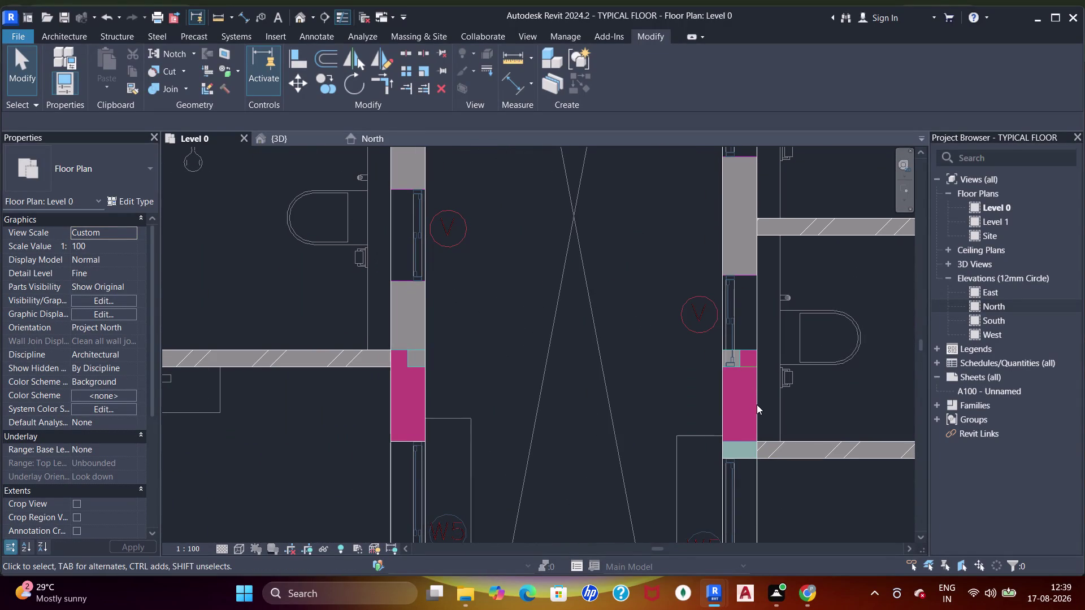
Select the window next to the column and nearby elements along the corridor wall.
scroll(up, 3)
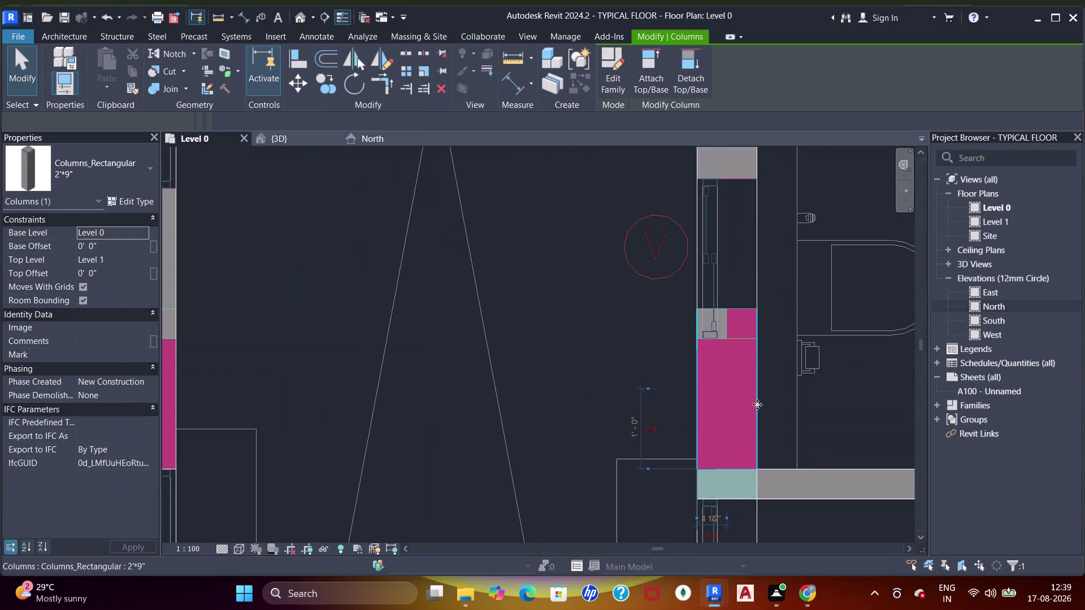
click(759, 286)
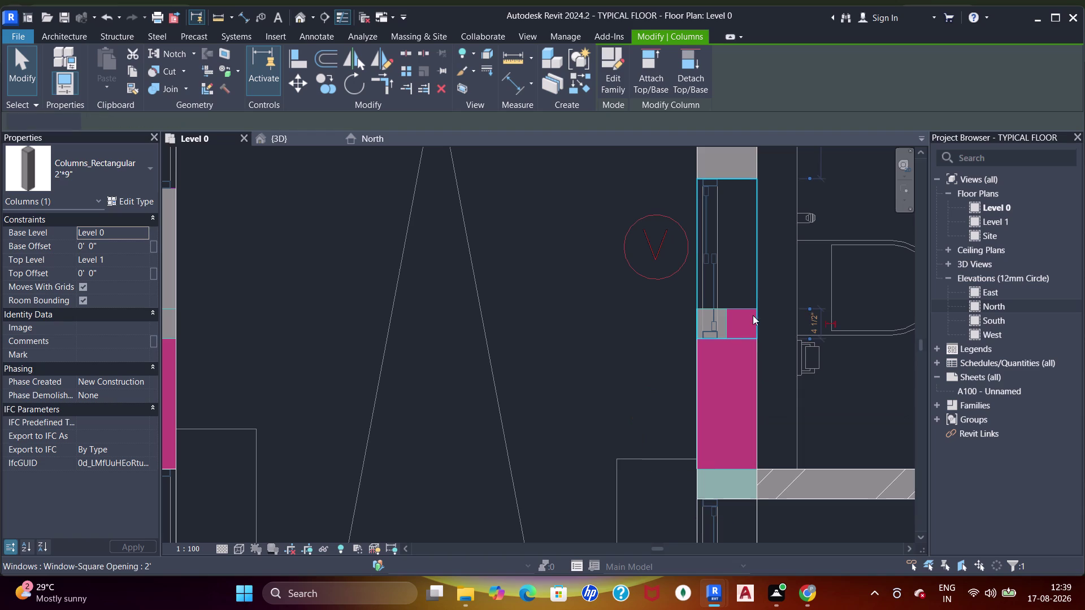
key(Escape)
click(754, 378)
key(Escape)
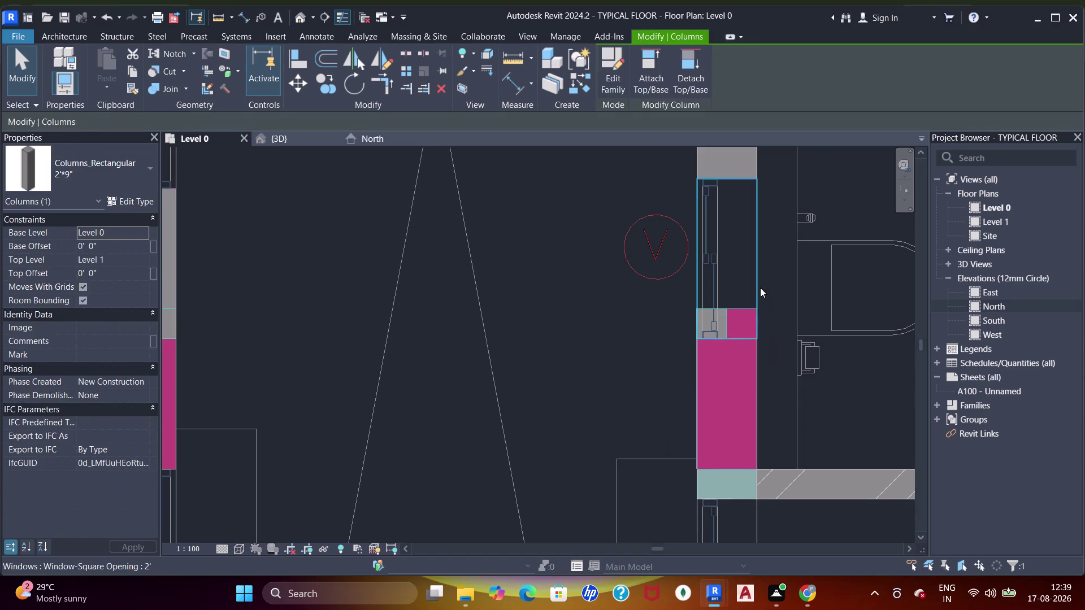
click(754, 383)
scroll(down, 3)
scroll(down, 3)
middle_drag(742, 218, 709, 318)
key(Escape)
click(719, 332)
scroll(up, 3)
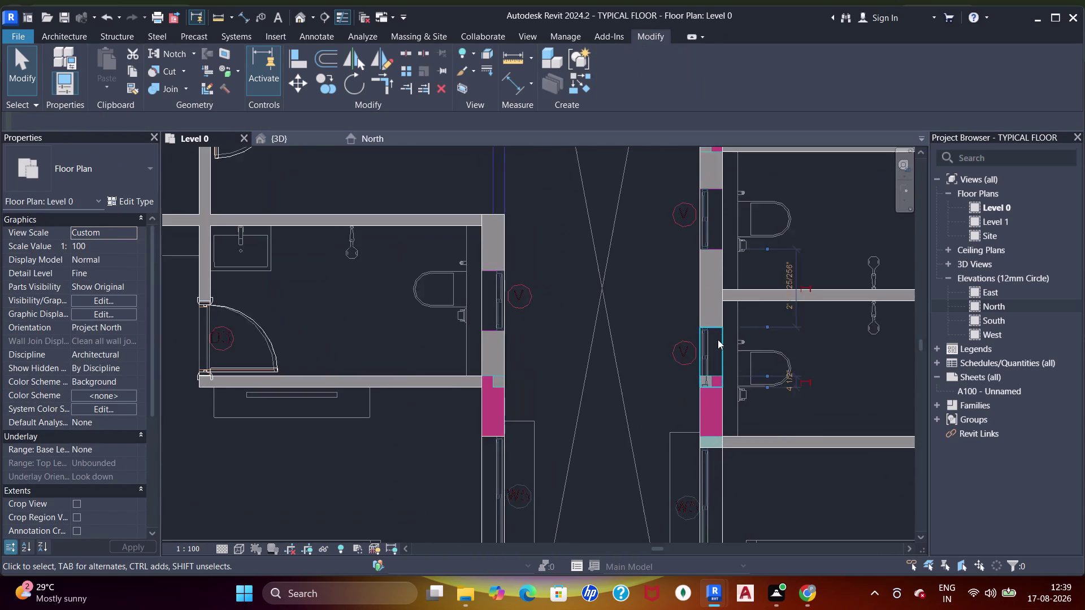
scroll(up, 3)
key(Escape)
Start aligning one element to another, then cancel the alignment.
key(a)
key(a)
key(a)
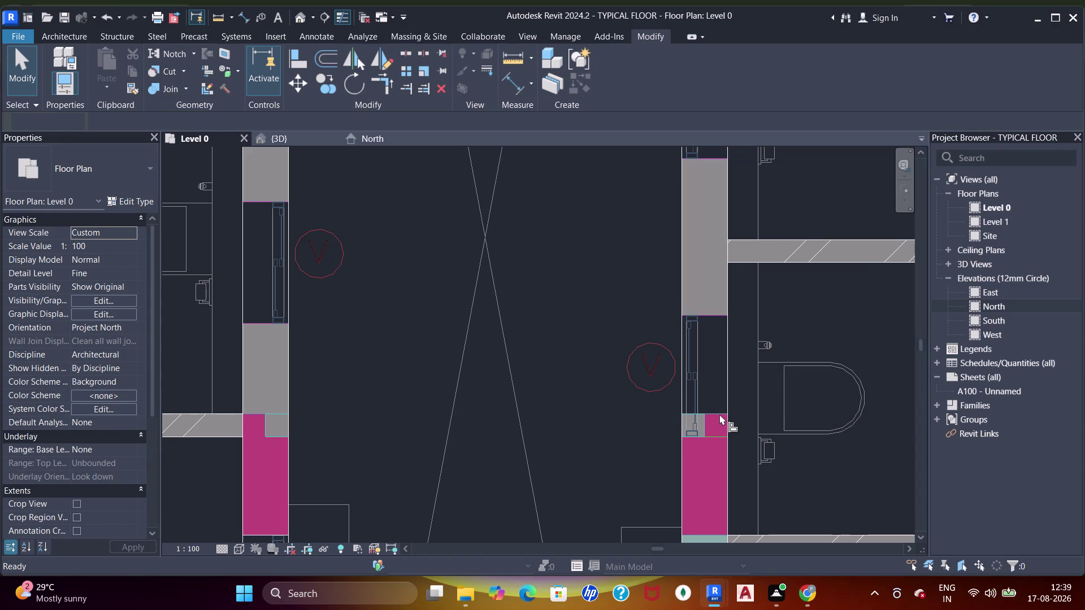
click(717, 415)
click(713, 435)
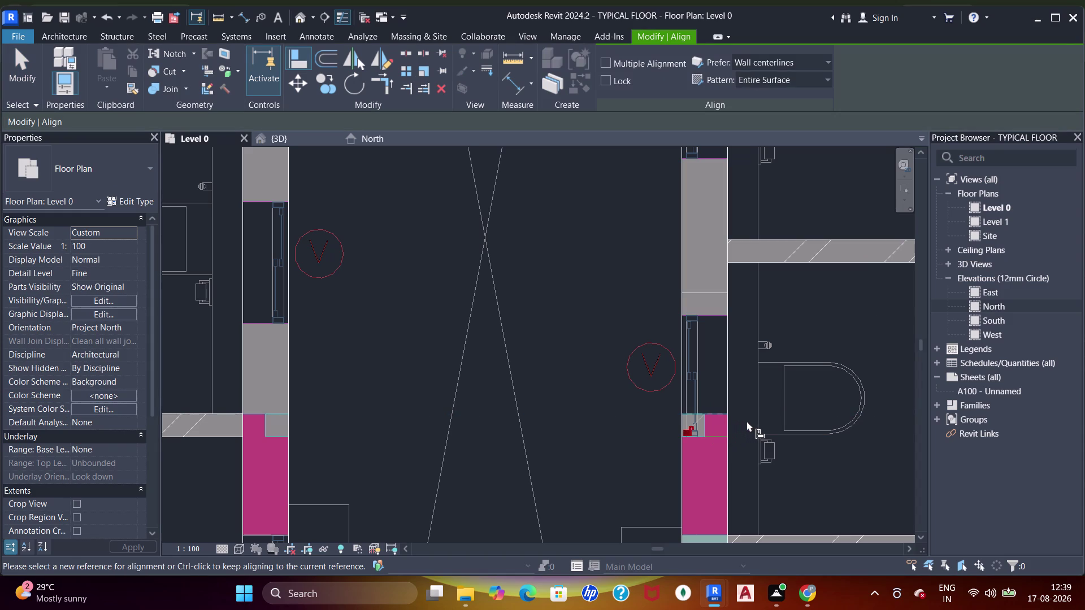
key(Escape)
key(Escape)
key(Escape)
Select the wall holding the window and pan across the corridor to the bathroom walls.
click(730, 362)
scroll(down, 3)
middle_drag(488, 322, 551, 392)
key(Escape)
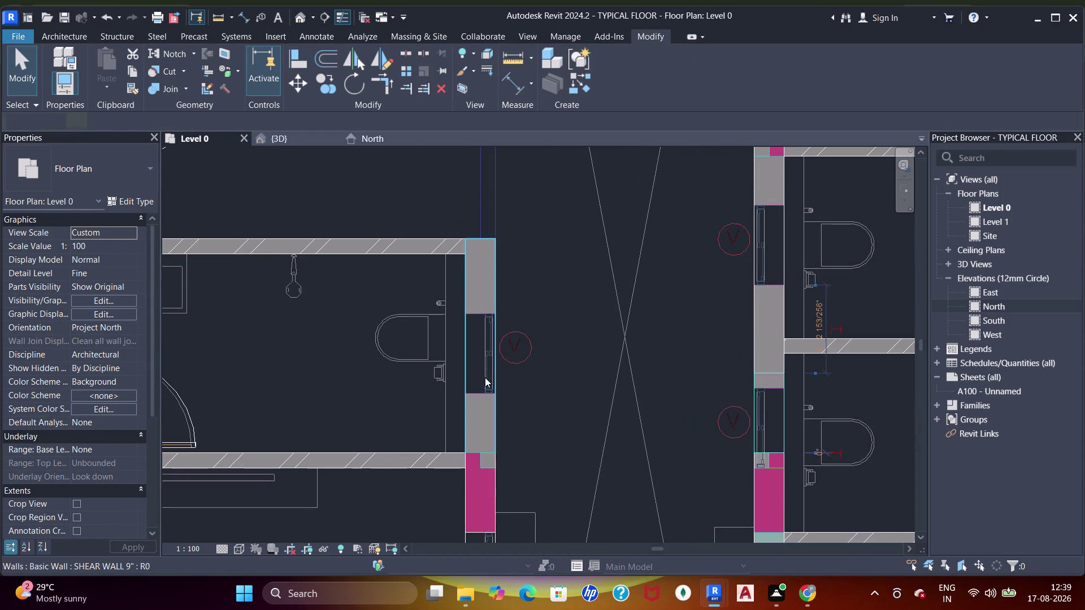
key(Escape)
scroll(down, 3)
middle_drag(607, 344, 595, 354)
middle_drag(676, 308, 670, 334)
scroll(down, 3)
middle_drag(644, 291, 612, 392)
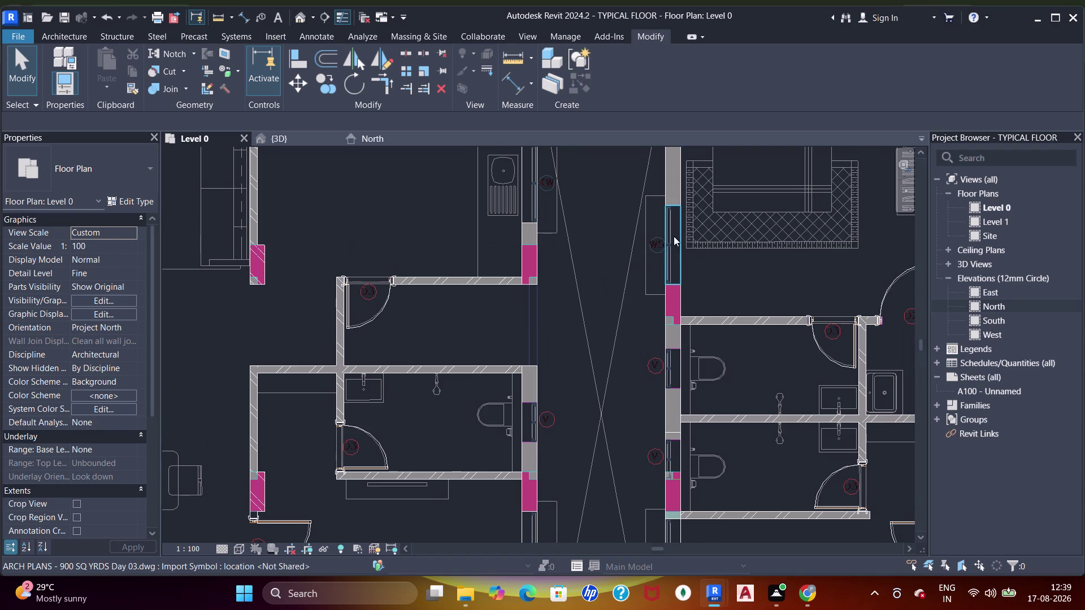
Look over the unit's bathrooms, kitchen, both bedrooms and dining table.
middle_drag(585, 266, 584, 345)
middle_drag(633, 402, 674, 175)
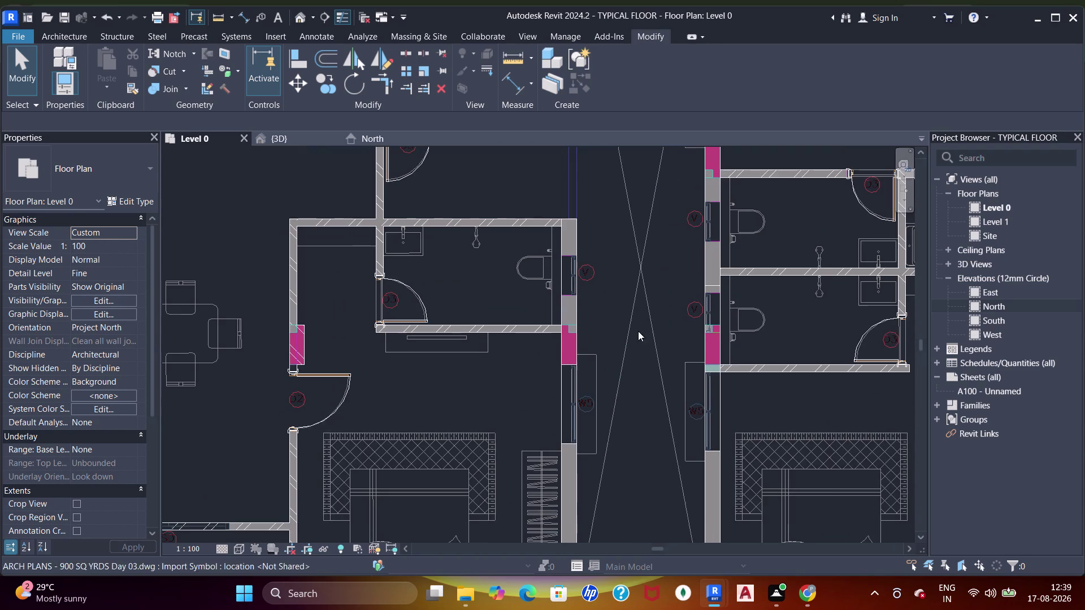
middle_drag(604, 421, 597, 282)
middle_drag(695, 423, 686, 348)
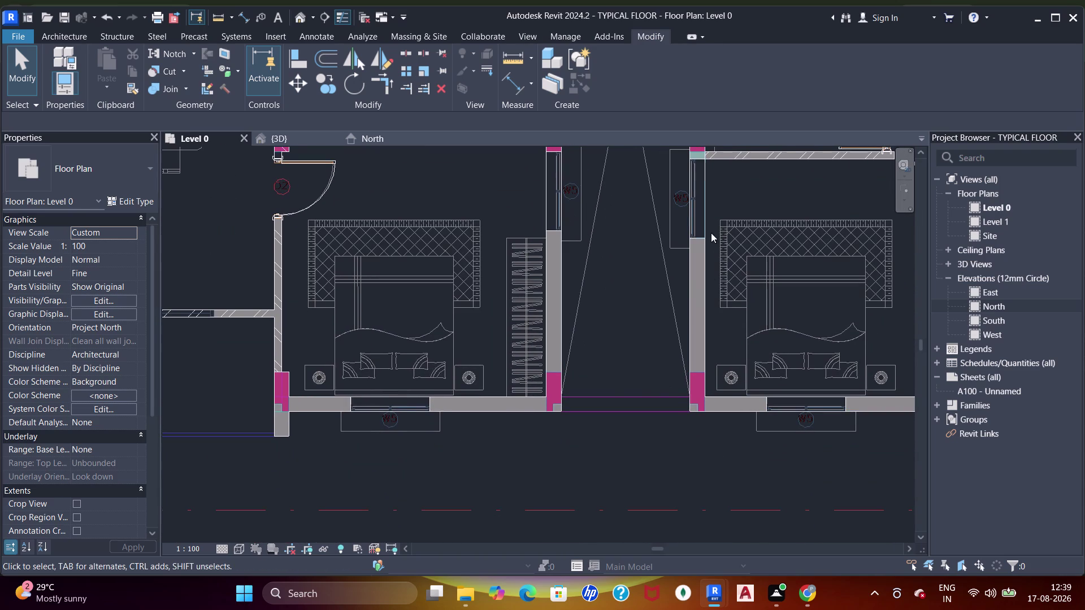
middle_drag(722, 394, 596, 377)
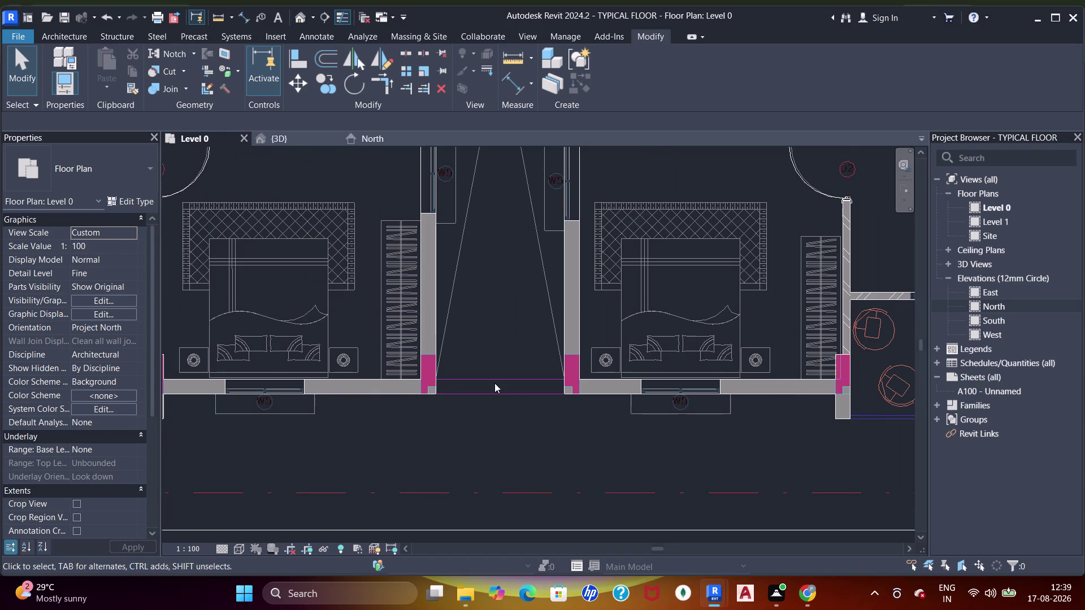
scroll(down, 3)
middle_drag(566, 328, 462, 363)
key(Escape)
key(Escape)
key(Escape)
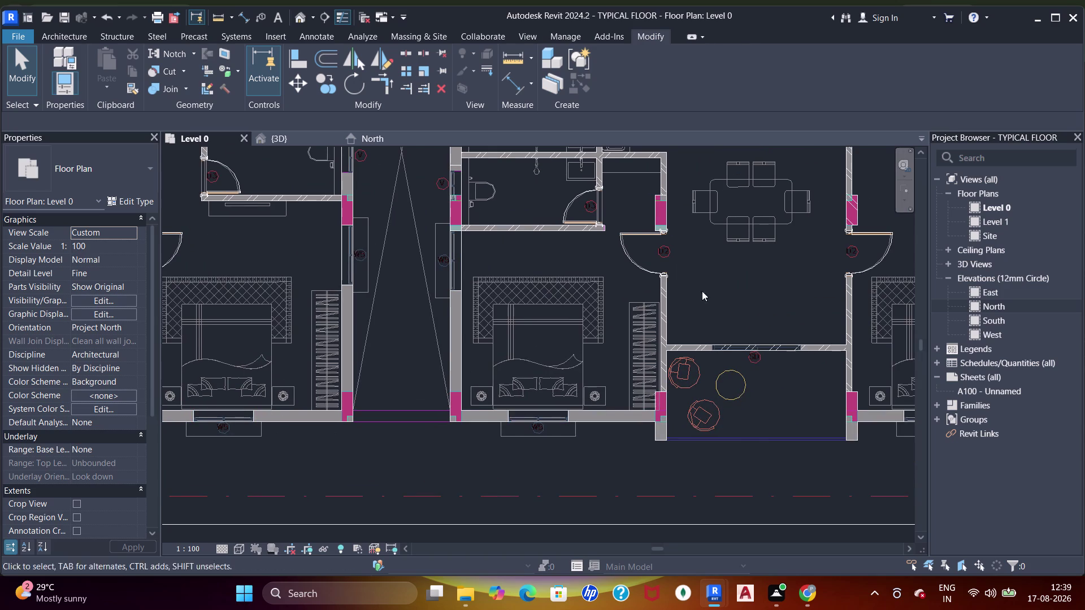
middle_drag(681, 326, 587, 405)
middle_drag(690, 365, 572, 348)
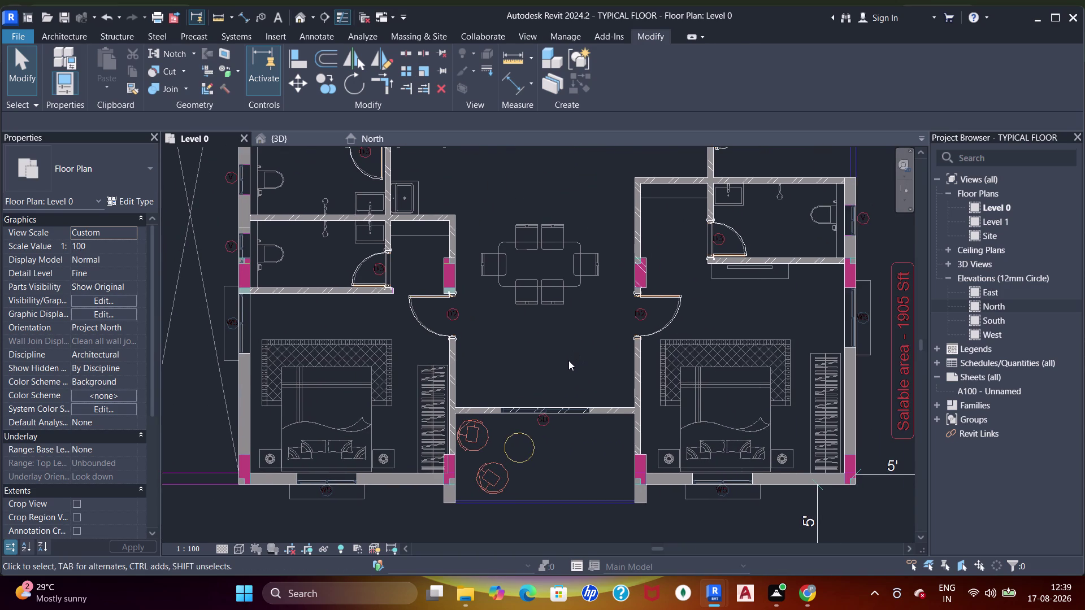
Start window placement with WN, cancel it, and show the row of furnished units.
text(wn)
middle_drag(728, 420, 670, 365)
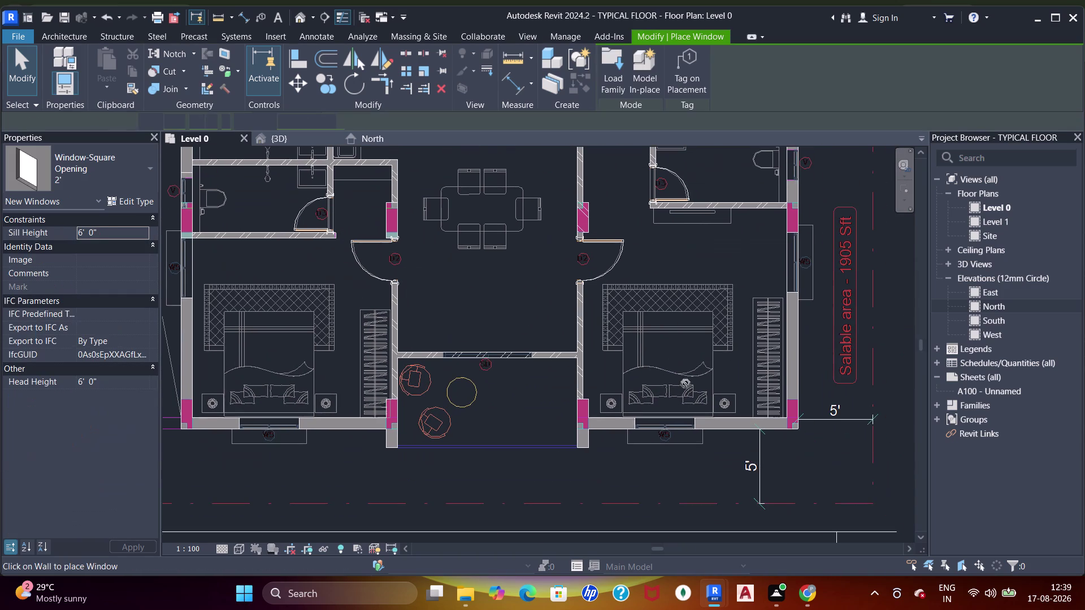
middle_drag(661, 293, 603, 402)
key(Escape)
key(Escape)
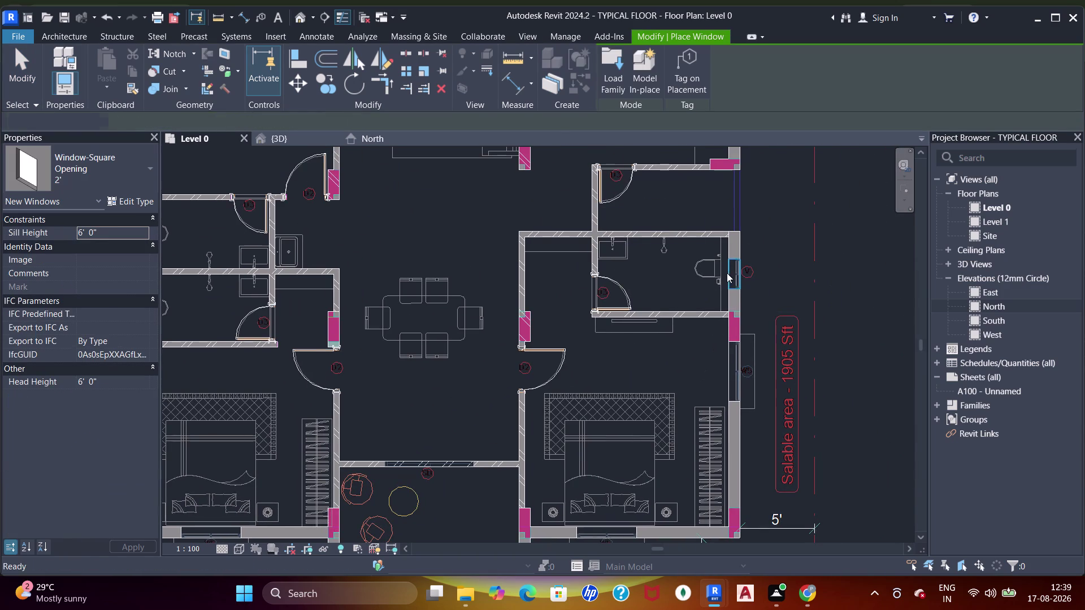
key(Escape)
key(Escape)
scroll(down, 3)
middle_drag(701, 257, 800, 400)
scroll(down, 3)
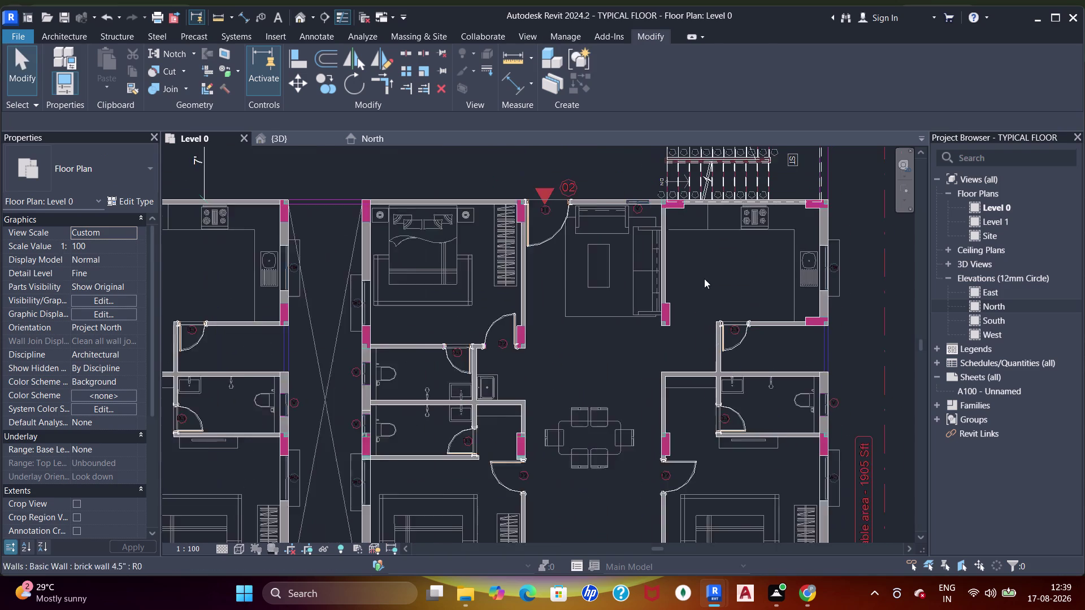
middle_drag(703, 285, 732, 283)
Hide the imported CAD drawing through Visibility/Graphics (VG).
key(v)
key(g)
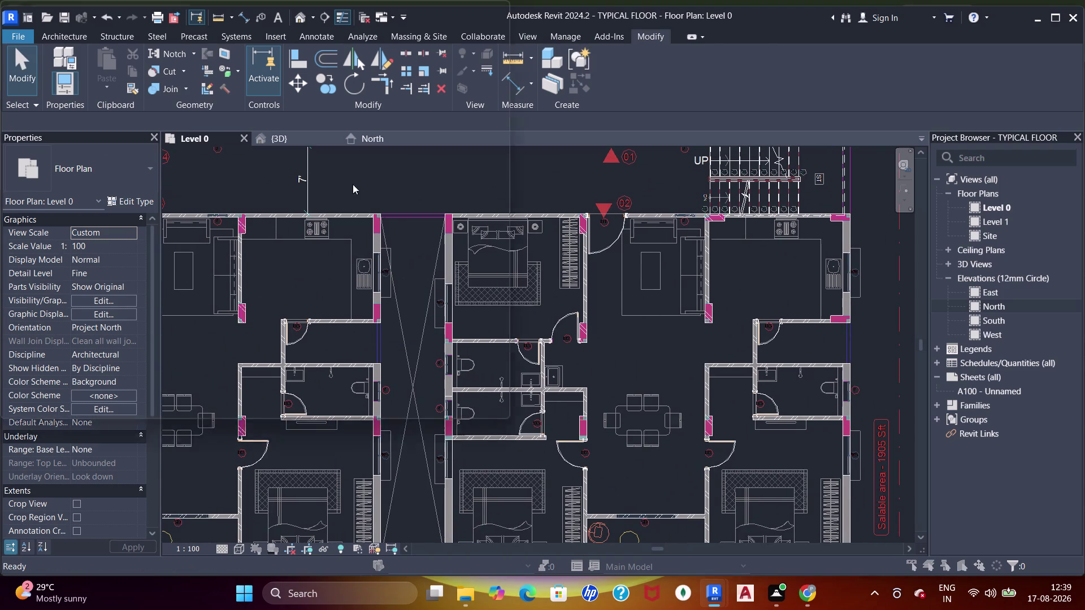
click(564, 114)
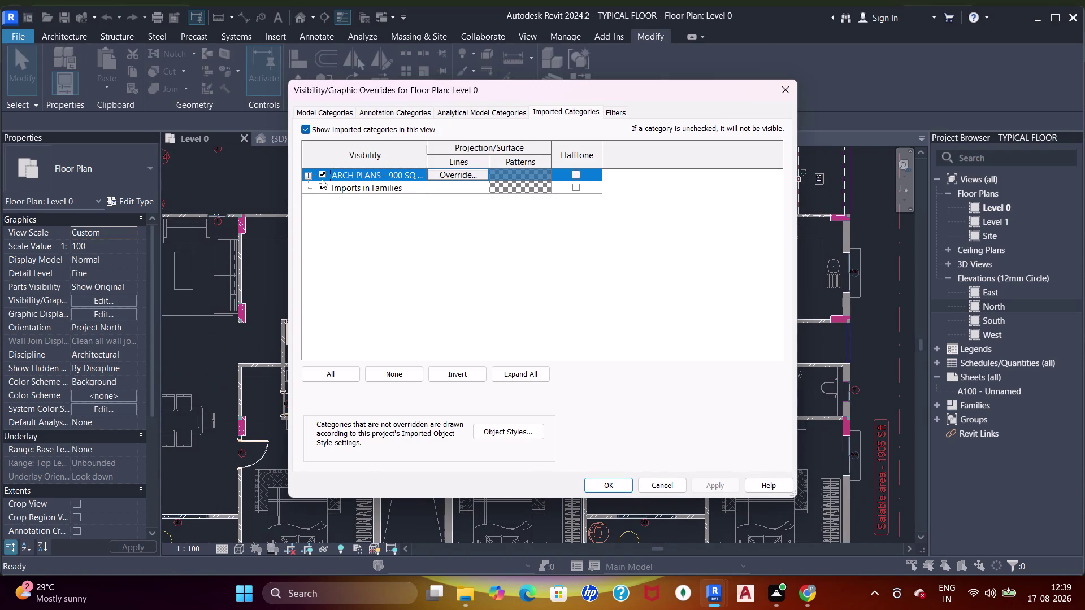
click(321, 179)
click(610, 488)
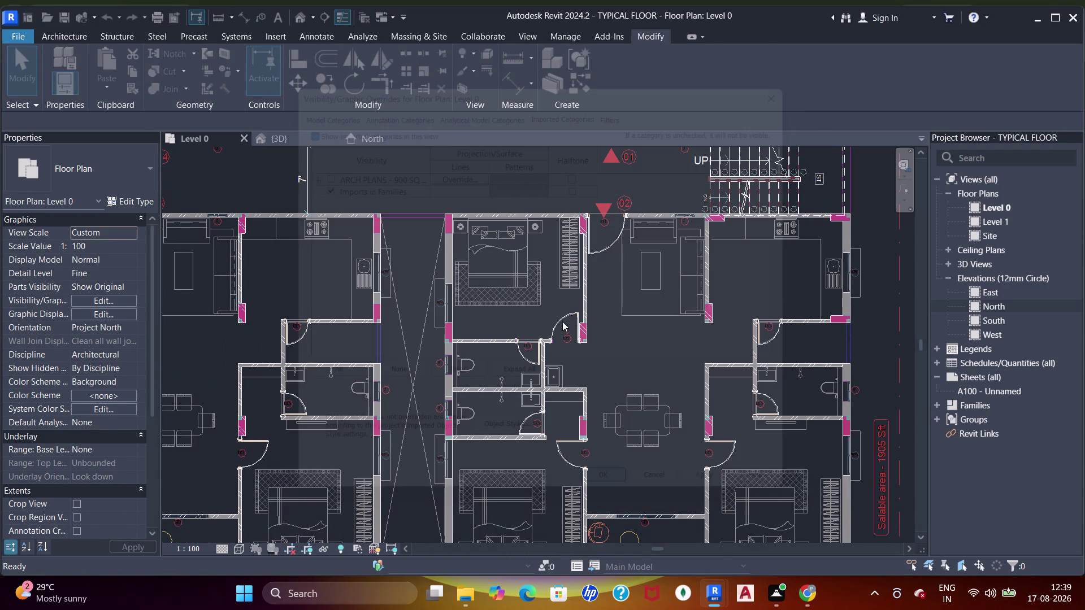
Inspect the bare wall layout around the upper-left unit and corridor.
scroll(down, 3)
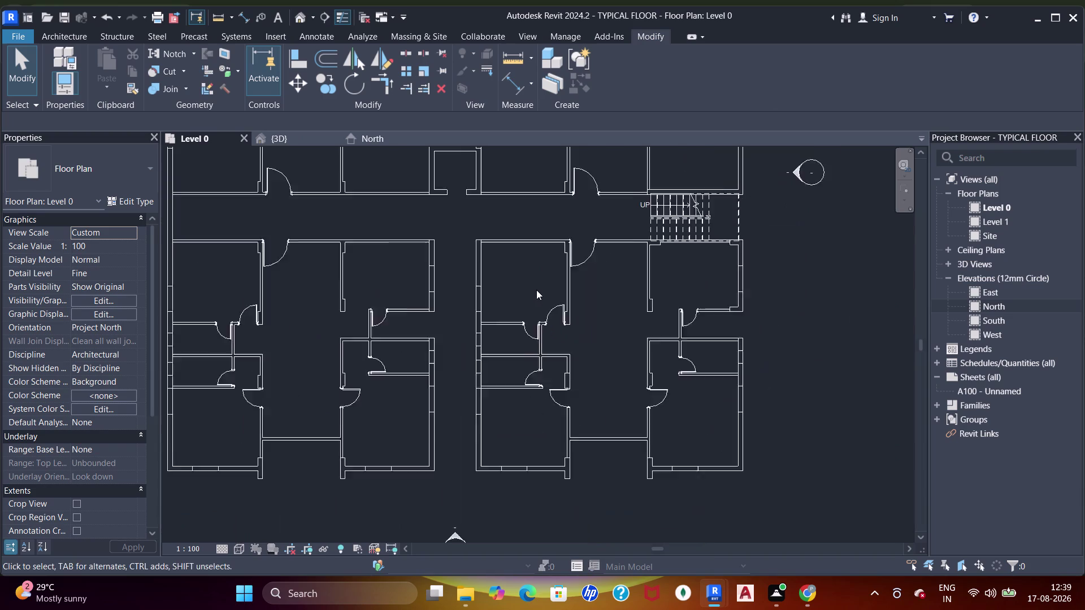
scroll(down, 3)
middle_drag(507, 303, 606, 468)
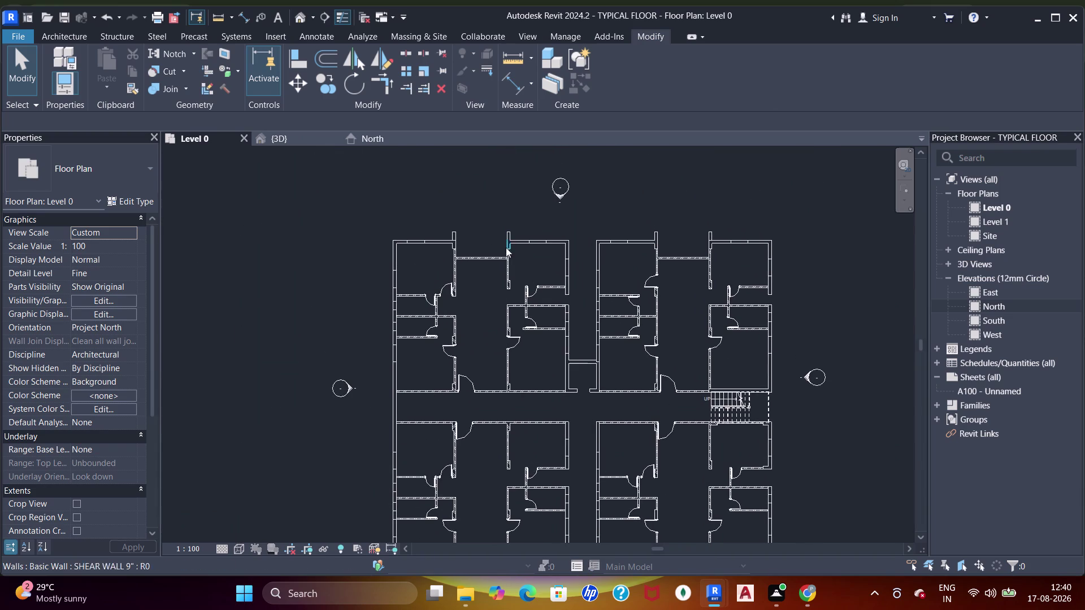
scroll(up, 3)
middle_drag(253, 348, 262, 294)
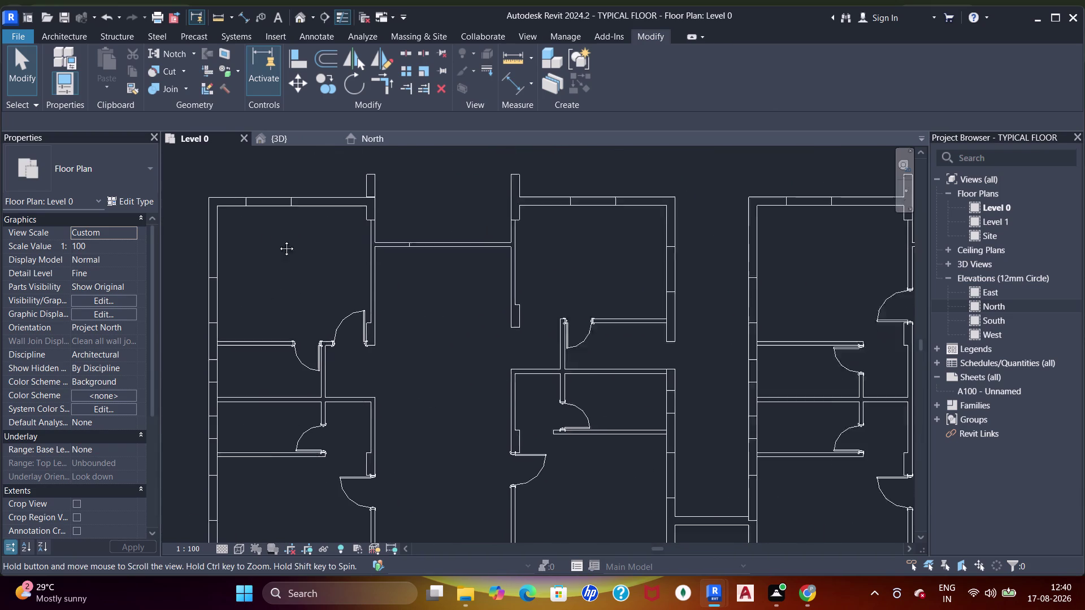
middle_drag(263, 295, 279, 228)
middle_drag(339, 415, 328, 315)
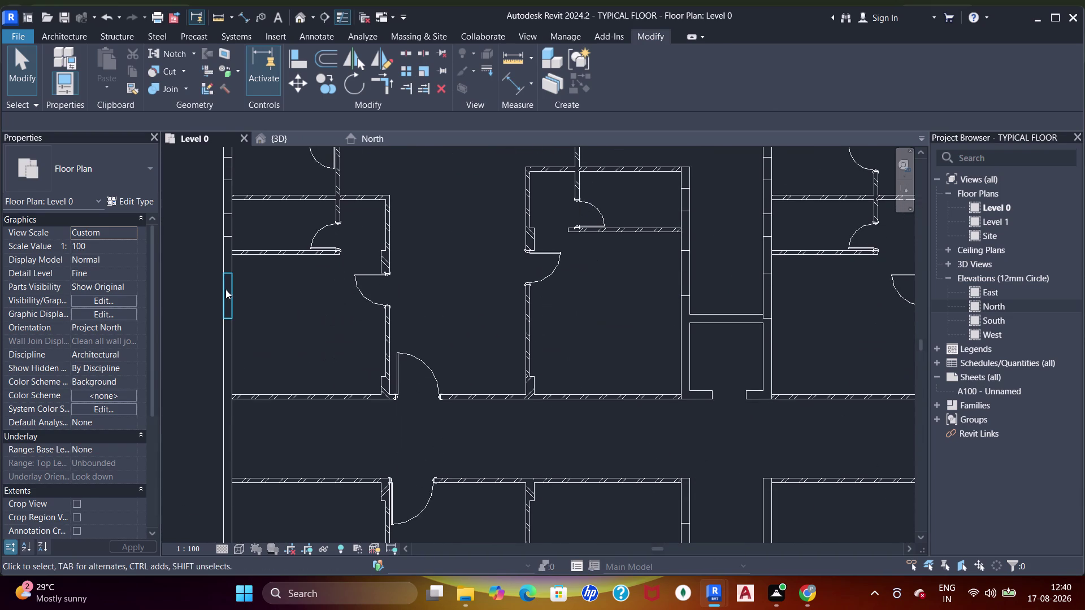
click(230, 290)
key(Escape)
Pan along the corridor to the staircase and restore the imported CAD drawing.
scroll(down, 3)
middle_drag(349, 334, 338, 222)
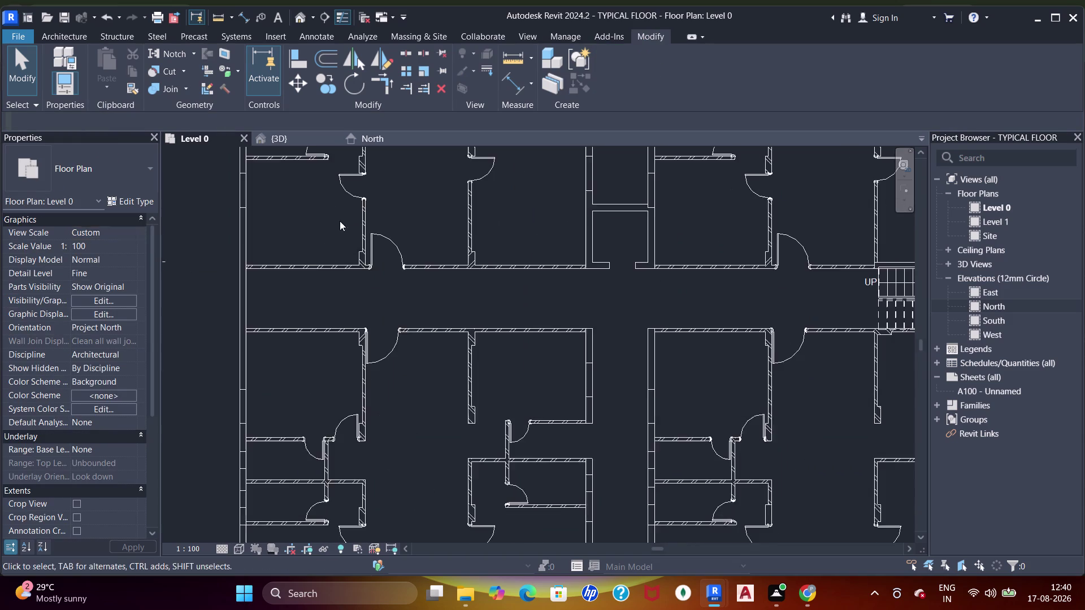
middle_drag(449, 349, 449, 227)
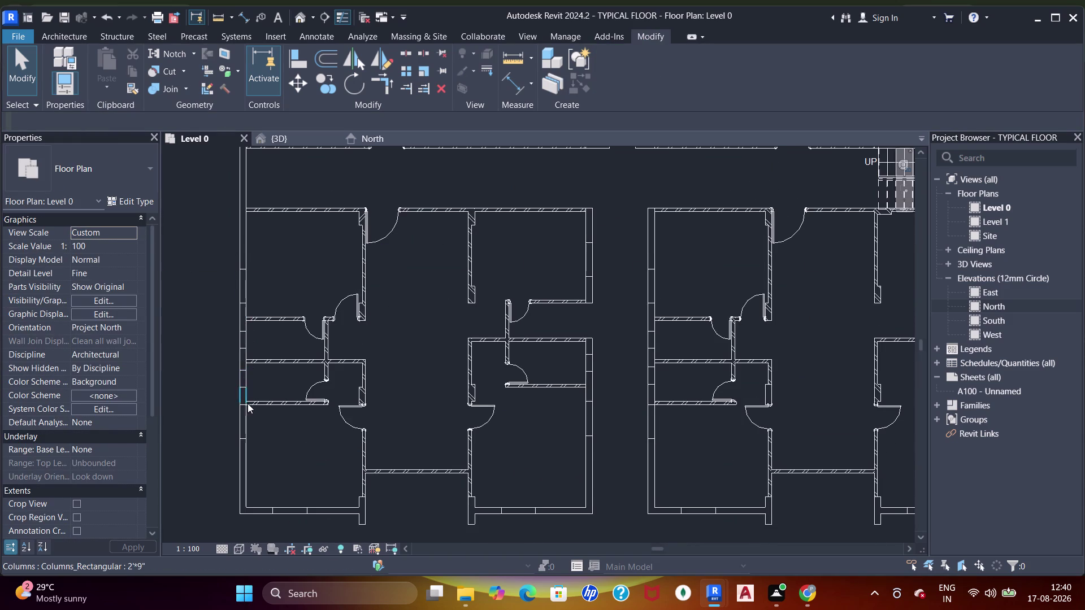
middle_drag(485, 404, 526, 495)
middle_drag(507, 291, 499, 357)
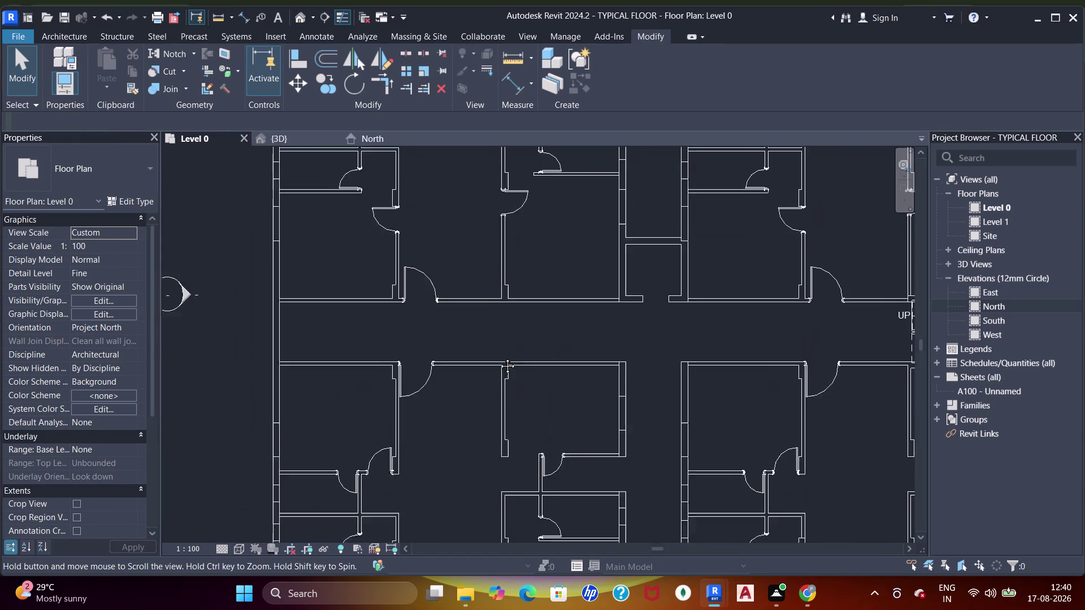
middle_drag(499, 358, 423, 208)
middle_drag(649, 411, 517, 371)
middle_drag(614, 301, 569, 402)
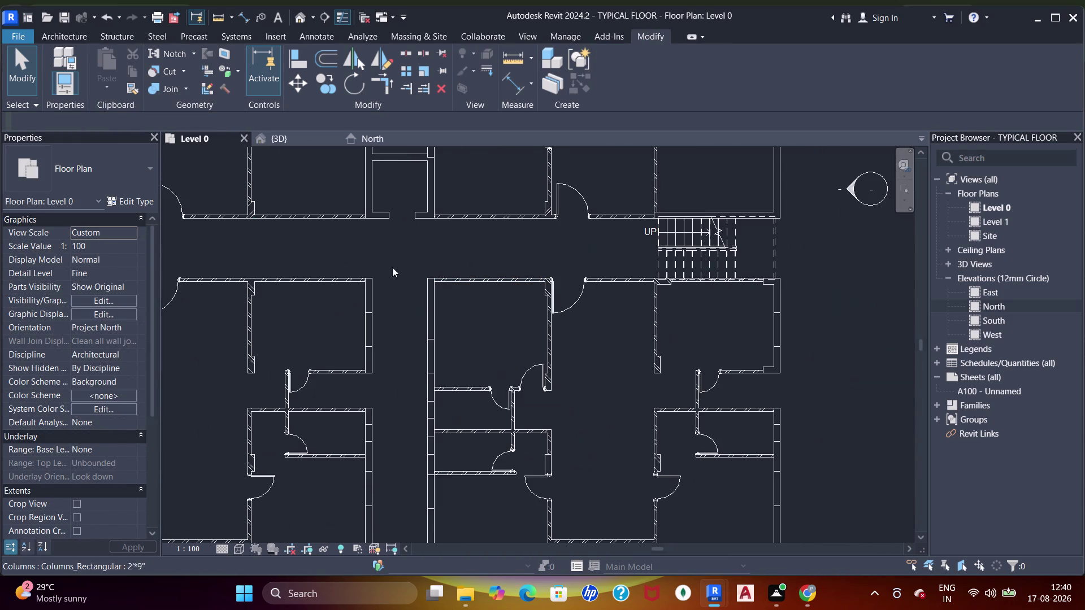
key(ctrl+z)
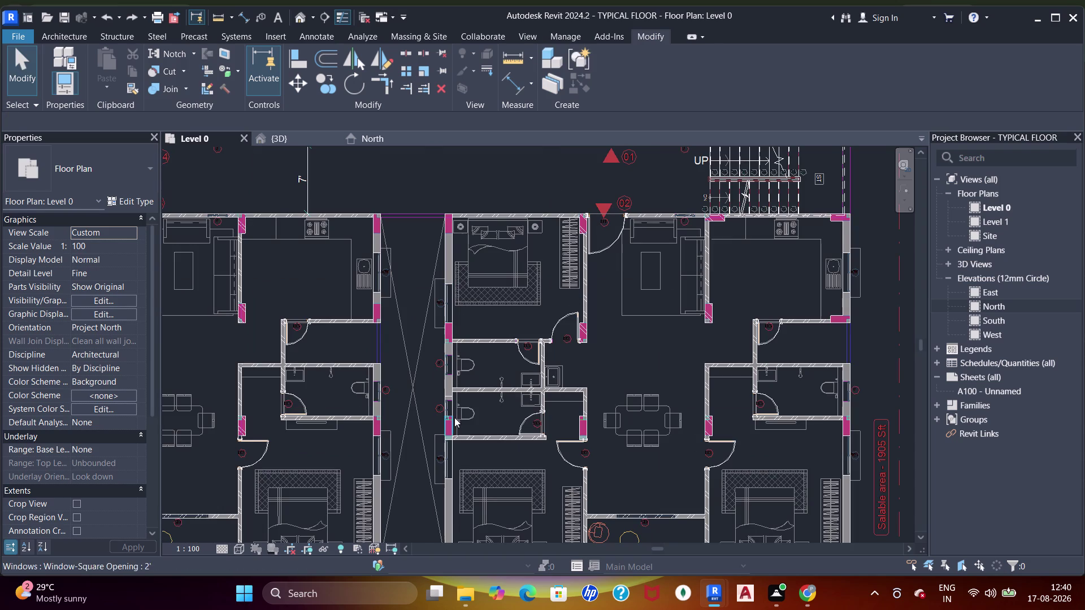
Look across the units, past the stair, to the lower balcony.
middle_drag(439, 460, 478, 439)
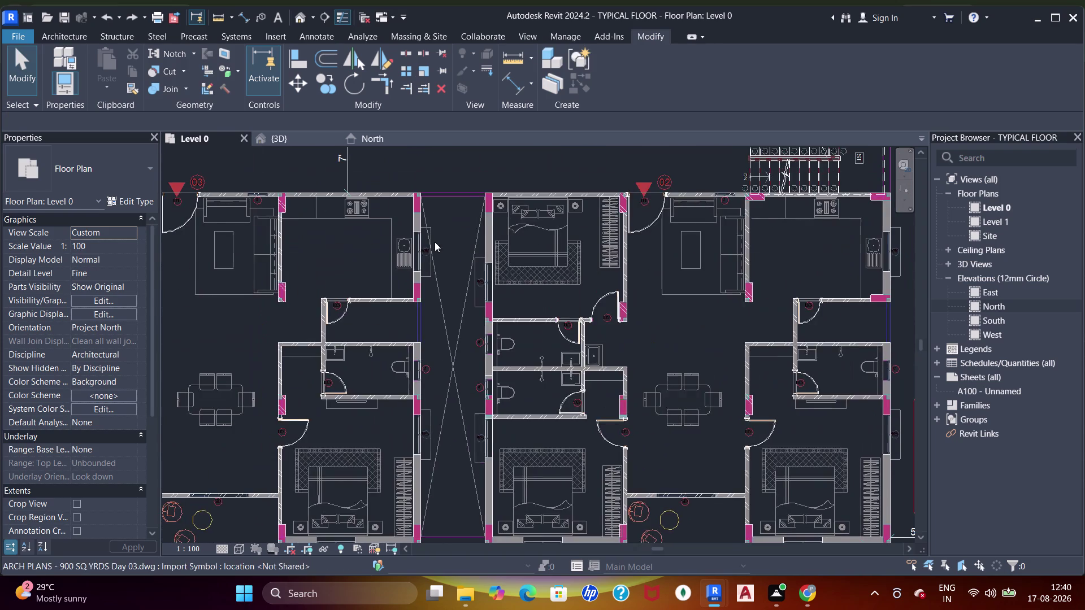
middle_drag(435, 241, 446, 431)
middle_drag(441, 242, 453, 318)
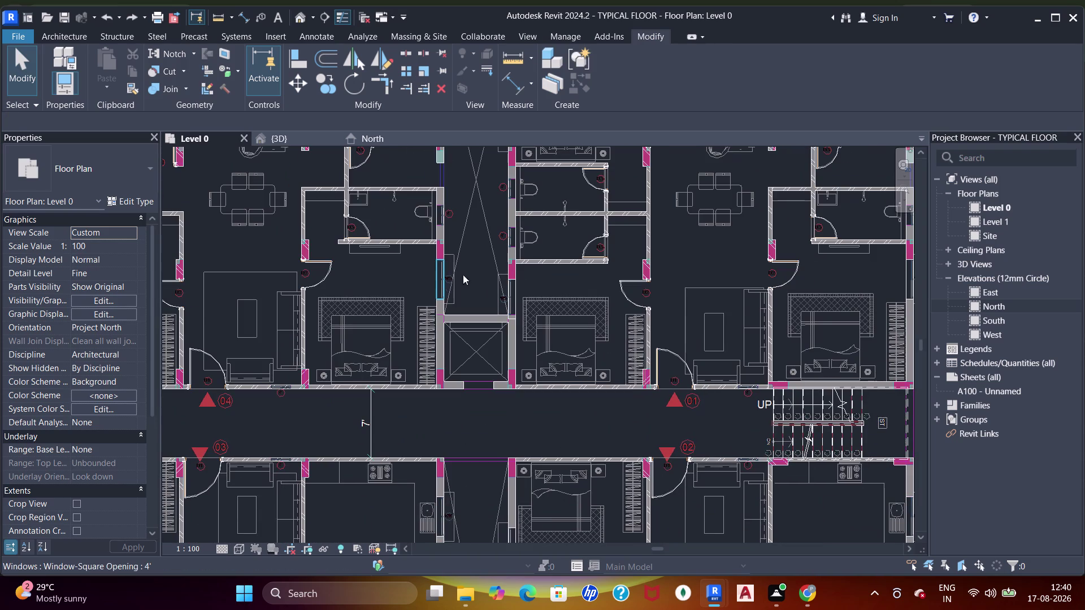
middle_drag(519, 193, 526, 278)
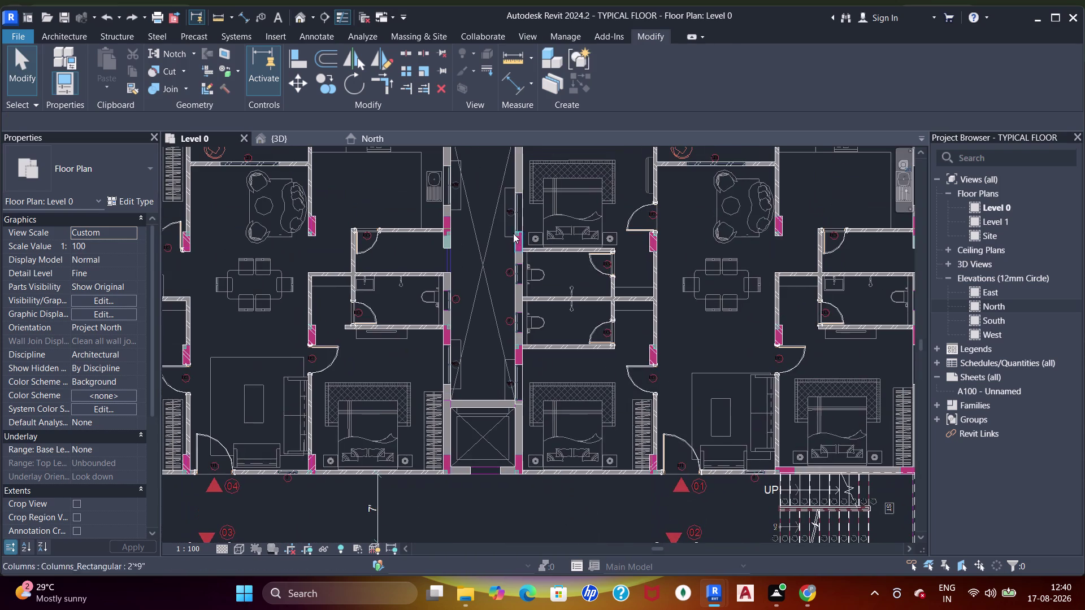
middle_drag(602, 254, 562, 284)
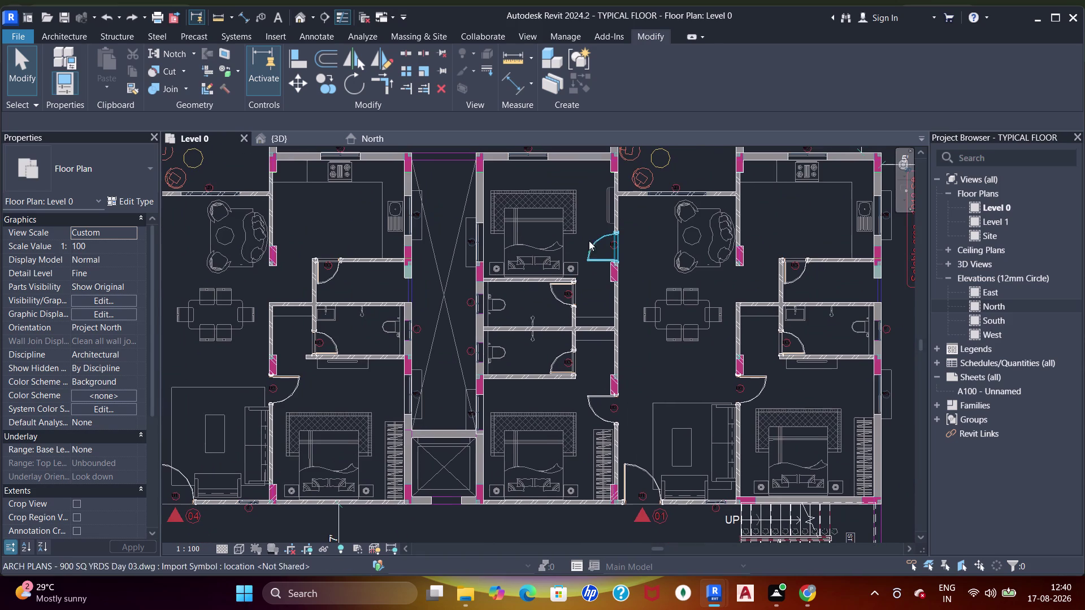
middle_drag(722, 386, 615, 406)
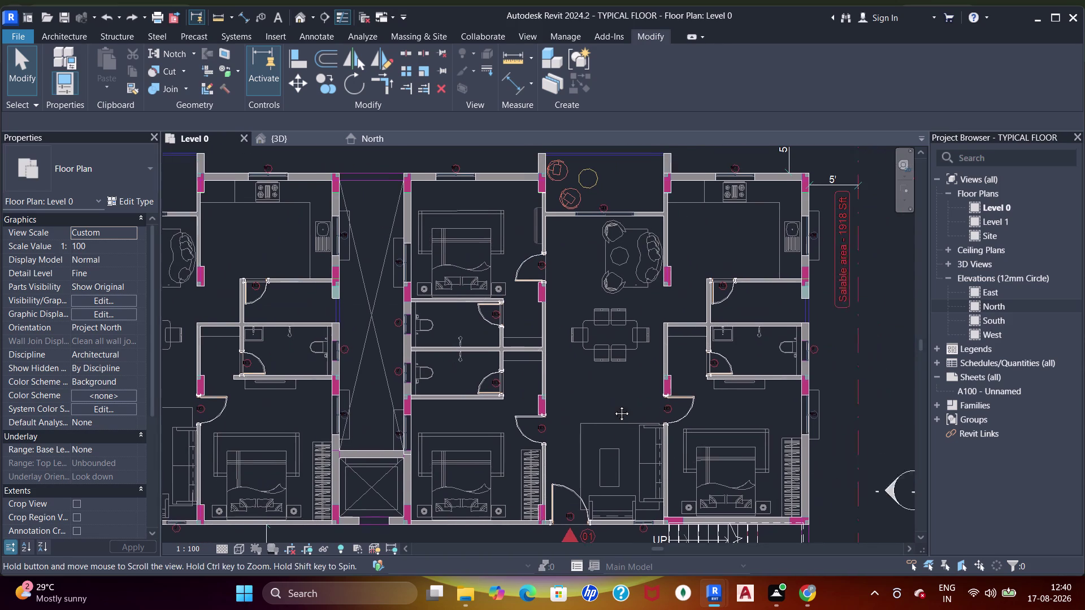
middle_drag(614, 406, 613, 406)
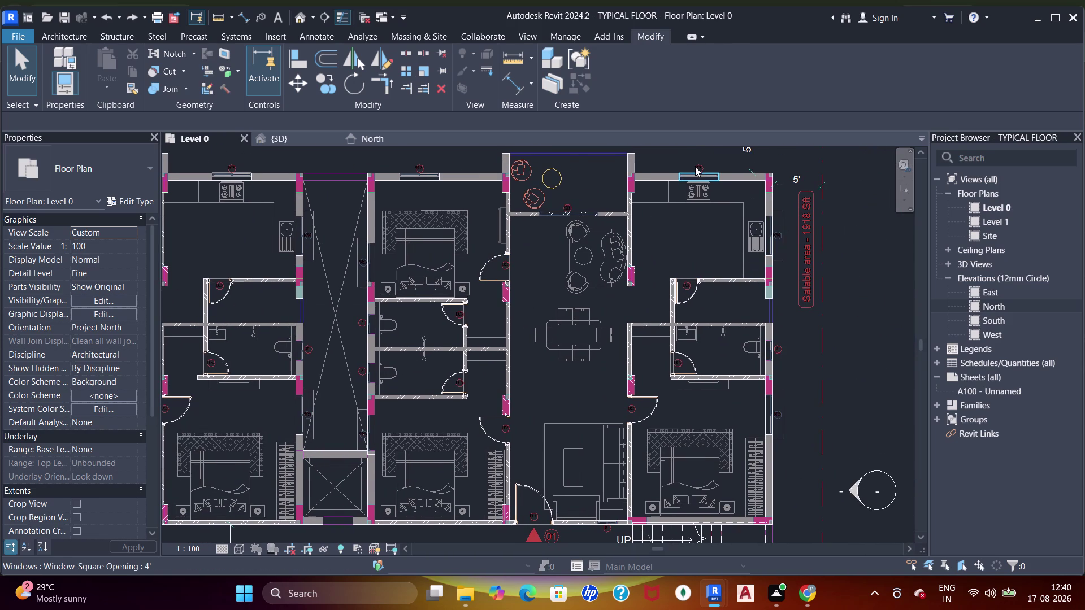
middle_drag(670, 450, 697, 272)
middle_drag(782, 438, 779, 421)
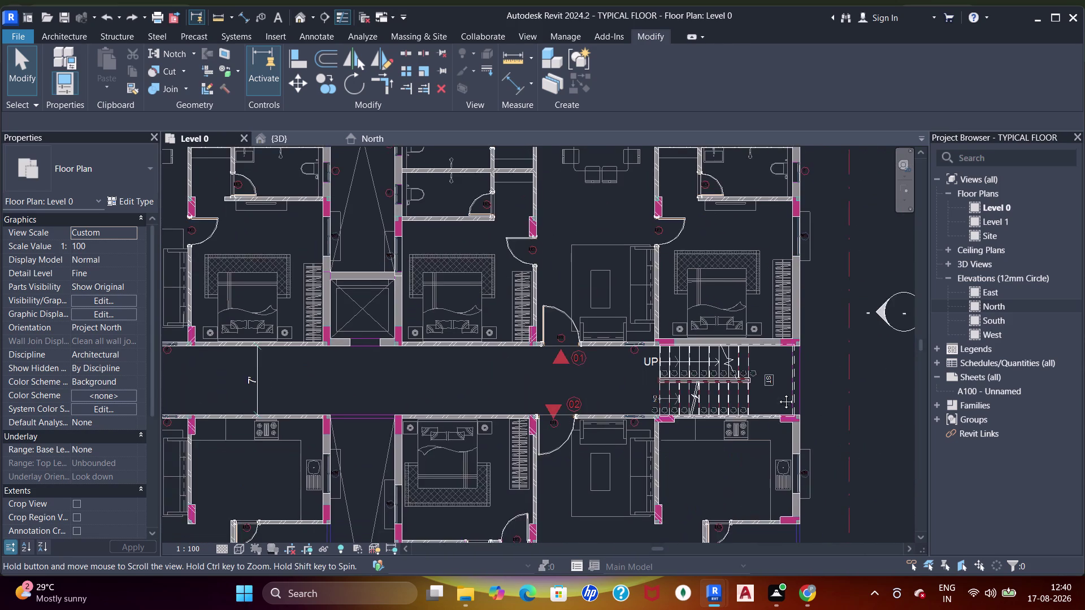
middle_drag(779, 421, 777, 334)
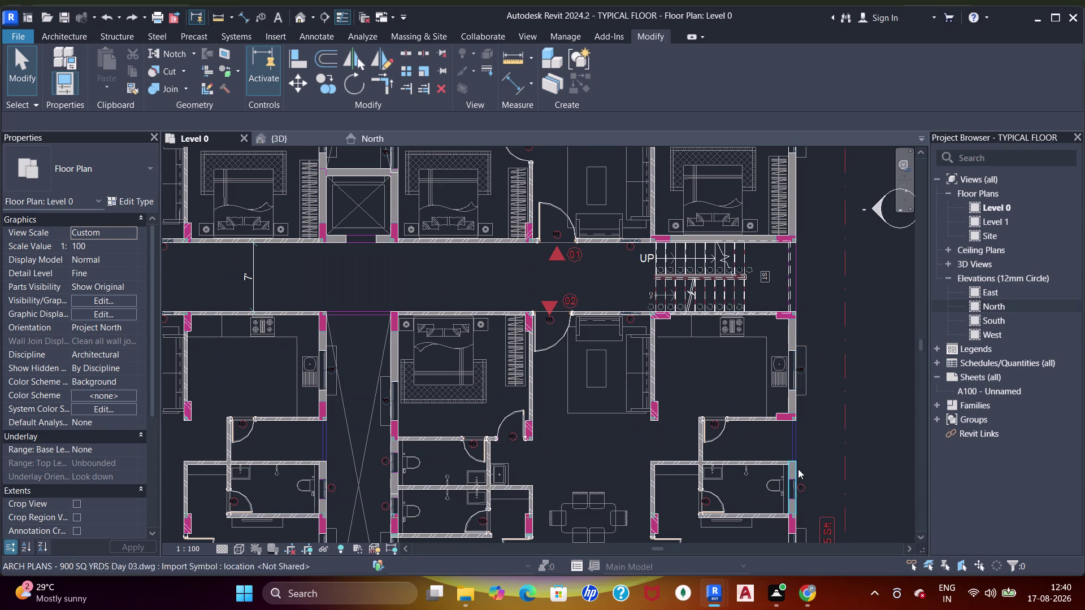
middle_drag(795, 490, 781, 264)
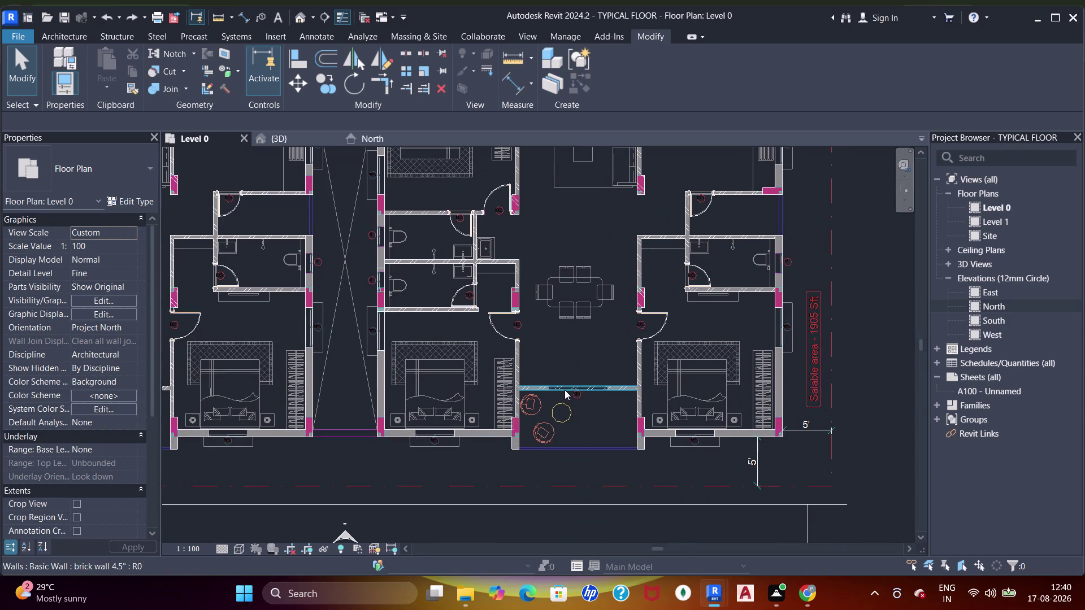
scroll(up, 3)
Start an aligned dimension with DI near the lower balcony.
key(d)
key(i)
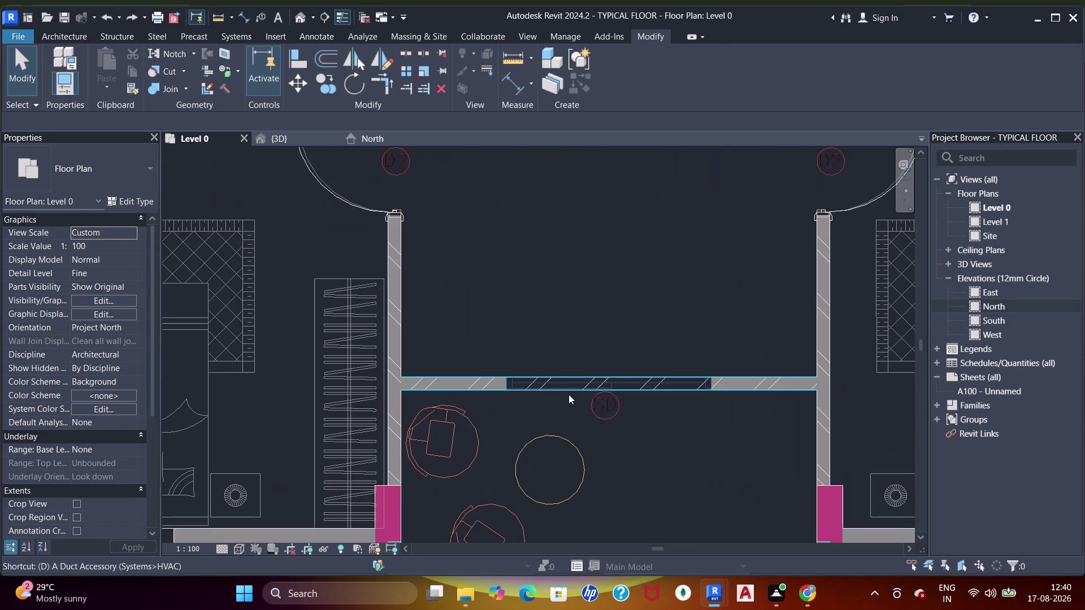
scroll(up, 3)
scroll(up, 3)
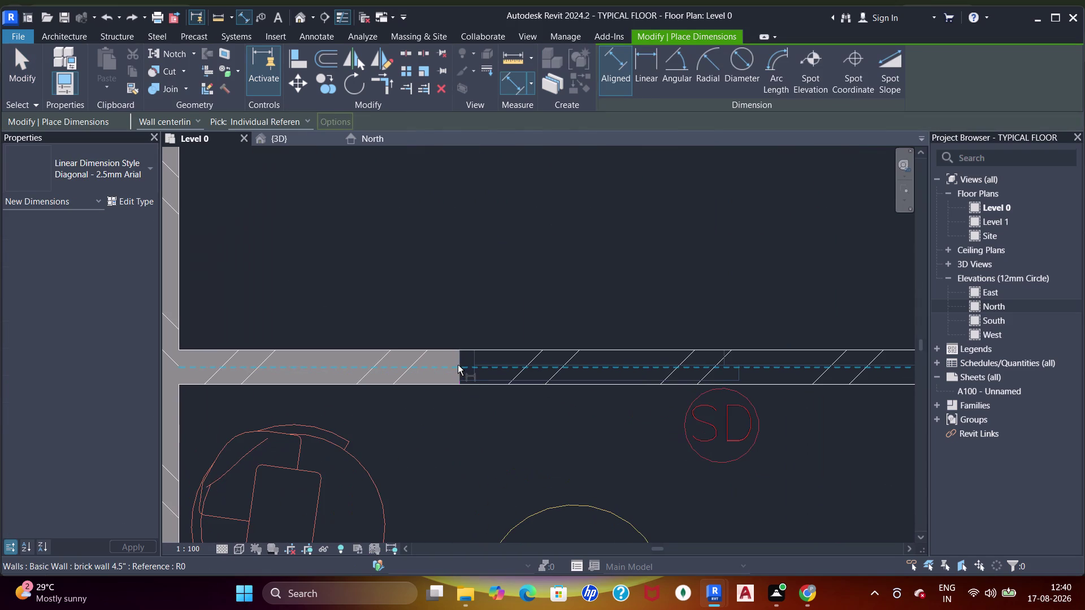
key(w)
key(f)
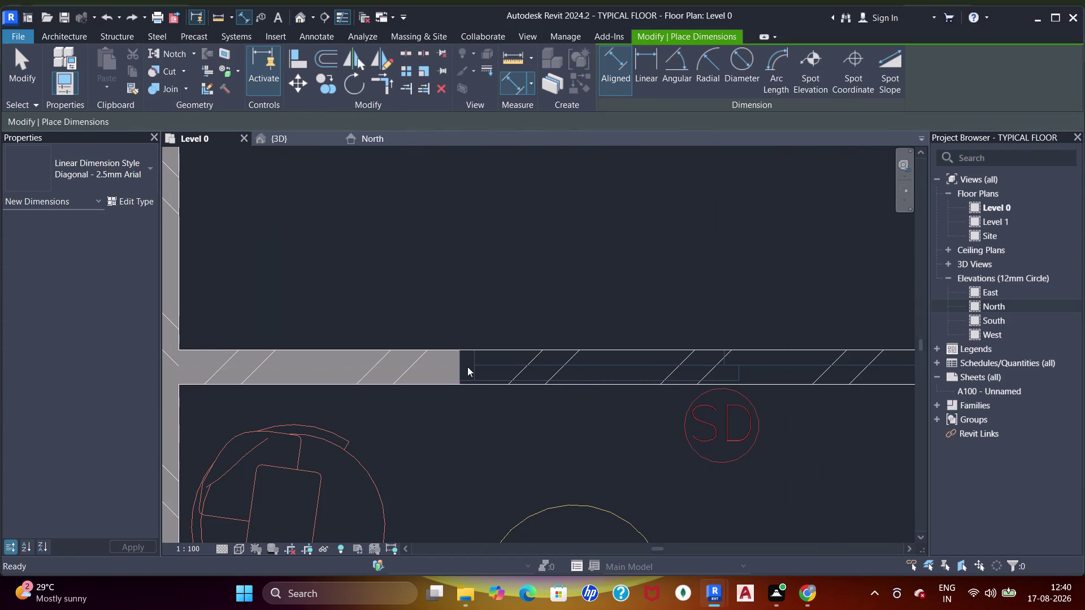
key(Tab)
click(461, 364)
Dimension the balcony wall opening, placing the 5'-11" dimension above it.
scroll(down, 3)
middle_drag(759, 343, 564, 357)
middle_drag(787, 373, 774, 373)
scroll(up, 3)
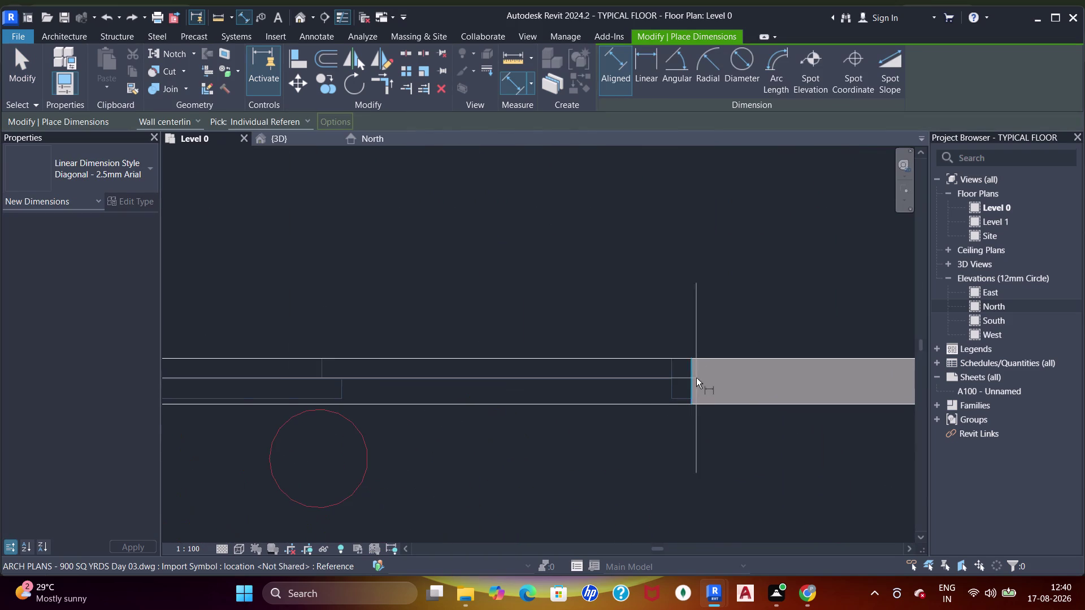
click(696, 378)
scroll(down, 3)
middle_drag(653, 347, 735, 383)
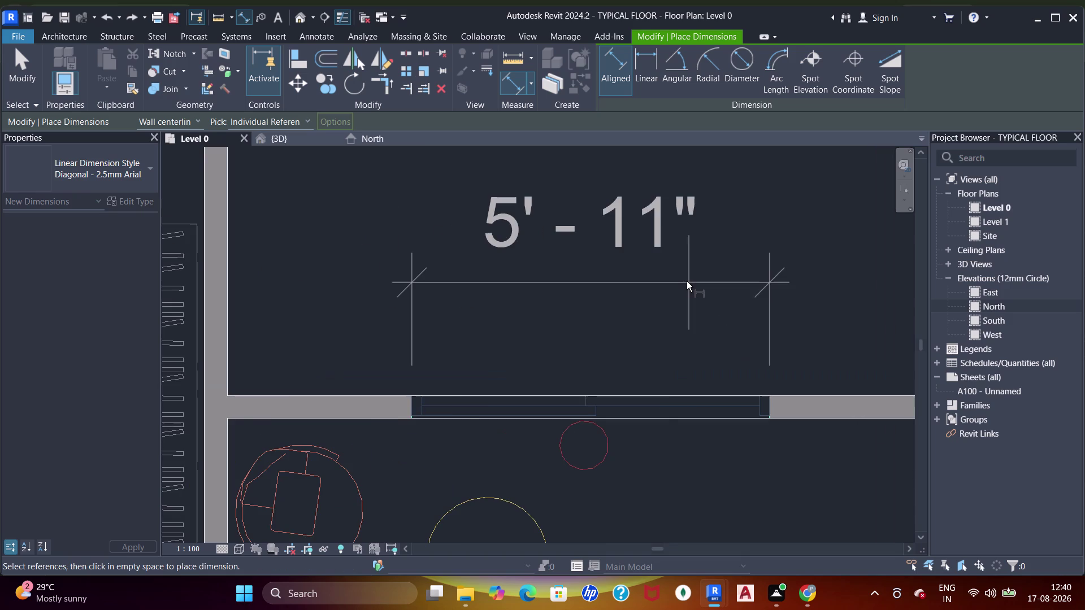
click(683, 280)
key(Escape)
key(Escape)
key(Escape)
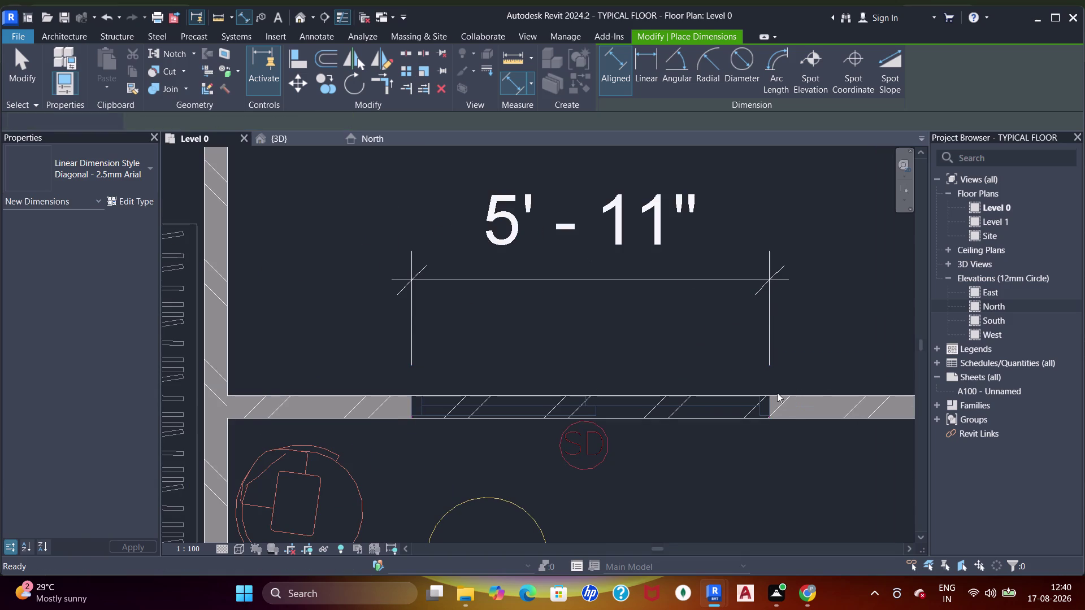
Delete a box-selected element and start a second dimension from the opening edge.
scroll(up, 3)
key(Escape)
drag(791, 371, 717, 244)
key(Delete)
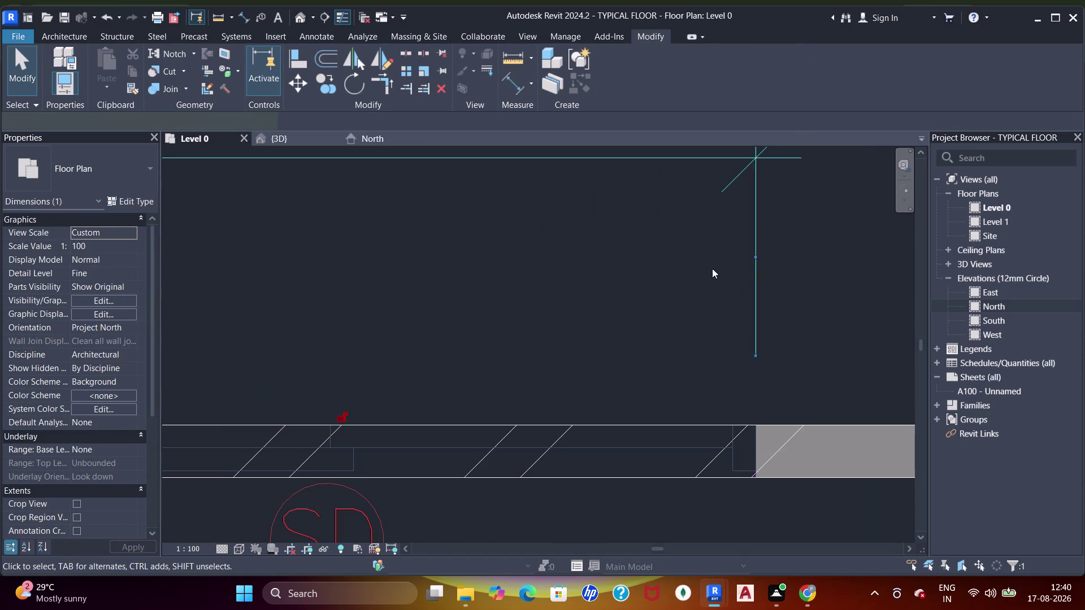
text(di)
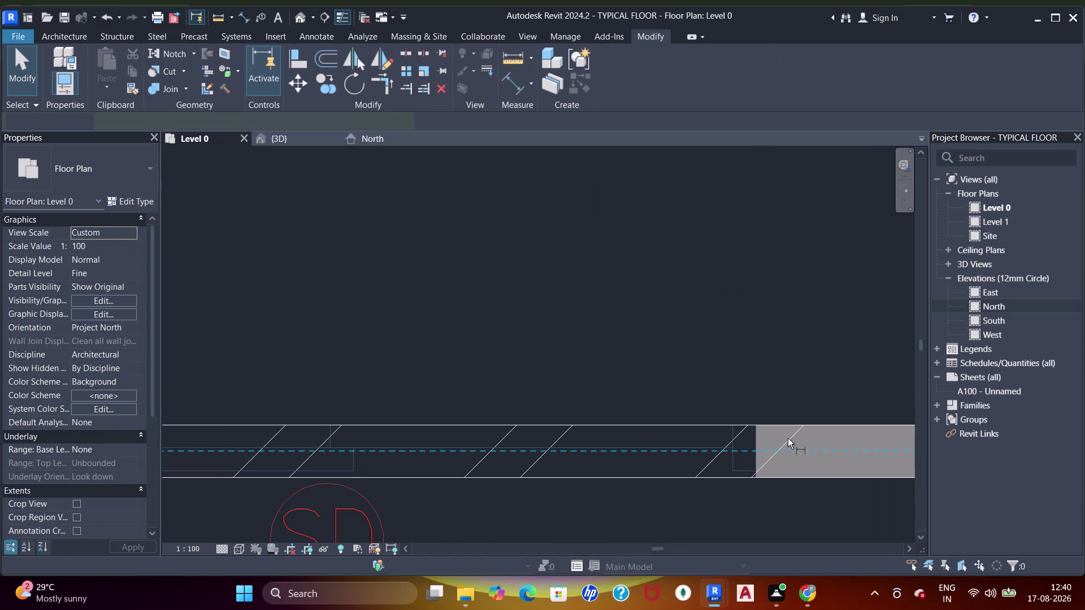
click(758, 442)
scroll(down, 3)
middle_drag(500, 455, 715, 445)
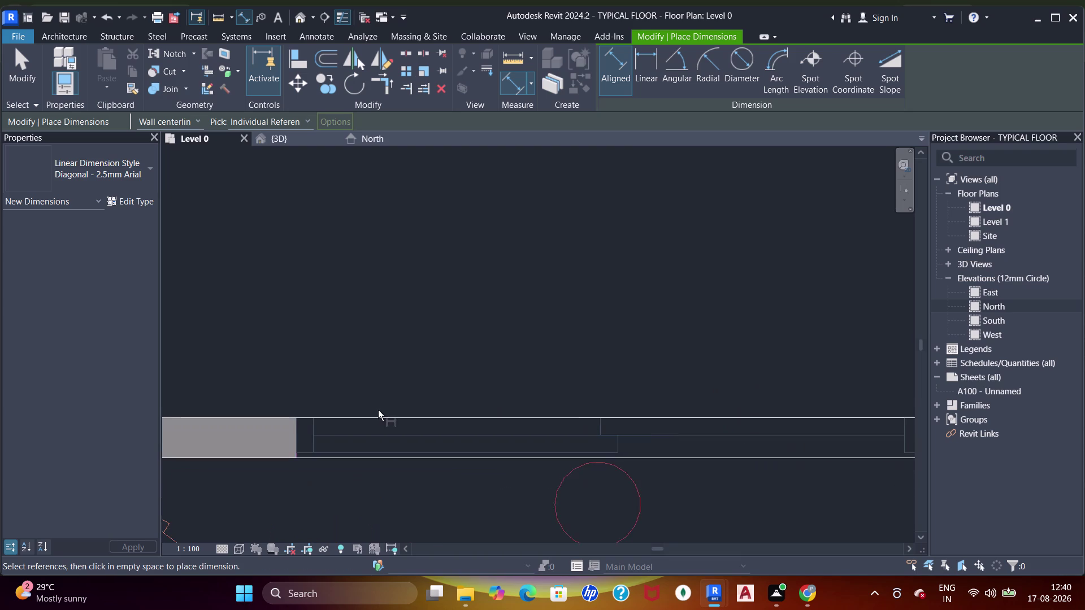
scroll(up, 3)
click(381, 395)
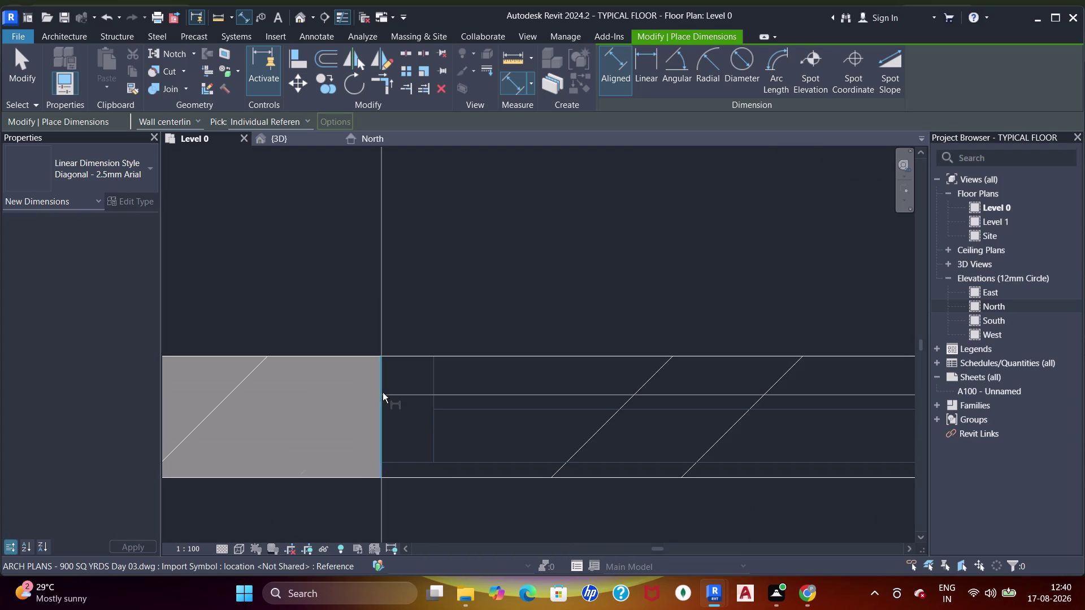
Follow the balcony wall, then cancel the new dimension.
scroll(down, 3)
middle_drag(437, 317, 417, 421)
scroll(down, 3)
middle_drag(511, 323, 497, 355)
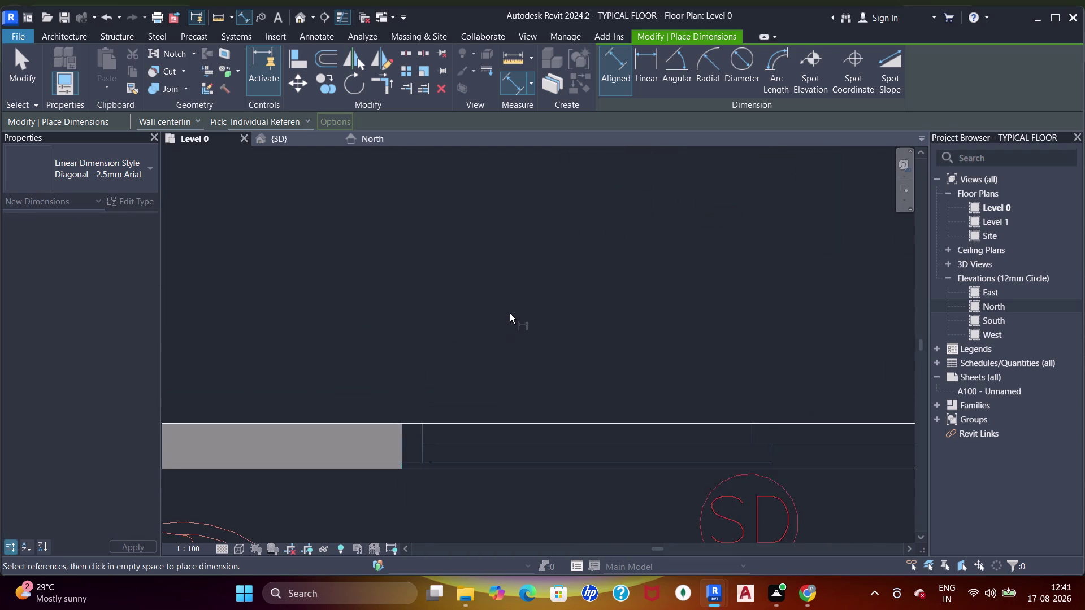
click(509, 313)
scroll(down, 3)
middle_drag(516, 343, 504, 314)
key(Escape)
key(Escape)
key(Escape)
key(Escape)
click(394, 419)
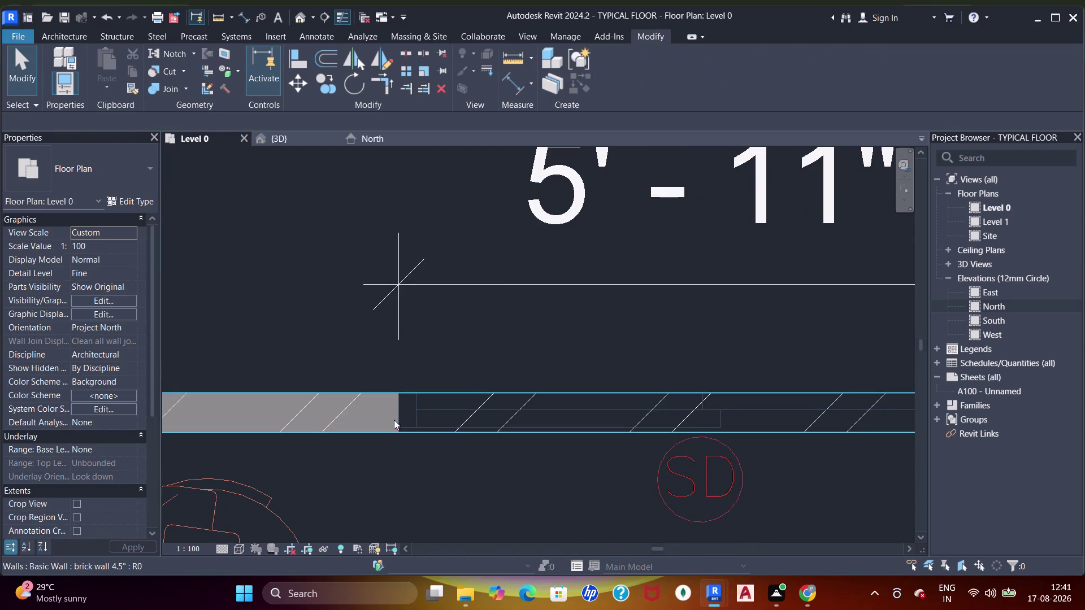
key(Escape)
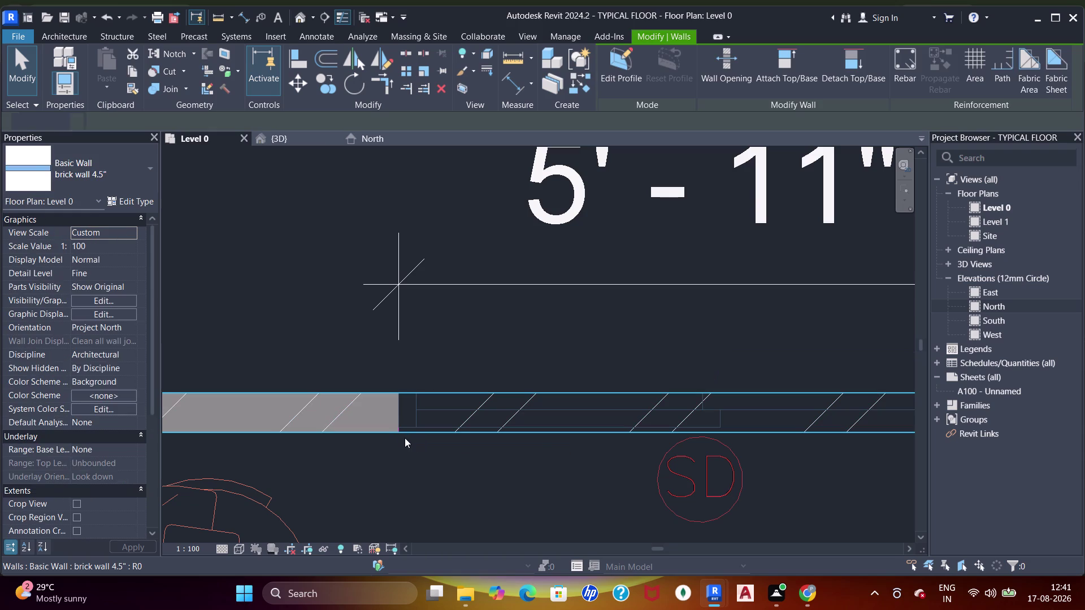
Select the brick balcony wall to check its length against the opening.
click(382, 425)
scroll(down, 3)
middle_drag(391, 425, 467, 409)
key(Escape)
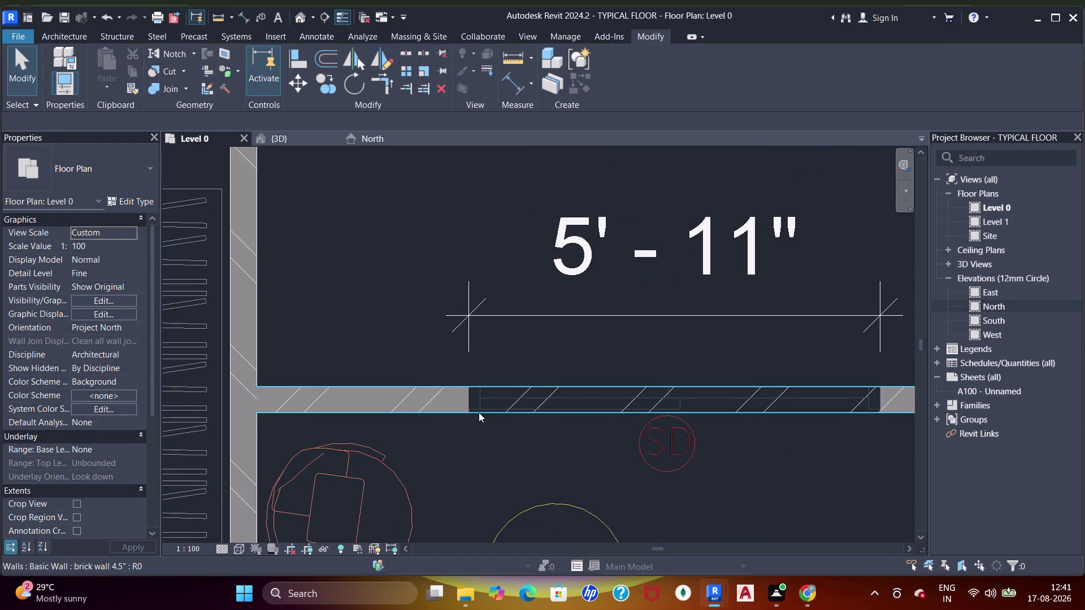
click(479, 415)
middle_drag(590, 407, 508, 389)
key(Escape)
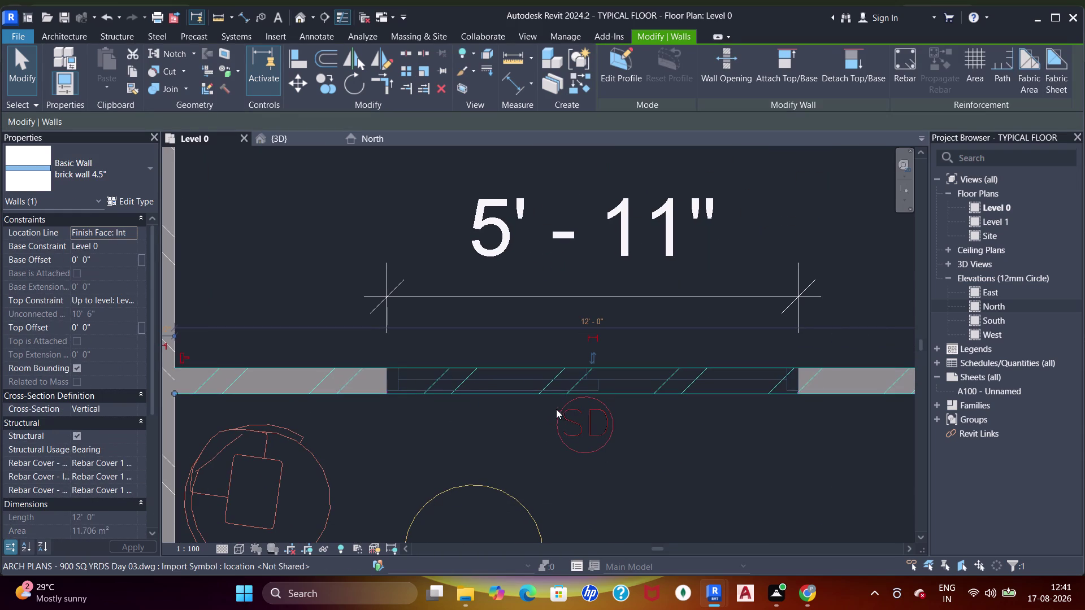
key(Escape)
Box-select and delete the temporary 5'-11" dimension.
drag(541, 337, 491, 236)
key(Escape)
key(Escape)
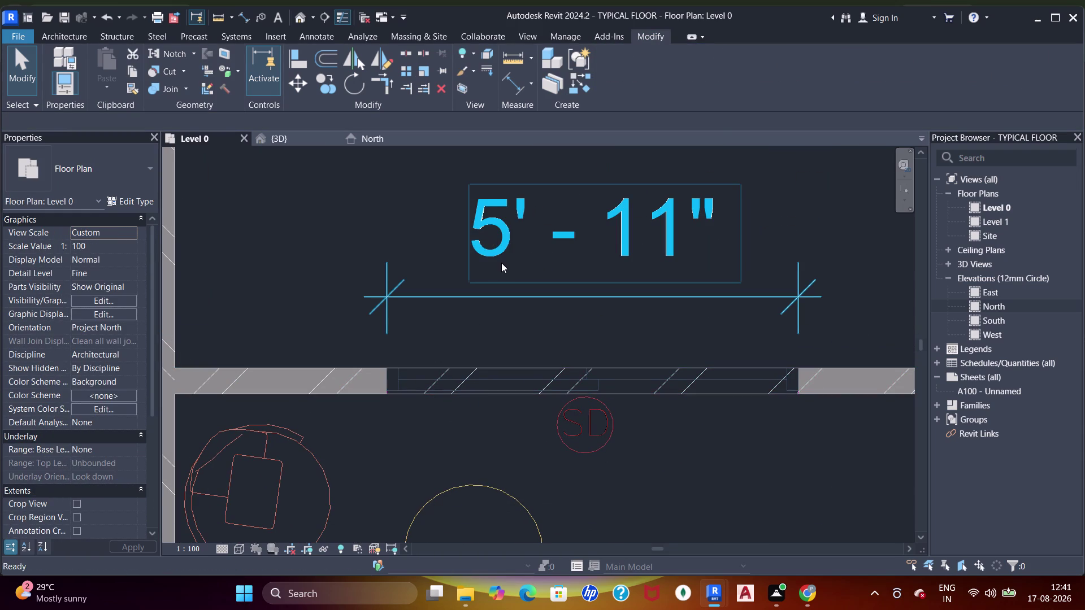
key(Delete)
drag(549, 316, 514, 281)
key(Delete)
key(Delete)
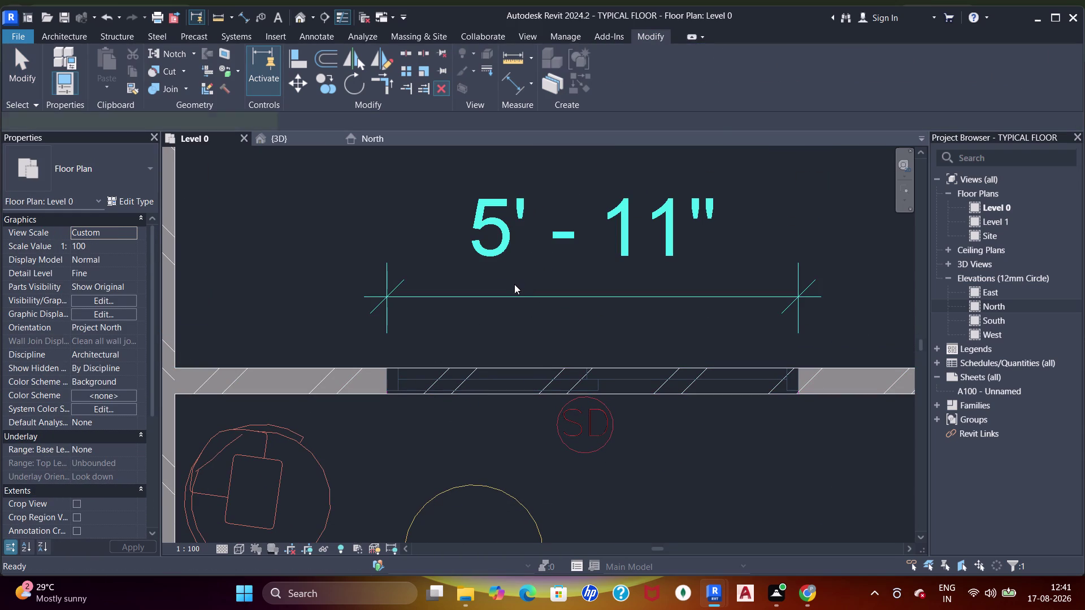
key(Delete)
key(Delete)
key(Delete)
drag(559, 325, 511, 276)
key(Delete)
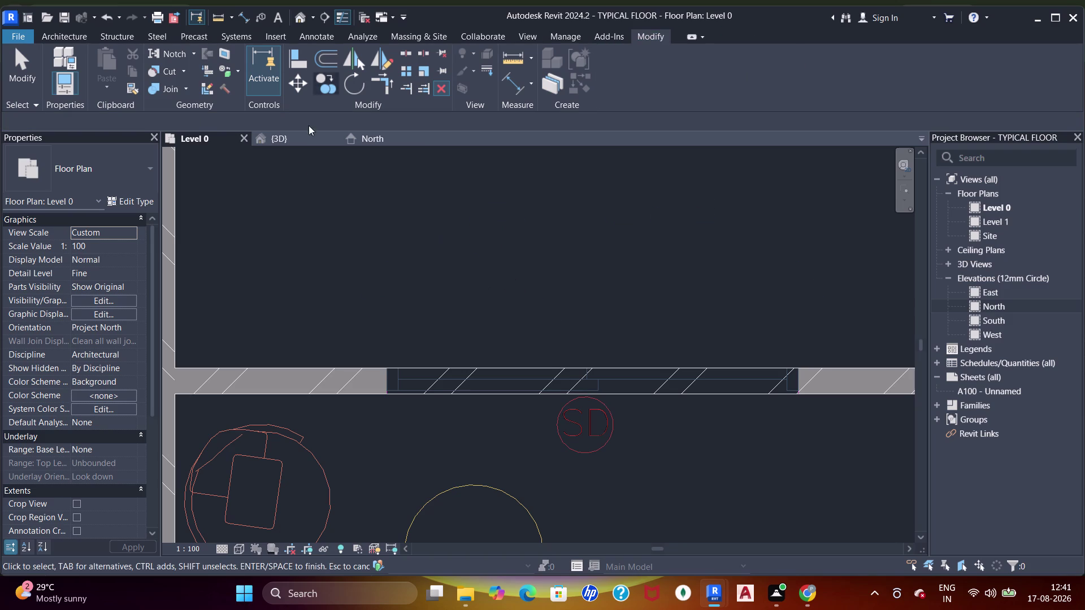
key(Escape)
key(Escape)
key(Escape)
drag(60, 39, 73, 38)
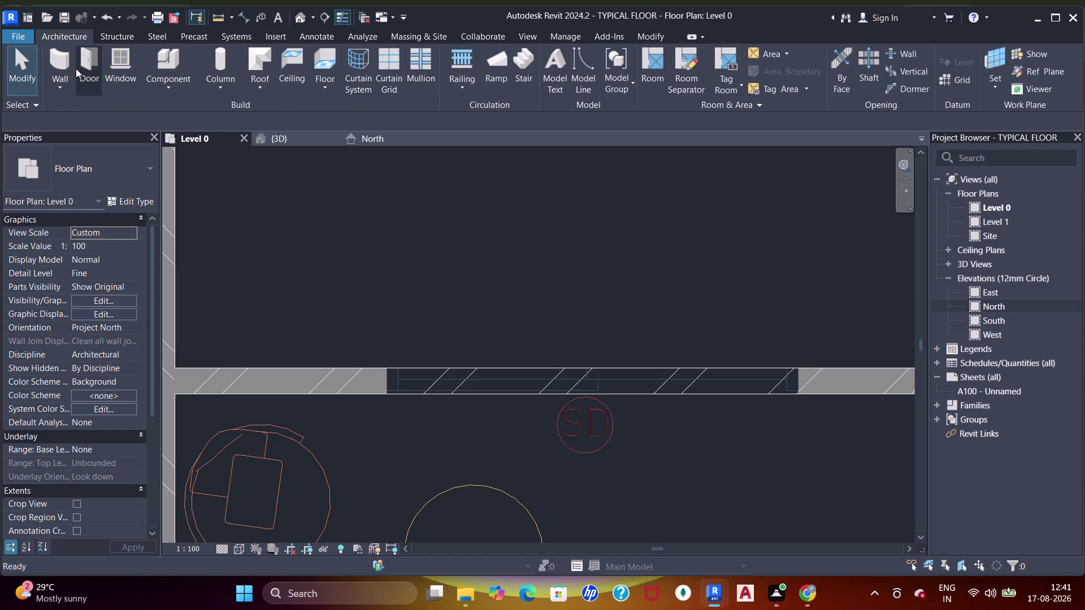
Start door placement and browse the family library to the US folder.
click(91, 68)
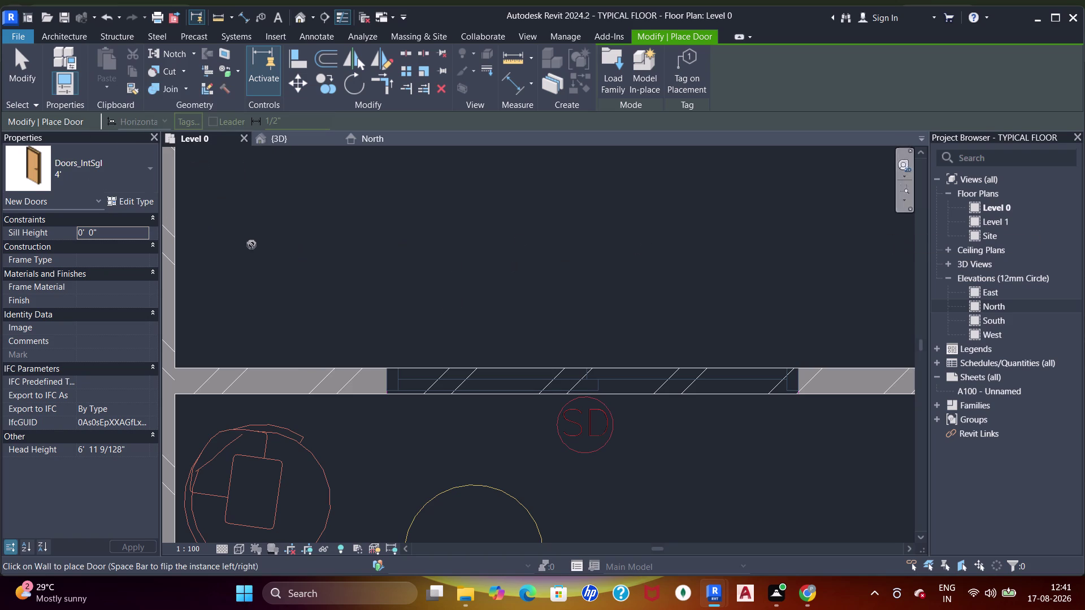
click(69, 182)
key(Escape)
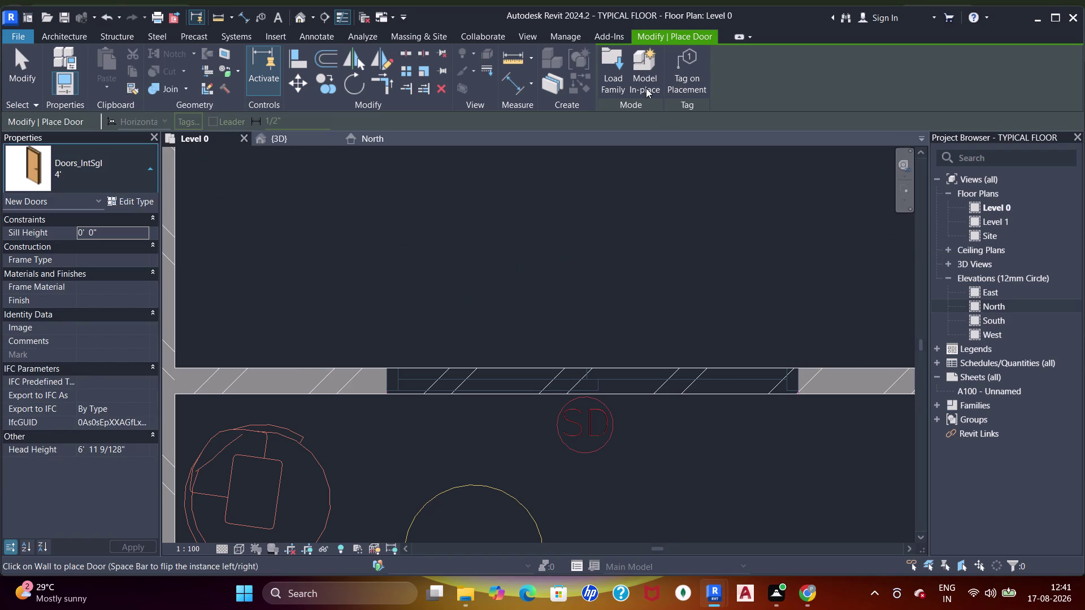
click(620, 76)
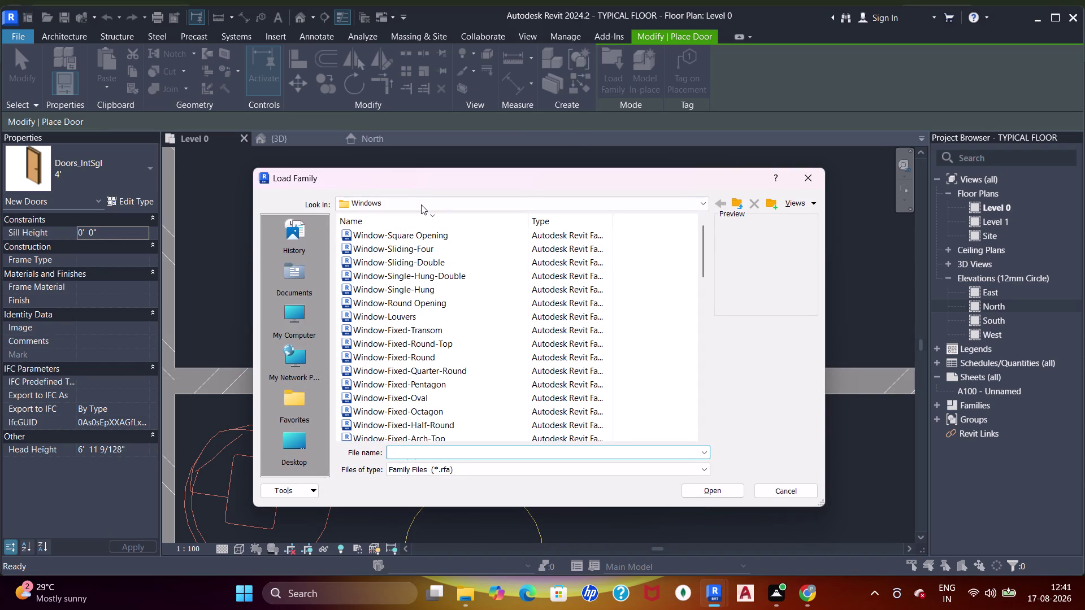
click(421, 205)
scroll(up, 3)
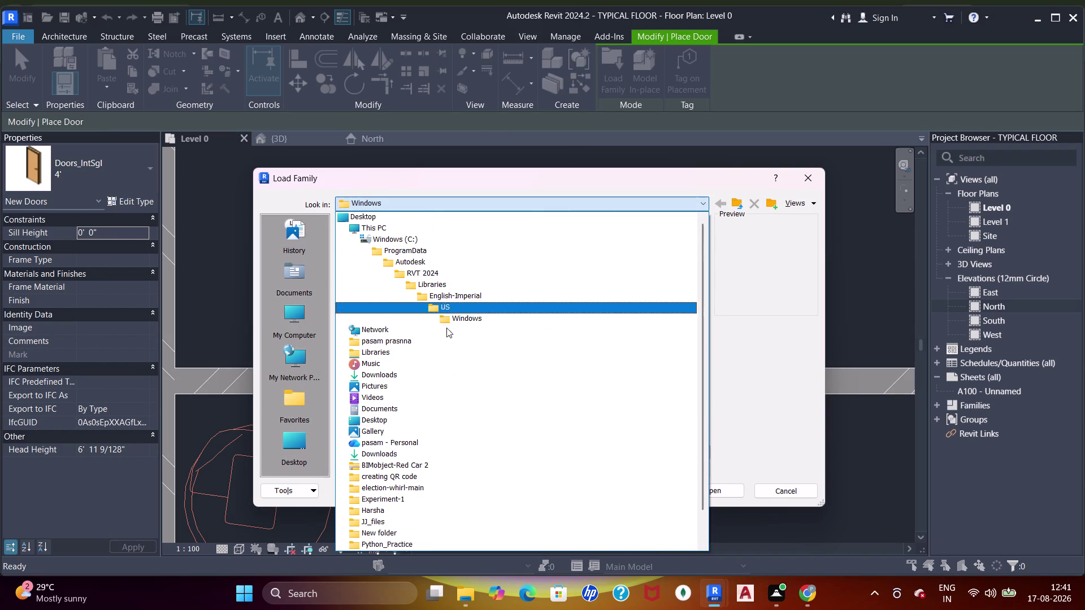
click(456, 306)
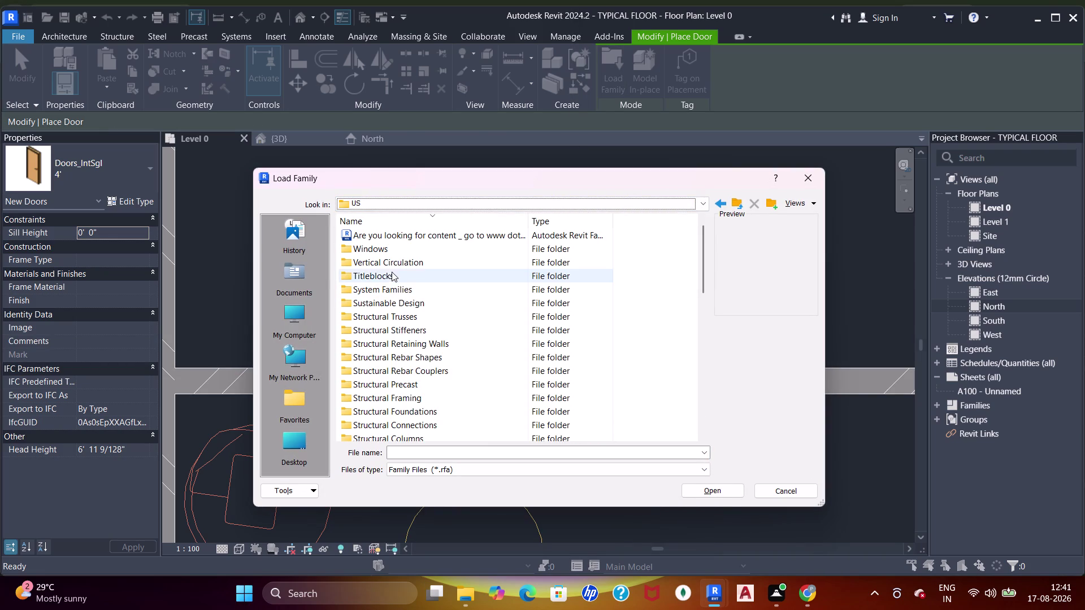
Load Door-Double-Sliding from the Doors folder and pick the 72" x 78" size.
scroll(down, 3)
scroll(down, 3)
scroll(down, 3)
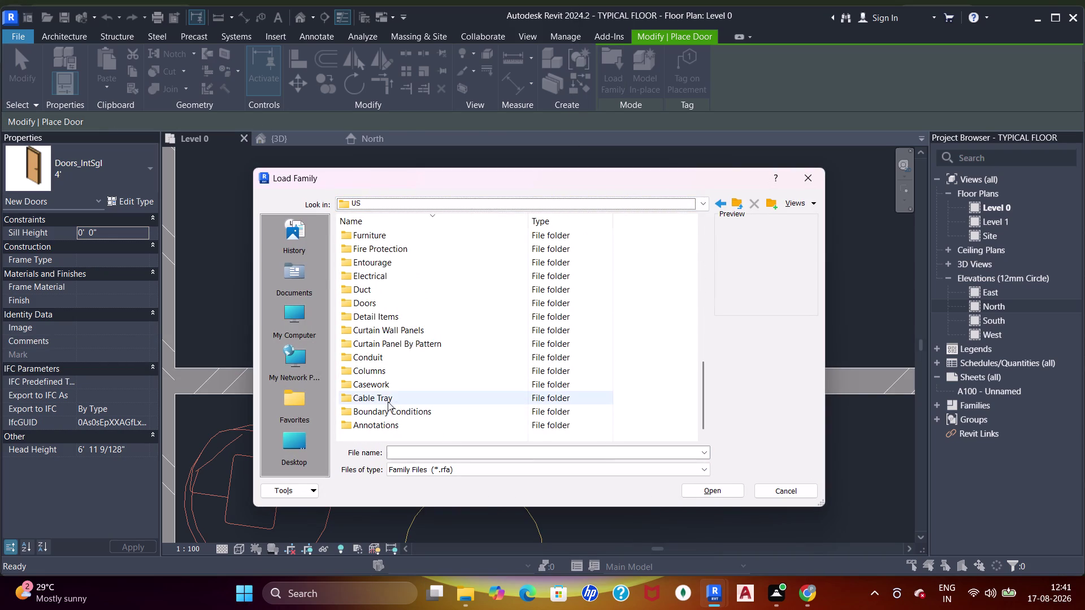
scroll(down, 3)
double_click(386, 304)
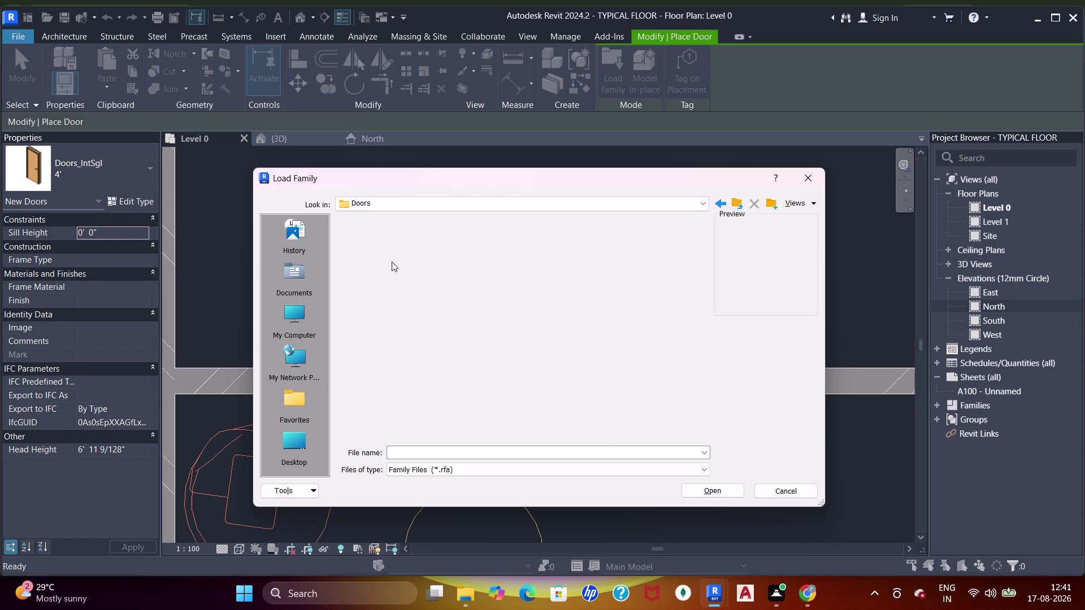
click(386, 246)
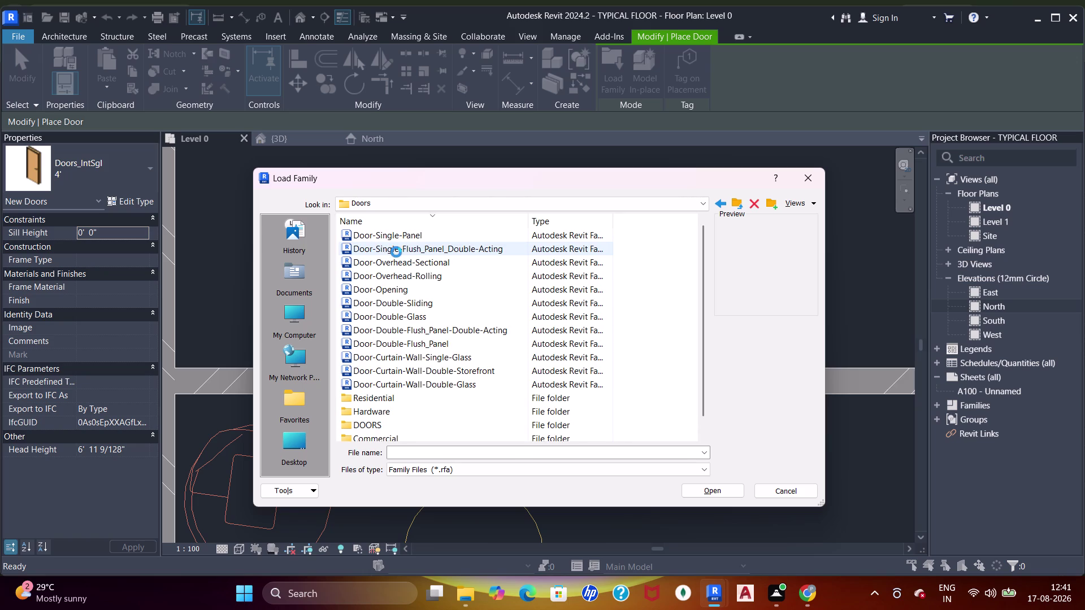
click(426, 301)
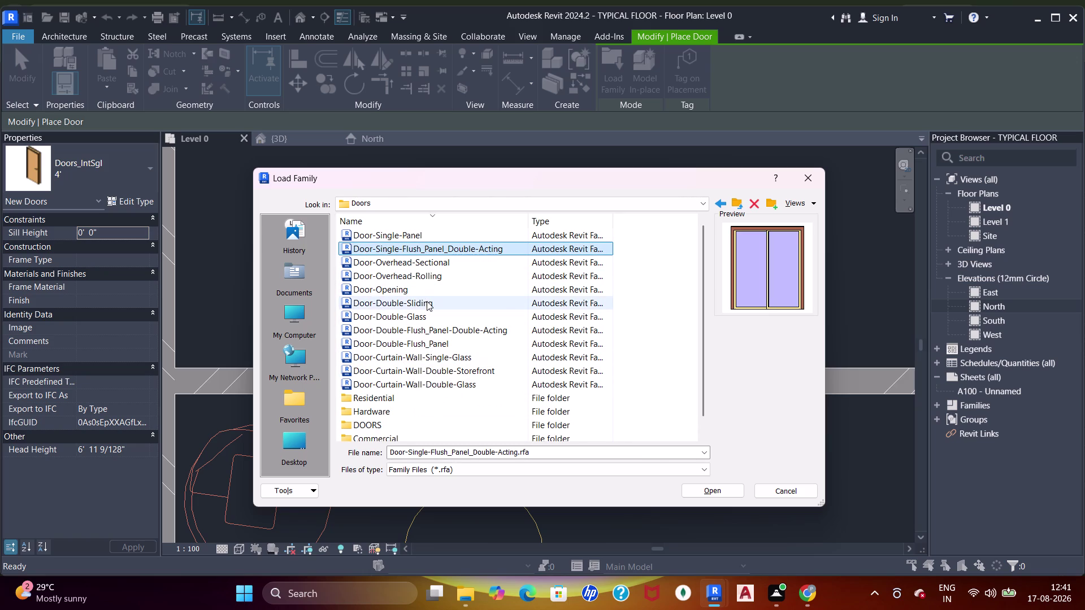
scroll(down, 3)
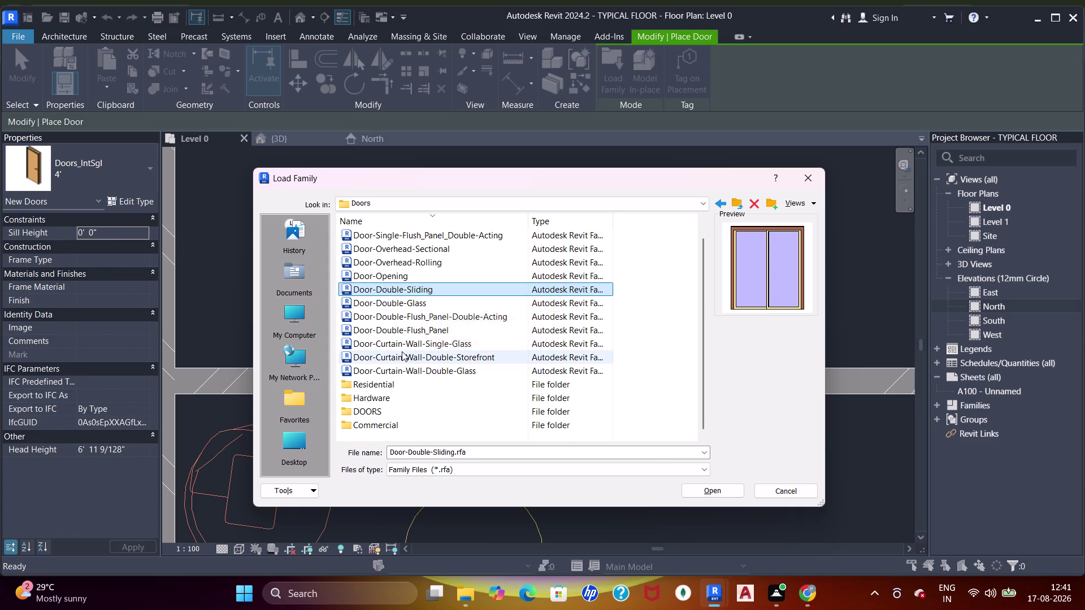
scroll(up, 3)
double_click(420, 303)
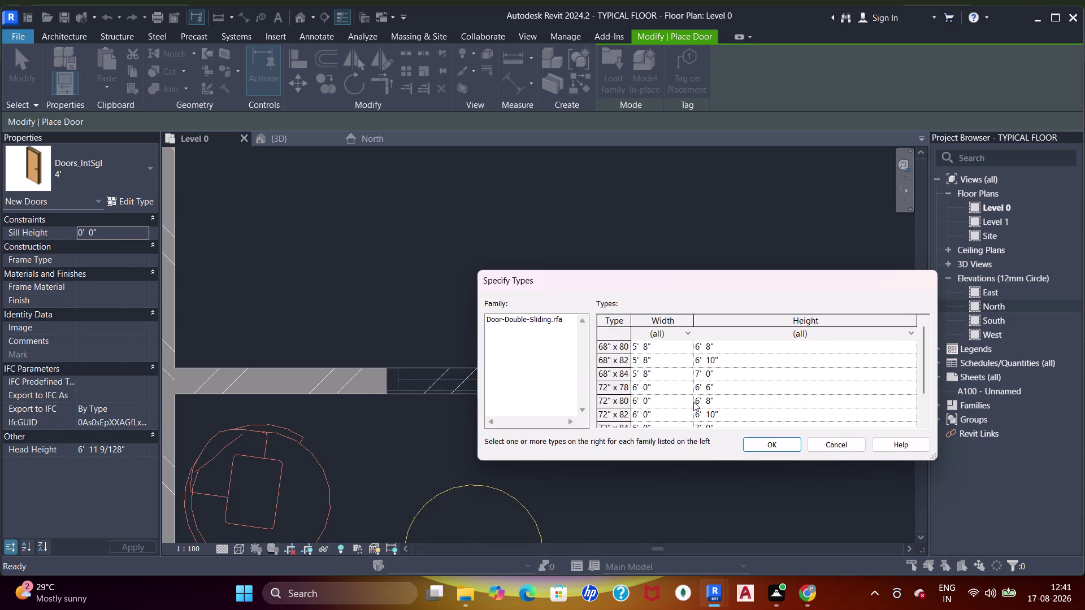
click(667, 388)
Place the 72" x 78" Door-Double-Sliding in the wall above the round furniture.
click(760, 451)
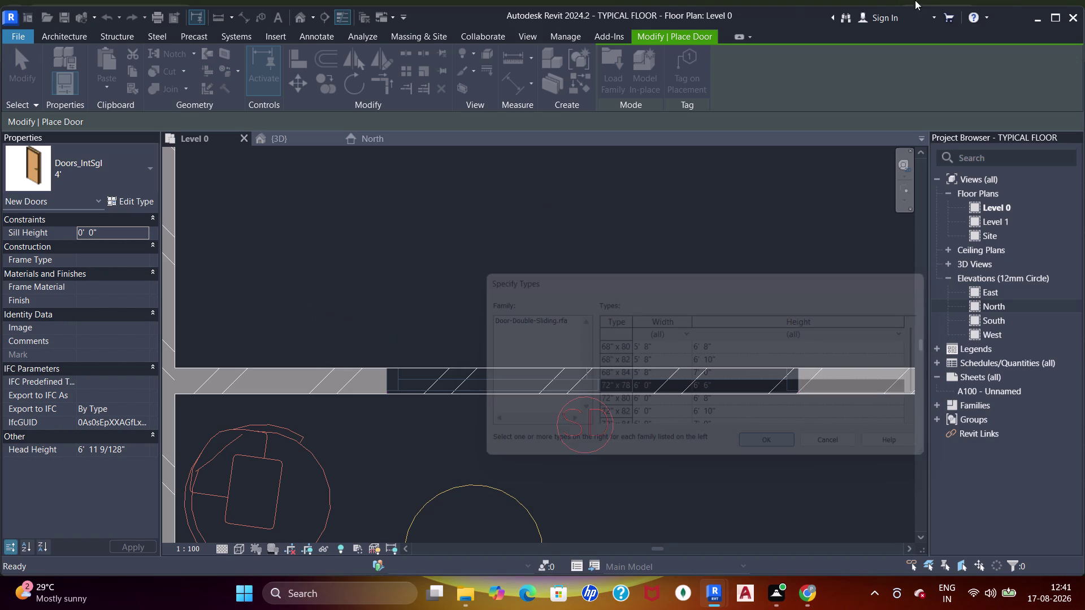
scroll(down, 3)
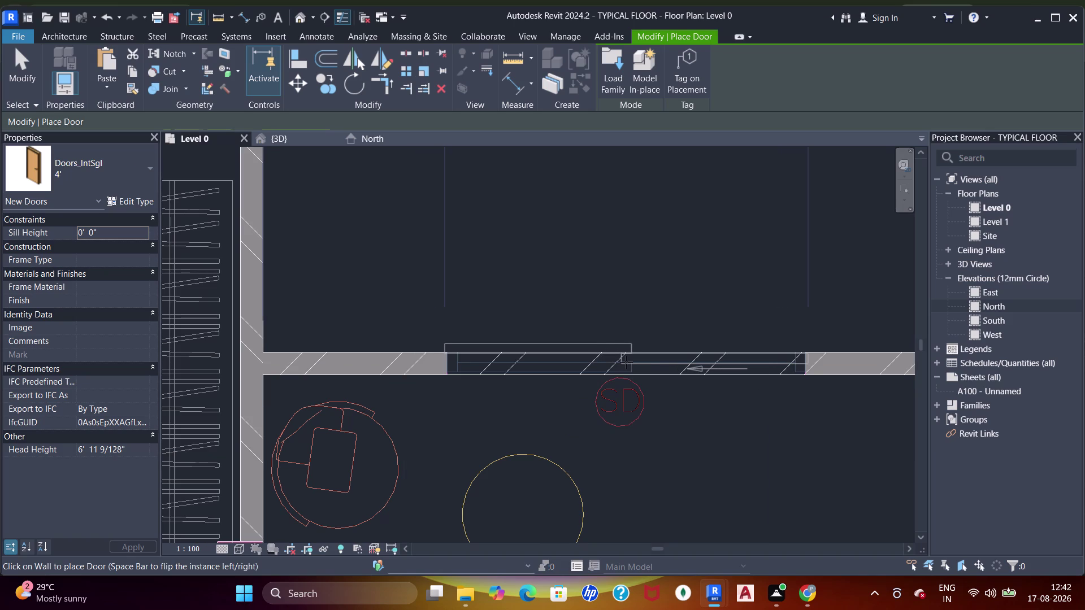
click(626, 362)
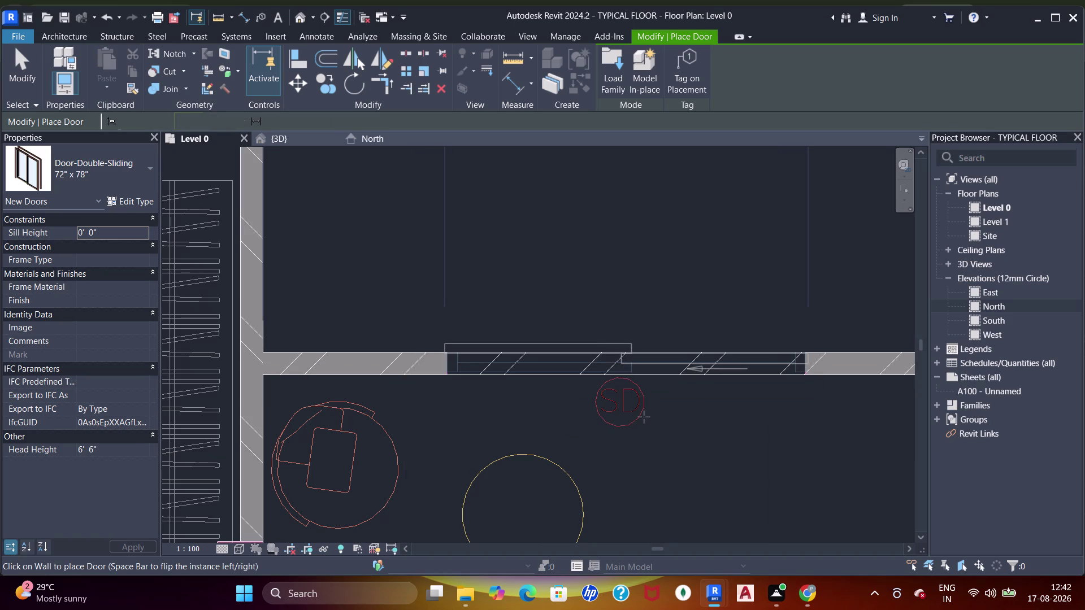
key(Escape)
key(Escape)
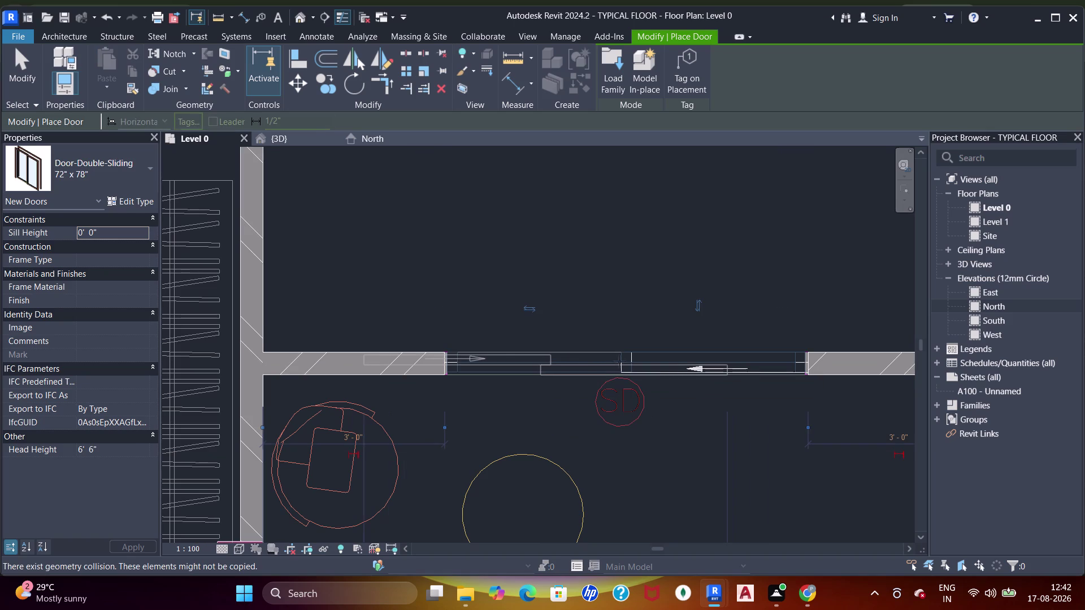
key(Escape)
click(633, 365)
key(Escape)
key(Escape)
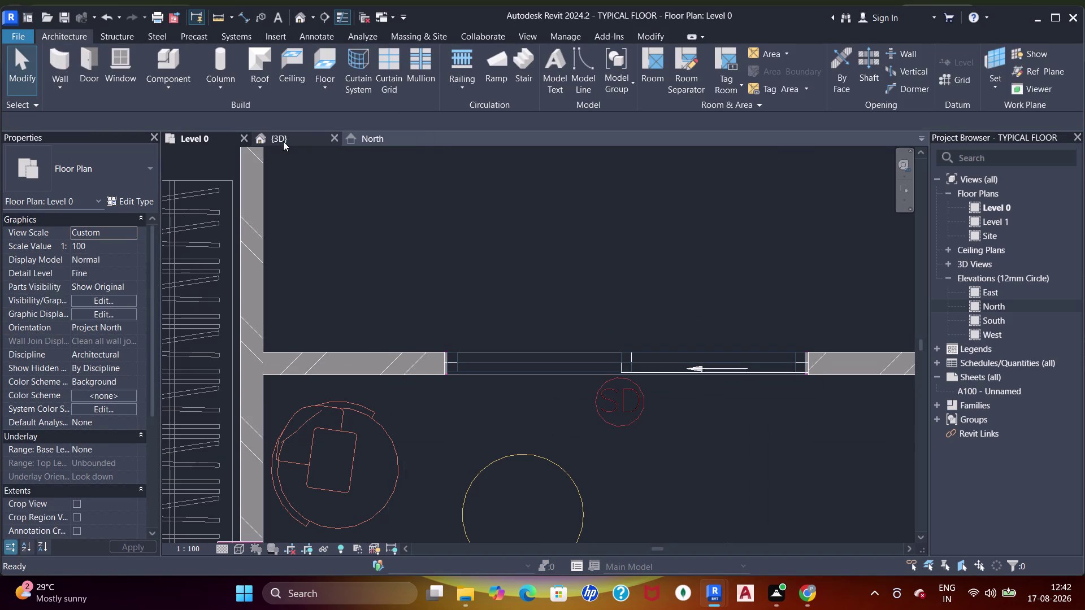
key(Escape)
key(Escape)
Select the newly placed sliding door and view it in 3D.
click(601, 358)
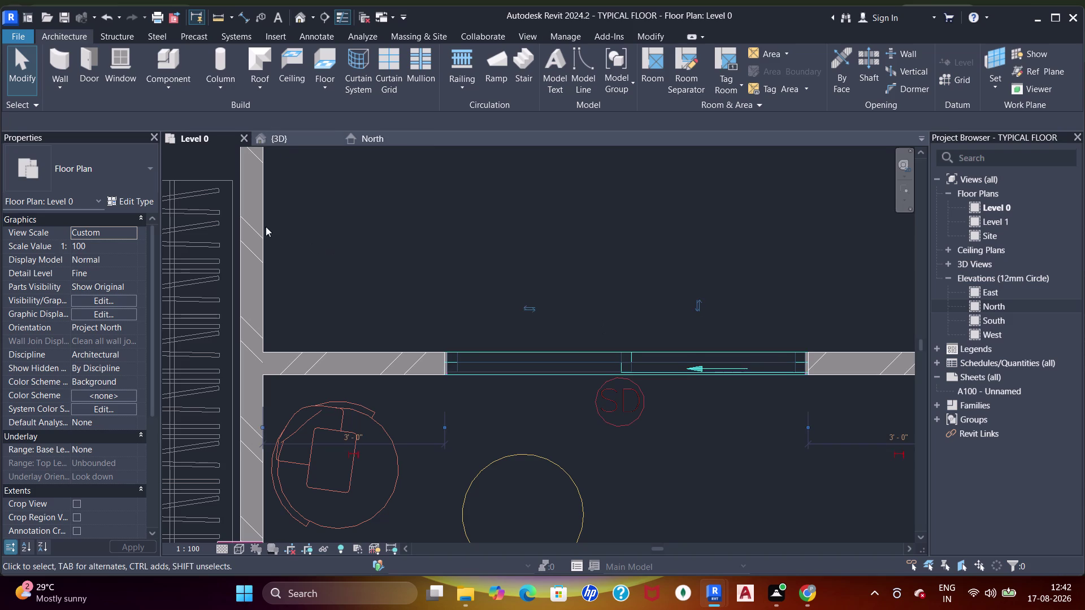
click(290, 135)
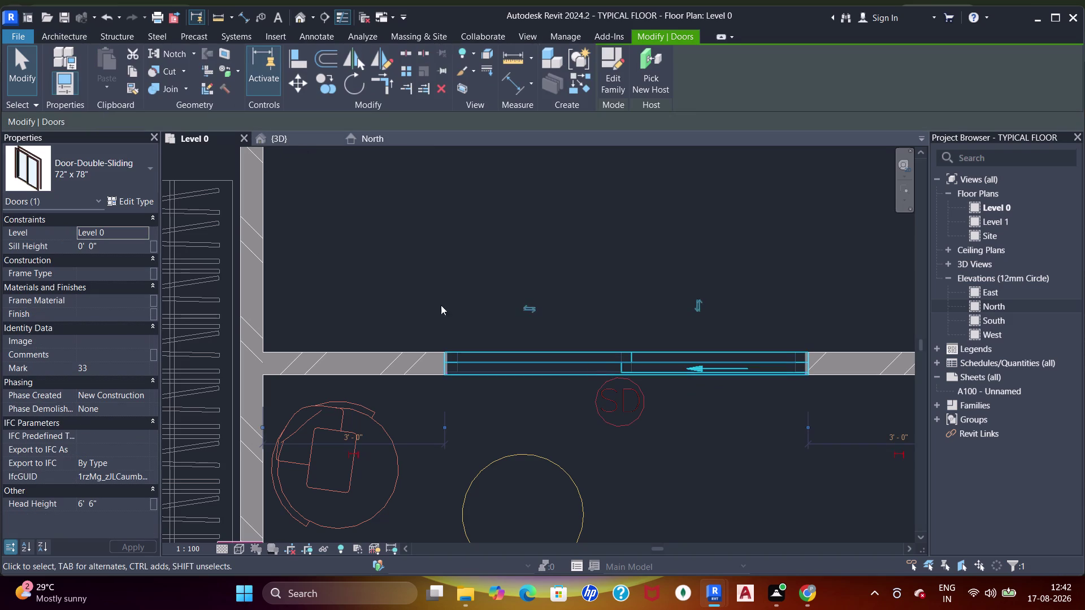
click(287, 135)
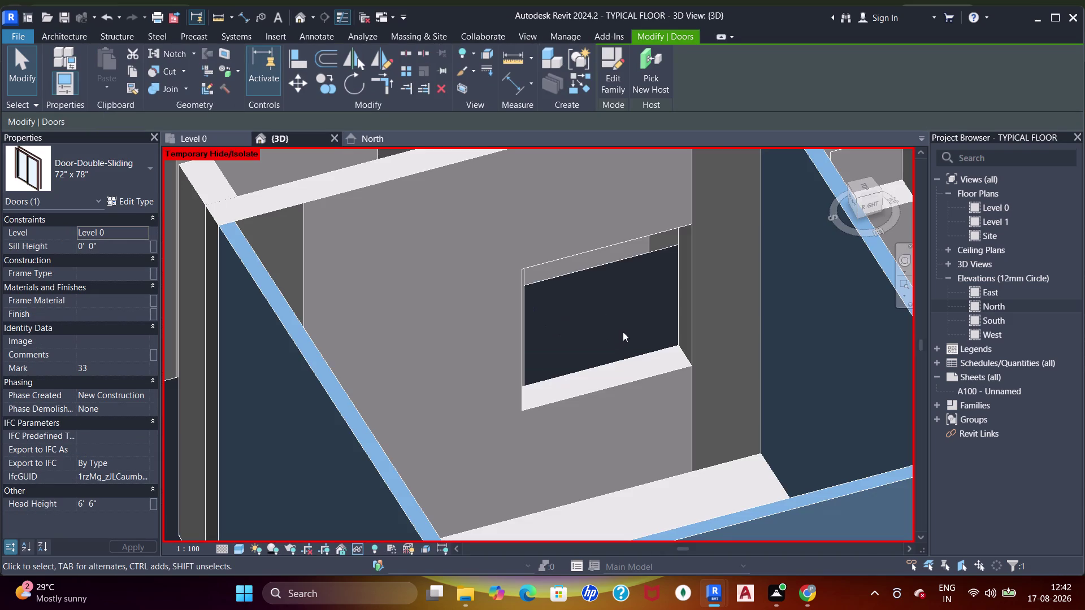
scroll(down, 3)
middle_drag(487, 422, 675, 388)
scroll(up, 3)
middle_drag(536, 428, 841, 441)
middle_drag(791, 457, 713, 444)
scroll(up, 3)
key(Escape)
middle_drag(672, 437, 739, 412)
key(Escape)
key(Escape)
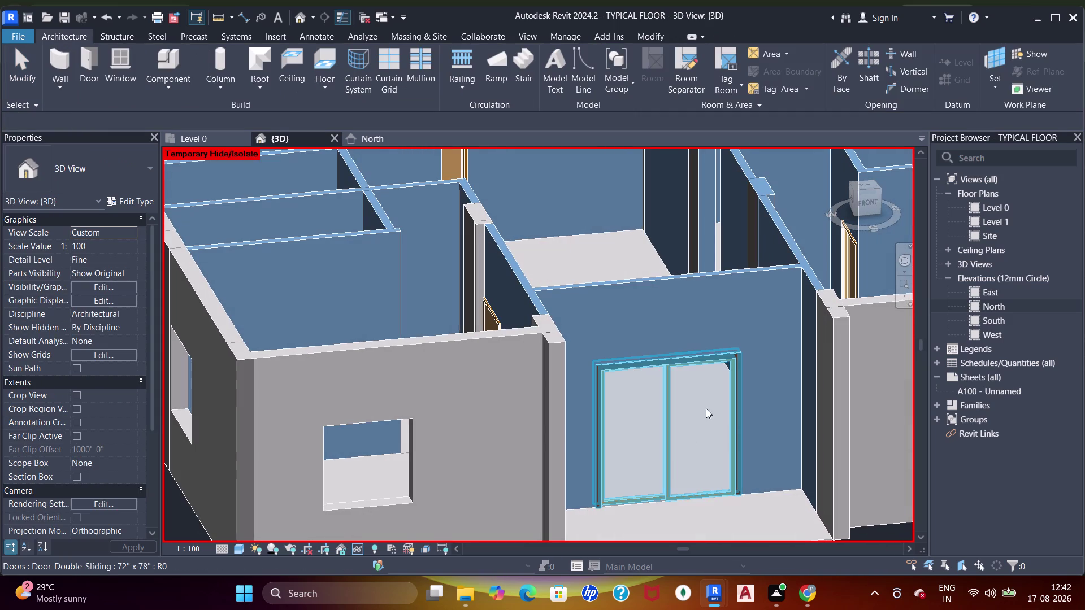
scroll(down, 3)
middle_drag(720, 412, 667, 469)
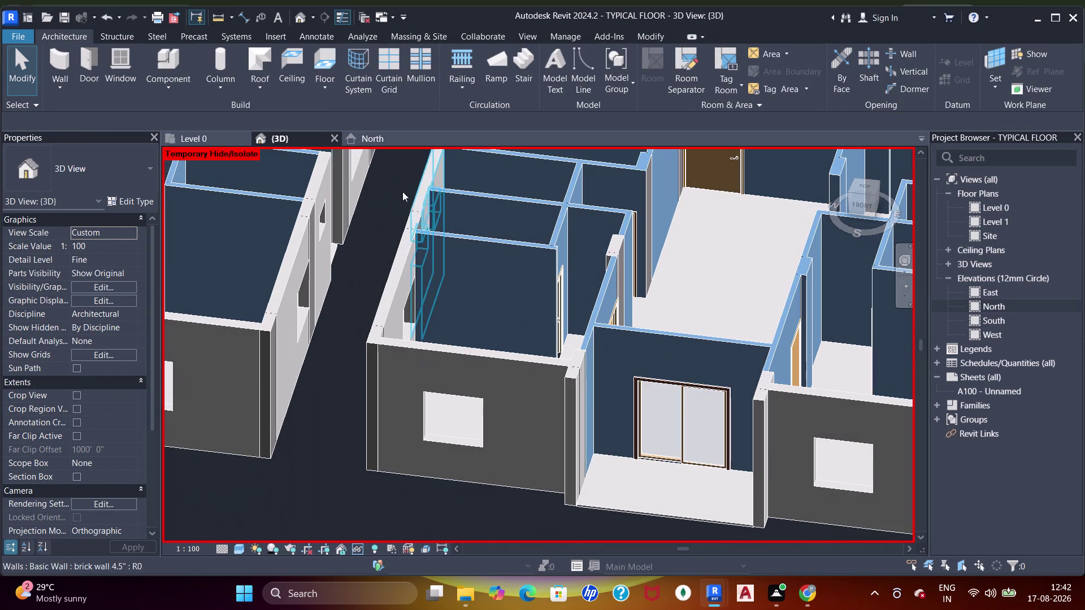
click(197, 138)
scroll(down, 3)
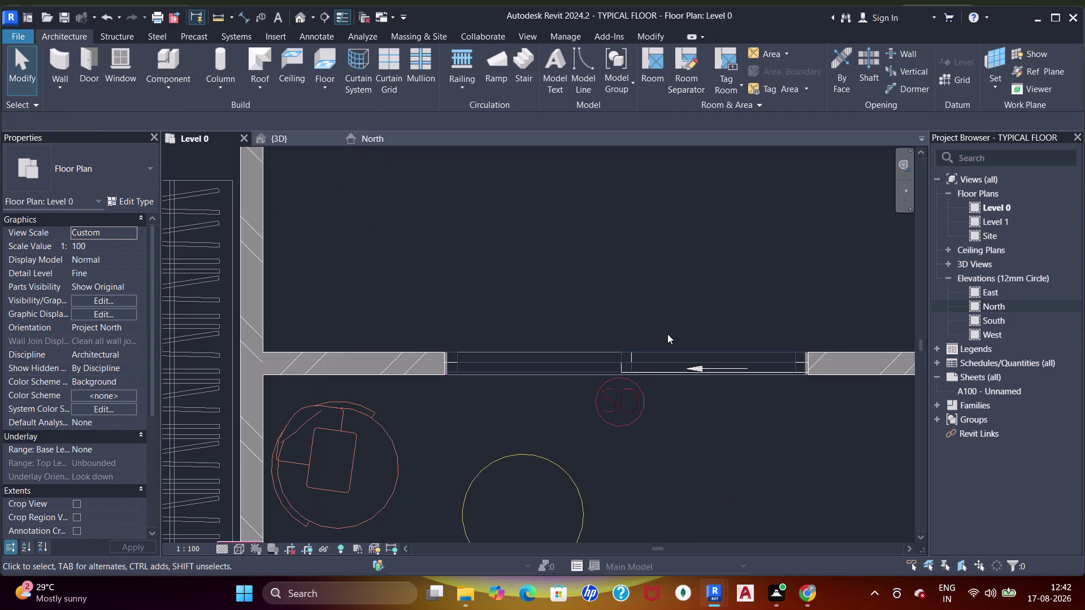
scroll(down, 3)
middle_drag(697, 342, 555, 325)
middle_drag(584, 326, 551, 365)
scroll(down, 3)
middle_drag(585, 278, 604, 240)
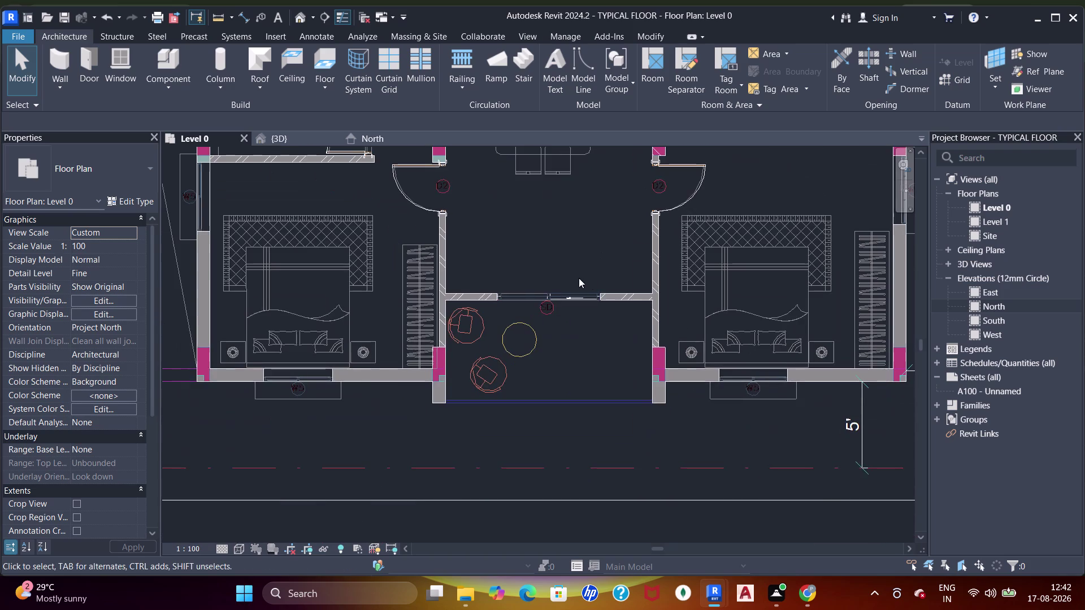
middle_drag(575, 259, 677, 475)
scroll(down, 3)
middle_drag(679, 265, 645, 493)
middle_drag(662, 252, 697, 426)
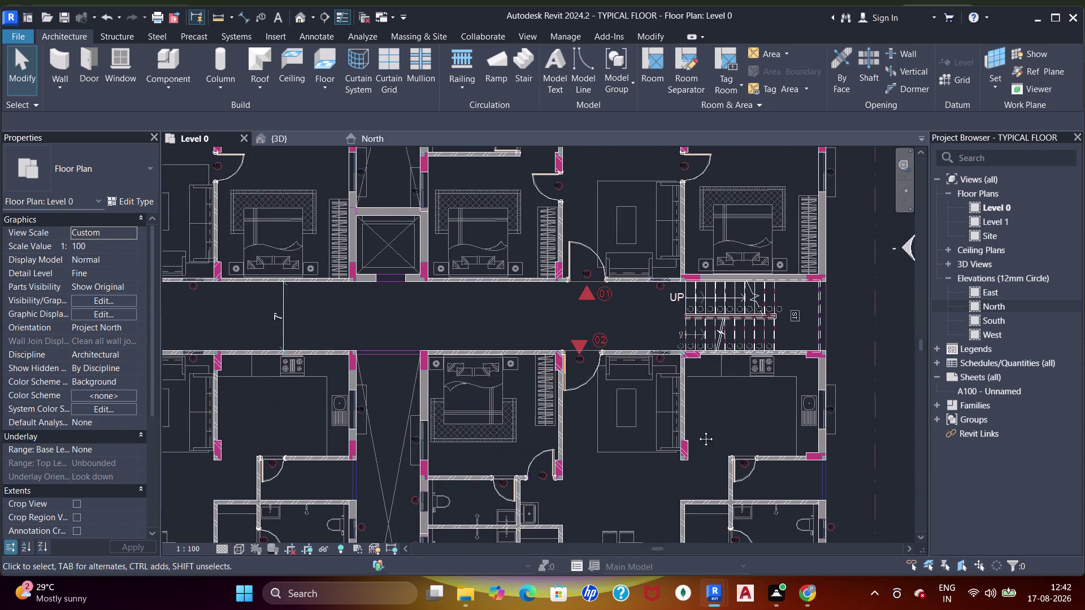
middle_drag(696, 425, 698, 436)
middle_drag(674, 221, 668, 406)
scroll(up, 3)
middle_drag(648, 345, 685, 239)
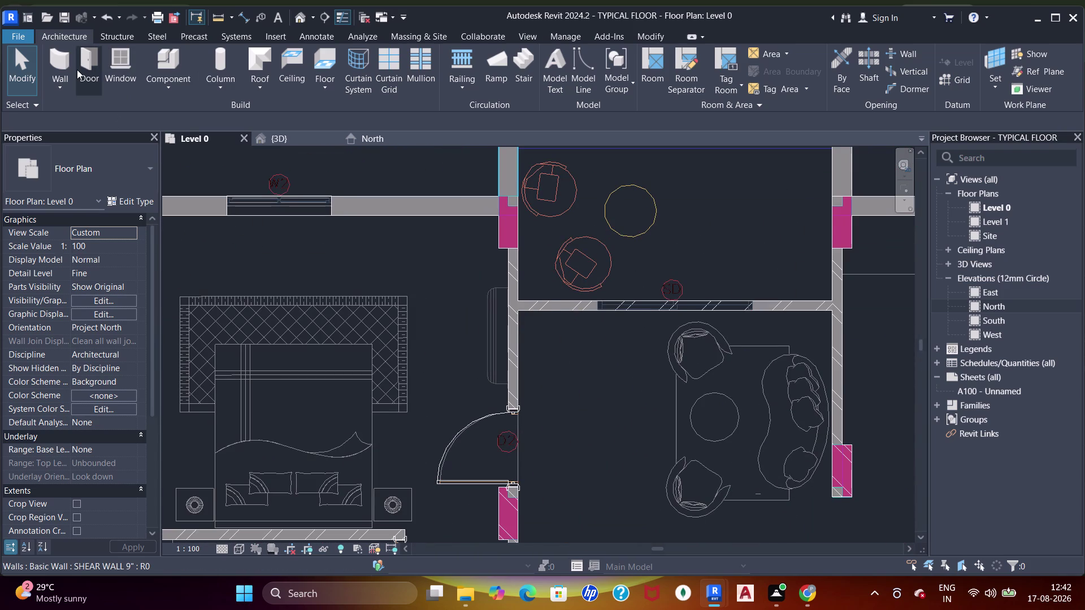
key(d)
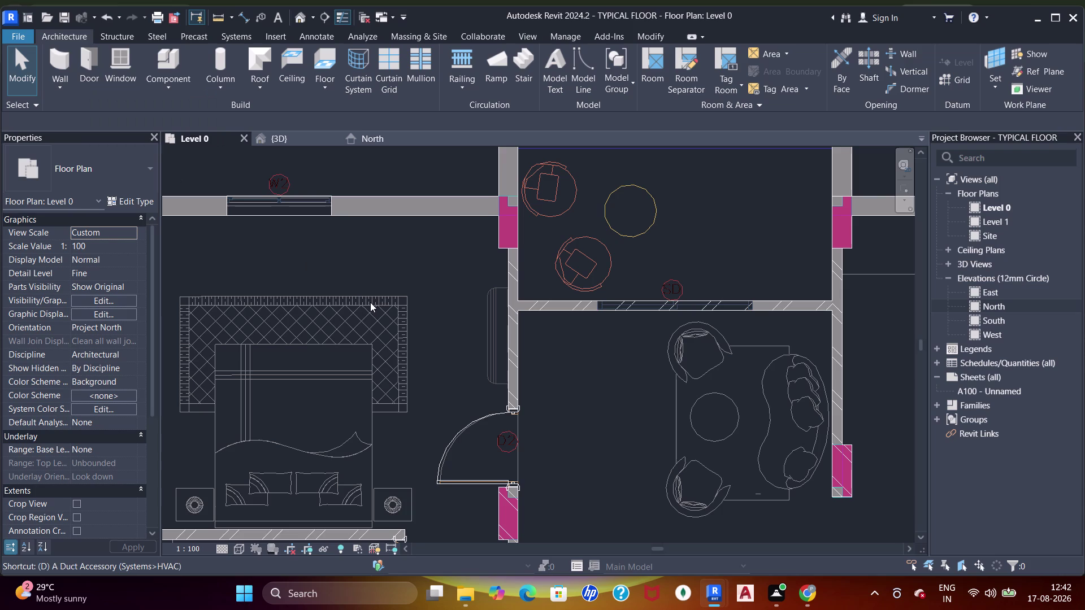
text(dr)
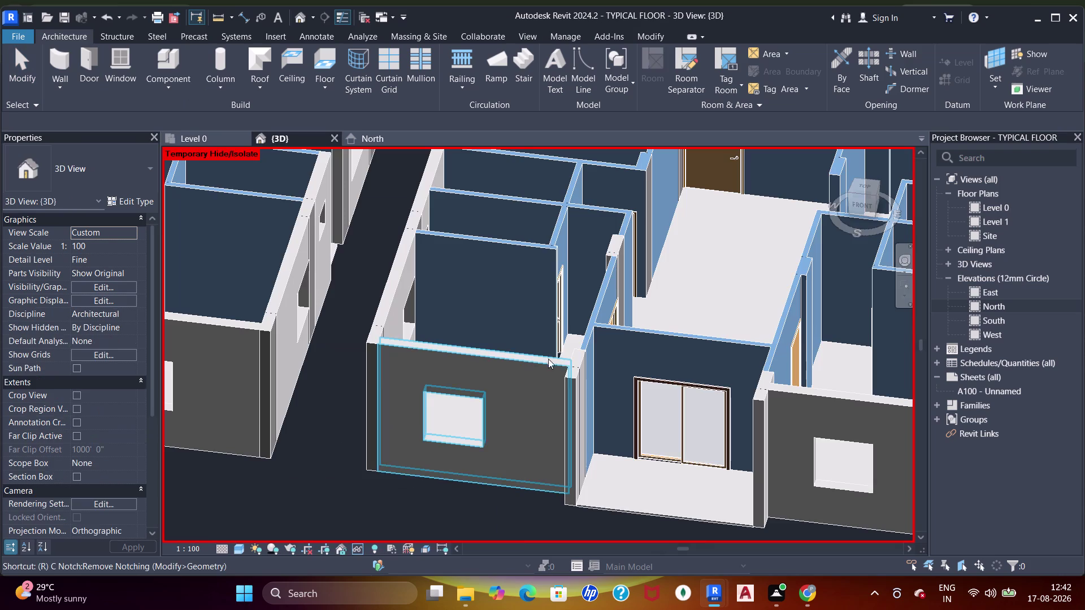
click(217, 132)
key(d)
key(r)
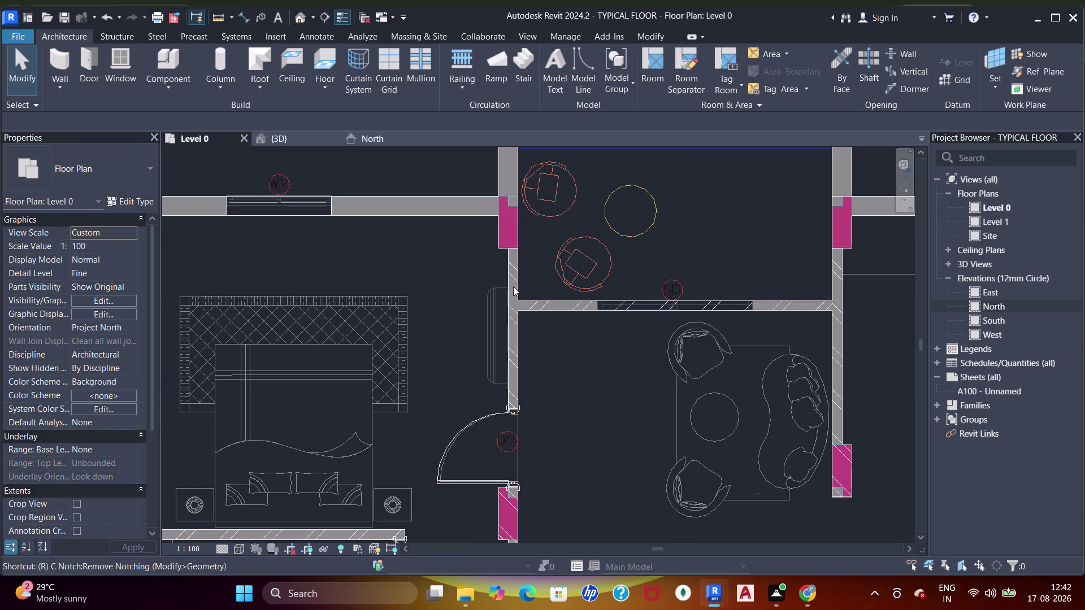
scroll(up, 3)
key(Escape)
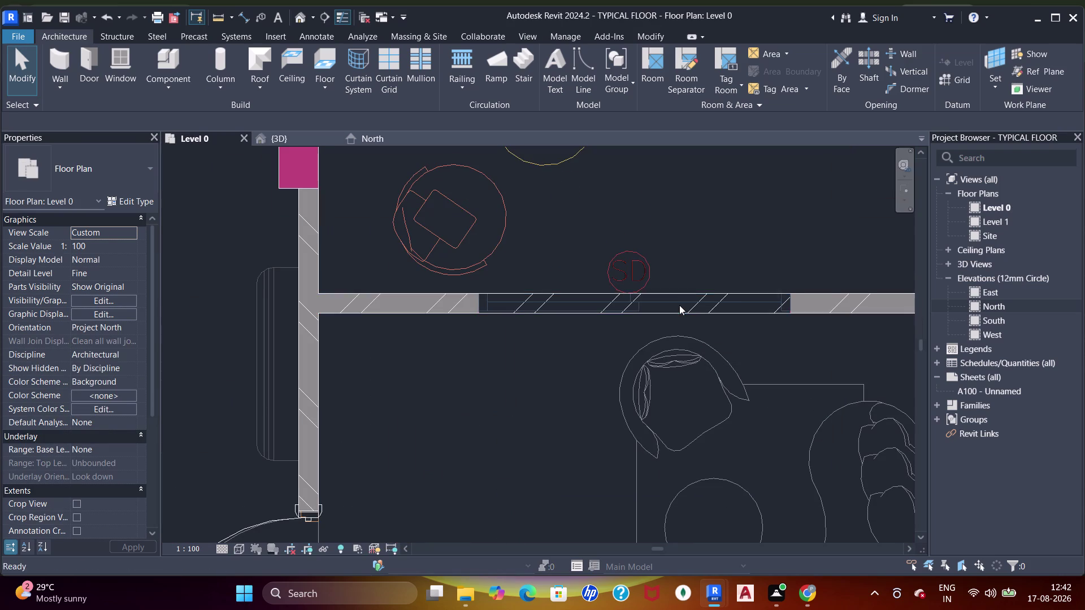
key(Escape)
key(Escape)
text(dr)
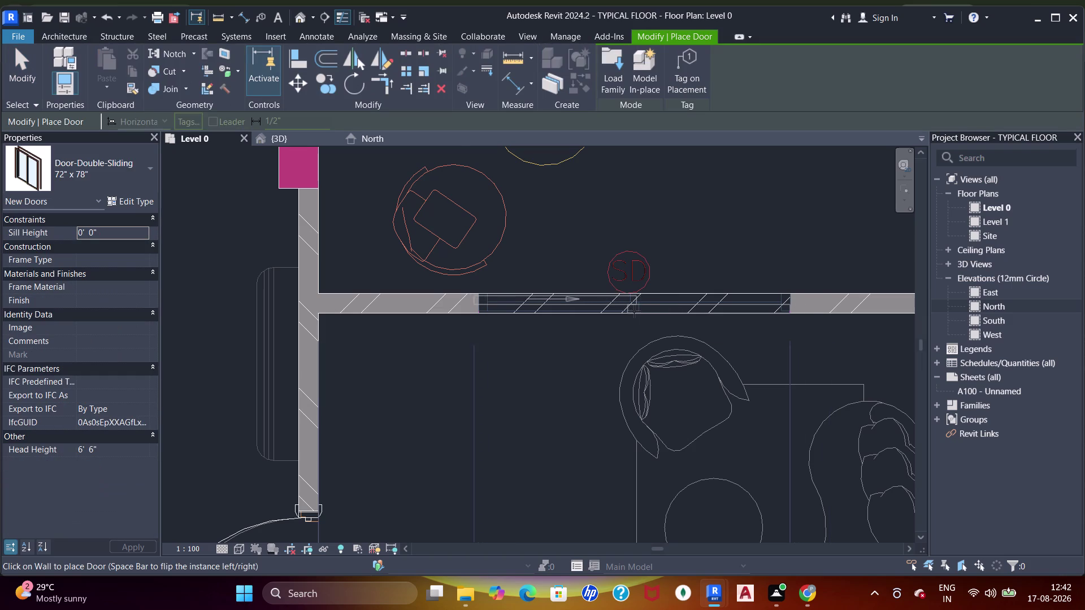
Place a second 72" x 78" double sliding door in another balcony wall.
scroll(up, 3)
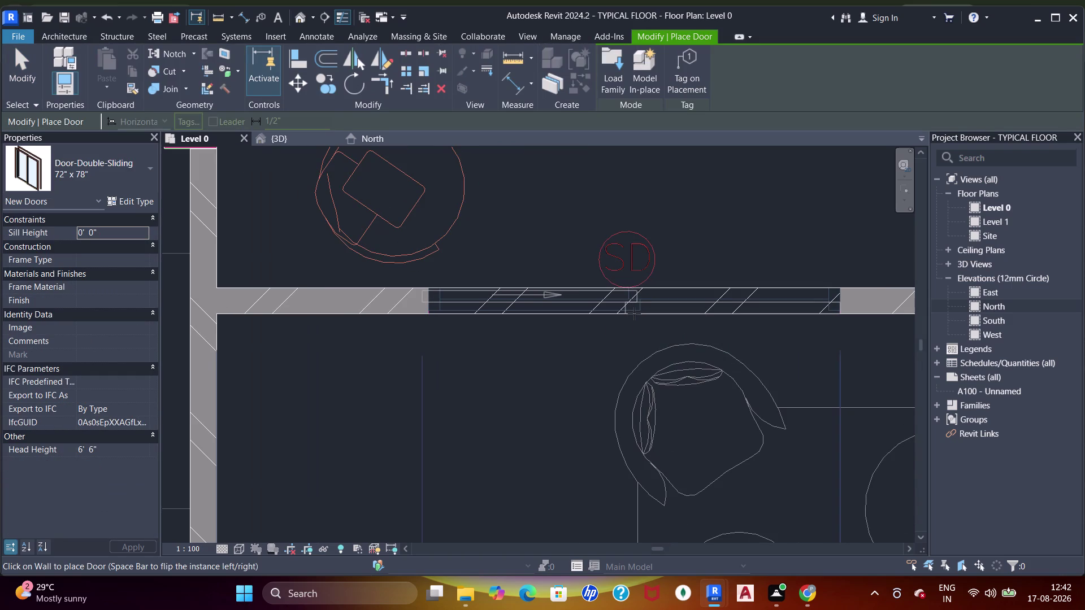
click(636, 315)
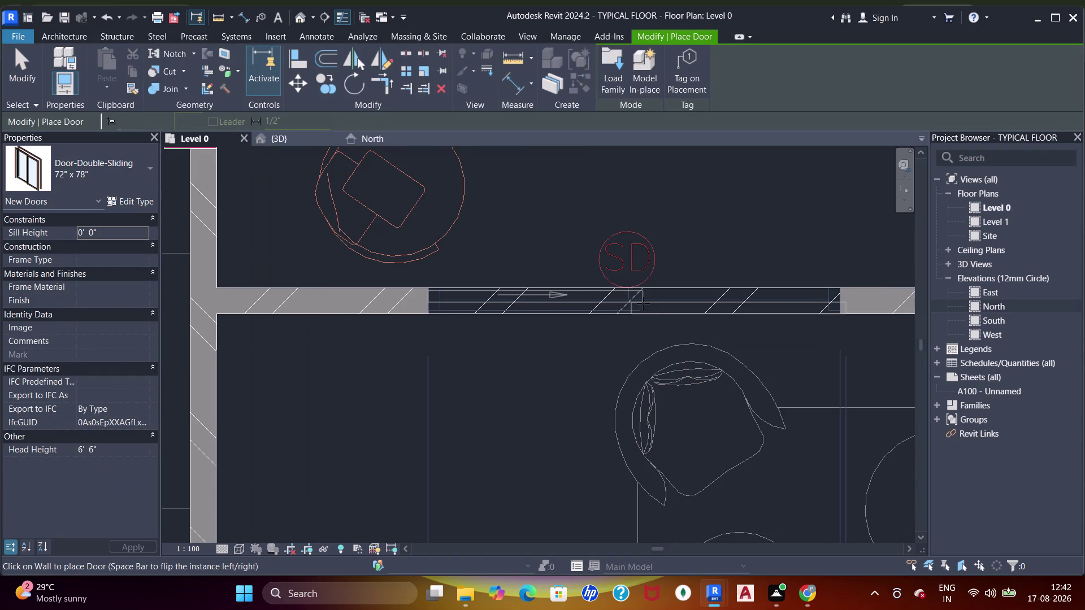
scroll(down, 3)
scroll(up, 3)
middle_drag(552, 305, 771, 340)
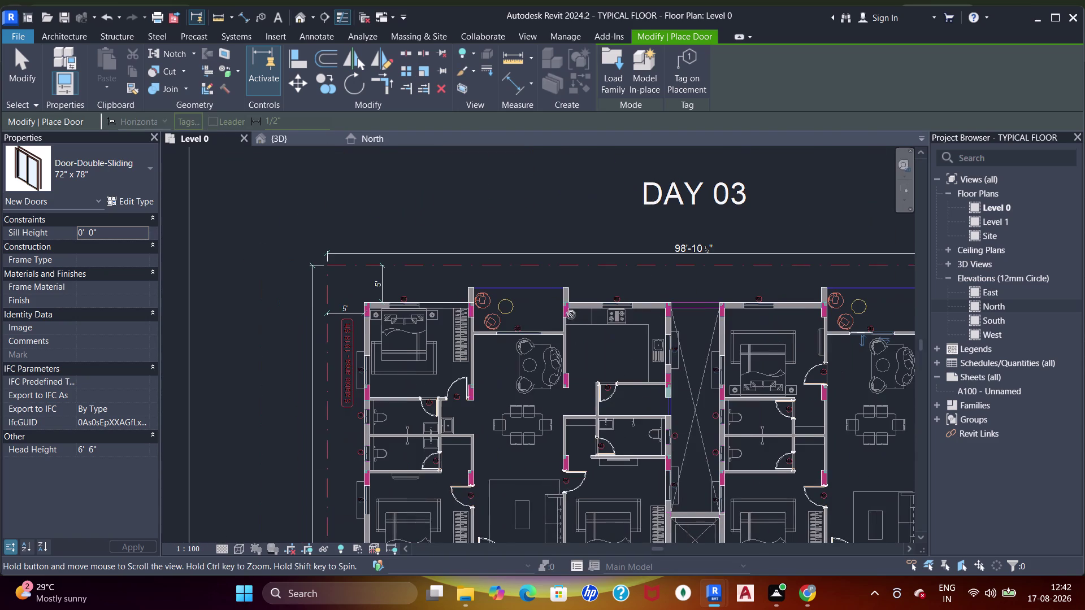
middle_drag(579, 321, 606, 319)
scroll(up, 3)
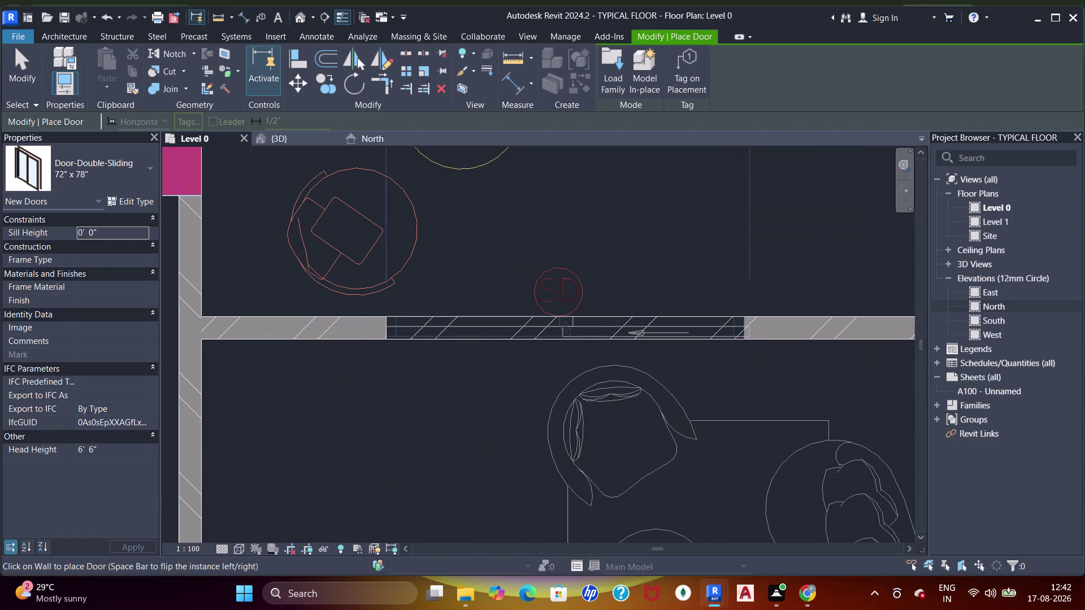
click(566, 327)
scroll(down, 3)
middle_drag(562, 408, 664, 206)
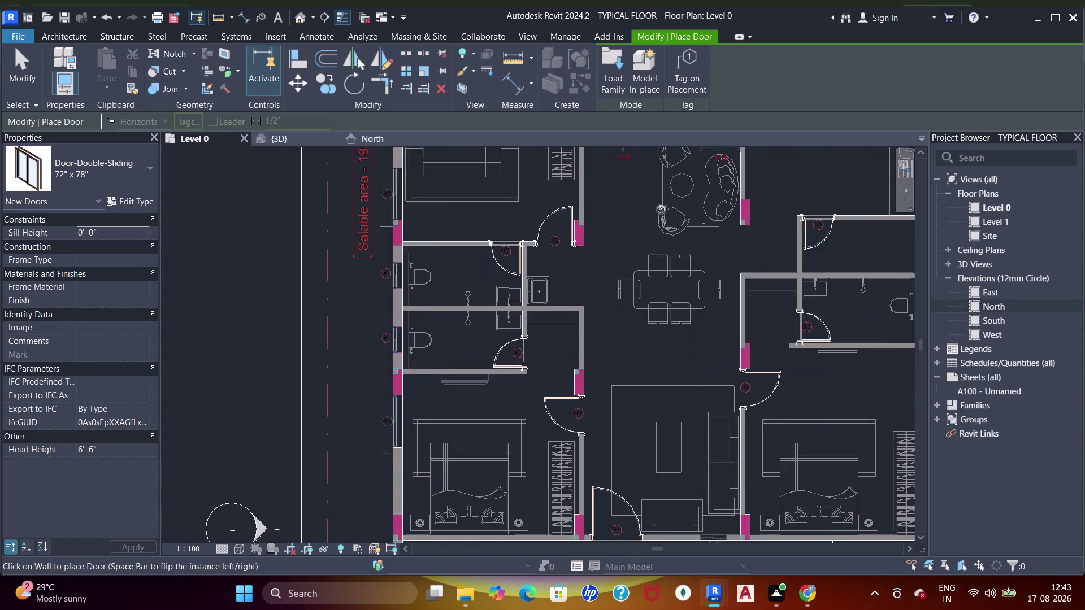
scroll(down, 3)
middle_drag(655, 354, 660, 205)
middle_drag(659, 339, 658, 282)
scroll(up, 3)
middle_drag(655, 443, 652, 352)
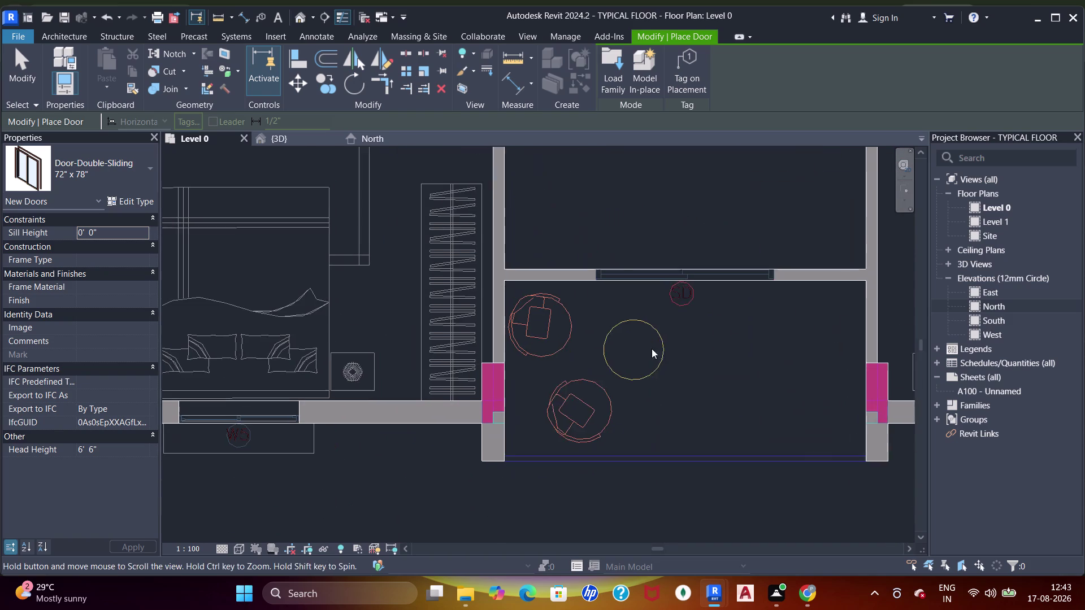
middle_drag(656, 207, 641, 277)
scroll(up, 3)
middle_drag(684, 274, 636, 289)
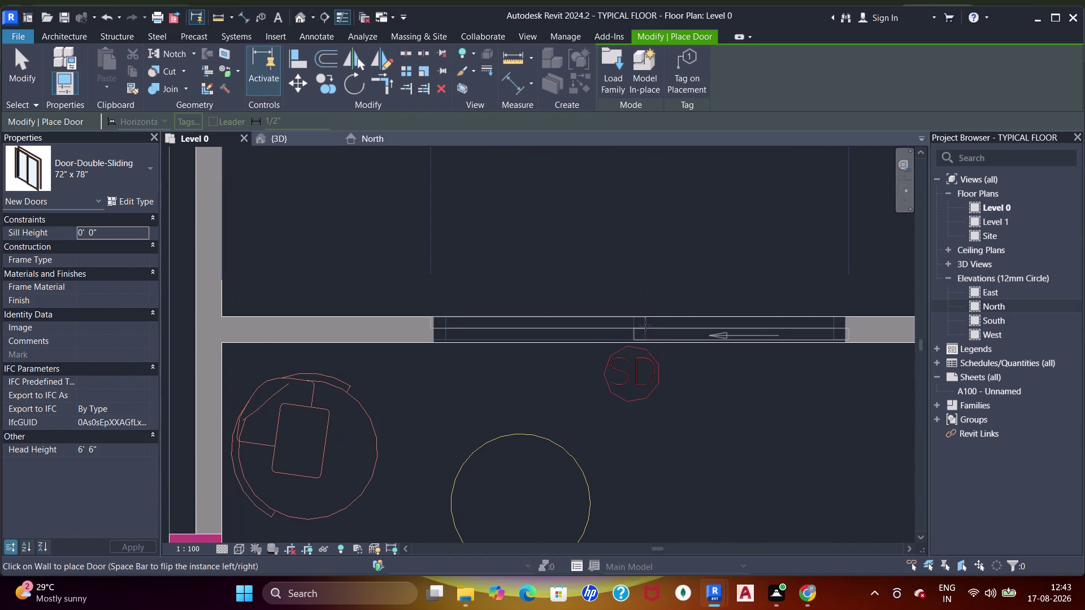
click(646, 326)
scroll(down, 3)
middle_drag(670, 281, 636, 330)
Exit door placement and pan the Level 0 plan up to the upper bedroom.
key(Escape)
key(Escape)
key(Escape)
key(Escape)
scroll(down, 3)
middle_drag(594, 290, 602, 351)
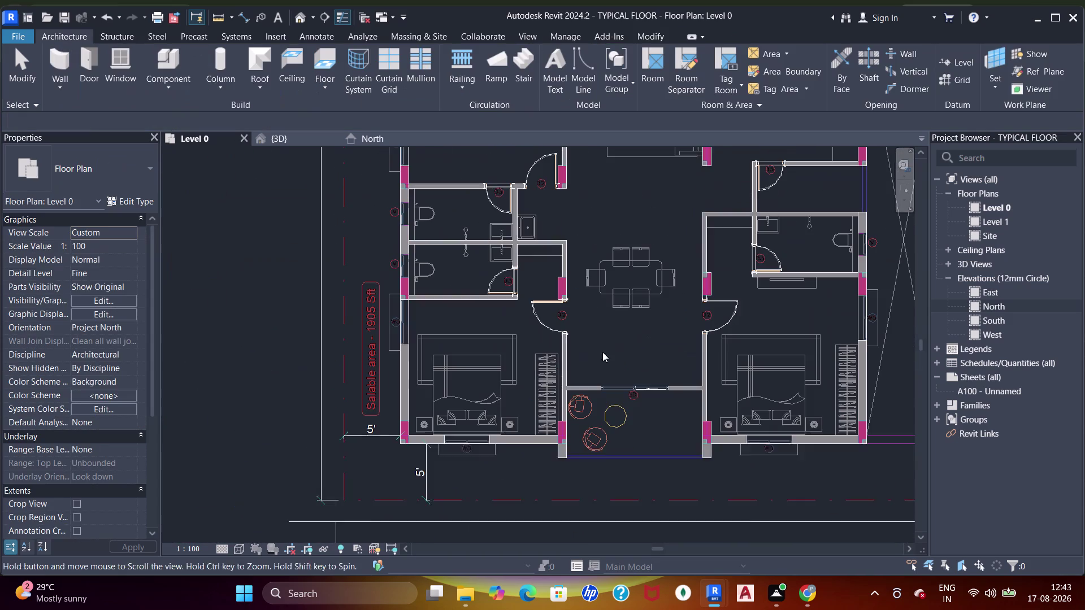
middle_drag(468, 317, 469, 428)
middle_drag(537, 243, 541, 282)
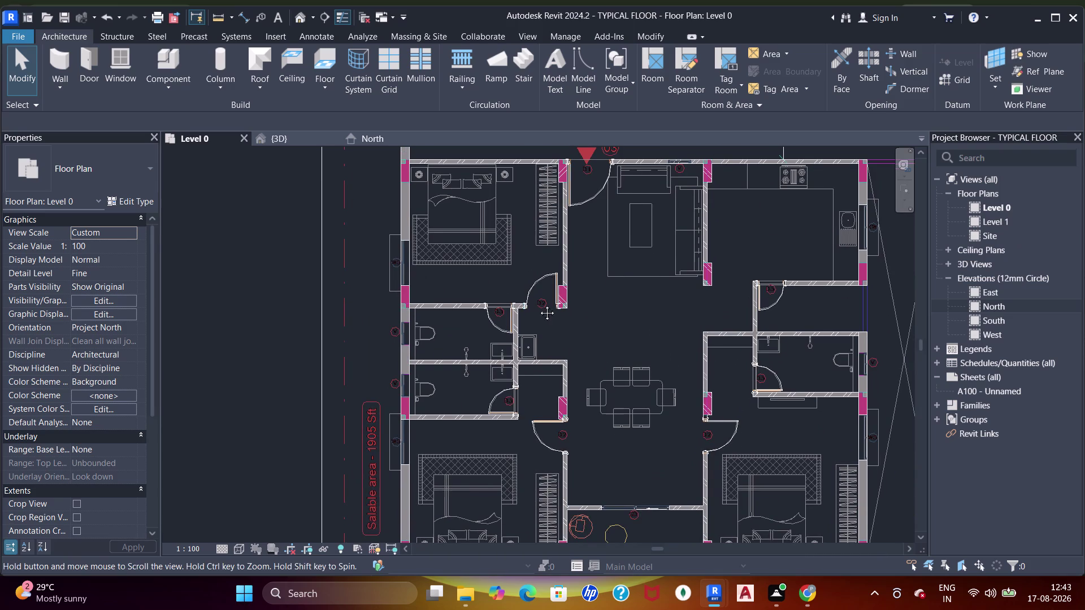
middle_drag(542, 282, 520, 328)
middle_drag(464, 257, 416, 415)
middle_drag(593, 210, 569, 380)
middle_drag(552, 240, 548, 388)
scroll(up, 3)
scroll(up, 3)
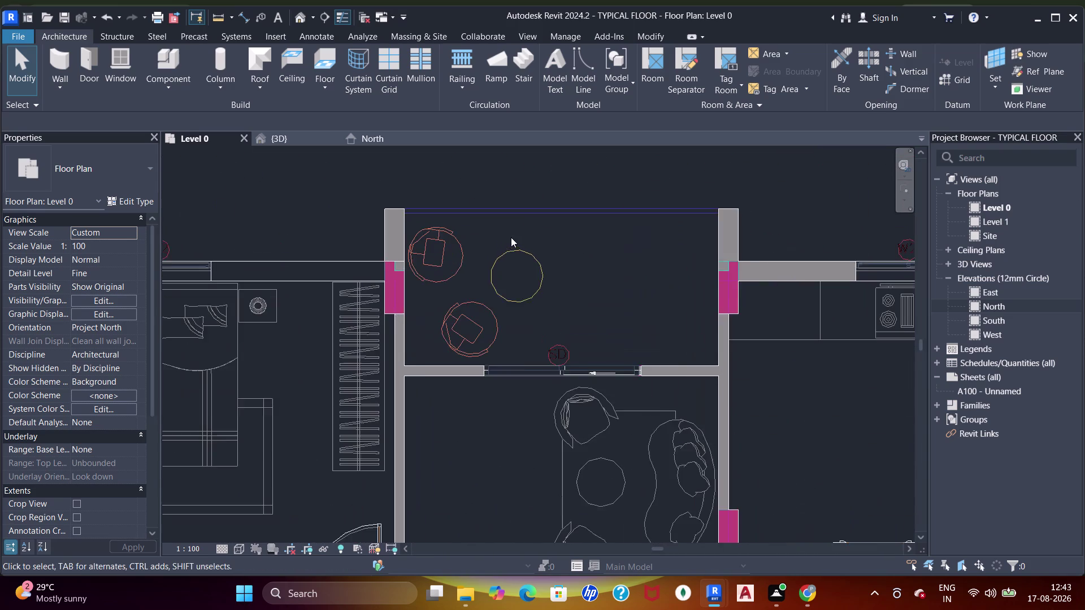
Start a wall with WA using the Curtain Wall Exterior_Glazing type.
middle_drag(513, 259, 555, 244)
key(Escape)
key(Escape)
text(wa)
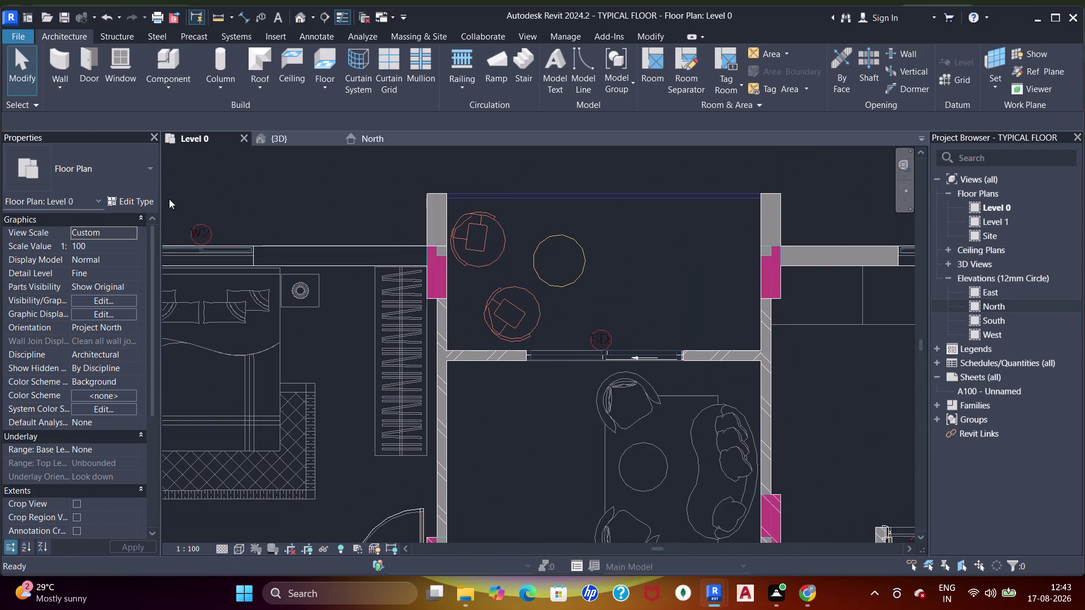
click(72, 176)
click(78, 178)
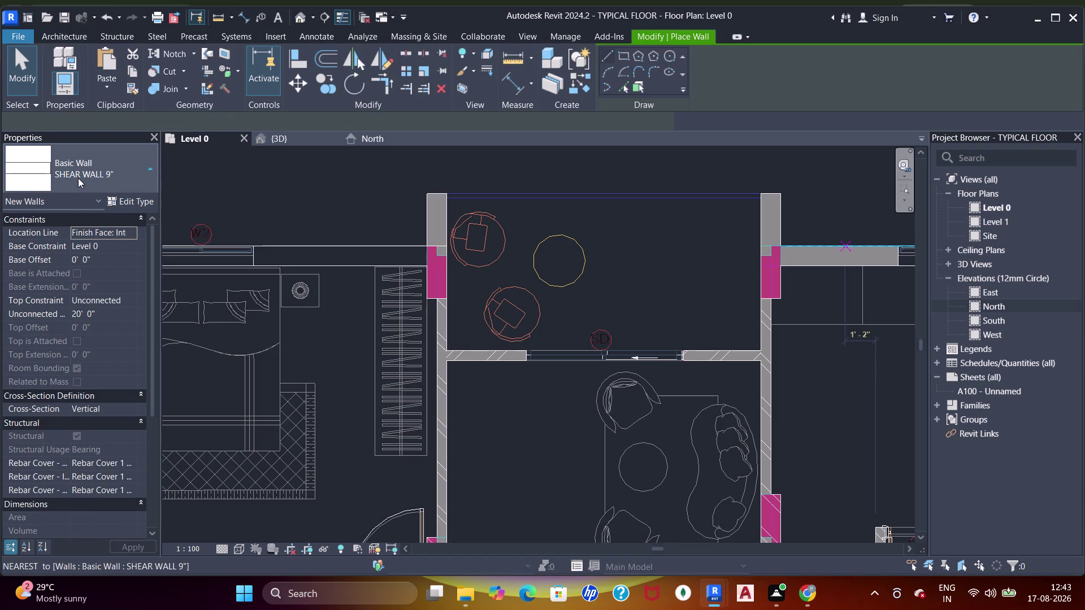
click(93, 184)
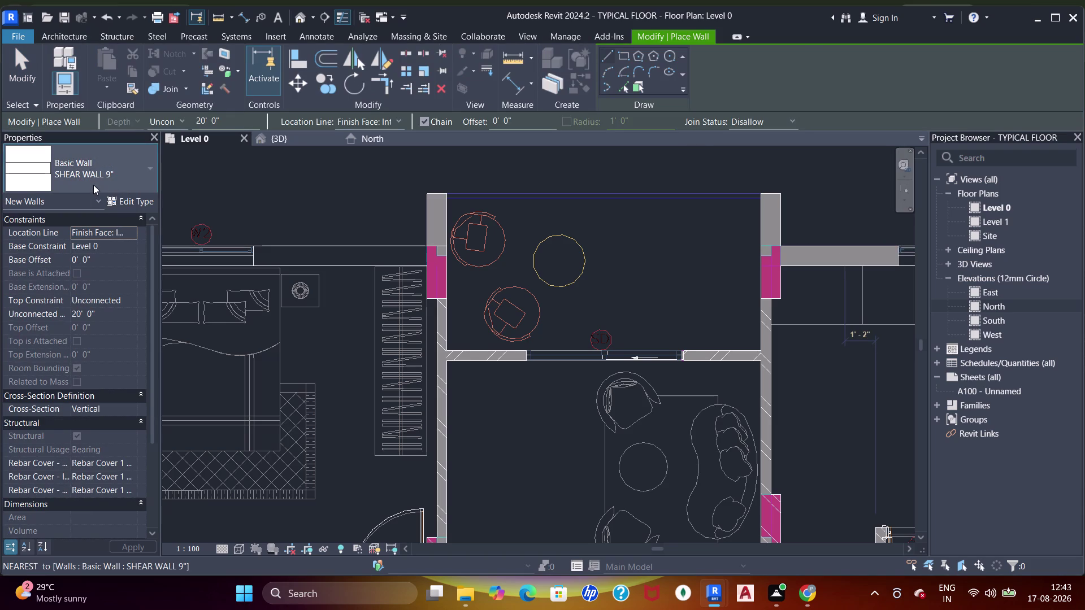
scroll(down, 3)
scroll(down, 3)
click(70, 362)
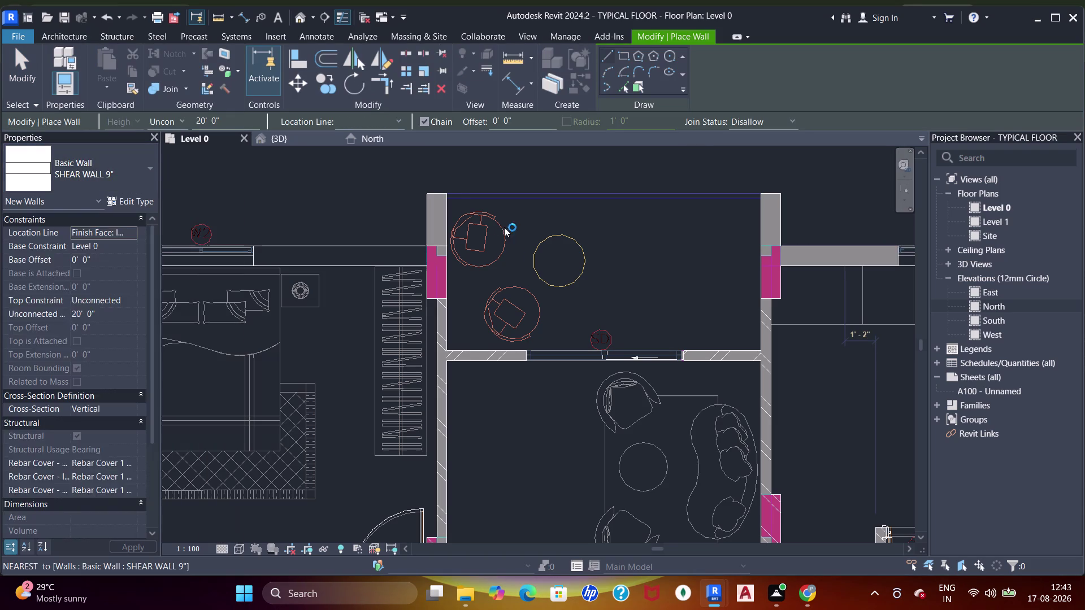
scroll(up, 3)
Draw the curtain wall across the balcony top from the left wall to the right wall.
middle_drag(470, 211, 443, 259)
scroll(up, 3)
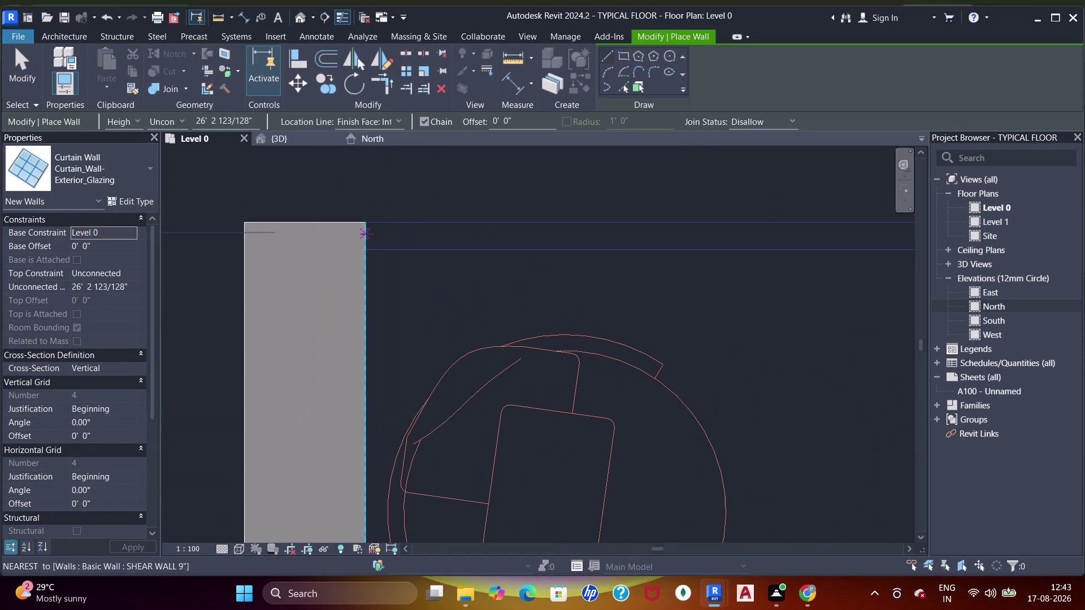
click(364, 253)
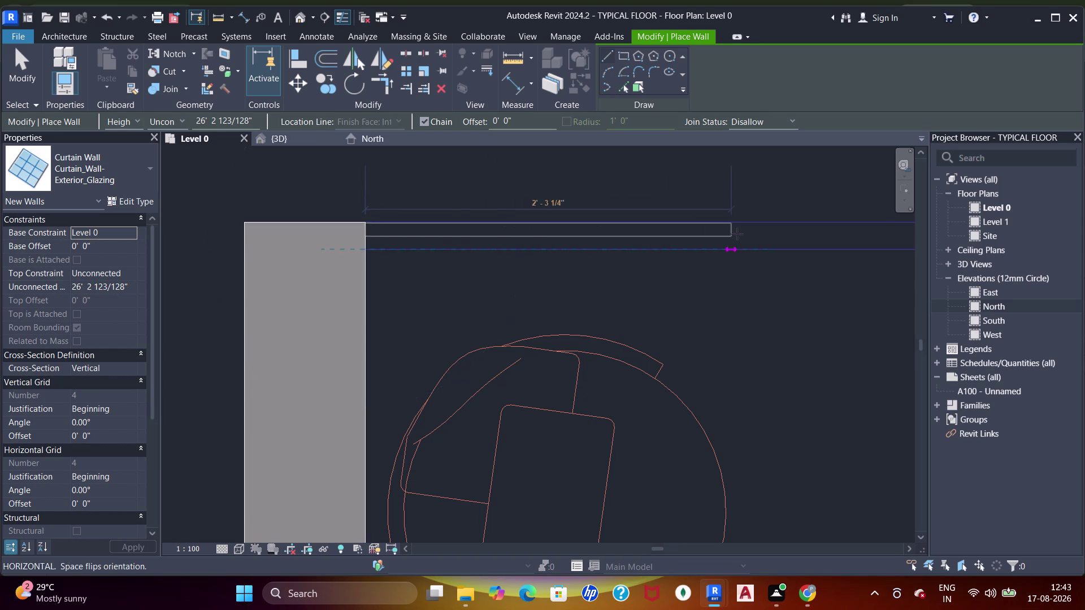
scroll(down, 3)
middle_drag(768, 227, 450, 213)
middle_drag(677, 223, 426, 200)
middle_drag(752, 241, 577, 235)
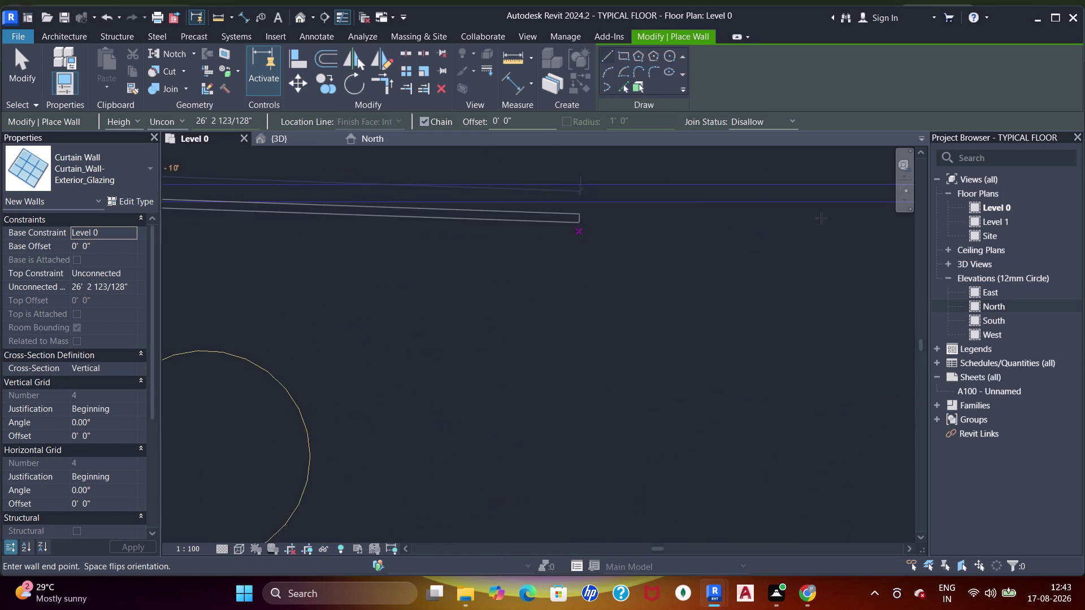
middle_drag(795, 225, 595, 221)
click(820, 200)
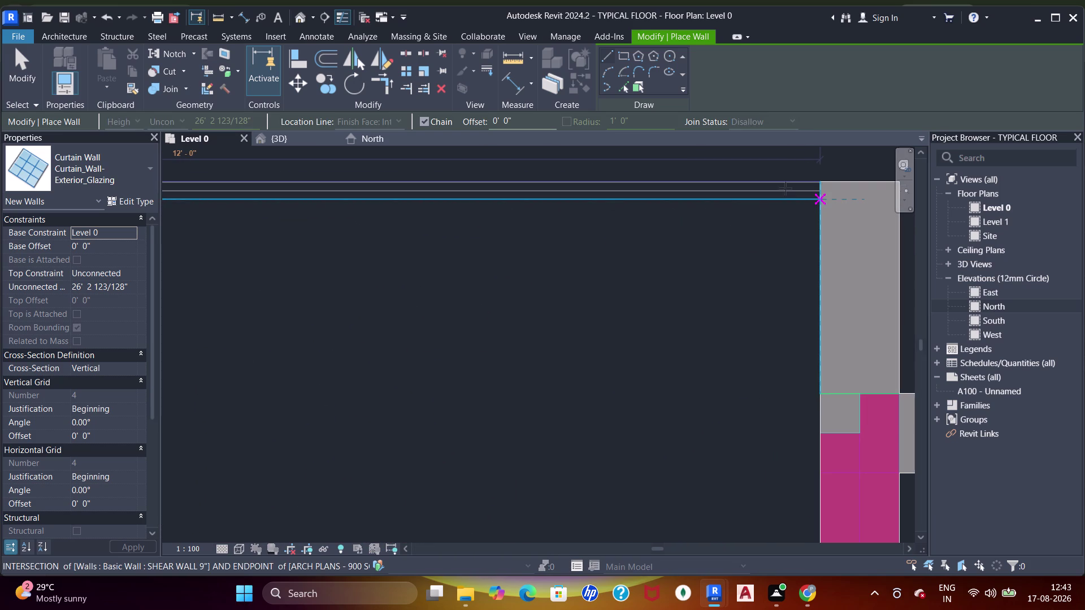
scroll(down, 3)
middle_drag(667, 221, 905, 240)
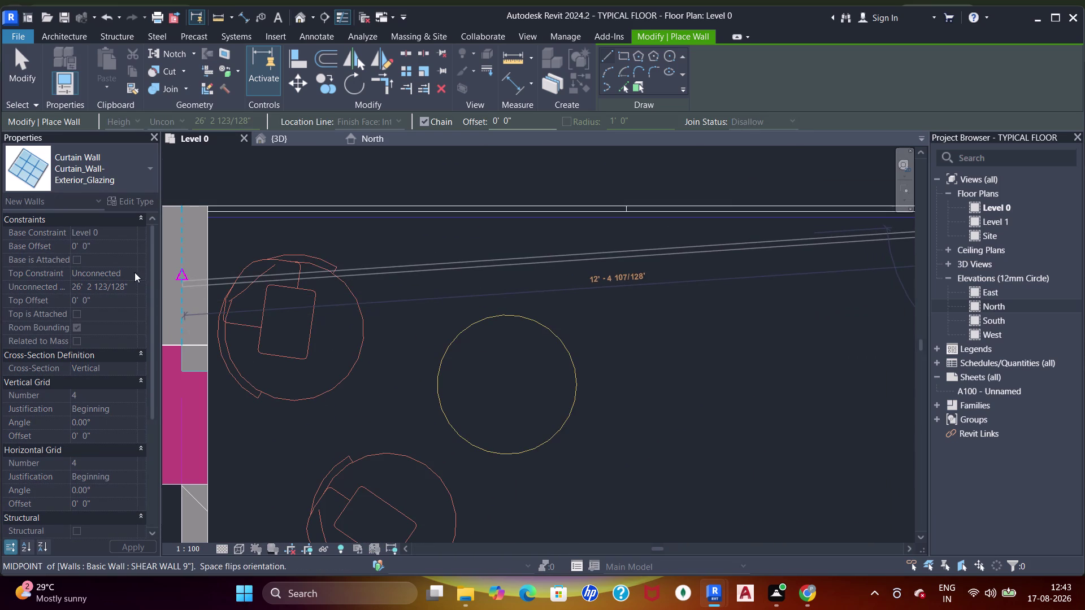
key(Escape)
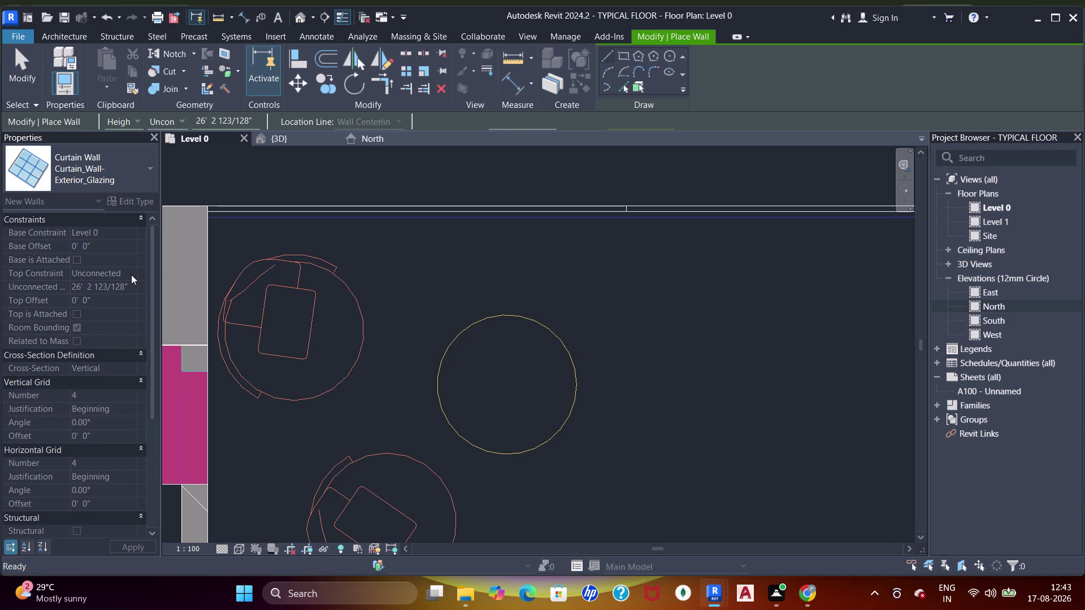
Set the curtain wall's Unconnected Height to 5' and exit the wall command.
click(131, 275)
key(Escape)
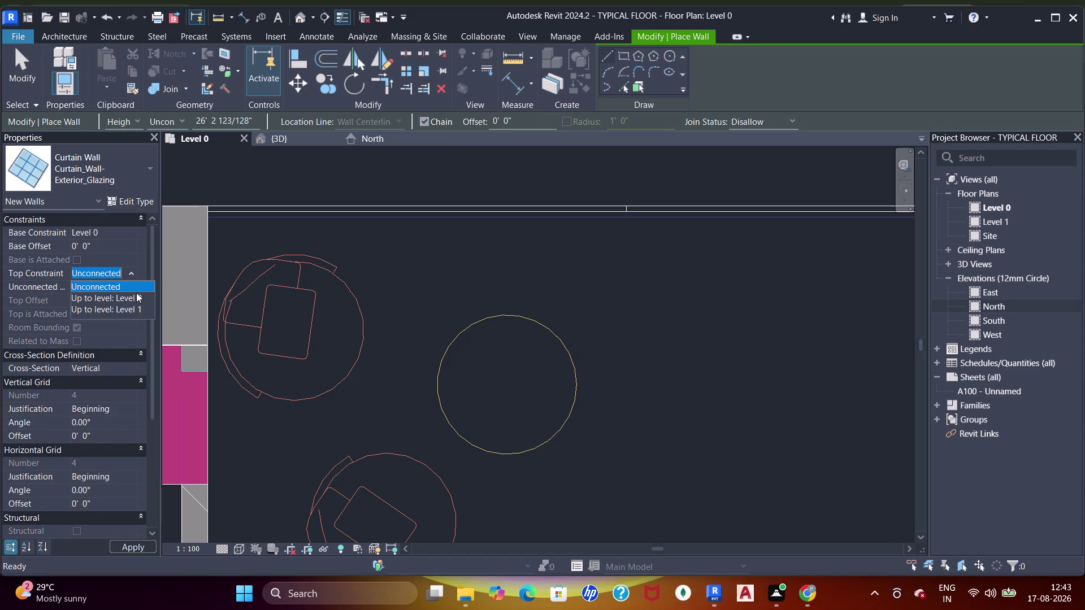
click(135, 289)
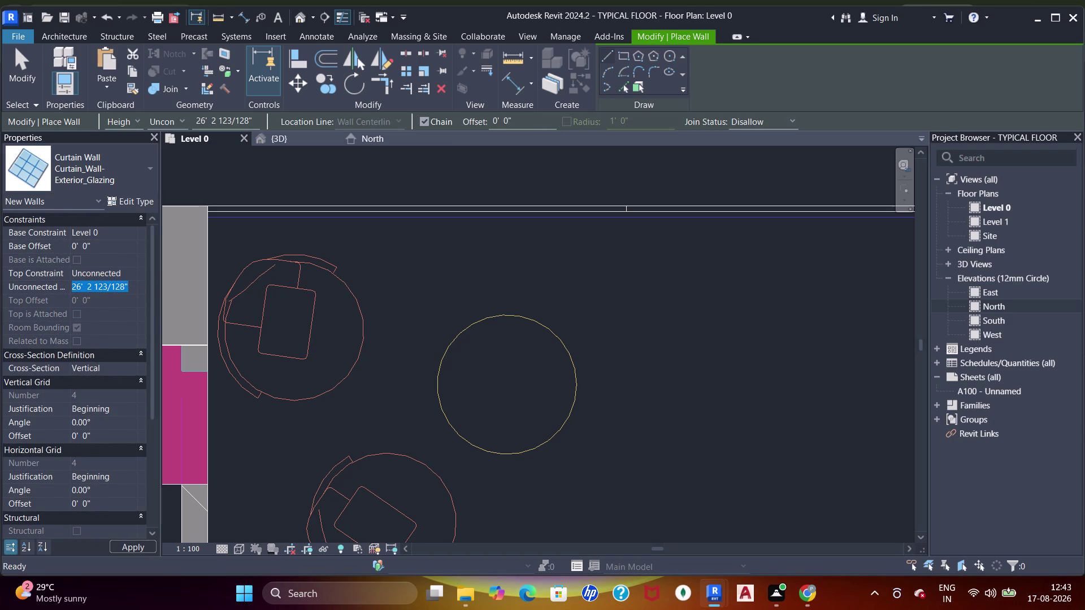
text(5')
key(Return)
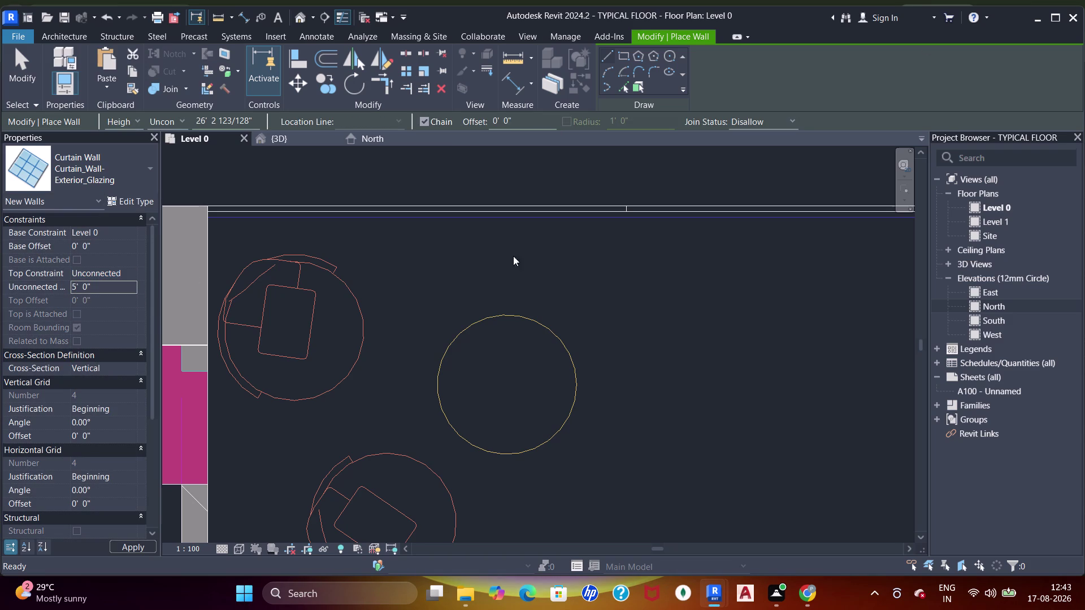
scroll(down, 3)
middle_drag(525, 172, 523, 184)
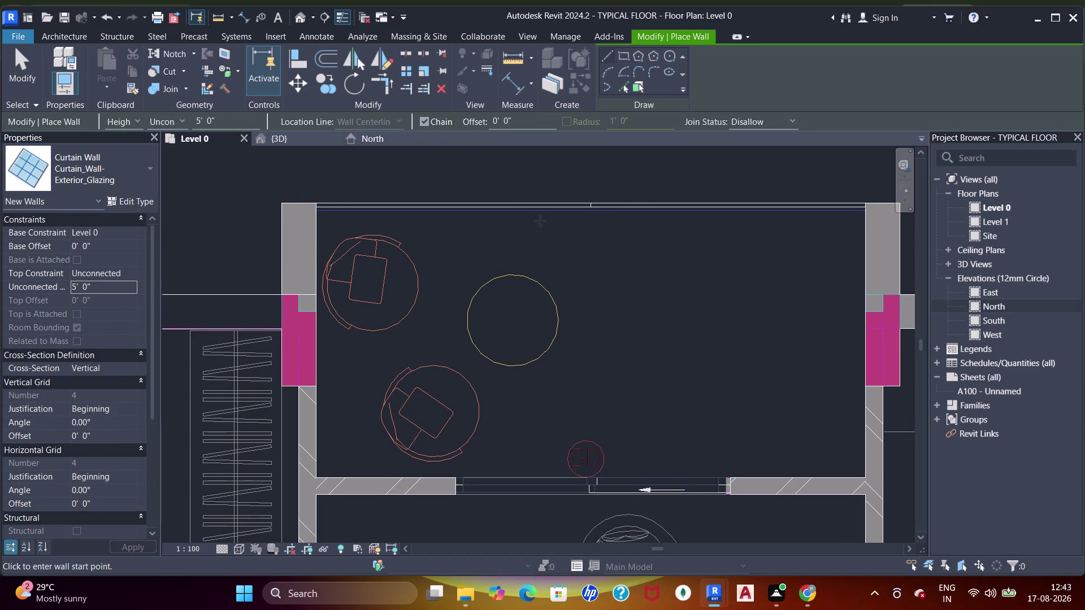
key(Escape)
key(Escape)
key(Escape)
key(Escape)
key(Escape)
click(620, 210)
scroll(down, 3)
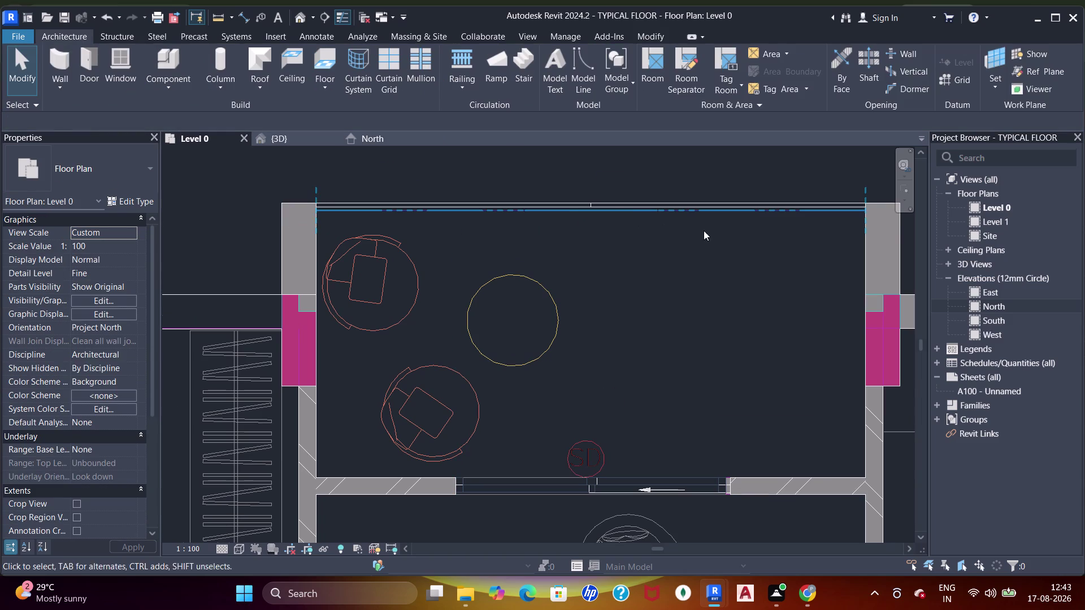
Draw a curtain wall across the balcony from its left wall to its right wall.
middle_drag(703, 231, 457, 231)
middle_drag(747, 241, 457, 245)
scroll(down, 3)
middle_drag(689, 245, 451, 247)
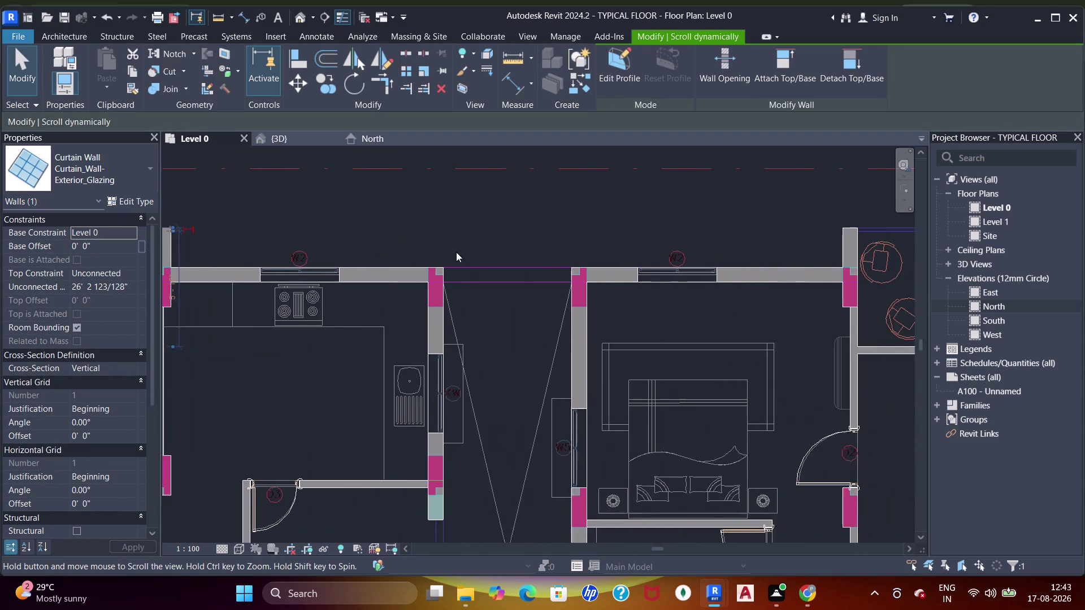
middle_drag(734, 259, 472, 261)
scroll(up, 3)
middle_drag(623, 259, 621, 278)
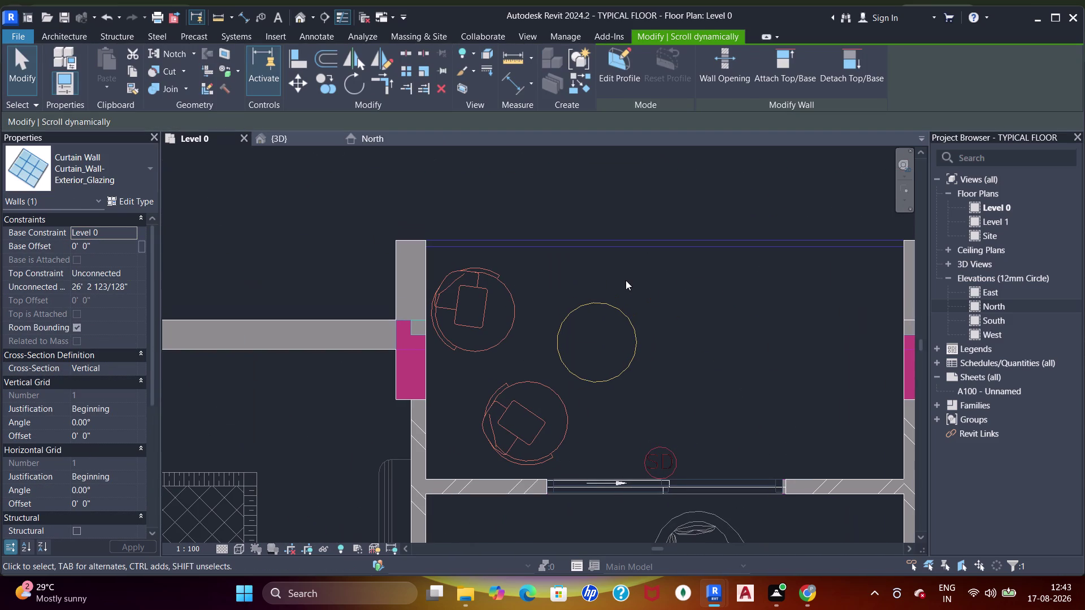
click(588, 81)
scroll(up, 3)
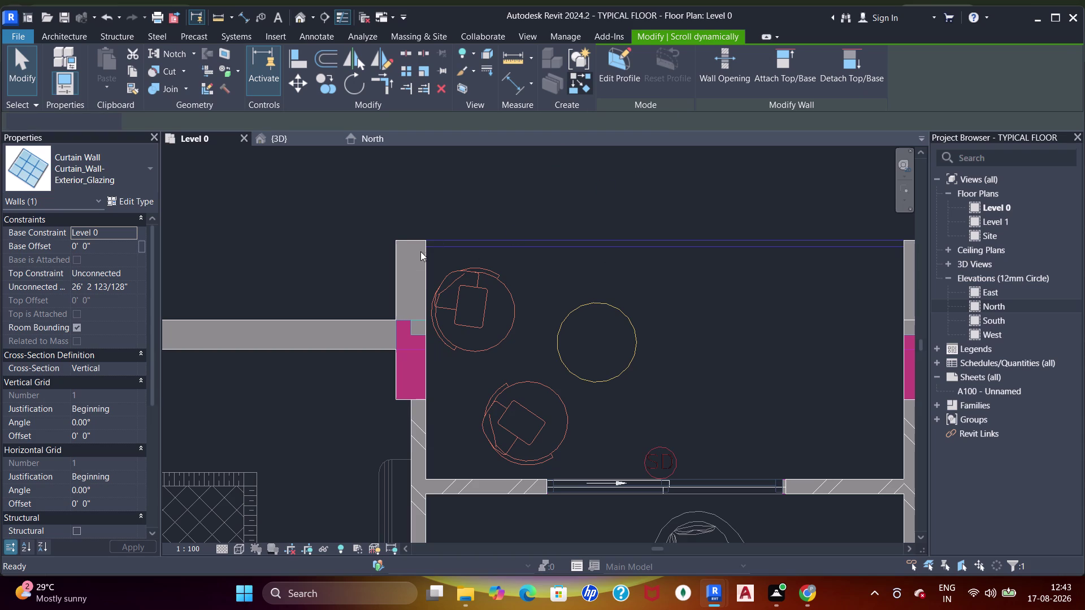
scroll(up, 3)
click(423, 247)
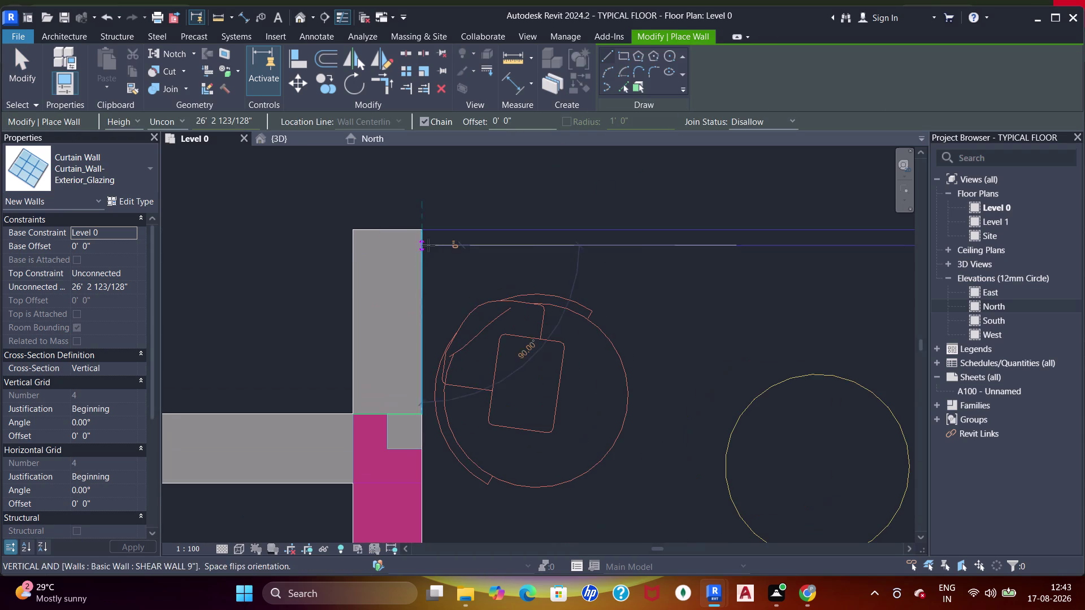
middle_drag(665, 257, 438, 199)
middle_drag(673, 205, 403, 190)
middle_drag(620, 221, 389, 217)
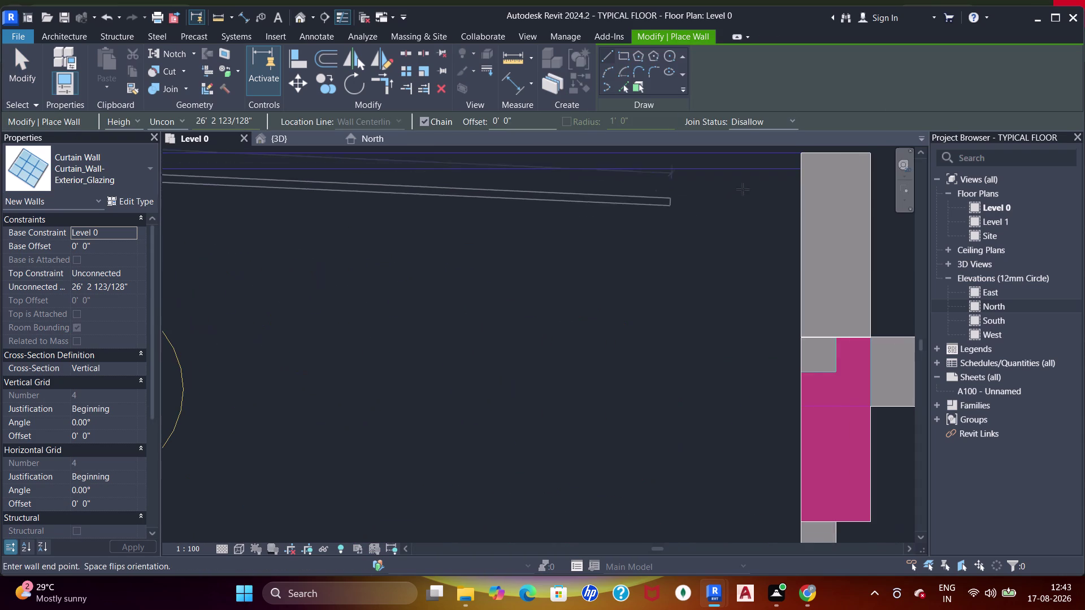
click(800, 171)
scroll(down, 3)
middle_drag(621, 272, 680, 280)
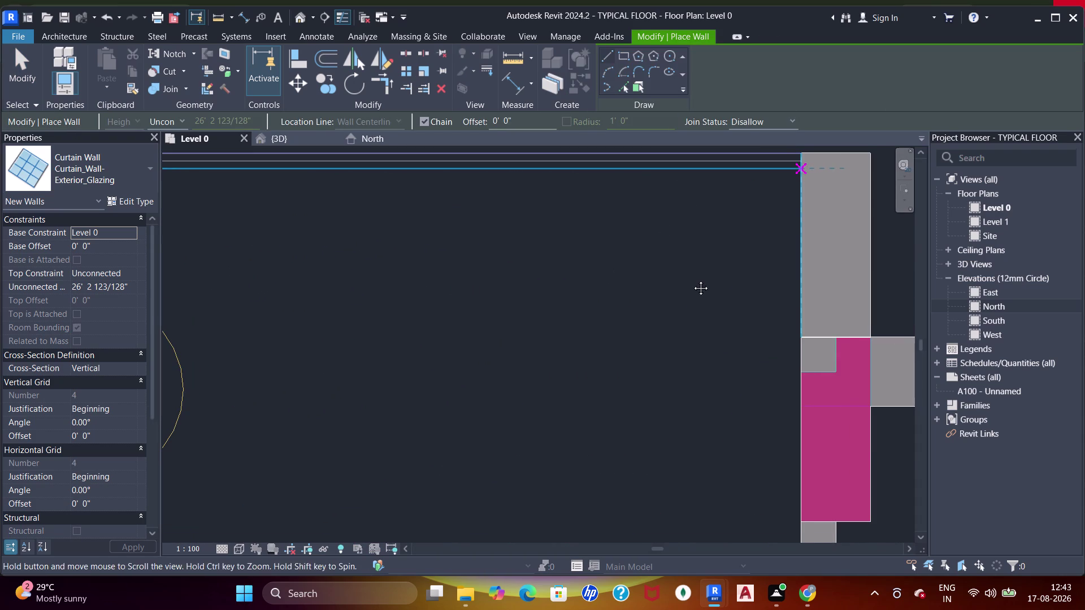
middle_drag(679, 279, 694, 278)
key(Escape)
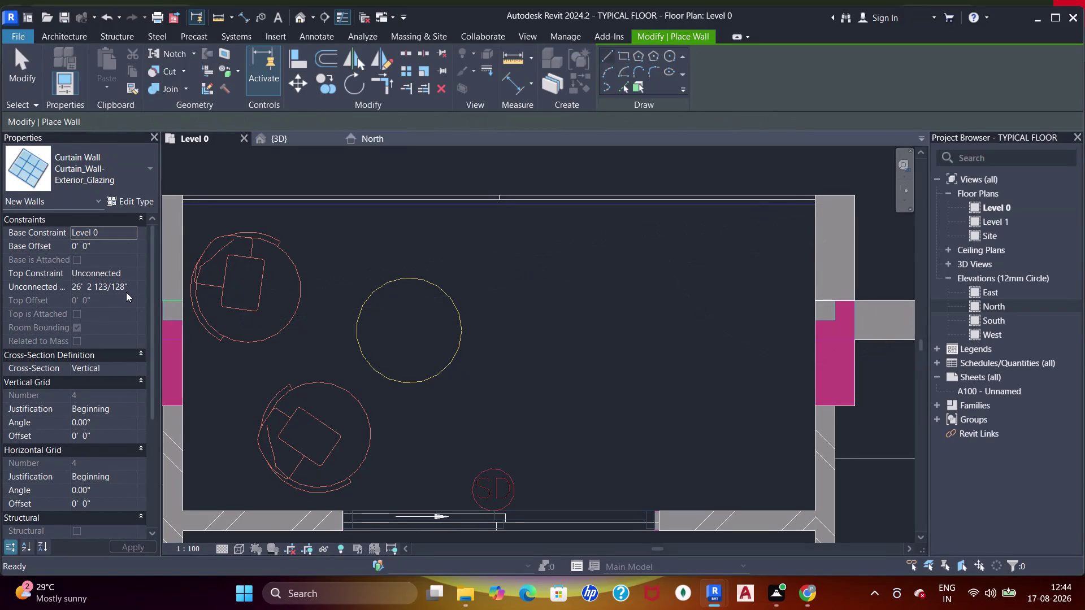
Set the curtain wall's unconnected height to 5' and move over to another balcony.
click(132, 288)
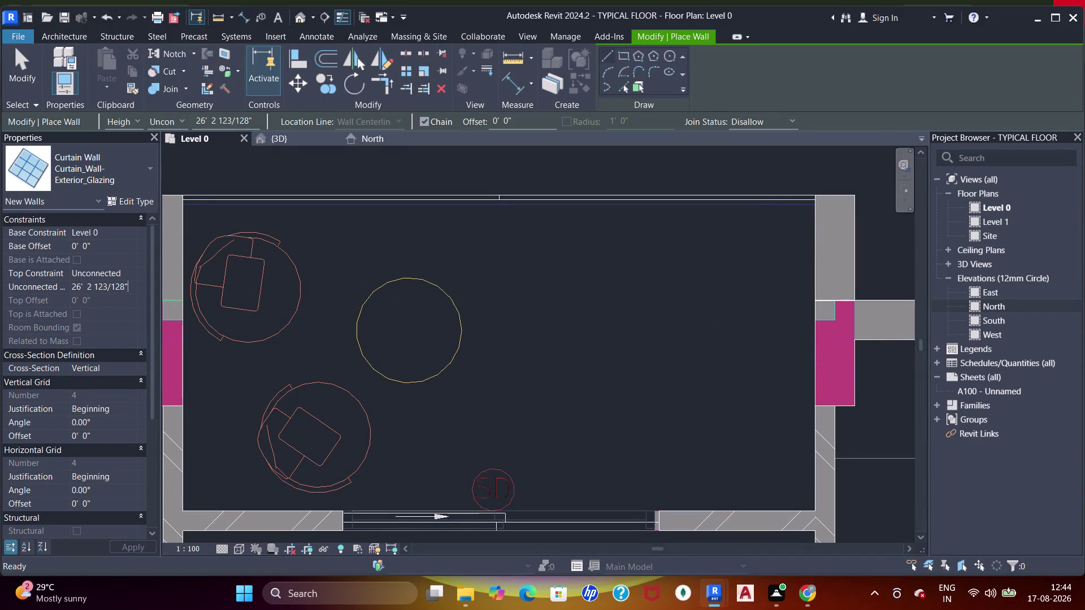
key(ctrl+a)
text(5)
text(')
key(Return)
scroll(down, 3)
middle_drag(502, 354, 528, 188)
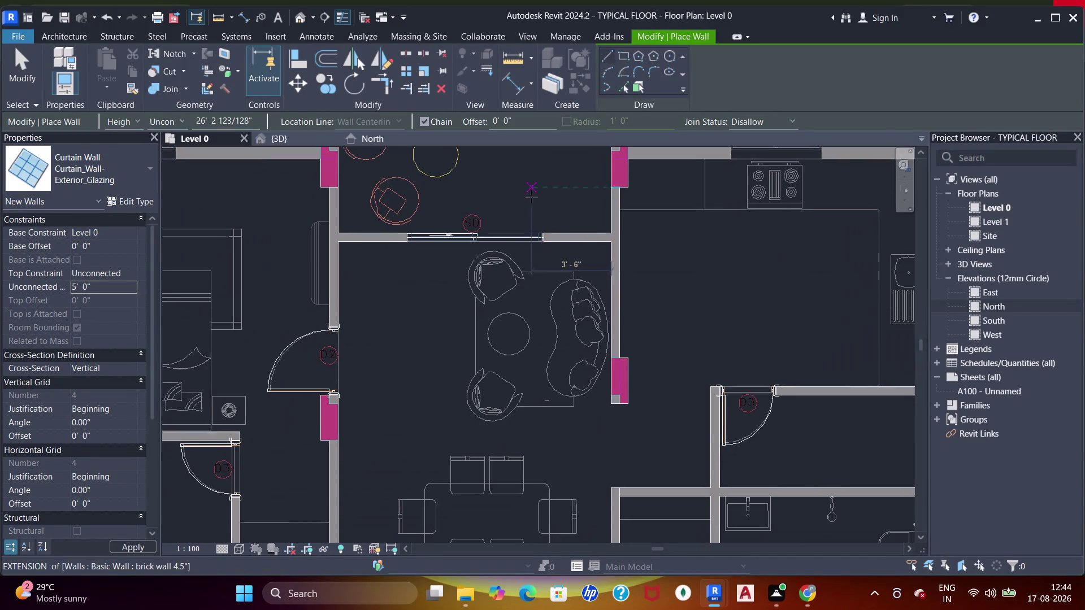
scroll(down, 3)
middle_drag(575, 351, 587, 269)
scroll(up, 3)
scroll(down, 3)
middle_drag(596, 390, 611, 187)
middle_drag(596, 345, 596, 209)
middle_drag(566, 343, 585, 249)
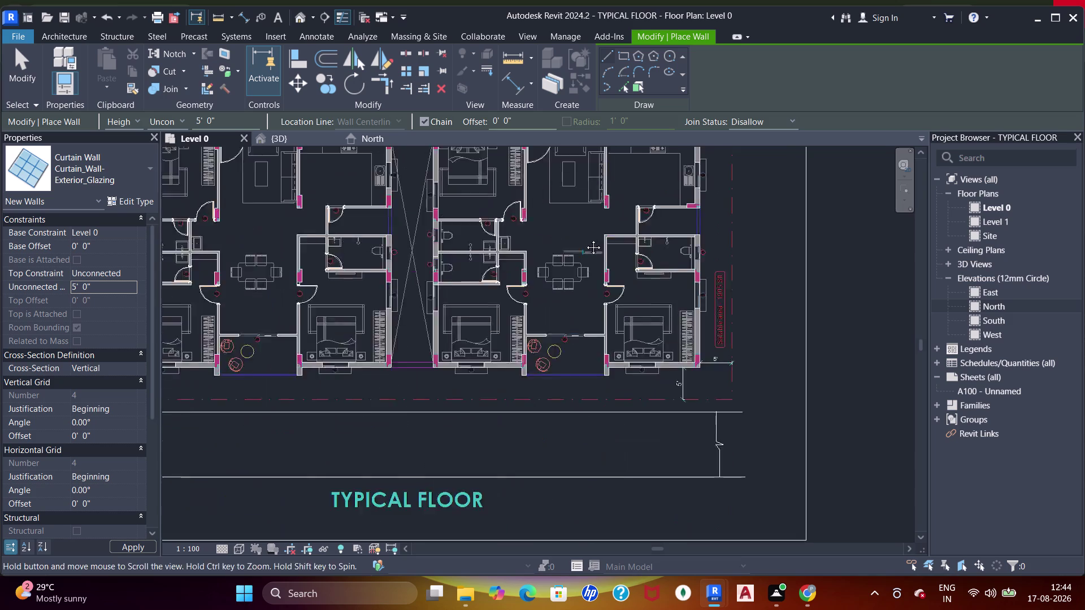
middle_drag(584, 249, 585, 241)
scroll(up, 3)
middle_drag(573, 232, 602, 350)
scroll(up, 3)
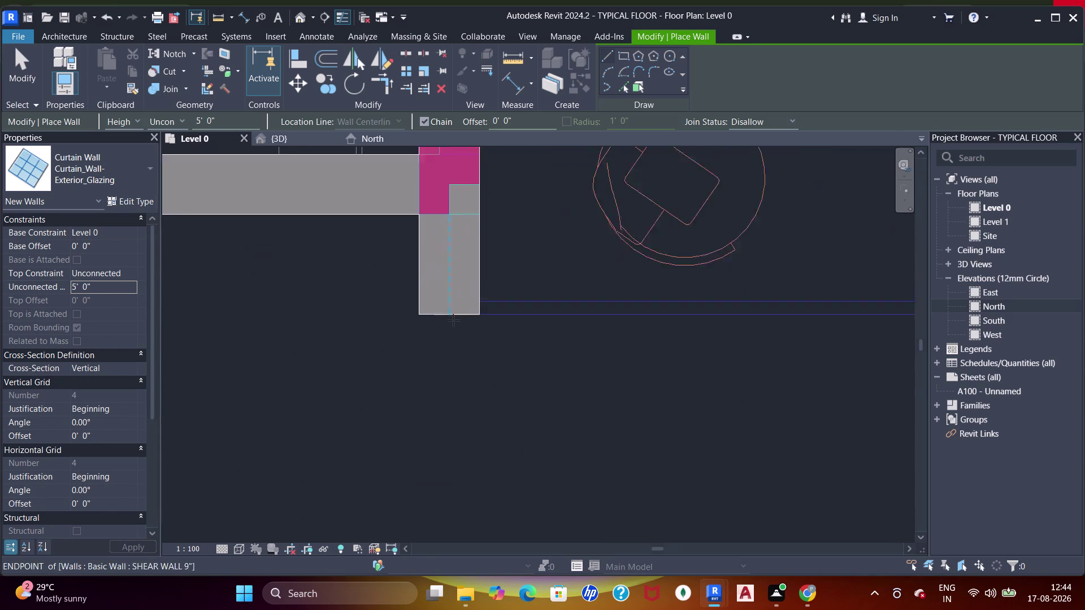
Try starting a glazing wall at the shear wall corner, cancelling the misplaced angled wall.
click(491, 296)
key(Escape)
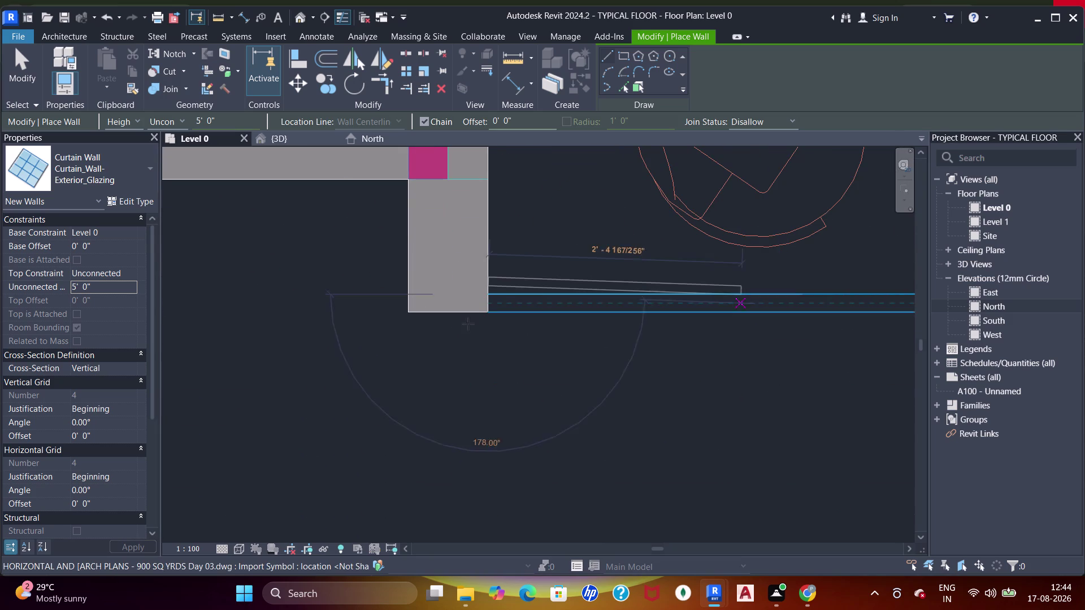
middle_drag(572, 307, 321, 317)
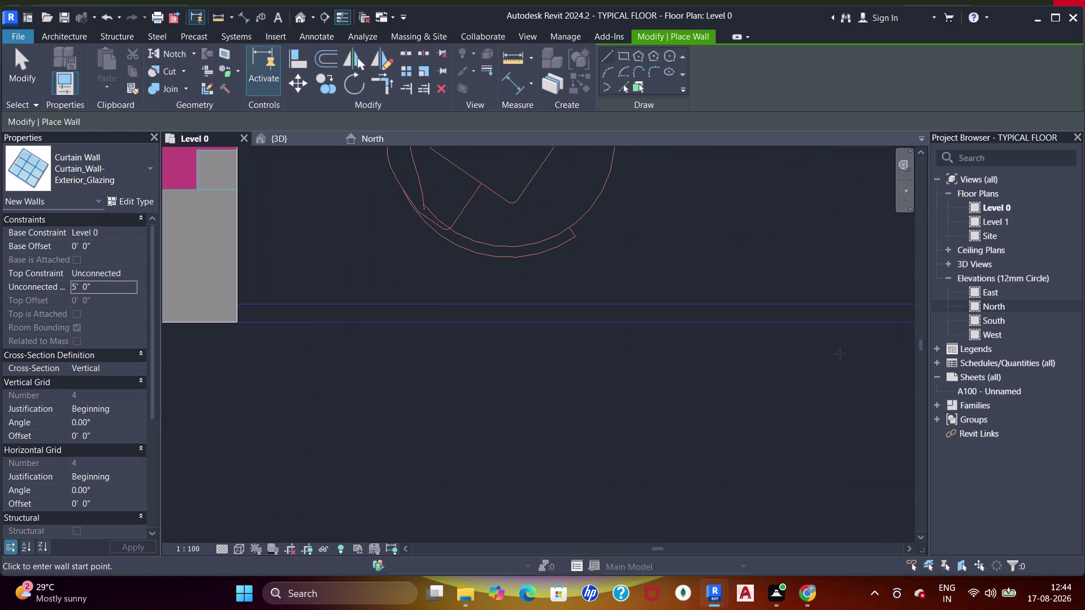
middle_drag(831, 354, 478, 340)
scroll(down, 3)
middle_drag(686, 322, 548, 333)
drag(858, 305, 827, 304)
middle_drag(554, 307, 903, 318)
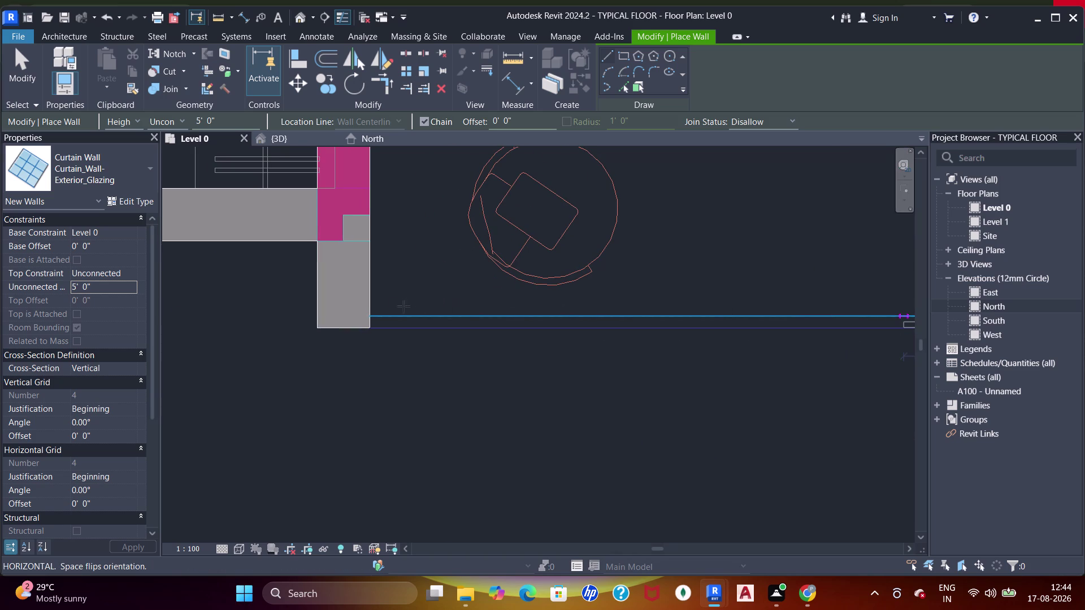
scroll(up, 3)
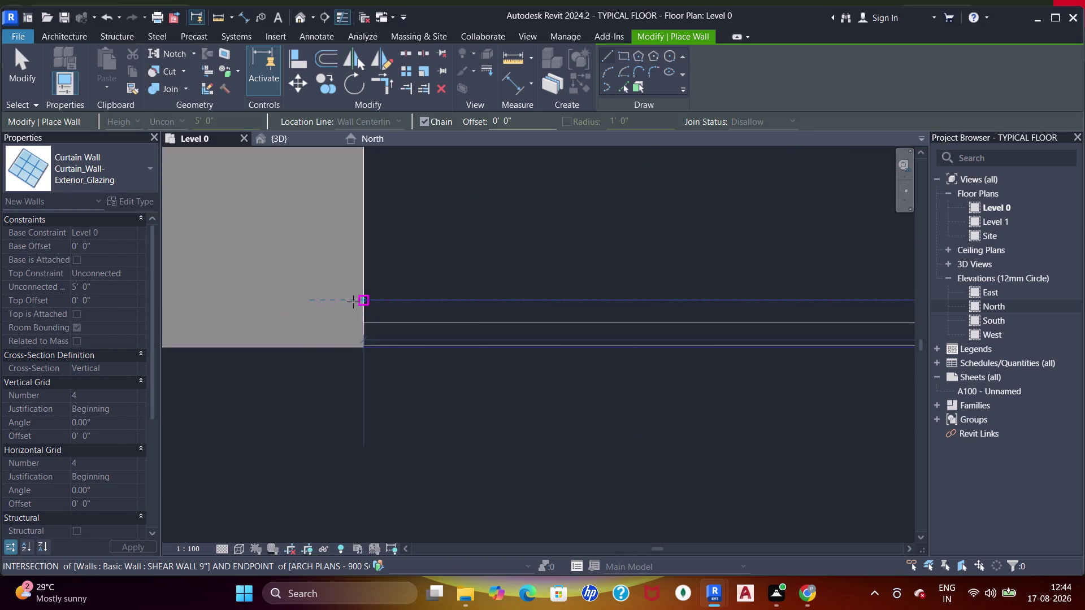
click(364, 304)
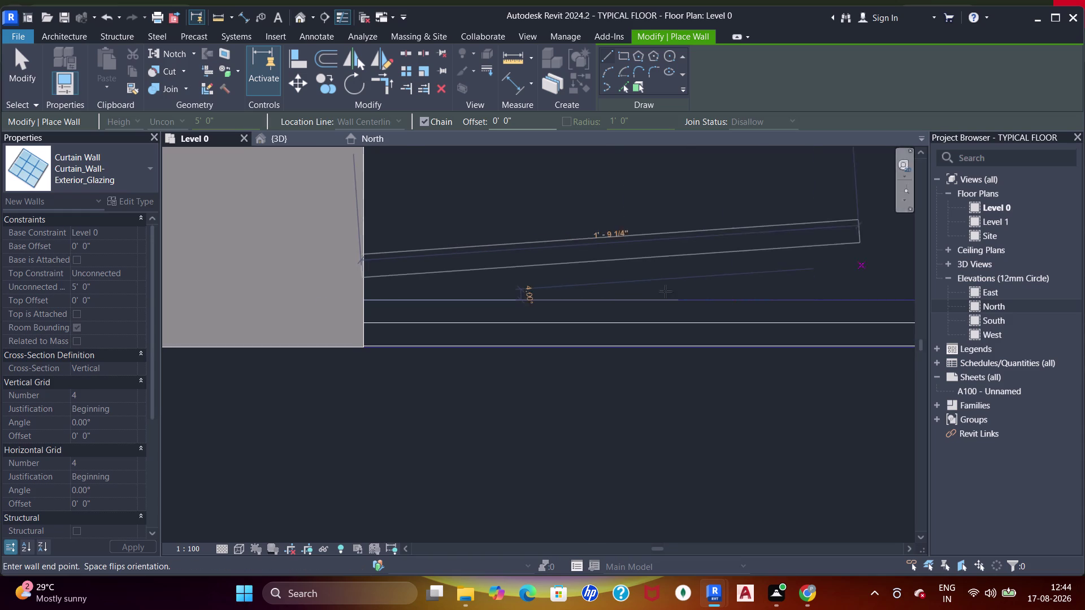
scroll(down, 3)
middle_drag(607, 291, 503, 294)
scroll(down, 3)
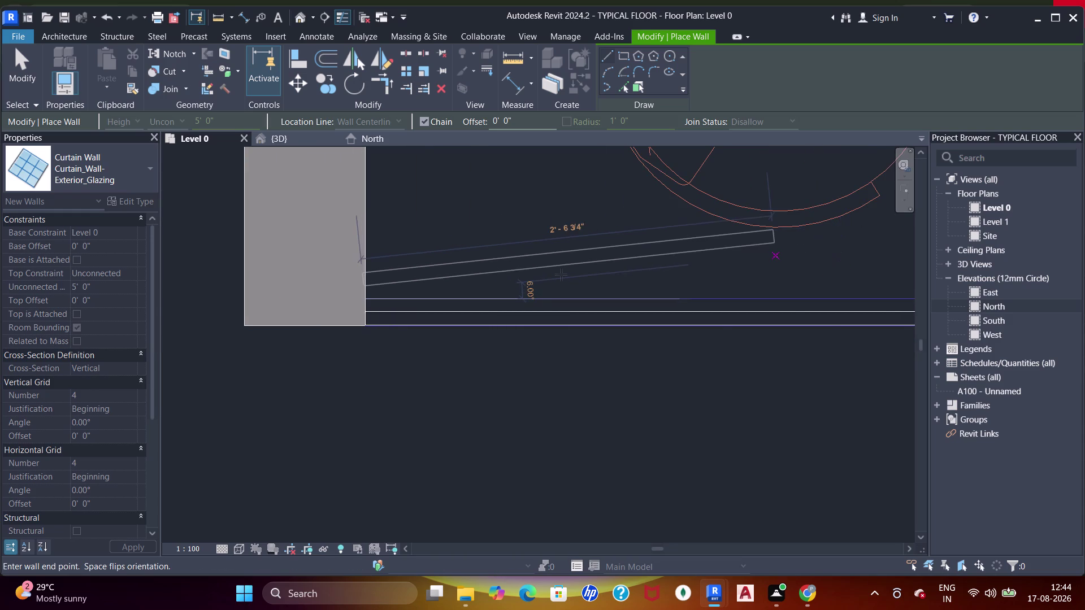
middle_drag(561, 284, 754, 317)
key(Escape)
Draw an Exterior Glazing curtain wall from the grey wall corner to the existing glazing.
scroll(down, 3)
middle_drag(432, 275, 885, 275)
scroll(down, 3)
middle_drag(408, 284, 410, 286)
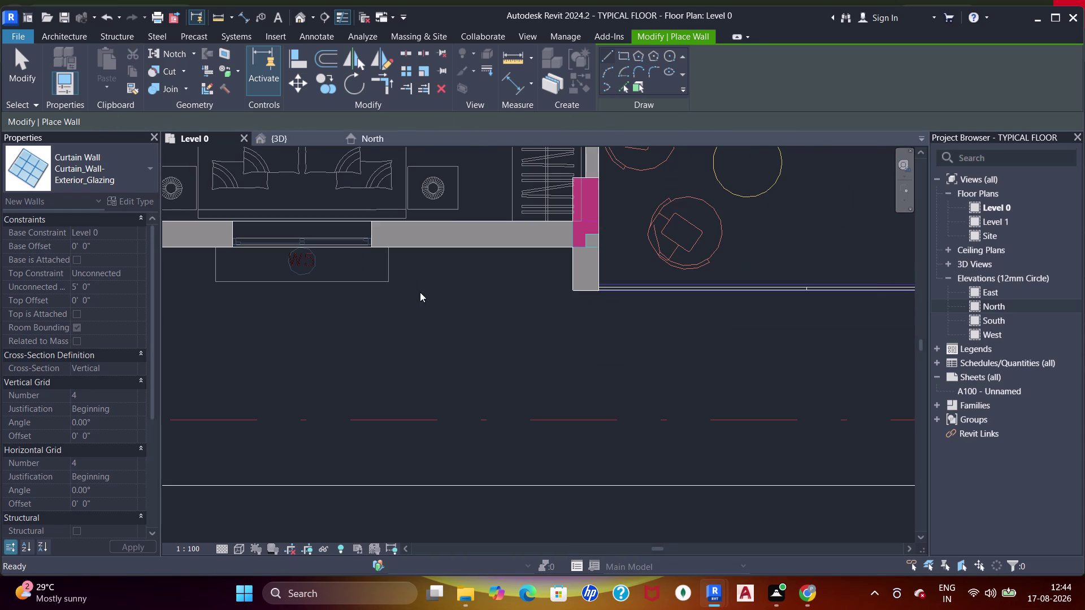
middle_drag(410, 286, 659, 290)
middle_drag(407, 297, 646, 302)
scroll(down, 3)
middle_drag(326, 296, 560, 305)
scroll(up, 3)
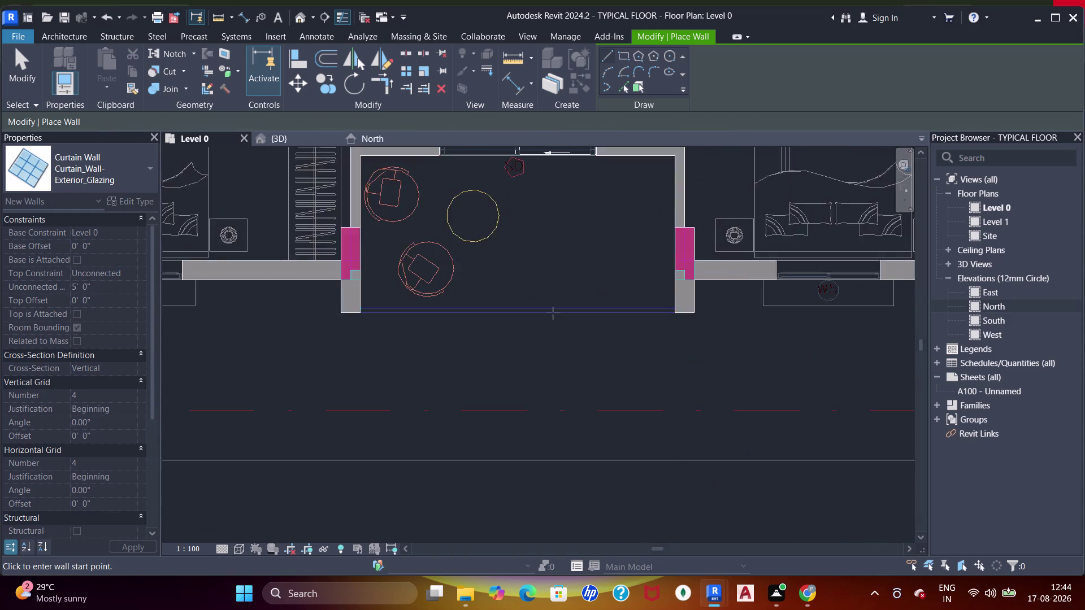
scroll(up, 3)
middle_drag(686, 312, 576, 334)
scroll(up, 3)
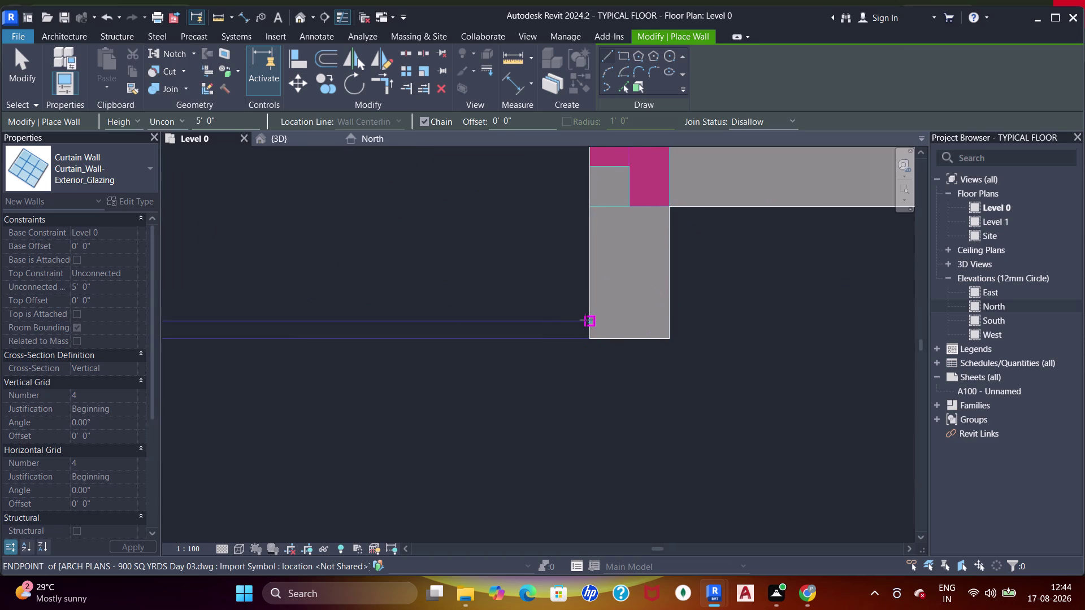
click(586, 320)
middle_drag(447, 316, 735, 315)
middle_drag(306, 314, 712, 319)
middle_drag(309, 339, 710, 342)
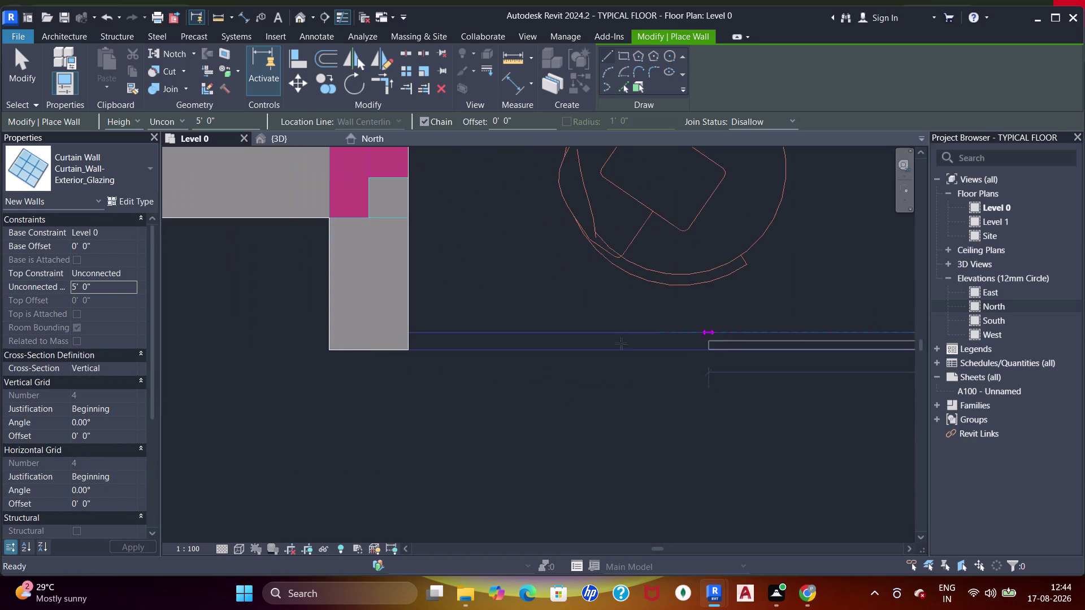
middle_drag(429, 352, 478, 355)
click(463, 333)
key(Escape)
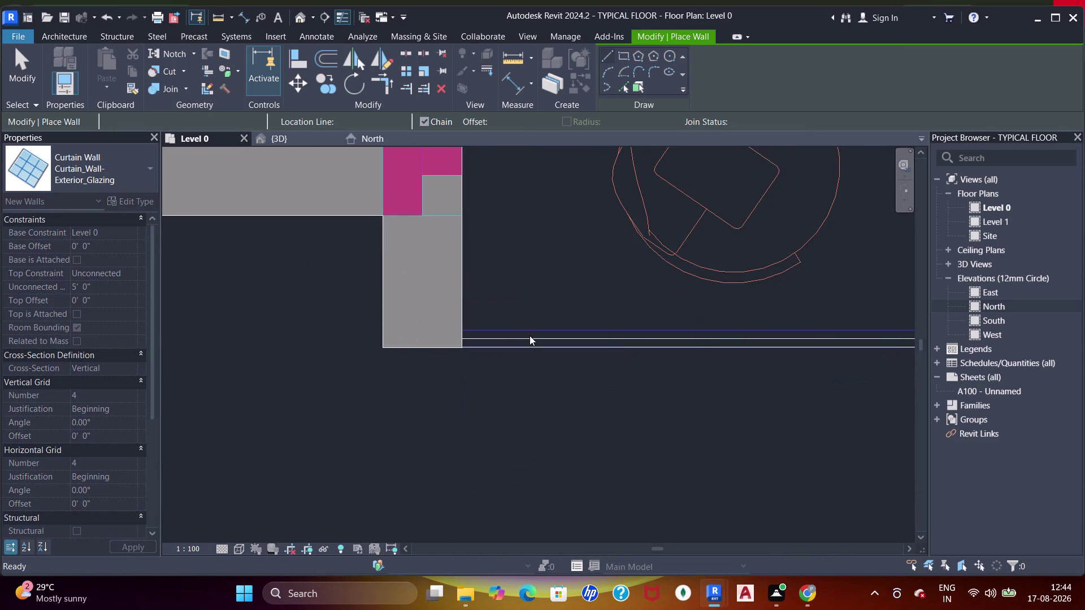
key(Escape)
key(Escape)
key(Escape)
key(Escape)
key(Escape)
key(Escape)
key(Escape)
key(Escape)
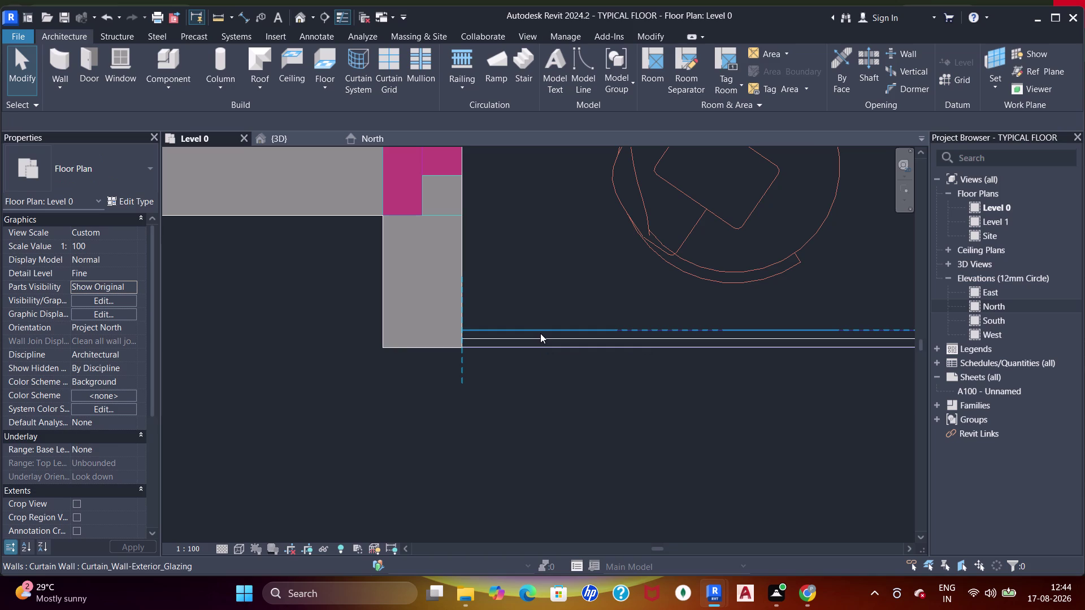
click(285, 134)
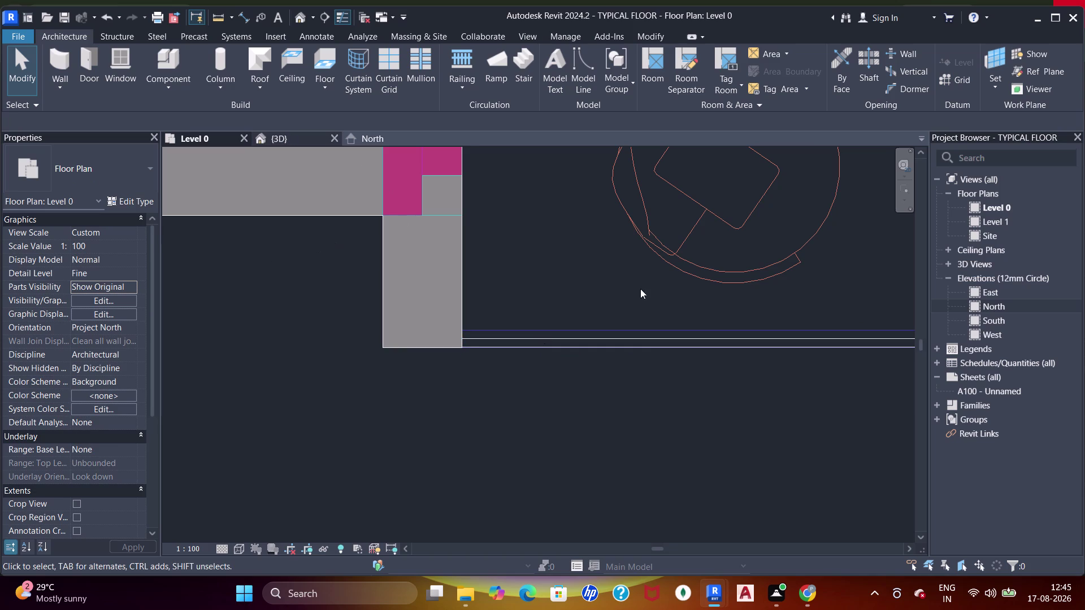
scroll(down, 3)
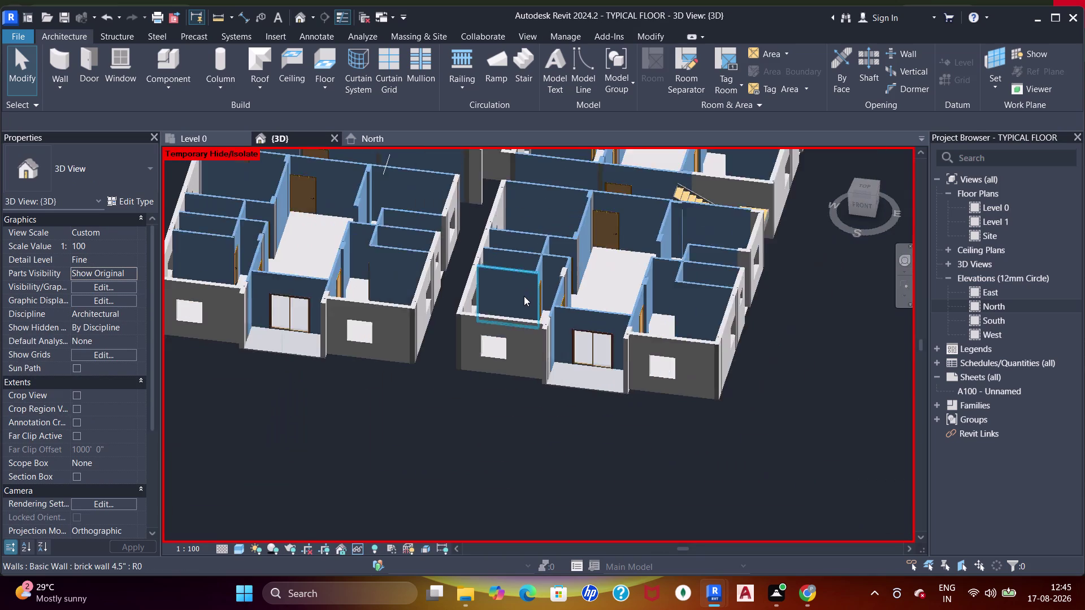
scroll(down, 3)
middle_drag(541, 355, 614, 330)
scroll(up, 3)
middle_drag(578, 368, 621, 358)
key(Escape)
key(Escape)
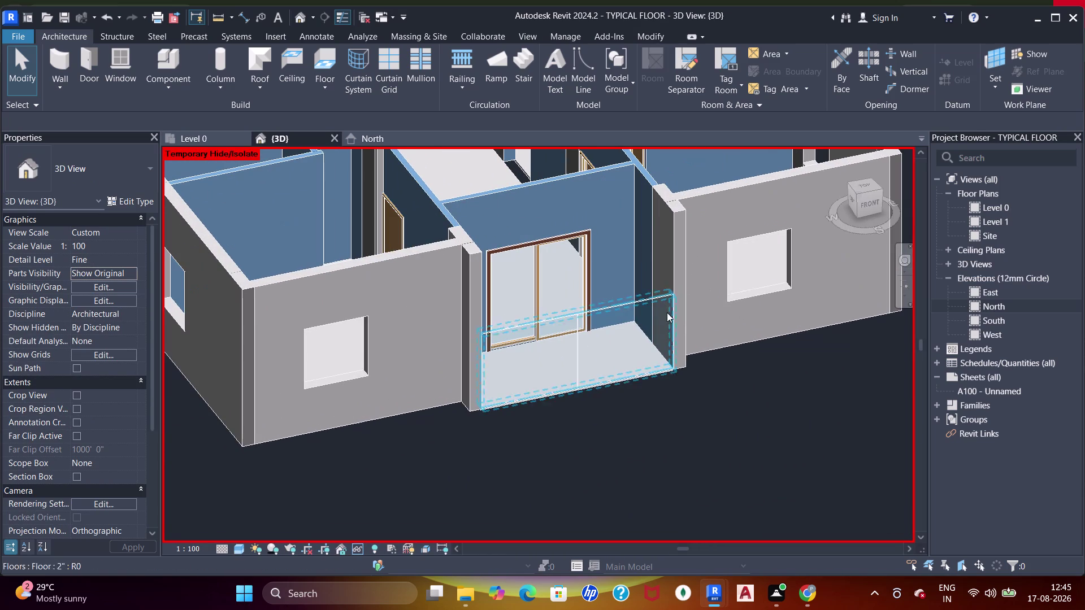
click(188, 140)
scroll(down, 3)
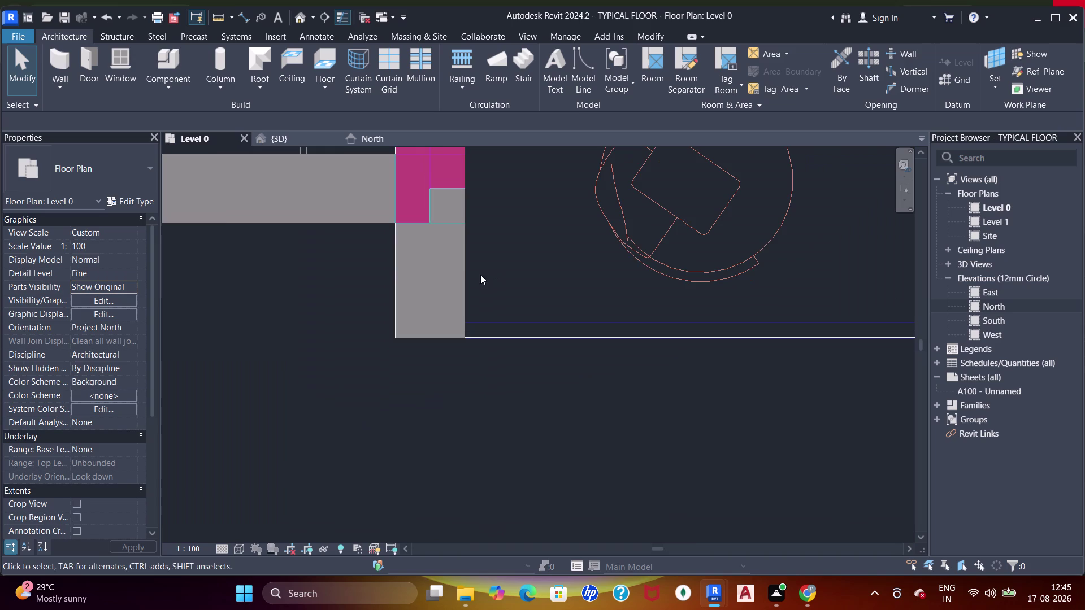
scroll(down, 3)
scroll(up, 3)
middle_drag(511, 337, 464, 328)
key(w)
key(a)
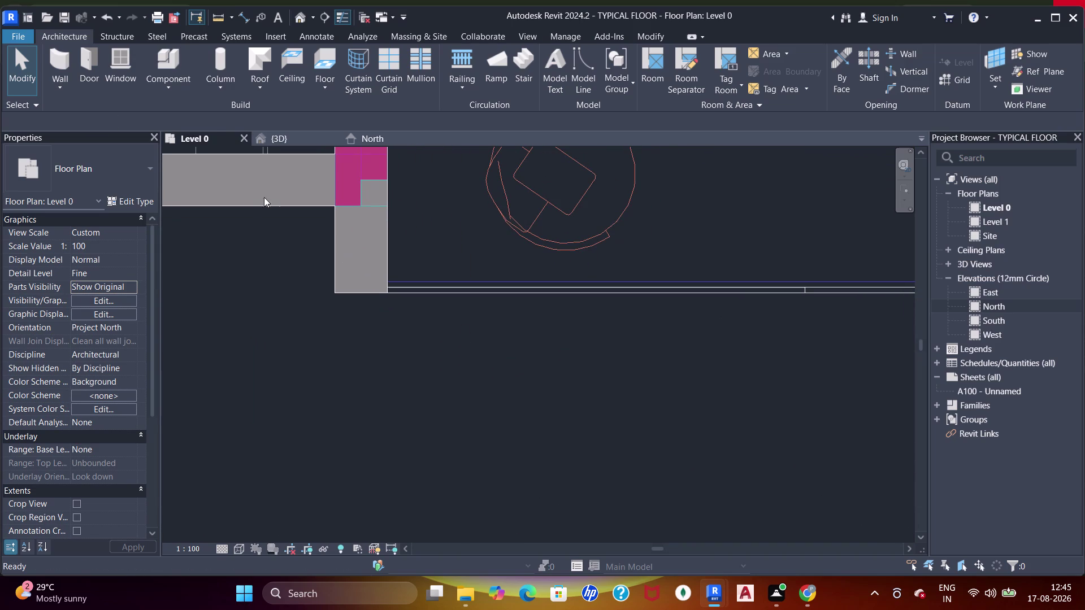
click(89, 174)
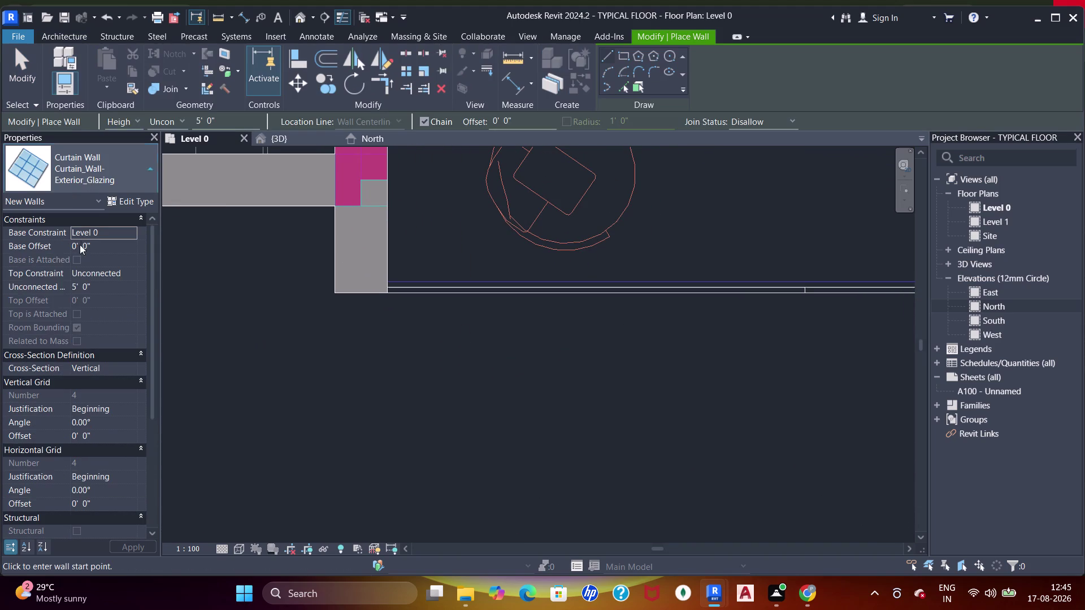
Duplicate the Basic Wall SHEAR WALL 9" type as a new type named 2".
scroll(up, 3)
scroll(up, 3)
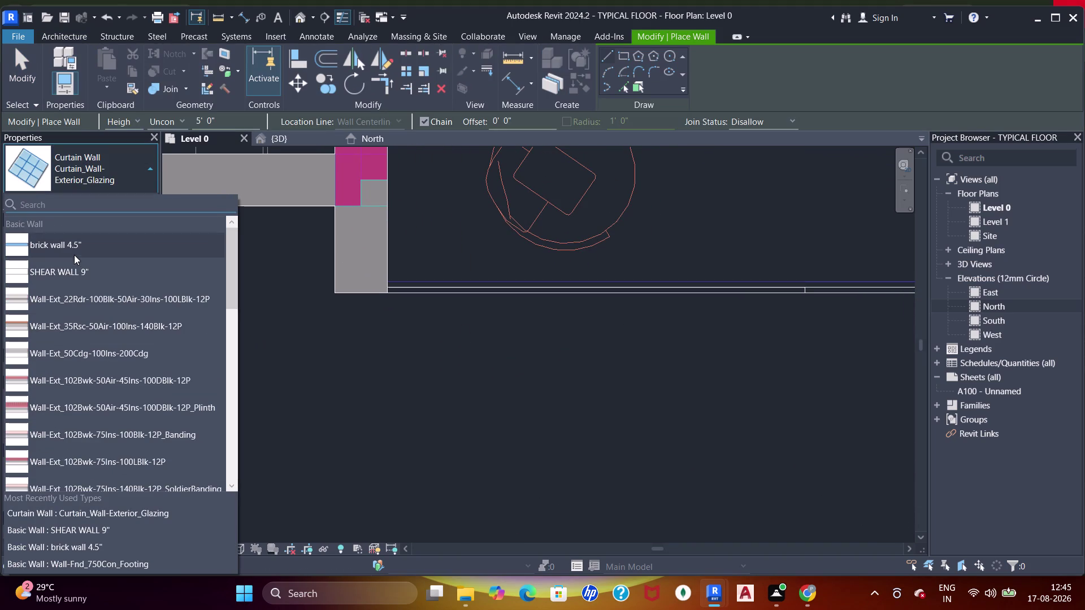
click(79, 271)
click(123, 191)
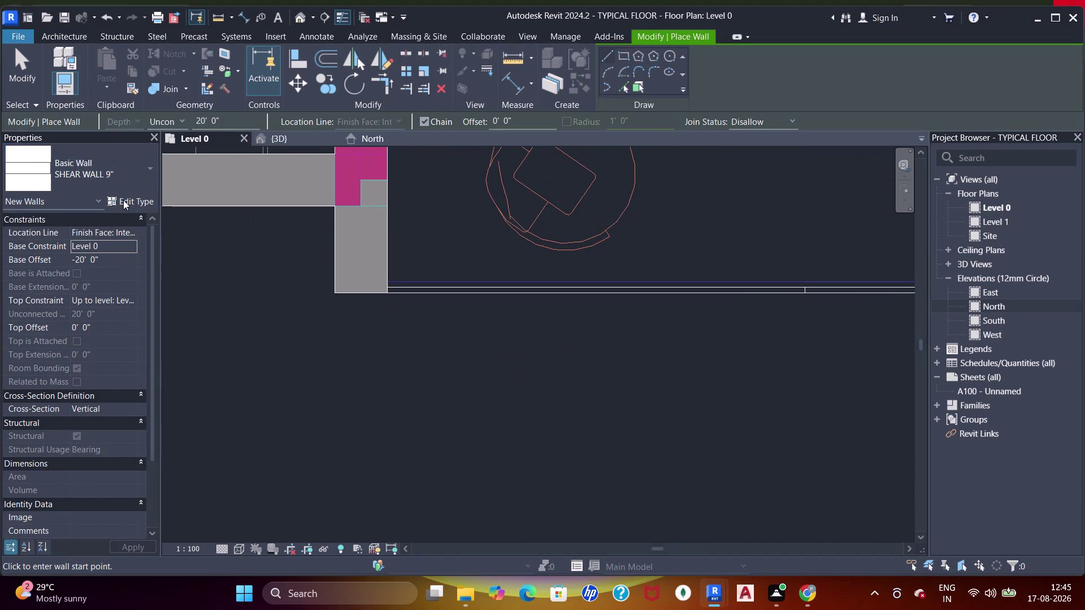
click(124, 200)
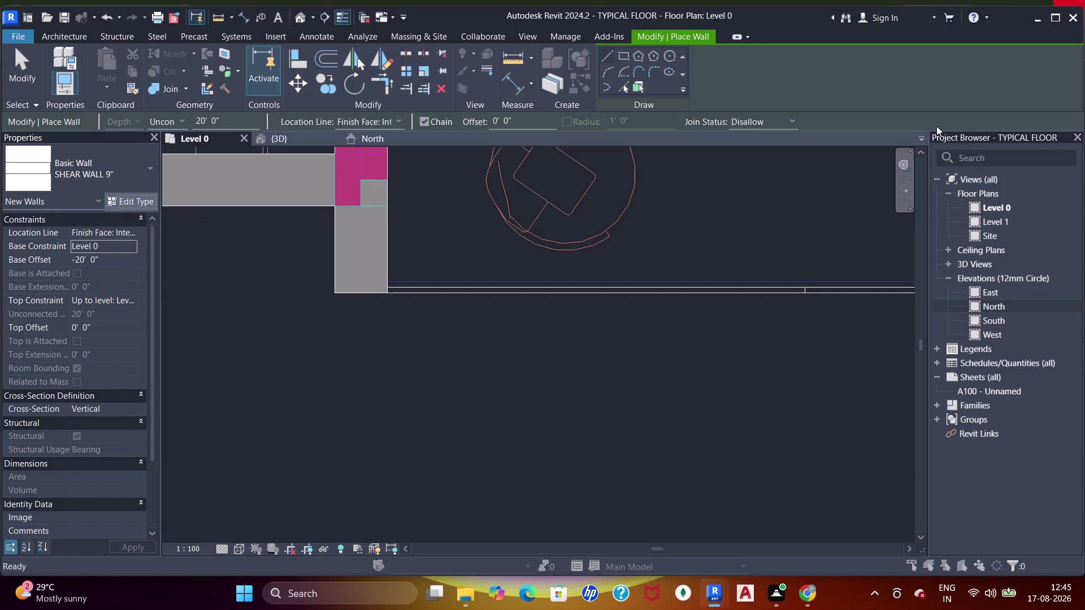
click(844, 127)
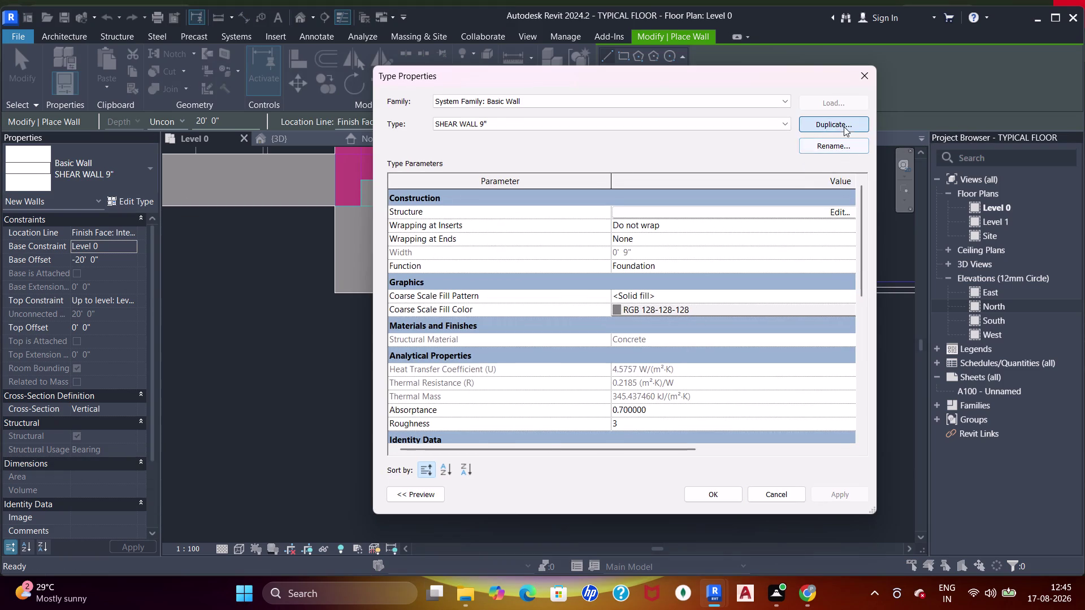
text(2")
key(Return)
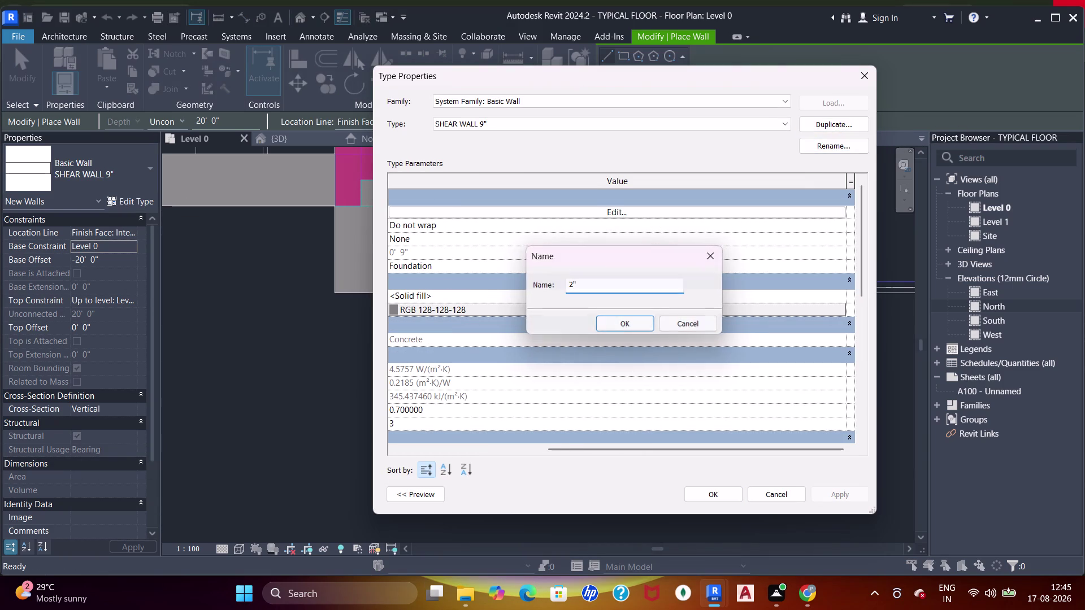
Make the 2" type's structure layer 2 inches thick and accept the changes.
click(634, 210)
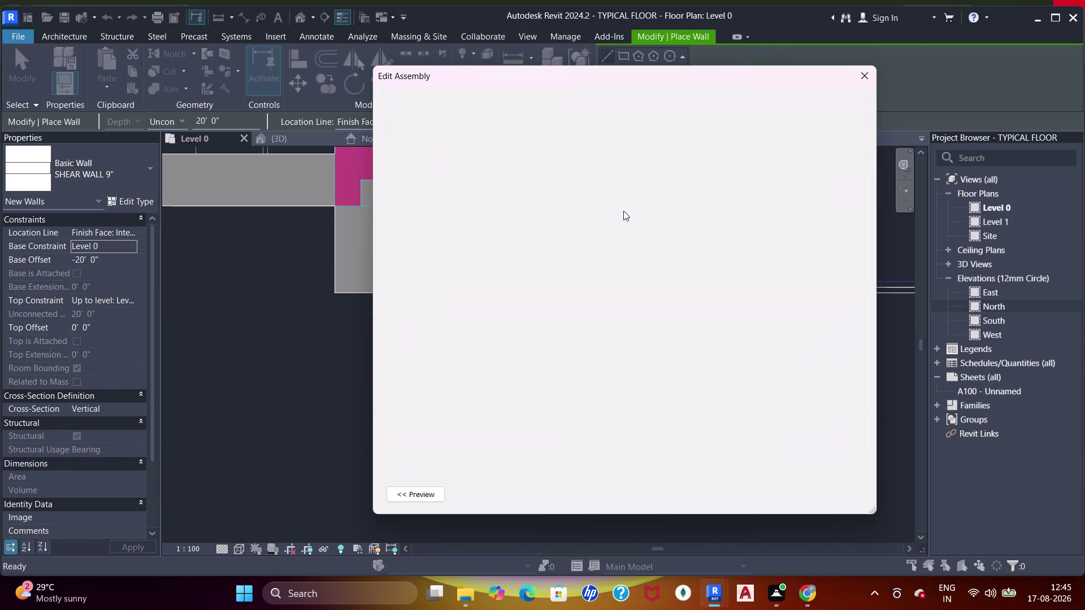
click(611, 210)
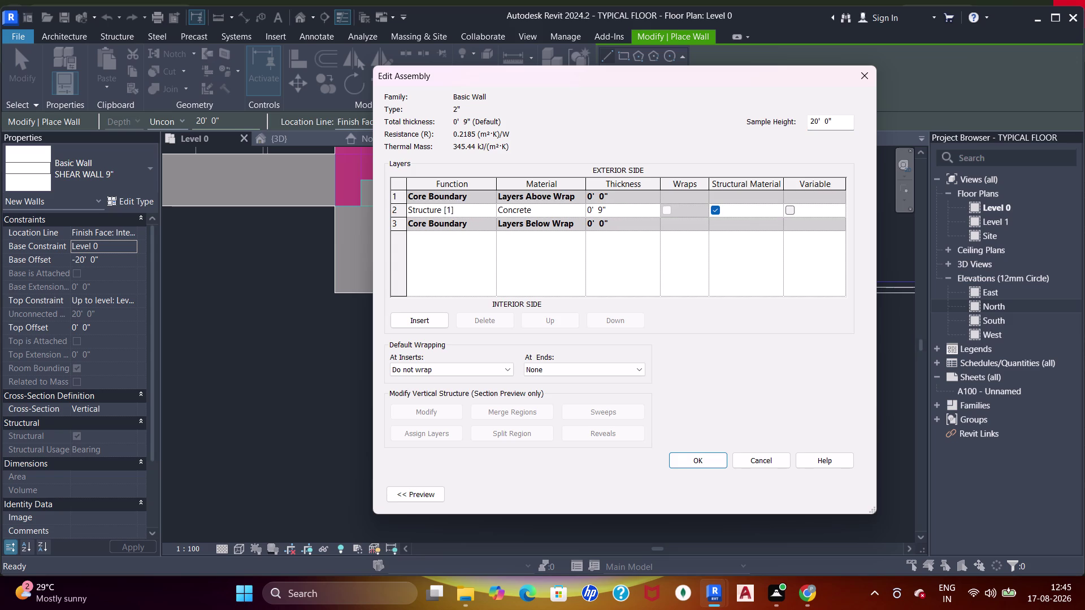
key(ctrl+a)
text(2")
key(Return)
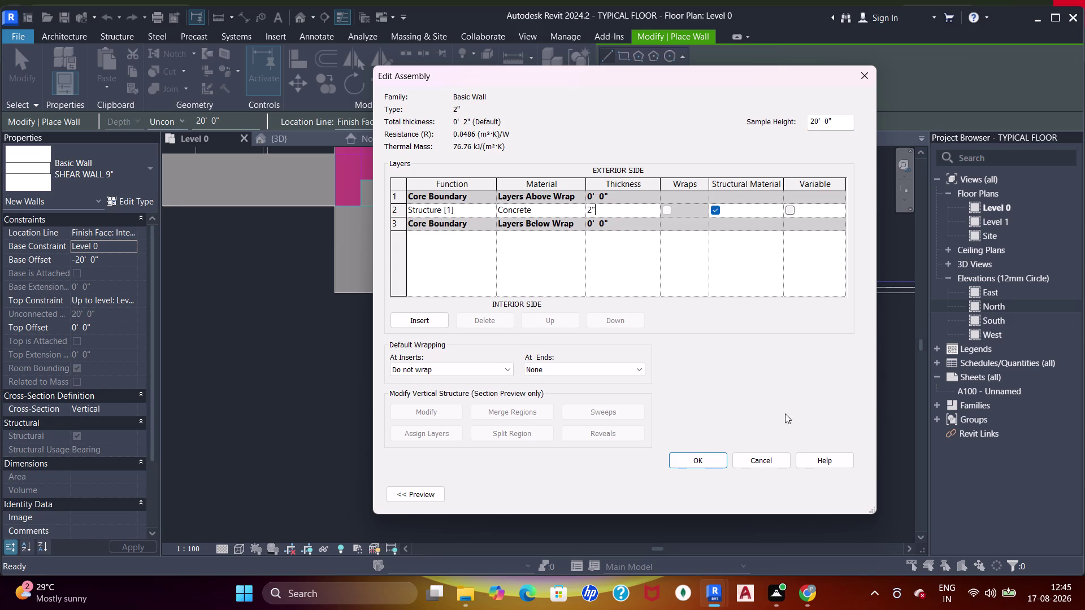
click(707, 459)
click(850, 491)
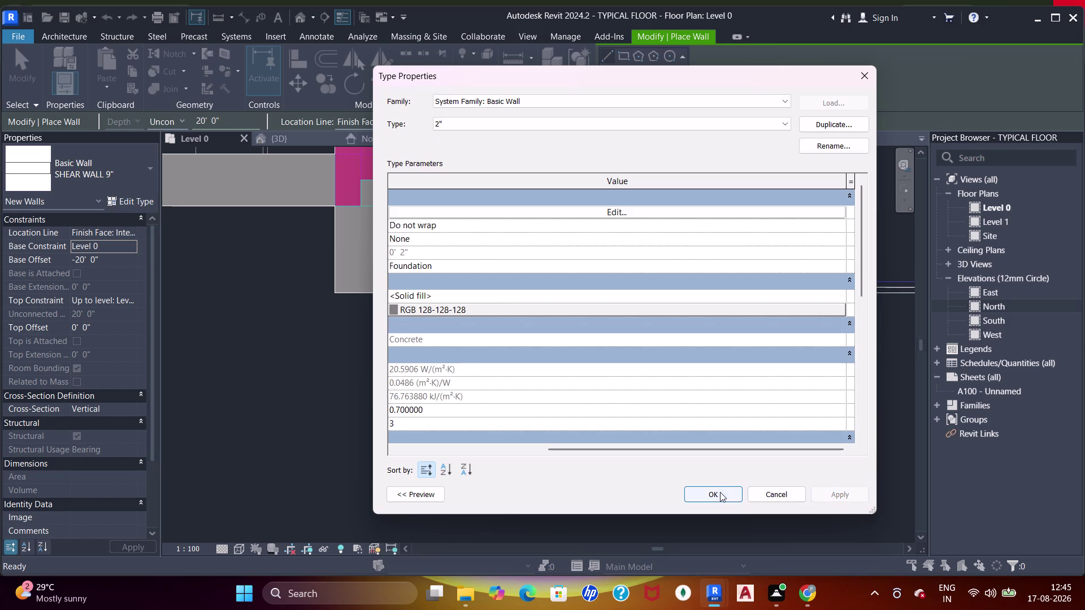
click(719, 493)
scroll(down, 3)
middle_drag(685, 347, 521, 349)
scroll(up, 3)
scroll(down, 3)
middle_drag(577, 310, 582, 315)
click(625, 90)
scroll(up, 3)
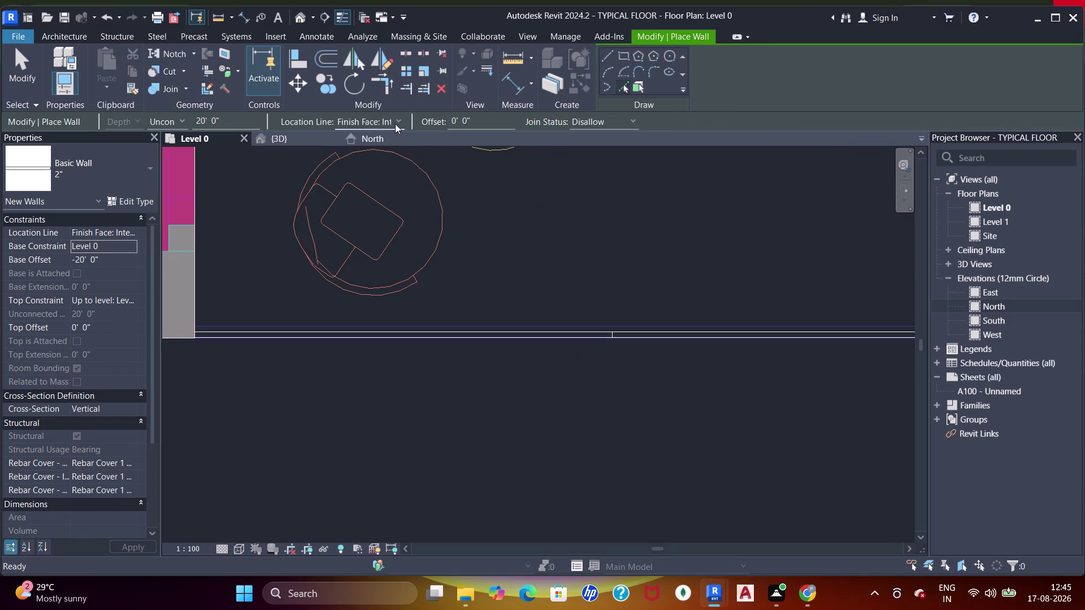
Give the 2" wall an unconnected top constraint with a 1' unconnected height.
scroll(up, 3)
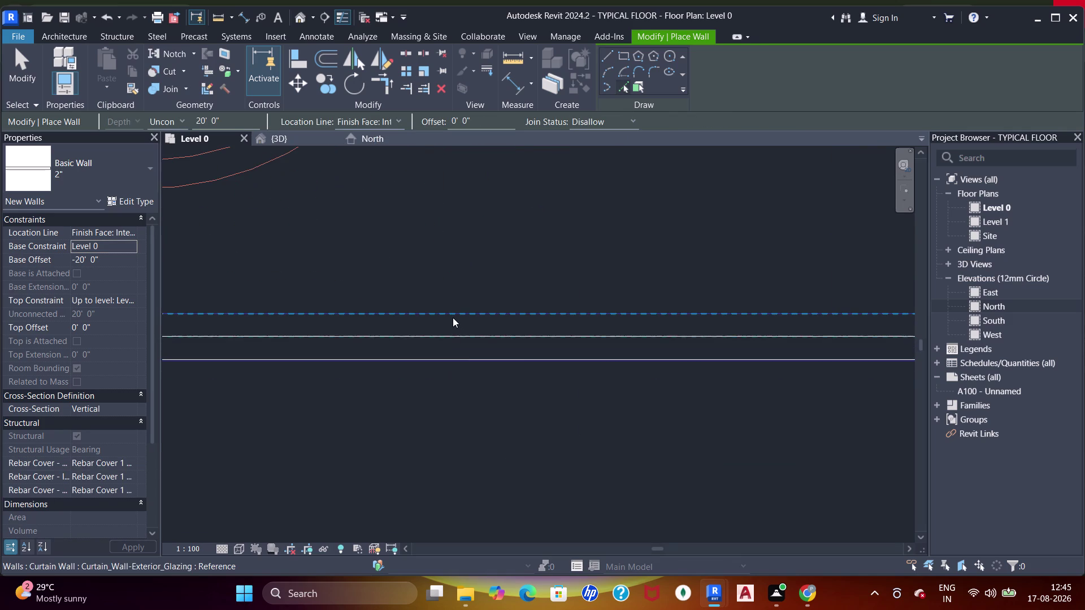
click(453, 318)
scroll(down, 3)
middle_drag(480, 319, 485, 321)
scroll(down, 3)
middle_drag(665, 300, 488, 318)
middle_drag(599, 310, 672, 323)
click(130, 300)
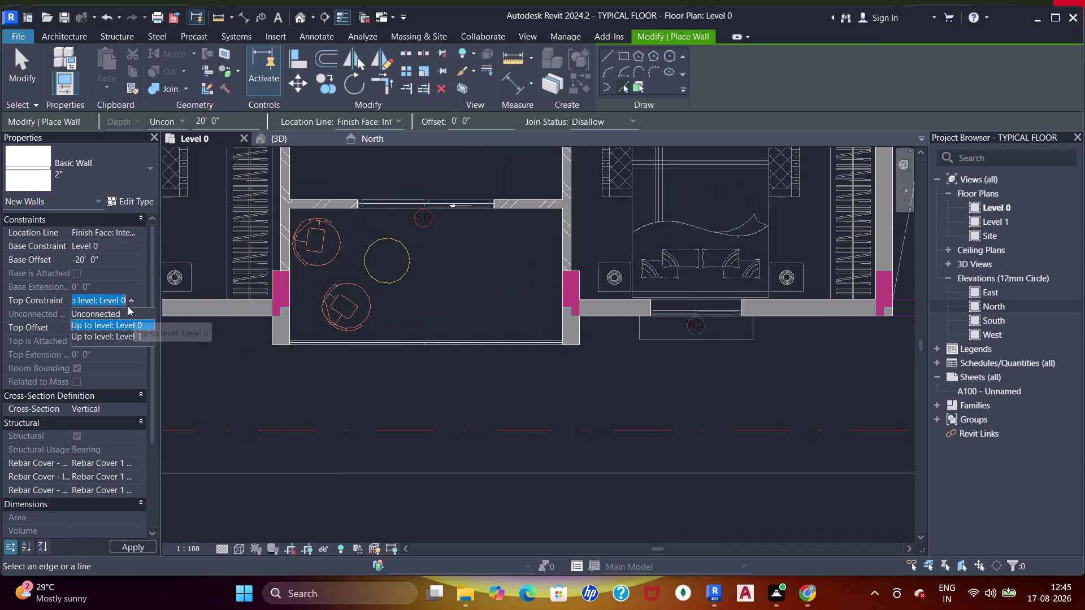
click(124, 310)
click(117, 317)
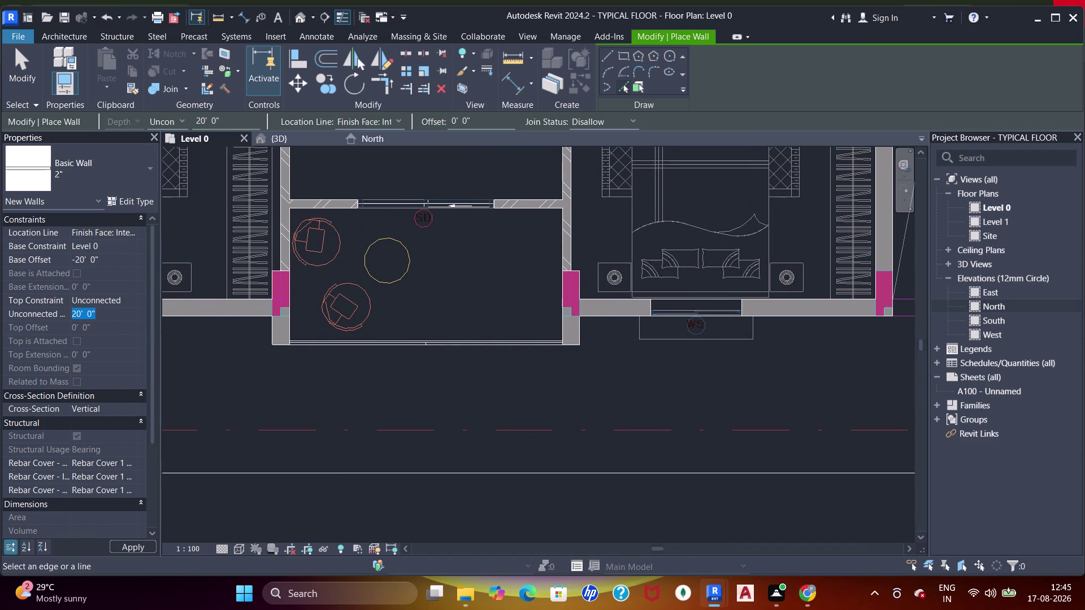
key(1)
key(apostrophe)
key(Return)
Frame the balcony edge, exit door placement, and start the Wall tool with WA.
middle_drag(603, 318, 355, 381)
scroll(down, 3)
middle_drag(393, 326, 444, 467)
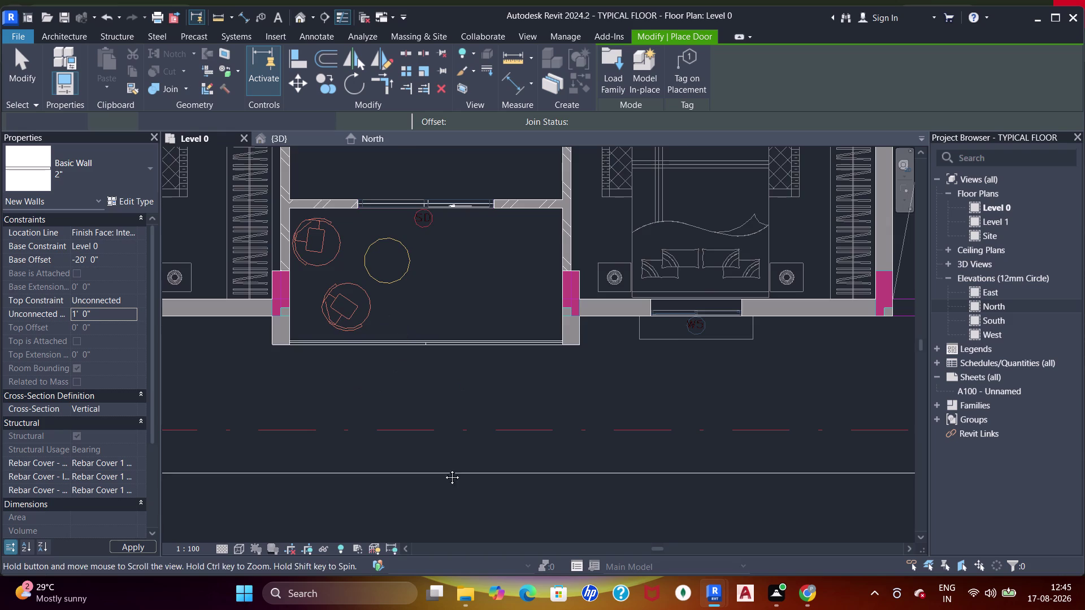
middle_drag(444, 467, 444, 469)
scroll(up, 3)
scroll(down, 3)
middle_drag(465, 273, 465, 436)
middle_drag(507, 270, 500, 420)
scroll(up, 3)
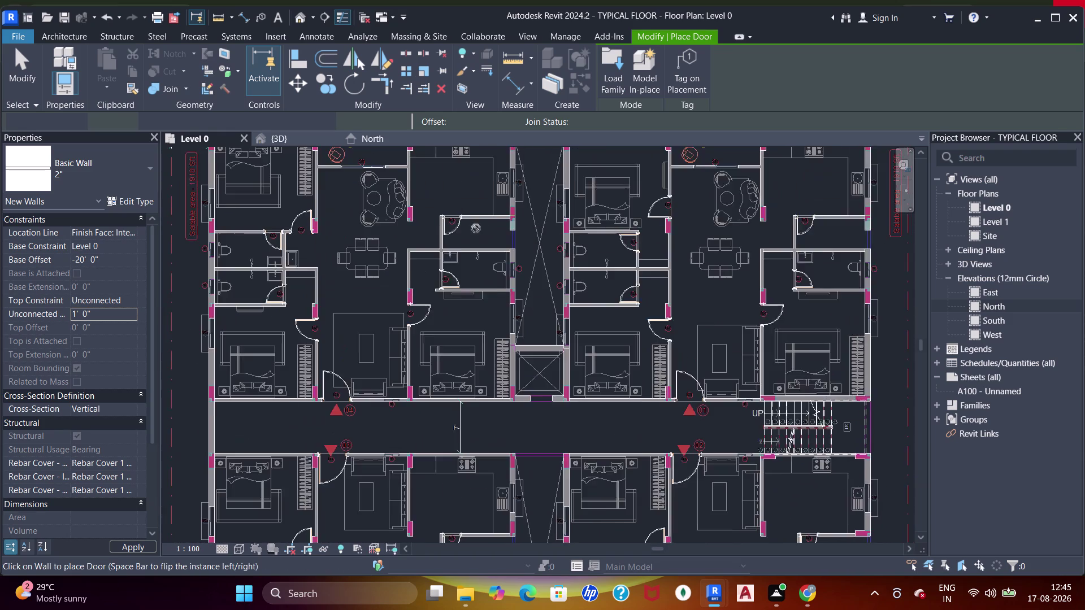
middle_drag(478, 244, 521, 418)
scroll(up, 3)
middle_drag(408, 306, 445, 321)
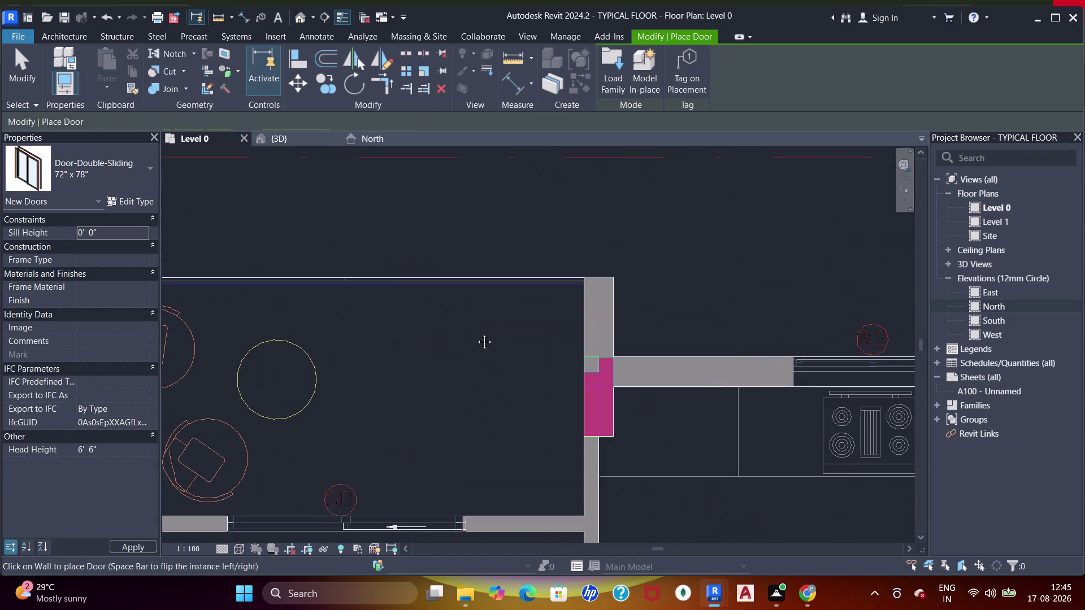
middle_drag(445, 321, 488, 326)
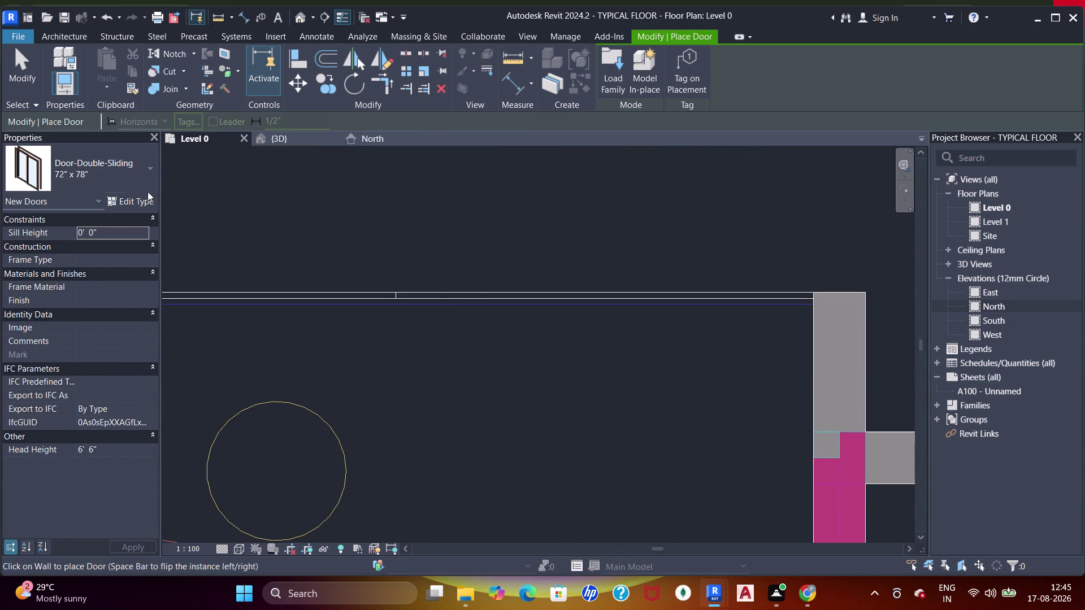
click(137, 185)
key(Escape)
key(Escape)
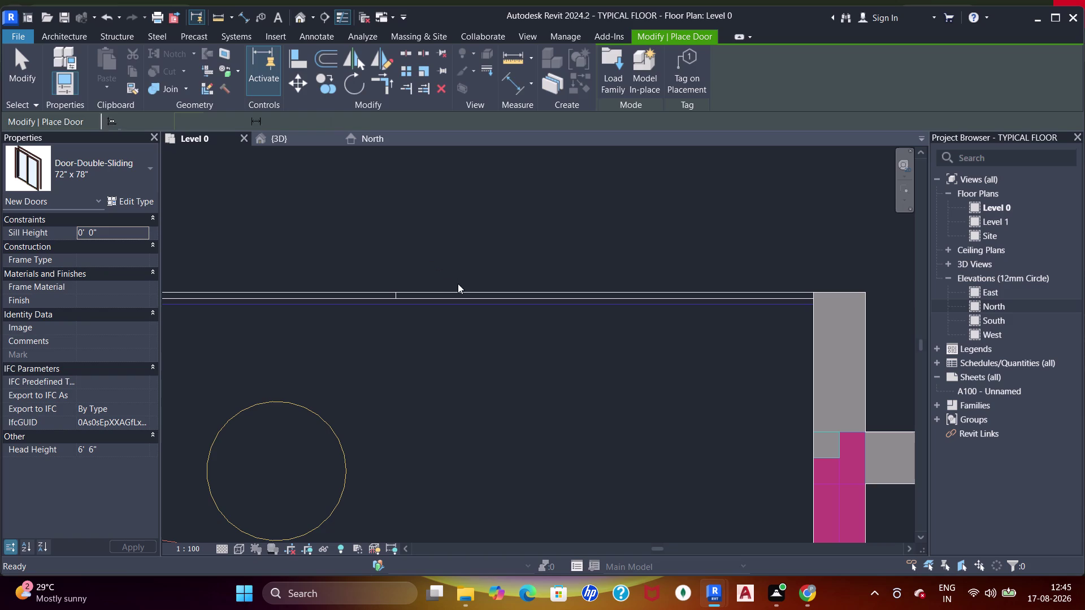
key(Escape)
key(Escape)
key(Escape)
key(Escape)
key(Escape)
key(Escape)
key(Escape)
key(w)
key(a)
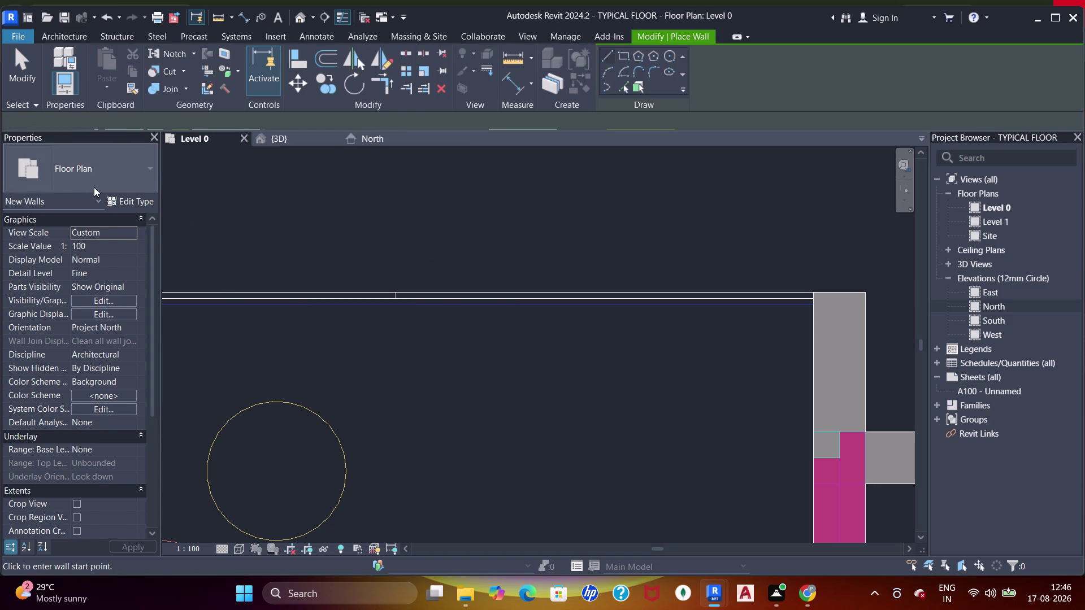
Set the 2" Basic Wall's base offset to 0' 0" and unconnected height to 1' 0".
click(621, 87)
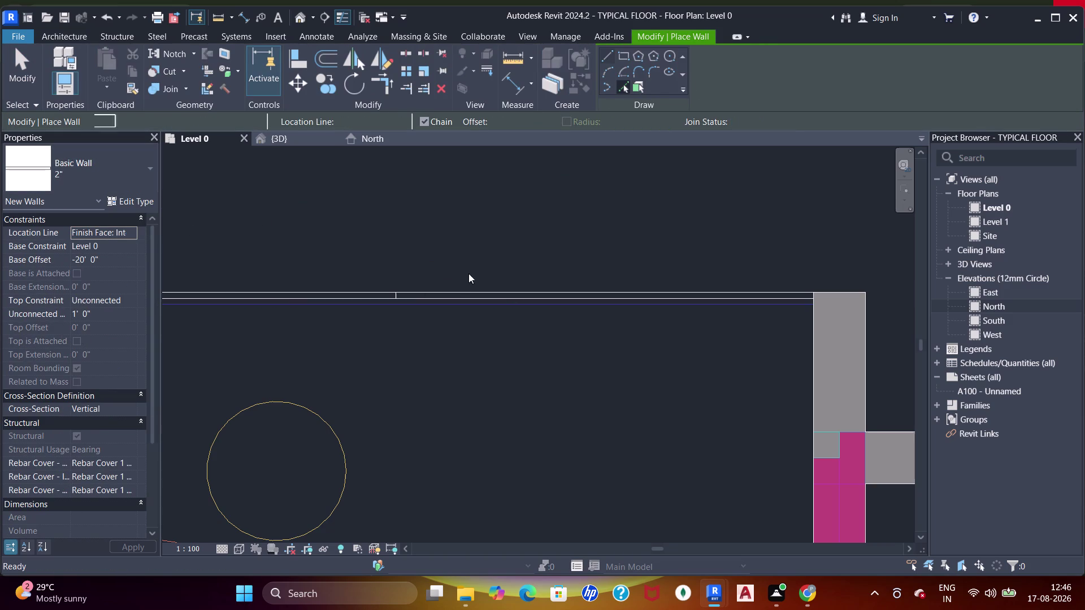
scroll(up, 3)
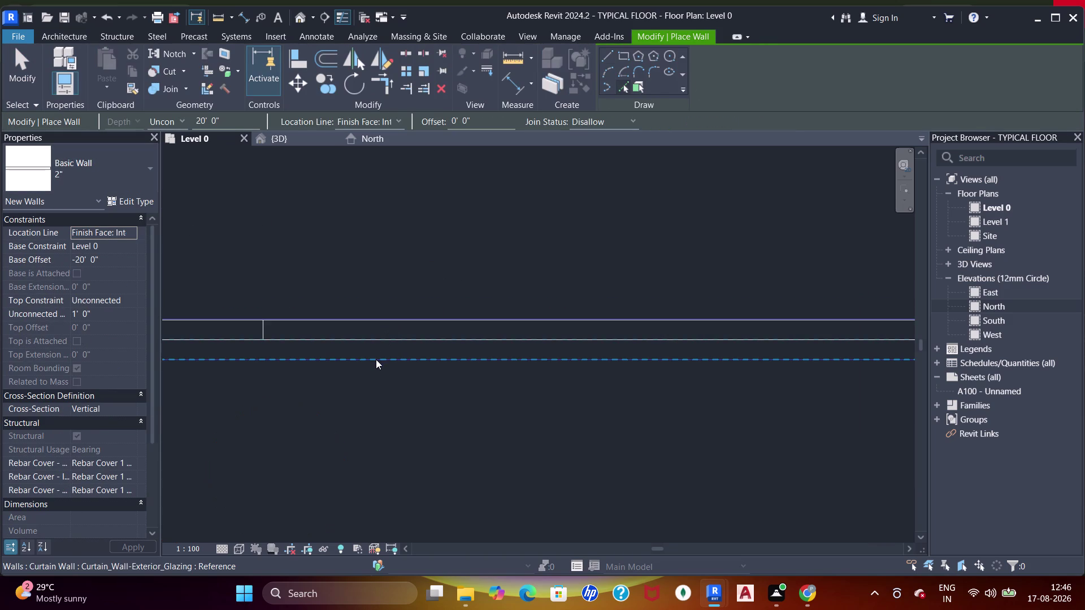
click(376, 360)
scroll(down, 3)
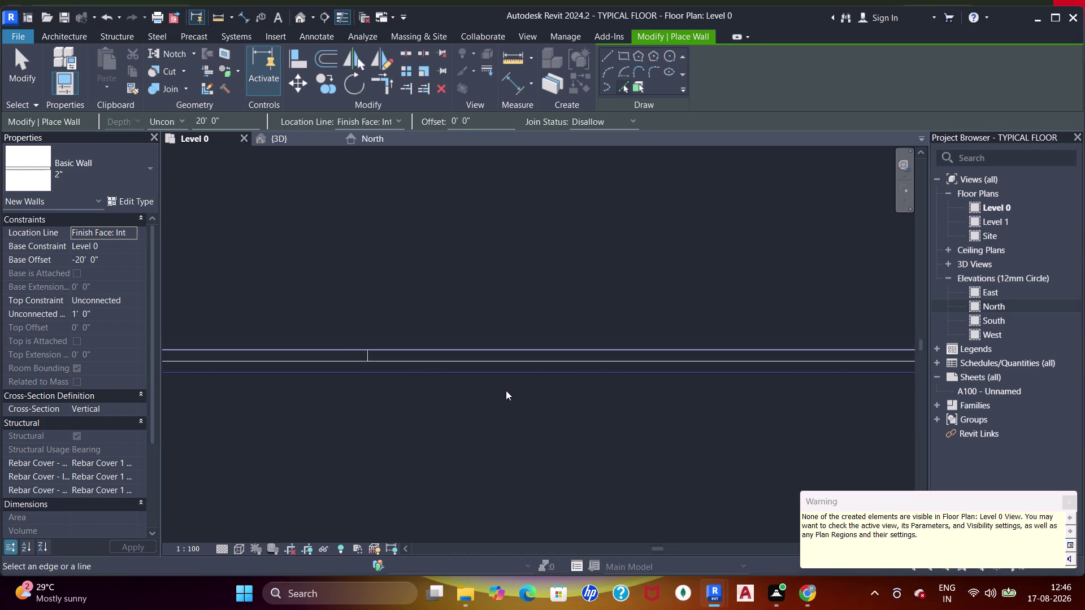
scroll(down, 3)
middle_drag(484, 384, 681, 343)
click(128, 260)
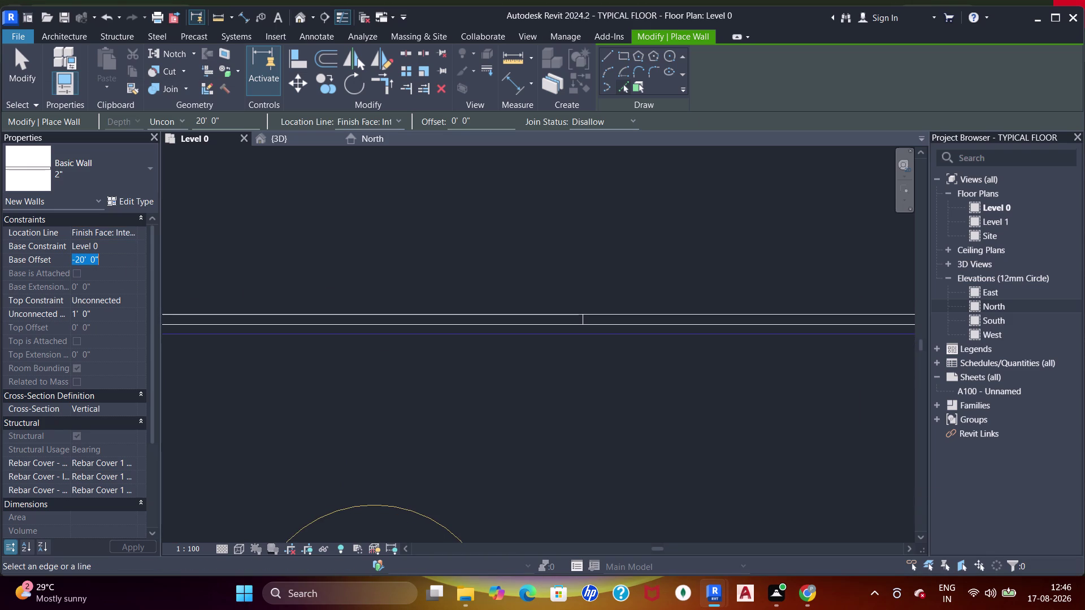
key(0)
key(Return)
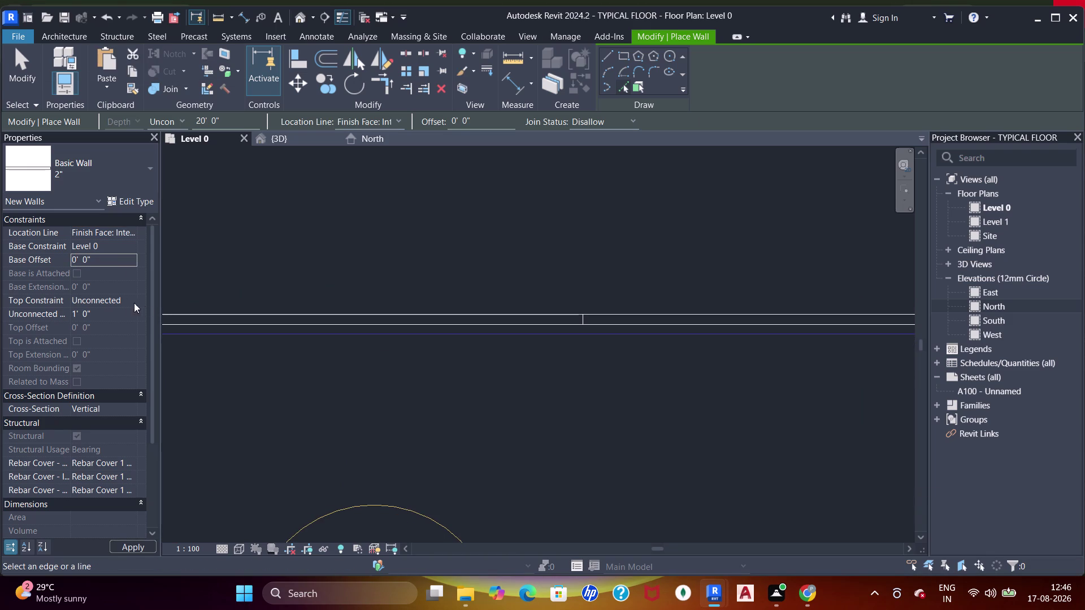
click(113, 317)
key(Escape)
Draw a 12'-0" low wall along the first balcony's outer edge.
scroll(down, 3)
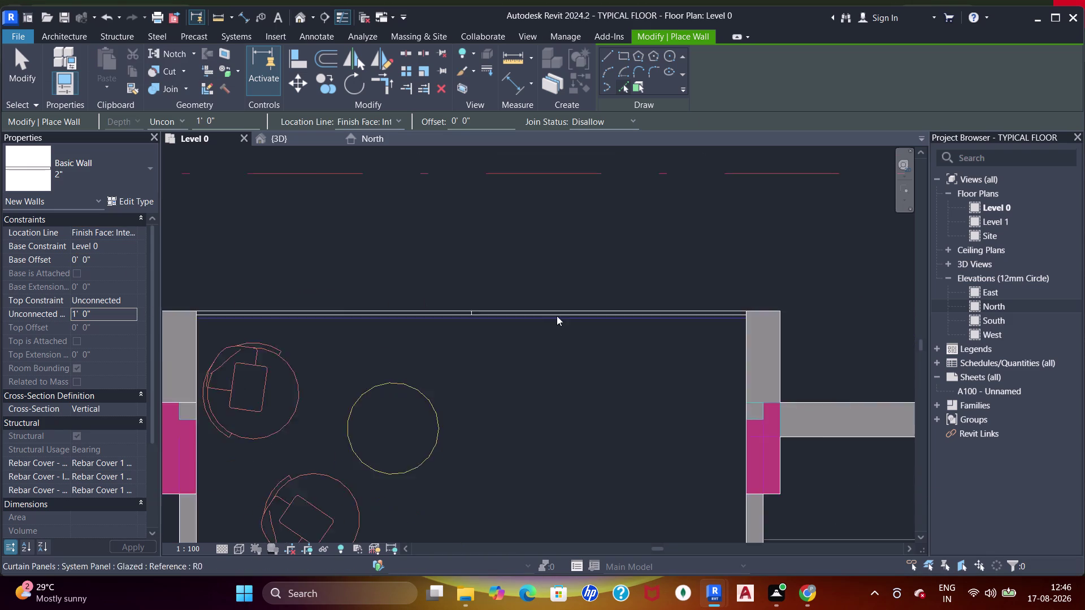
middle_drag(561, 316, 334, 307)
scroll(down, 3)
middle_drag(563, 318, 408, 289)
middle_drag(628, 308, 458, 310)
scroll(up, 3)
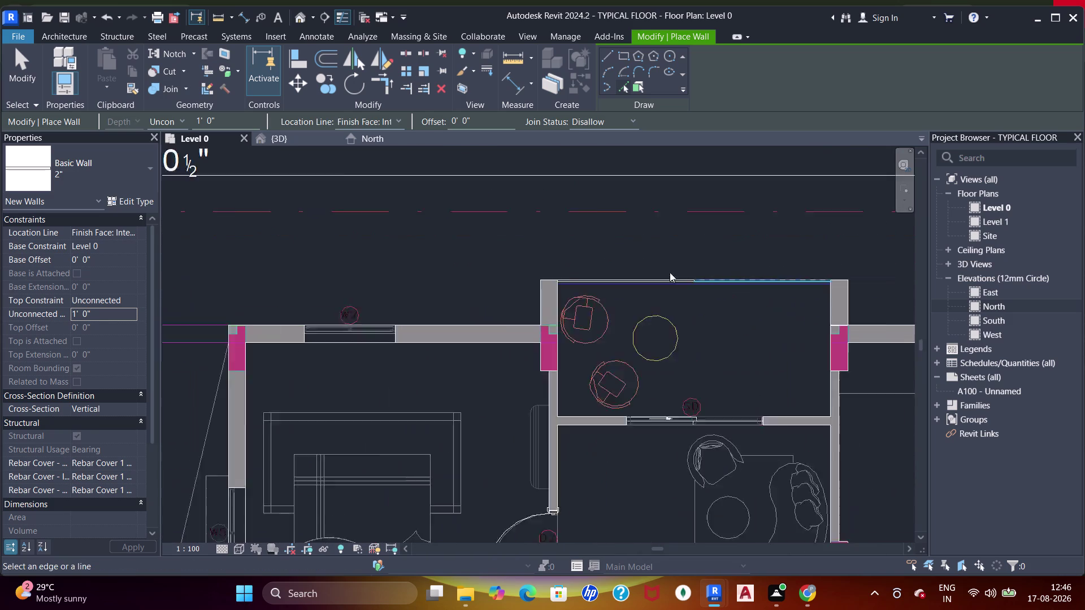
scroll(up, 3)
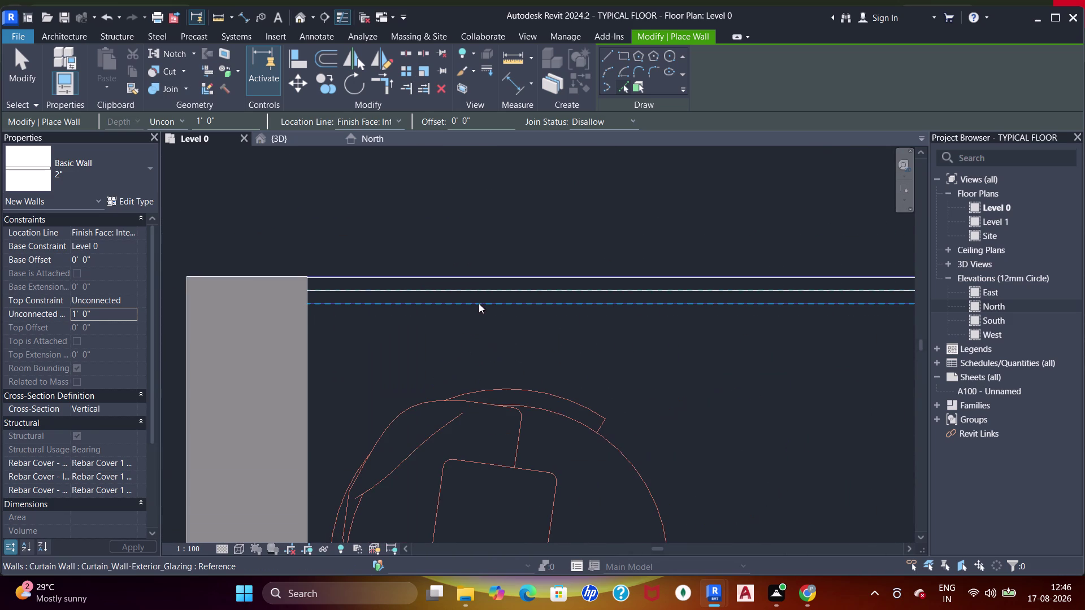
click(479, 307)
key(space)
key(Escape)
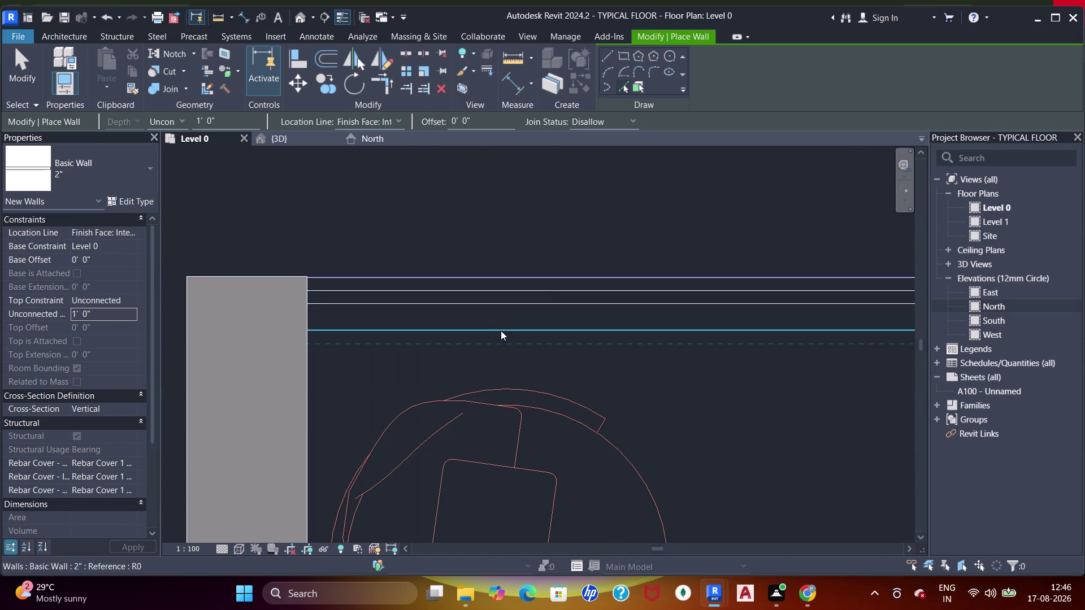
key(space)
key(Escape)
key(Escape)
key(Escape)
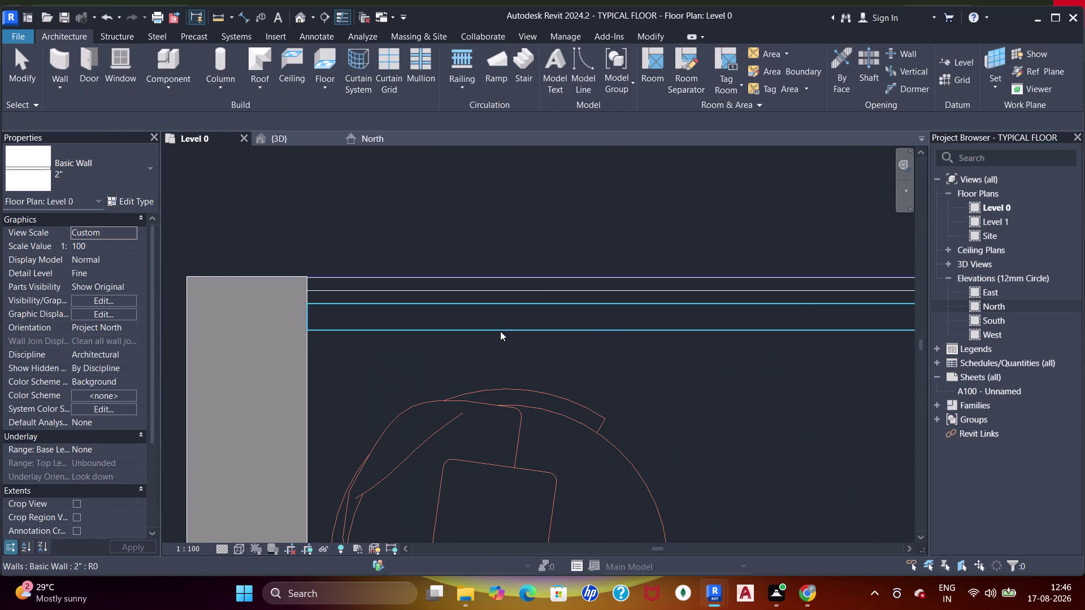
click(499, 332)
key(space)
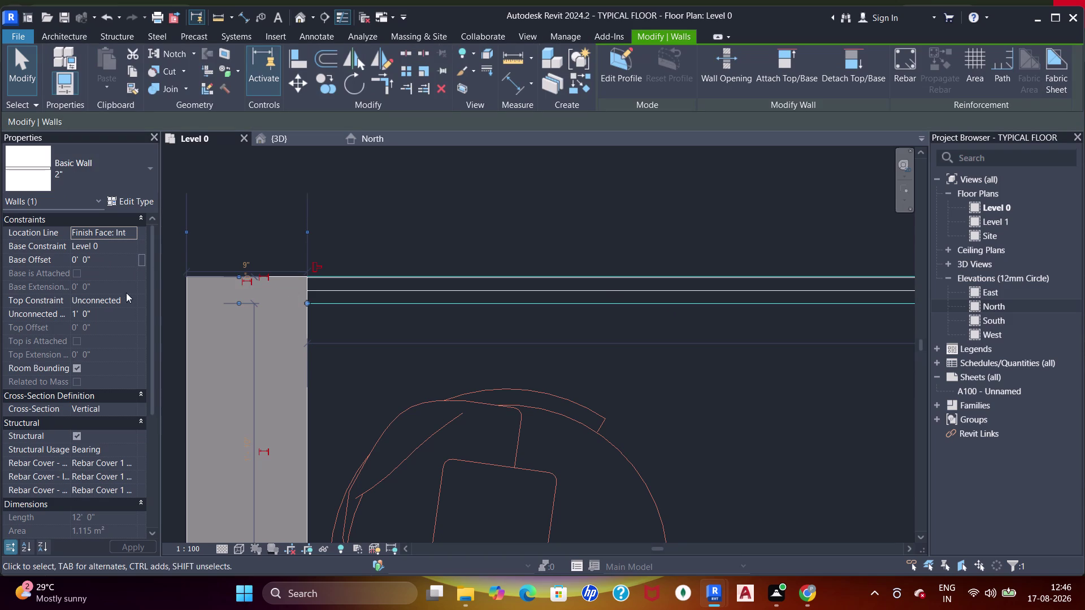
Draw another low wall along a second balcony edge and end wall placement.
scroll(down, 3)
middle_drag(612, 349, 615, 232)
middle_drag(614, 340, 613, 332)
scroll(up, 3)
key(w)
key(a)
scroll(up, 3)
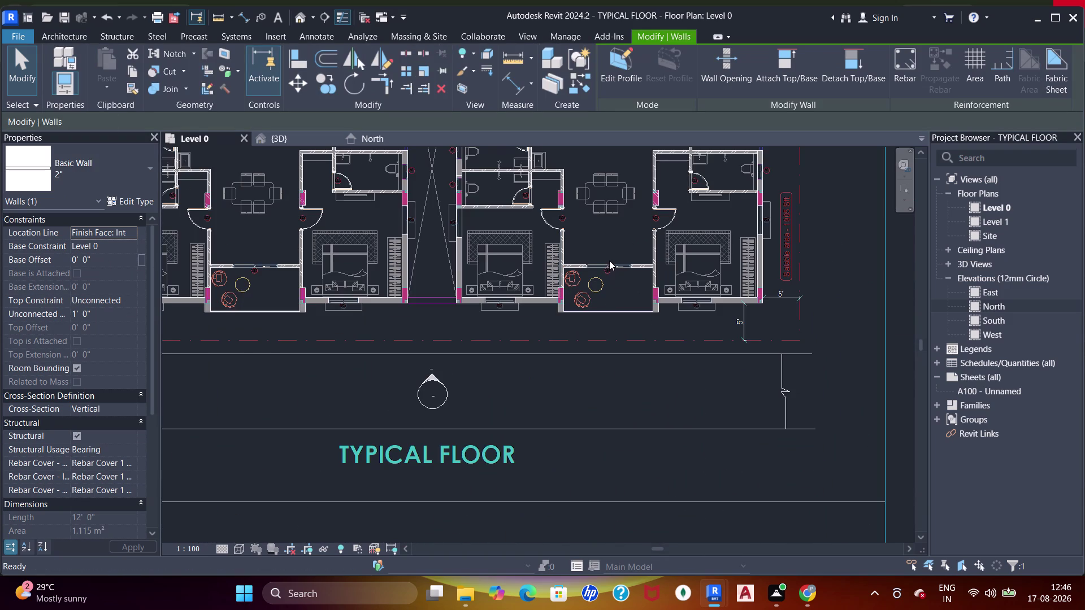
scroll(up, 3)
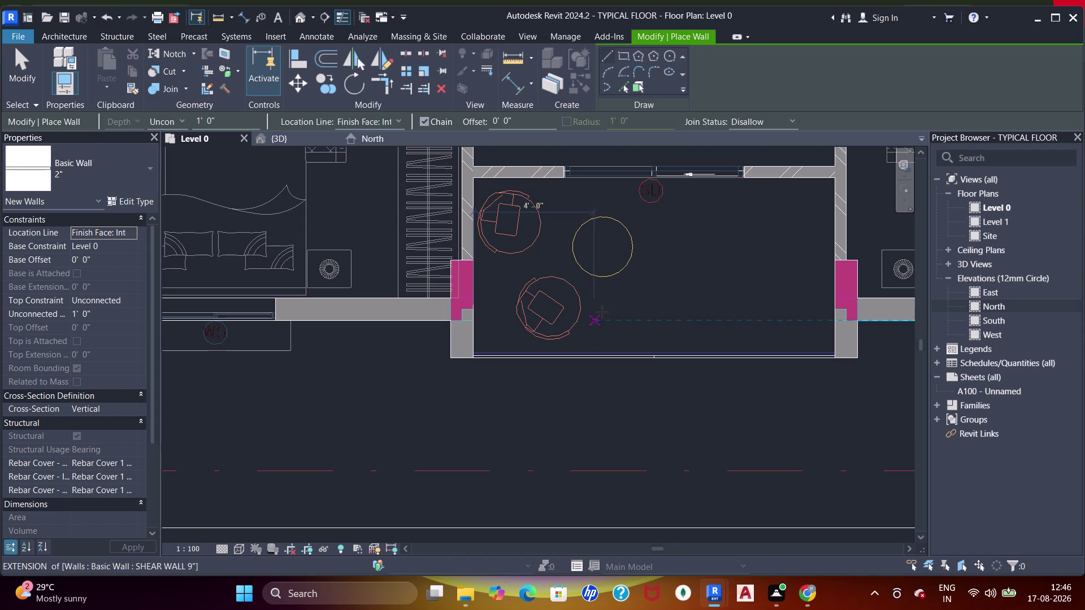
scroll(up, 3)
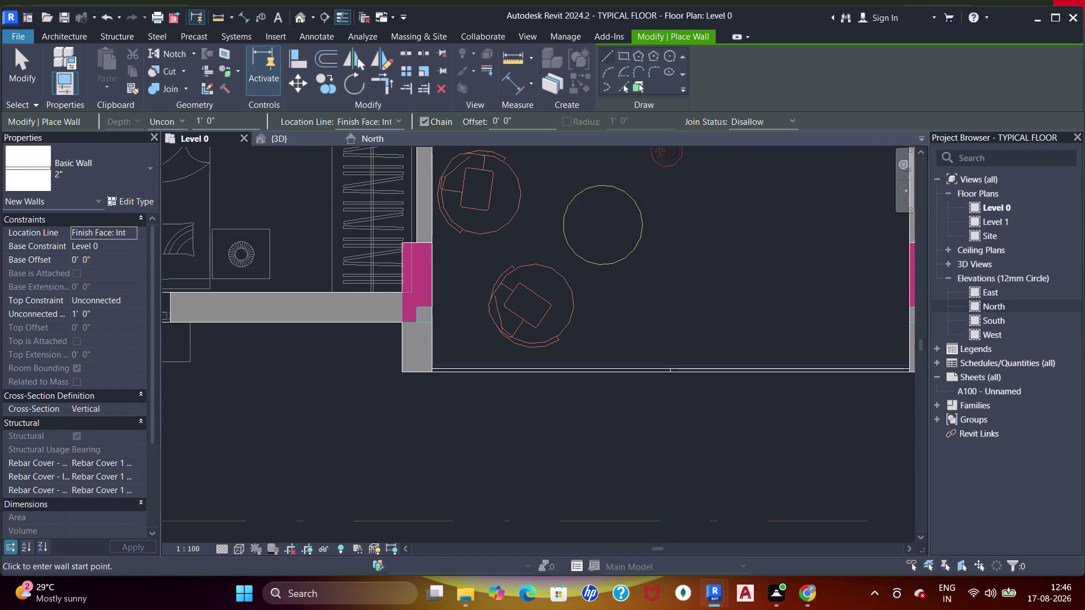
click(623, 89)
scroll(up, 3)
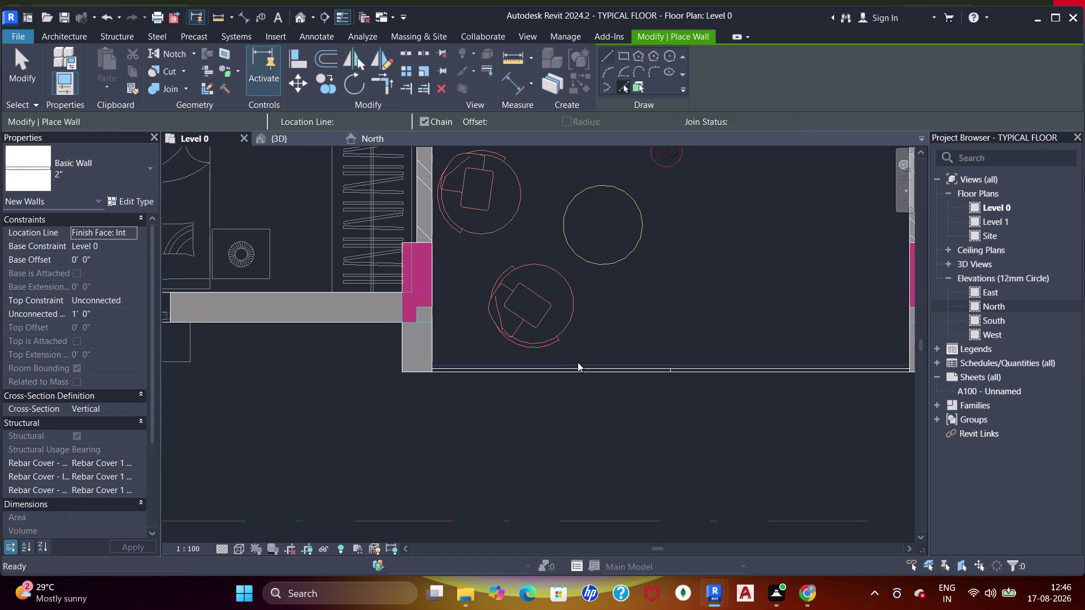
middle_drag(583, 363, 509, 337)
scroll(up, 3)
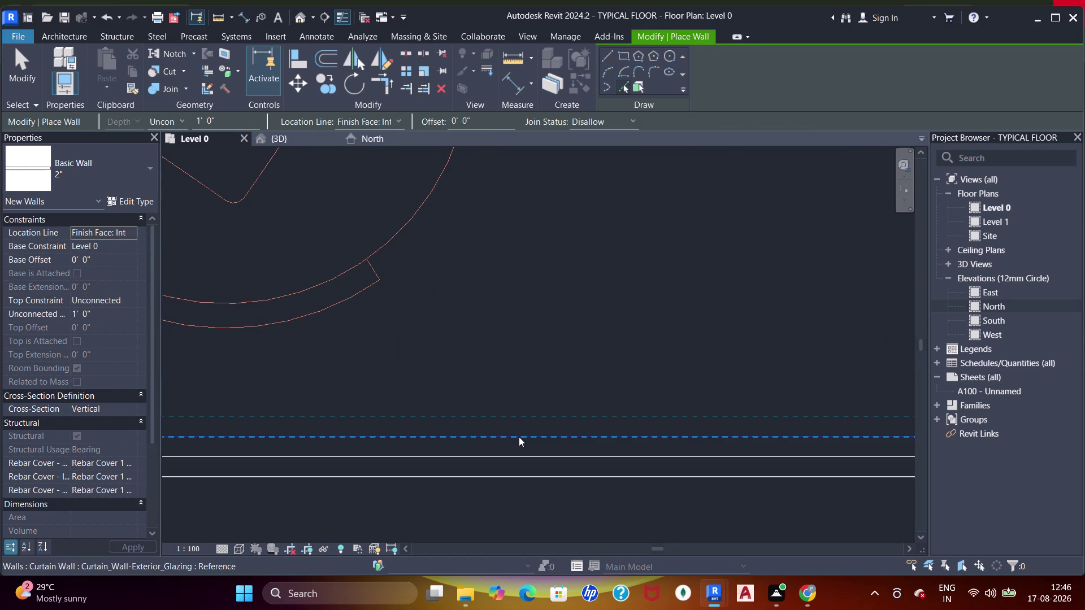
click(519, 443)
scroll(down, 3)
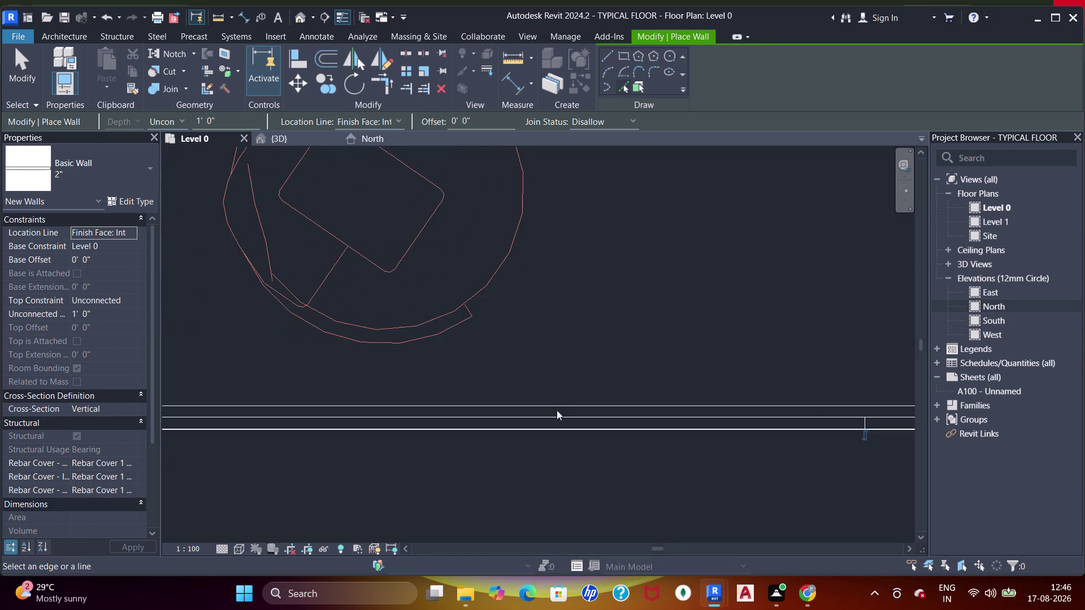
middle_drag(447, 425, 714, 412)
scroll(up, 3)
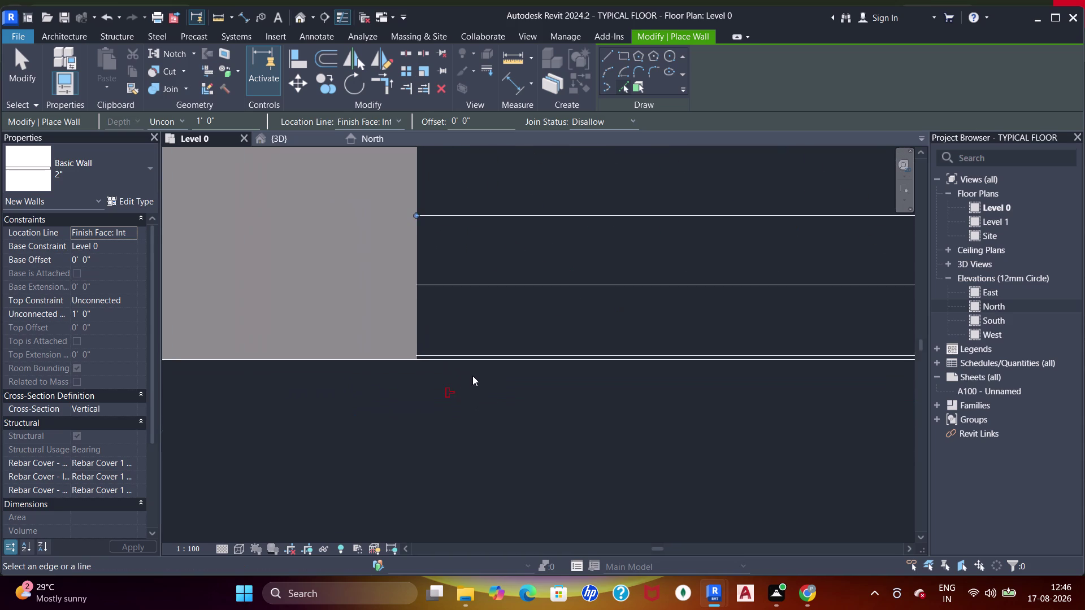
scroll(up, 3)
key(Escape)
key(Escape)
key(Escape)
scroll(down, 3)
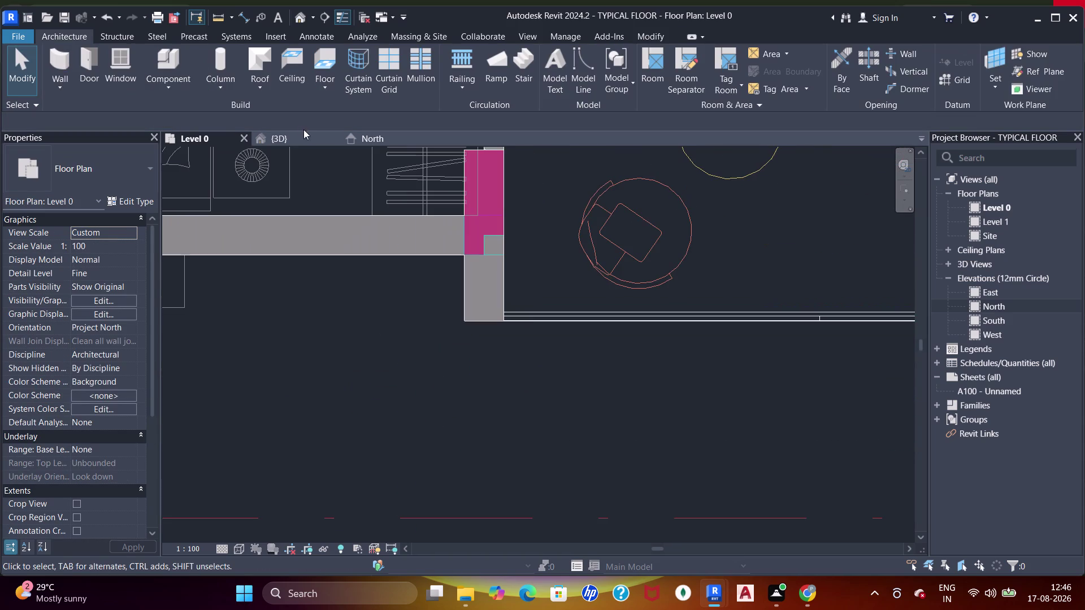
click(280, 140)
scroll(up, 3)
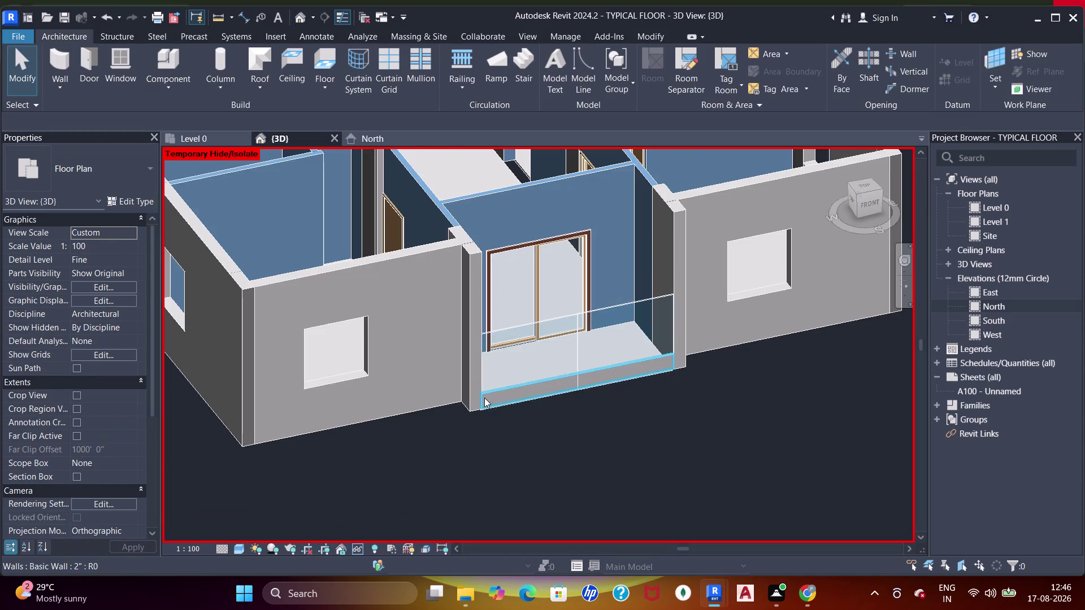
scroll(up, 3)
scroll(down, 3)
middle_drag(600, 422, 596, 411)
scroll(down, 3)
middle_drag(612, 356, 587, 404)
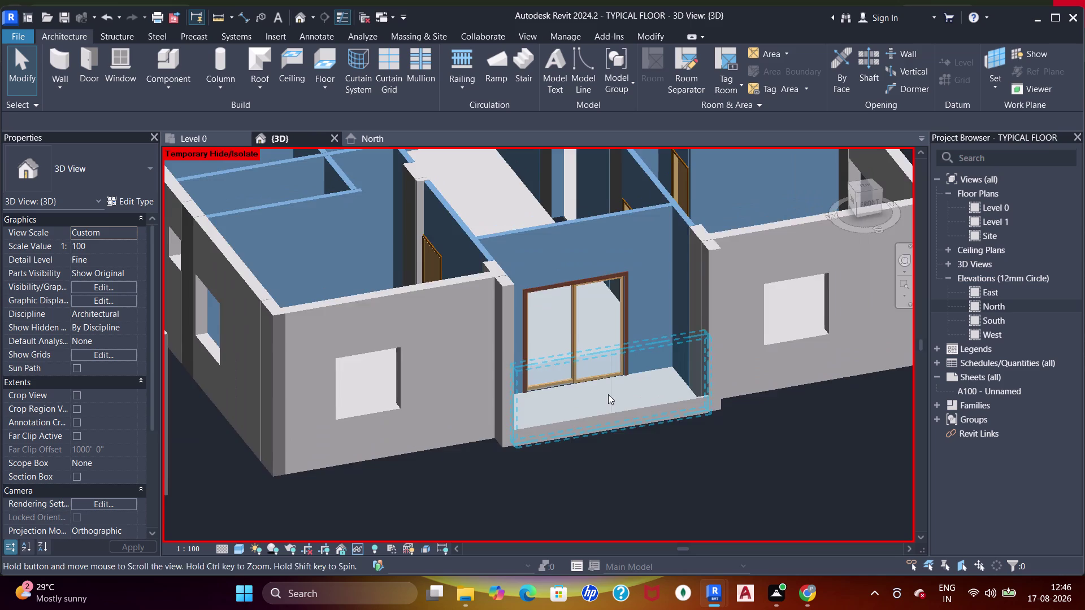
scroll(up, 3)
middle_drag(593, 404, 639, 307)
scroll(up, 3)
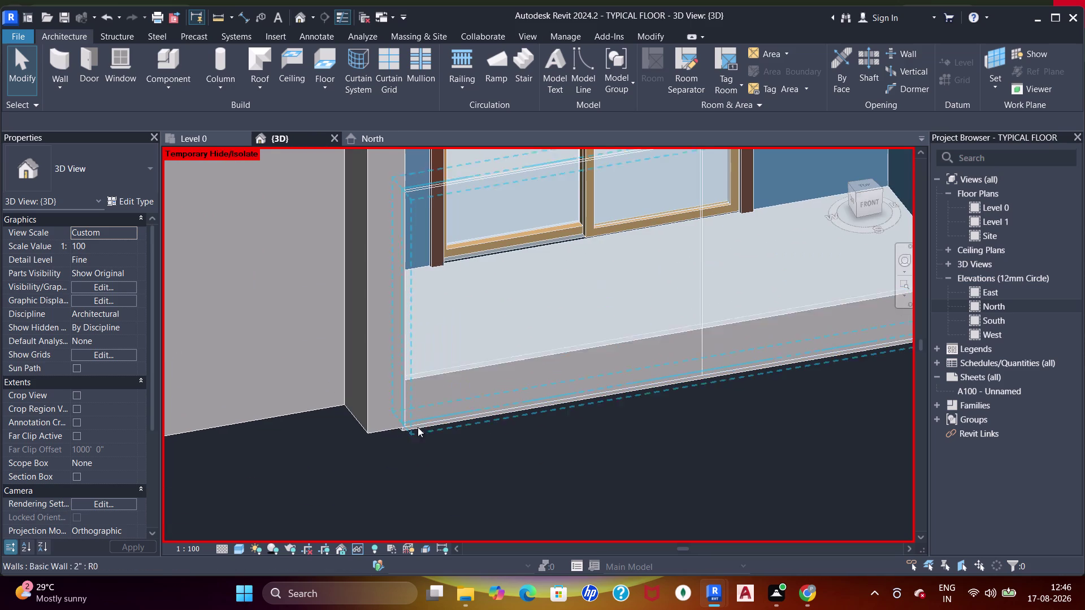
click(430, 423)
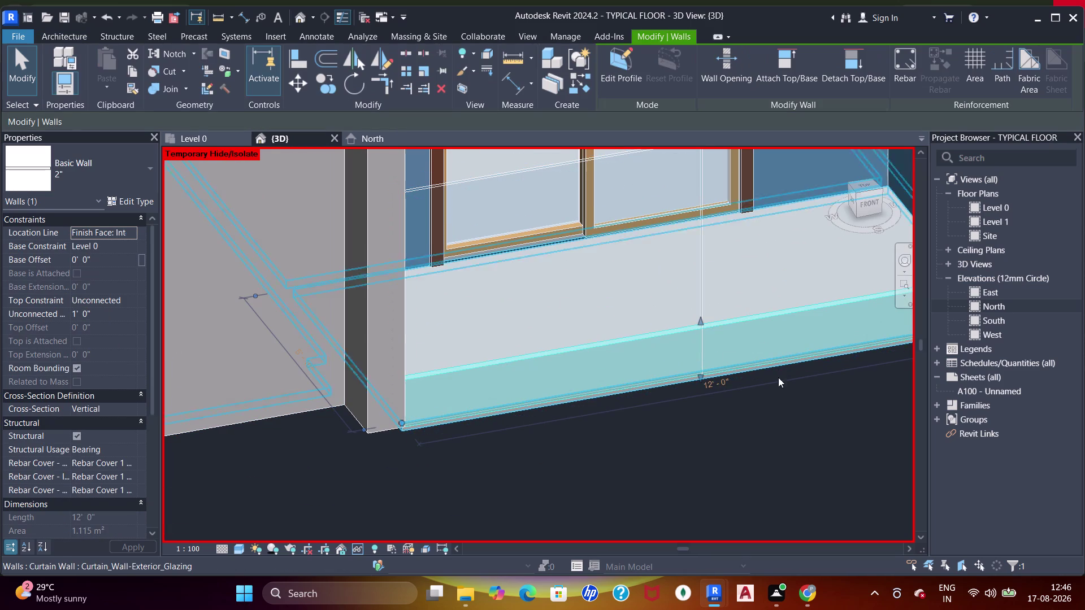
middle_drag(792, 376, 760, 283)
scroll(up, 3)
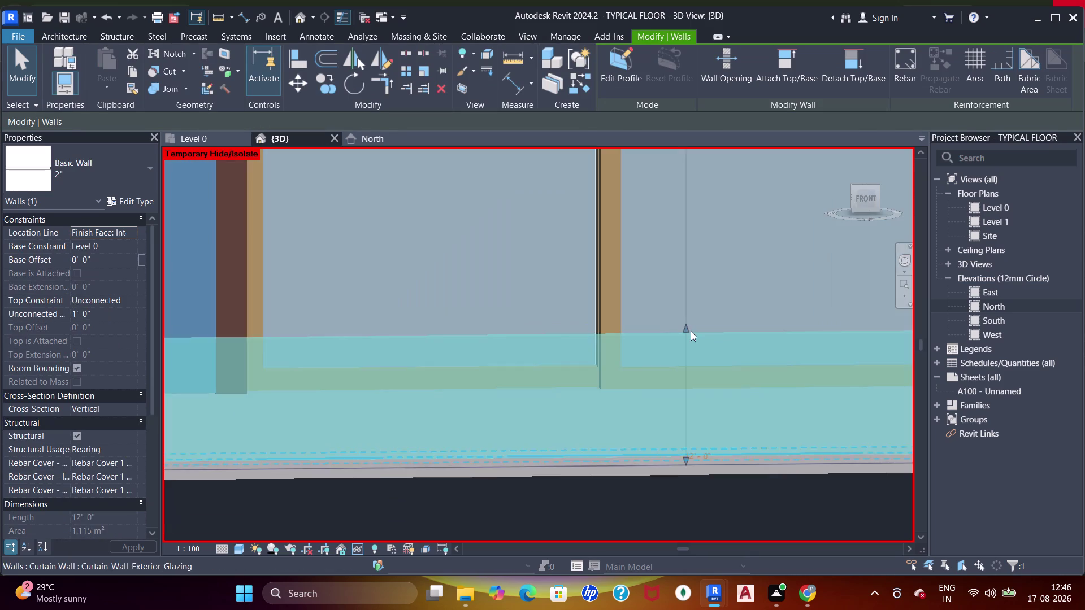
middle_drag(603, 351, 626, 366)
click(104, 319)
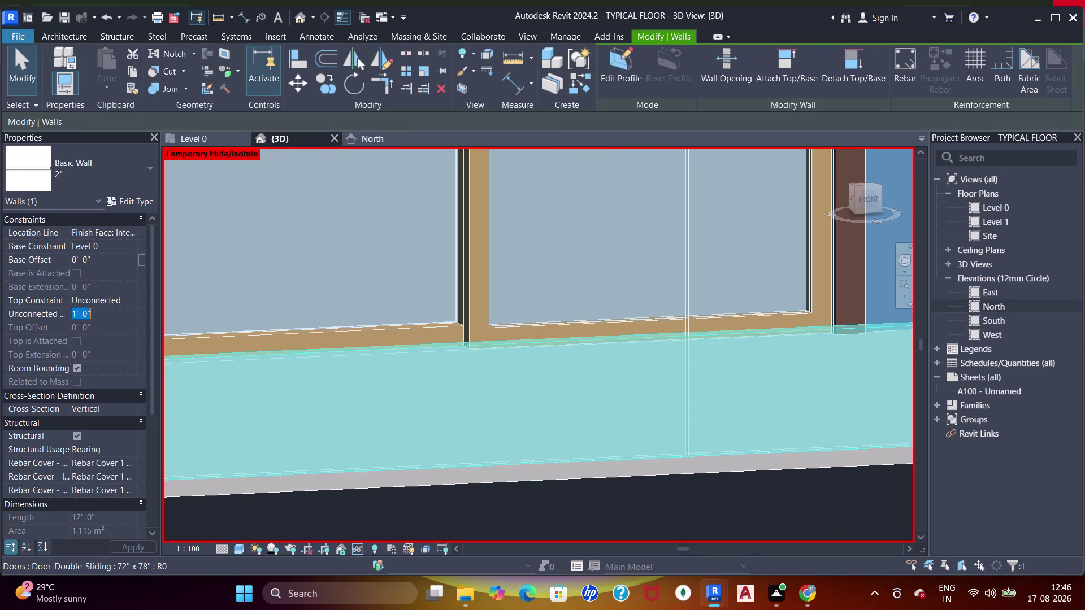
text(6")
key(Return)
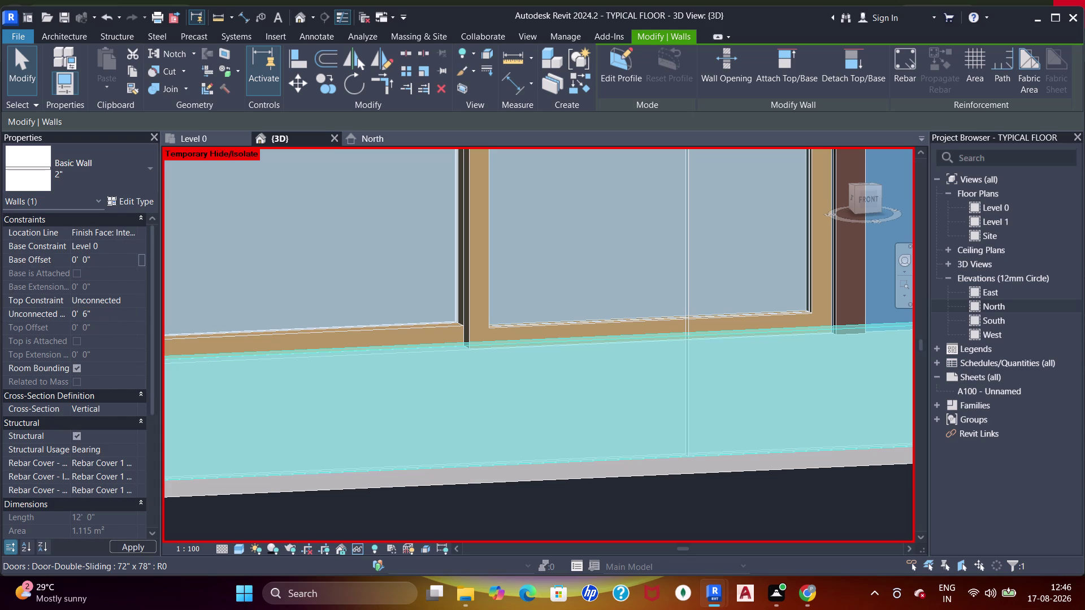
scroll(down, 3)
middle_drag(547, 301, 555, 291)
key(Escape)
scroll(down, 3)
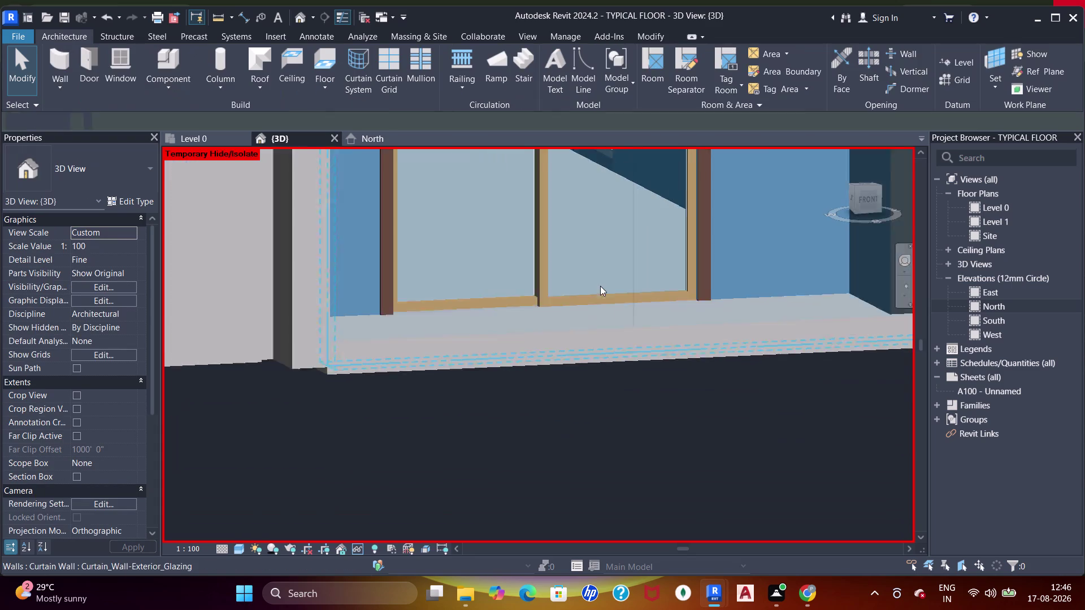
Select the balcony glass curtain wall and raise its bottom edge 6 inches.
middle_drag(606, 293, 558, 333)
middle_drag(640, 340, 720, 313)
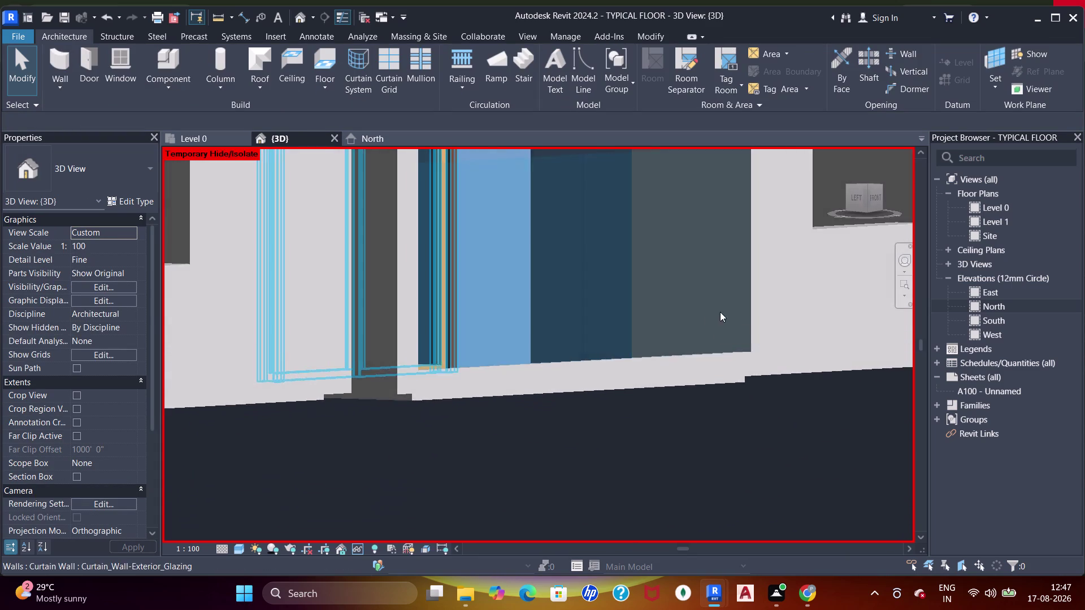
scroll(up, 3)
scroll(down, 3)
middle_drag(709, 325, 660, 397)
click(651, 342)
middle_drag(622, 456, 587, 430)
scroll(up, 3)
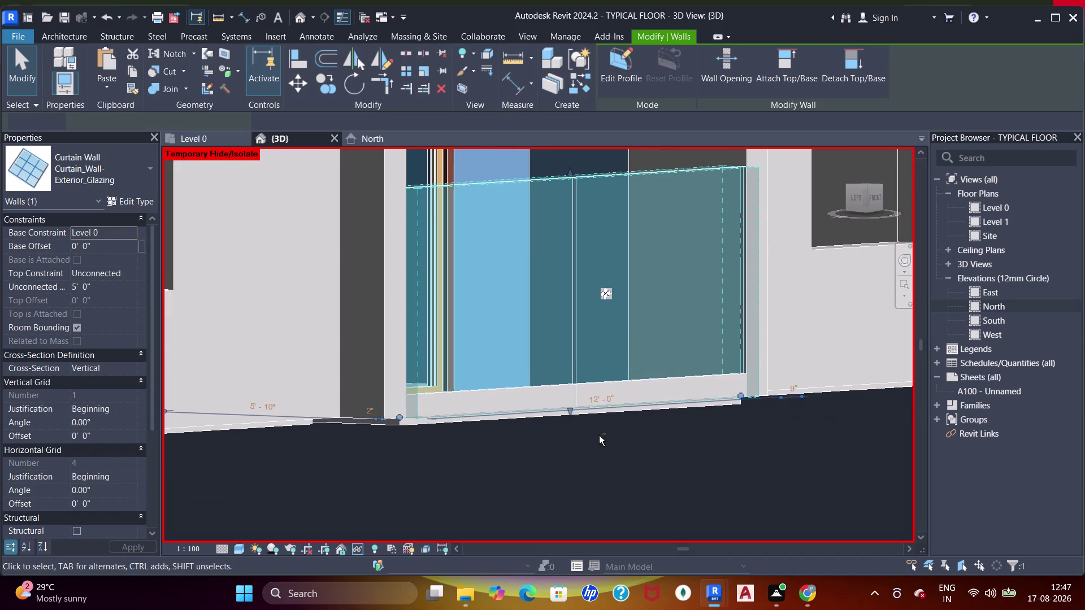
scroll(up, 3)
drag(572, 410, 569, 361)
Set the curtain wall's unconnected height to 3' 6".
scroll(down, 3)
middle_drag(594, 382, 594, 444)
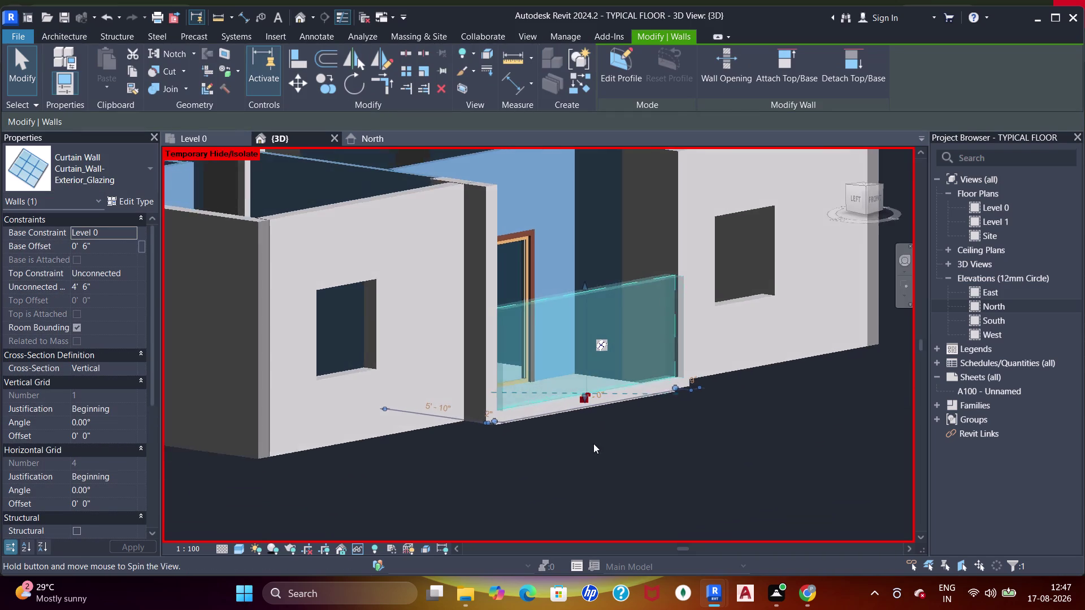
middle_drag(635, 434, 610, 437)
click(107, 289)
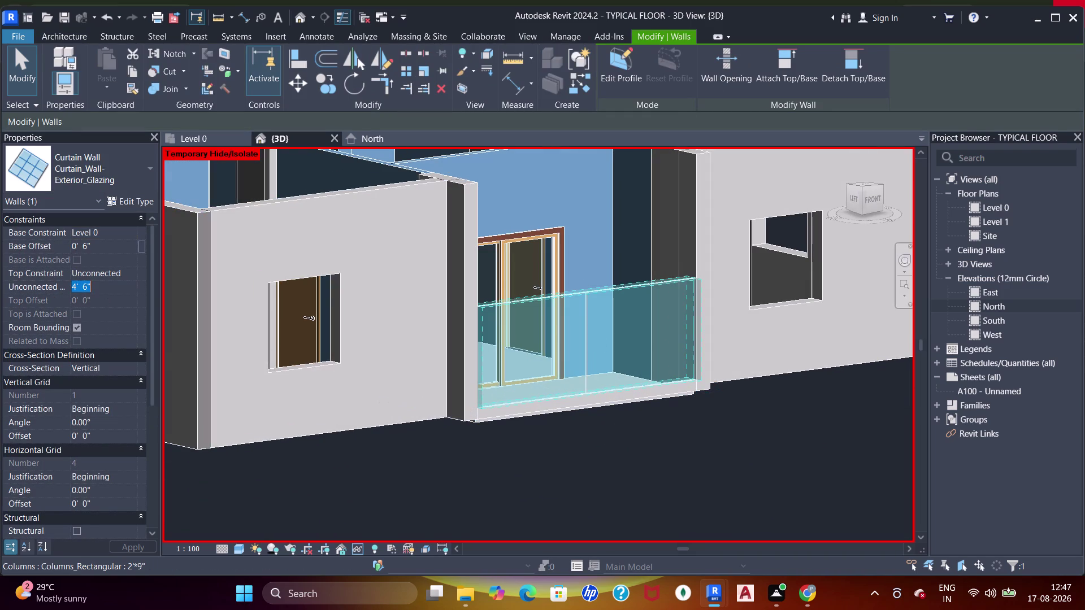
text(3'6")
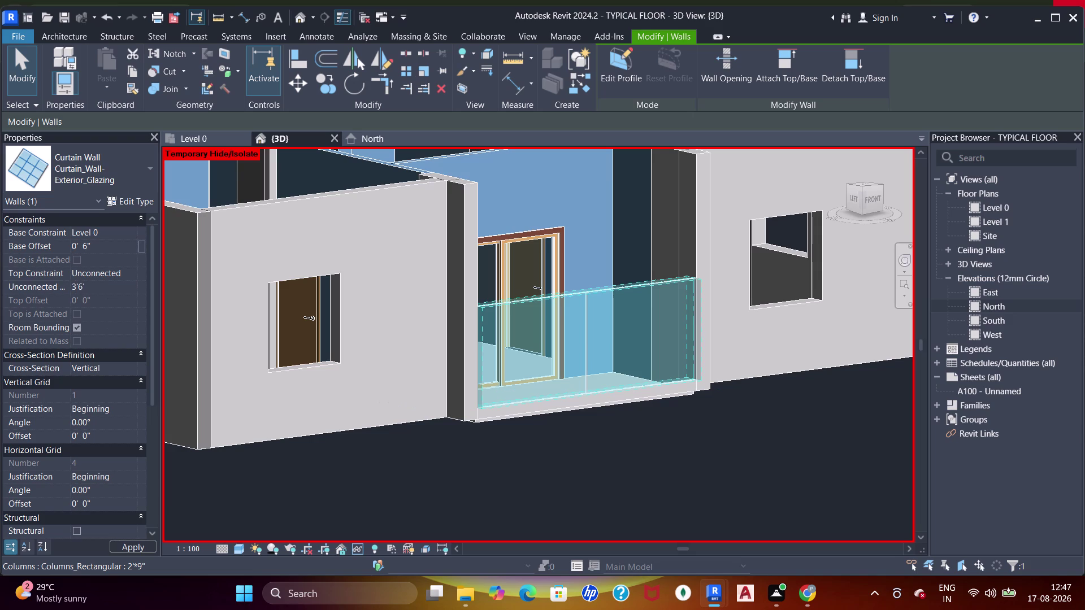
key(Return)
key(Escape)
Frame the balcony corner, start Join Geometry, and dismiss the Project Not Saved Recently reminder.
scroll(down, 3)
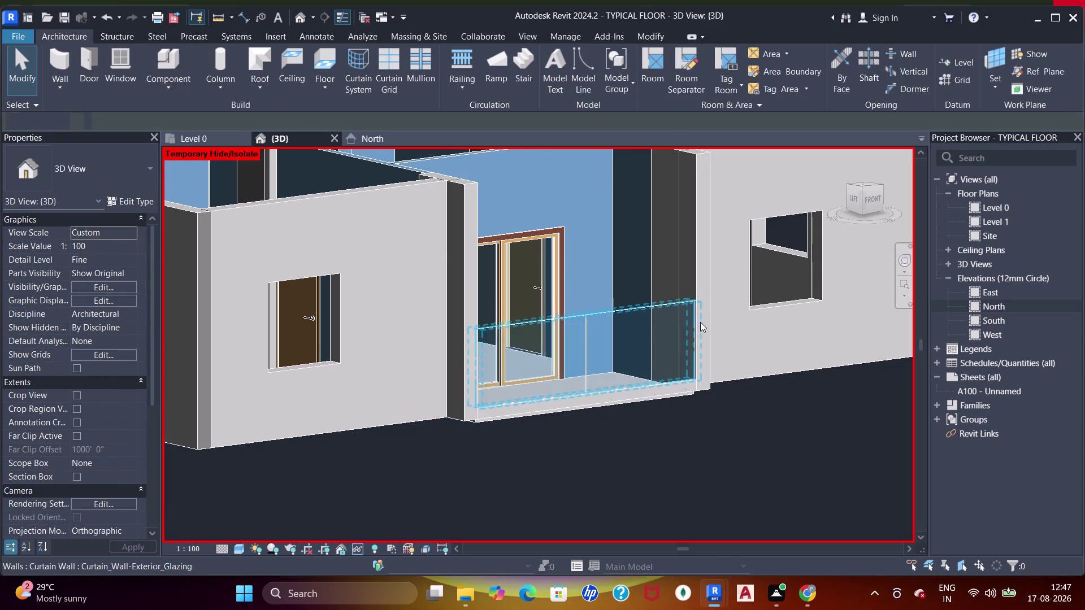
middle_drag(706, 326, 659, 387)
middle_drag(645, 391, 544, 389)
middle_drag(453, 385, 675, 435)
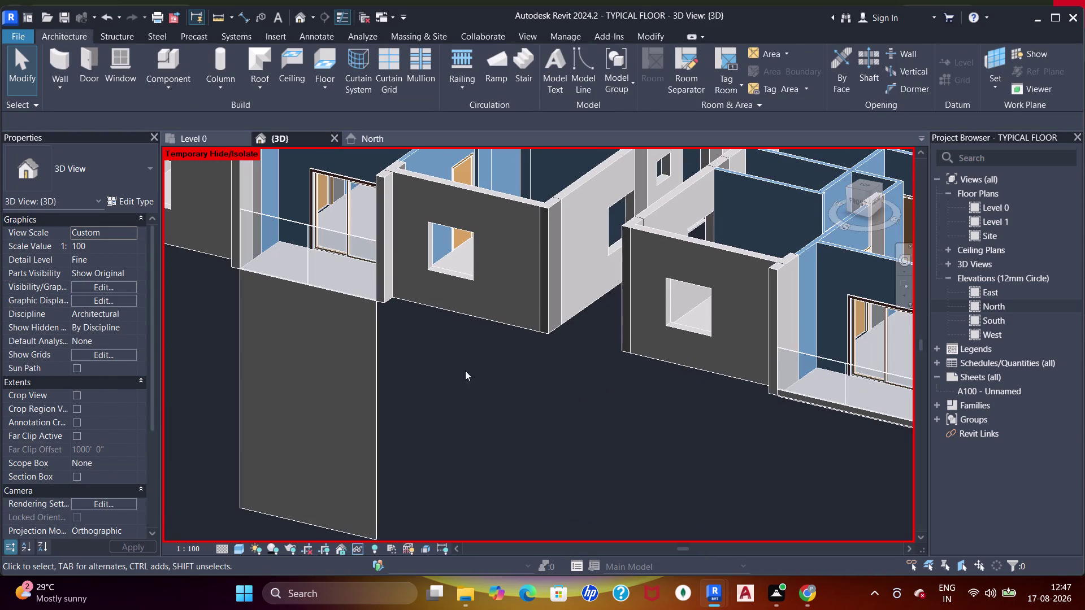
scroll(up, 3)
middle_drag(762, 414, 654, 413)
key(j)
key(j)
key(j)
key(j)
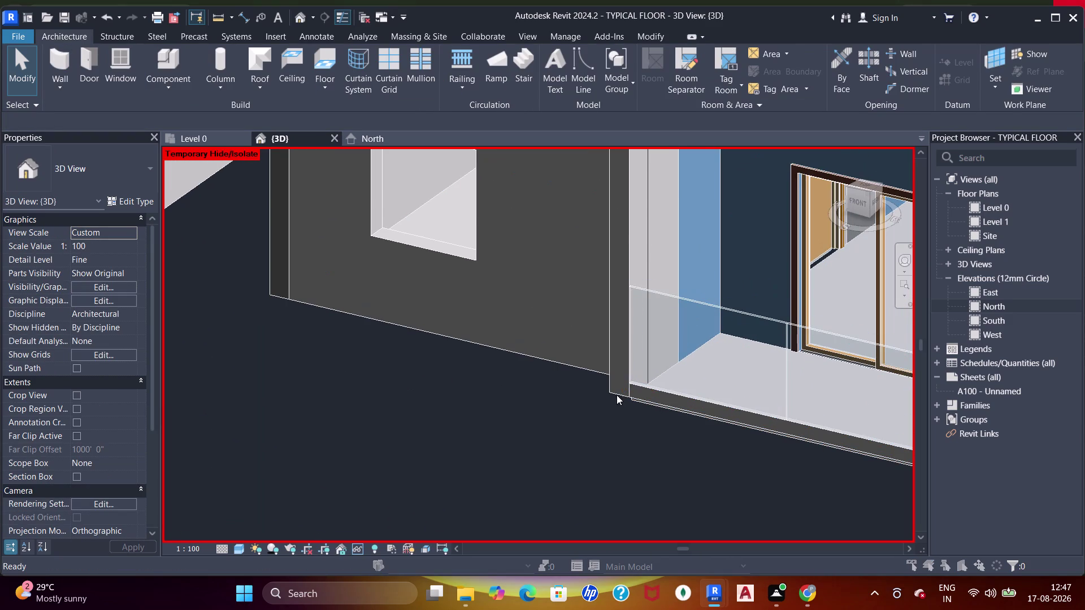
click(530, 267)
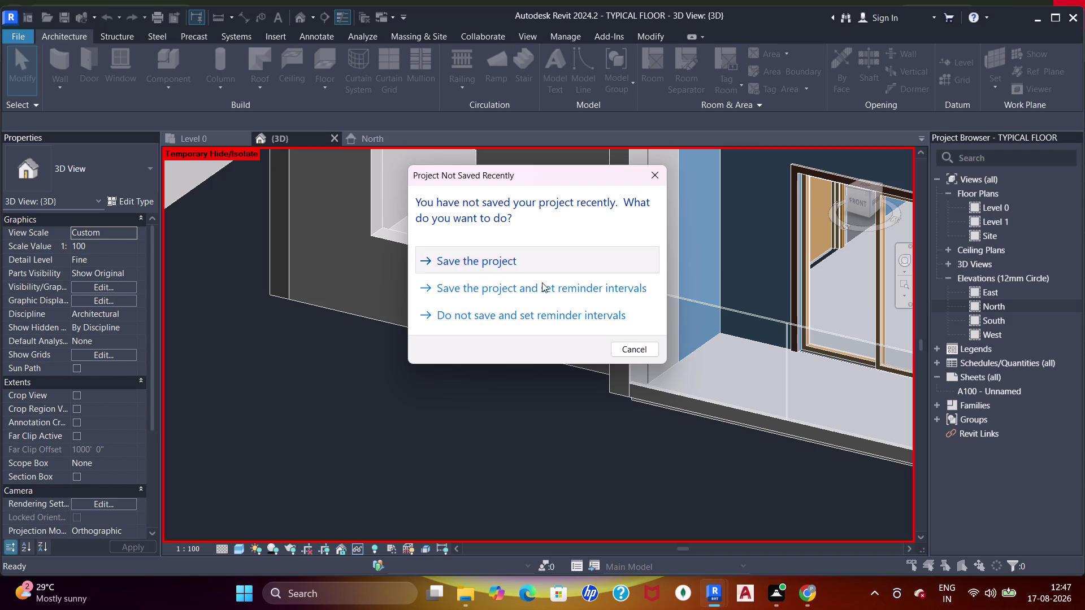
scroll(up, 3)
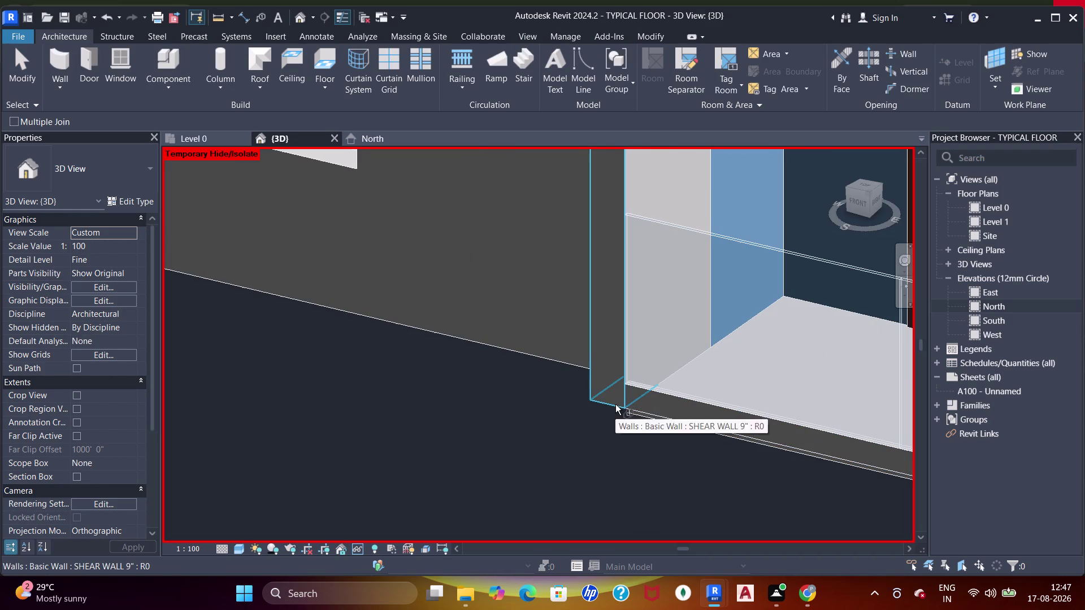
Inspect the thin balcony wall hanging below Level 0 and exit Join Geometry.
click(615, 401)
click(637, 400)
scroll(down, 3)
middle_drag(742, 415, 424, 345)
middle_drag(577, 412, 547, 398)
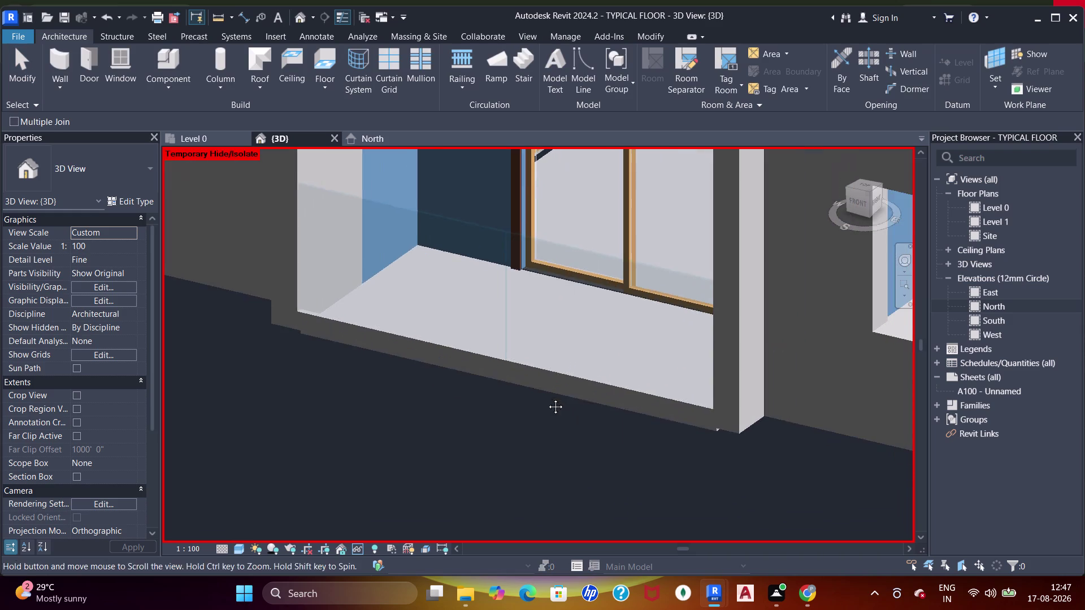
click(727, 413)
click(704, 421)
scroll(down, 3)
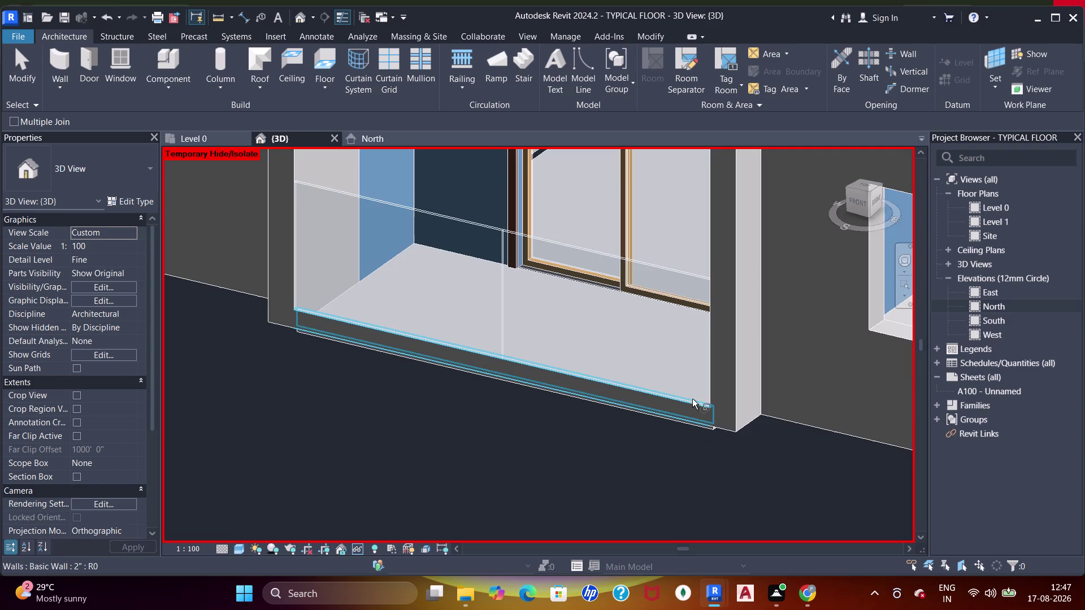
scroll(down, 3)
middle_drag(553, 384, 687, 433)
scroll(down, 3)
middle_drag(498, 361, 781, 440)
scroll(up, 3)
scroll(down, 3)
middle_drag(564, 377, 656, 416)
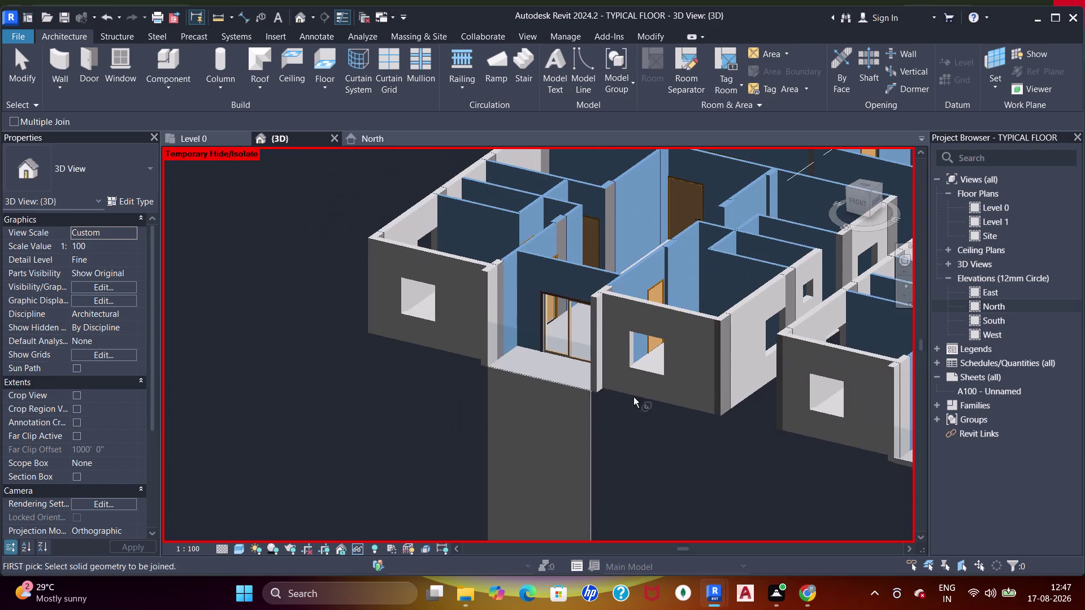
scroll(down, 3)
key(Escape)
key(Escape)
key(Escape)
Select the 2" balcony wall, set its base offset to 0, and cancel the error.
click(578, 427)
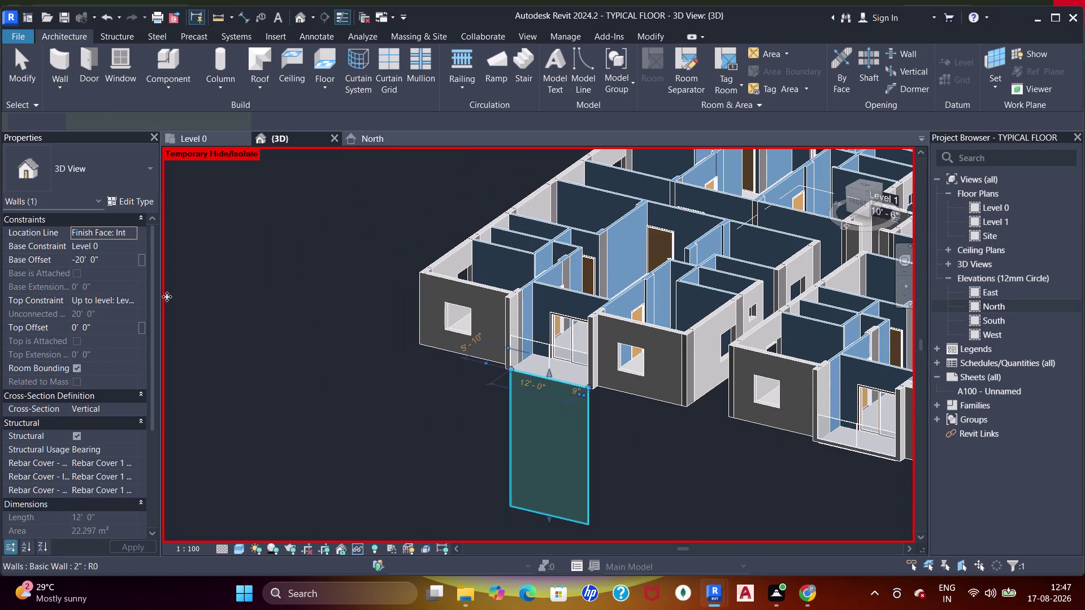
click(105, 268)
click(109, 263)
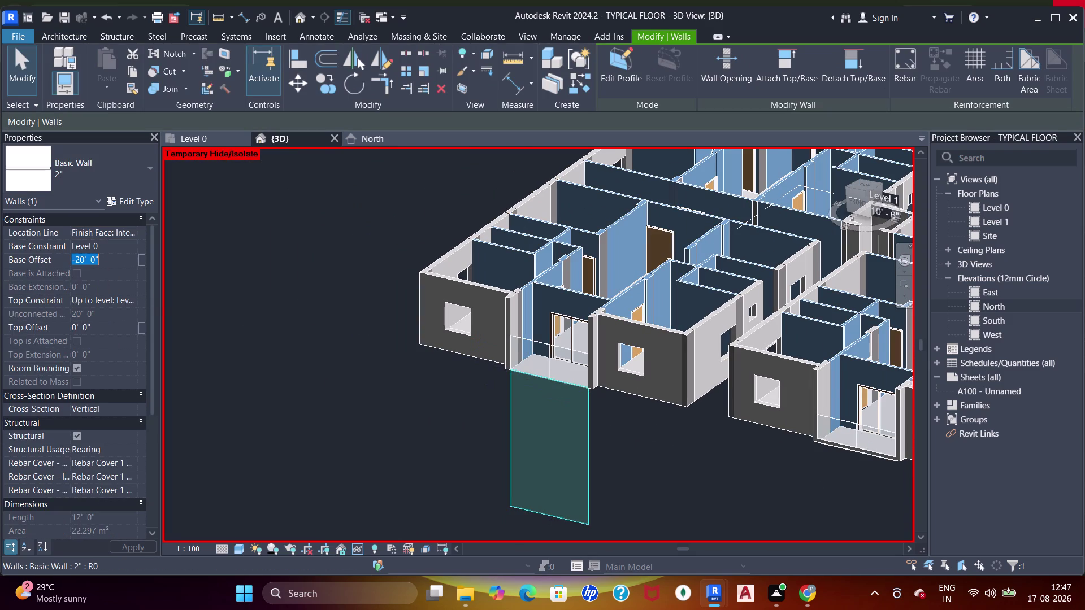
key(0)
key(Return)
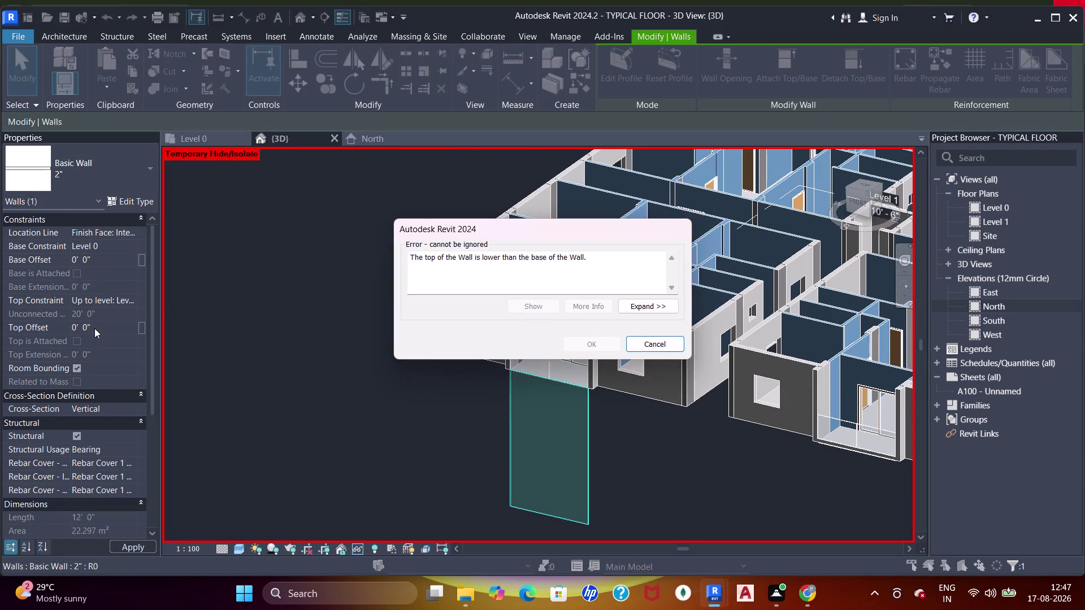
click(95, 329)
drag(647, 343, 636, 338)
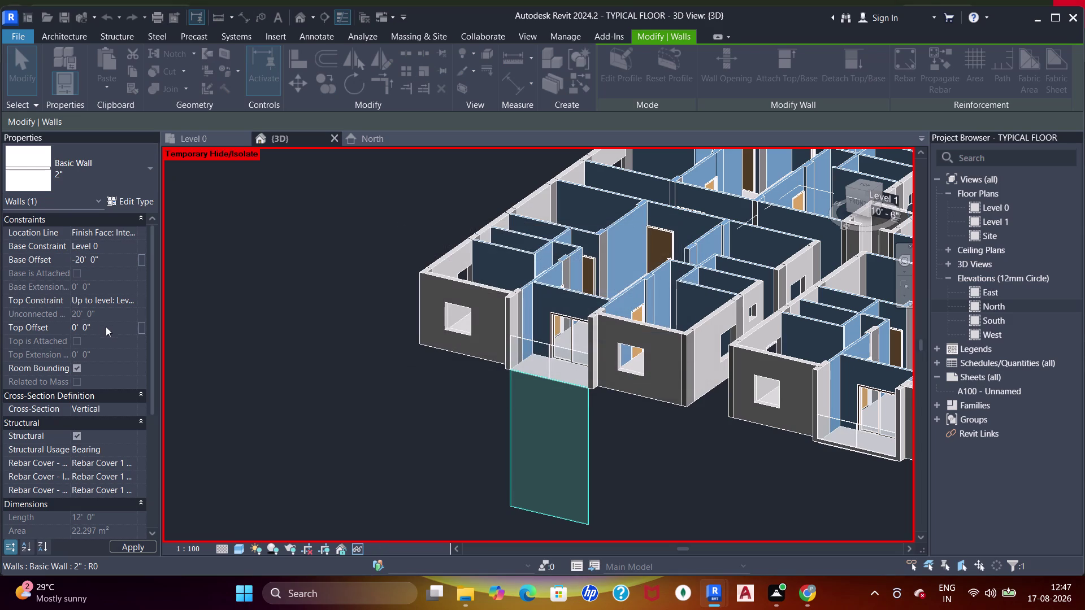
Set the wall's base offset to 0' 0" and top offset to 6".
click(100, 330)
text(1')
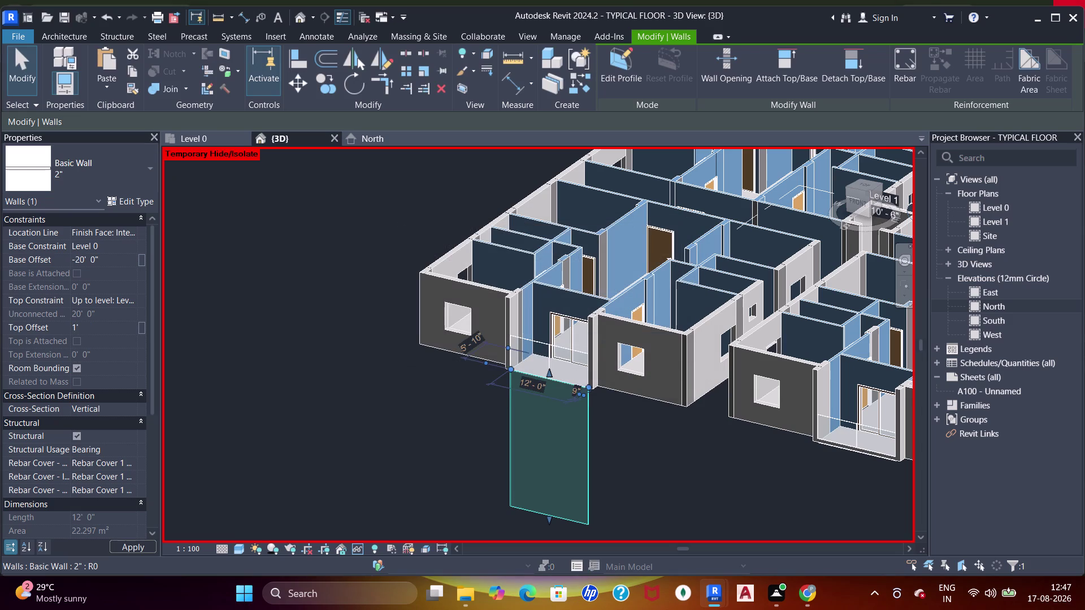
click(122, 261)
key(0)
key(Return)
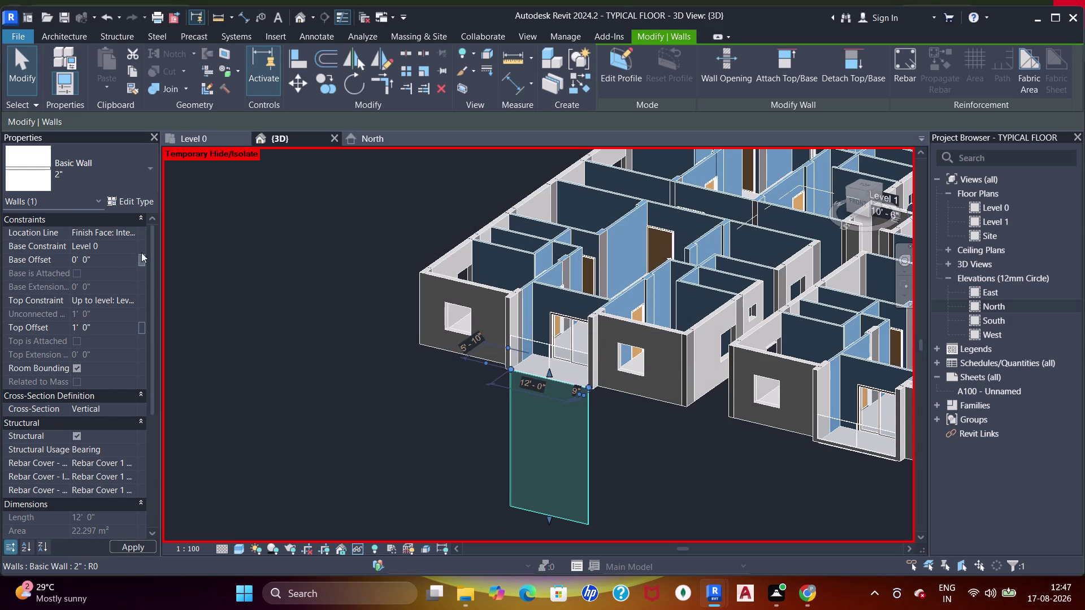
scroll(up, 3)
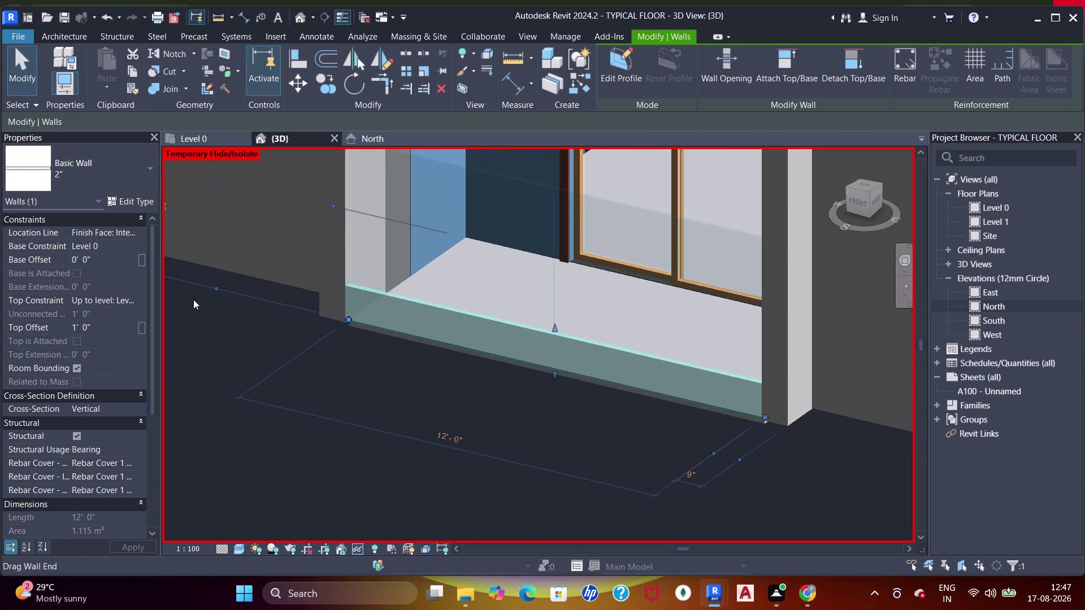
click(110, 328)
text(6)
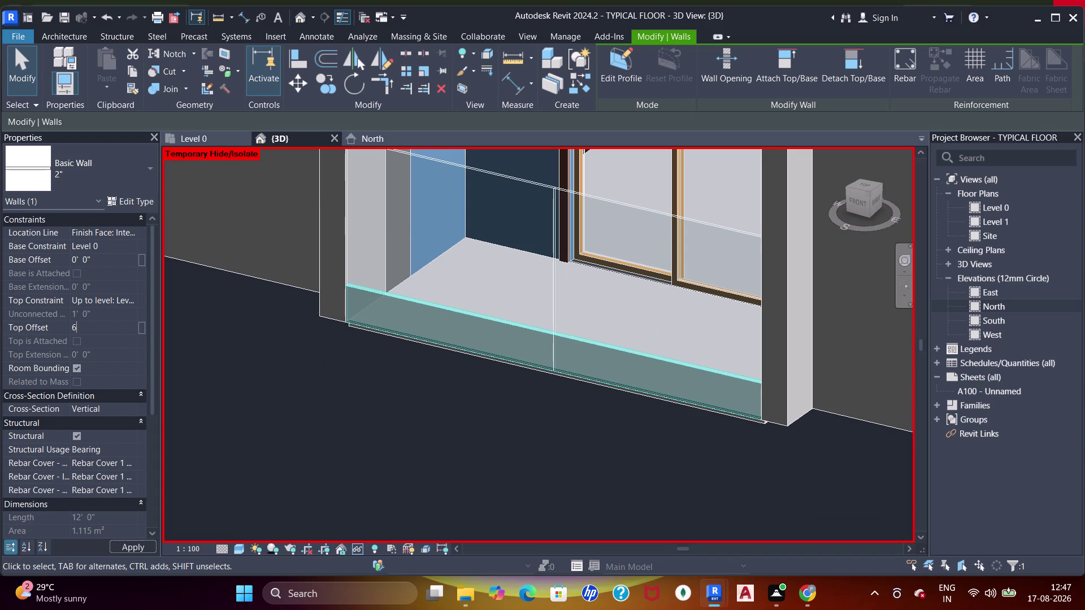
text(")
key(Return)
middle_drag(346, 402, 410, 309)
click(472, 243)
scroll(up, 3)
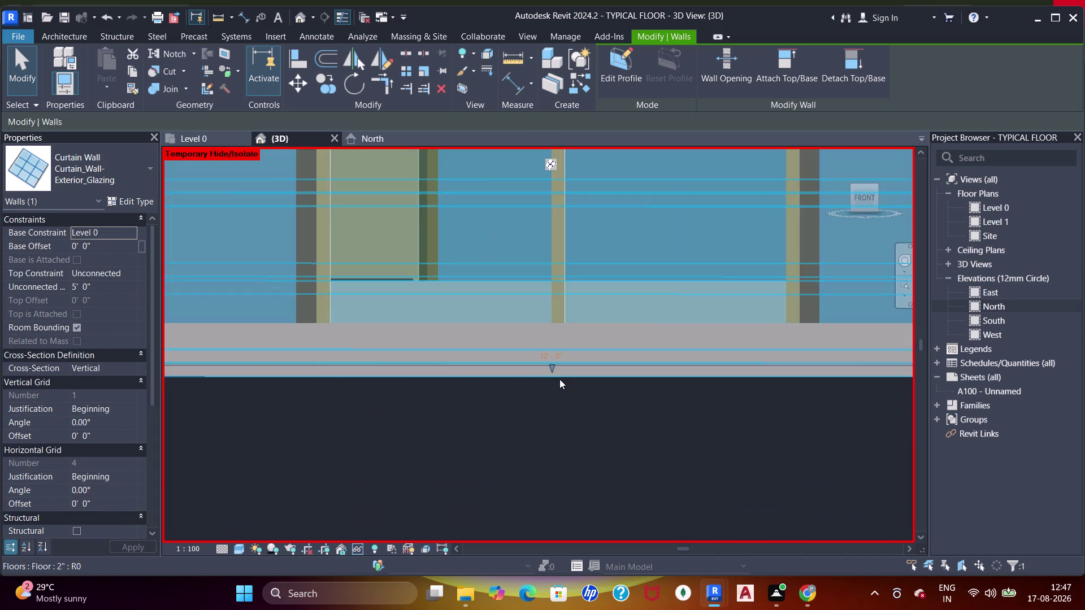
Raise the next curtain wall's bottom 6 inches and set its height to 3' 6".
drag(553, 369, 547, 327)
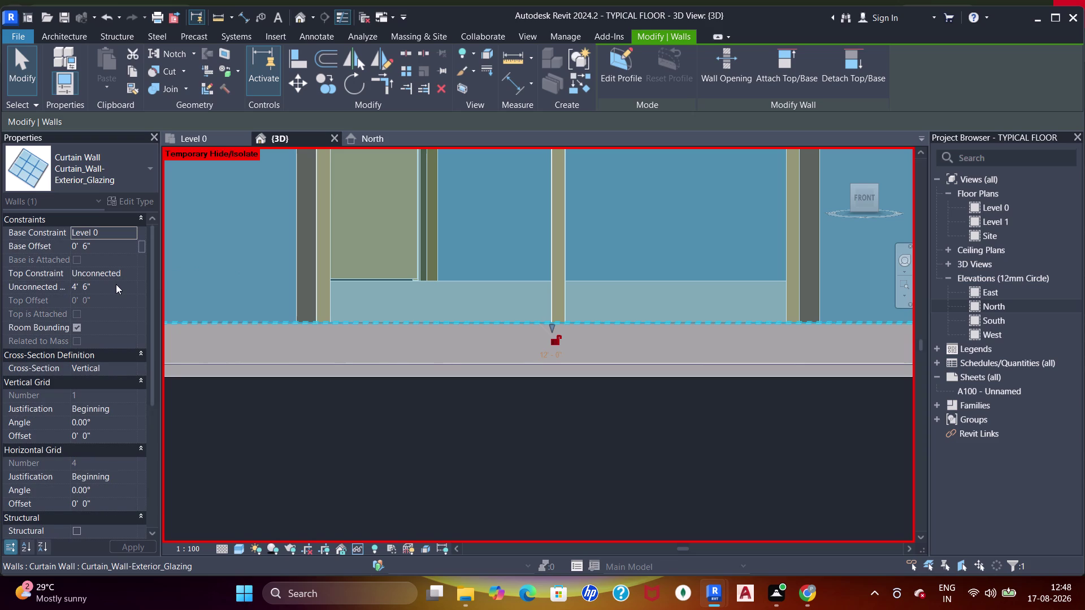
click(115, 288)
text(3)
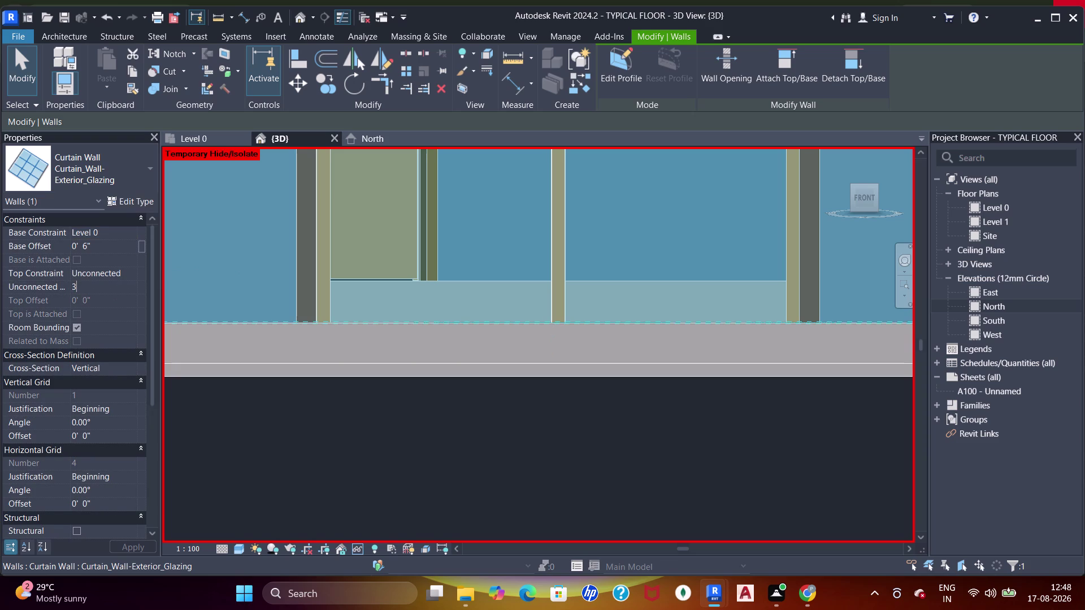
text('6")
key(Return)
Orbit out from the balcony to an overview of the units.
scroll(down, 3)
middle_drag(459, 314, 477, 341)
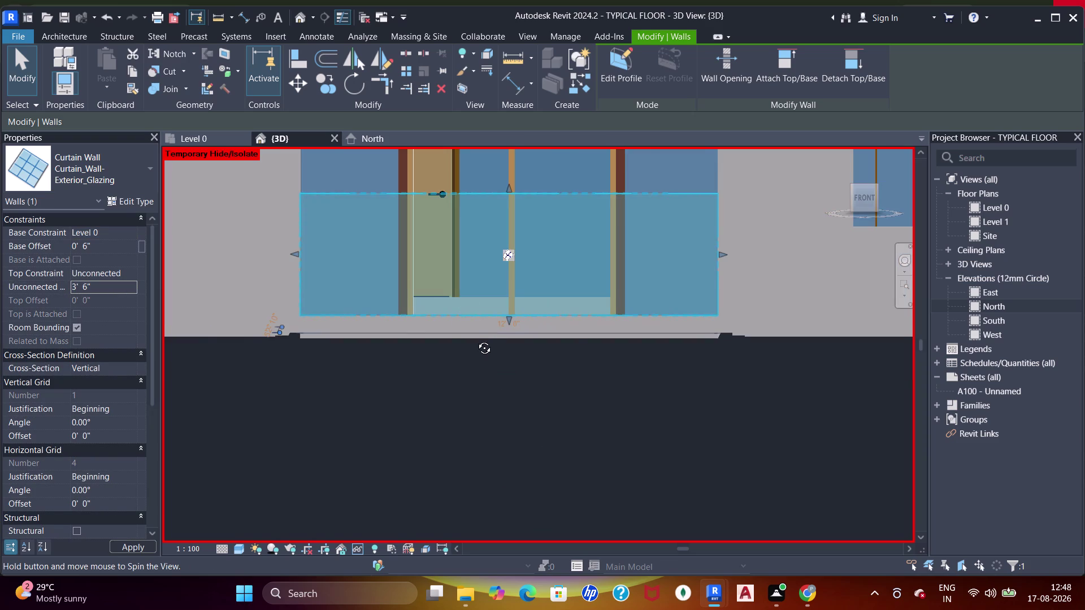
middle_drag(477, 341, 508, 402)
scroll(down, 3)
middle_drag(449, 380, 724, 417)
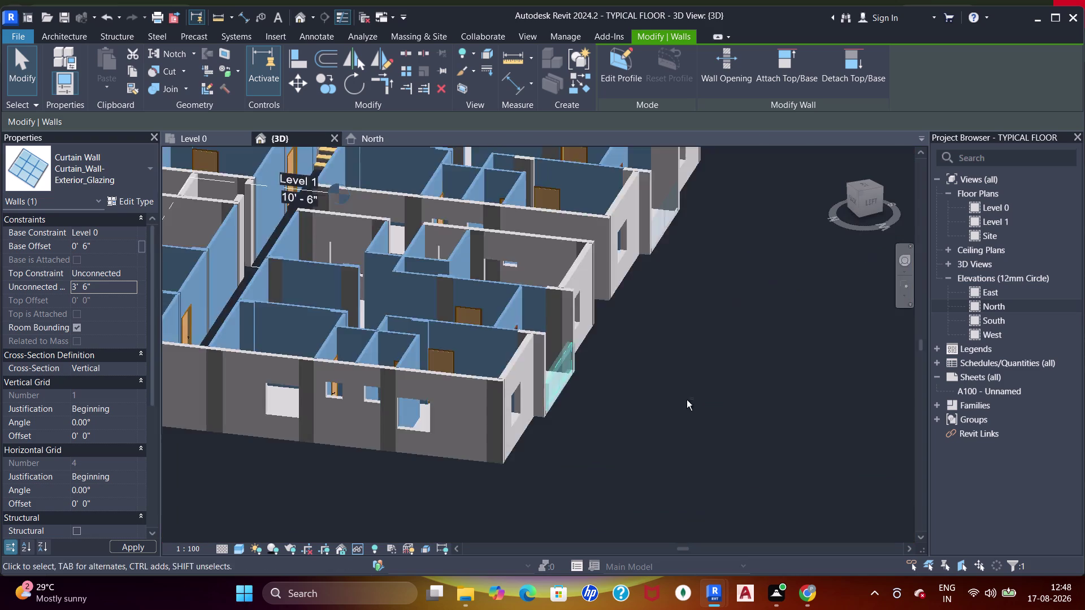
middle_drag(543, 423, 617, 381)
middle_drag(529, 457, 654, 278)
middle_drag(404, 398, 424, 409)
scroll(up, 3)
Select the whole balcony glazing curtain wall rather than its grid lines.
key(Escape)
key(Escape)
key(Escape)
click(482, 229)
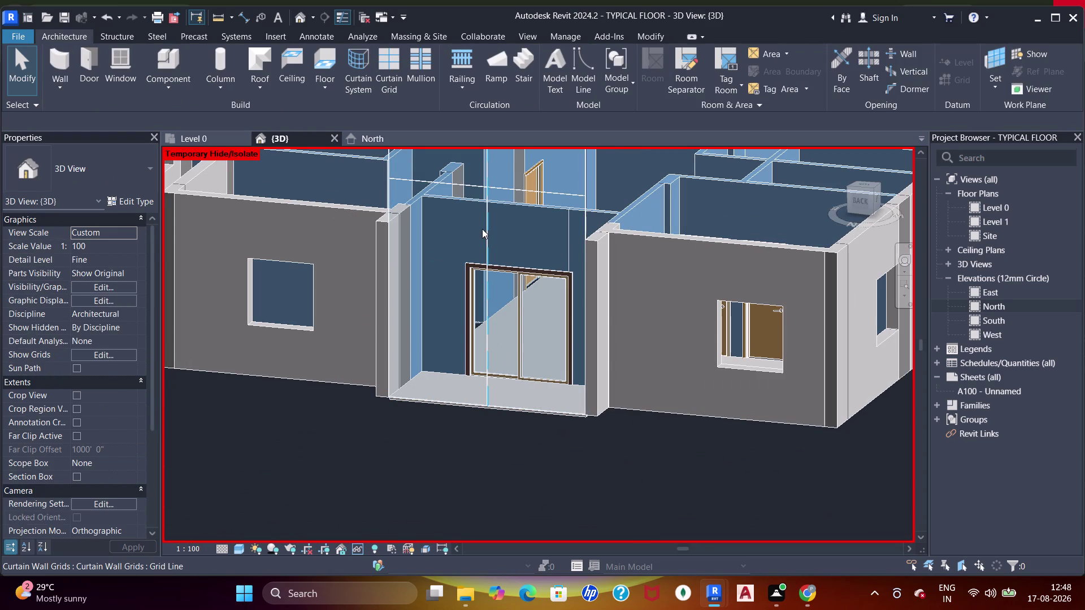
key(Escape)
click(442, 191)
click(418, 185)
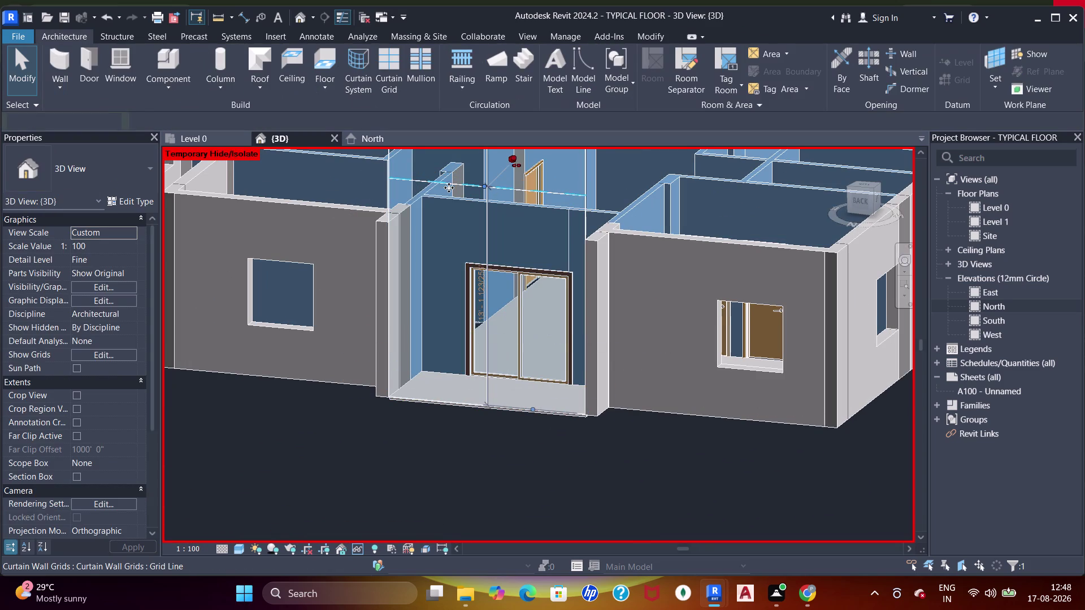
key(Escape)
click(411, 183)
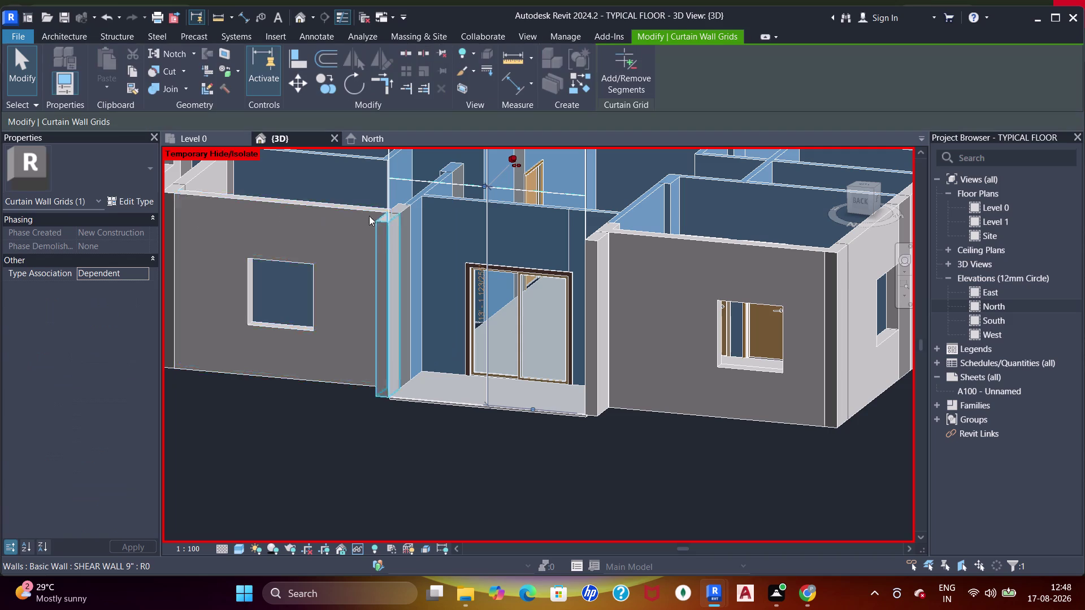
key(Escape)
click(406, 178)
key(Escape)
scroll(up, 3)
click(500, 406)
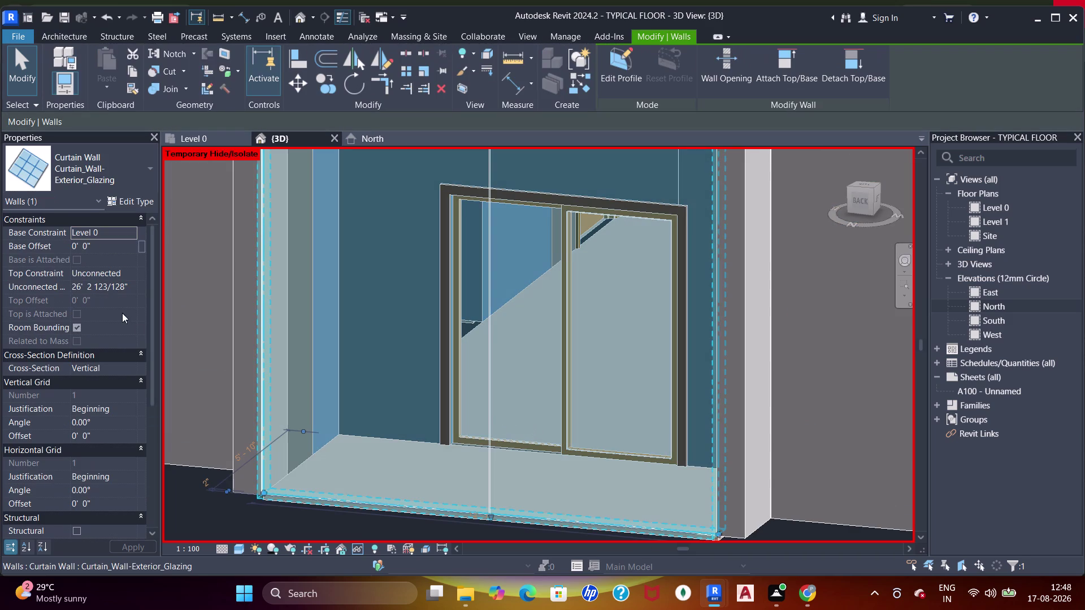
Set the curtain wall's Unconnected Height to 3' 6" in Properties.
click(134, 286)
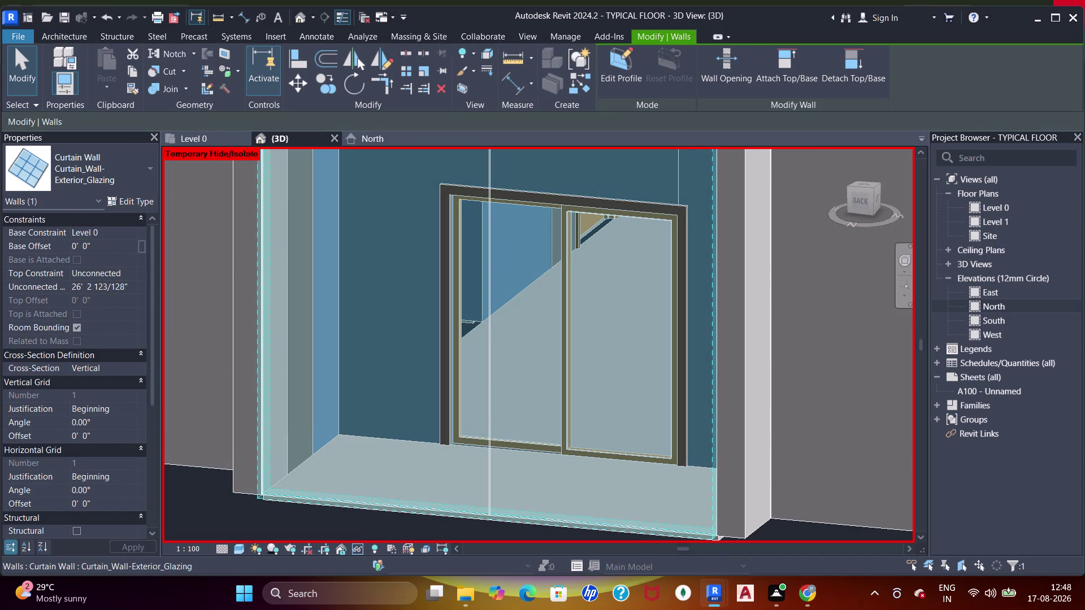
key(ctrl+a)
key(3)
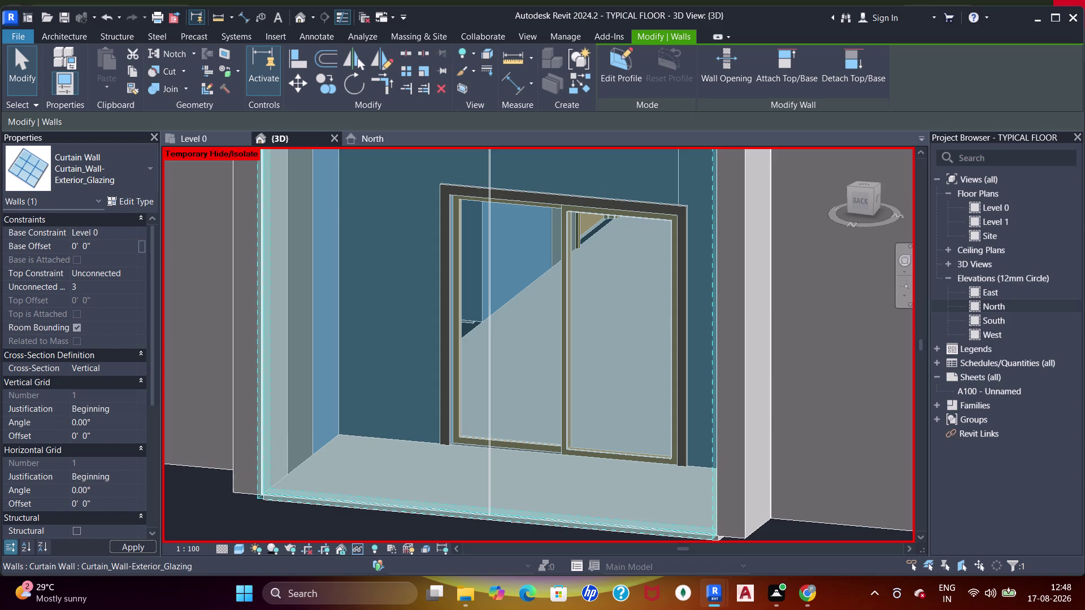
key(comma)
key(BackSpace)
text('6)
key(shift+quotedbl)
key(Return)
scroll(down, 3)
middle_drag(400, 296, 396, 272)
scroll(up, 3)
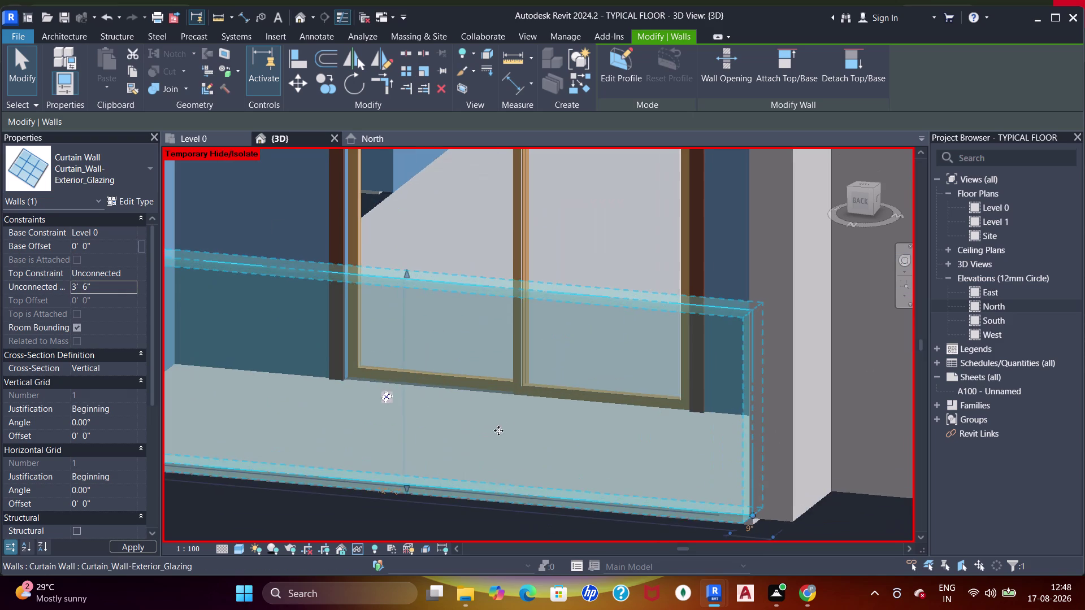
Orbit around the shortened glass railing to check it, then return to the Level 0 plan.
key(Escape)
middle_drag(427, 477, 497, 426)
scroll(down, 3)
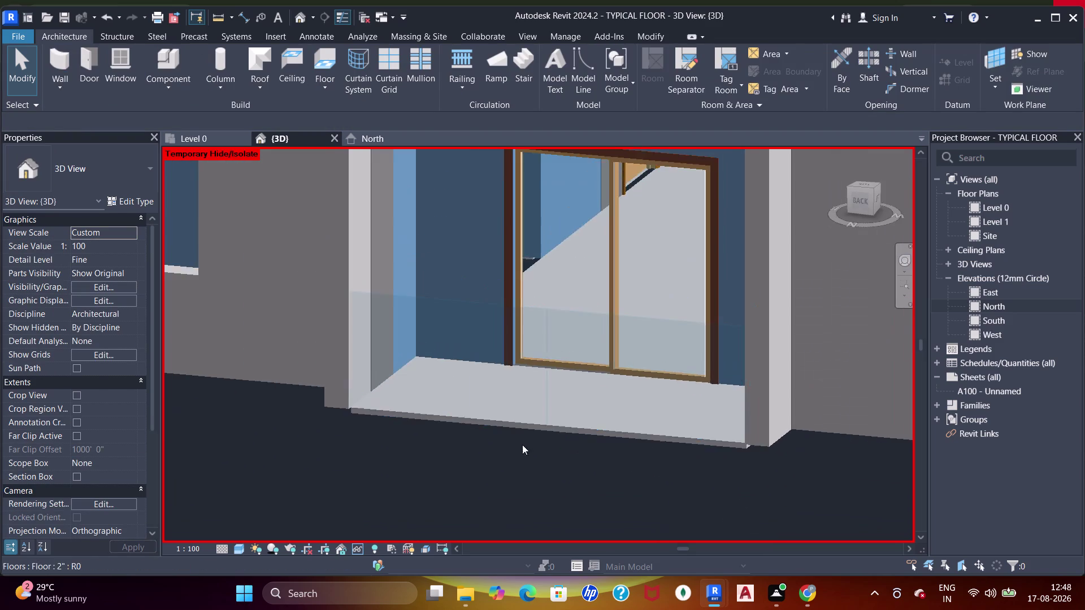
scroll(down, 3)
middle_drag(445, 344, 452, 395)
scroll(down, 3)
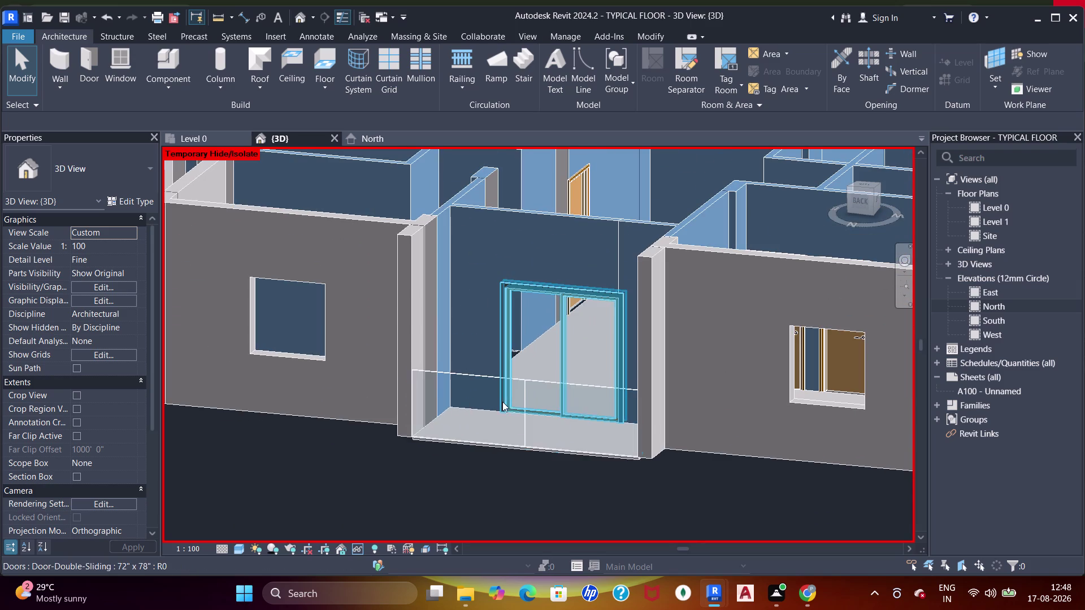
click(464, 384)
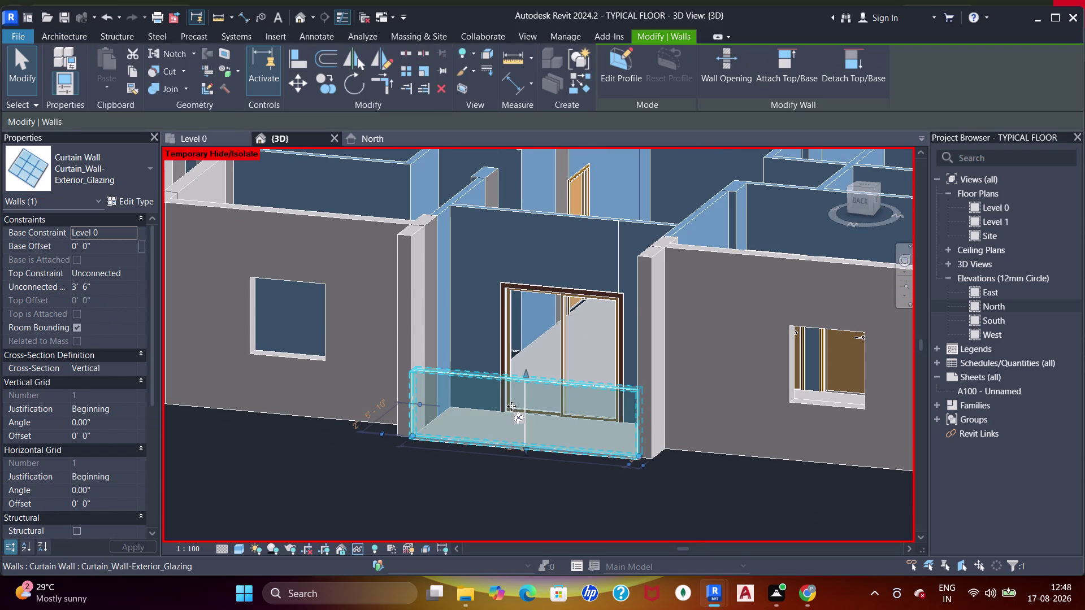
middle_drag(551, 423, 602, 278)
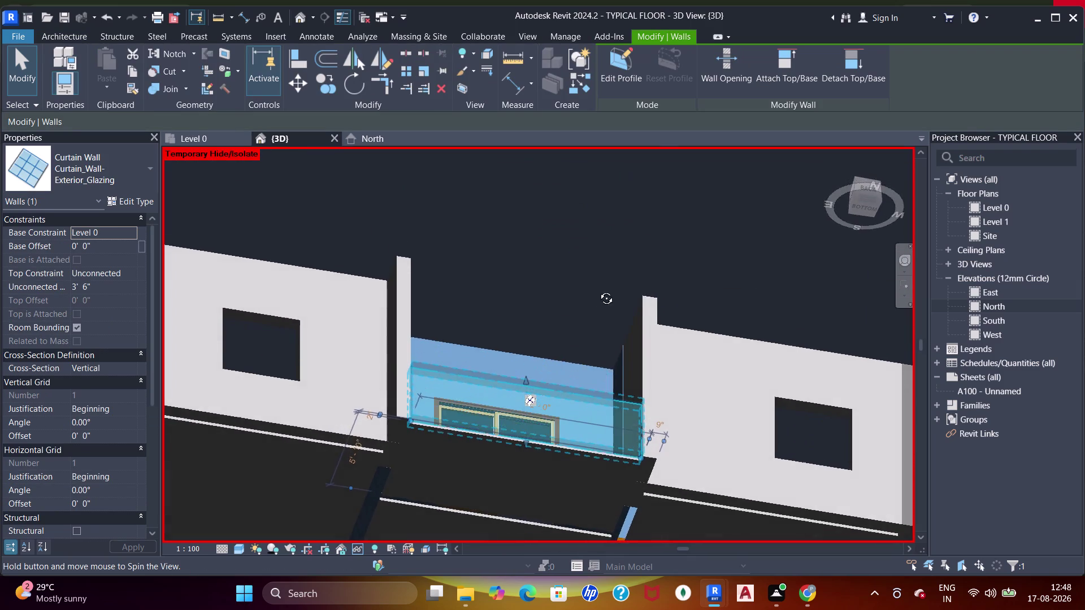
middle_drag(602, 278, 465, 474)
click(199, 135)
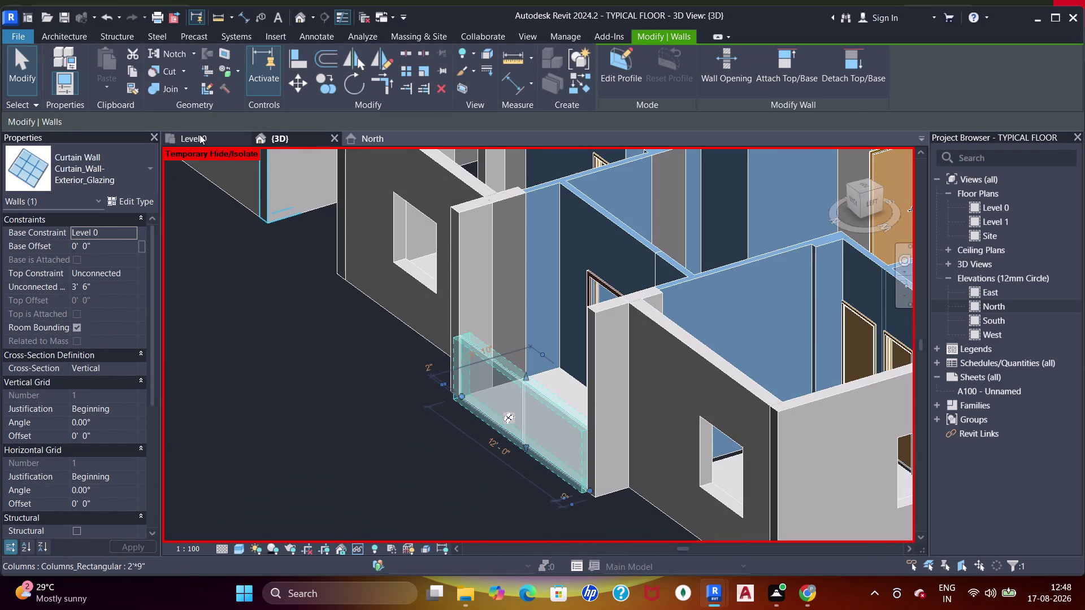
scroll(down, 3)
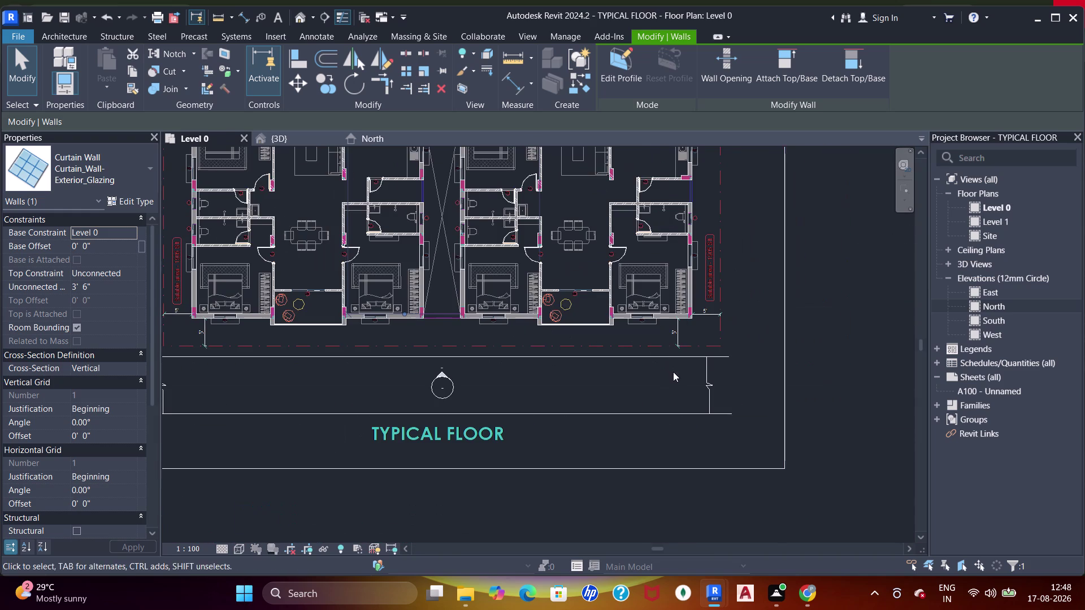
Pan and zoom the Level 0 plan to the balcony beside the dining table.
middle_drag(569, 249, 590, 448)
middle_drag(595, 251, 598, 423)
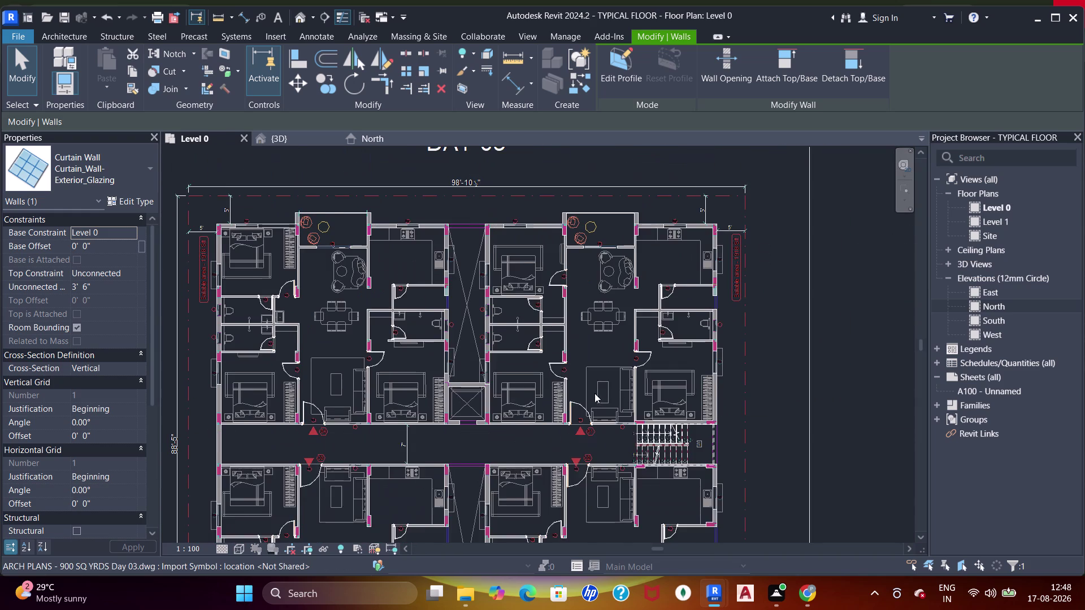
scroll(up, 3)
middle_drag(323, 285, 569, 322)
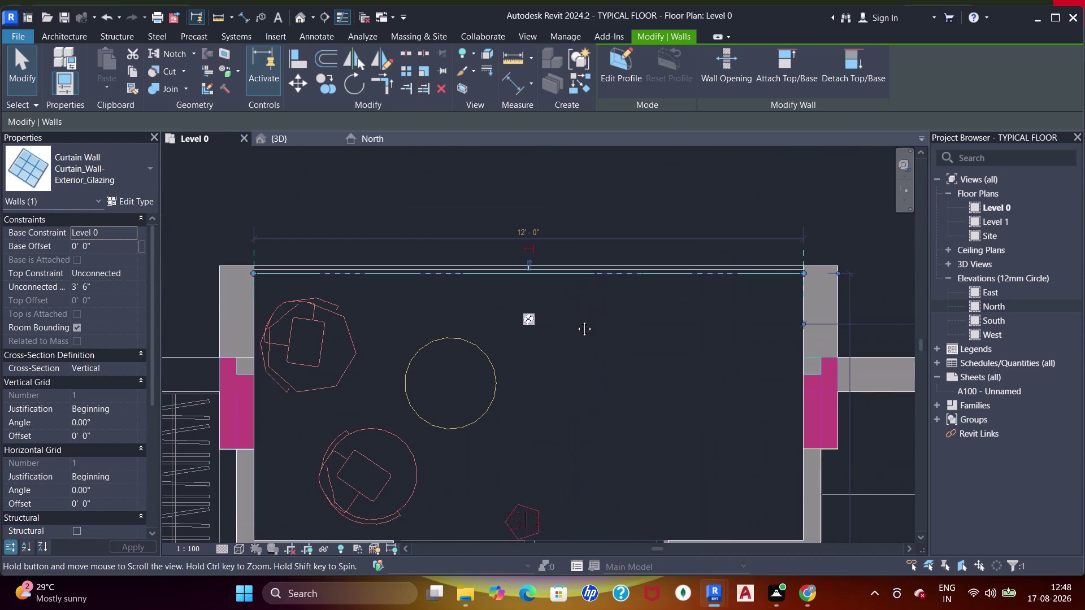
key(Escape)
key(Escape)
scroll(up, 3)
Draw a 2" Basic Wall, 1' 0" high, along the balcony edge, then select the glass railing in 3D.
key(w)
key(a)
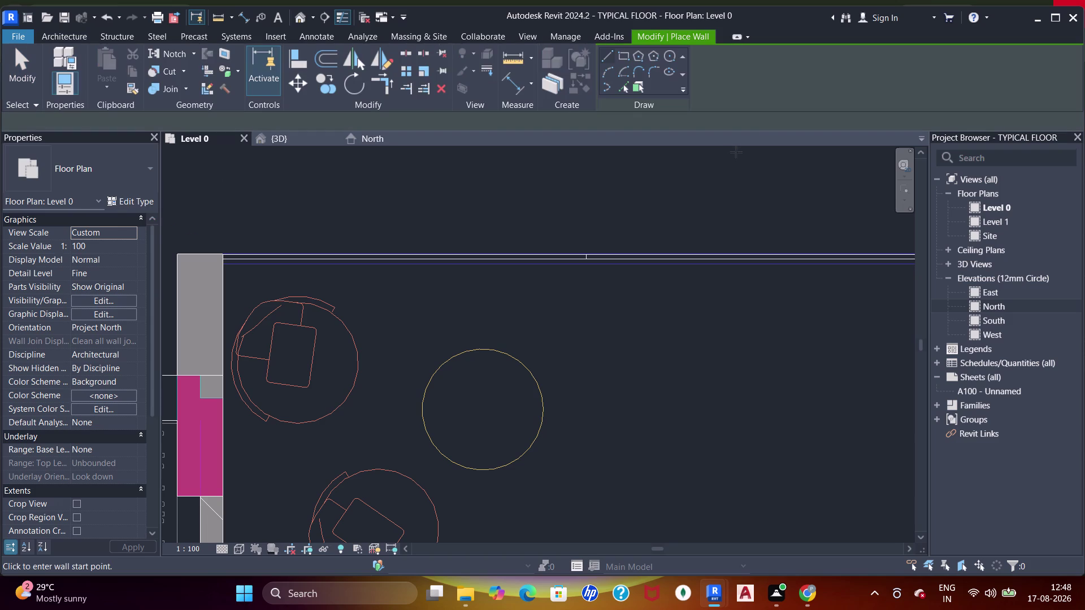
click(626, 88)
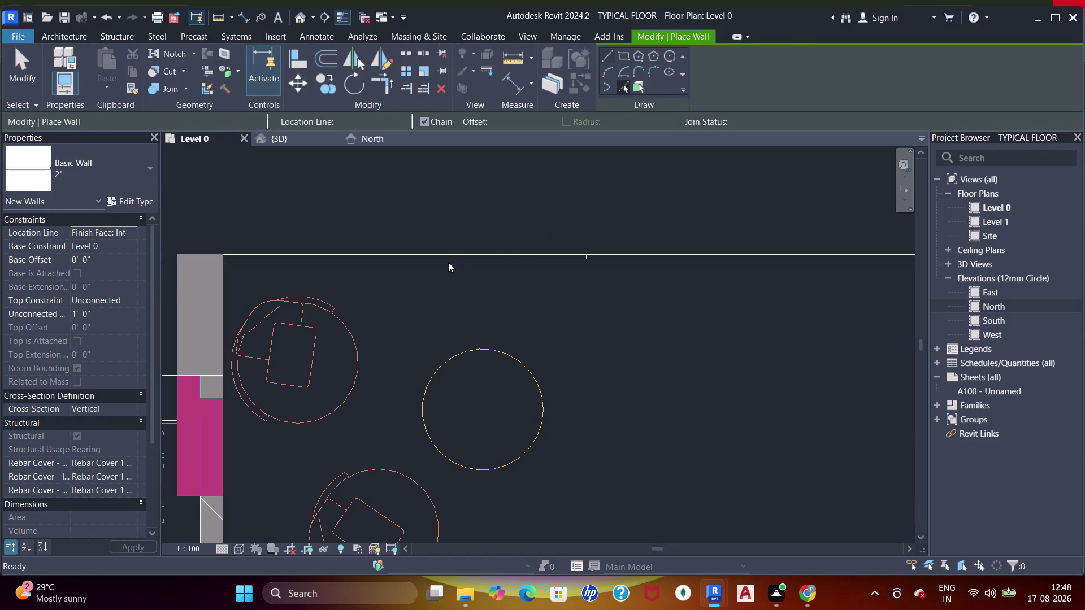
scroll(up, 3)
click(449, 259)
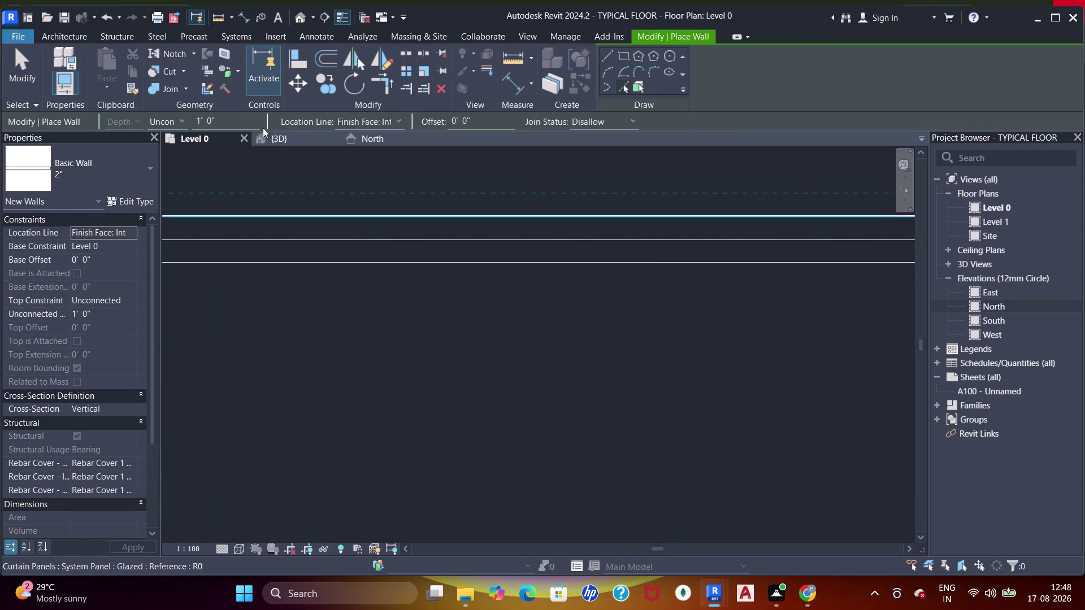
click(278, 140)
key(Escape)
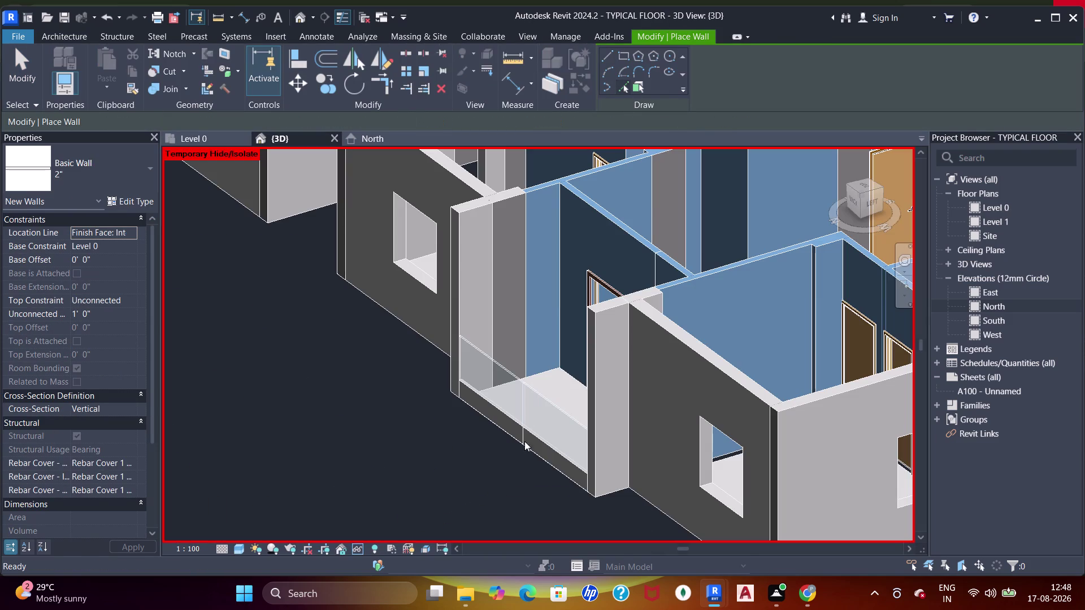
key(Escape)
click(535, 451)
Select the low base wall under the railing and set its height to 6".
middle_drag(551, 451, 564, 426)
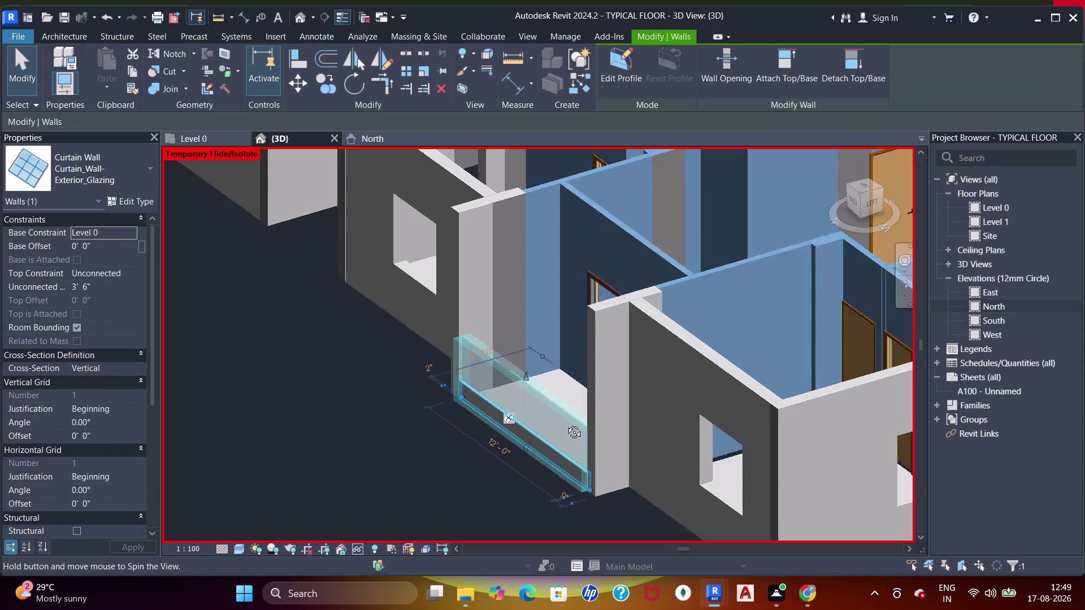
middle_drag(564, 426, 607, 359)
scroll(up, 3)
middle_drag(561, 439, 600, 382)
key(Escape)
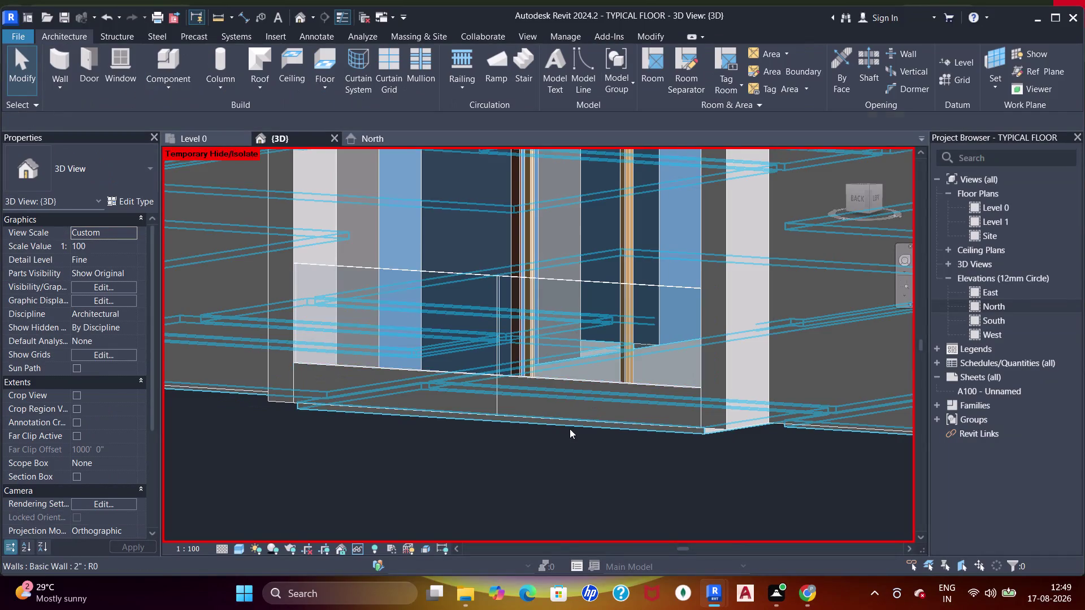
scroll(up, 3)
click(565, 348)
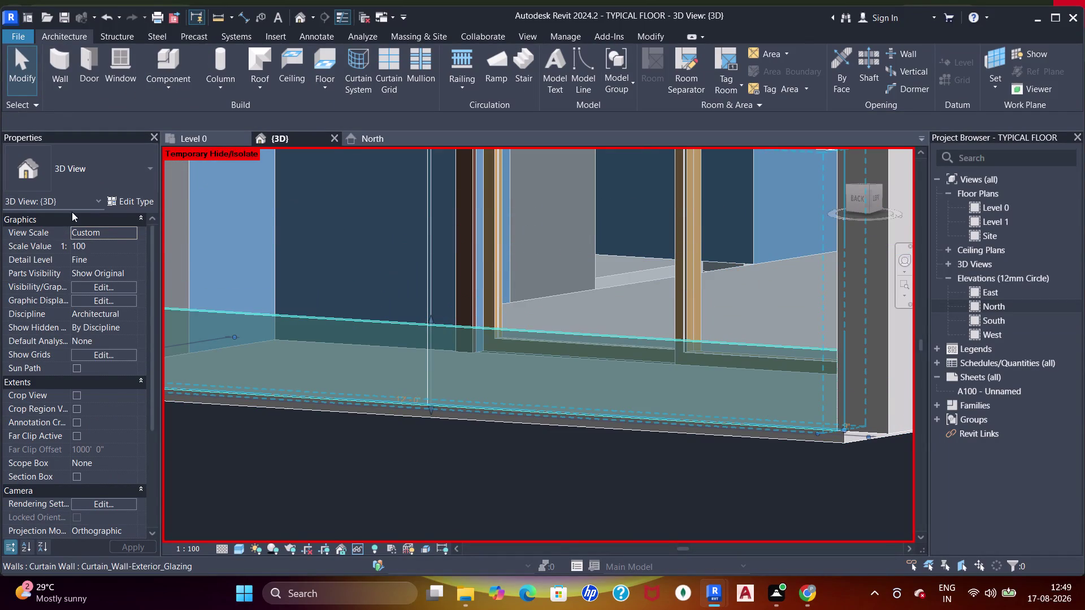
click(107, 318)
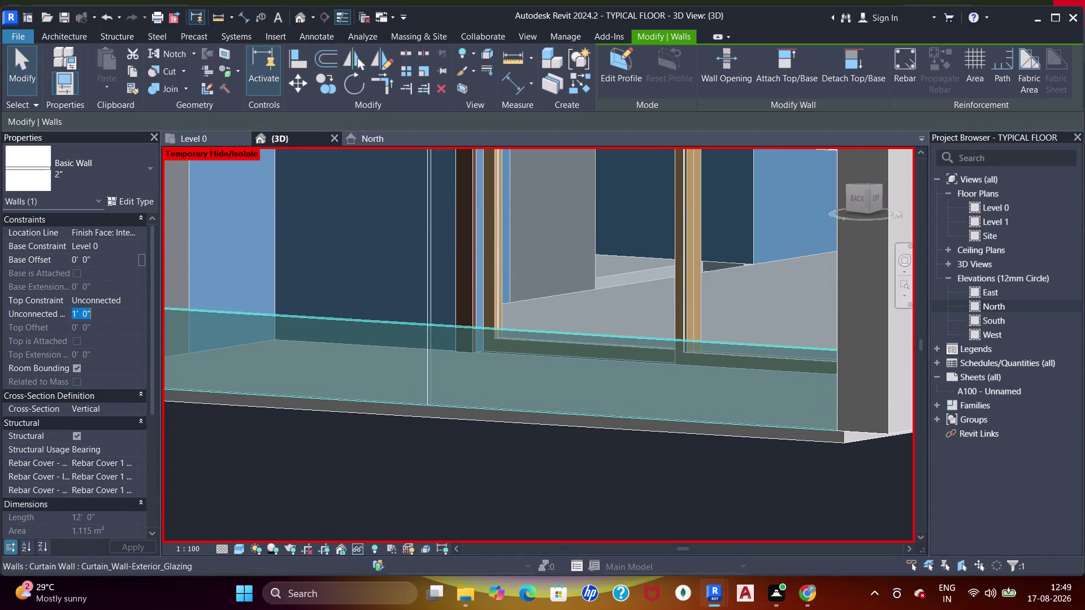
text(6")
key(Return)
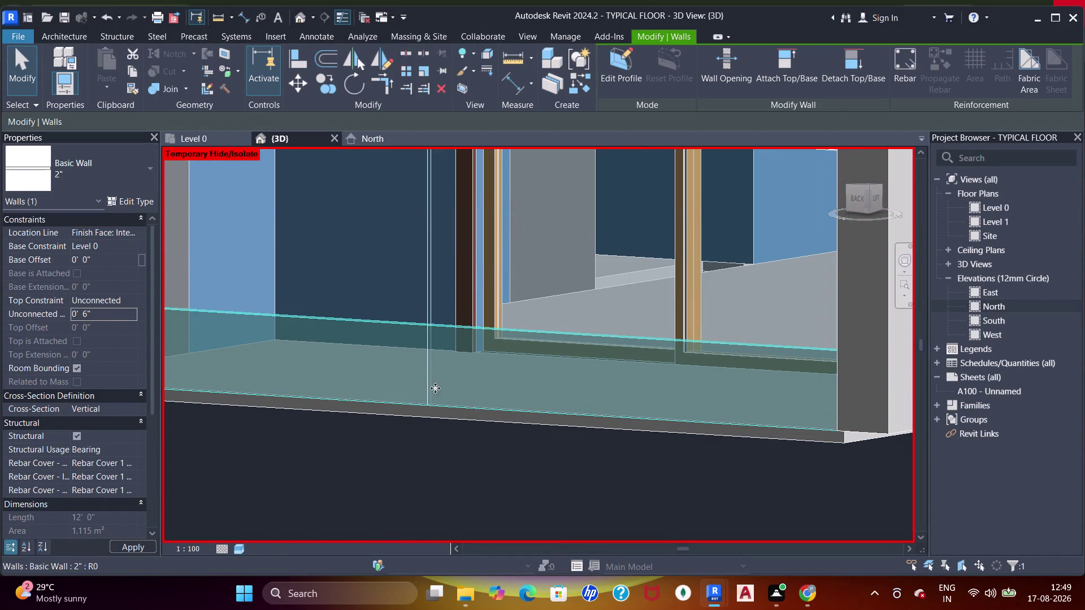
Drag the glass railing panel up so it sits on the base wall.
scroll(down, 3)
middle_drag(496, 332, 521, 356)
key(Escape)
click(459, 327)
scroll(up, 3)
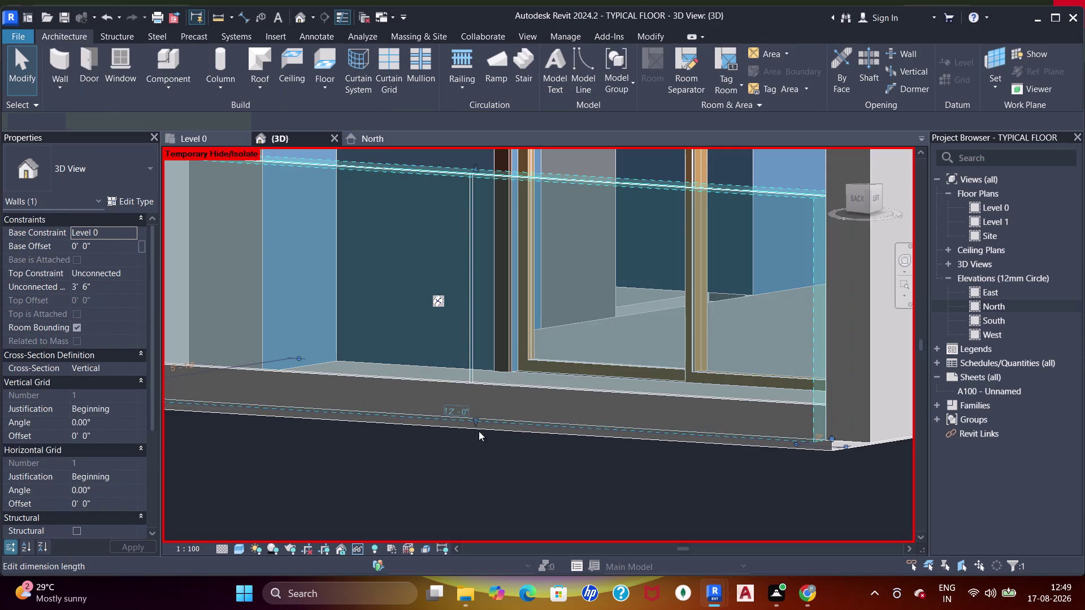
drag(490, 428, 503, 369)
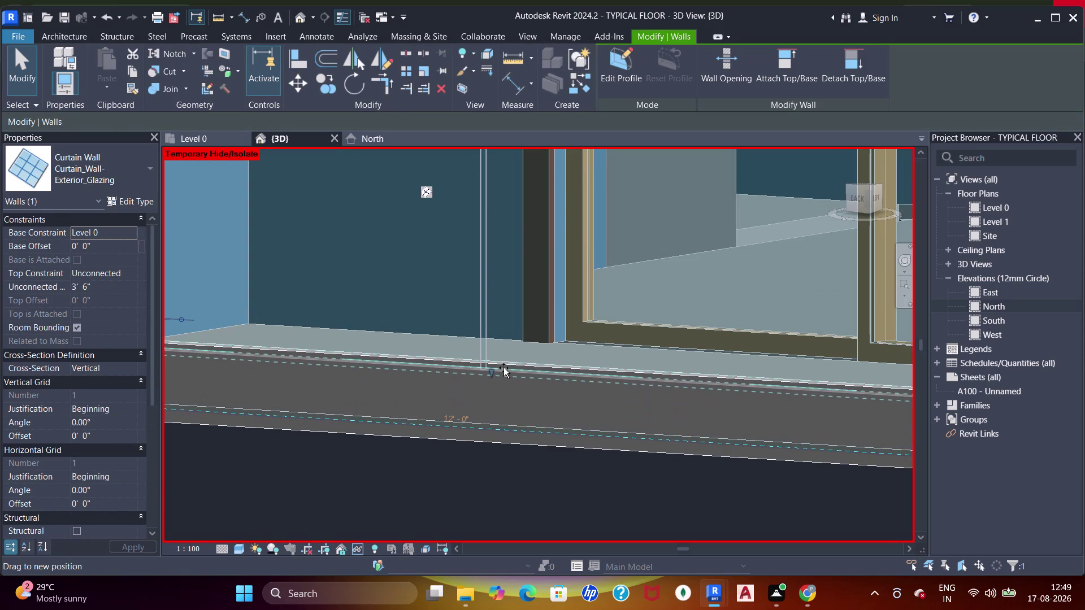
drag(503, 369, 504, 365)
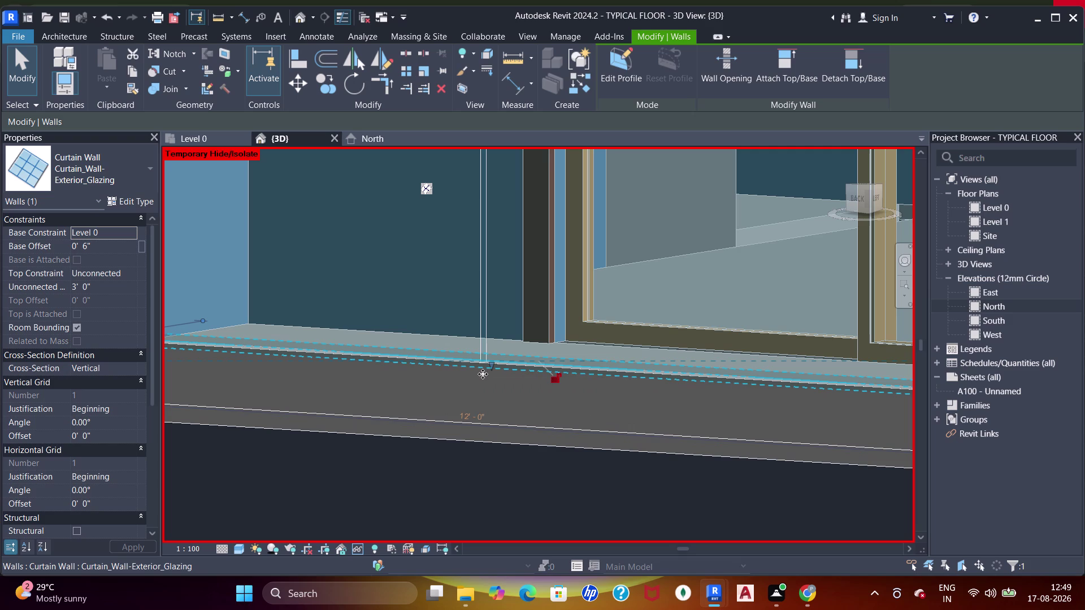
Set the raised glass railing's height to 3' 6".
scroll(down, 3)
scroll(down, 3)
middle_drag(537, 324, 551, 415)
click(109, 289)
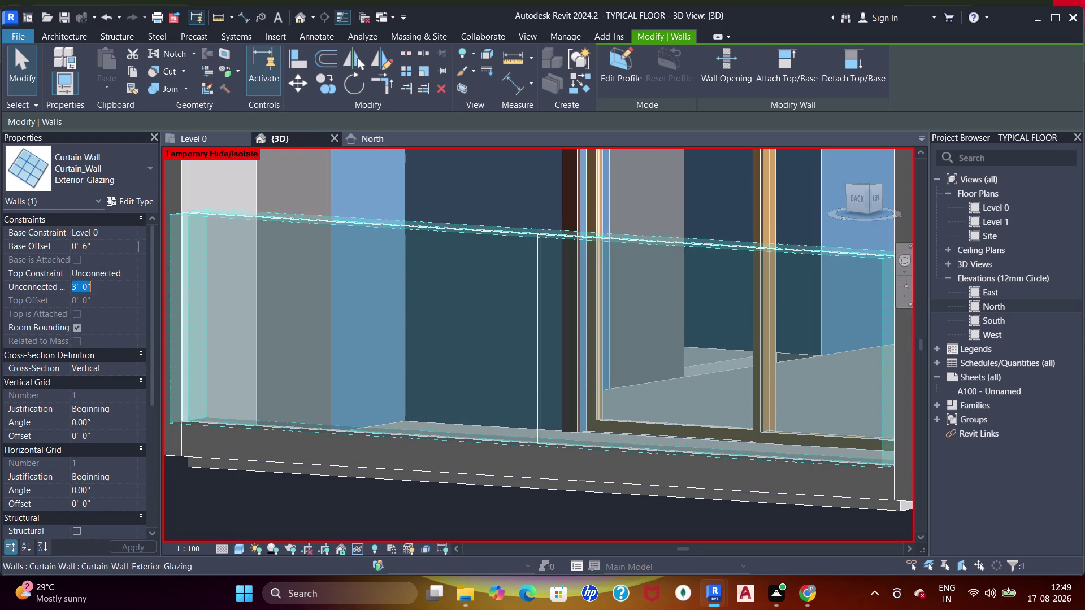
text(3'6")
key(Return)
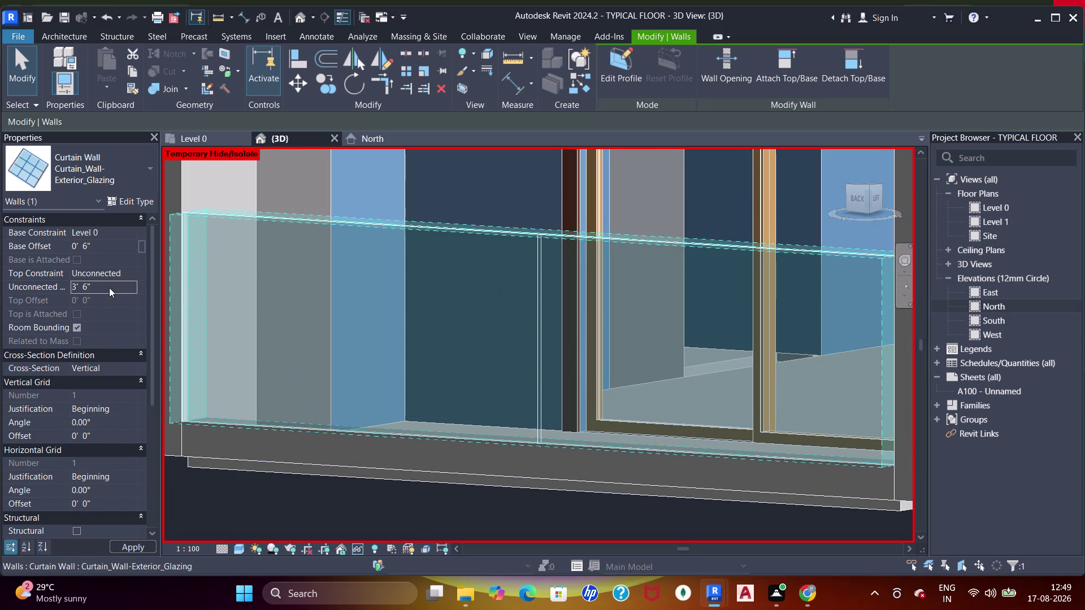
Move along the facade to the next balcony and set its base wall height to 6".
scroll(down, 3)
middle_drag(540, 292, 527, 300)
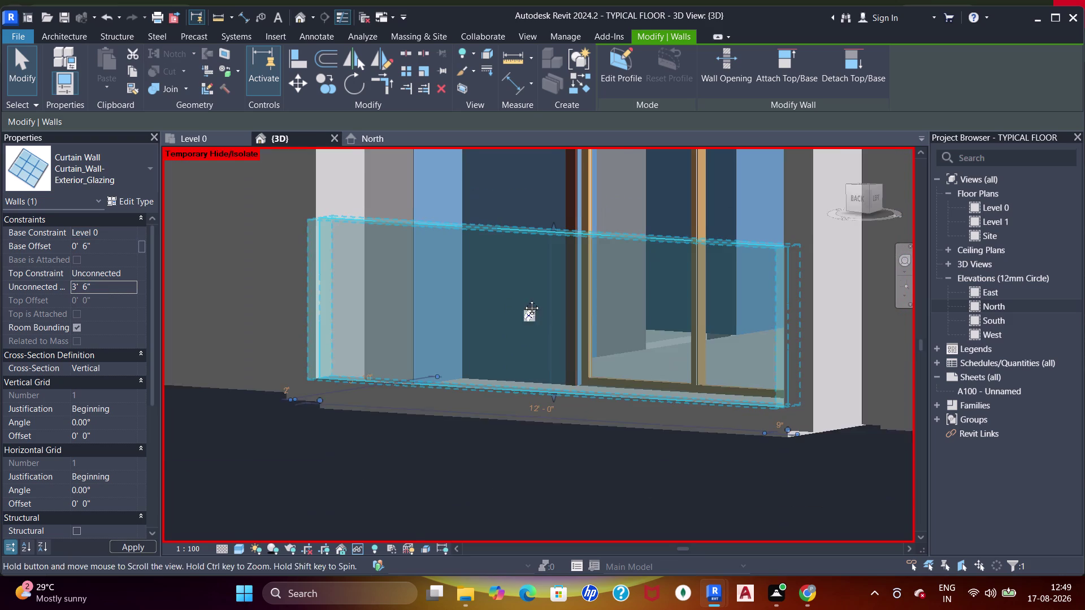
middle_drag(527, 300, 524, 299)
key(Escape)
key(Escape)
scroll(down, 3)
middle_drag(525, 289, 414, 317)
scroll(down, 3)
scroll(down, 3)
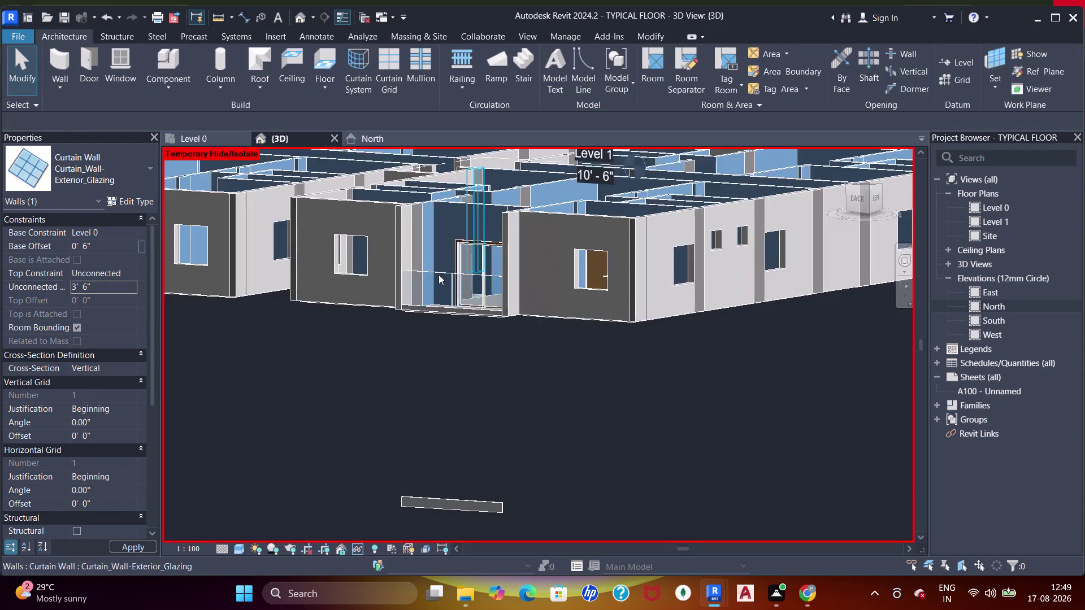
middle_drag(443, 302, 518, 325)
middle_drag(359, 314, 476, 329)
scroll(up, 3)
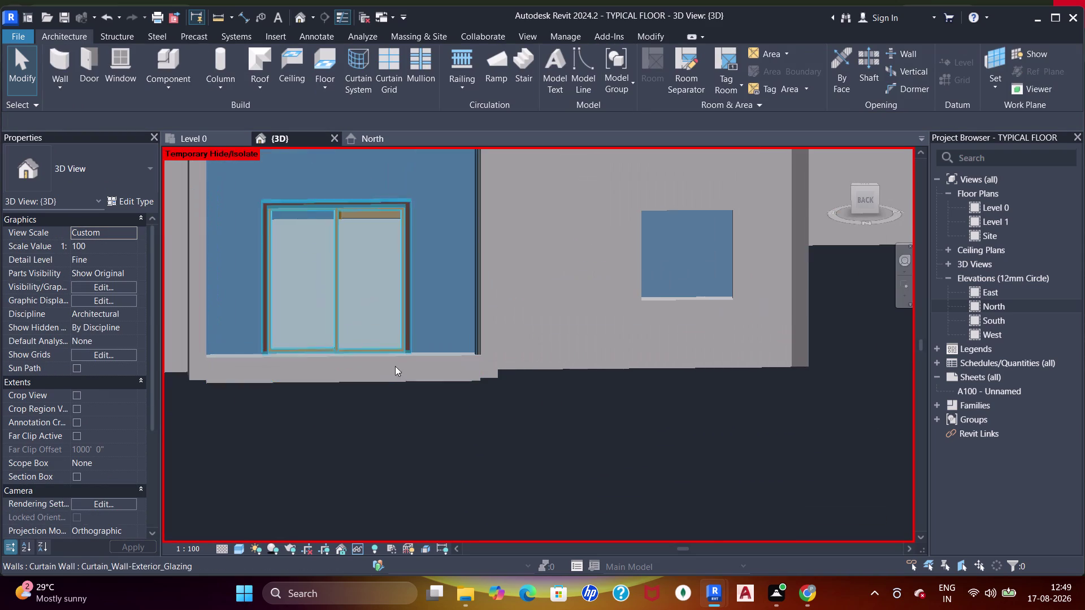
middle_drag(373, 384, 412, 362)
middle_drag(373, 388, 400, 360)
scroll(up, 3)
click(310, 378)
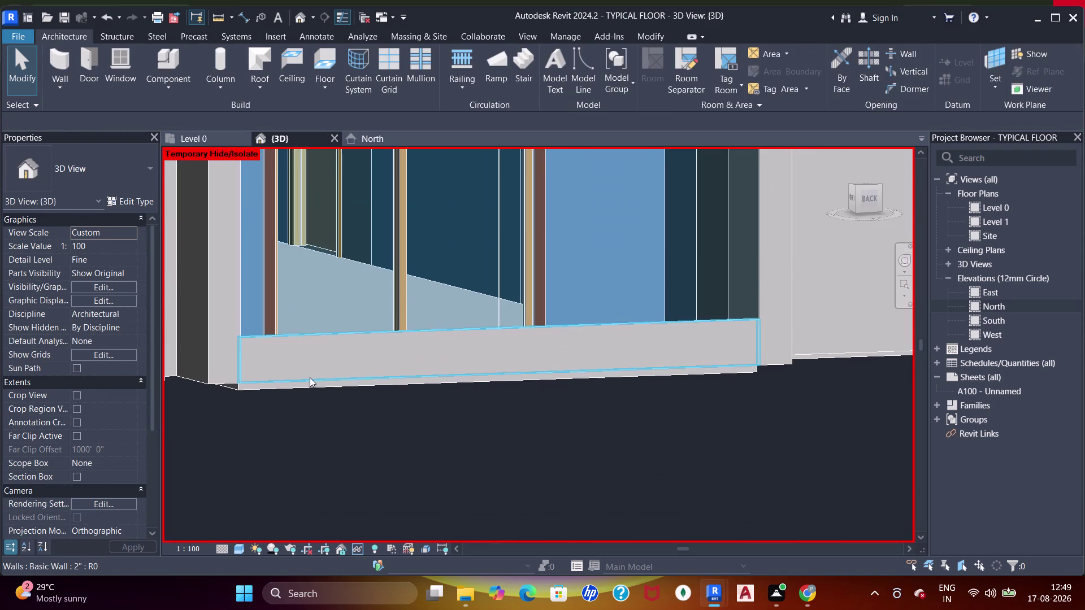
click(112, 318)
text(6)
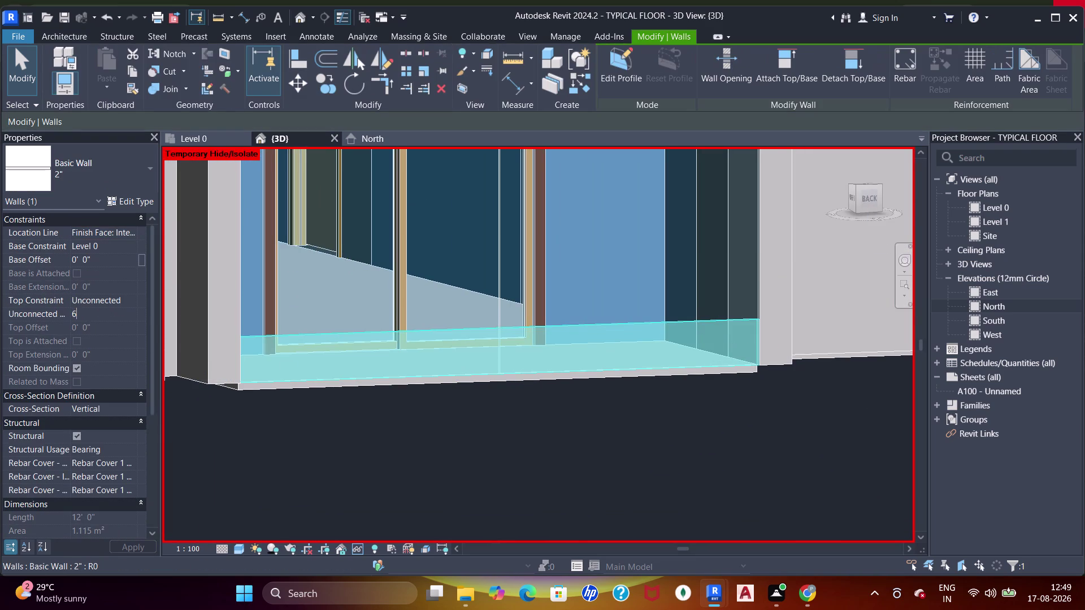
text(")
key(Return)
Set that balcony's glazing curtain wall Unconnected Height to 3' 6".
scroll(down, 3)
middle_drag(419, 319, 451, 355)
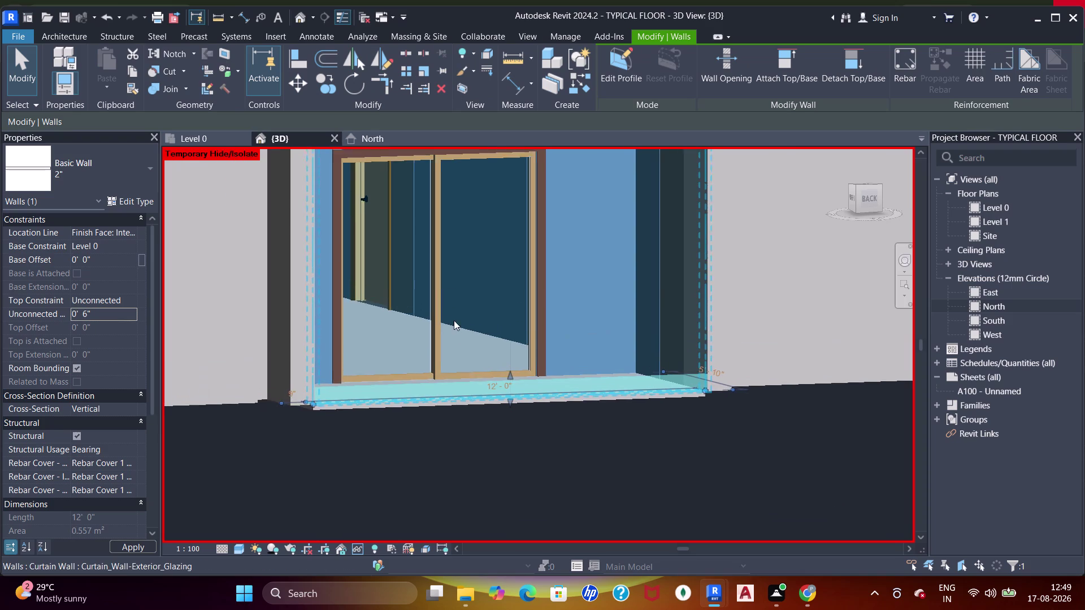
scroll(down, 3)
middle_drag(469, 239, 501, 402)
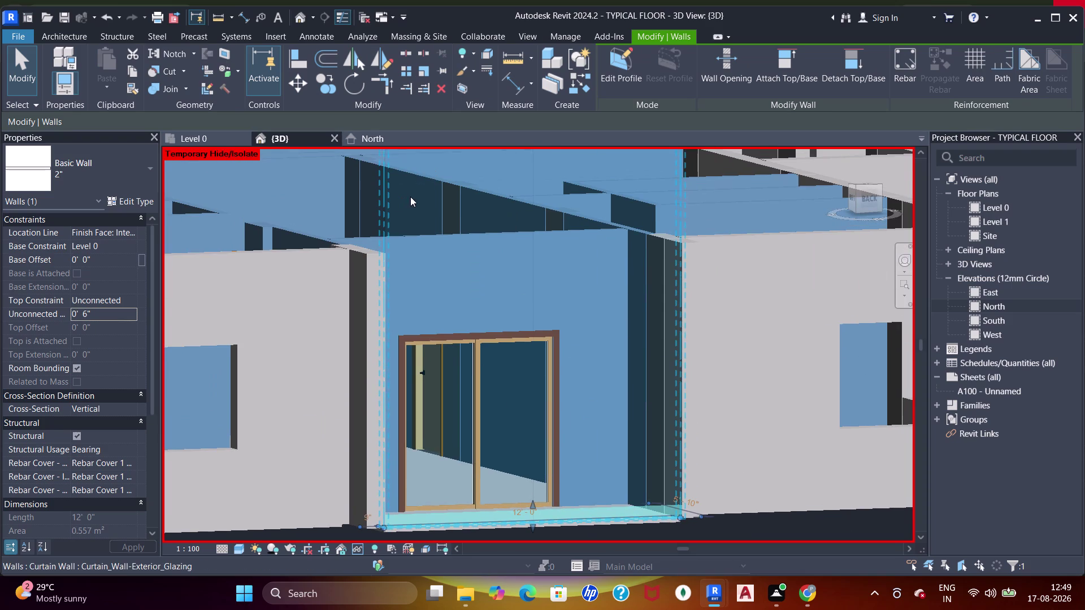
click(413, 196)
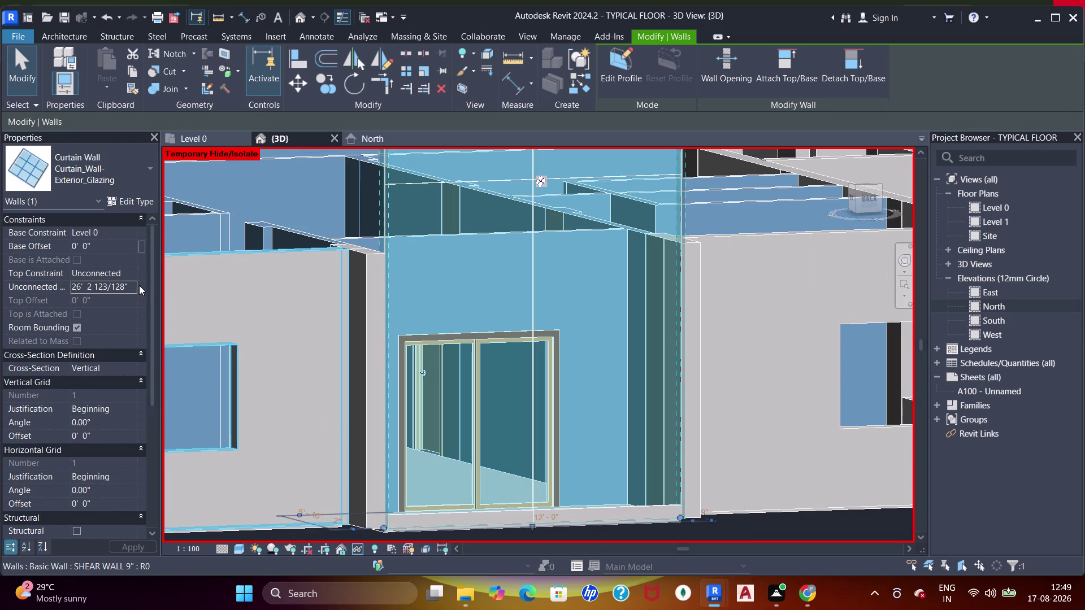
click(138, 286)
click(134, 287)
drag(133, 287, 41, 293)
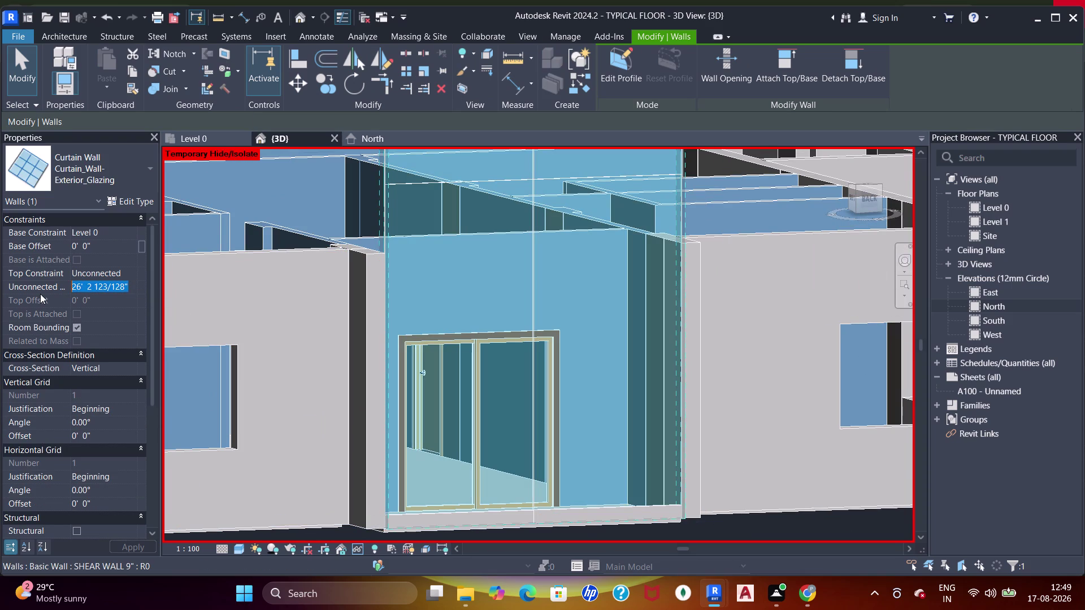
text(3'6")
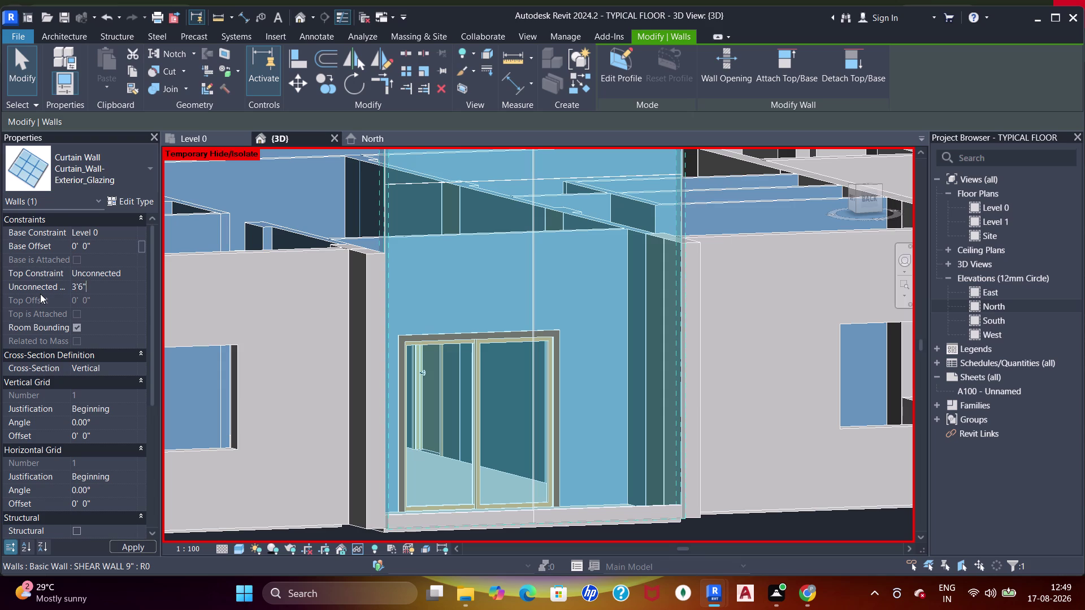
key(Return)
Lift the glass wall's base 6" onto the curb and reapply the 3' 6" height.
middle_drag(480, 408, 491, 274)
scroll(up, 3)
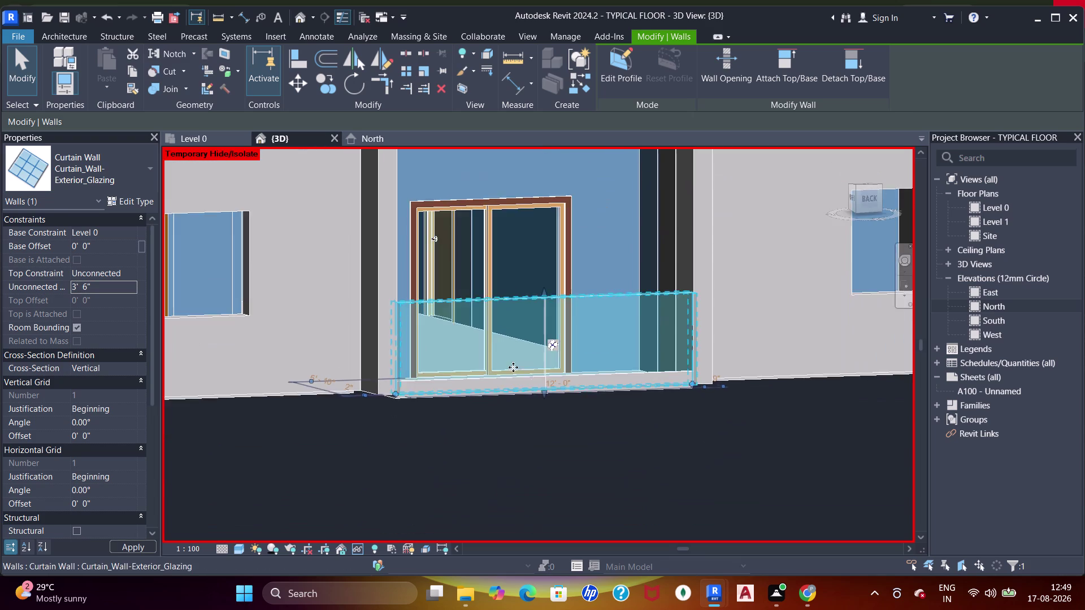
scroll(up, 3)
drag(690, 460, 682, 420)
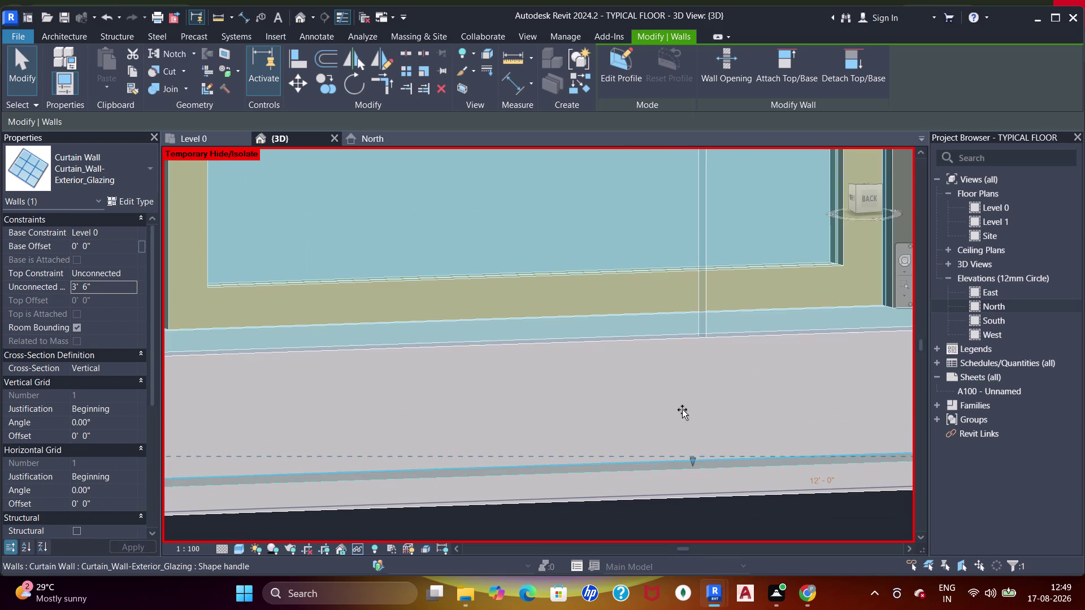
drag(682, 420, 686, 336)
scroll(down, 3)
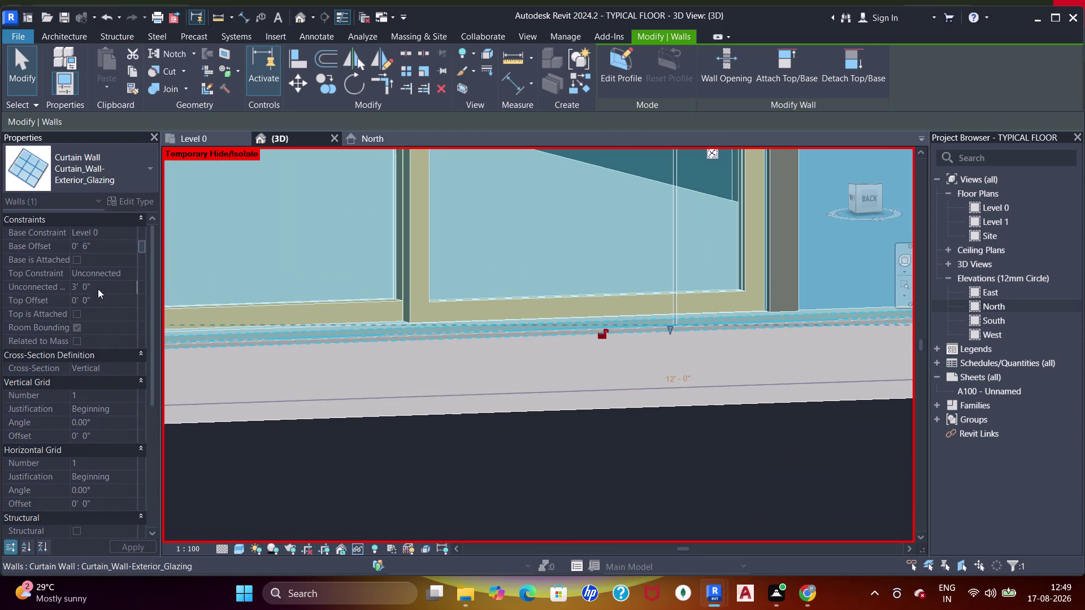
click(100, 288)
text(3'6)
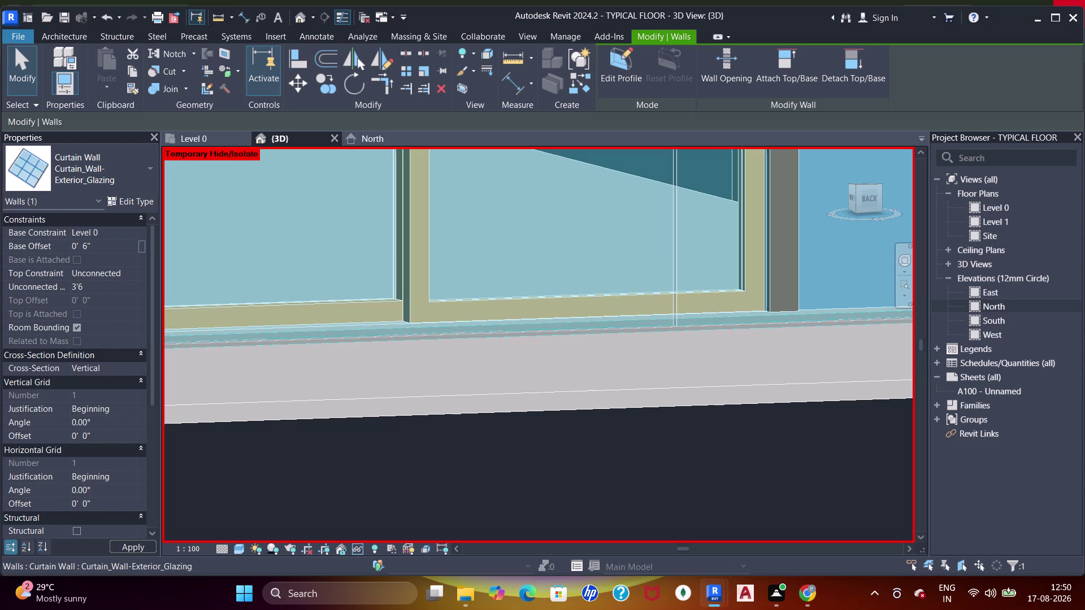
key(shift+quotedbl)
key(Return)
Orbit to the balcony front to inspect the glass wall and 2" curb, then pan to the next unit.
scroll(down, 3)
scroll(down, 3)
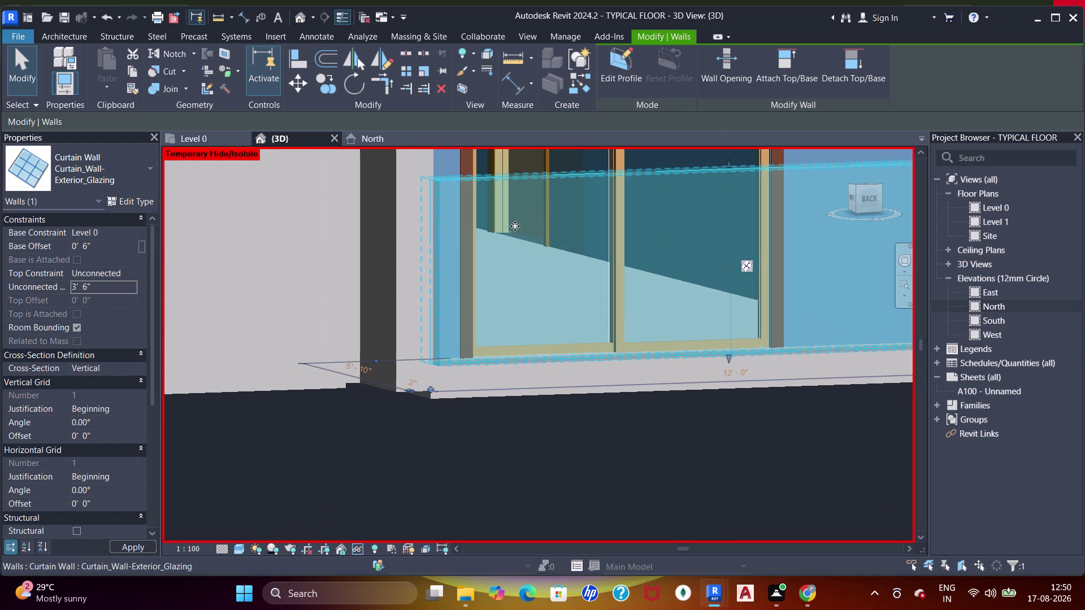
scroll(down, 3)
middle_drag(513, 293, 519, 304)
scroll(up, 3)
scroll(down, 3)
scroll(down, 3)
scroll(down, 3)
middle_drag(453, 348, 572, 355)
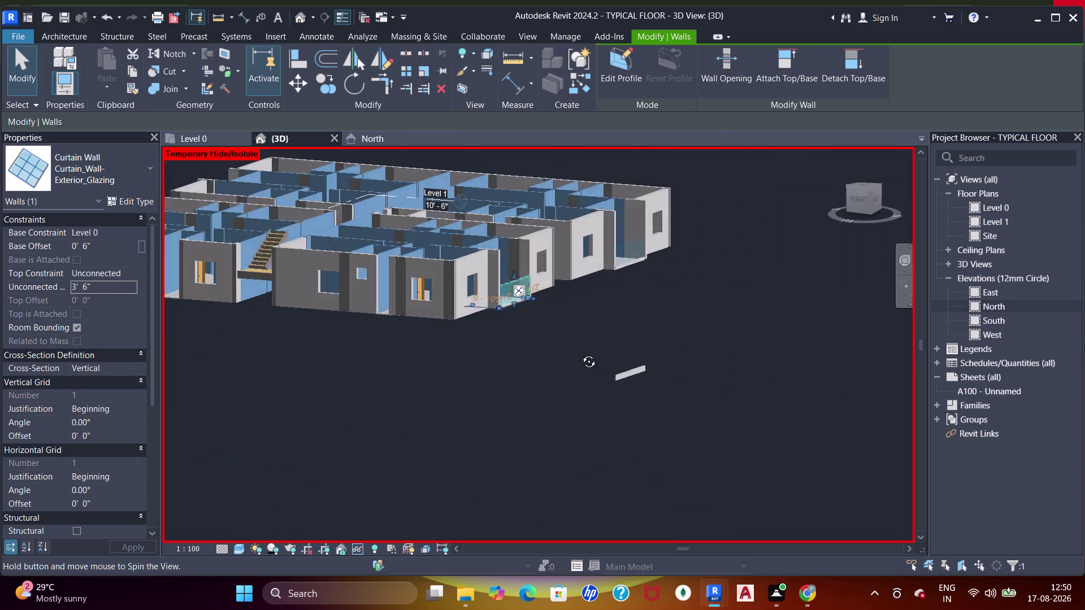
middle_drag(571, 355, 727, 328)
middle_drag(475, 369, 561, 402)
scroll(up, 3)
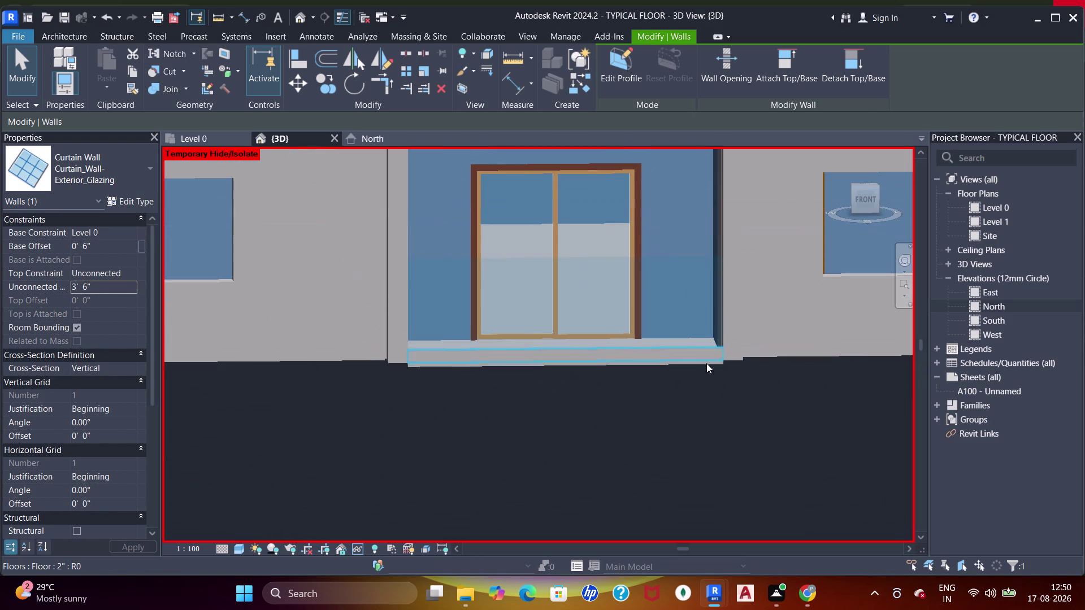
click(497, 288)
key(Escape)
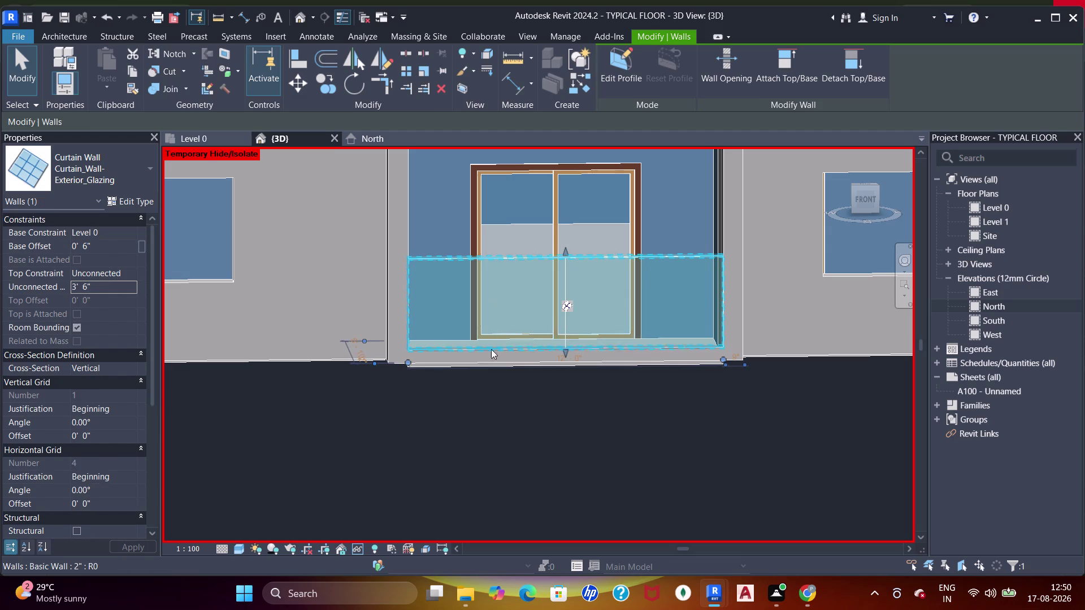
click(475, 361)
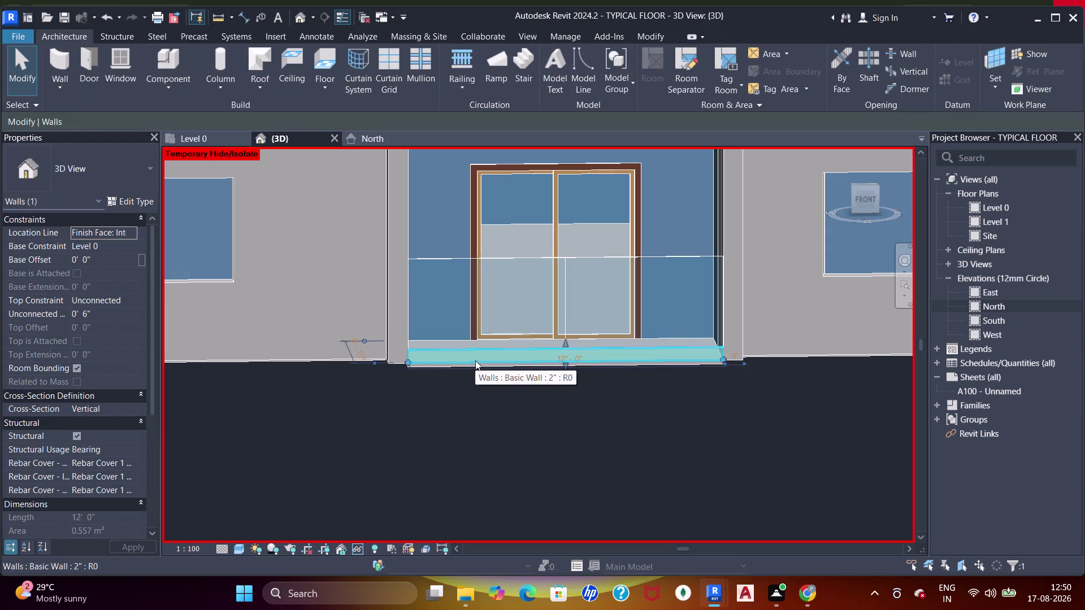
key(Escape)
scroll(down, 3)
middle_drag(414, 405, 619, 424)
scroll(up, 3)
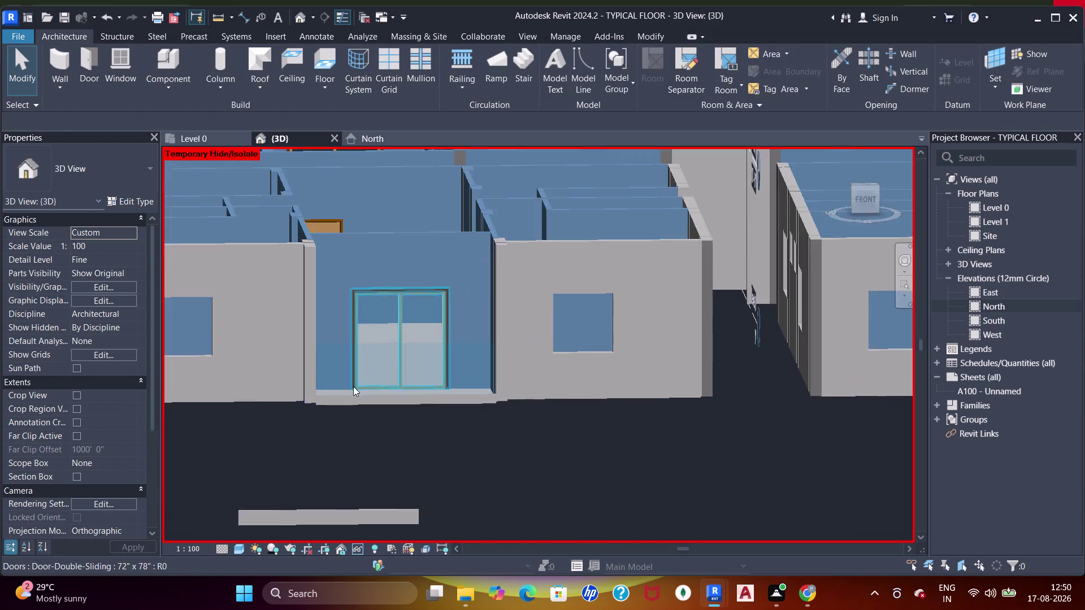
scroll(up, 3)
Add 30mm_Square mullions and a top rail to the first balcony's glass railing grid.
click(423, 69)
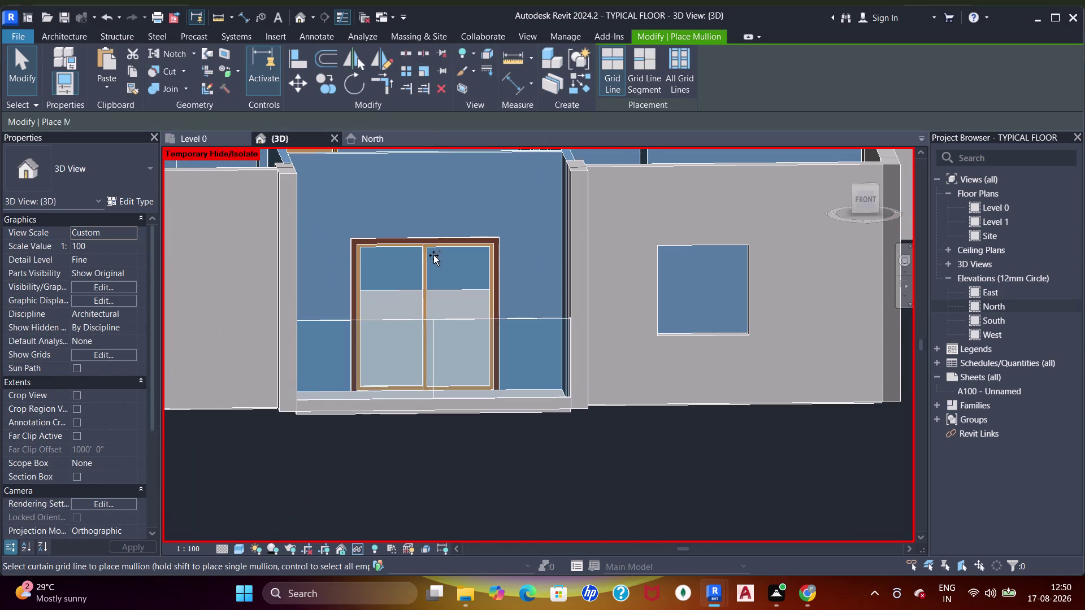
click(107, 157)
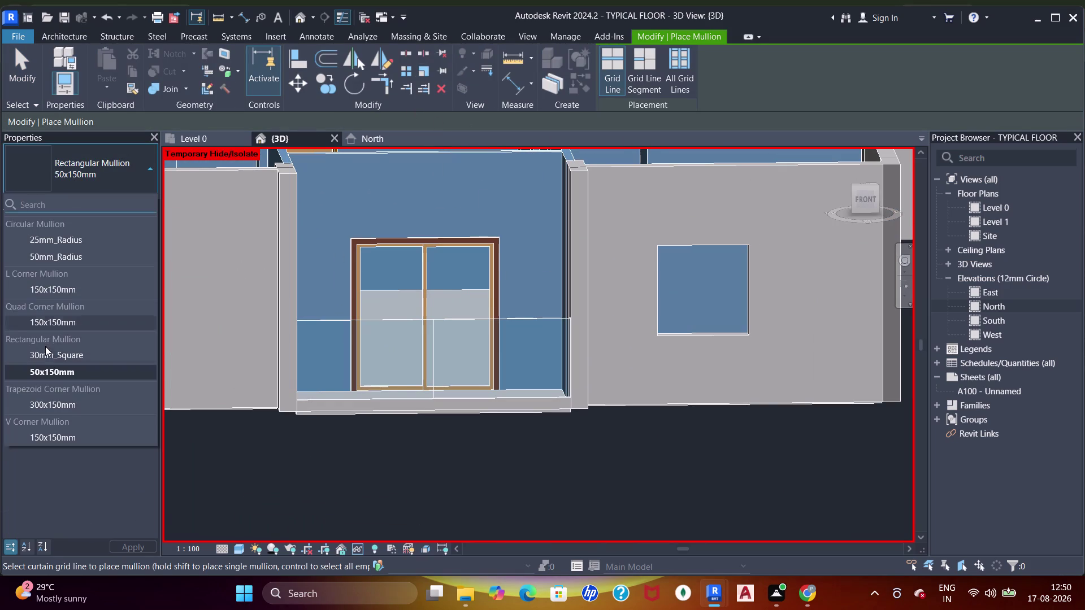
click(45, 359)
click(426, 355)
click(412, 319)
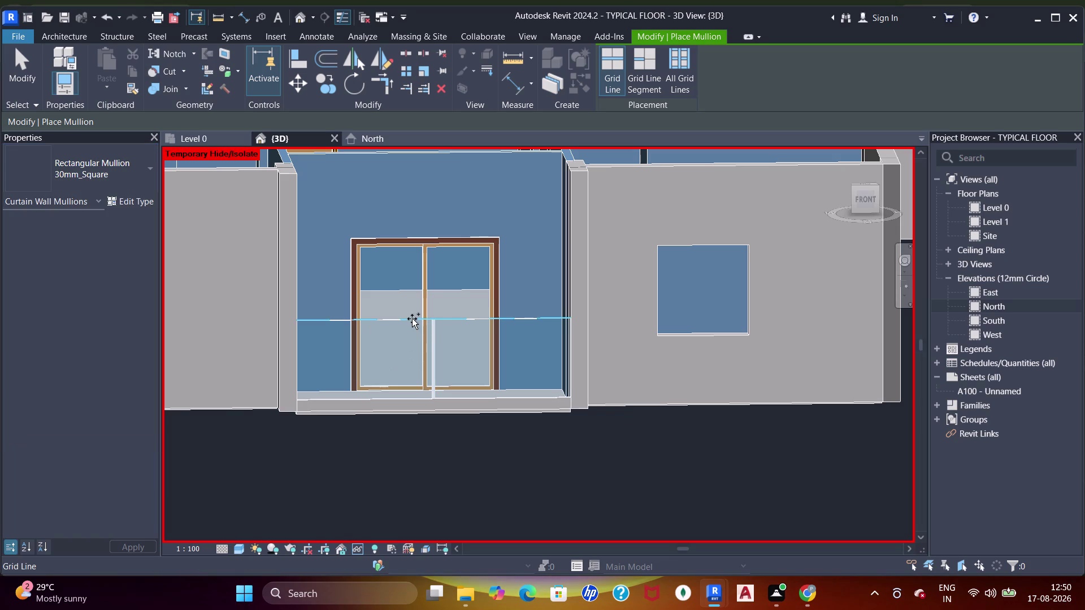
click(567, 352)
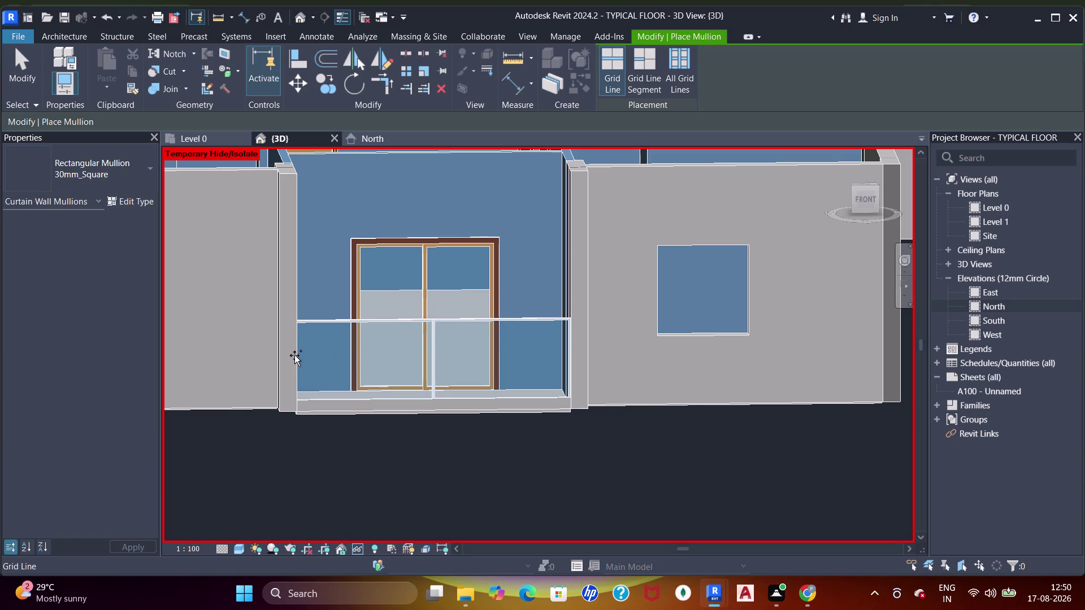
click(296, 354)
click(302, 351)
Add mullions and top rails to the next two balcony railings.
scroll(down, 3)
middle_drag(602, 348, 405, 361)
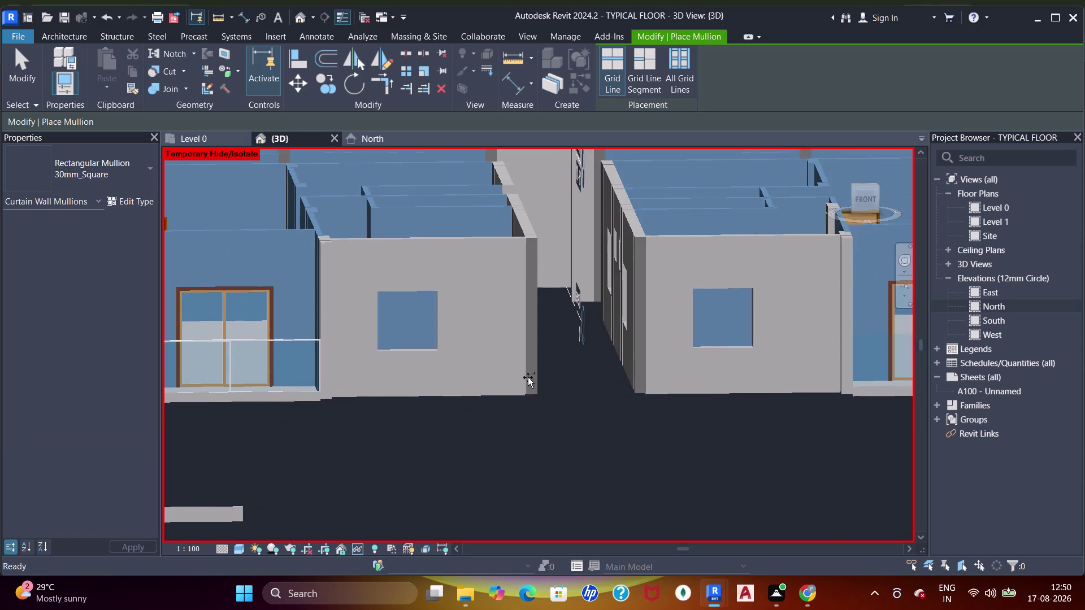
middle_drag(658, 375, 401, 382)
scroll(up, 3)
click(644, 364)
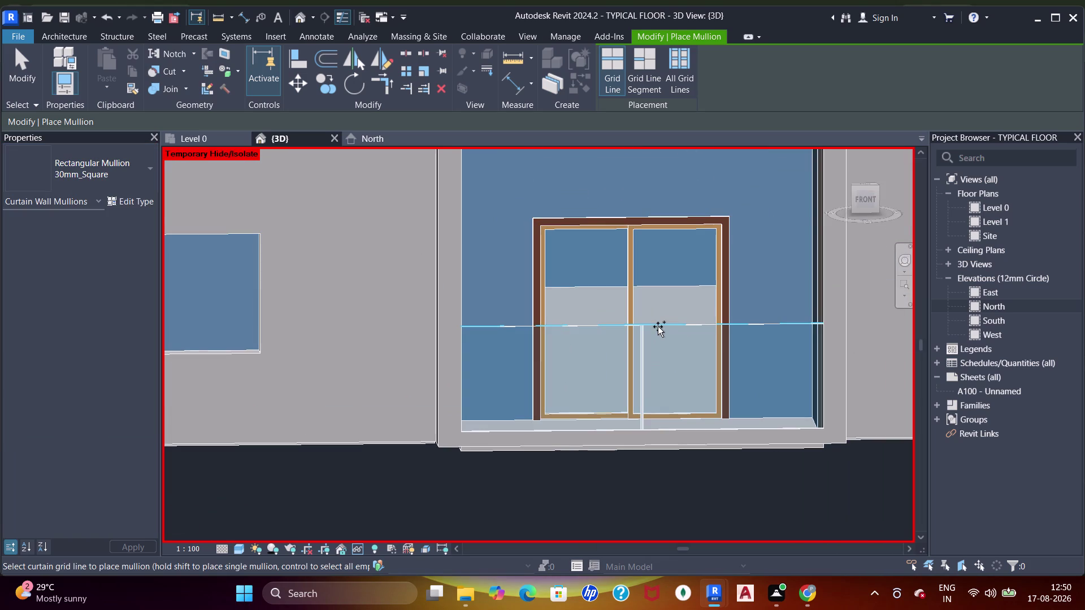
click(666, 328)
drag(822, 361, 817, 361)
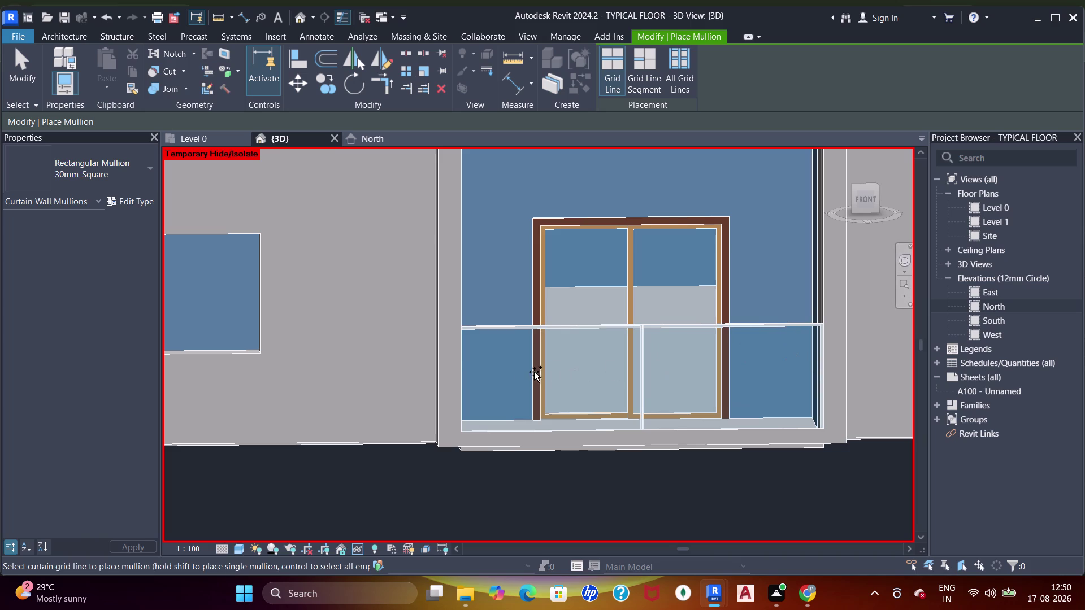
click(463, 364)
scroll(down, 3)
middle_drag(686, 409, 418, 440)
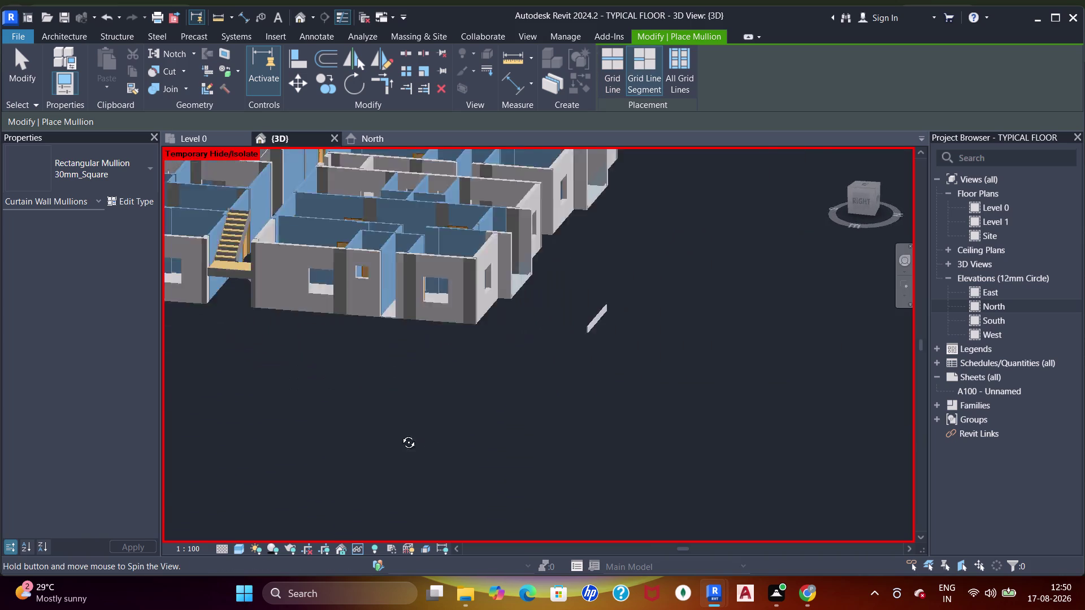
middle_drag(419, 440, 382, 427)
middle_drag(476, 334, 436, 349)
scroll(up, 3)
click(532, 307)
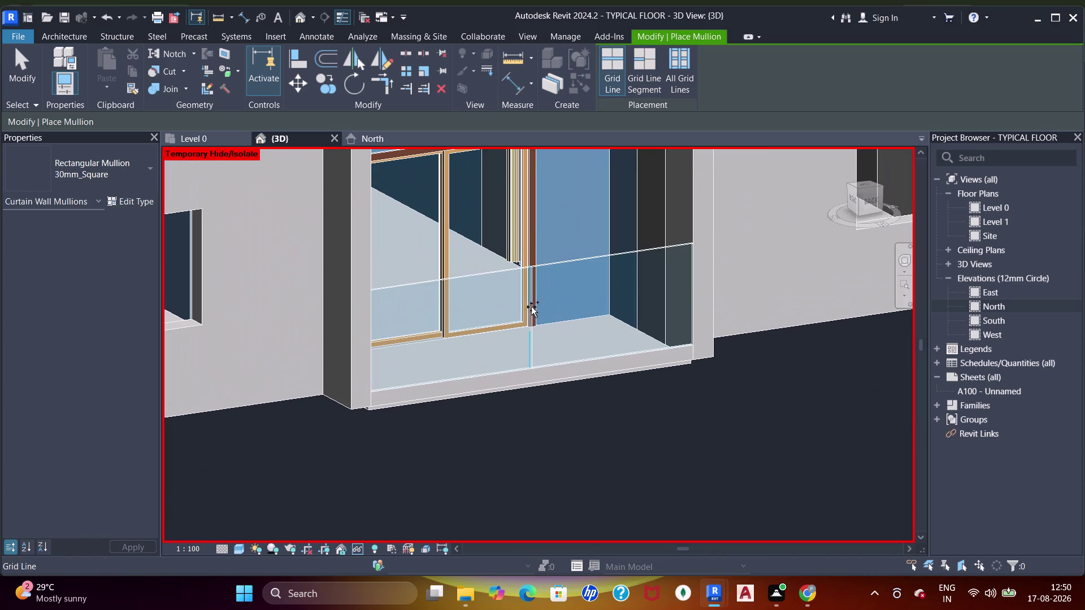
click(540, 272)
click(691, 266)
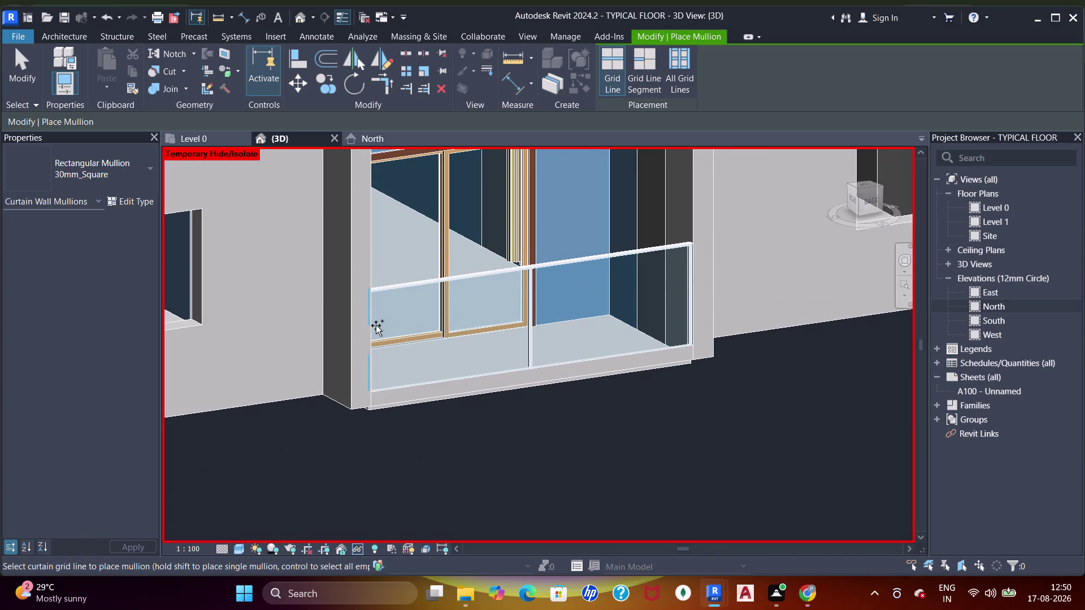
click(371, 333)
Add mullions and a top rail to another balcony railing, then review the finished railings.
scroll(down, 3)
middle_drag(628, 293, 305, 353)
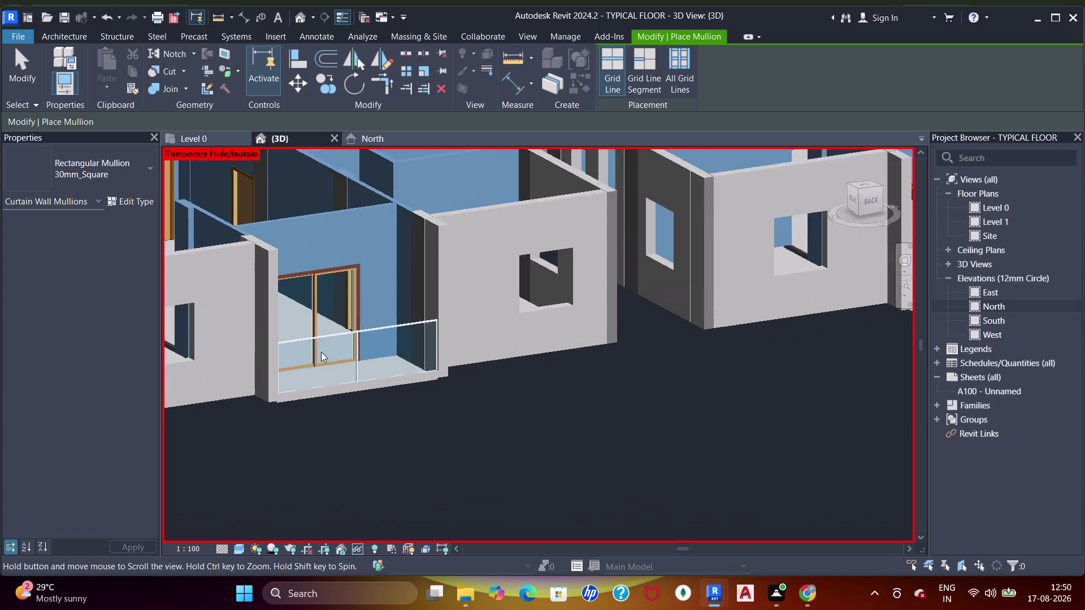
middle_drag(663, 320, 351, 378)
scroll(up, 3)
click(453, 334)
click(467, 308)
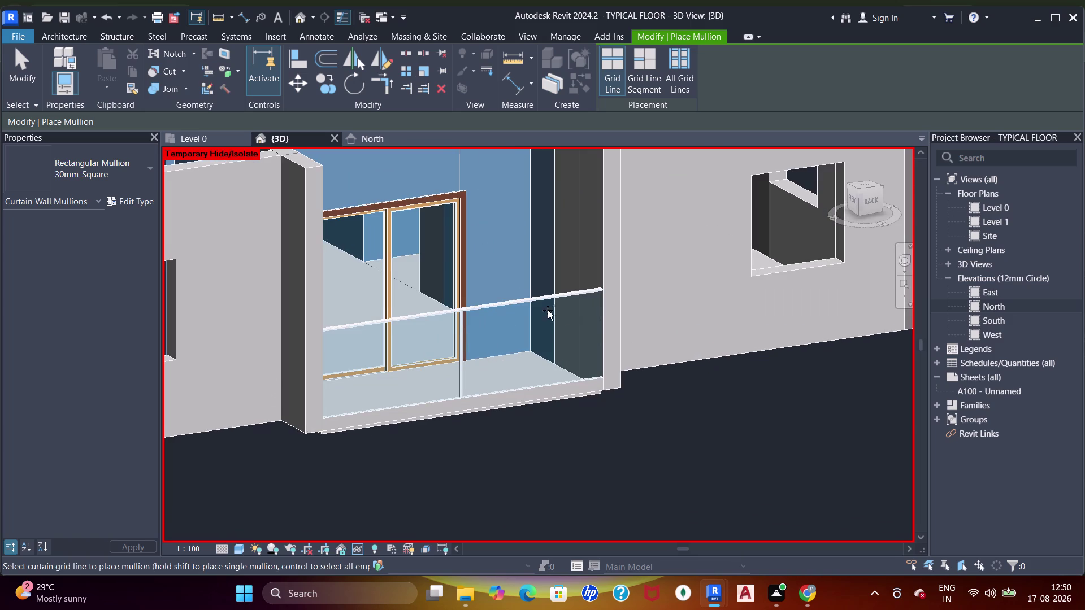
click(594, 317)
click(334, 367)
scroll(down, 3)
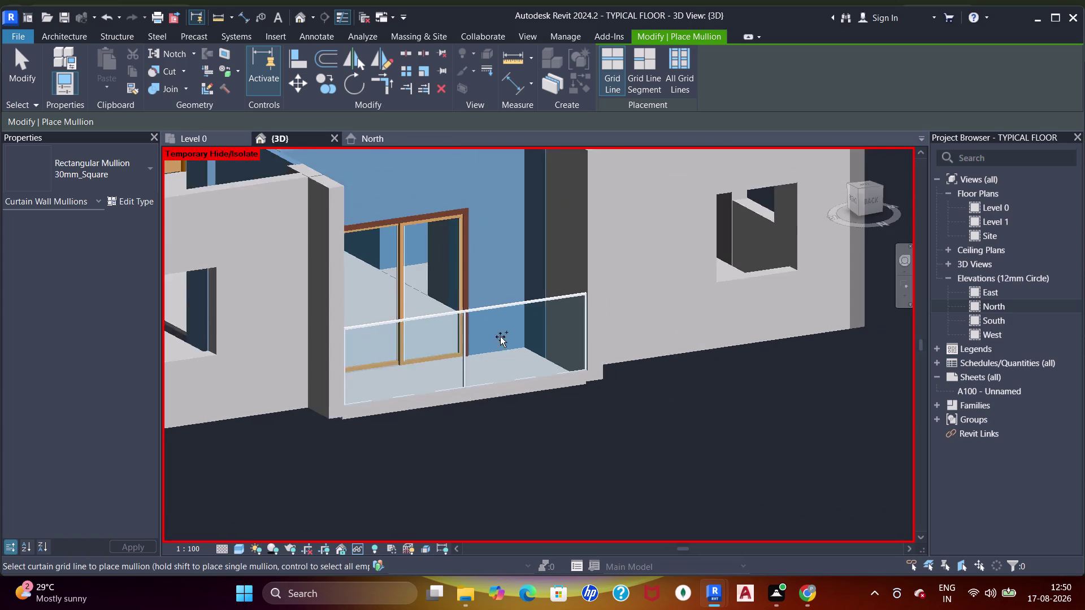
middle_drag(784, 416, 518, 425)
scroll(down, 3)
middle_drag(580, 435, 646, 264)
scroll(up, 3)
scroll(down, 3)
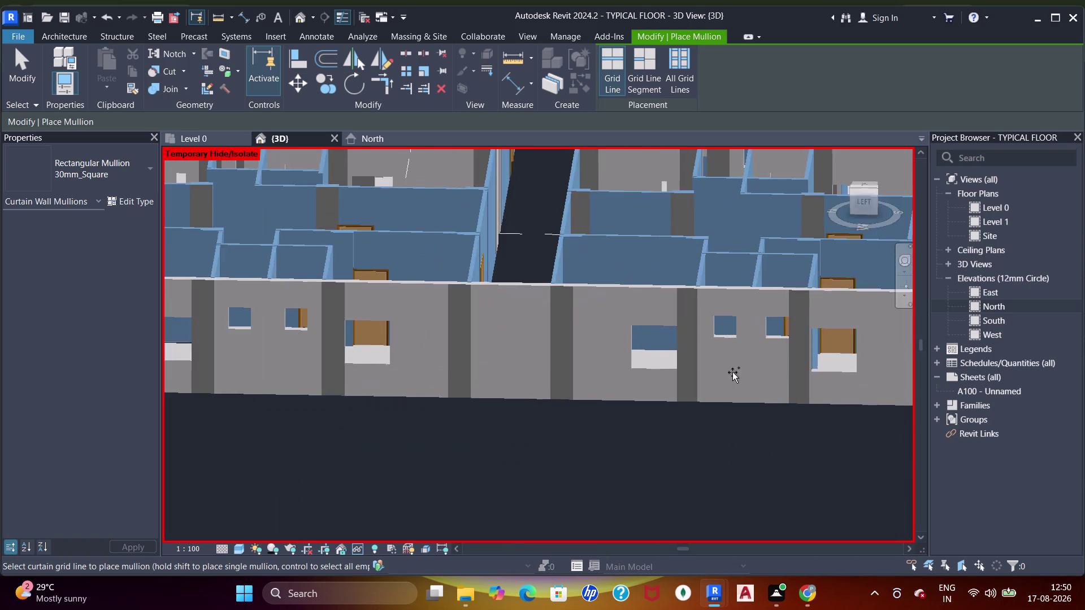
middle_drag(760, 371, 646, 354)
scroll(up, 3)
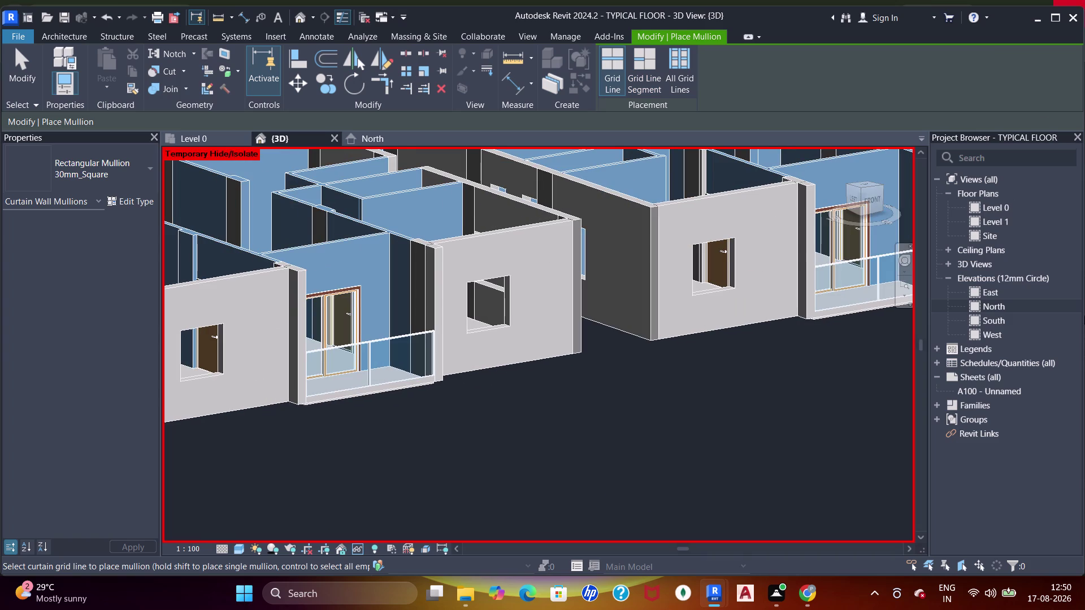
scroll(down, 3)
middle_drag(377, 338, 571, 413)
scroll(up, 3)
End mullion placement, delete the stray wall piece outside the building, and show Level 0.
key(Escape)
key(Escape)
key(Escape)
drag(631, 475, 560, 363)
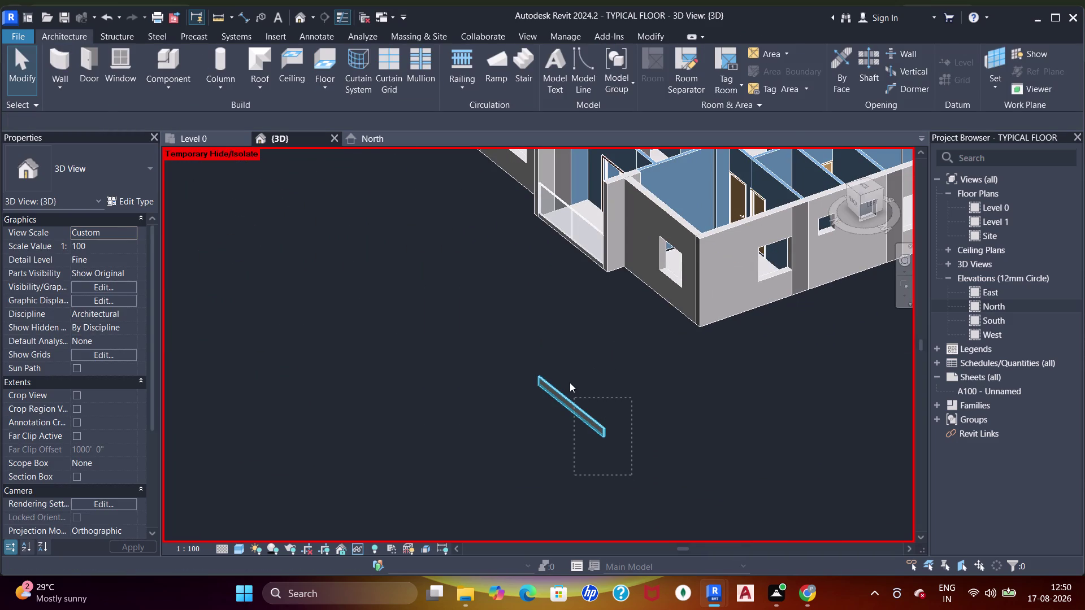
middle_drag(566, 406, 589, 318)
middle_drag(607, 405, 613, 364)
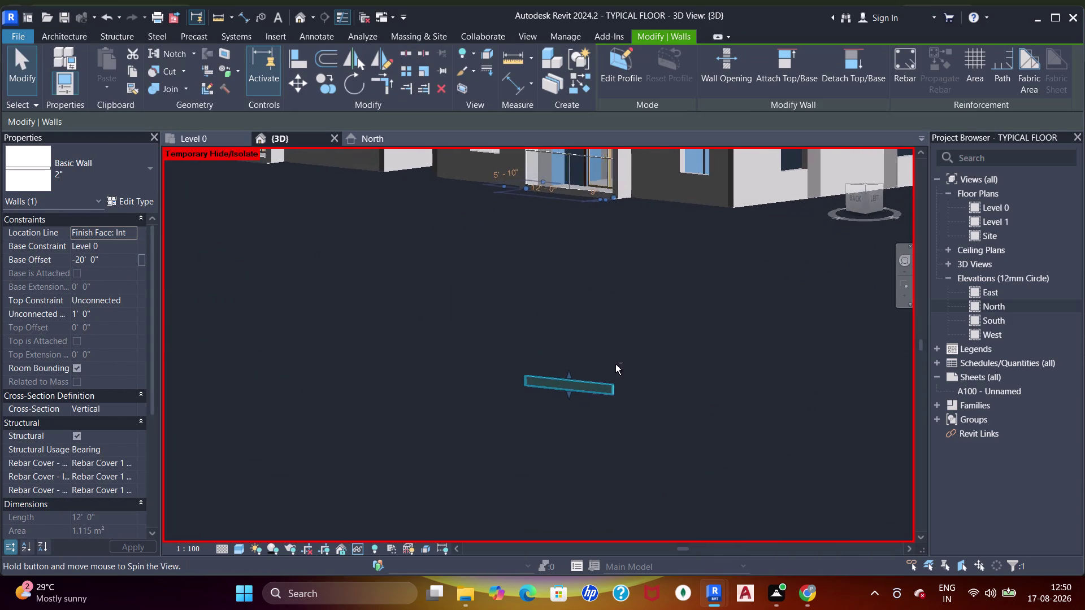
middle_drag(637, 350, 625, 386)
key(Delete)
scroll(down, 3)
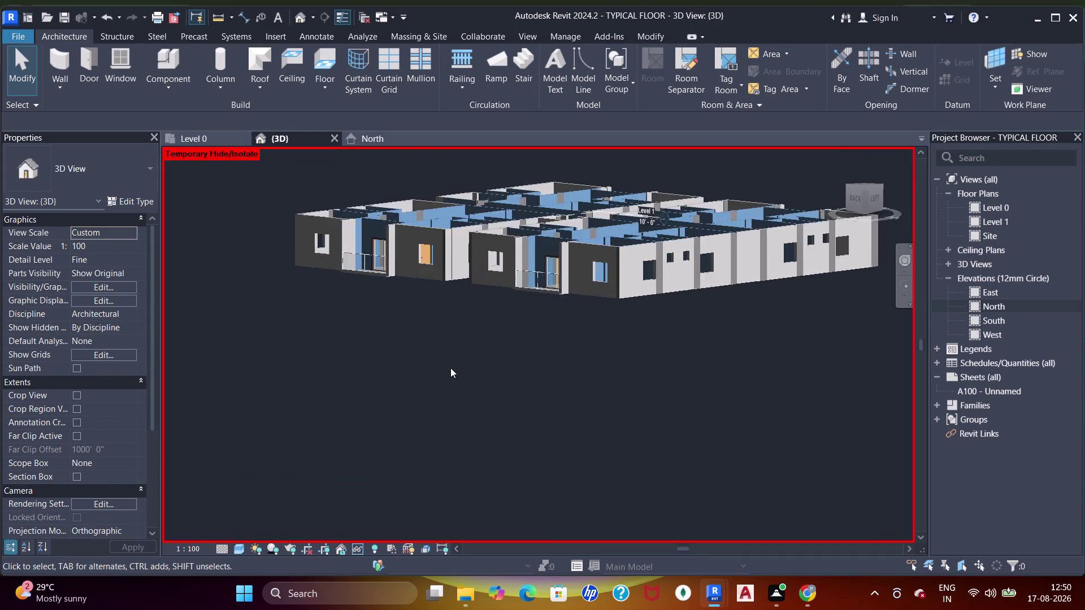
middle_drag(459, 379, 675, 460)
click(211, 142)
Pan across the Level 0 units and start placing the Furniture_Desk 1525x762mm component.
scroll(down, 3)
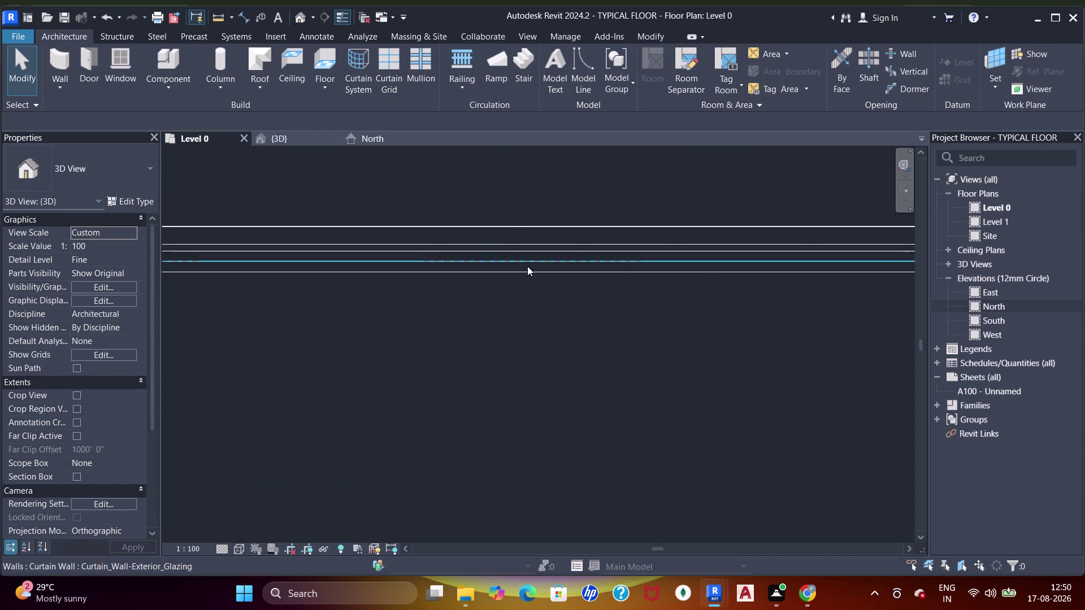
middle_drag(531, 273, 541, 283)
scroll(down, 3)
middle_drag(524, 339, 507, 284)
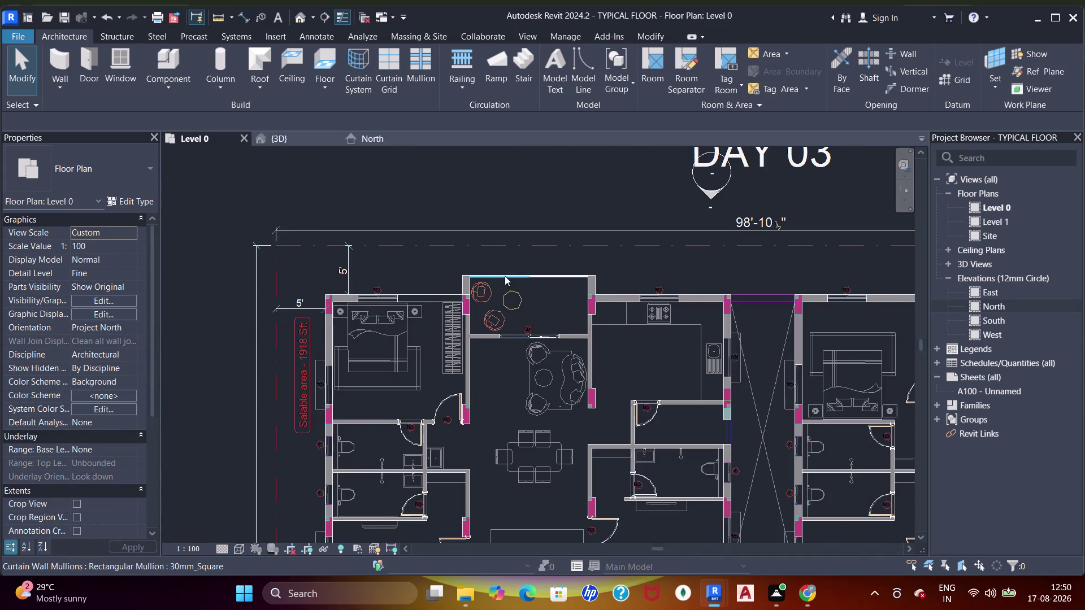
middle_drag(507, 284, 504, 274)
scroll(up, 3)
middle_drag(558, 306, 541, 307)
middle_drag(548, 226, 501, 281)
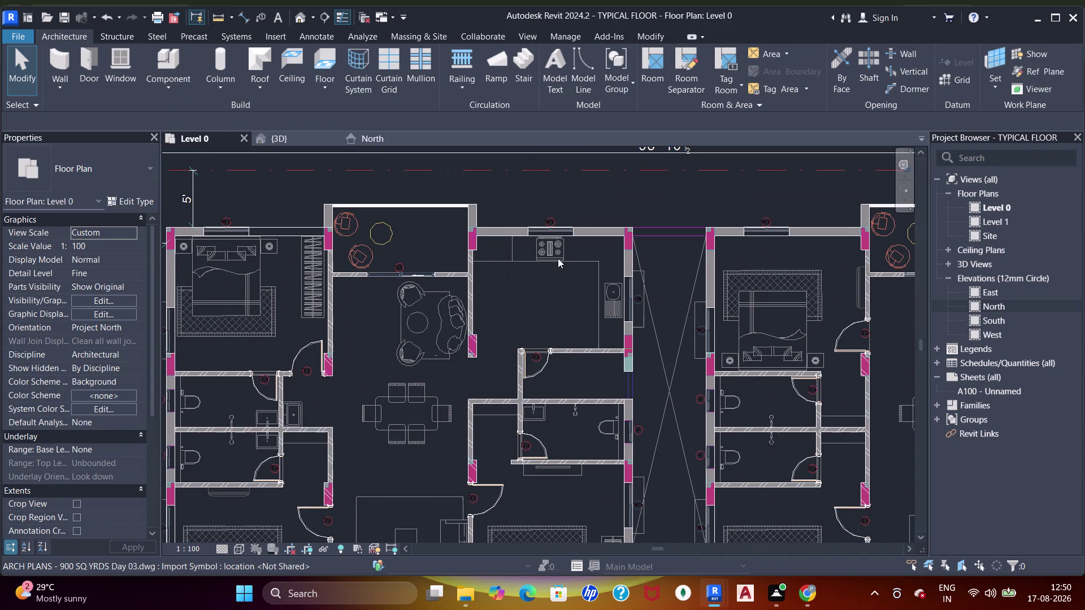
middle_drag(563, 263, 547, 266)
scroll(down, 3)
middle_drag(561, 292, 572, 218)
key(Escape)
key(Escape)
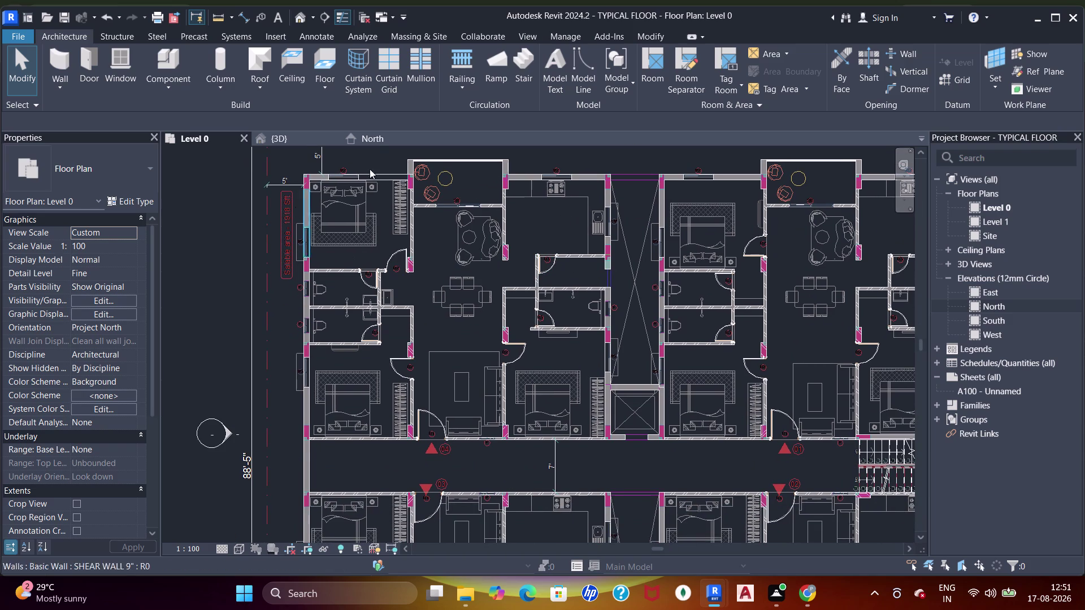
key(Escape)
key(Escape)
key(Escape)
key(Escape)
click(172, 58)
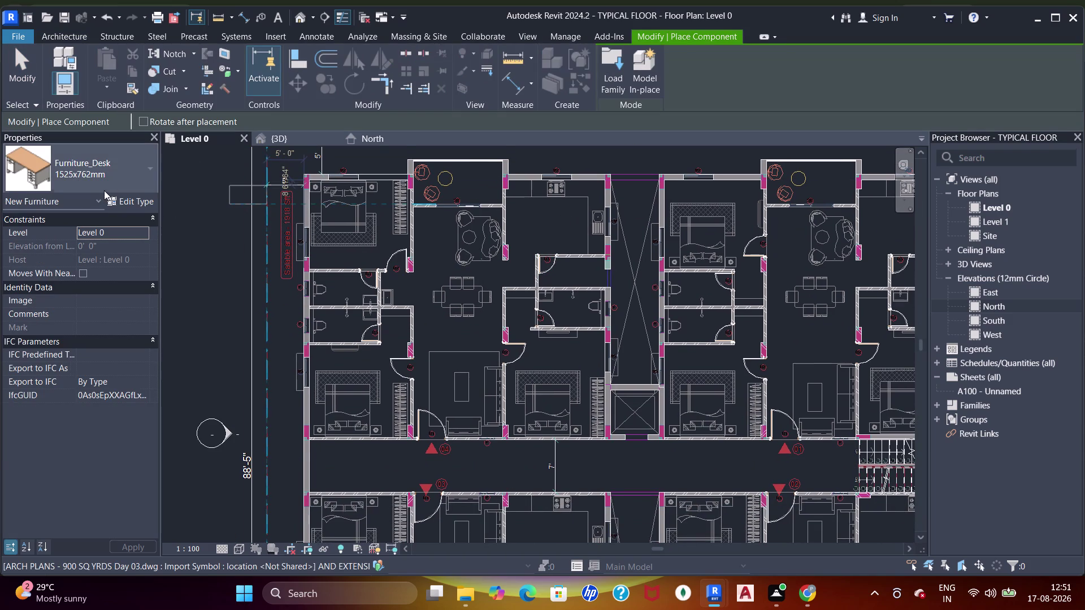
In Load Family, browse to Documents > SHUBHAM CITY > beds.
click(624, 69)
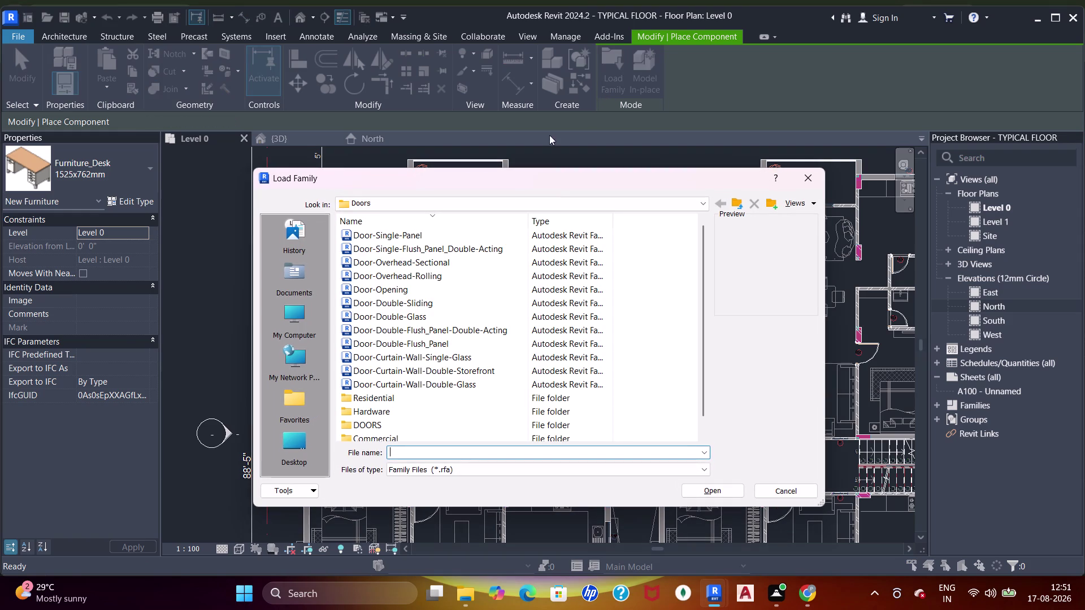
click(739, 202)
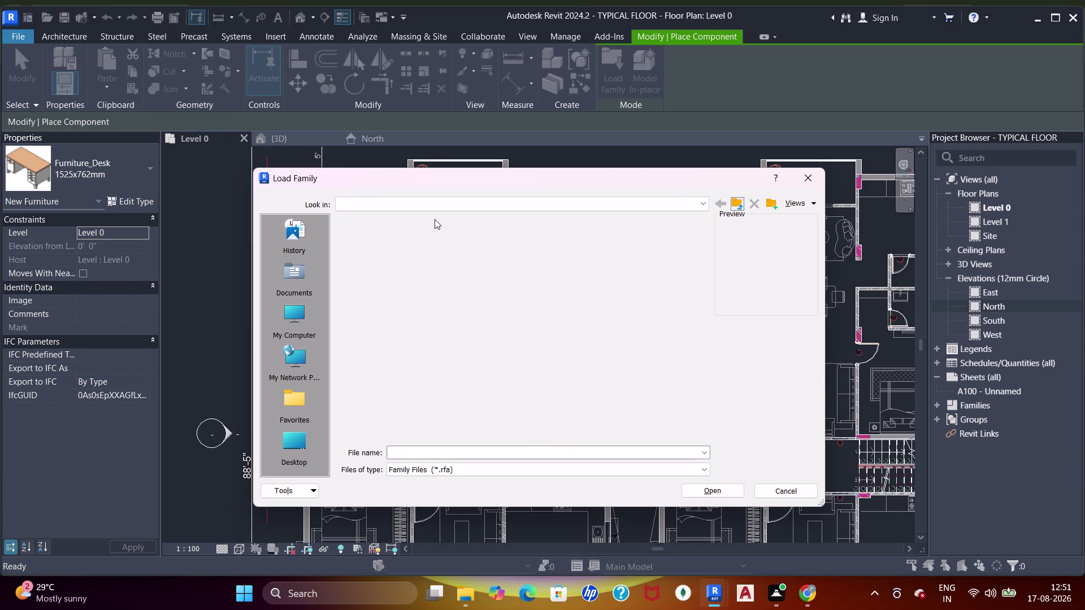
click(429, 206)
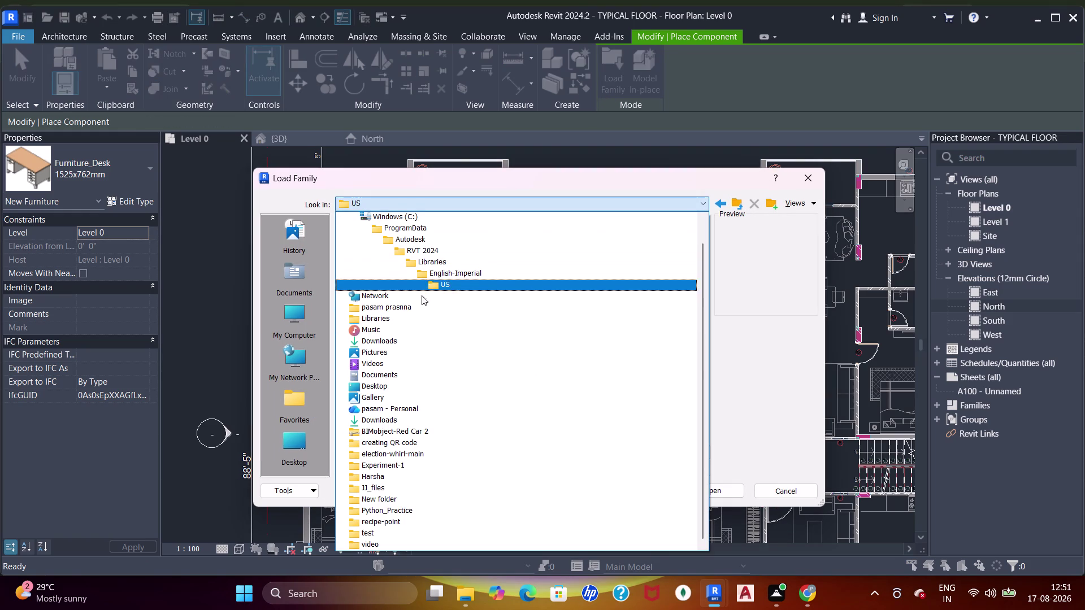
click(411, 379)
scroll(down, 3)
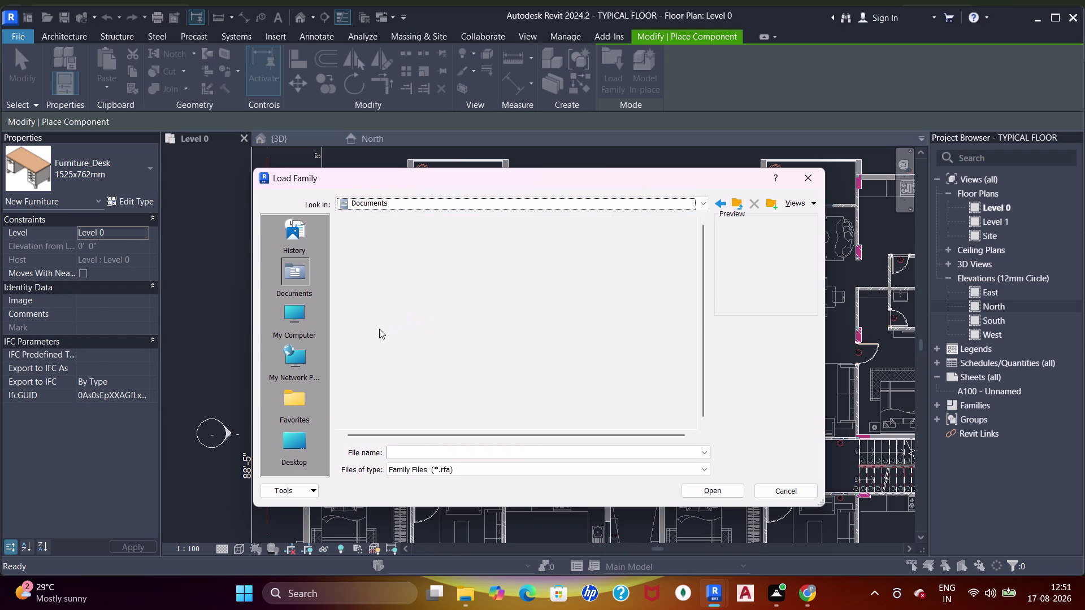
scroll(down, 3)
scroll(down, 3)
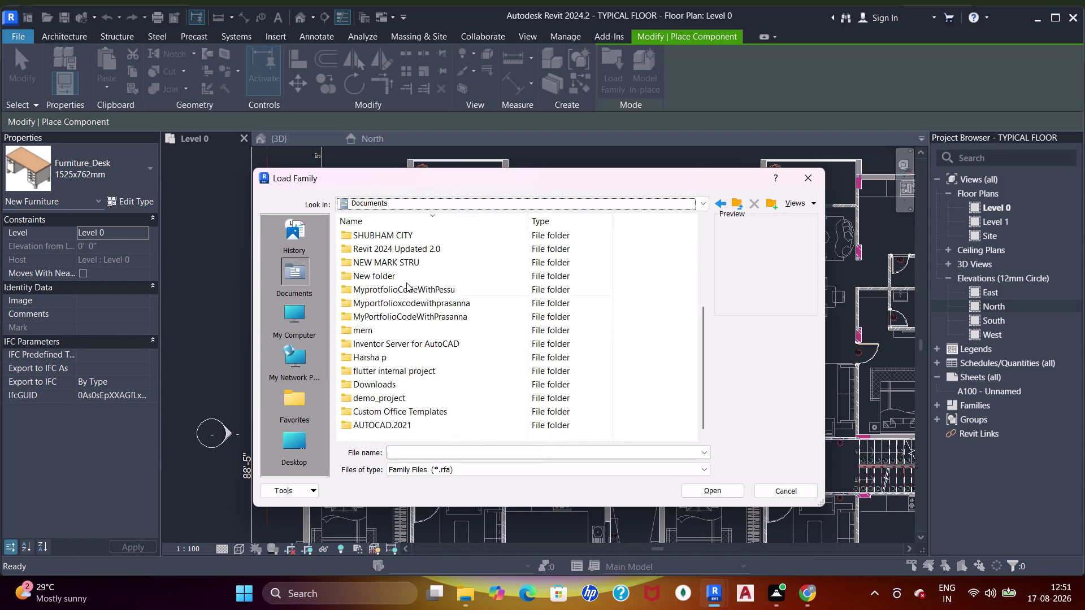
scroll(up, 3)
click(385, 374)
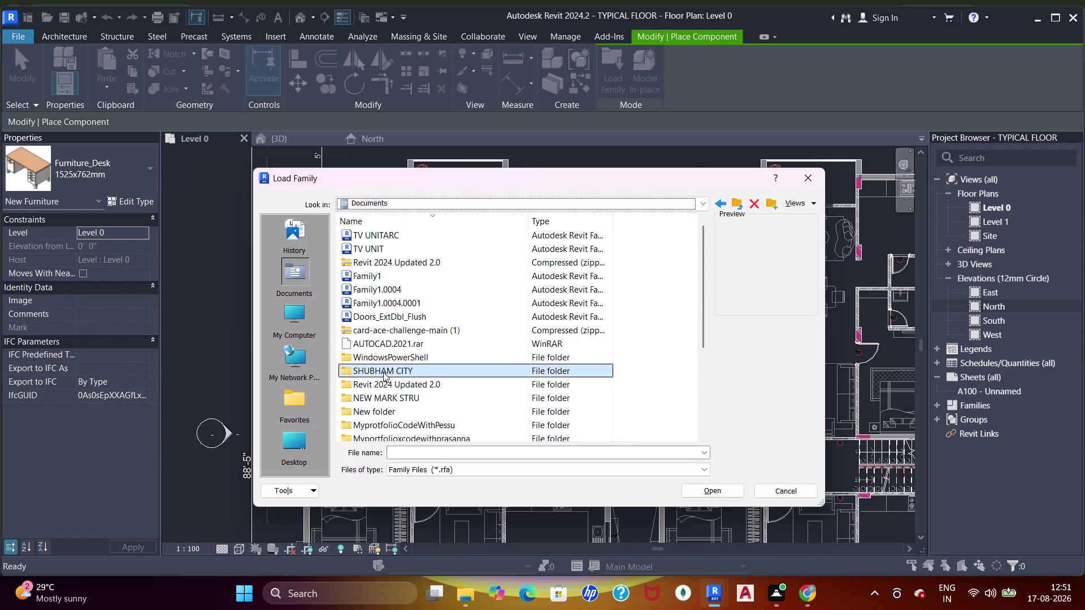
click(383, 373)
double_click(386, 372)
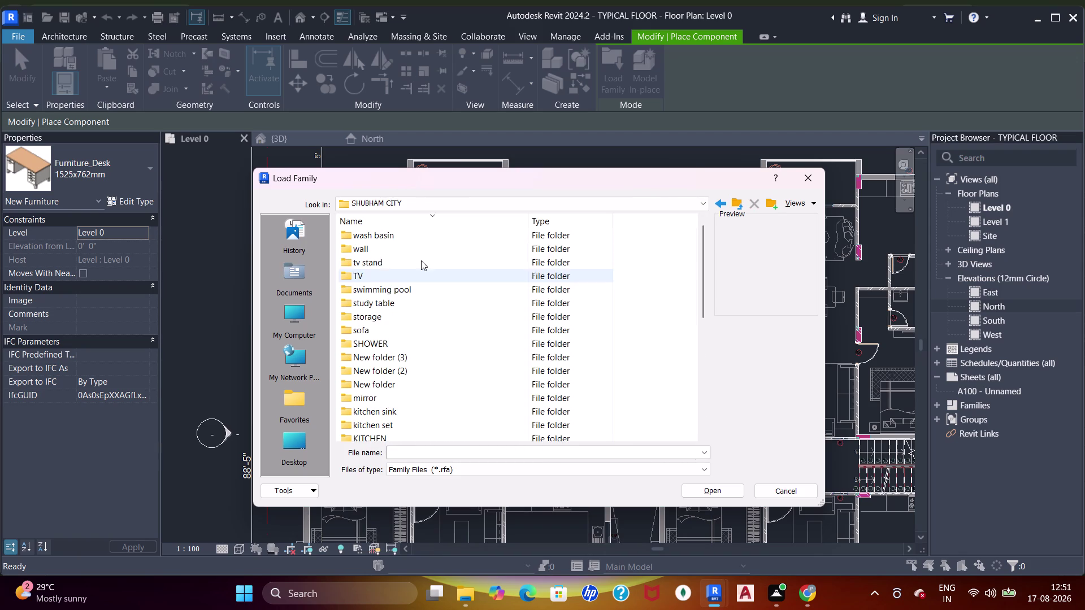
scroll(down, 3)
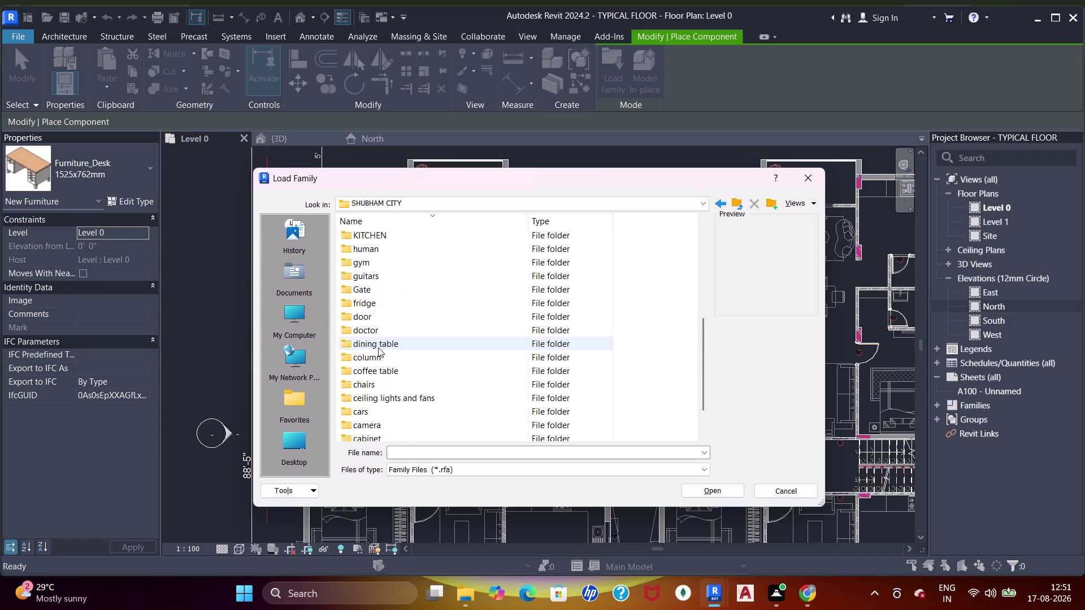
scroll(down, 3)
click(374, 416)
click(371, 415)
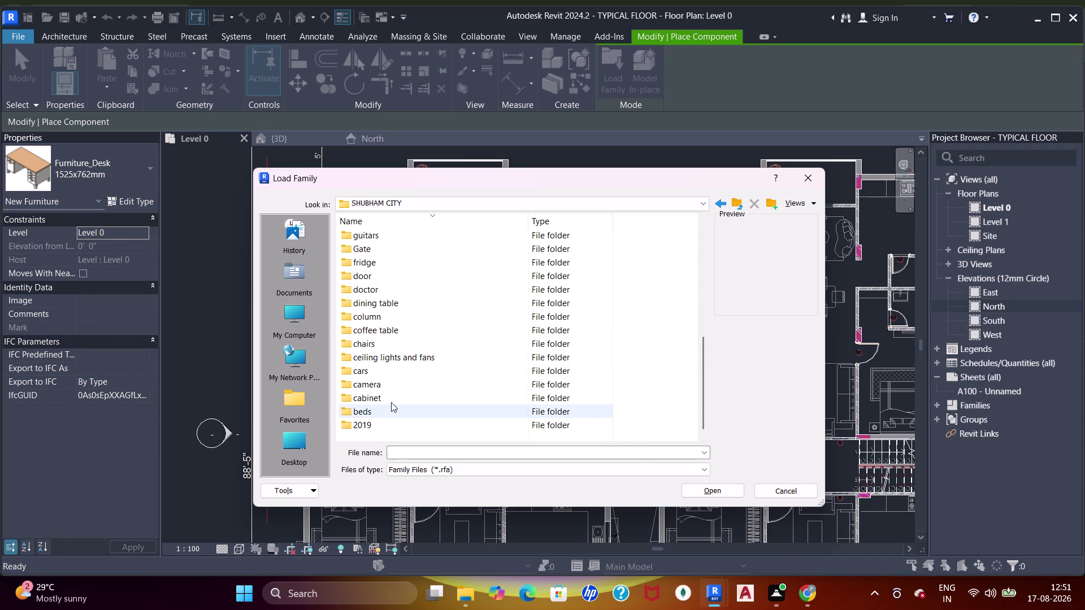
key(grave)
key(Escape)
double_click(409, 412)
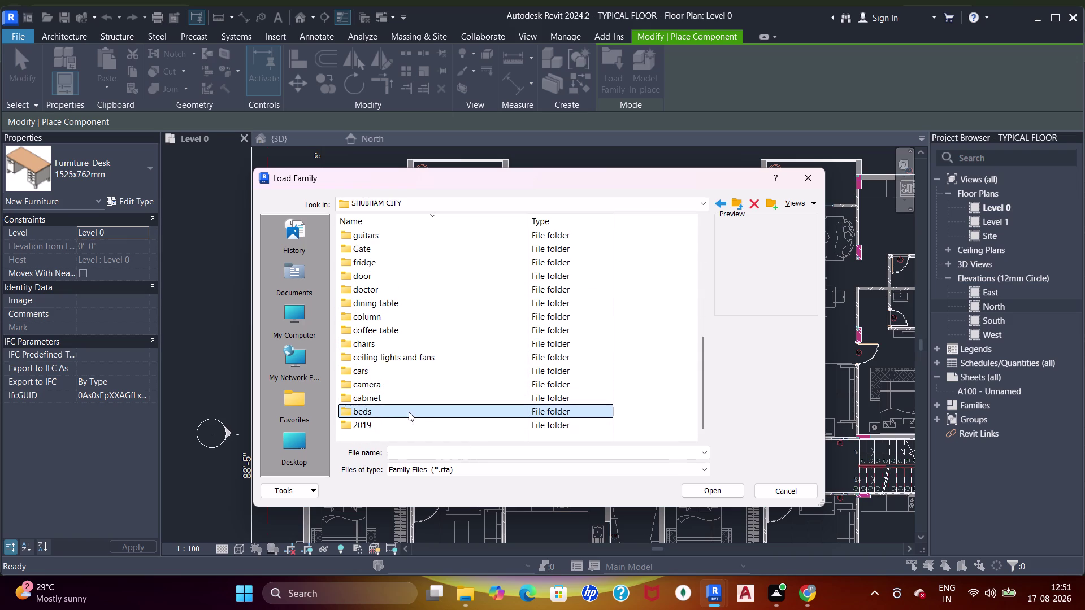
Preview the bed families and load BED_NEW_9026.rfa.
click(386, 239)
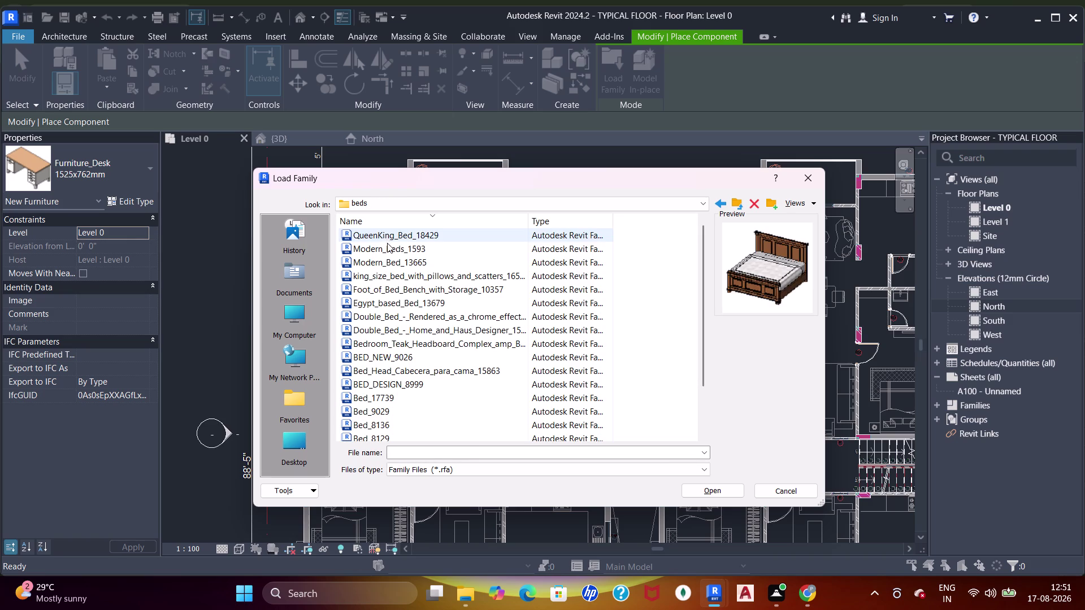
click(397, 251)
click(403, 265)
click(406, 275)
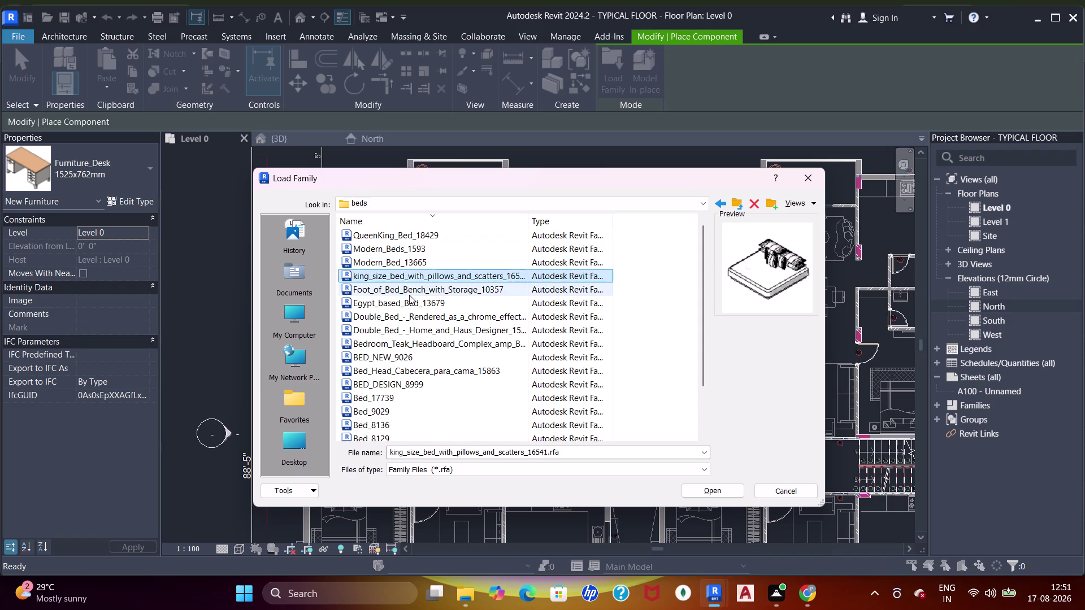
click(406, 295)
click(415, 305)
click(422, 326)
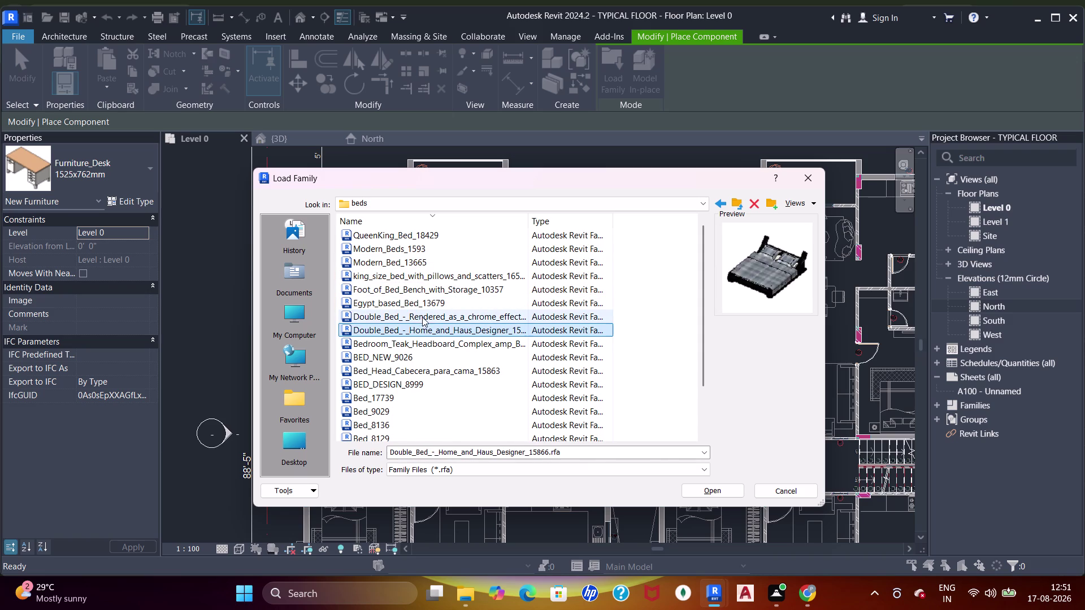
click(422, 316)
click(430, 345)
click(420, 355)
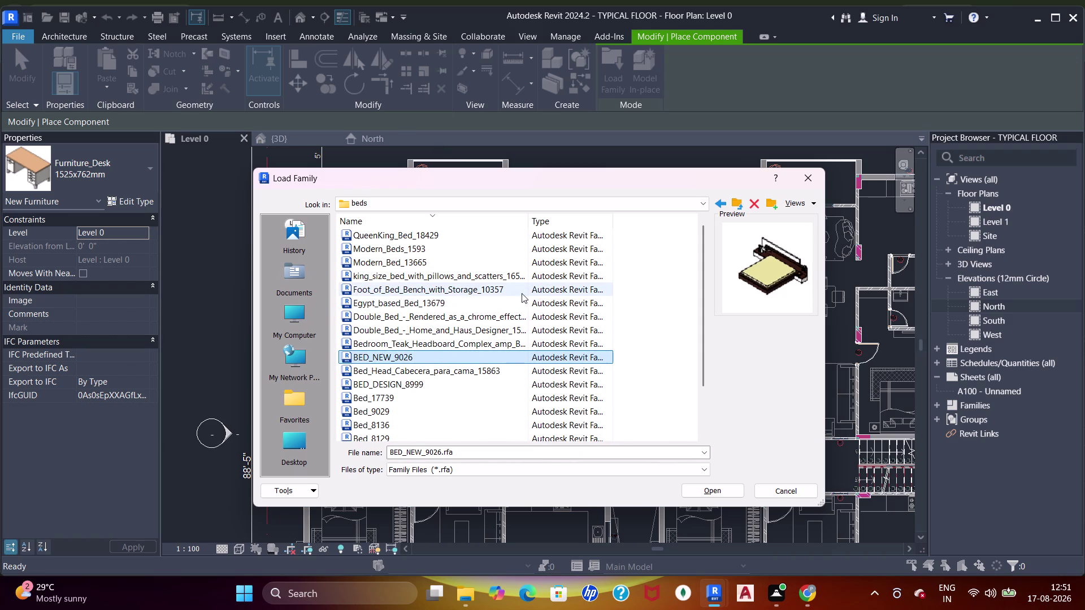
double_click(414, 359)
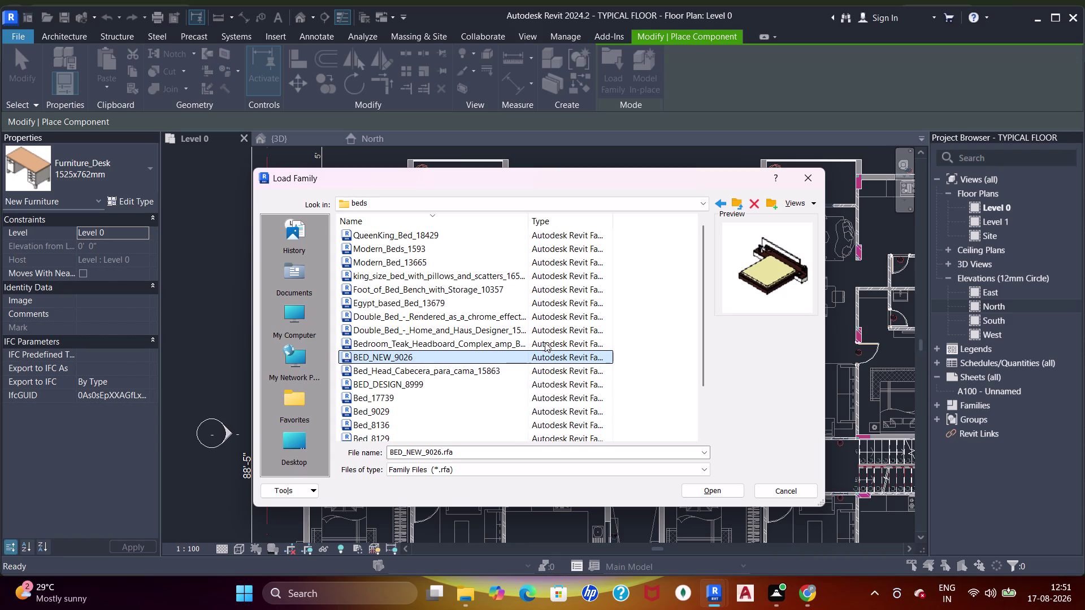
scroll(up, 3)
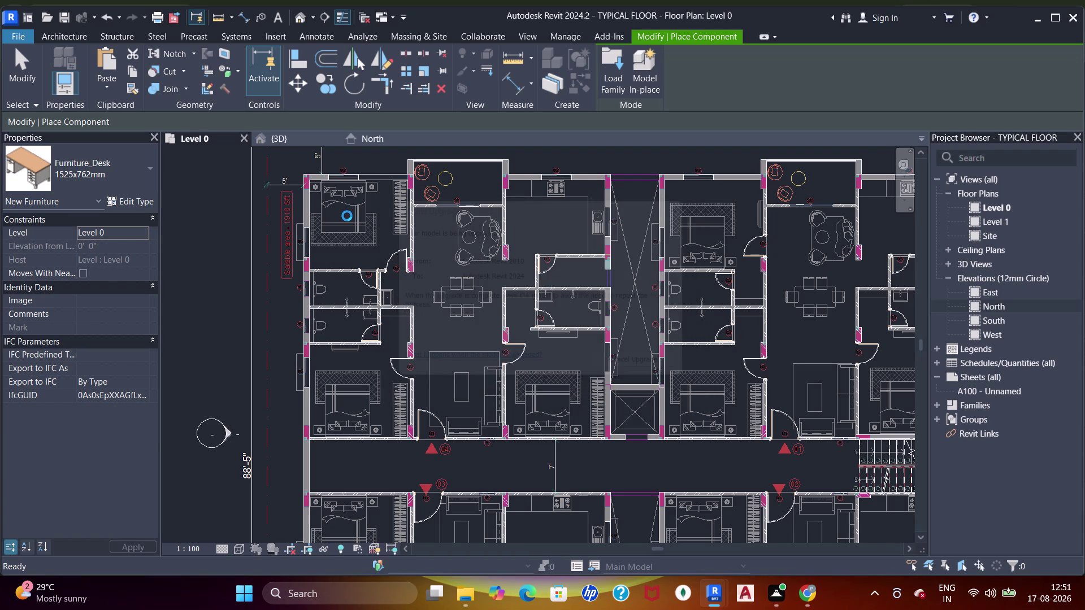
Place a BED_NEW_9026 bed in the top-left bedroom.
scroll(up, 3)
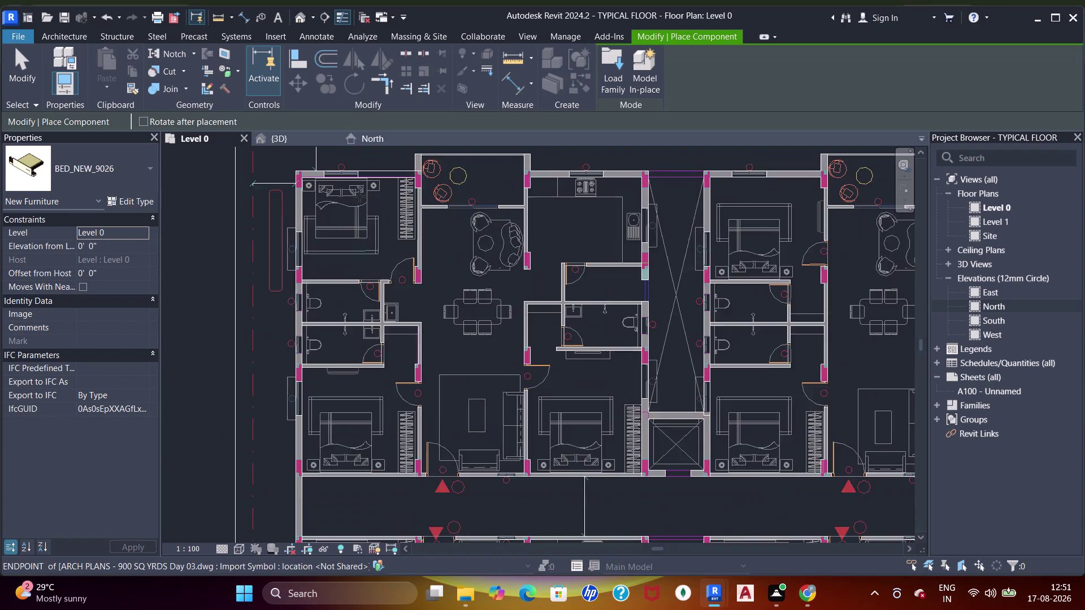
scroll(up, 3)
middle_drag(361, 211, 434, 260)
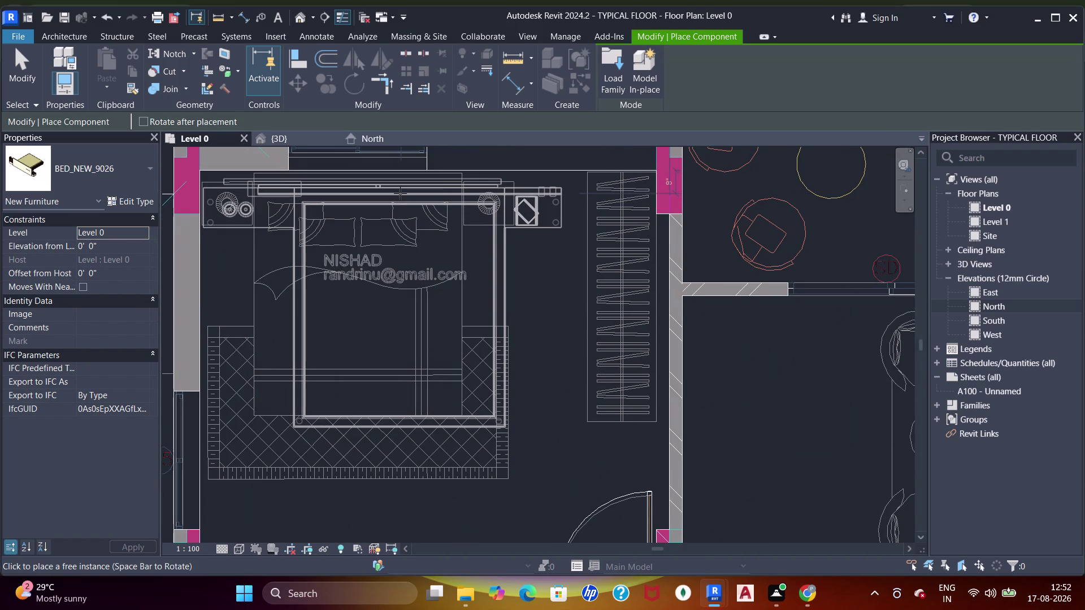
click(401, 192)
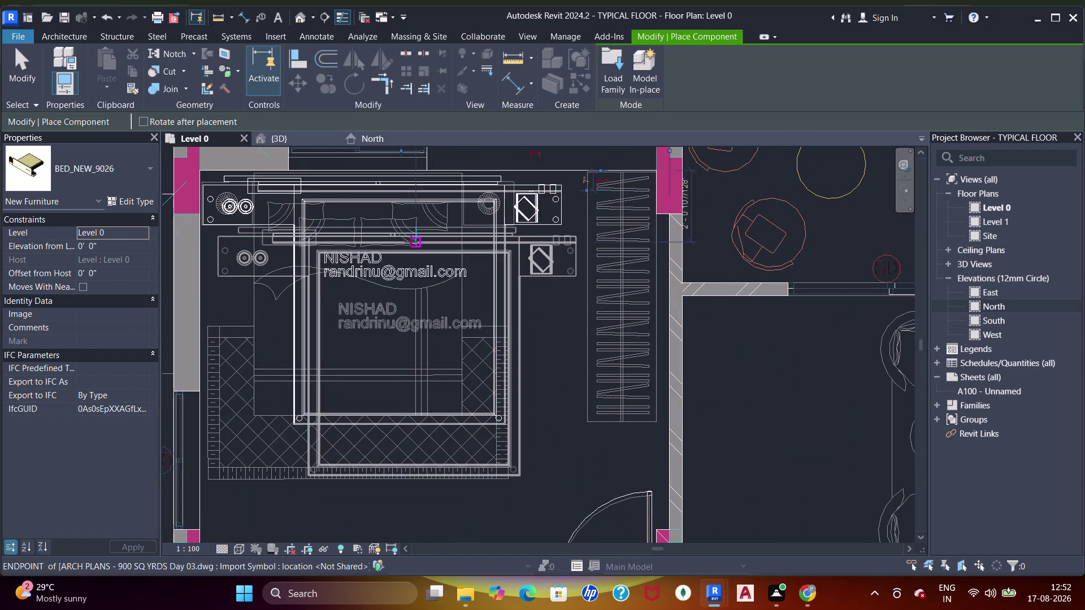
Rotate the bed and place it against the bottom wall of the bedroom beside the lift.
scroll(down, 3)
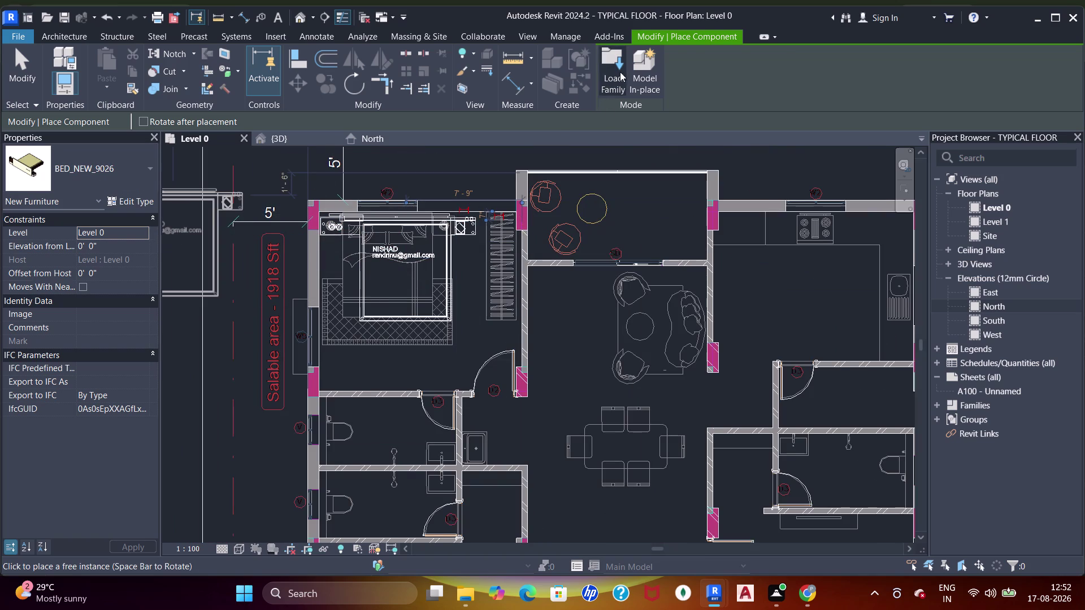
scroll(down, 3)
middle_drag(684, 281, 620, 194)
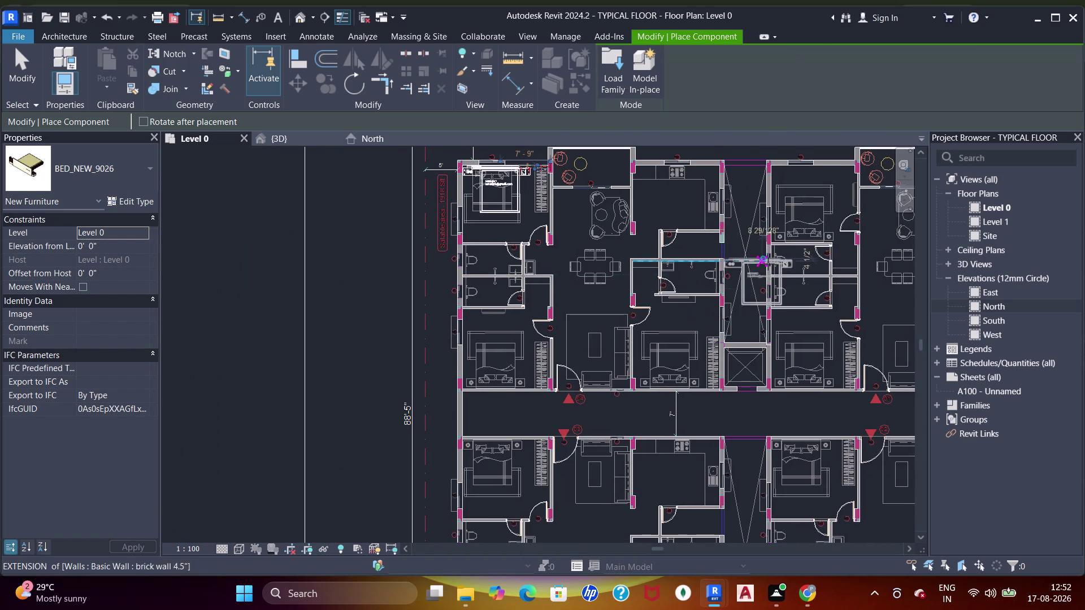
middle_drag(768, 263, 641, 276)
scroll(up, 3)
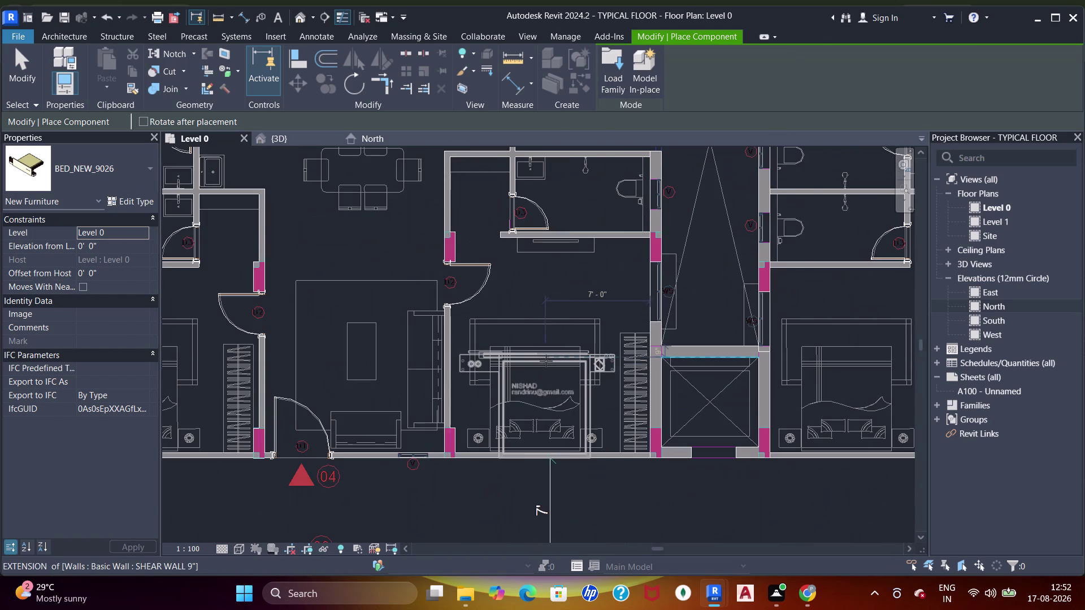
key(space)
key(space)
key(space)
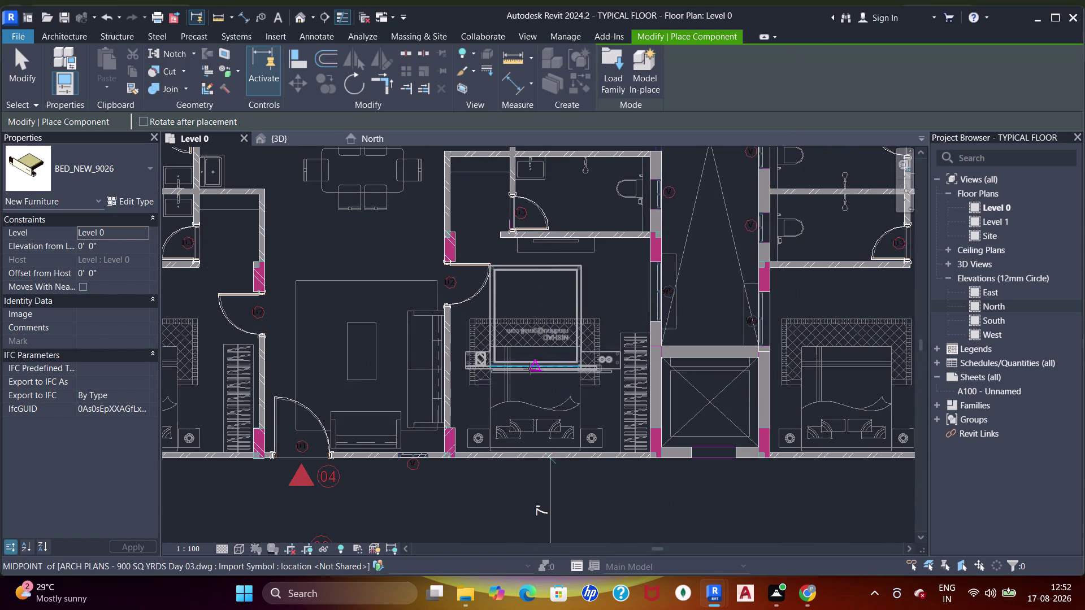
scroll(up, 3)
middle_drag(538, 435, 546, 378)
scroll(up, 3)
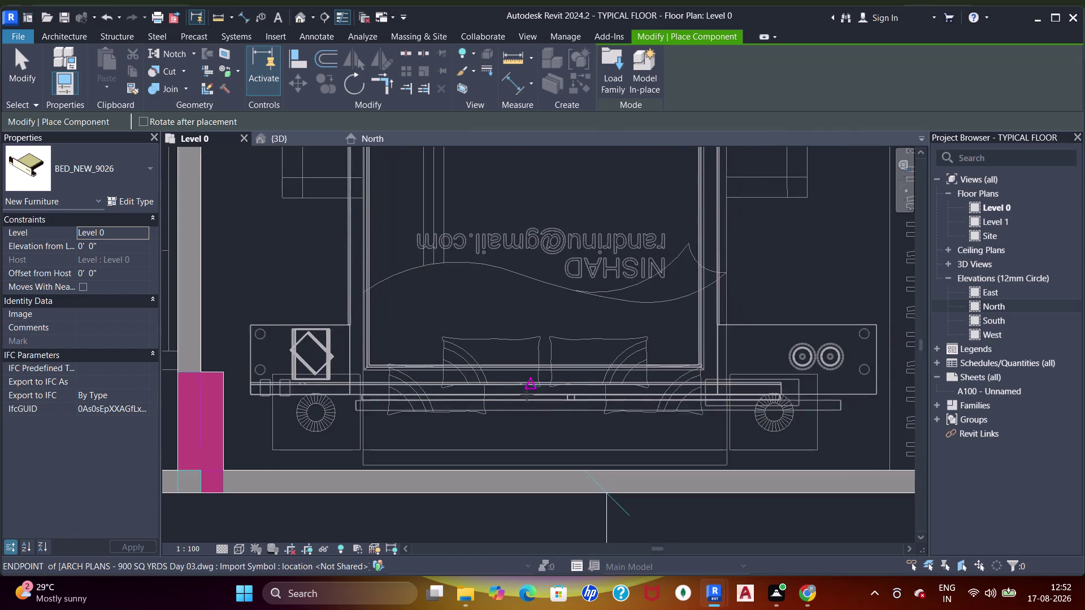
click(520, 440)
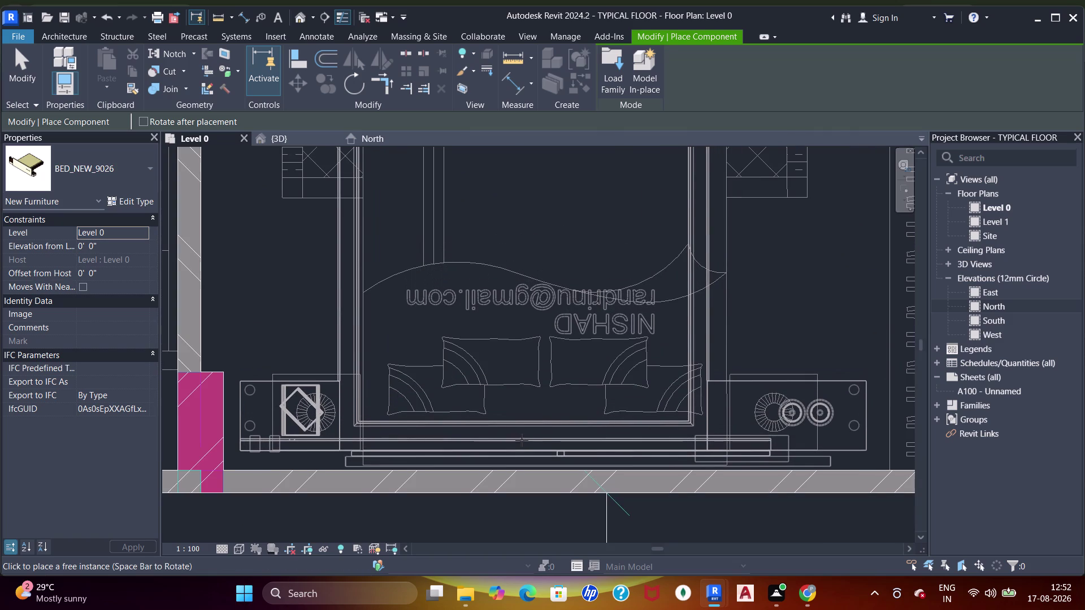
Place another bed against the wall of the bedroom beside the stair.
scroll(down, 3)
middle_drag(632, 334, 519, 293)
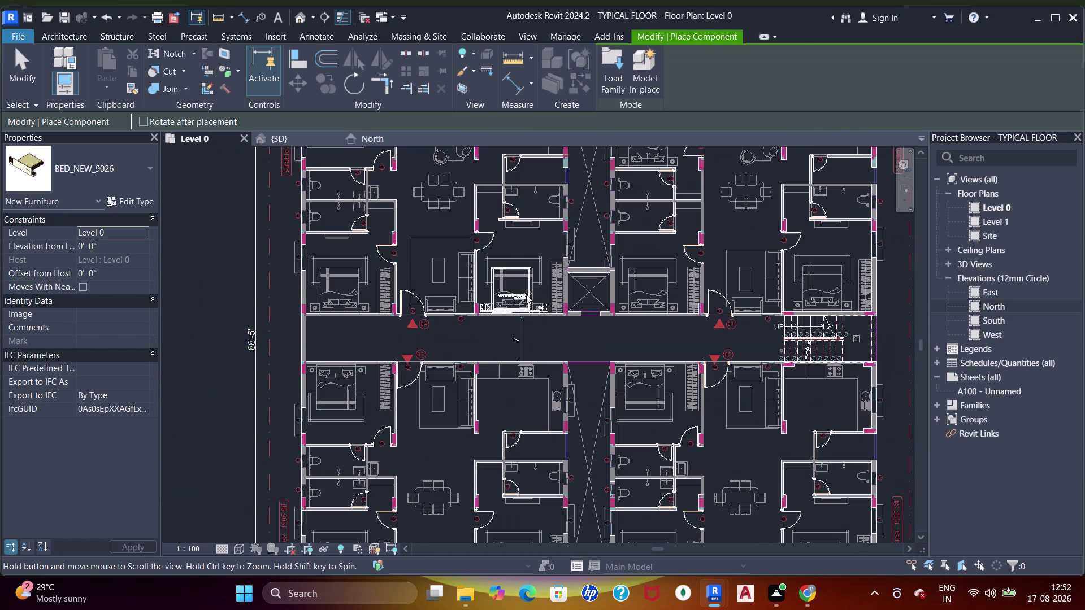
middle_drag(645, 326, 565, 334)
scroll(up, 3)
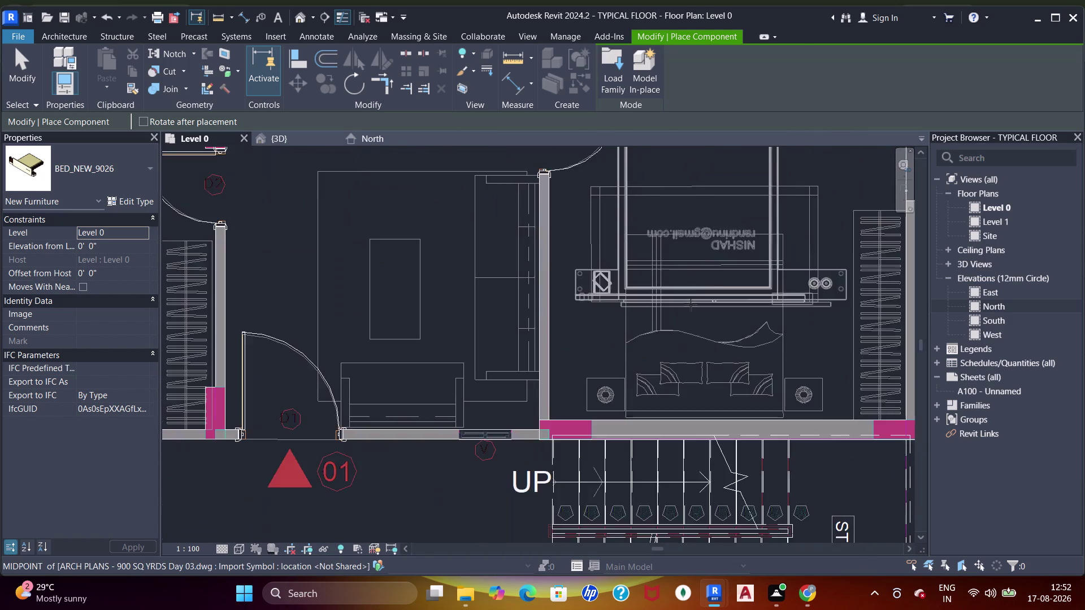
middle_drag(688, 331, 667, 230)
middle_drag(696, 395, 616, 355)
scroll(up, 3)
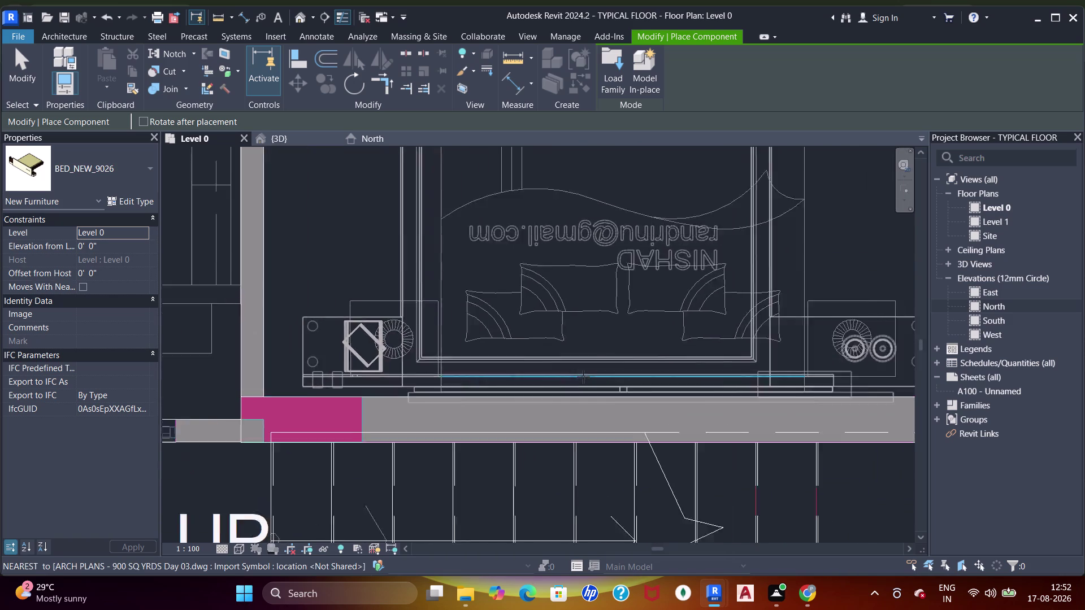
scroll(up, 3)
click(594, 364)
scroll(down, 3)
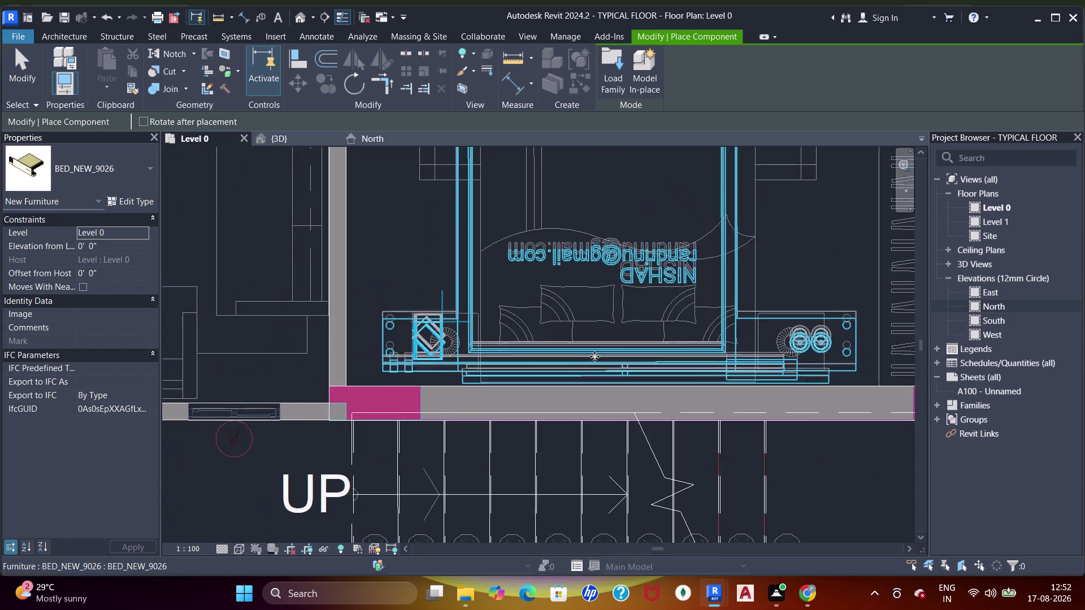
Place another BED_NEW_9026 bed against a bedroom wall after checking the placed beds.
scroll(down, 3)
scroll(down, 3)
middle_drag(616, 293, 601, 459)
middle_drag(623, 322, 625, 377)
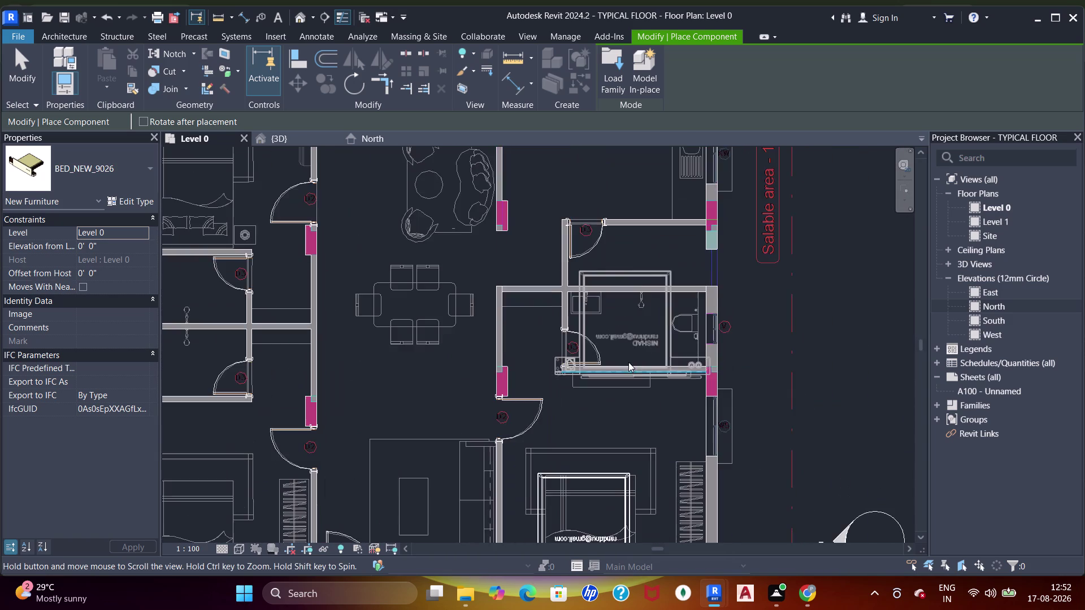
scroll(down, 3)
middle_drag(612, 346, 665, 282)
middle_drag(601, 335, 683, 325)
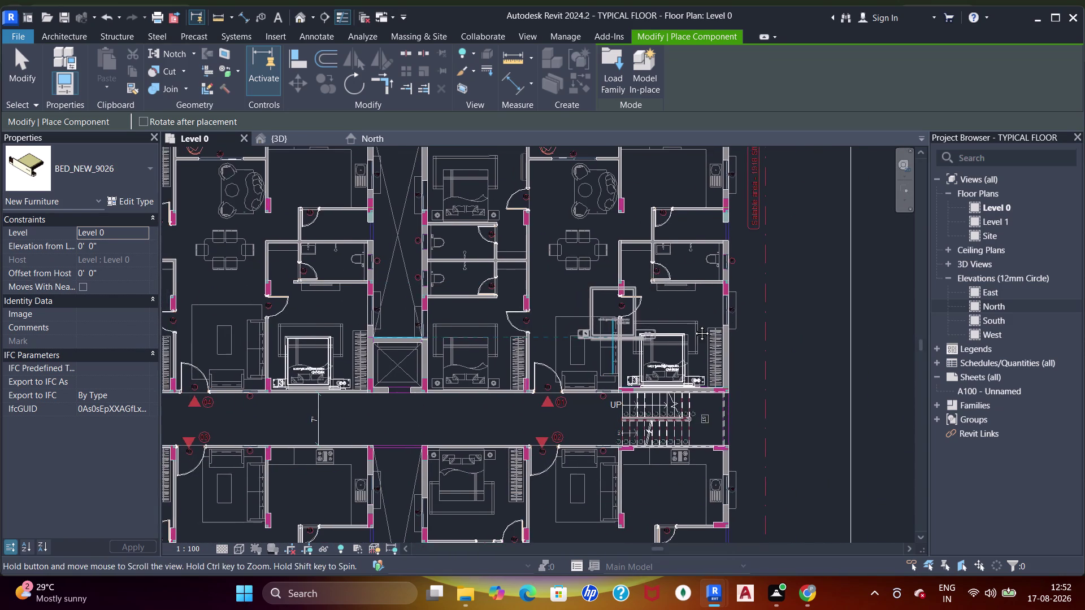
middle_drag(684, 325, 721, 320)
scroll(up, 3)
scroll(down, 3)
scroll(down, 3)
middle_drag(403, 260, 408, 266)
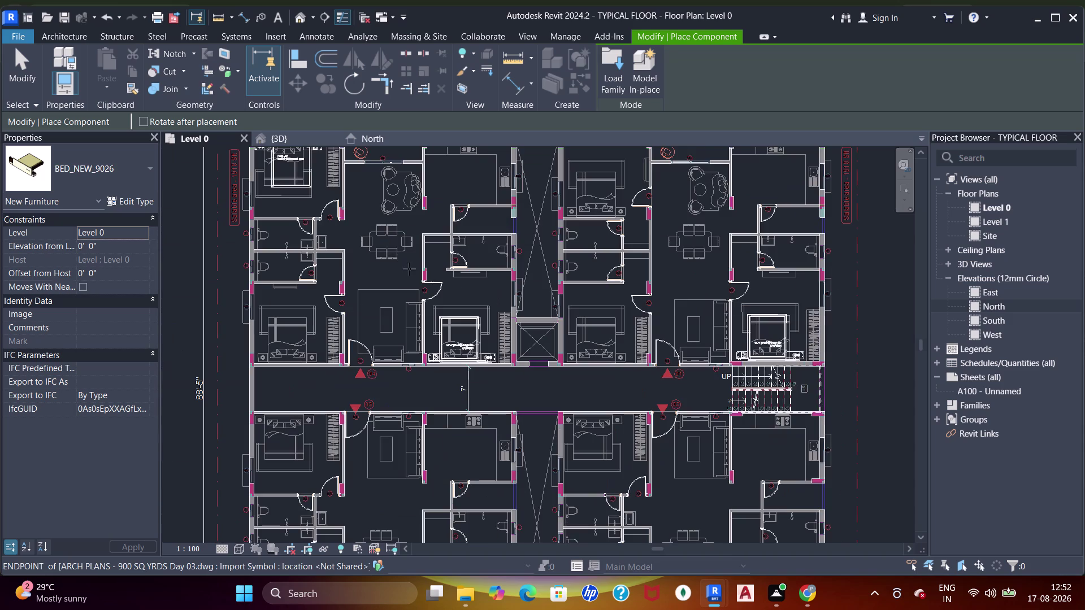
middle_drag(408, 266, 405, 274)
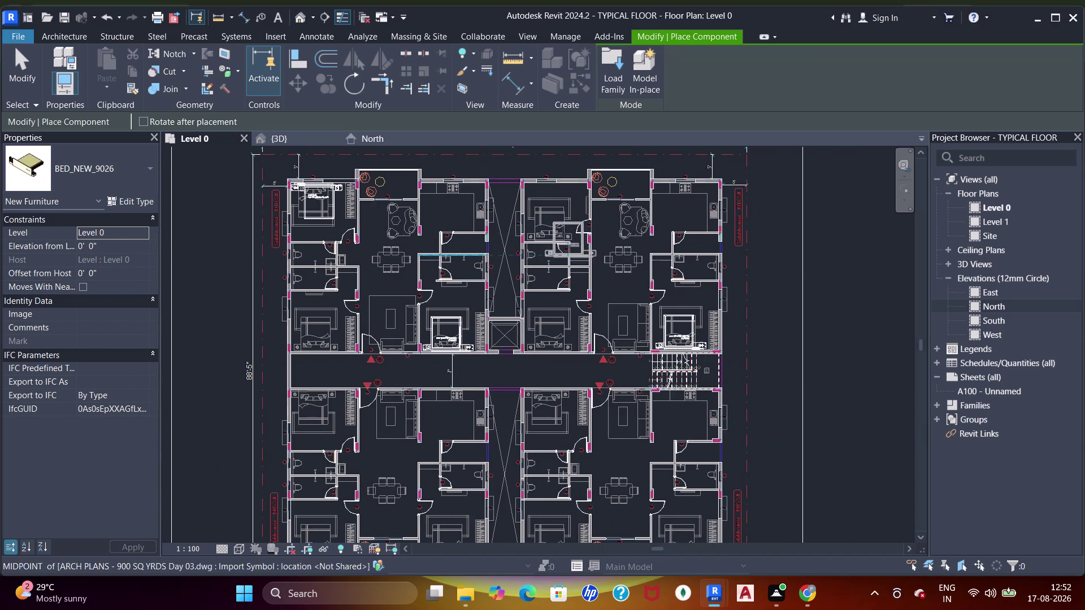
middle_drag(375, 407, 400, 304)
scroll(down, 3)
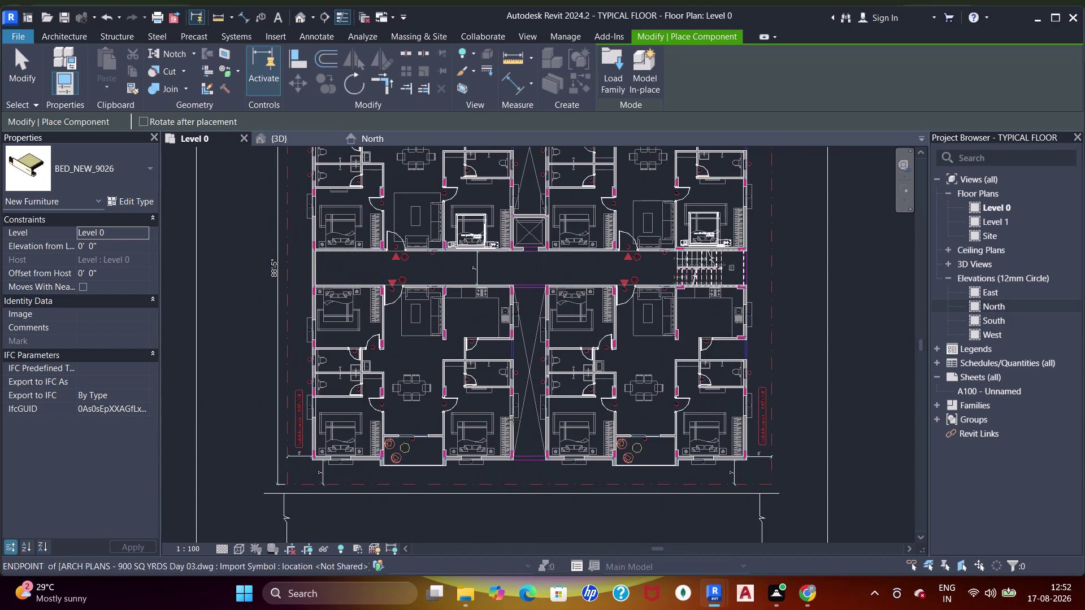
scroll(up, 3)
scroll(up, 3)
scroll(up, 3)
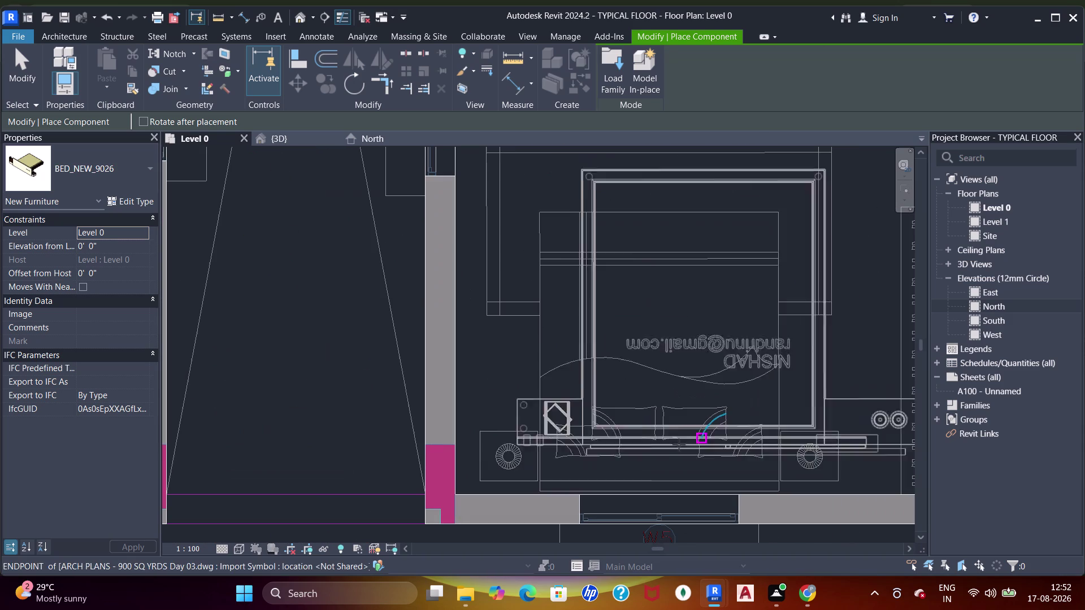
click(648, 473)
Rotate a BED_NEW_9026 bed and place it against a lower unit bedroom's top wall.
scroll(down, 3)
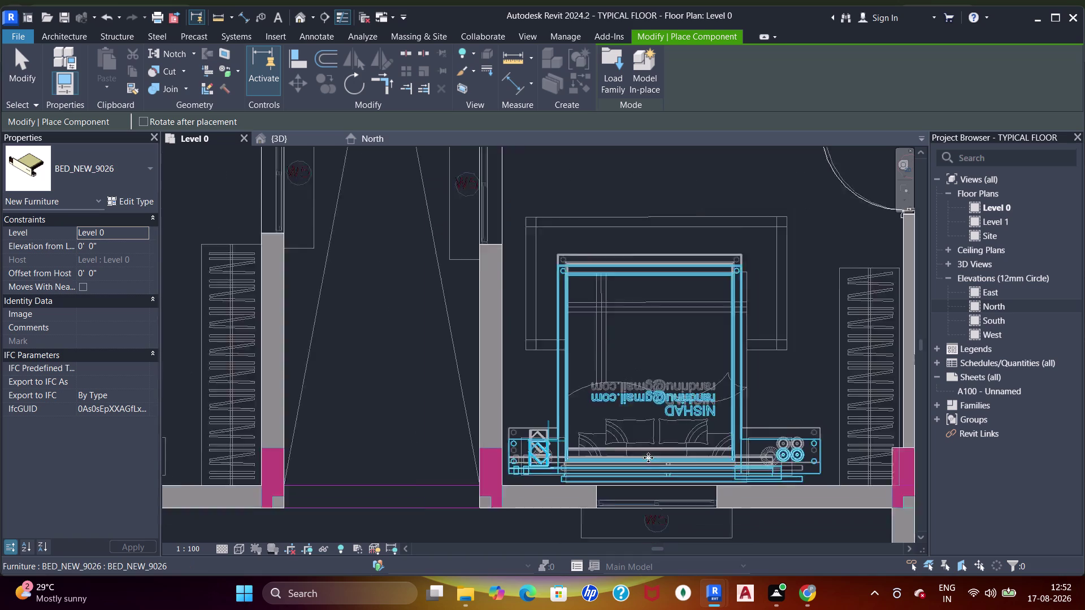
scroll(down, 3)
middle_drag(514, 424, 425, 412)
scroll(down, 3)
middle_drag(714, 406, 614, 405)
middle_drag(547, 403, 695, 440)
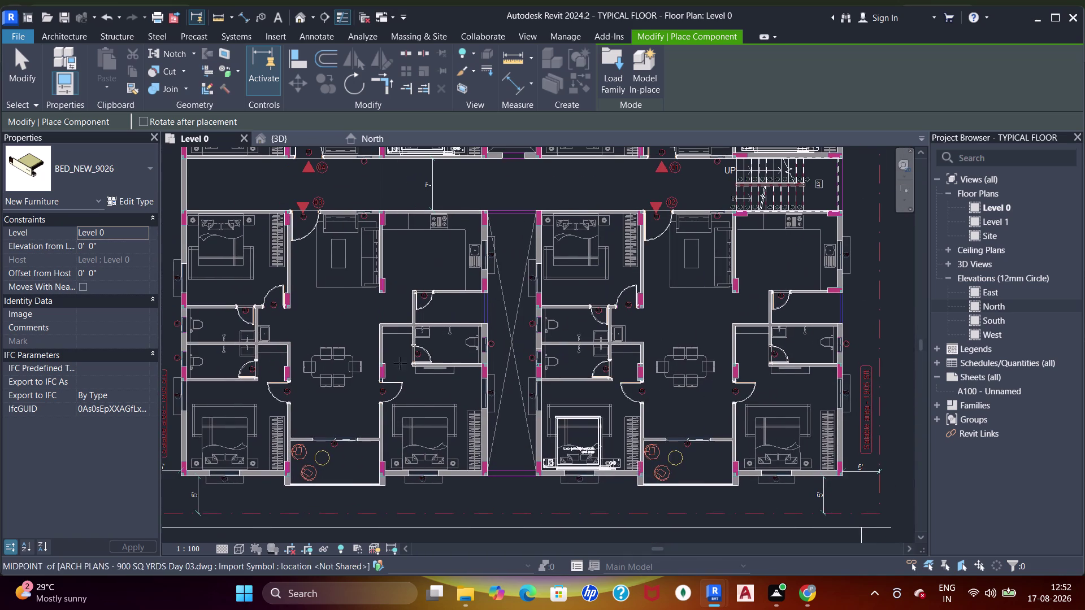
scroll(up, 3)
middle_drag(265, 277, 424, 347)
key(space)
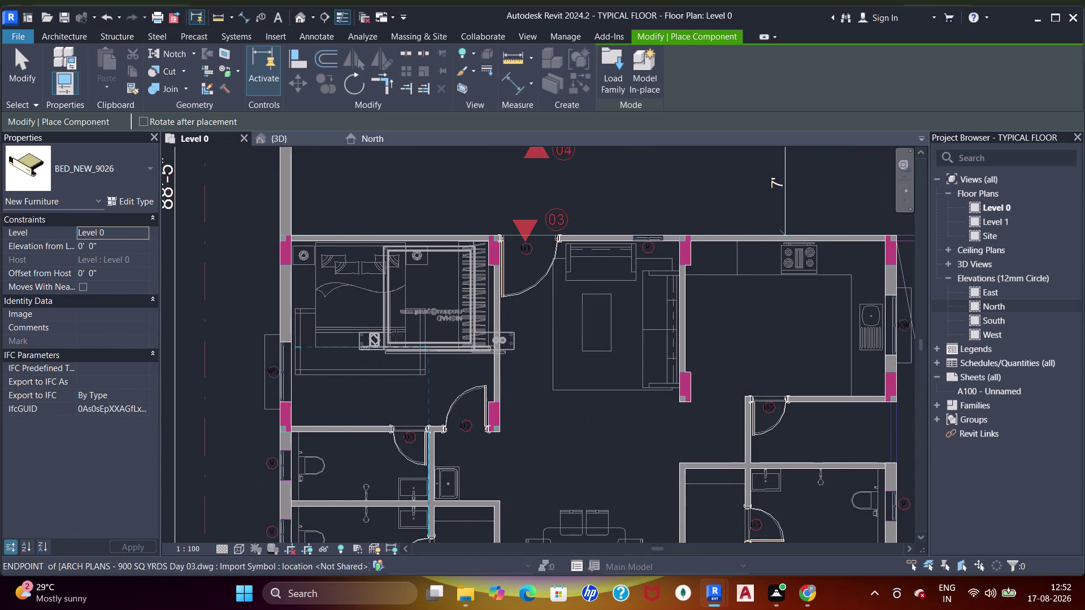
key(space)
key(space)
key(space)
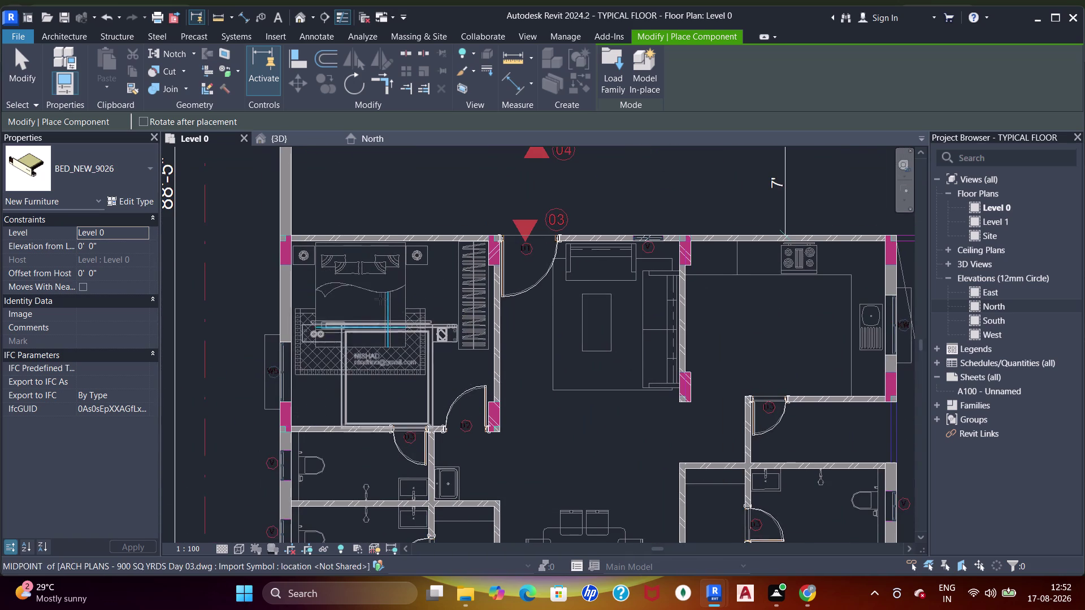
scroll(up, 3)
middle_drag(373, 269, 403, 316)
scroll(up, 3)
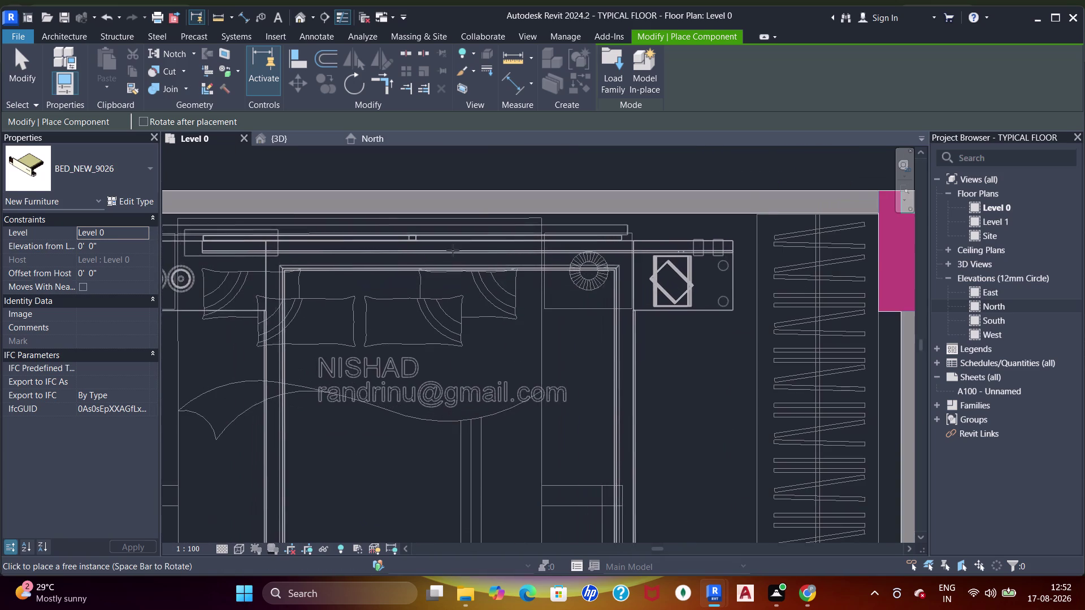
middle_drag(426, 255, 488, 250)
scroll(down, 3)
middle_drag(475, 252, 503, 254)
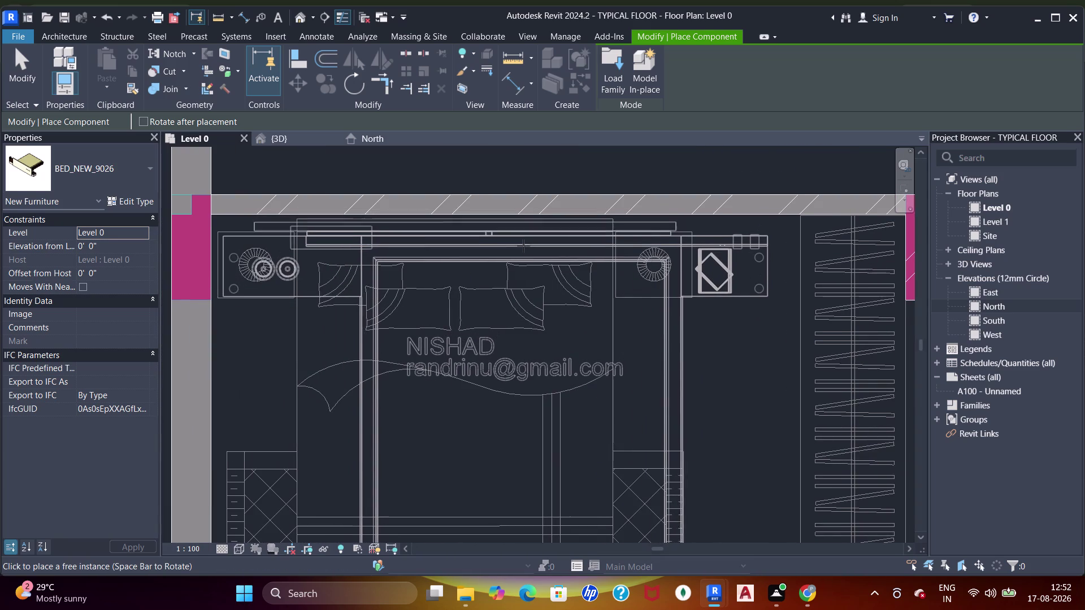
click(530, 245)
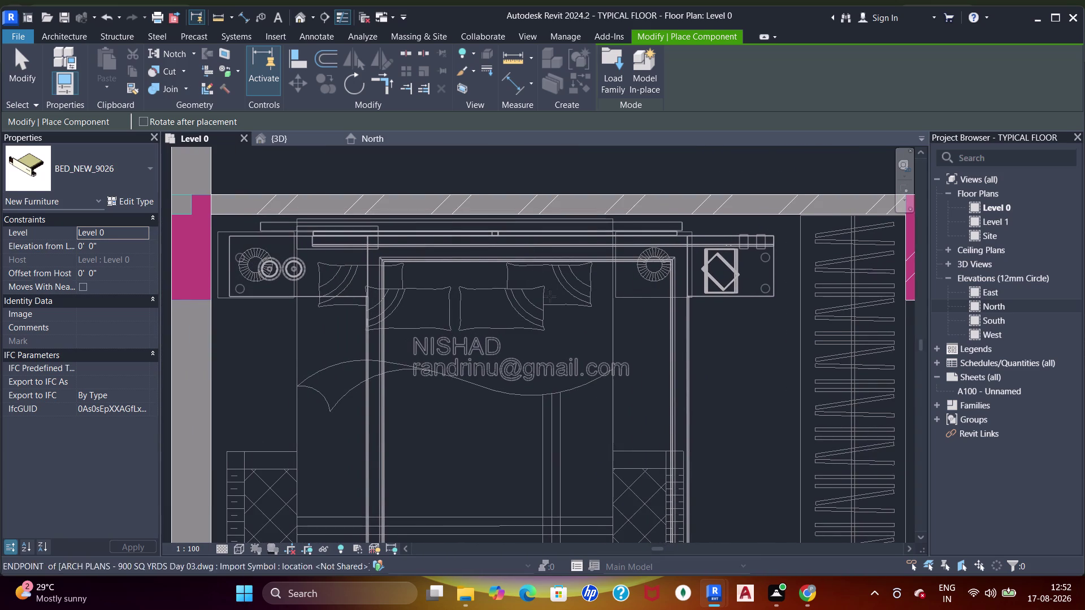
Zoom out to show the whole typical floor plan.
scroll(down, 3)
middle_drag(571, 343, 542, 302)
scroll(down, 3)
middle_drag(597, 316, 538, 321)
scroll(down, 3)
middle_drag(576, 315, 556, 325)
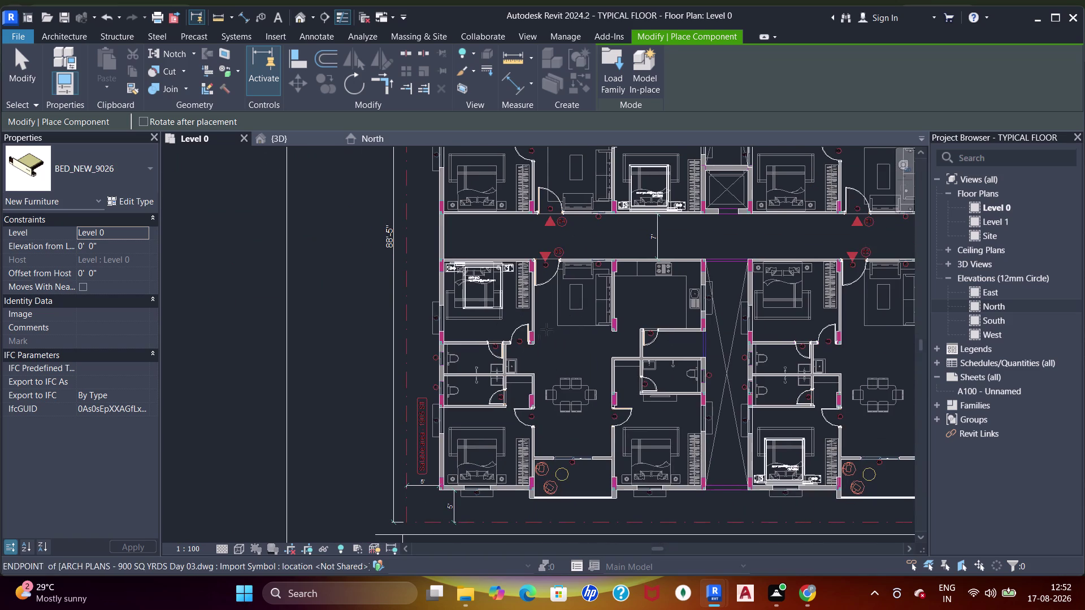
middle_drag(556, 324, 526, 337)
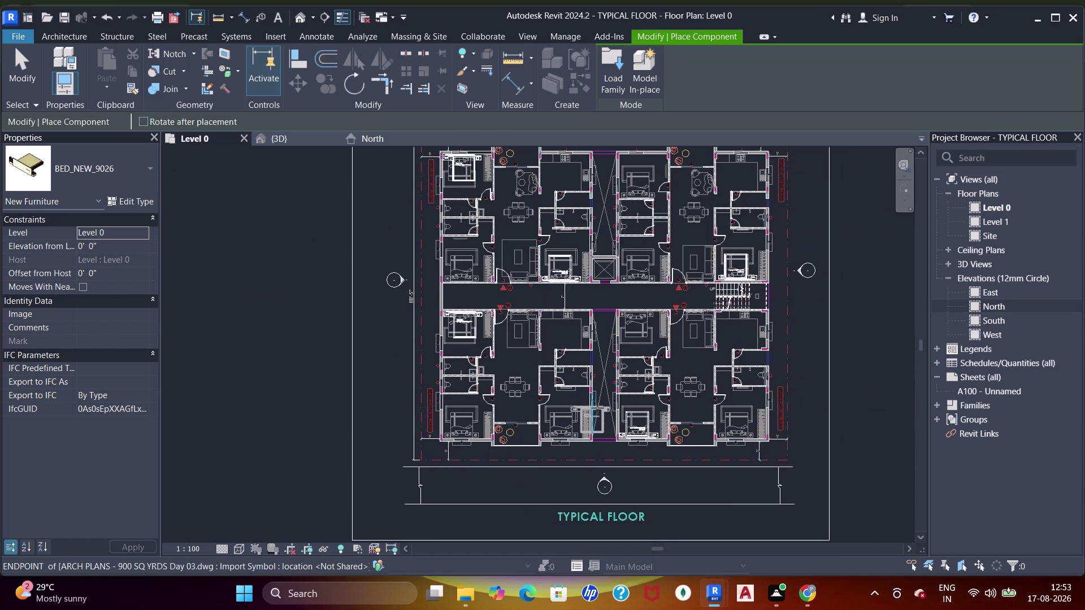
Stop placing beds and bring up Load Family from the Component tool.
key(Escape)
key(Escape)
key(Escape)
key(Escape)
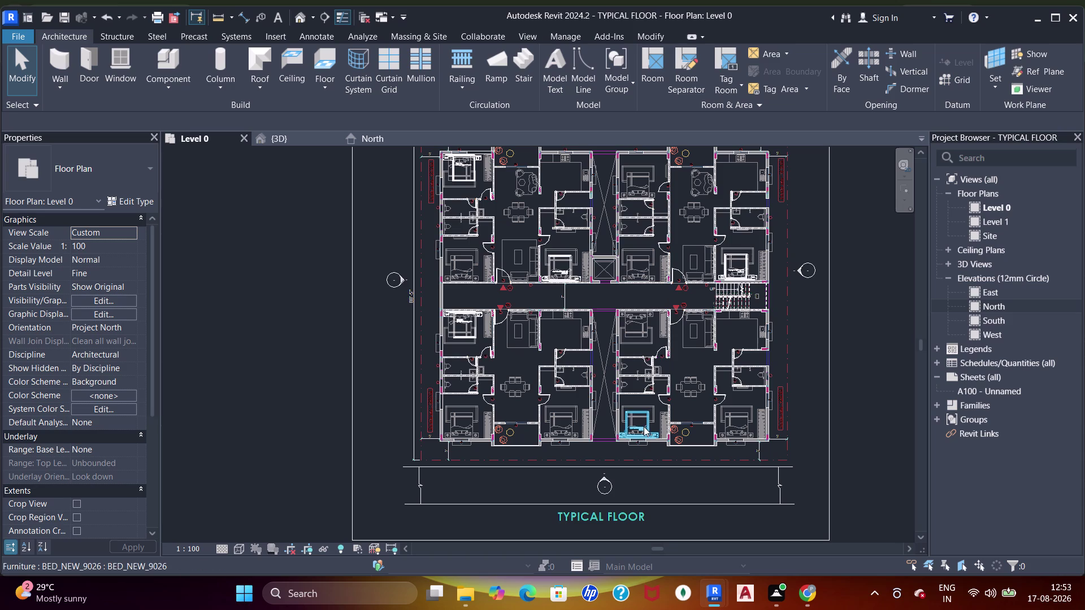
click(173, 61)
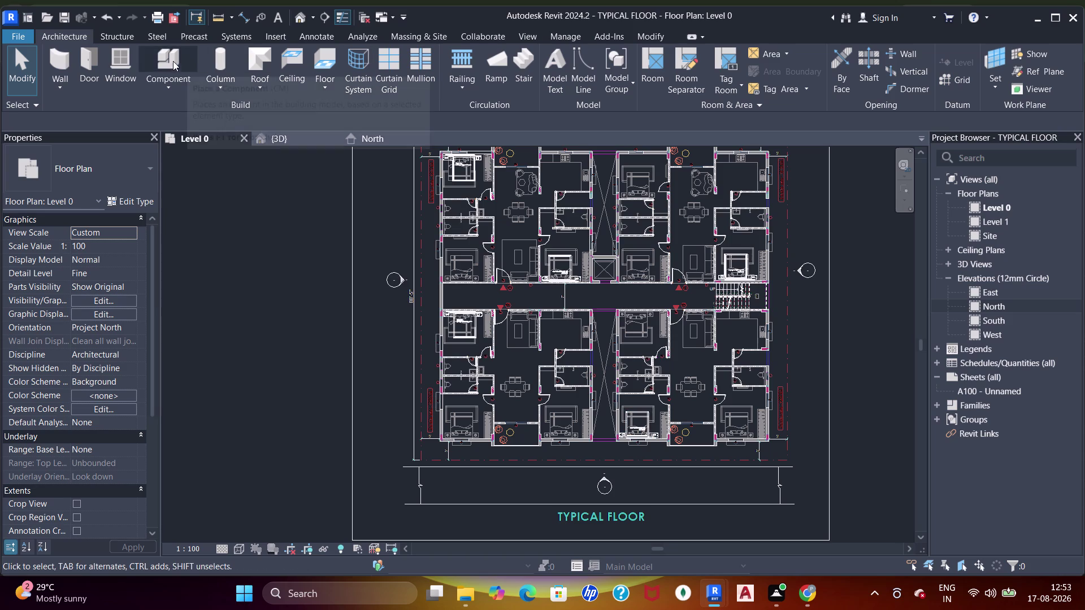
click(616, 66)
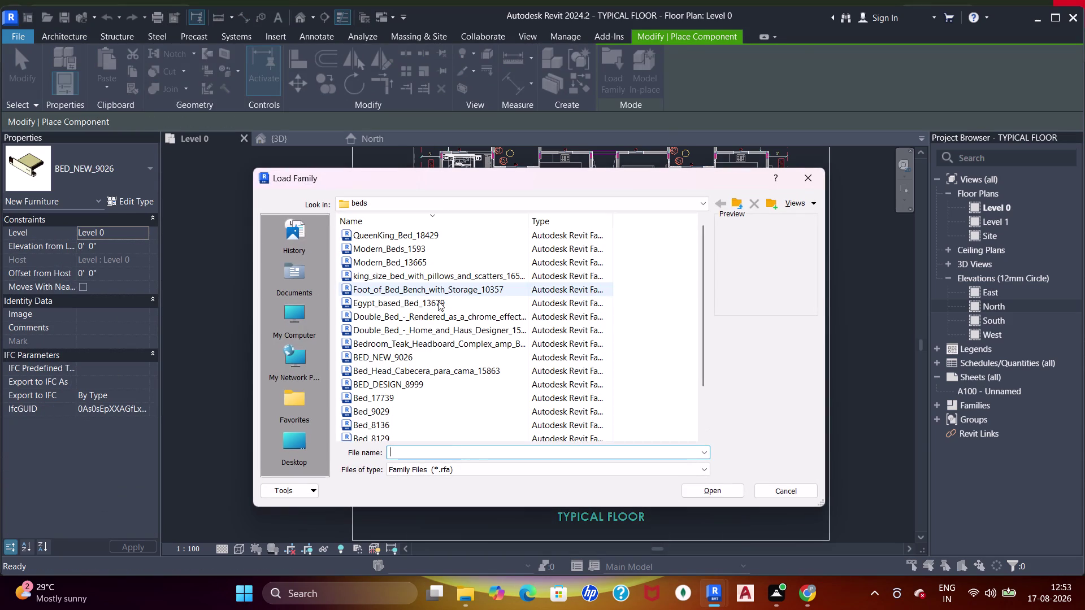
Preview the bed families in the beds folder and pick Bed_9029.rfa.
click(420, 310)
click(417, 334)
click(408, 359)
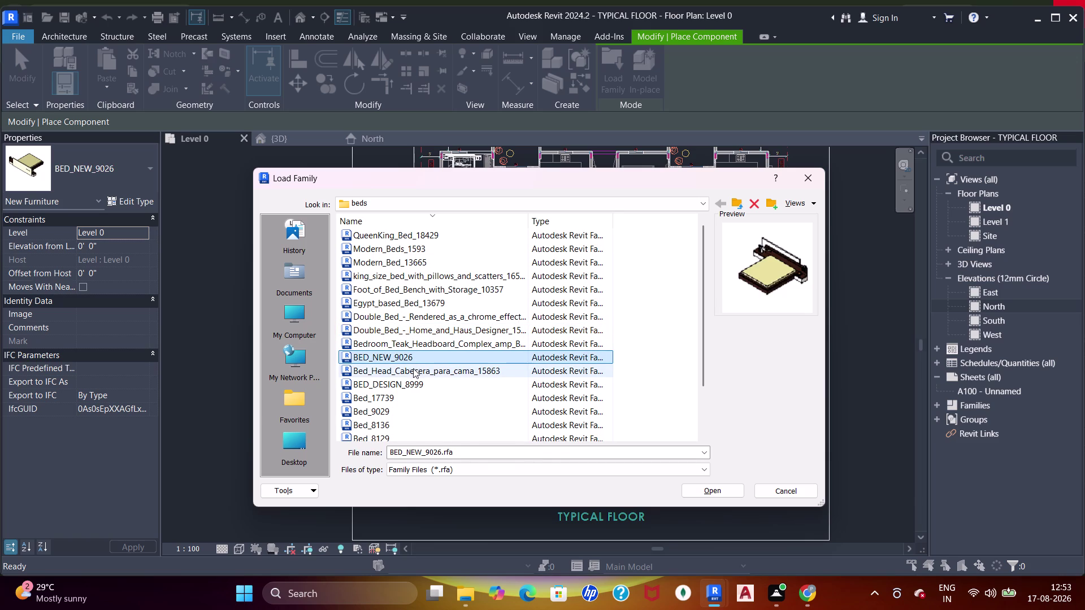
click(409, 372)
click(405, 381)
scroll(down, 3)
click(401, 356)
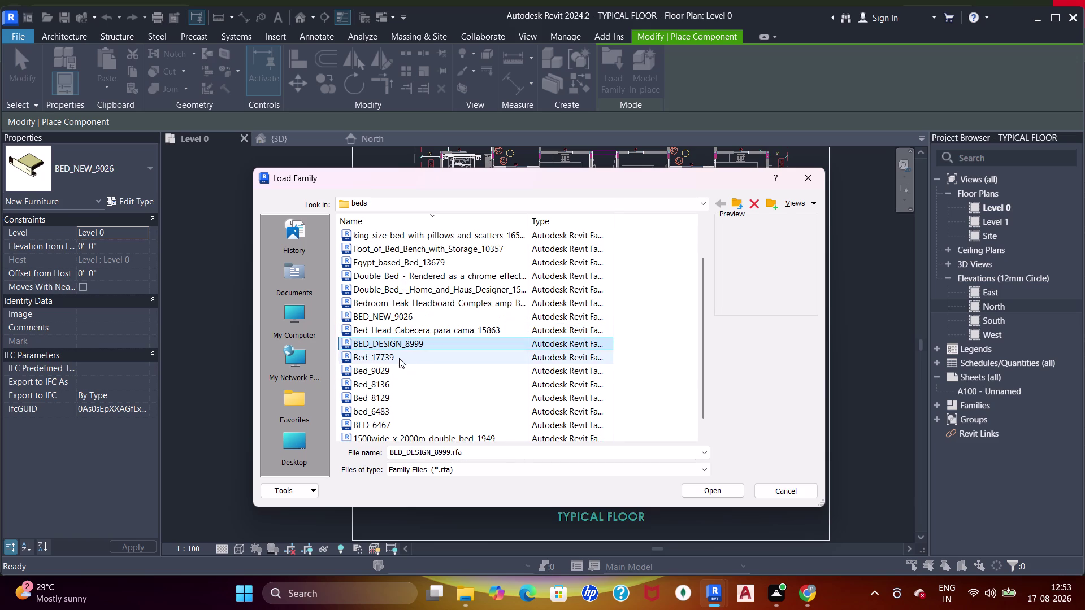
click(394, 369)
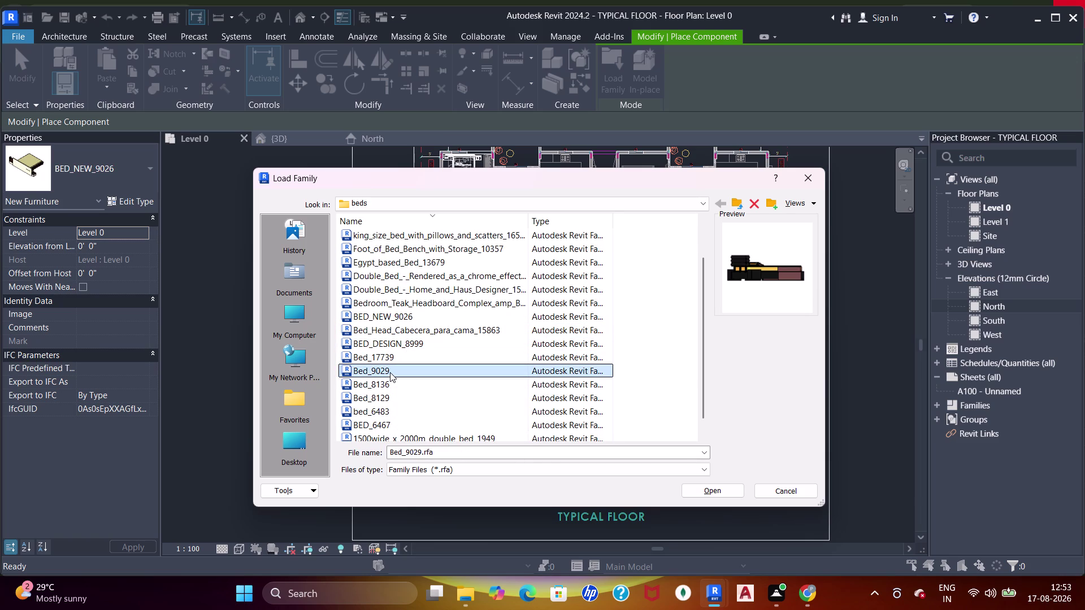
double_click(390, 372)
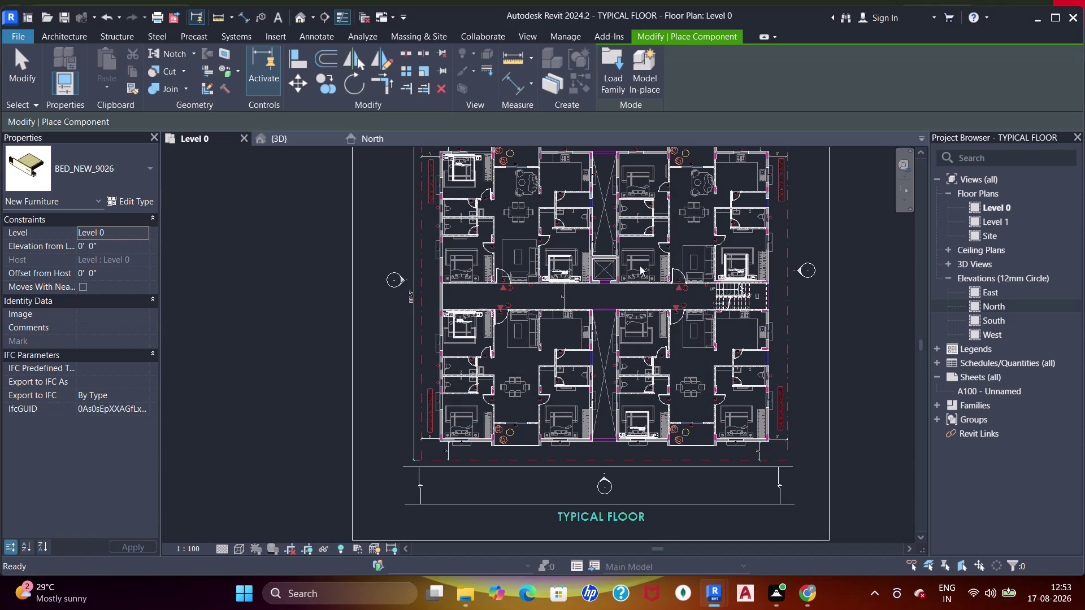
Zoom into the Level 0 plan with the Bed 001 type of Bed_9029 active.
scroll(up, 3)
scroll(up, 3)
Rotate the Bed_9029 preview and place it in the bedroom beside the lift.
key(space)
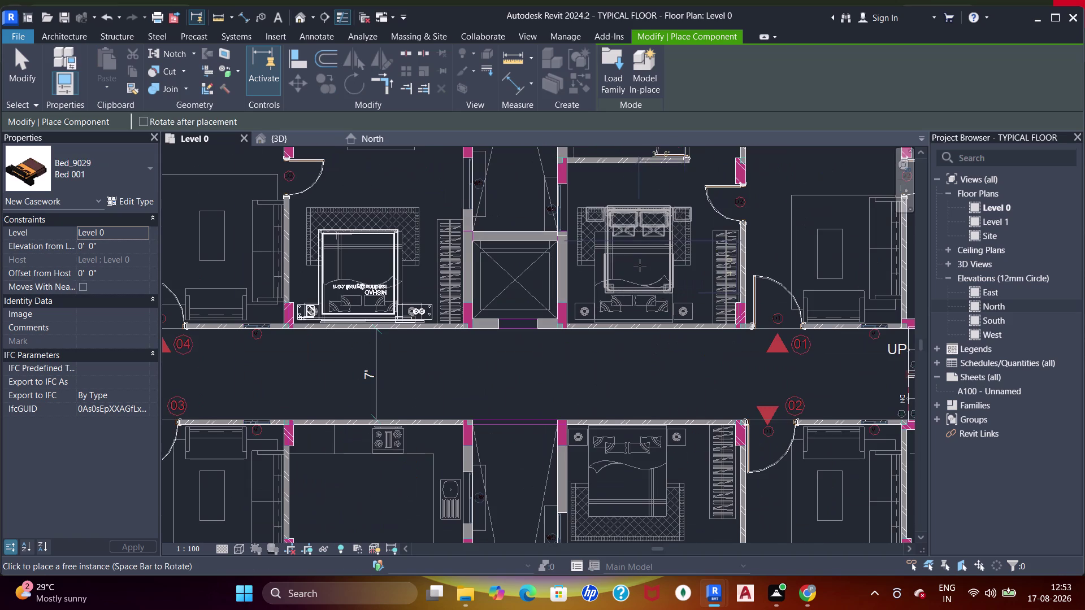
key(space)
scroll(up, 3)
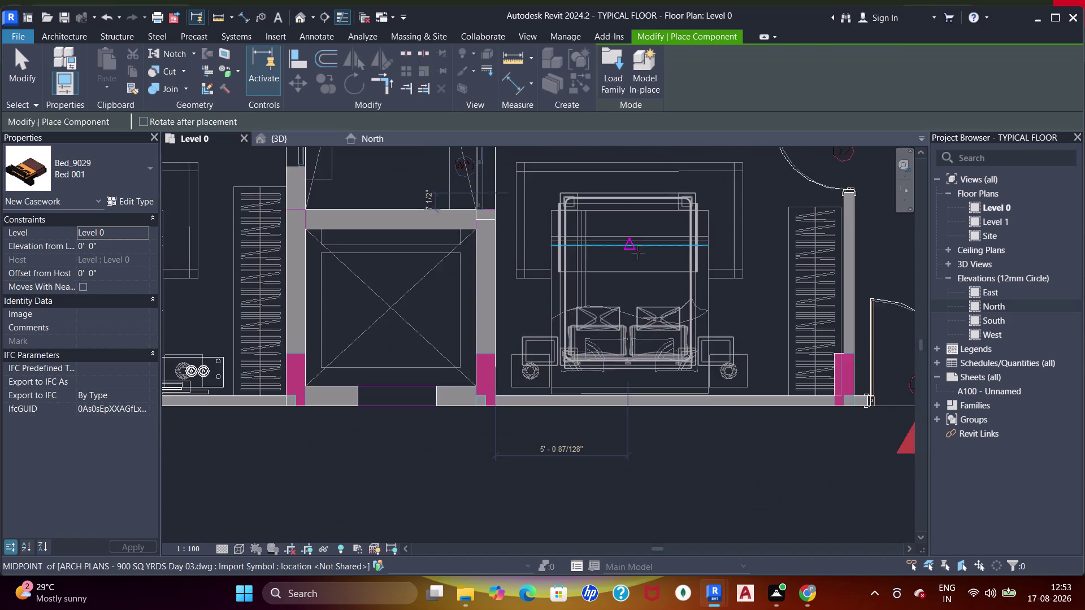
scroll(up, 3)
middle_drag(635, 257, 633, 235)
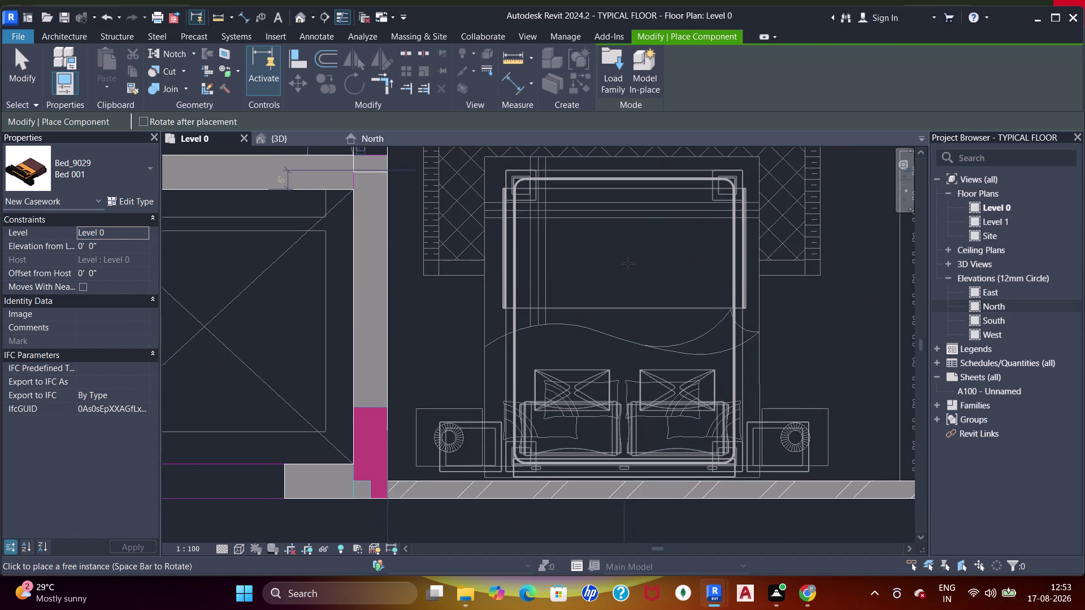
click(628, 263)
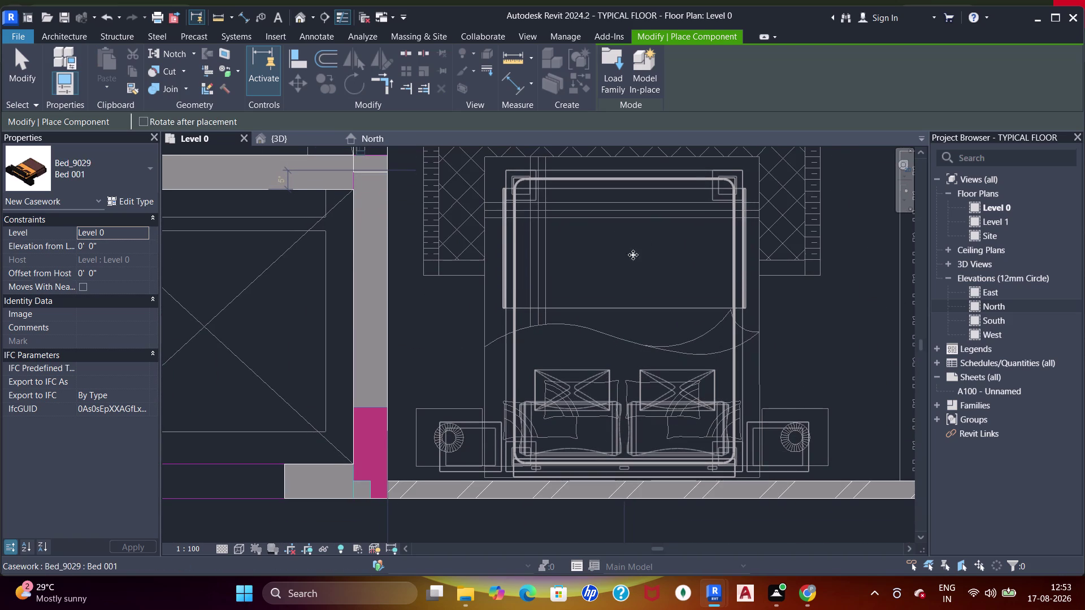
Pan to the central bedroom and click along its wall with the bed outline.
scroll(down, 3)
middle_drag(656, 254, 556, 268)
scroll(down, 3)
middle_drag(603, 271, 495, 263)
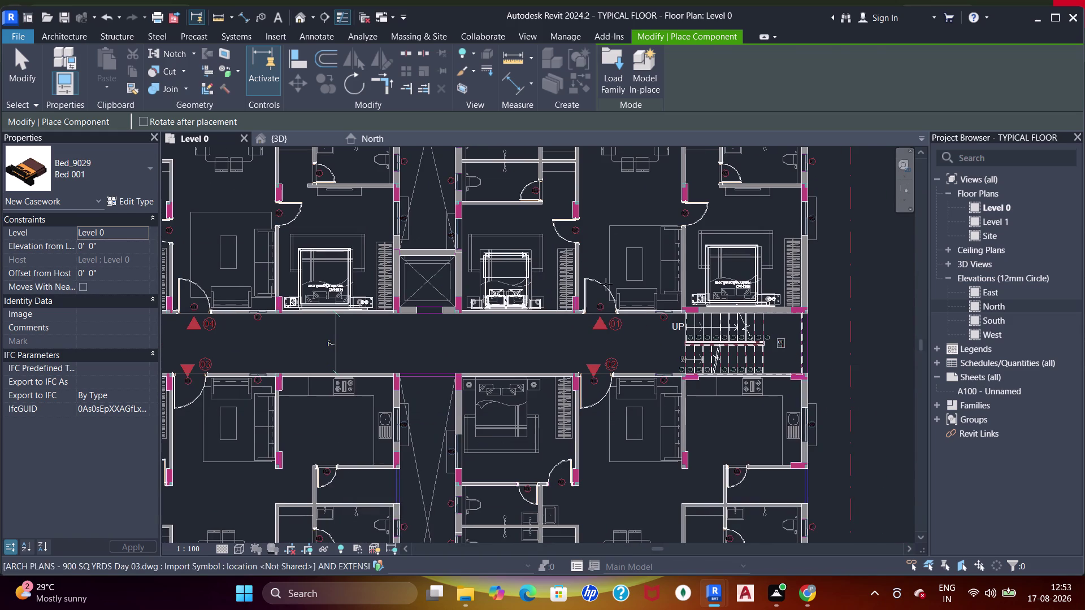
middle_drag(603, 306, 590, 451)
middle_drag(528, 332, 630, 364)
scroll(up, 3)
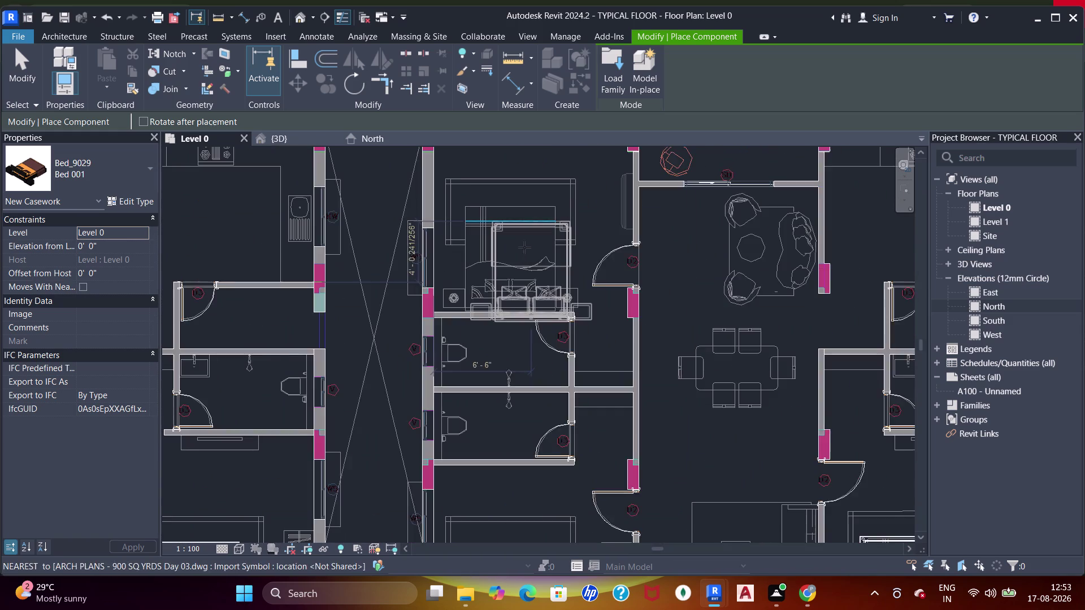
scroll(up, 3)
middle_drag(530, 261, 637, 331)
scroll(up, 3)
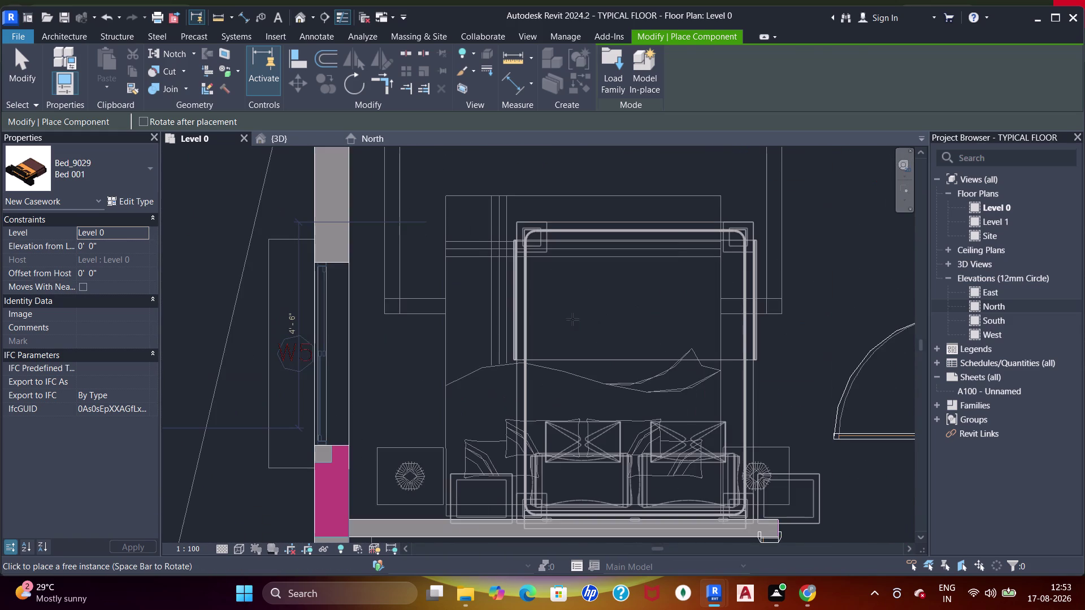
middle_drag(572, 320, 594, 247)
click(569, 226)
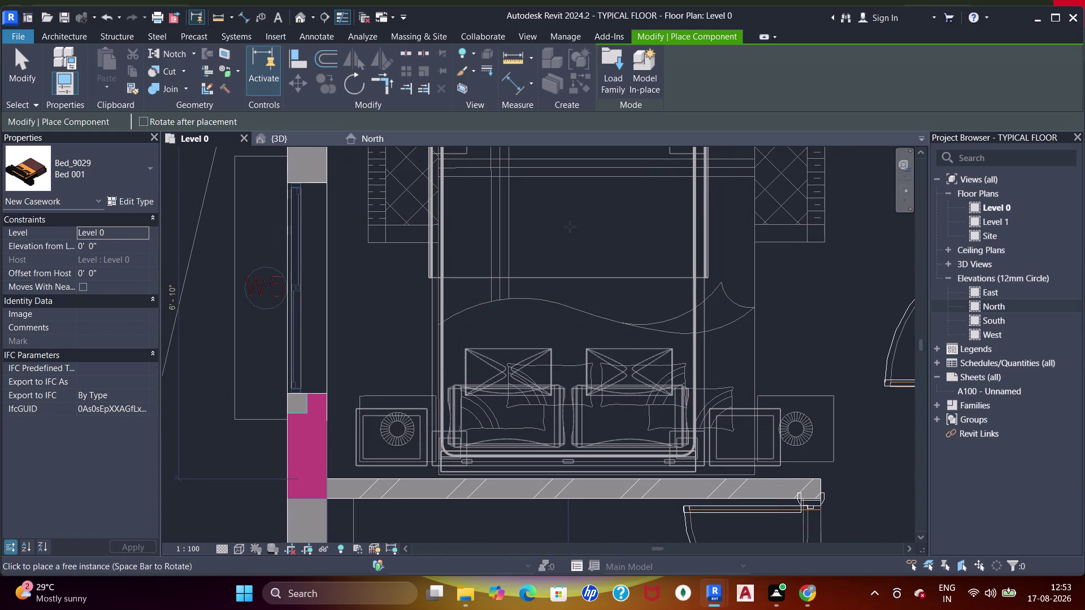
Pan down to the lower-left bedroom and click in the plan.
scroll(down, 3)
middle_drag(491, 288, 641, 311)
scroll(down, 3)
middle_drag(552, 296, 570, 286)
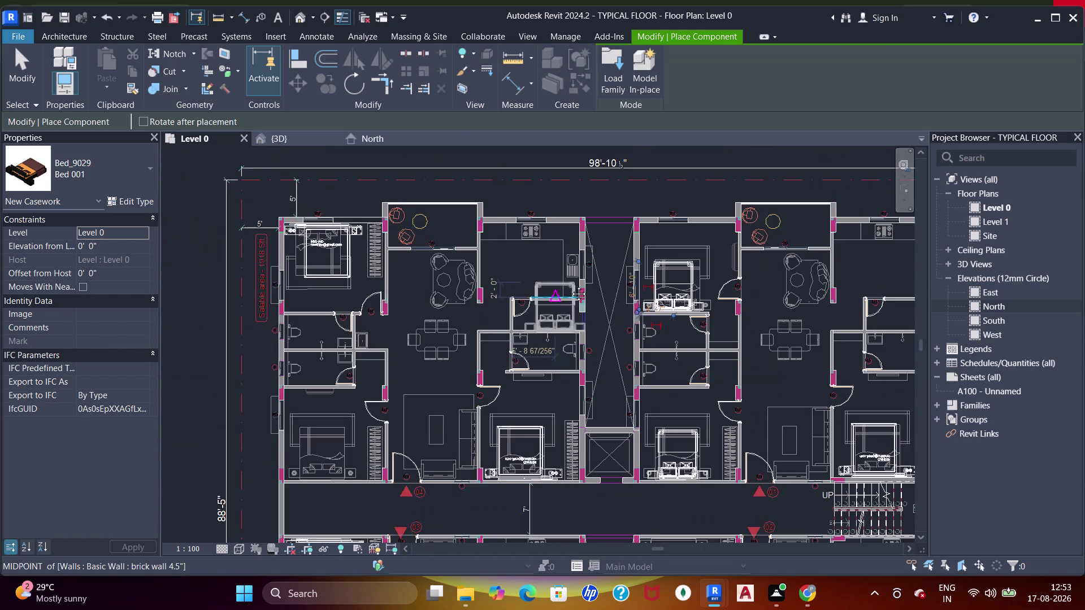
middle_drag(570, 285, 591, 268)
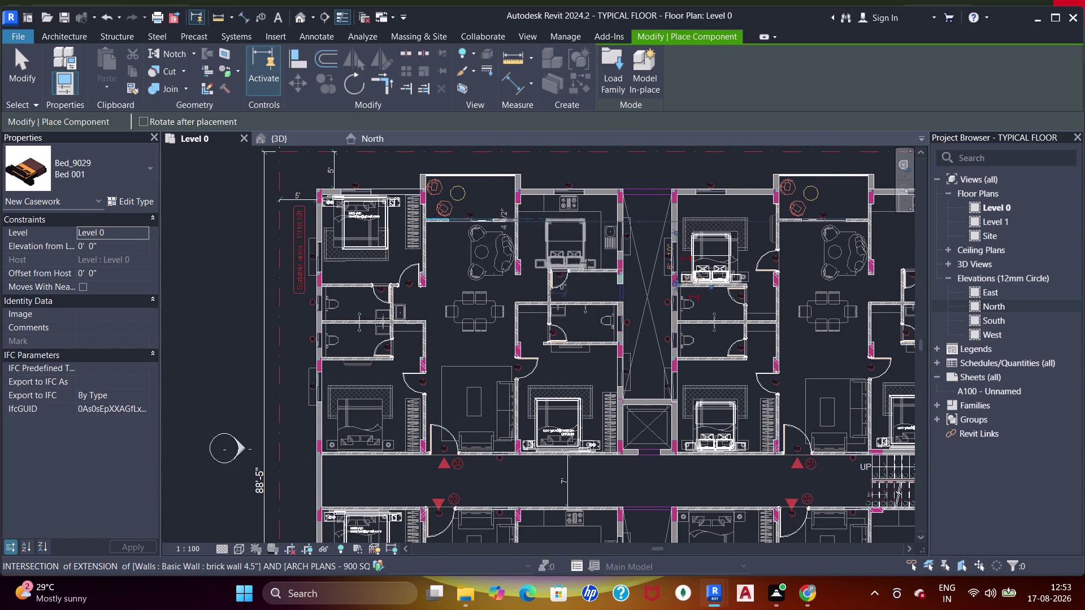
middle_drag(577, 303, 575, 266)
middle_drag(669, 408, 660, 279)
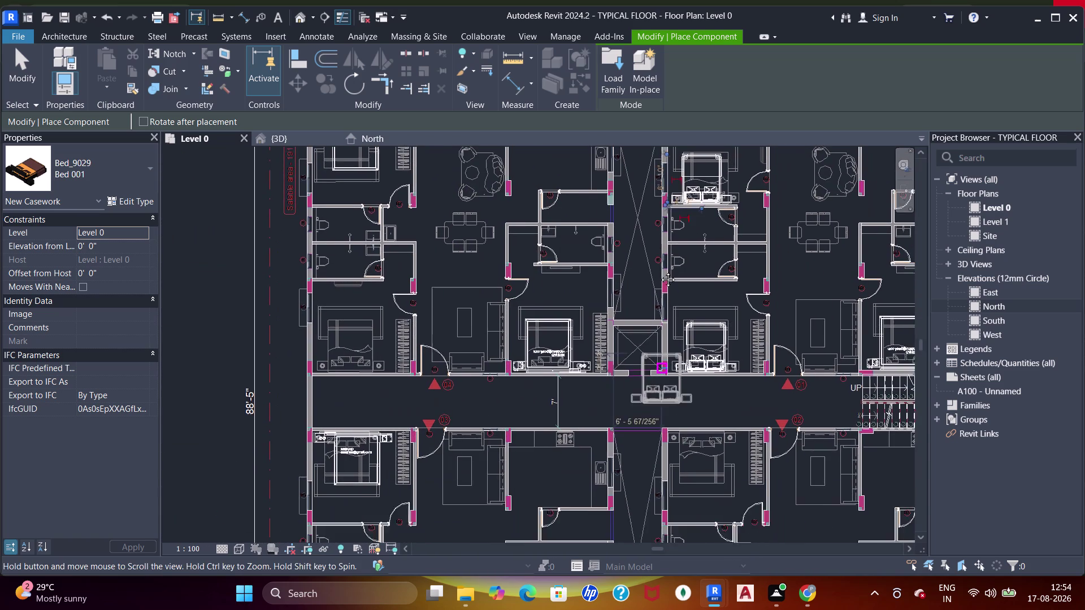
middle_drag(659, 279, 659, 270)
scroll(up, 3)
scroll(up, 3)
scroll(down, 3)
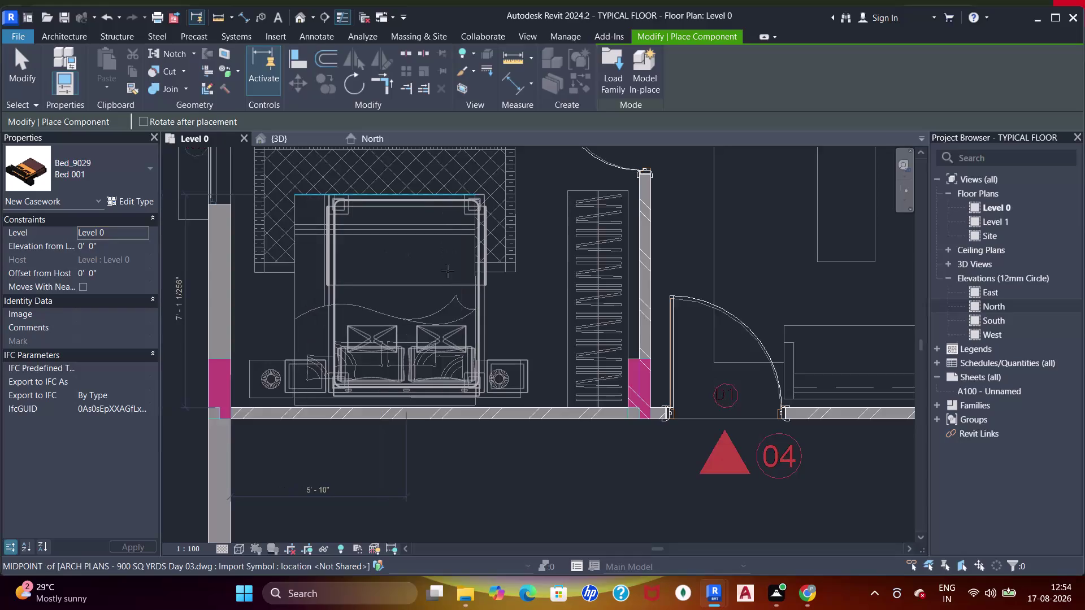
scroll(down, 3)
scroll(up, 3)
scroll(up, 3)
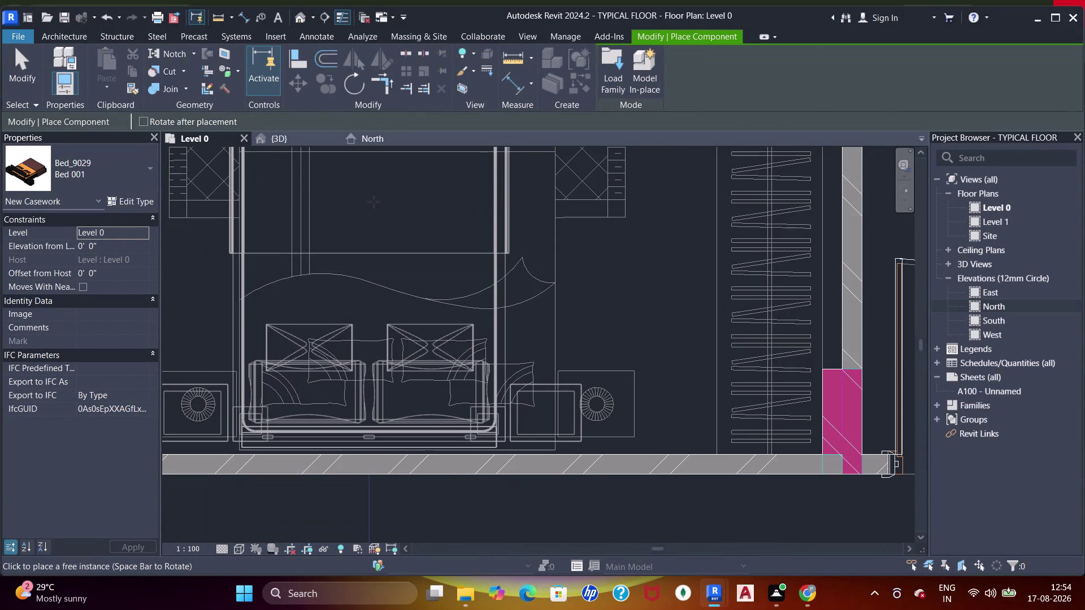
click(374, 202)
Place a Bed_9029 bed in the bottom-centre bedroom.
scroll(down, 3)
middle_drag(508, 351, 440, 252)
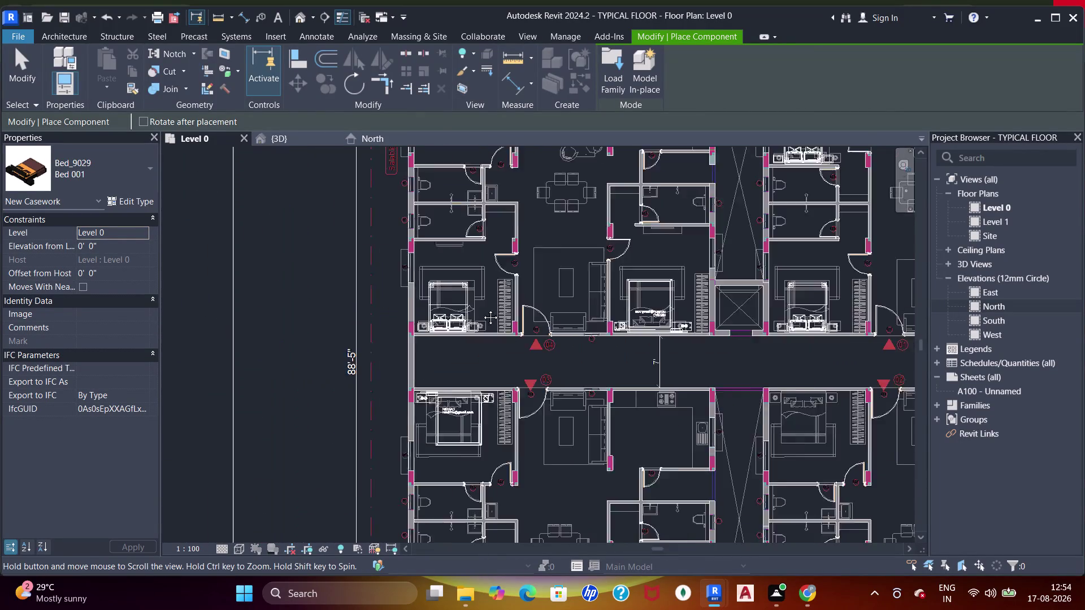
middle_drag(535, 381, 522, 288)
middle_drag(523, 284, 524, 274)
middle_click(524, 271)
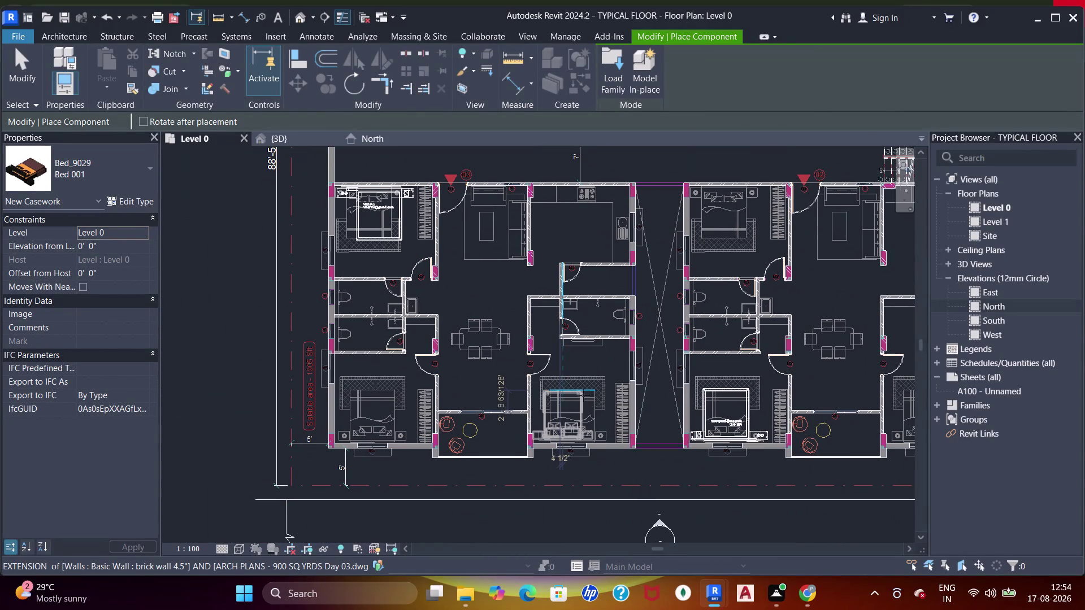
middle_drag(591, 388, 504, 398)
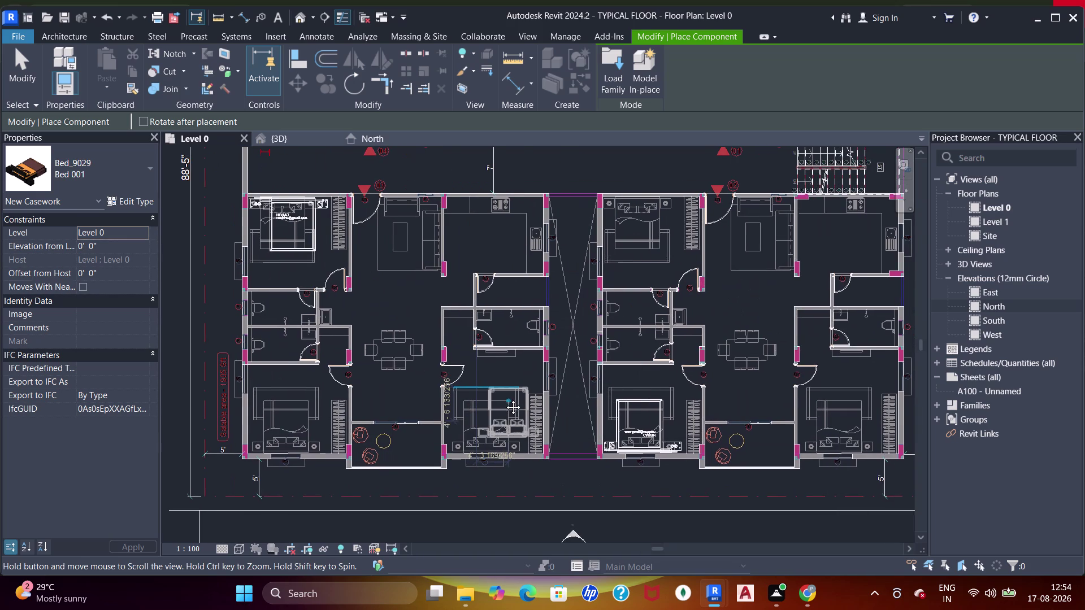
middle_drag(504, 399, 524, 407)
scroll(up, 3)
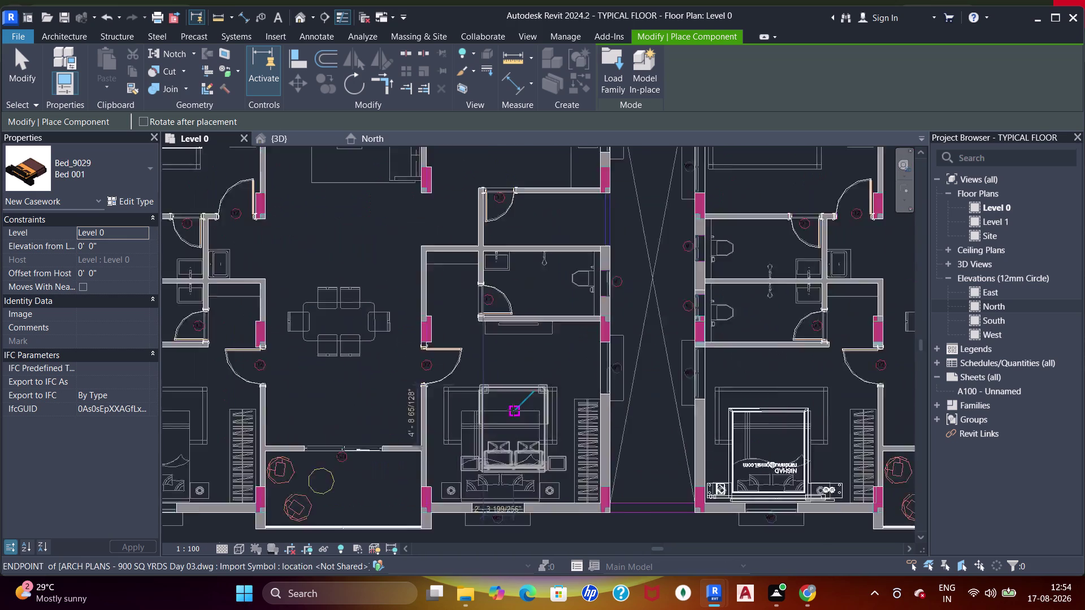
scroll(up, 3)
middle_drag(507, 417, 575, 272)
scroll(up, 3)
middle_drag(576, 355, 625, 201)
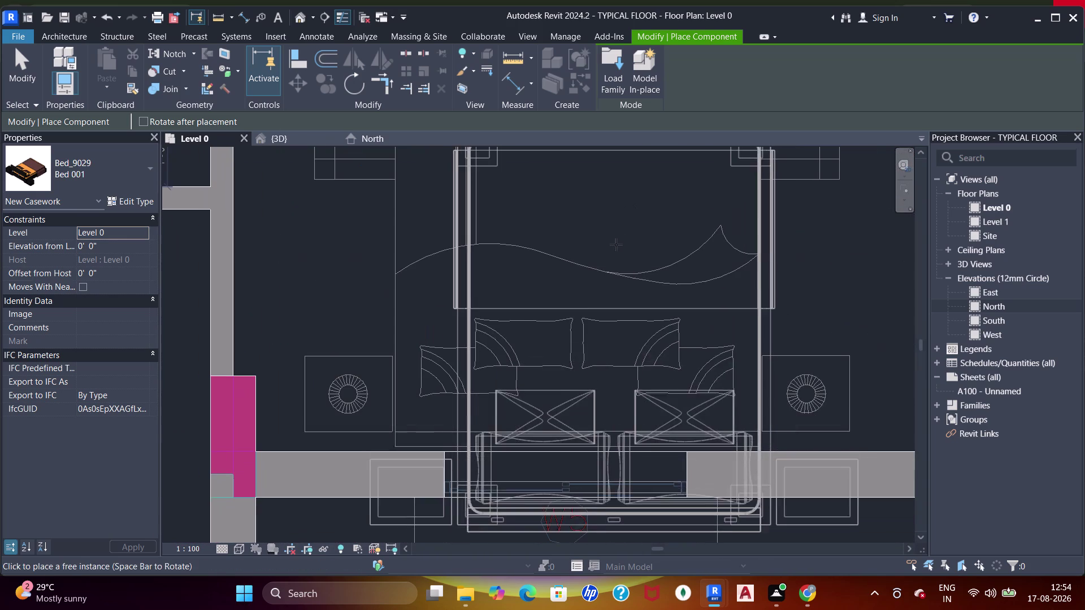
click(602, 161)
scroll(down, 3)
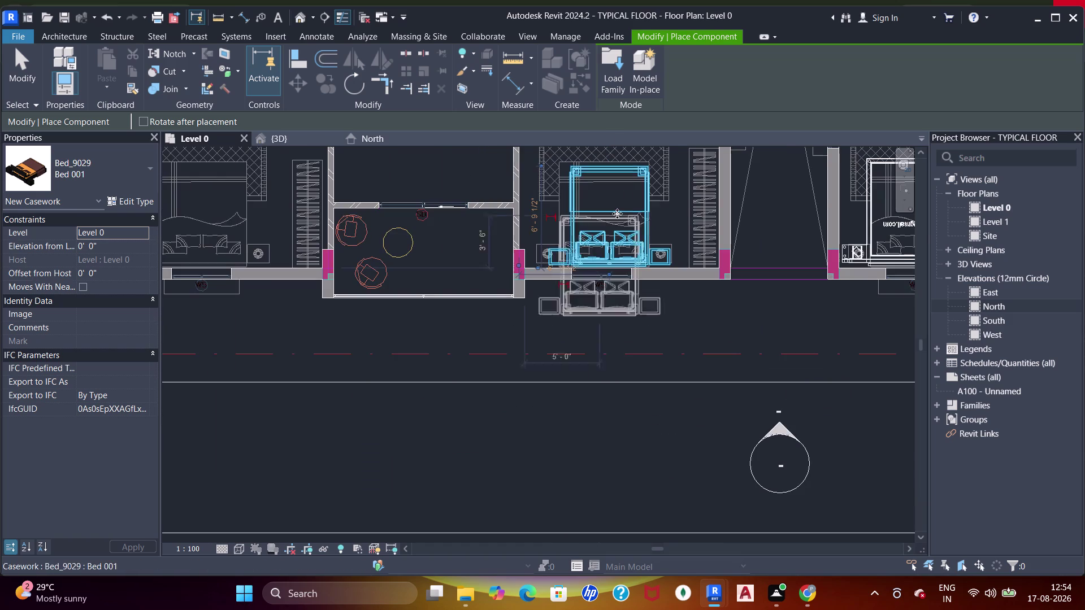
middle_drag(617, 231, 617, 293)
Preview the beds folder families and load BED_DESIGN_8999.rfa.
click(613, 90)
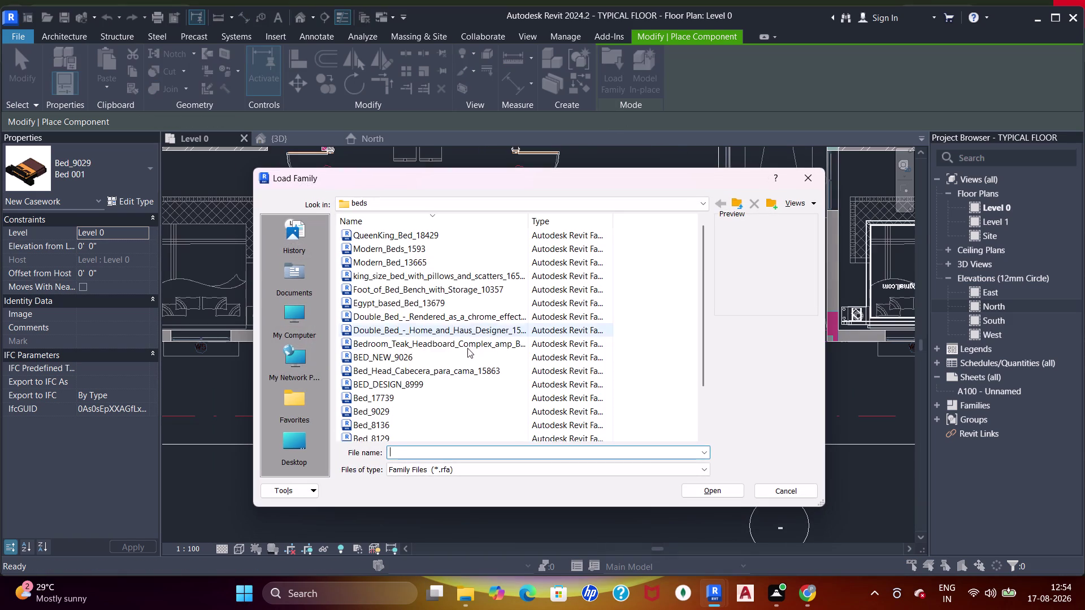
scroll(down, 3)
click(401, 419)
click(402, 412)
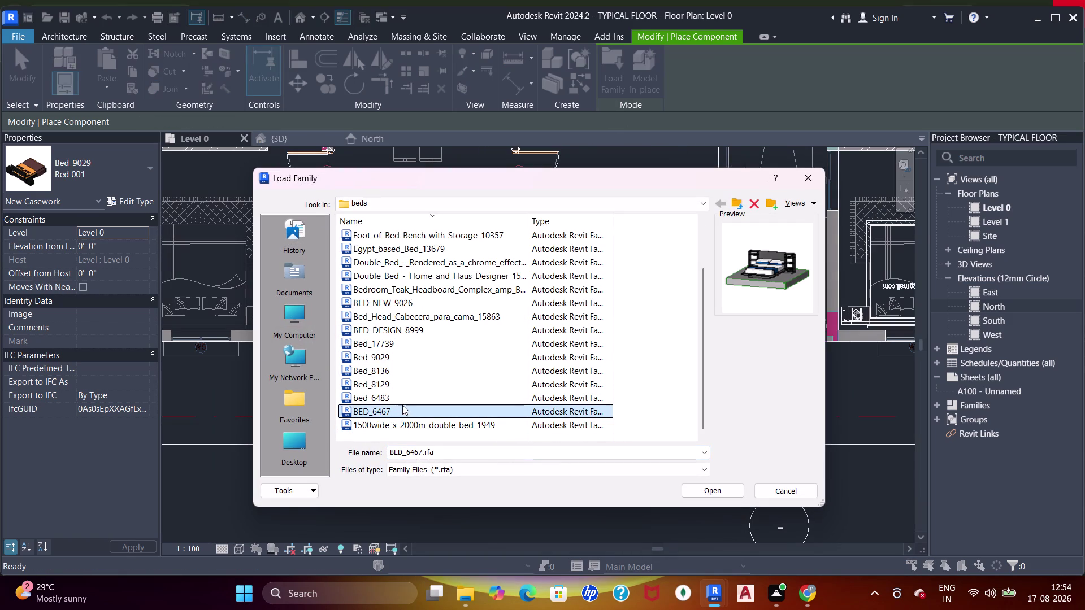
click(400, 401)
click(399, 343)
click(400, 329)
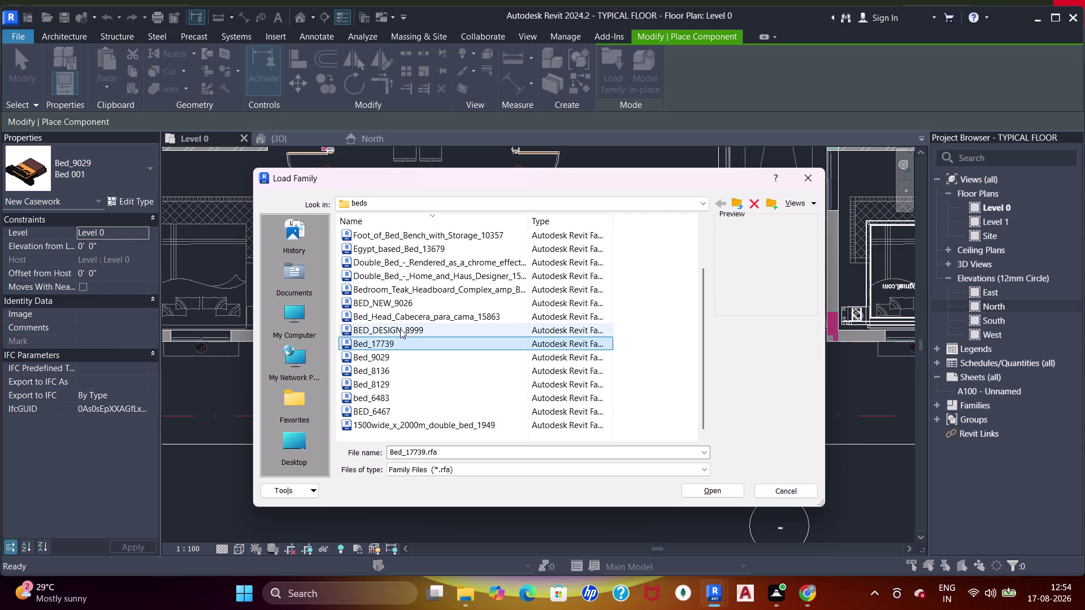
double_click(406, 331)
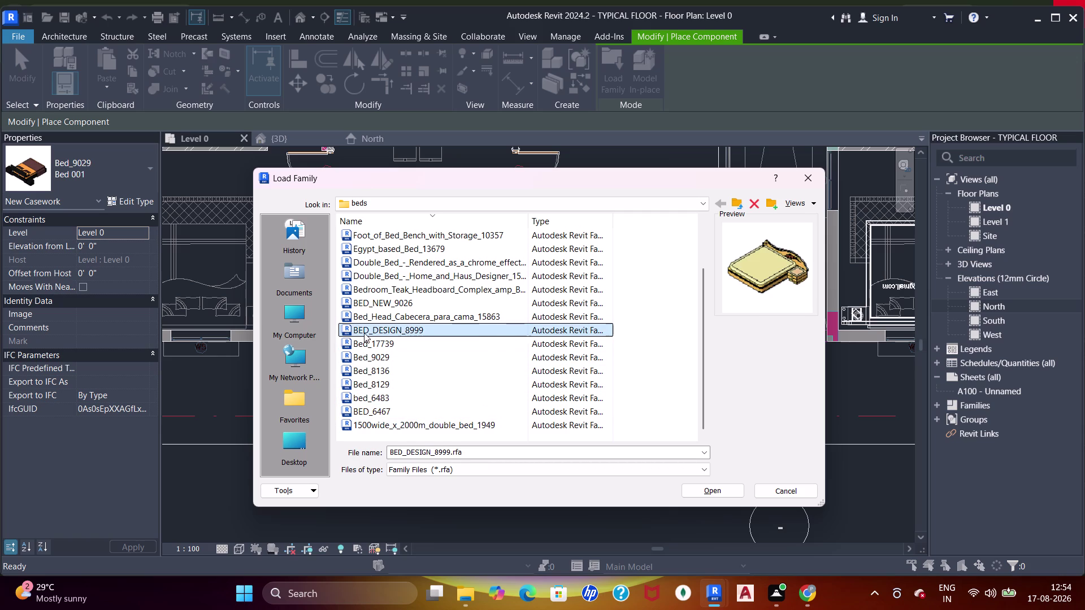
Pan toward the empty bedroom on the left while the family upgrades.
middle_drag(383, 299, 428, 318)
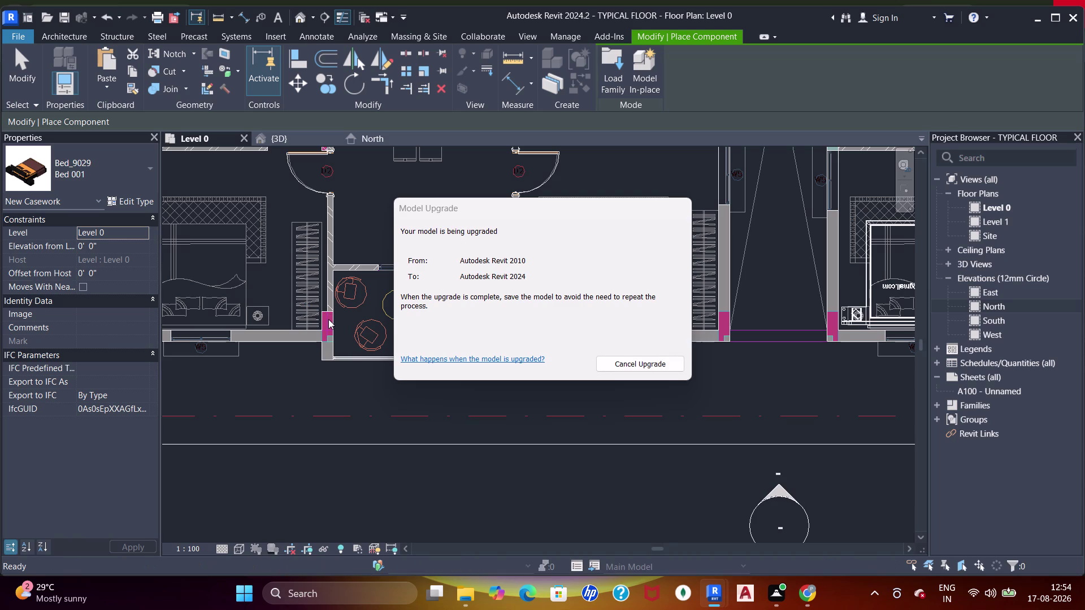
middle_drag(334, 316, 423, 328)
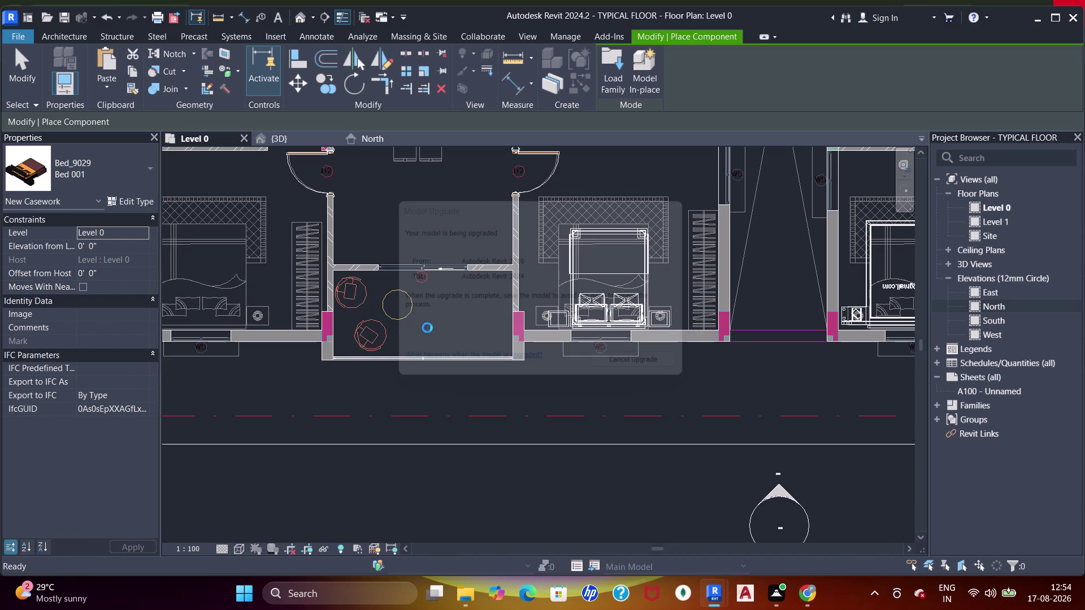
middle_drag(424, 328, 425, 328)
middle_drag(374, 315, 444, 336)
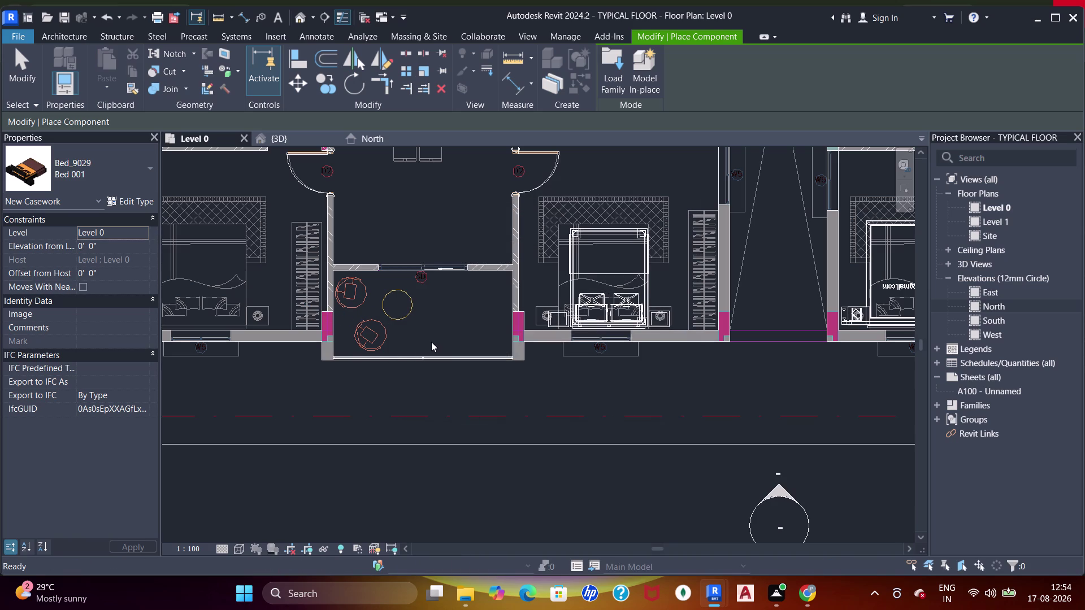
middle_drag(377, 307, 614, 369)
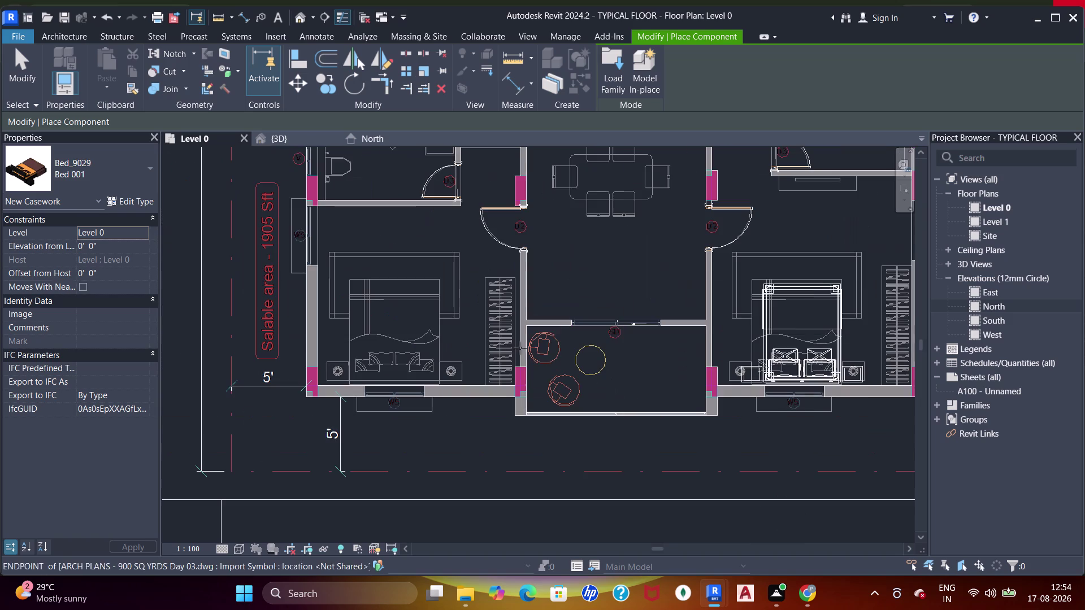
Pan across the bottom-row bedrooms with the BED_DESIGN_8999 preview active.
key(space)
key(space)
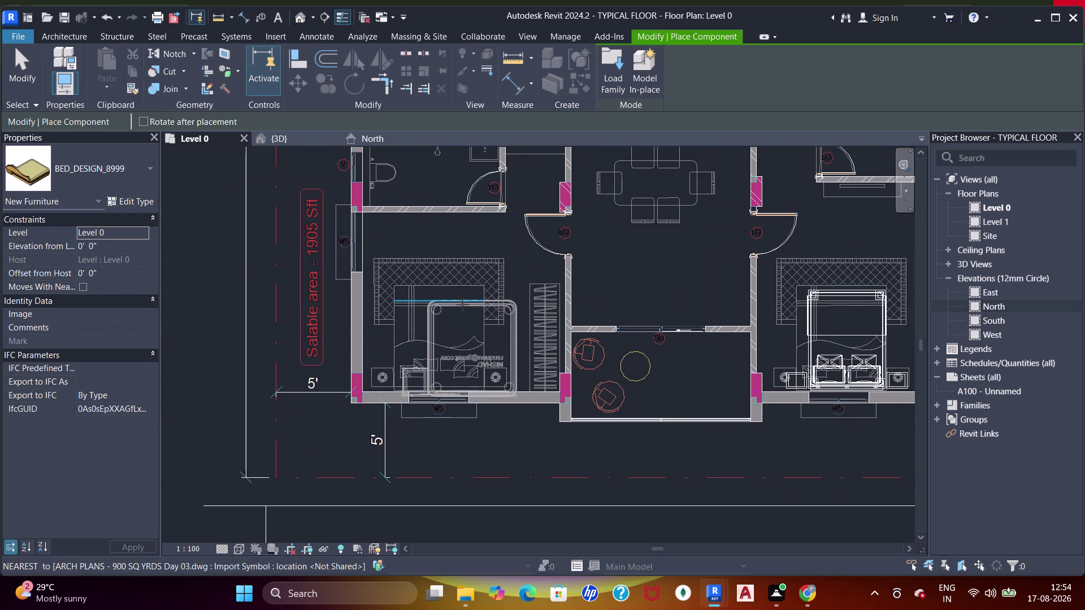
scroll(up, 3)
middle_drag(444, 288, 462, 224)
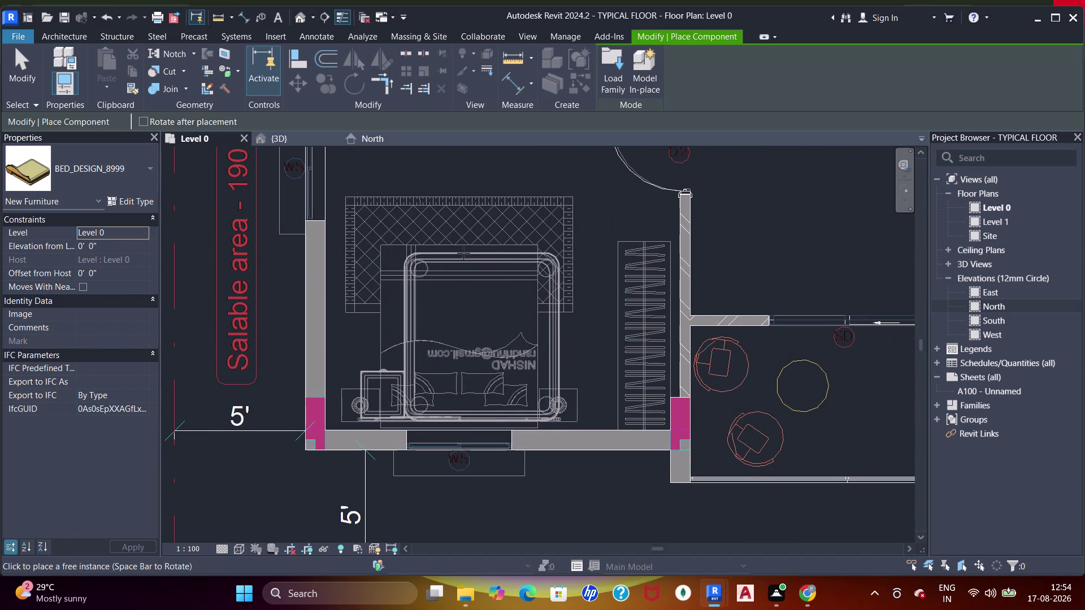
click(463, 258)
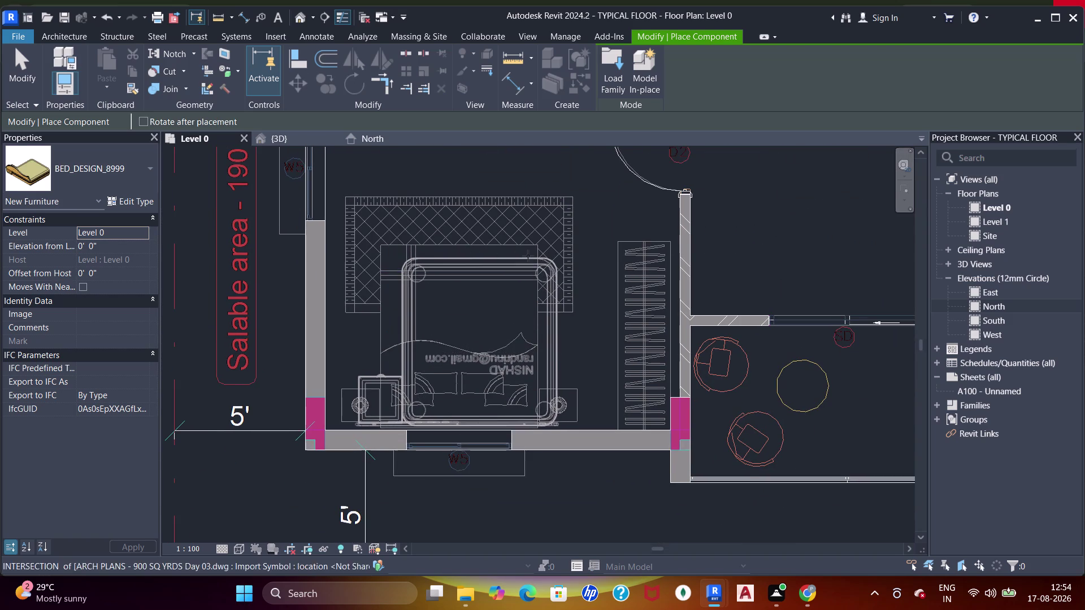
scroll(down, 3)
middle_drag(595, 236, 529, 239)
scroll(down, 3)
middle_drag(619, 272, 488, 268)
middle_drag(679, 265, 534, 283)
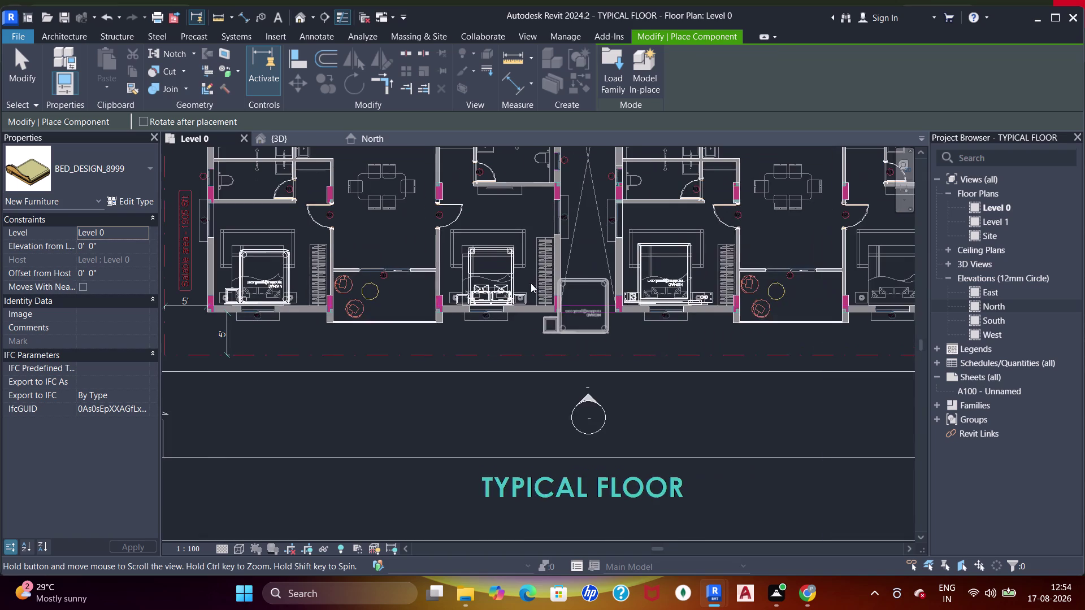
middle_drag(714, 288, 555, 342)
scroll(up, 3)
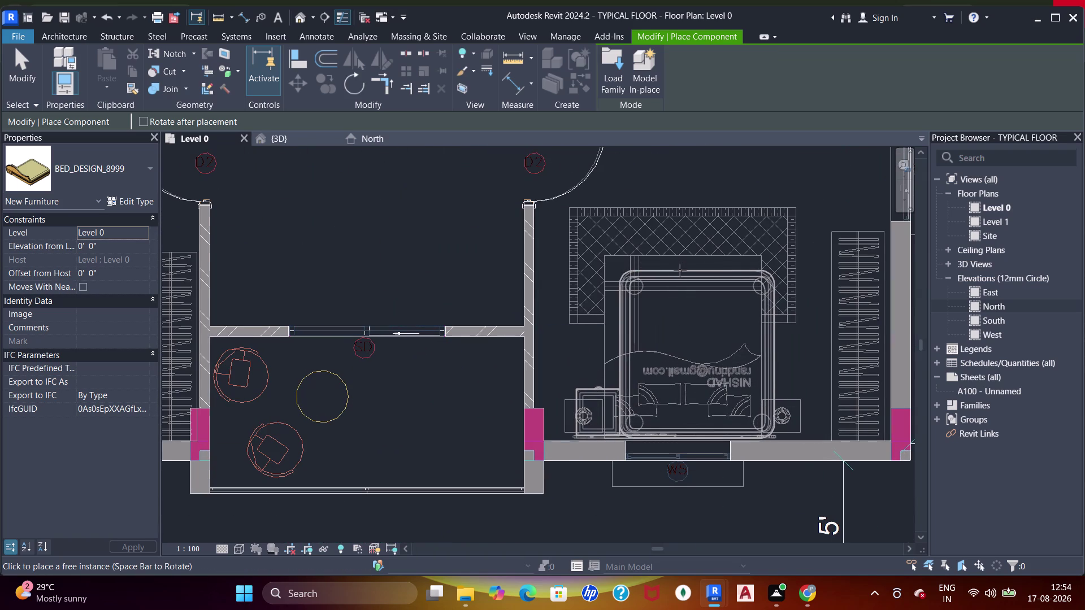
click(680, 271)
scroll(down, 3)
middle_drag(680, 225, 680, 296)
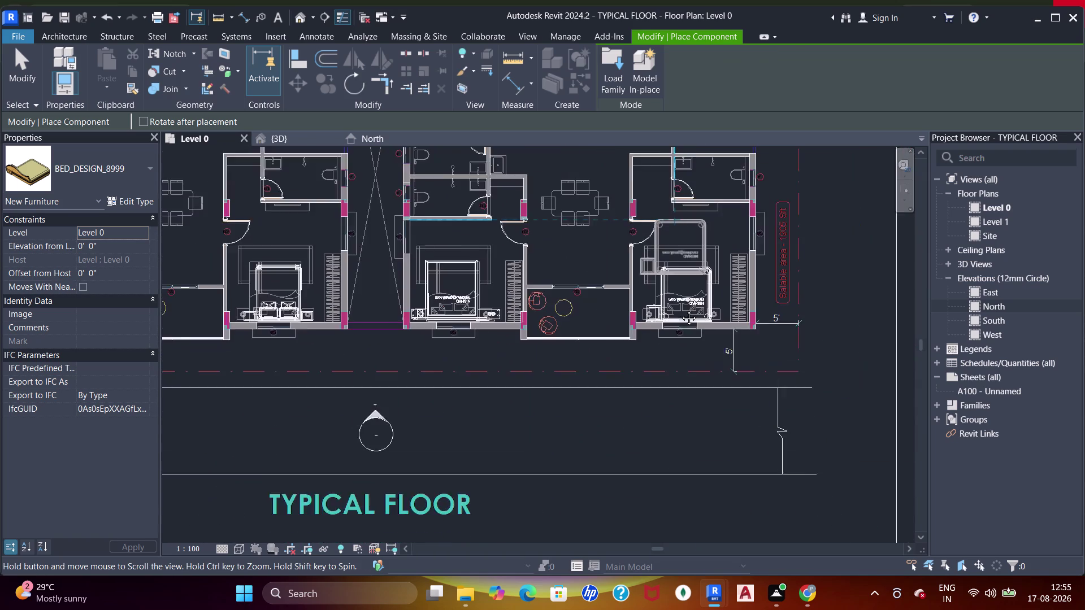
middle_drag(680, 296, 680, 393)
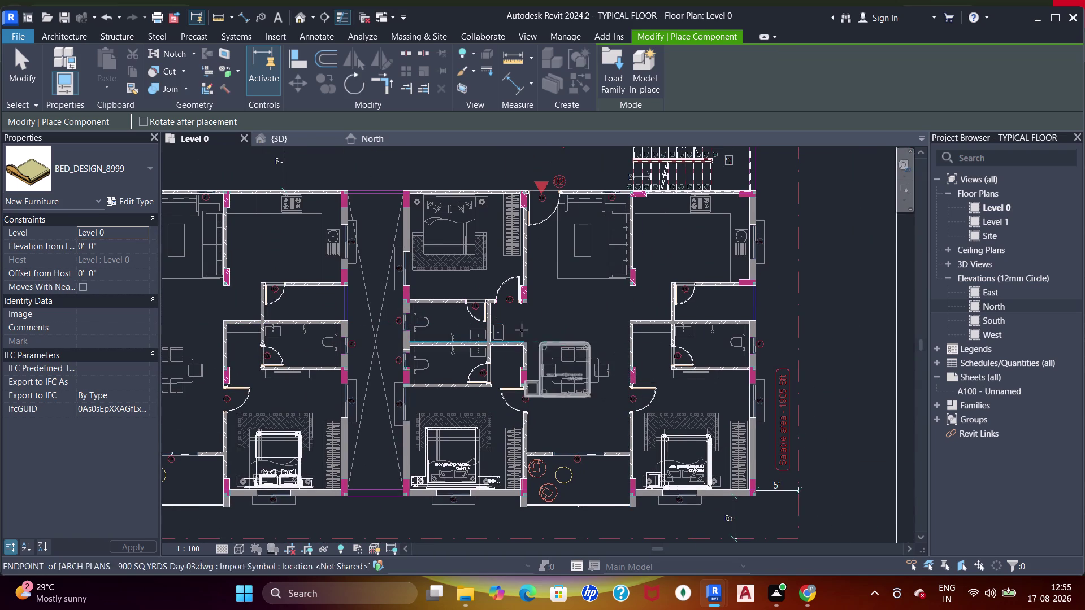
scroll(up, 3)
Rotate BED_DESIGN_8999 and place it in the bedroom below the corridor, right of the shaft.
key(space)
key(space)
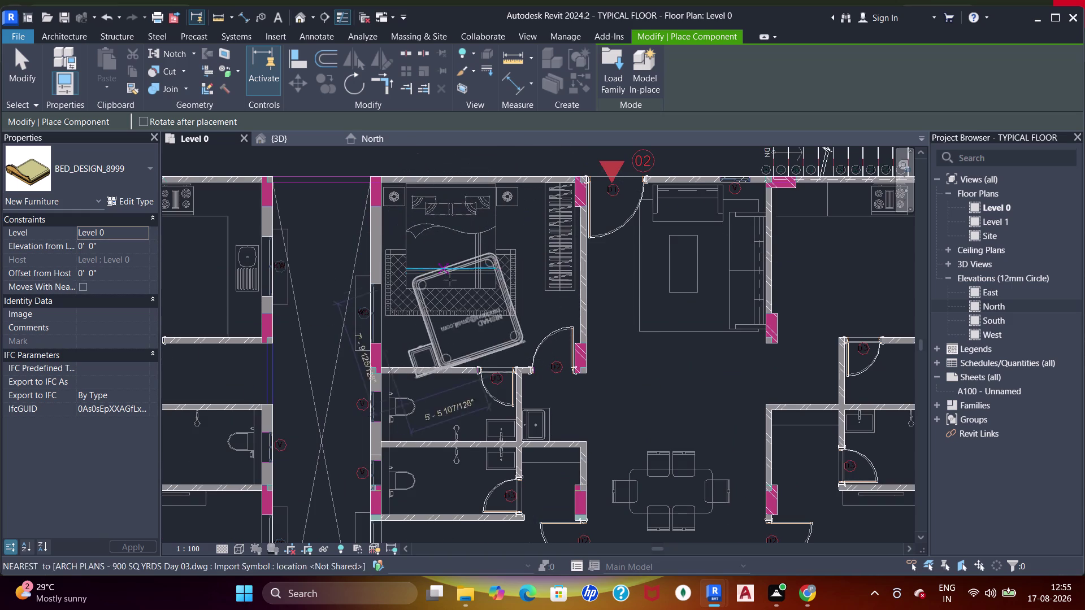
scroll(up, 3)
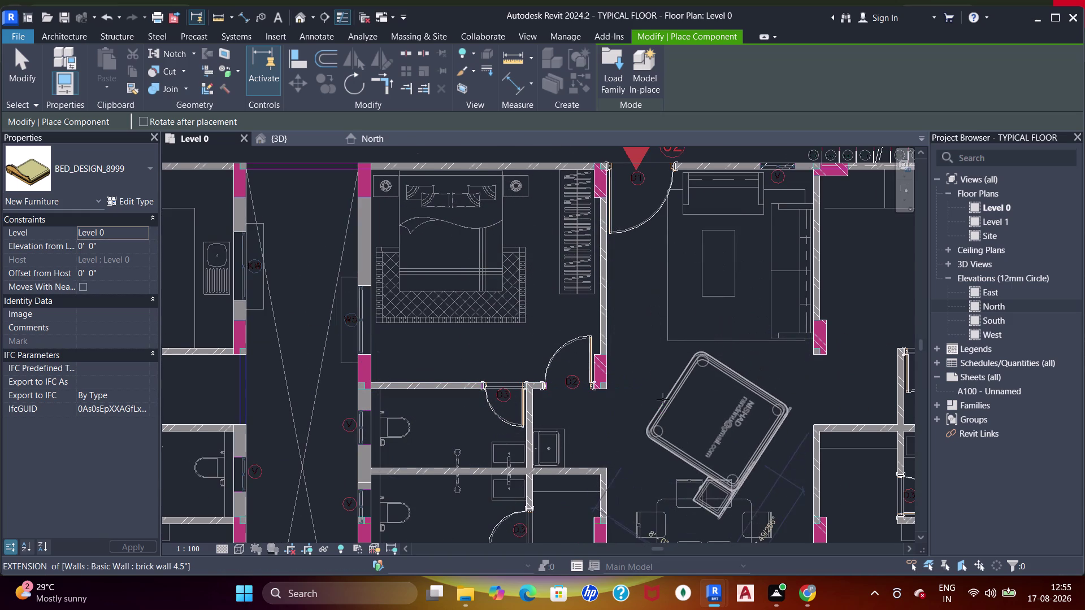
key(space)
key(space)
scroll(up, 3)
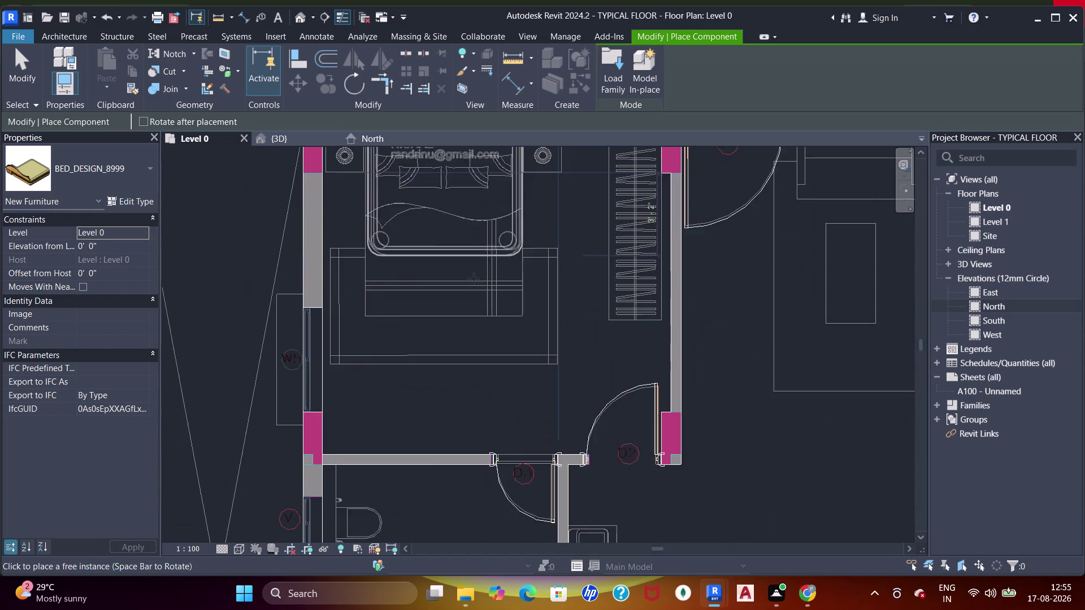
middle_drag(475, 282, 521, 328)
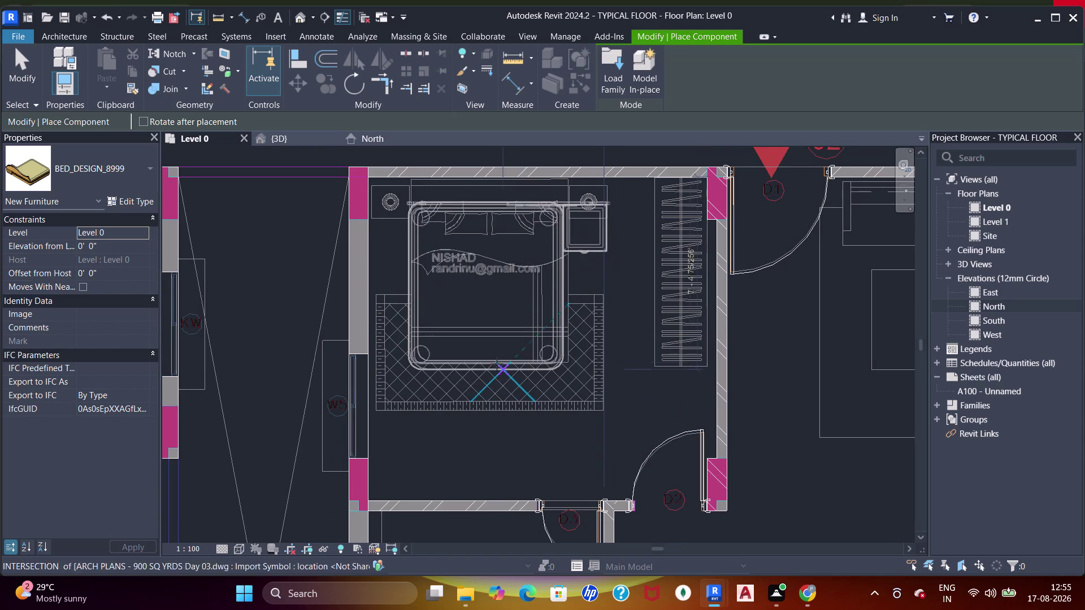
click(485, 351)
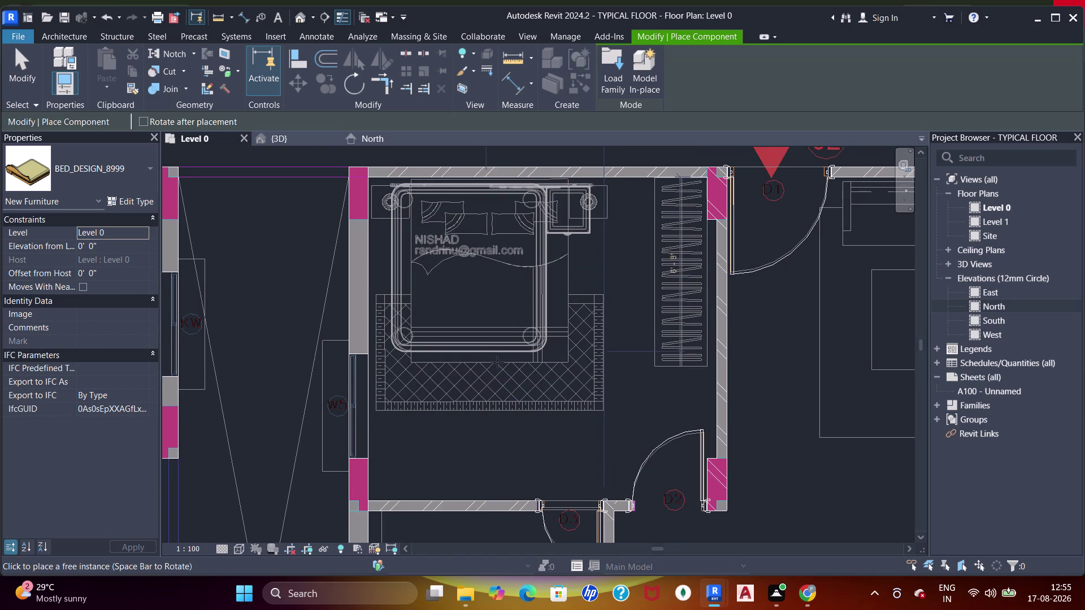
Zoom out and pan across the plan to check the placed bed.
scroll(down, 3)
middle_drag(480, 400, 556, 345)
scroll(down, 3)
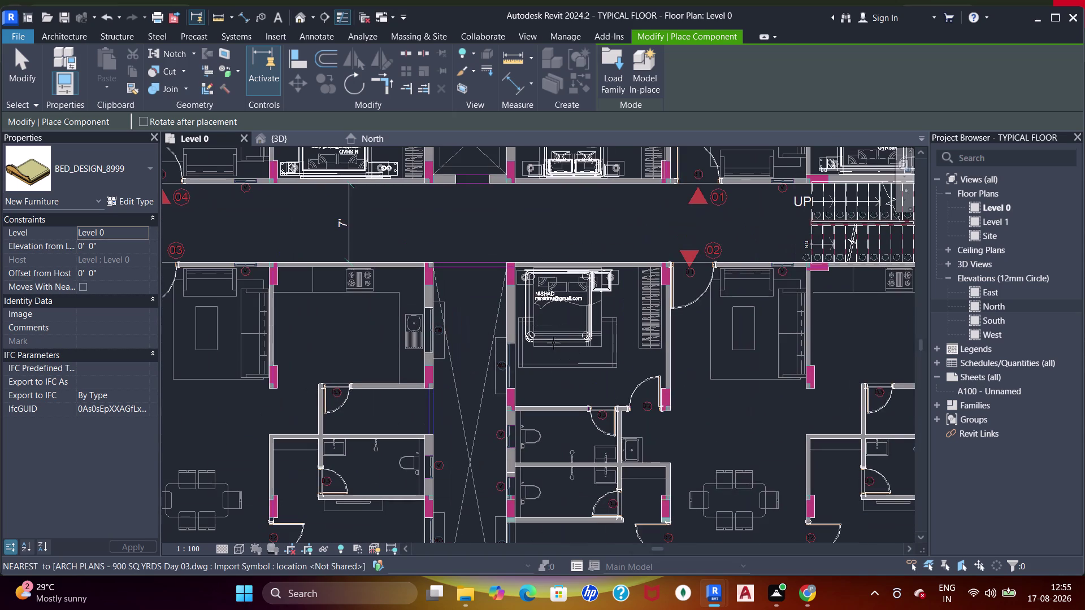
scroll(down, 3)
middle_drag(548, 364, 557, 340)
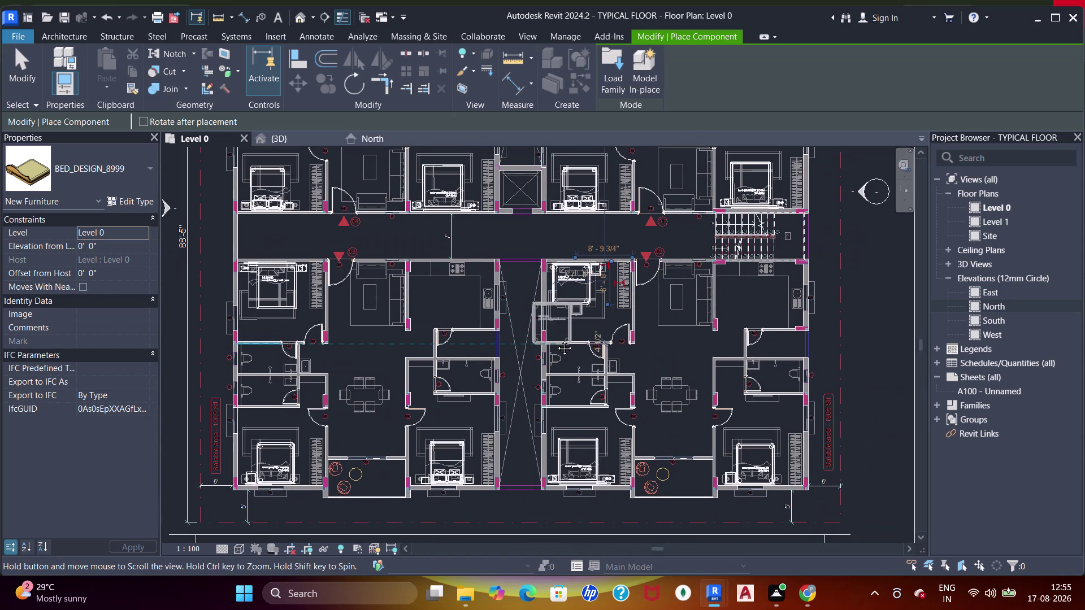
middle_drag(556, 340, 532, 445)
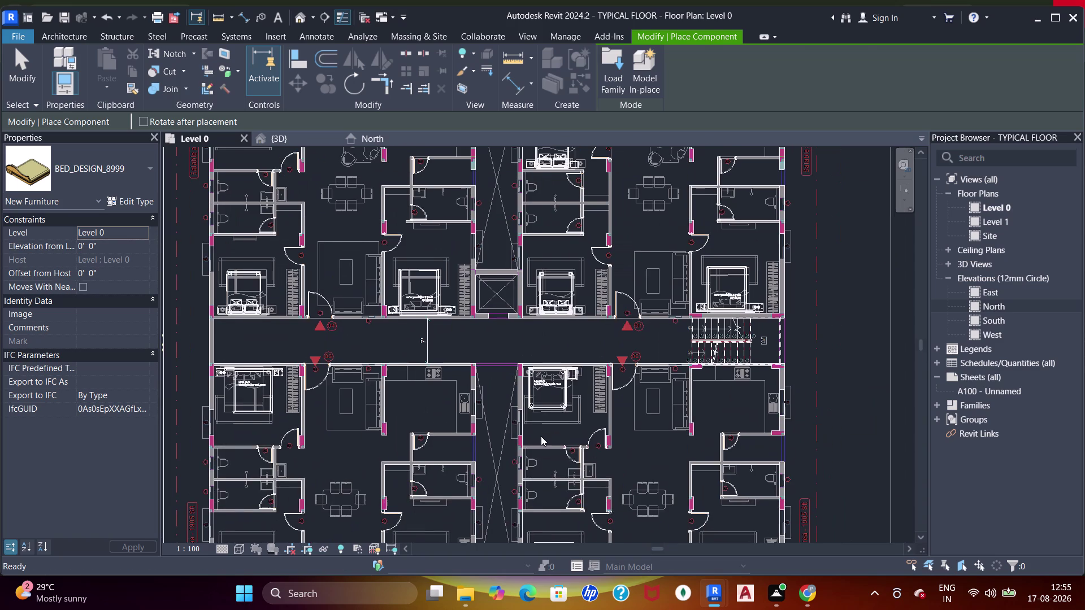
middle_drag(636, 290, 616, 389)
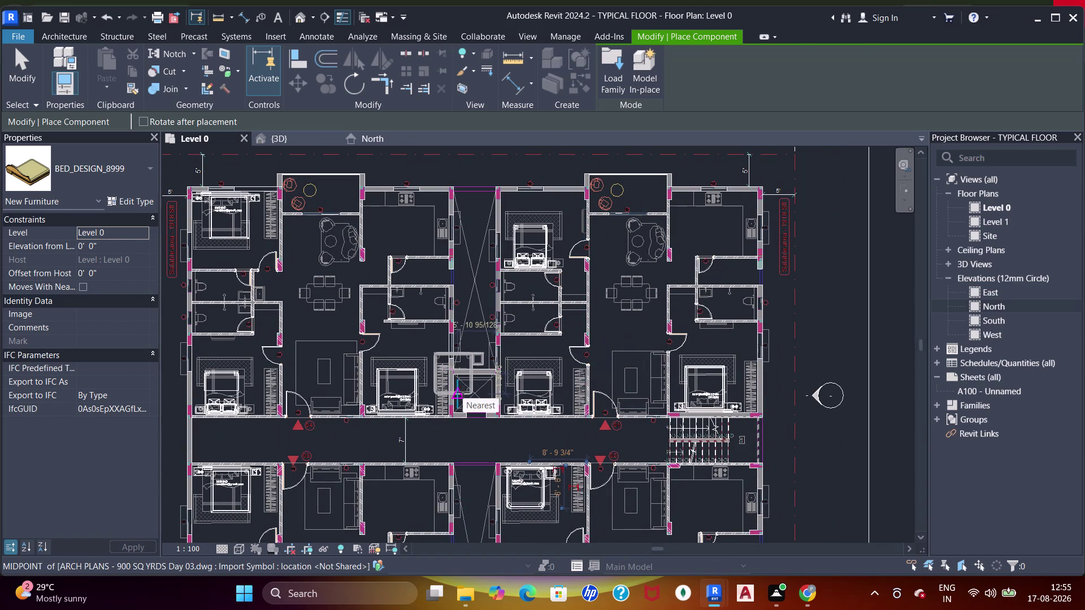
End bed placement and pan around the plan to review the placed beds.
key(Escape)
key(Escape)
key(Escape)
key(Escape)
key(Escape)
key(Escape)
key(Escape)
middle_drag(489, 349, 511, 324)
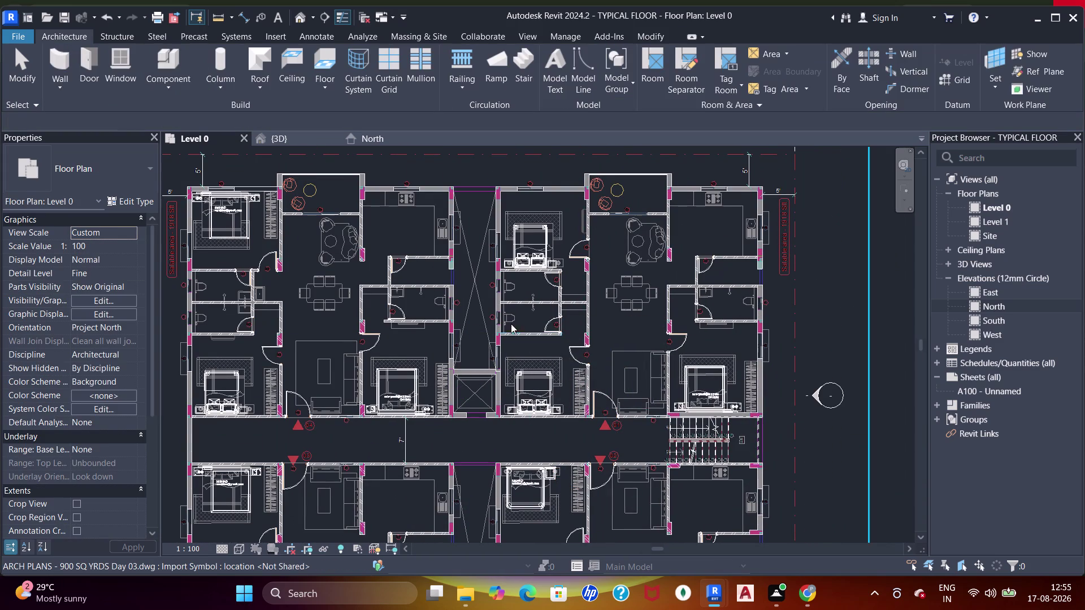
middle_drag(511, 324, 511, 323)
scroll(down, 3)
middle_drag(510, 317, 519, 303)
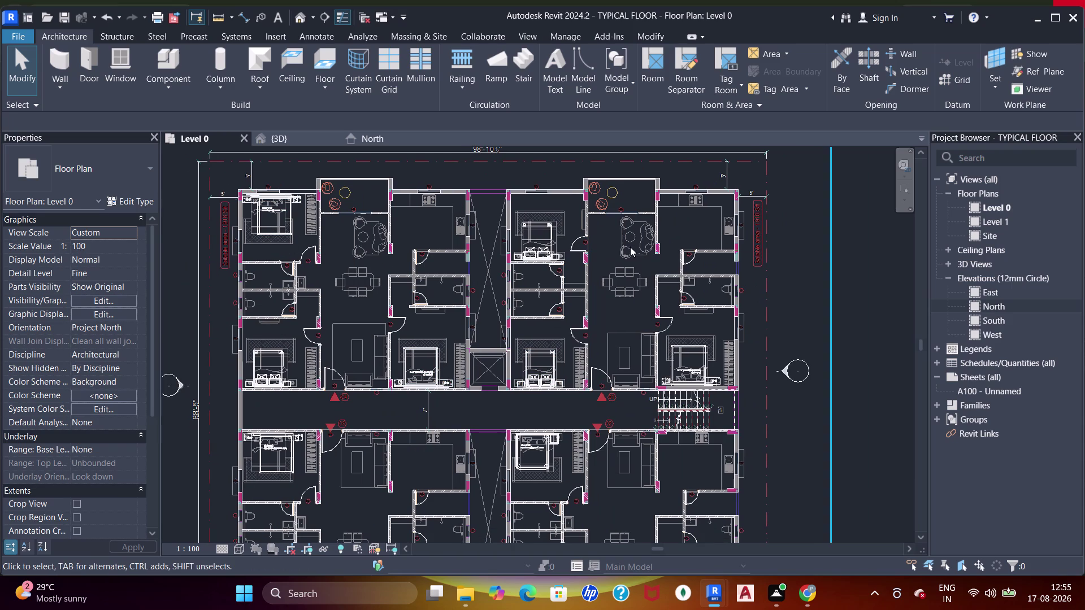
middle_drag(464, 386, 511, 236)
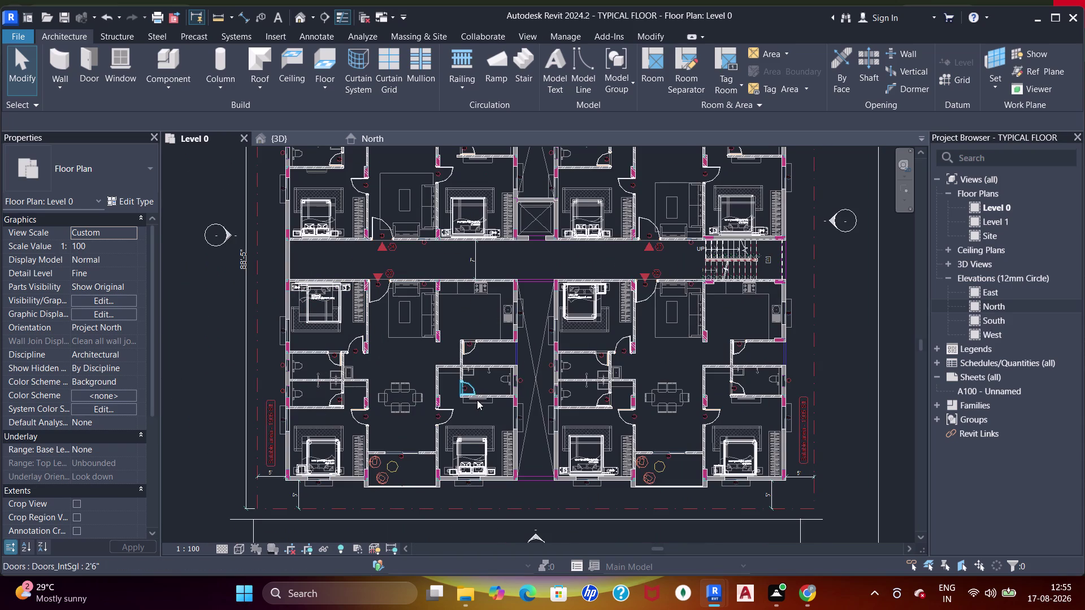
middle_drag(492, 382, 483, 417)
scroll(down, 3)
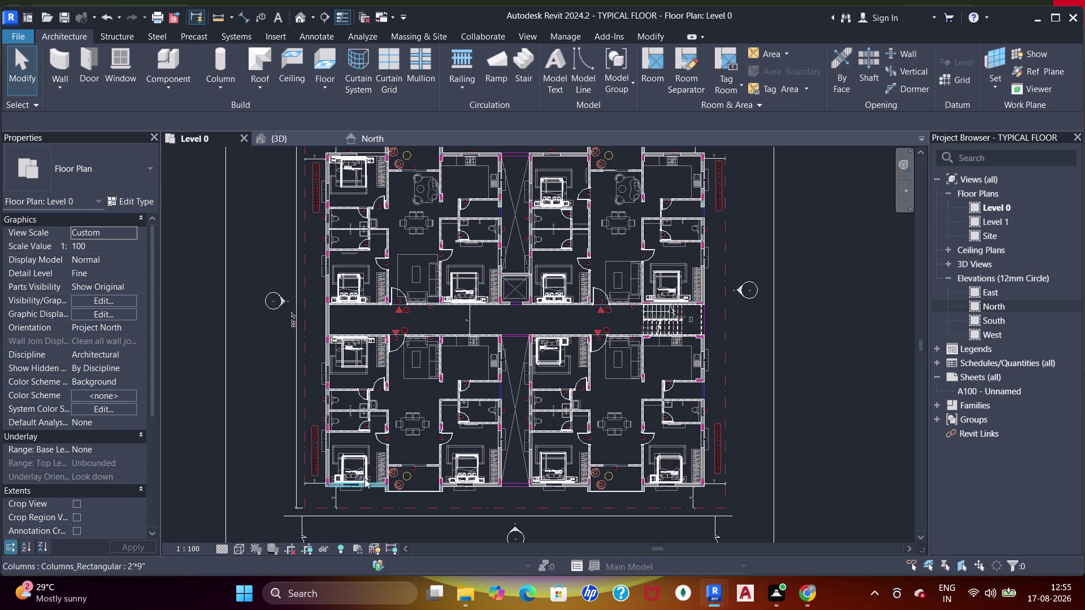
scroll(up, 3)
Select the lower-left unit's bed and nudge it left with the arrow keys.
click(347, 472)
key(Left)
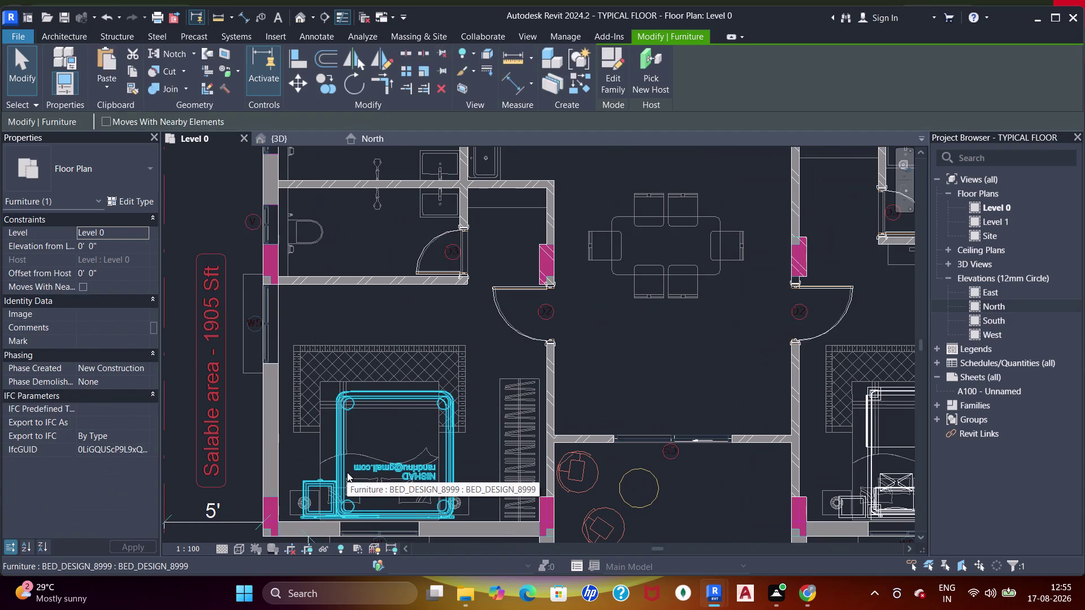
key(Left)
key(Left)
key(Left)
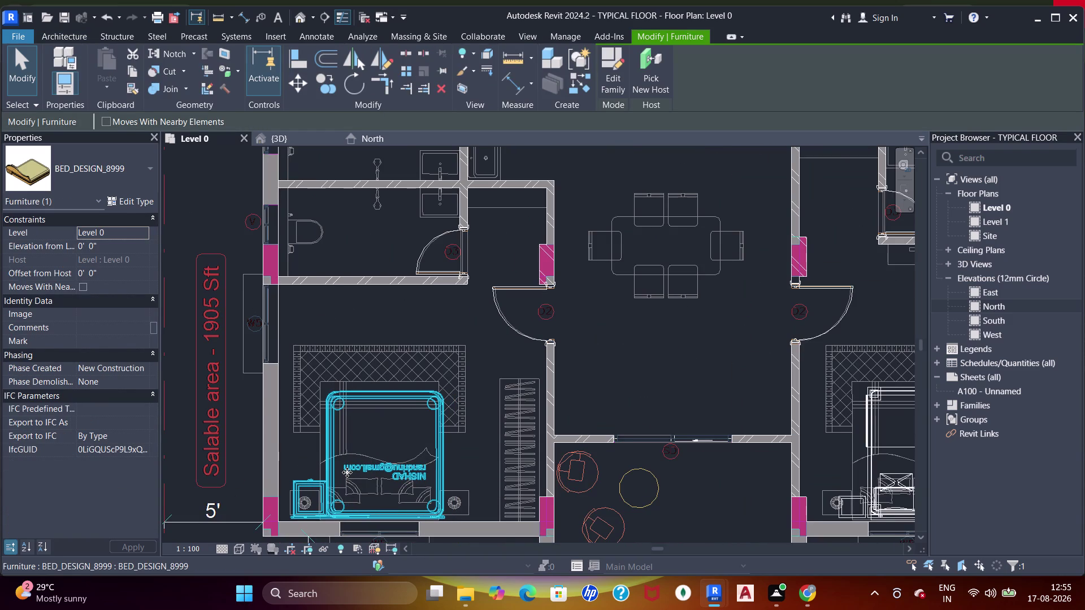
scroll(down, 3)
Pan along the bottom-row bedrooms and up to the units above the corridor.
middle_drag(500, 433, 419, 419)
middle_drag(722, 409, 653, 423)
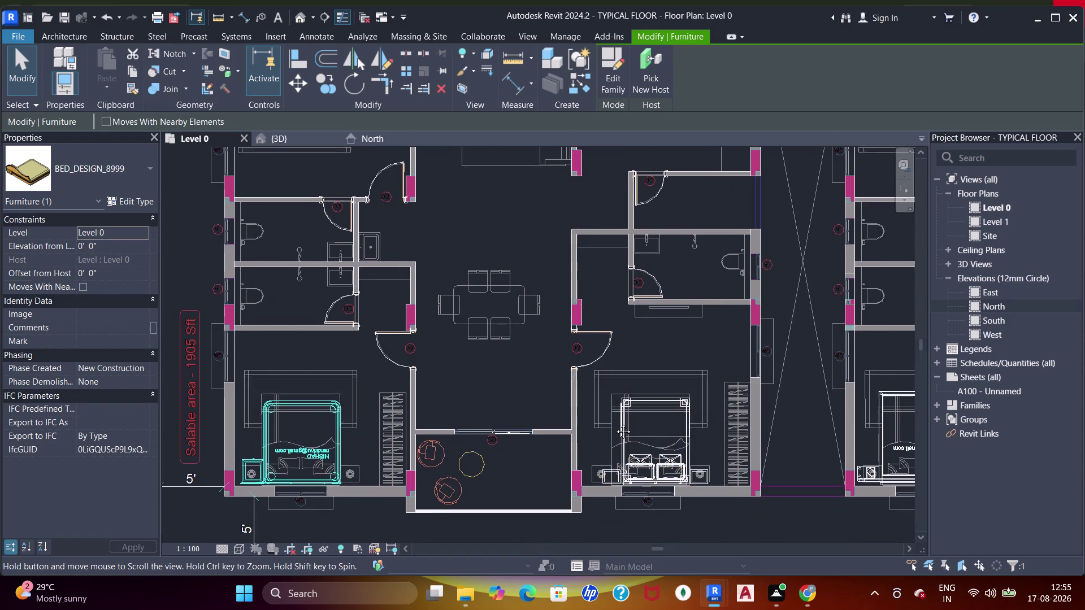
middle_drag(653, 423, 513, 423)
middle_drag(705, 454, 529, 428)
middle_drag(665, 442, 538, 445)
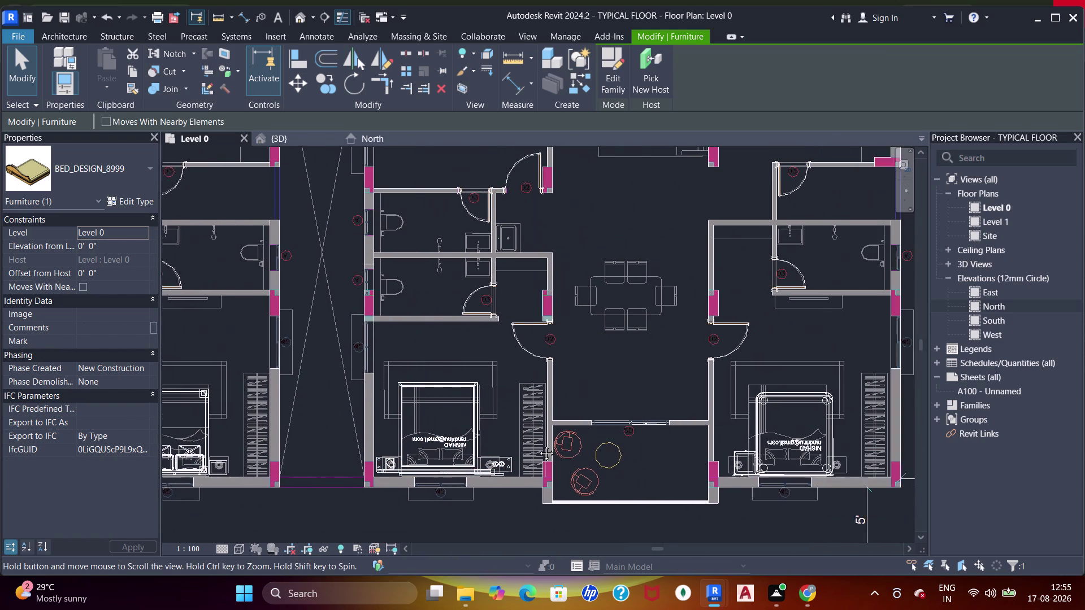
middle_drag(538, 445, 526, 447)
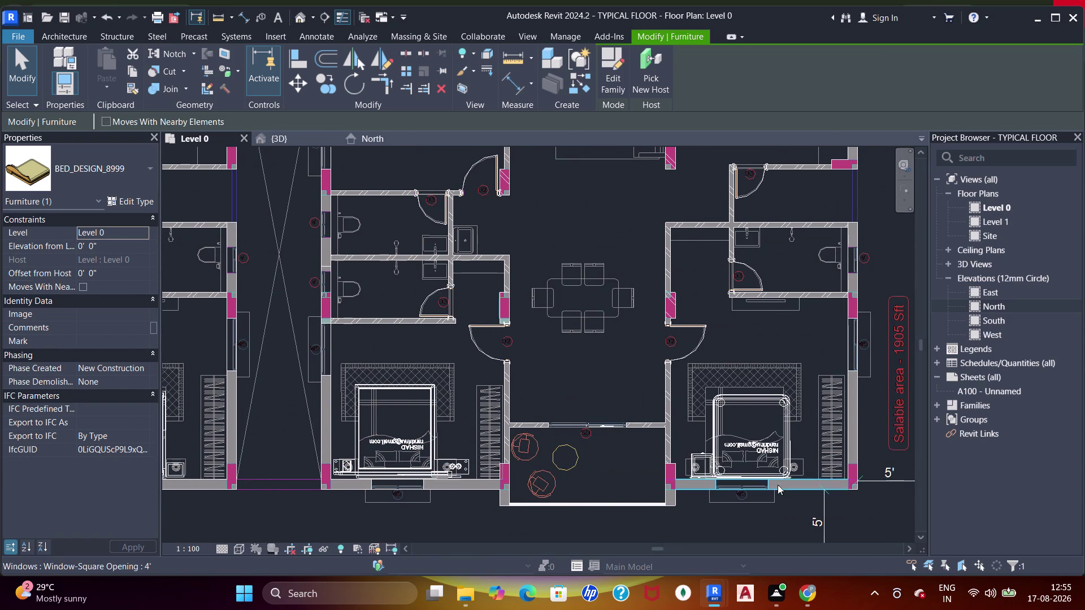
scroll(up, 3)
scroll(down, 3)
middle_drag(677, 331, 720, 450)
scroll(down, 3)
middle_drag(705, 283, 711, 293)
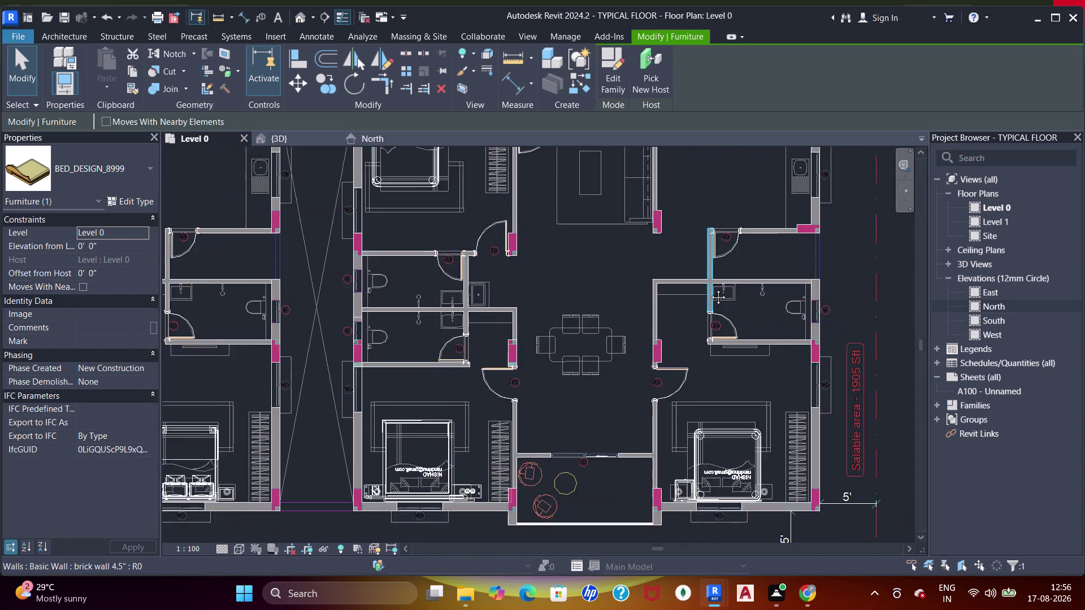
middle_drag(711, 293, 740, 408)
middle_drag(708, 254, 711, 302)
middle_drag(698, 272, 775, 434)
middle_drag(713, 270, 716, 285)
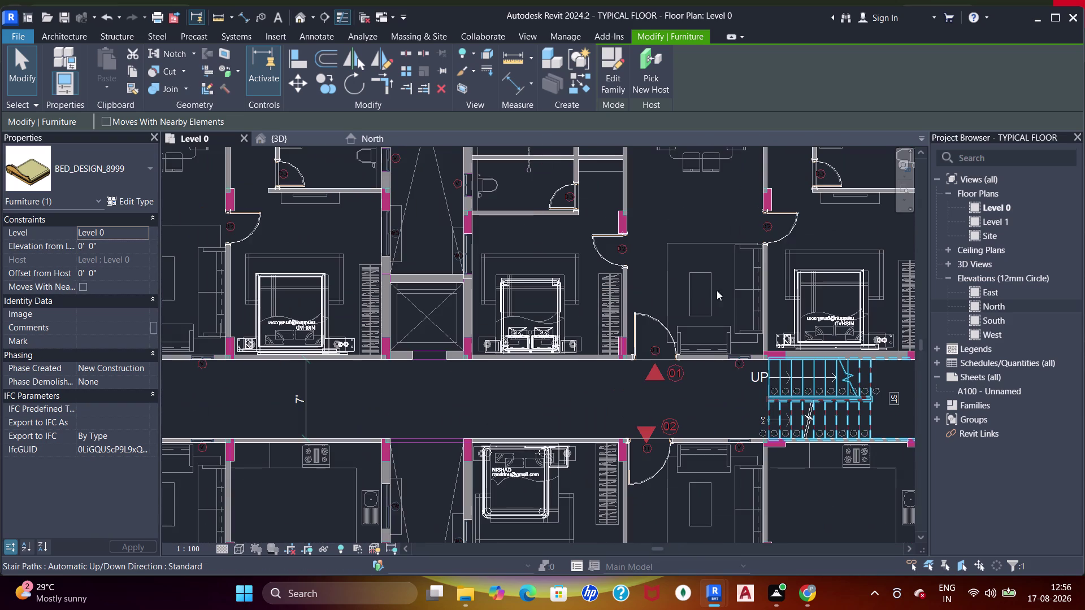
middle_drag(716, 285, 713, 435)
scroll(down, 3)
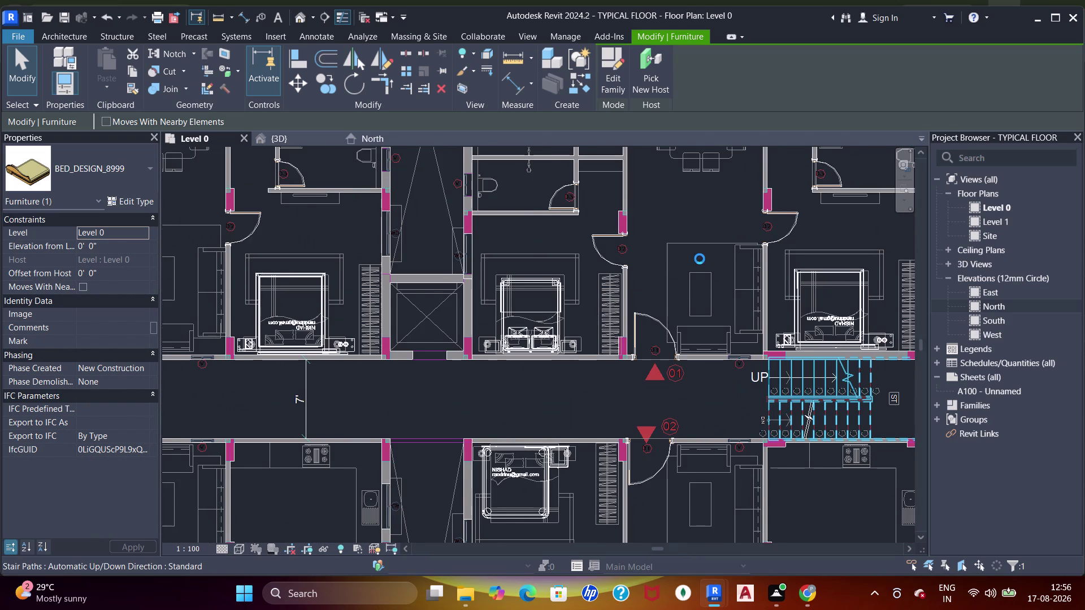
scroll(down, 3)
Pan to the upper living rooms and clear the selection before placing a new component.
middle_drag(682, 242, 696, 264)
scroll(up, 3)
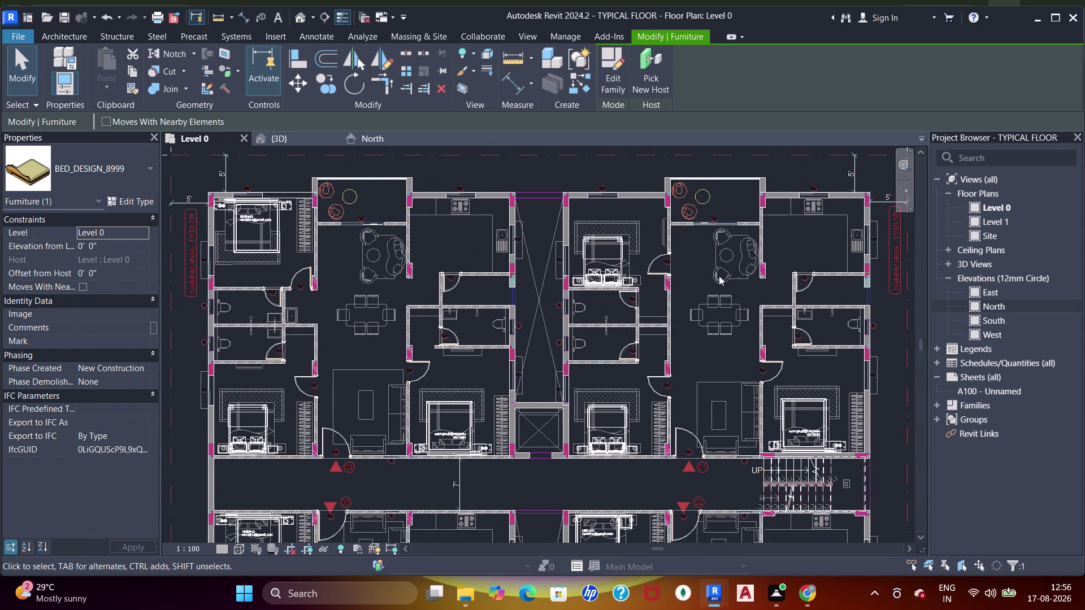
scroll(up, 3)
middle_drag(732, 298, 711, 266)
scroll(down, 3)
middle_drag(711, 263, 704, 211)
scroll(up, 3)
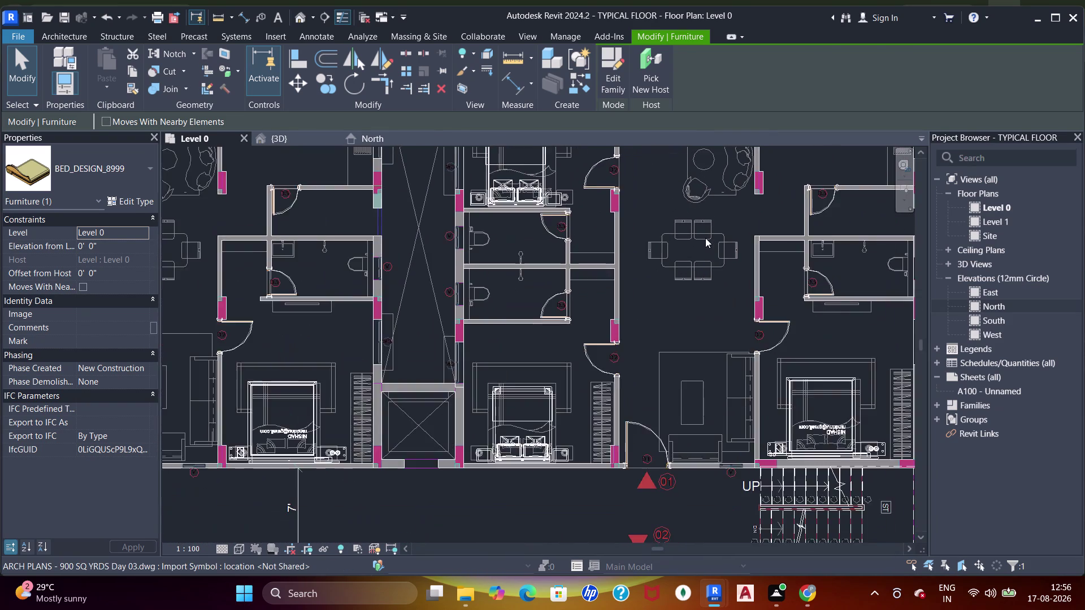
scroll(up, 3)
middle_drag(708, 240, 697, 345)
scroll(down, 3)
middle_drag(661, 258, 658, 235)
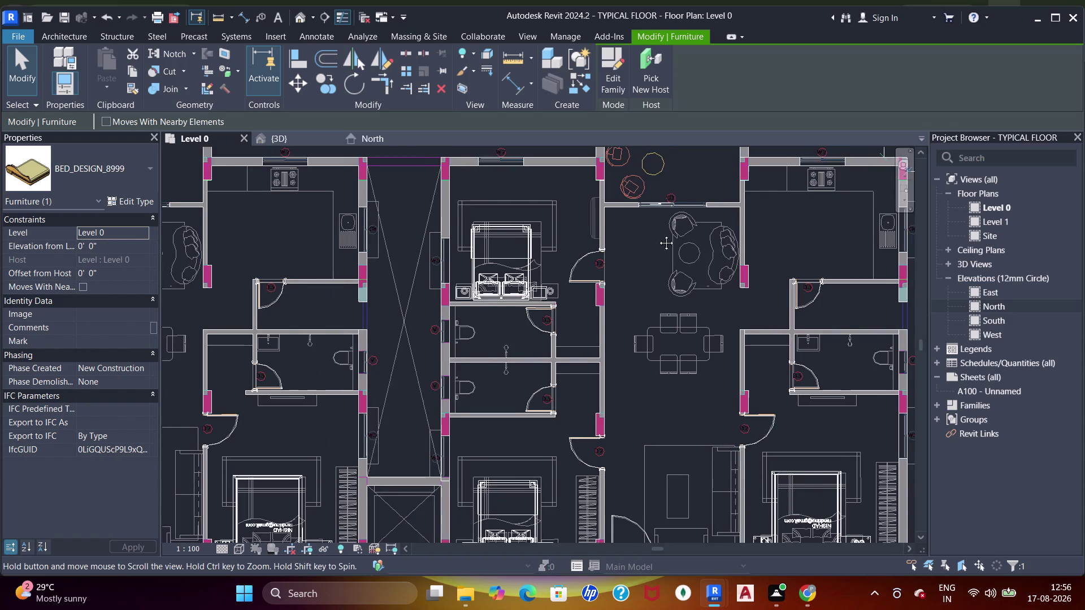
middle_drag(658, 235, 658, 232)
key(Escape)
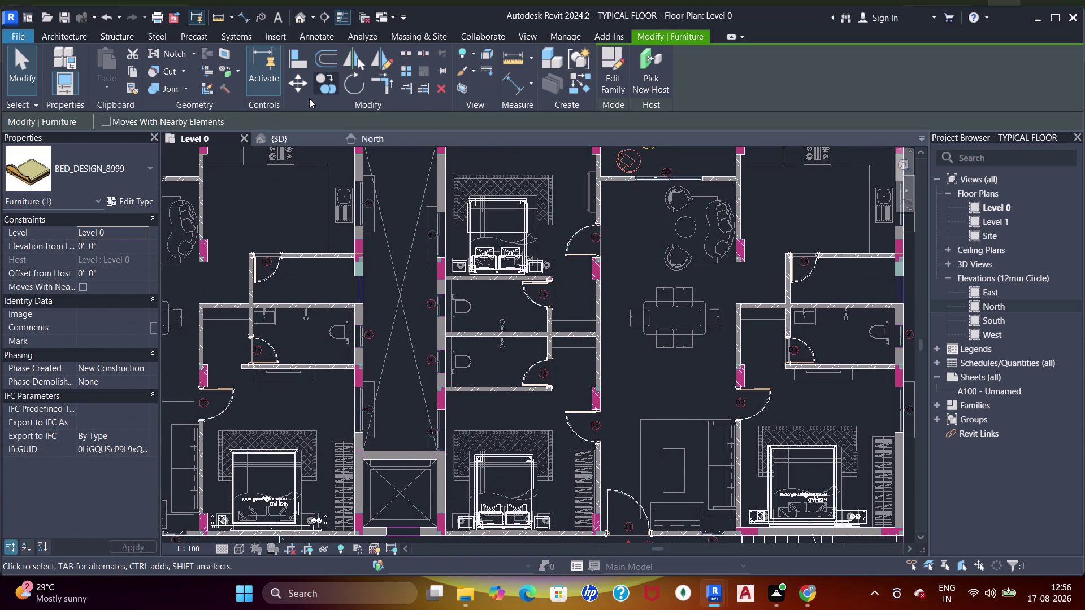
key(Escape)
key(Escape)
key(Escape)
Open the Load Family dialog from Place Component.
key(Escape)
drag(159, 60, 175, 60)
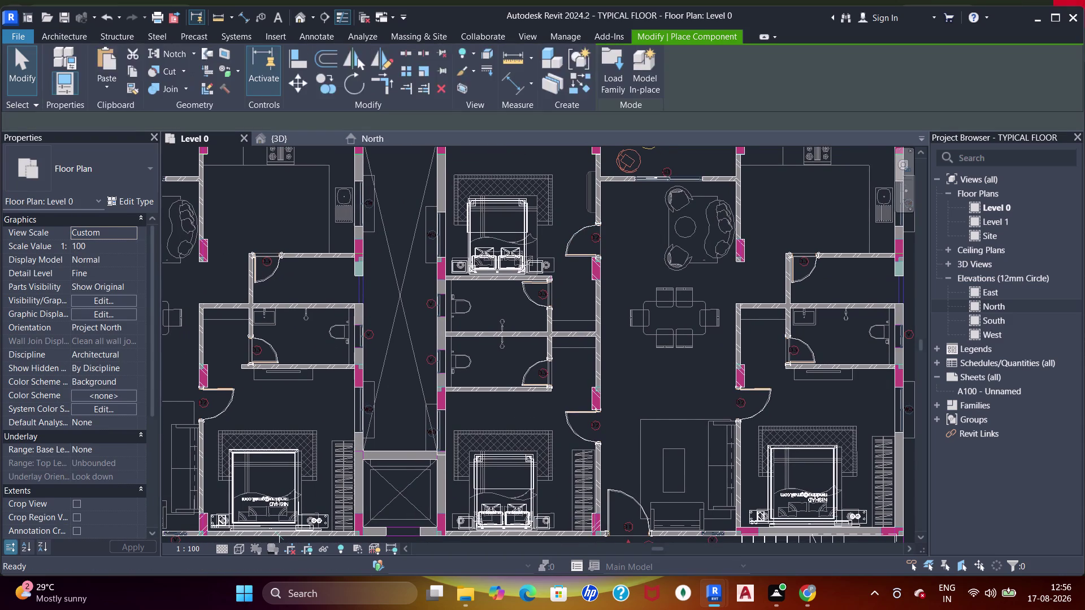
click(605, 77)
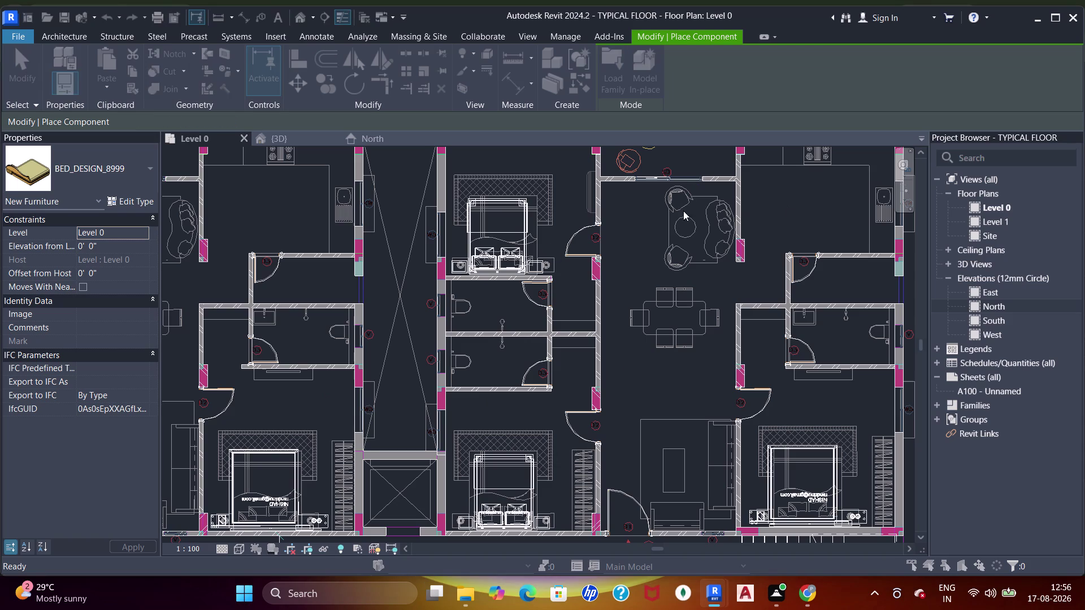
click(742, 203)
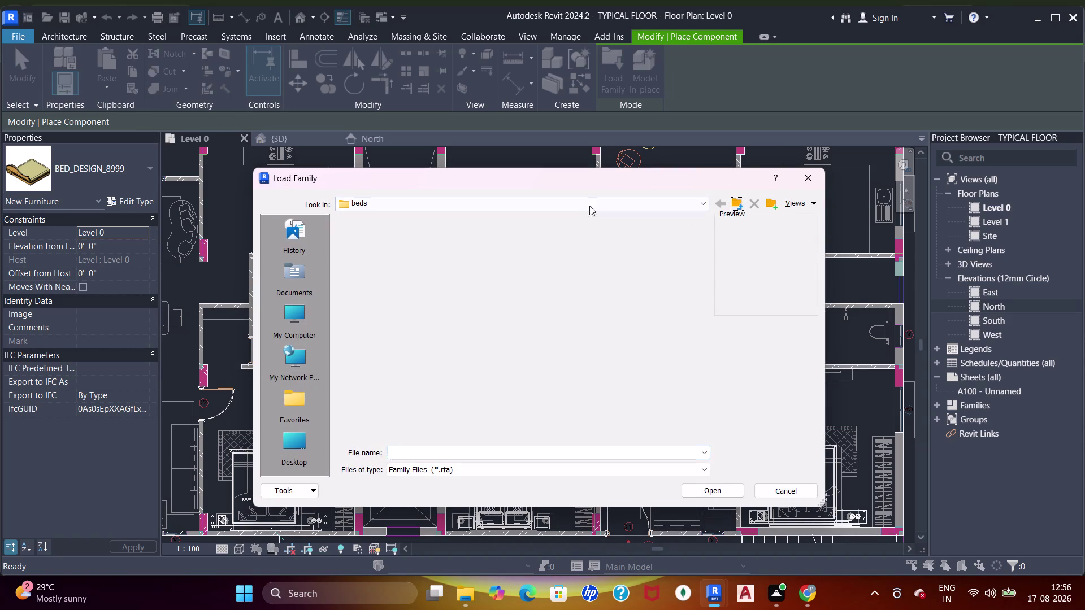
scroll(down, 3)
scroll(down, 3)
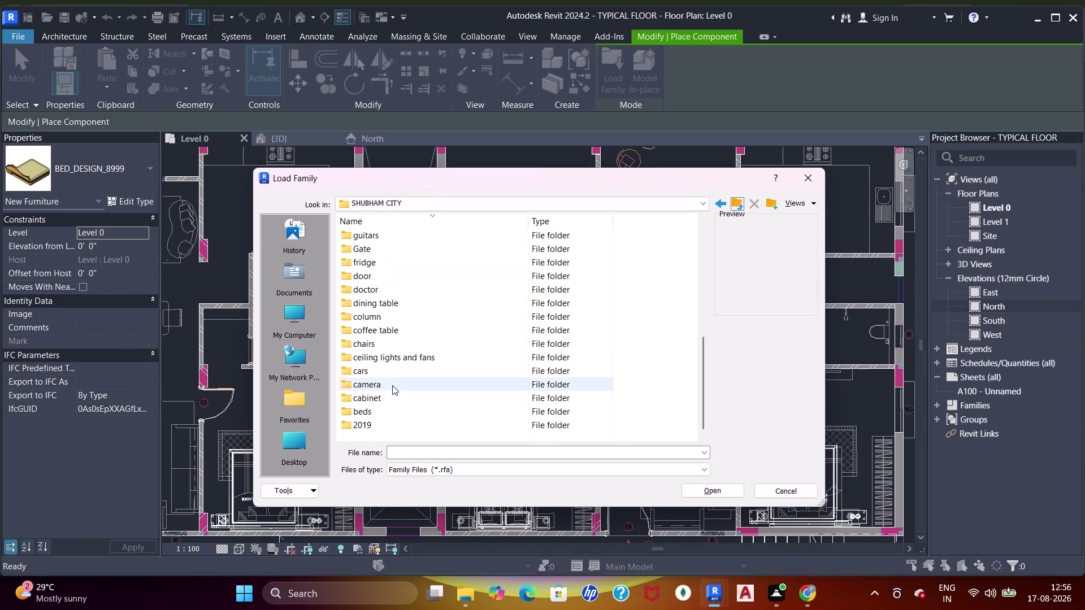
scroll(up, 3)
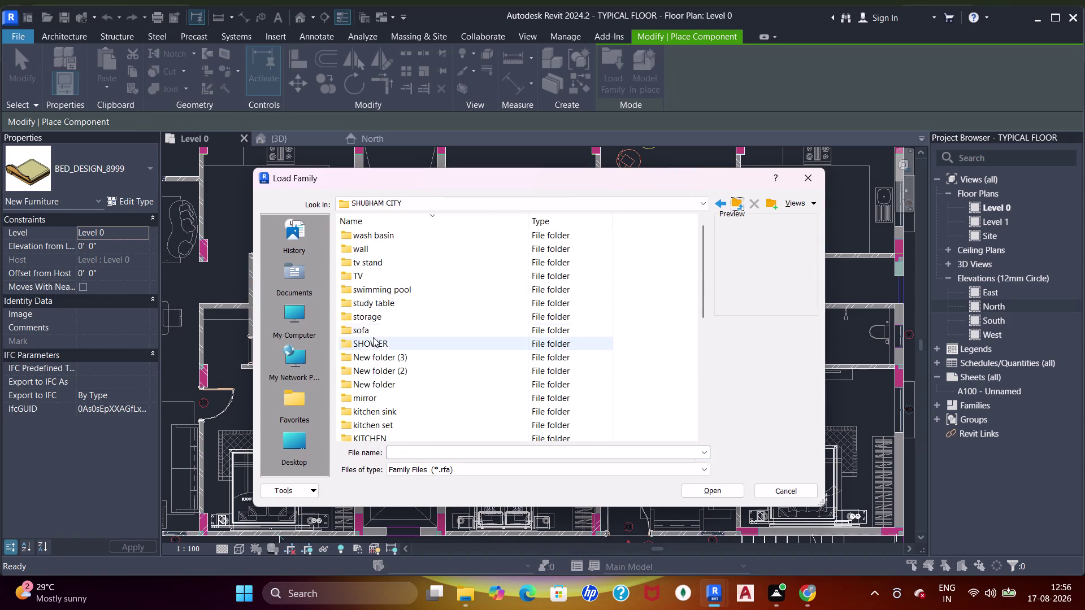
Browse the sofa folder's families and load sectional_sofa_6482.
double_click(373, 332)
click(434, 239)
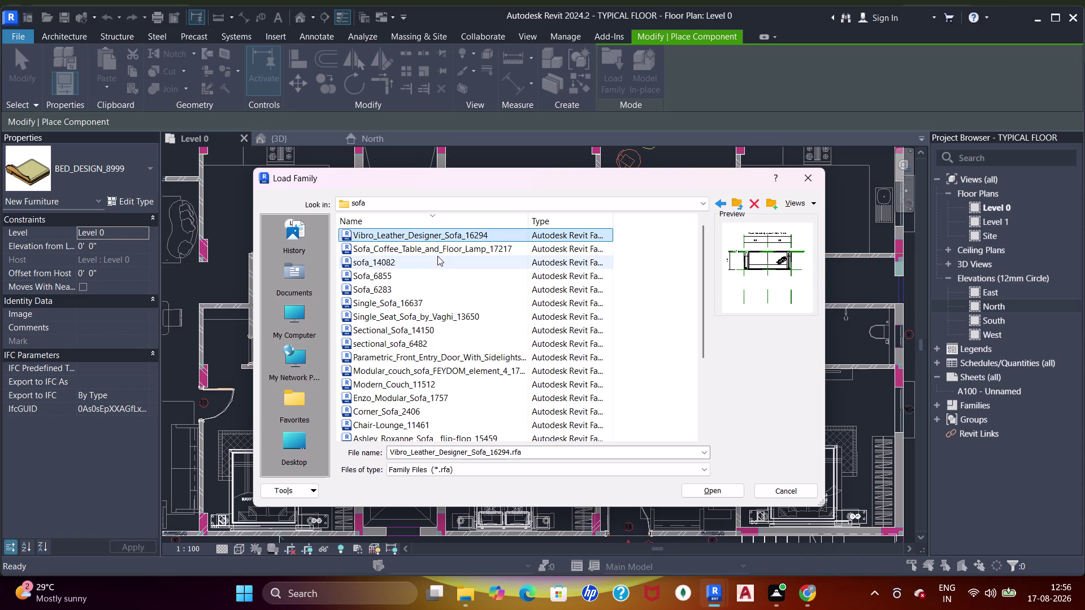
click(435, 256)
click(426, 271)
click(416, 285)
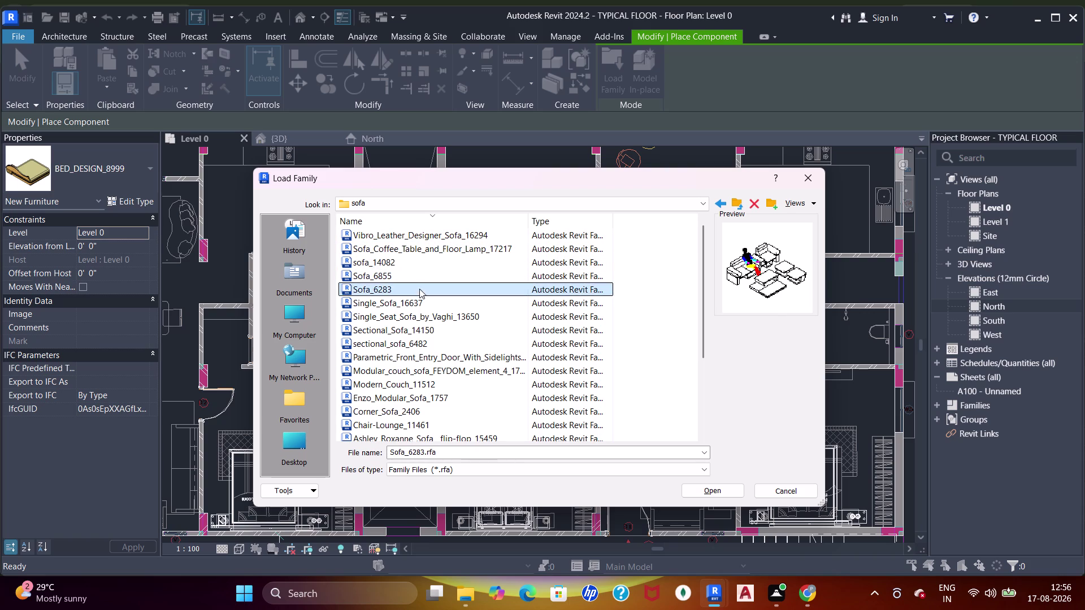
click(423, 307)
click(423, 315)
click(431, 326)
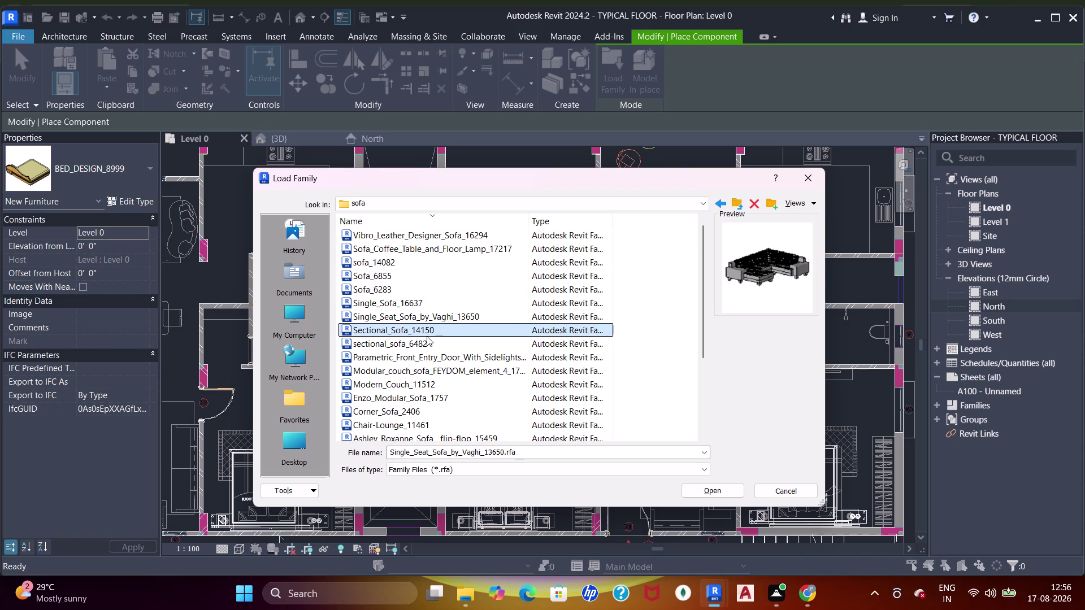
click(422, 344)
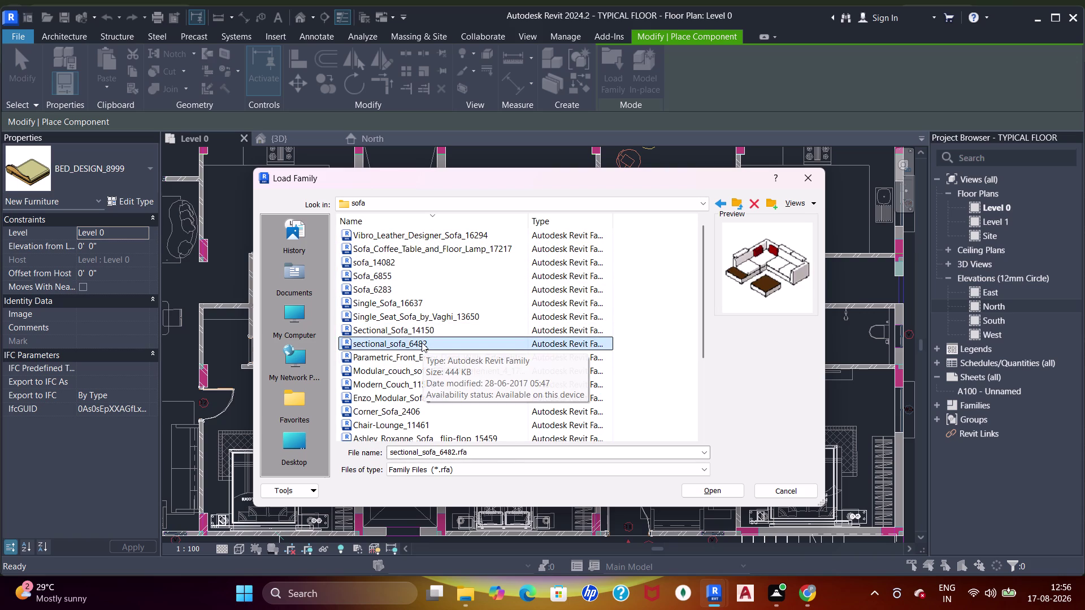
double_click(422, 343)
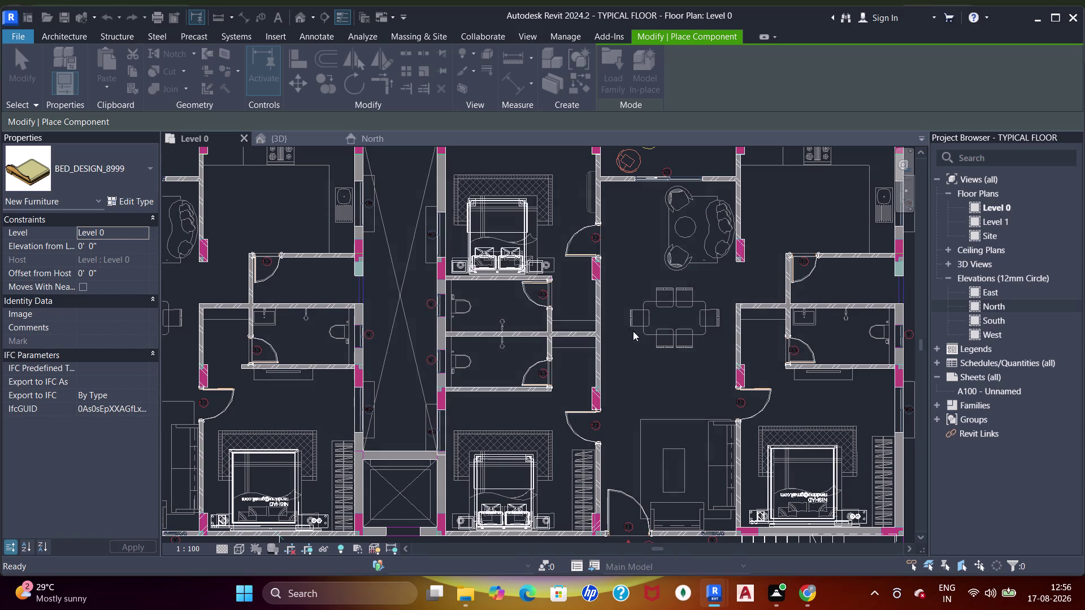
Pan to the lower unit's living area and load Sectional_Sofa_14150 as well.
scroll(down, 3)
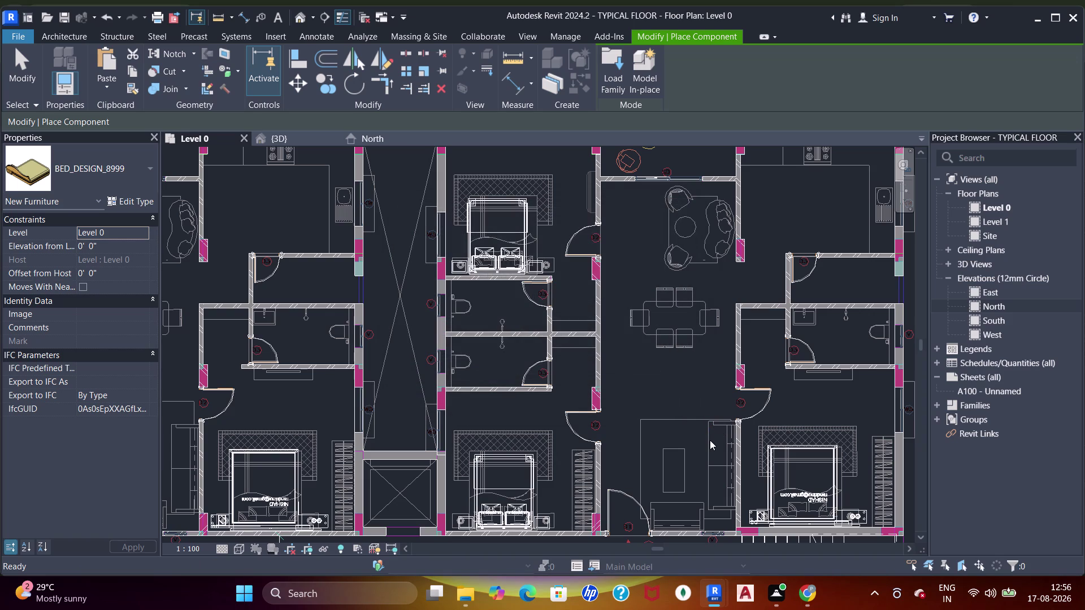
middle_drag(714, 465, 708, 360)
scroll(up, 3)
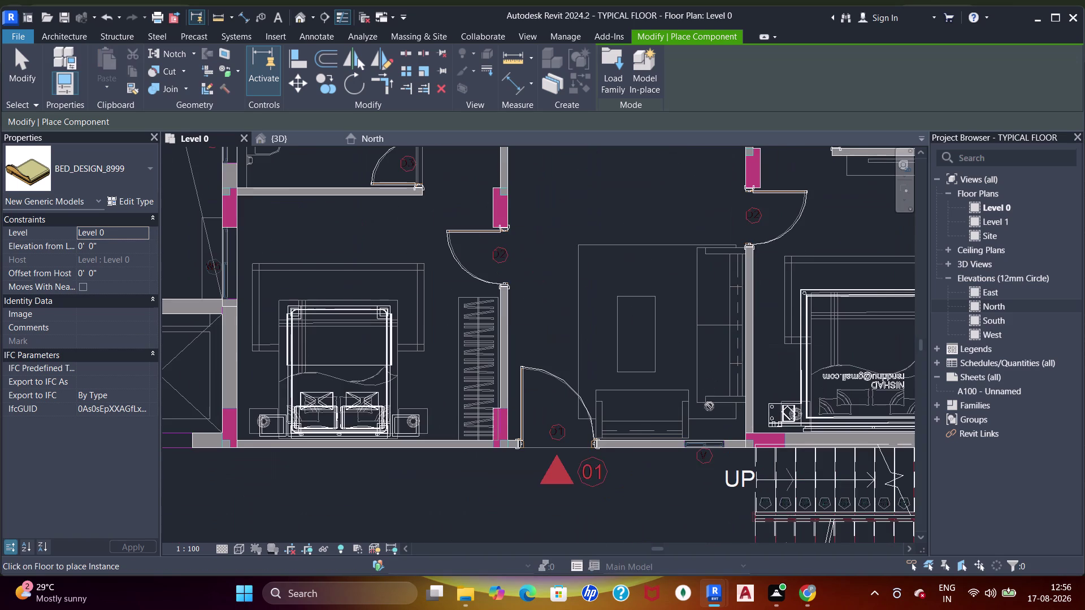
click(606, 62)
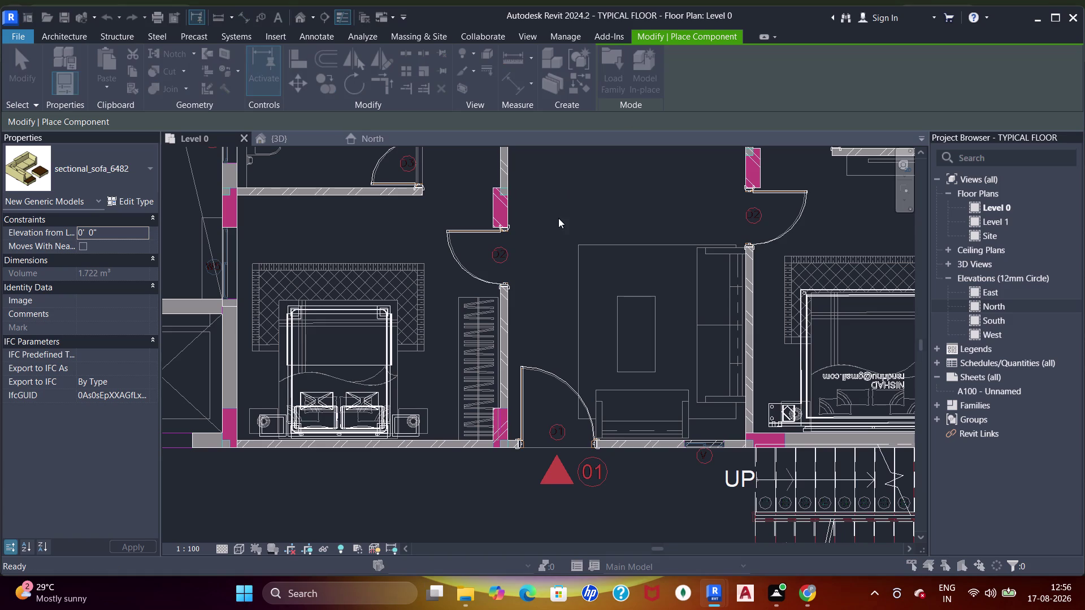
click(416, 335)
click(416, 345)
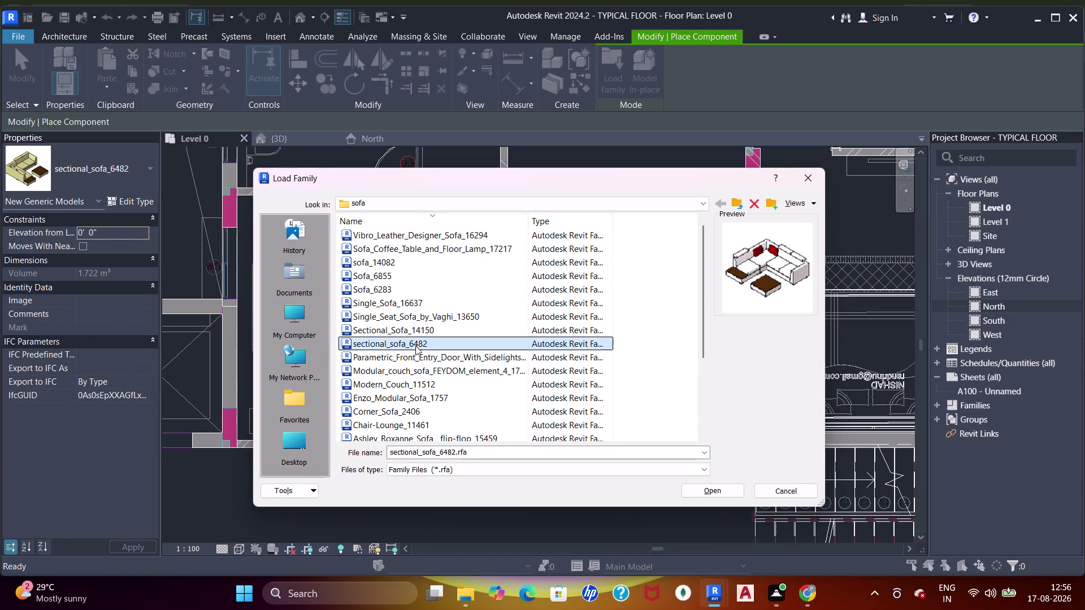
click(417, 330)
double_click(415, 330)
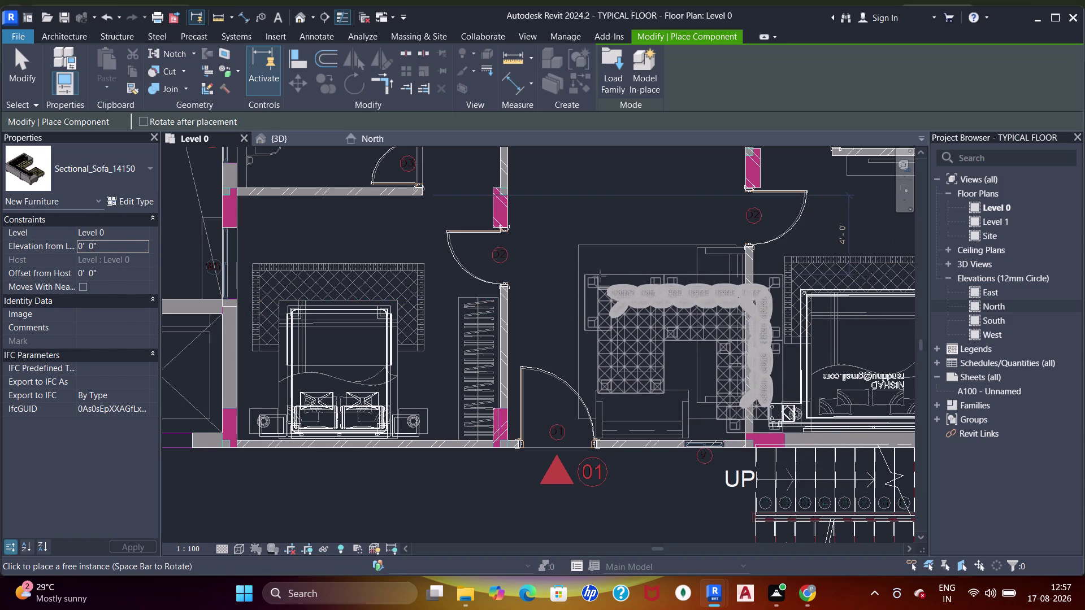
Rotate Sectional_Sofa_14150 and place it against the living room's right-hand wall.
key(space)
key(space)
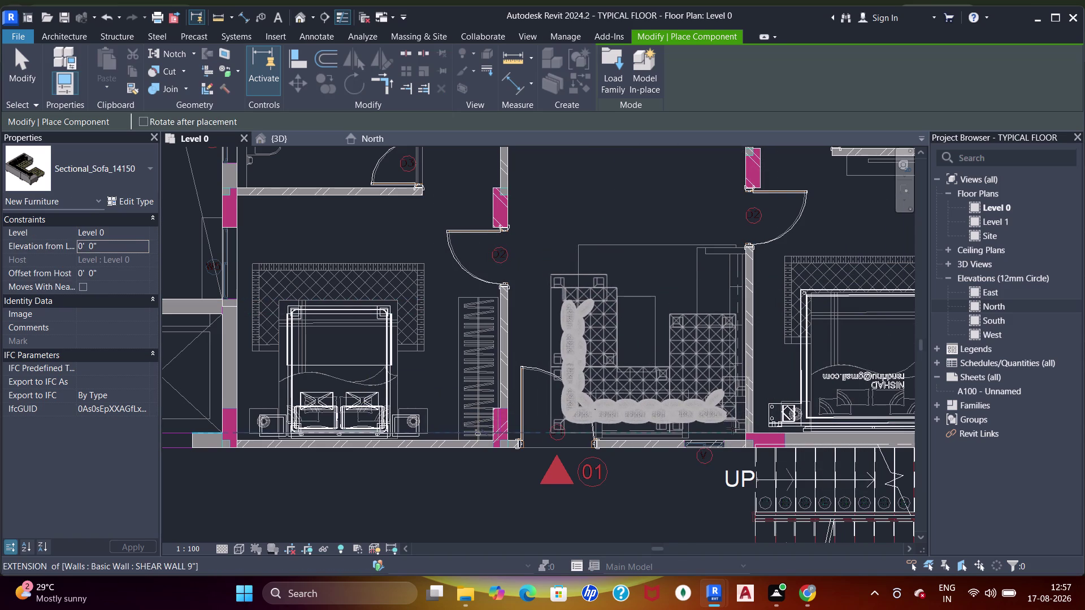
key(space)
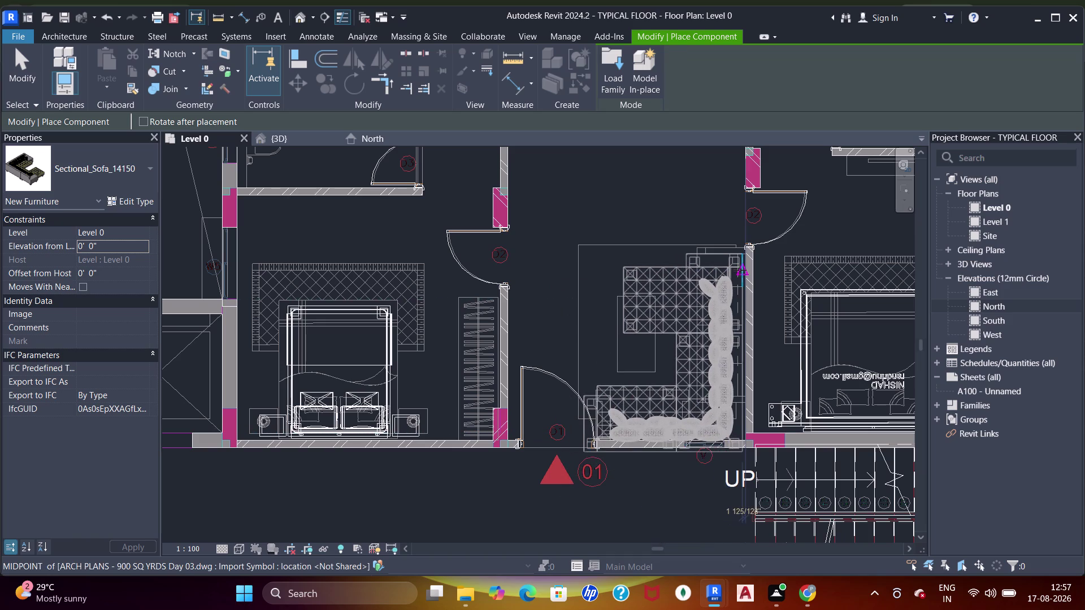
scroll(up, 3)
scroll(down, 3)
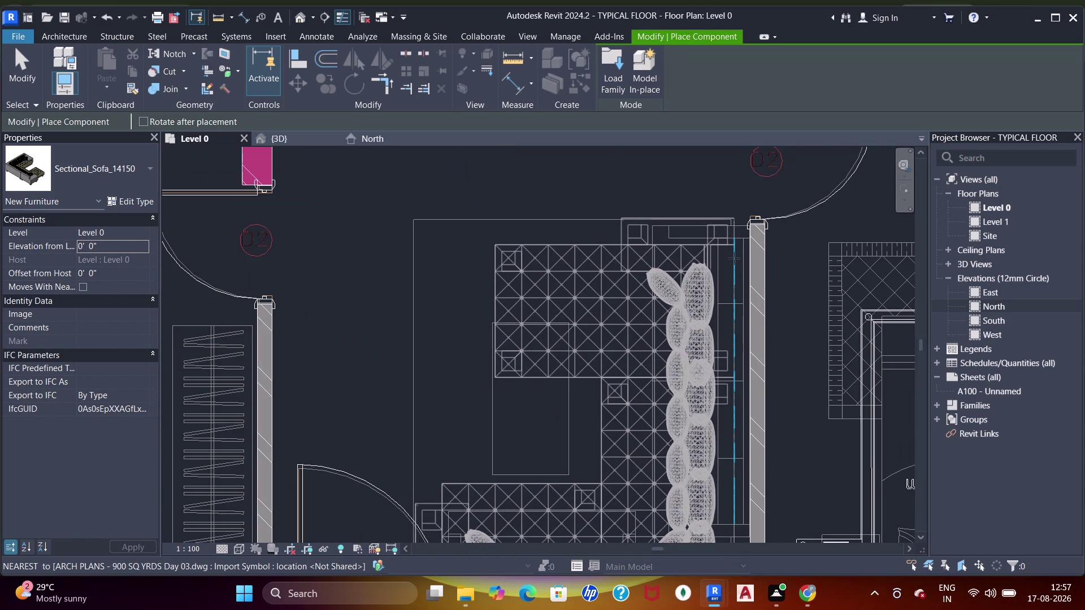
click(739, 266)
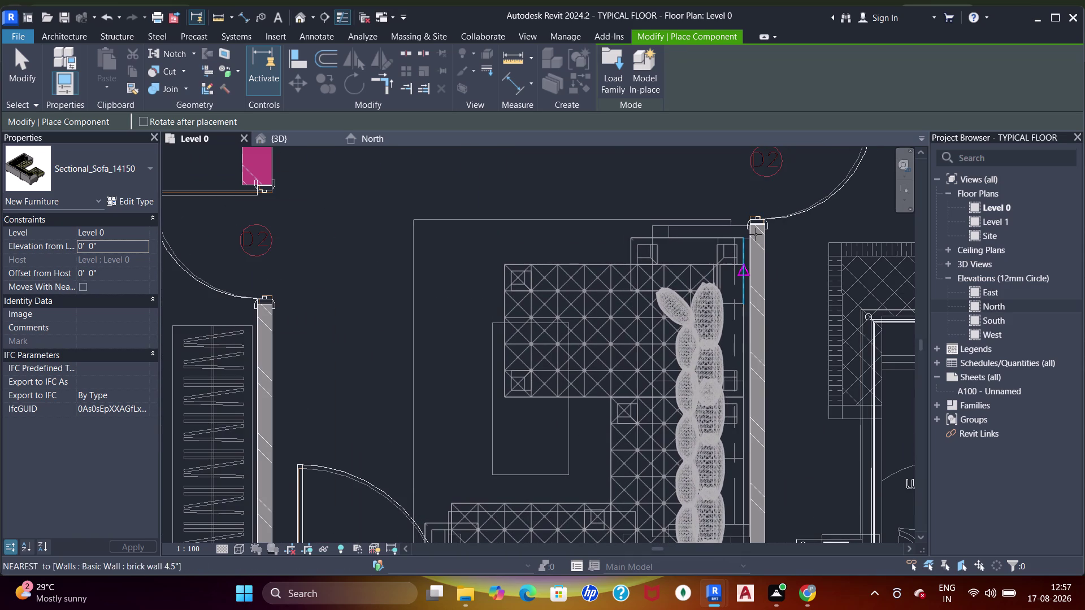
scroll(down, 3)
middle_drag(712, 287, 712, 196)
End placement, nudge the placed sectional sofa with the arrow keys, and clear the selection.
key(Escape)
key(Escape)
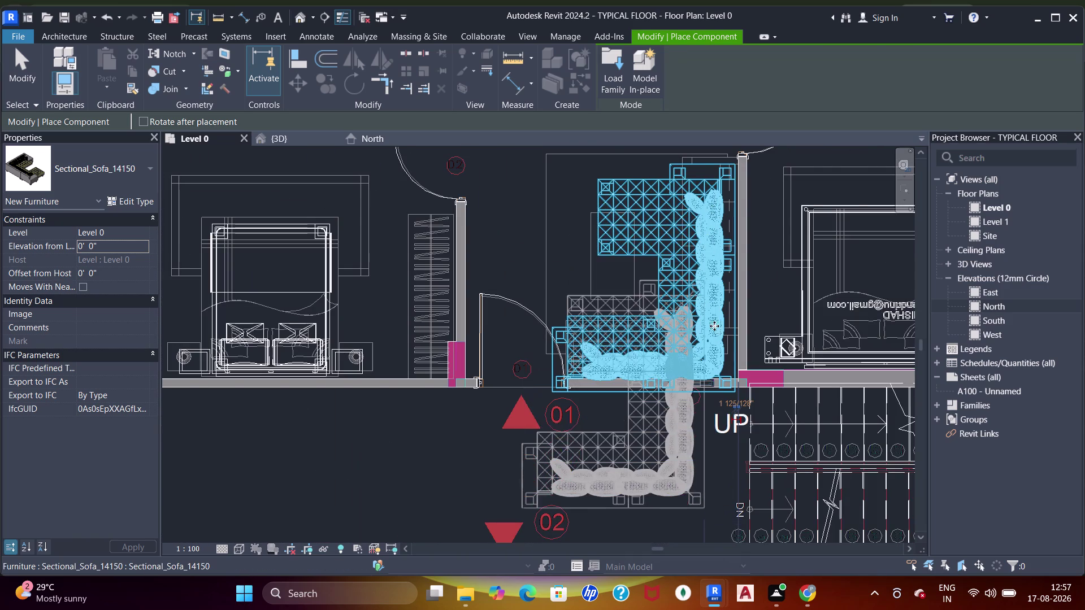
key(Escape)
key(Escape)
key(Escape)
click(713, 296)
middle_drag(714, 301, 721, 363)
key(Up)
key(Up)
key(Up)
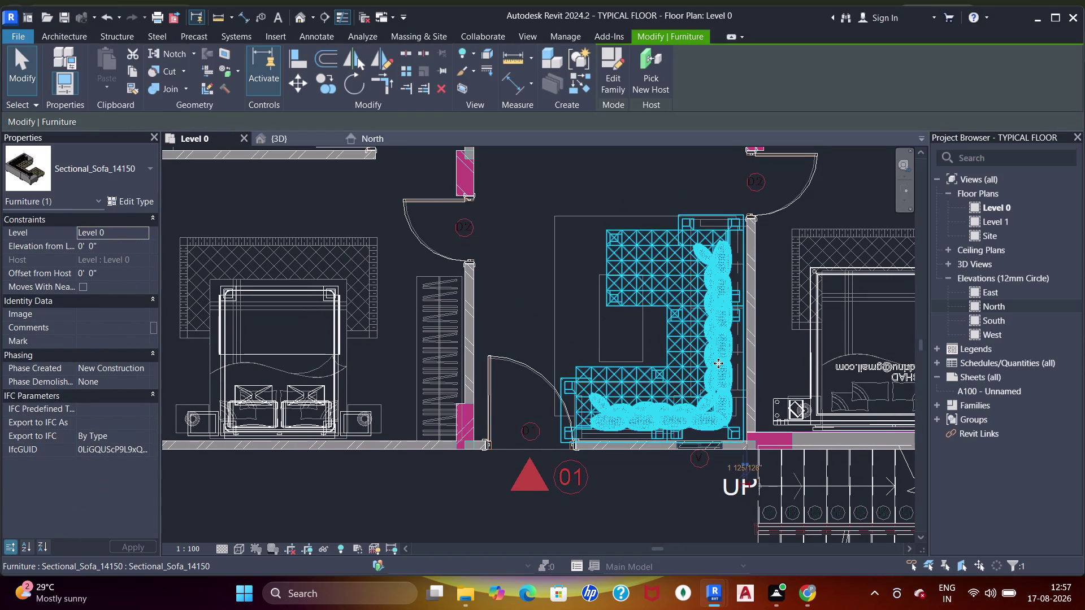
key(Up)
key(Up)
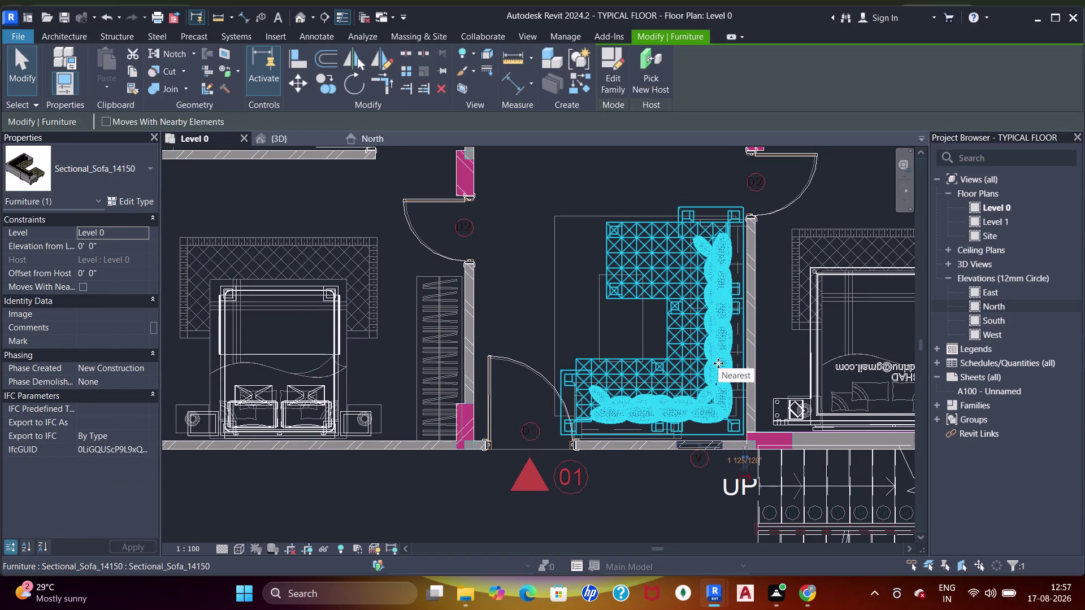
key(Down)
key(Escape)
Pan the Level 0 plan, select the Sectional_Sofa_14150, and switch to the {3D} view.
scroll(down, 3)
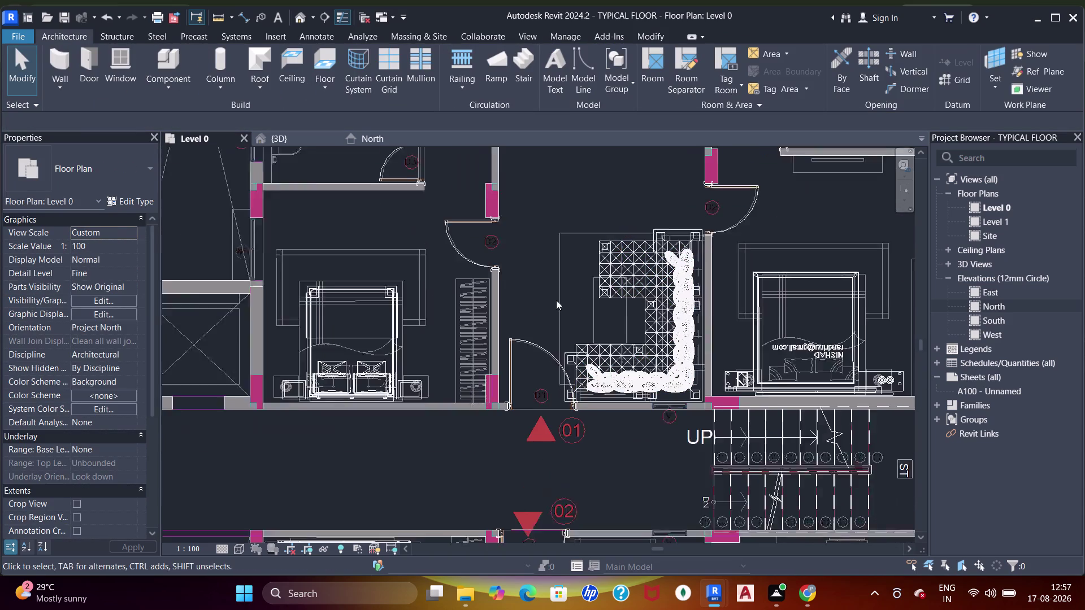
middle_drag(552, 345, 555, 363)
middle_drag(638, 311, 615, 420)
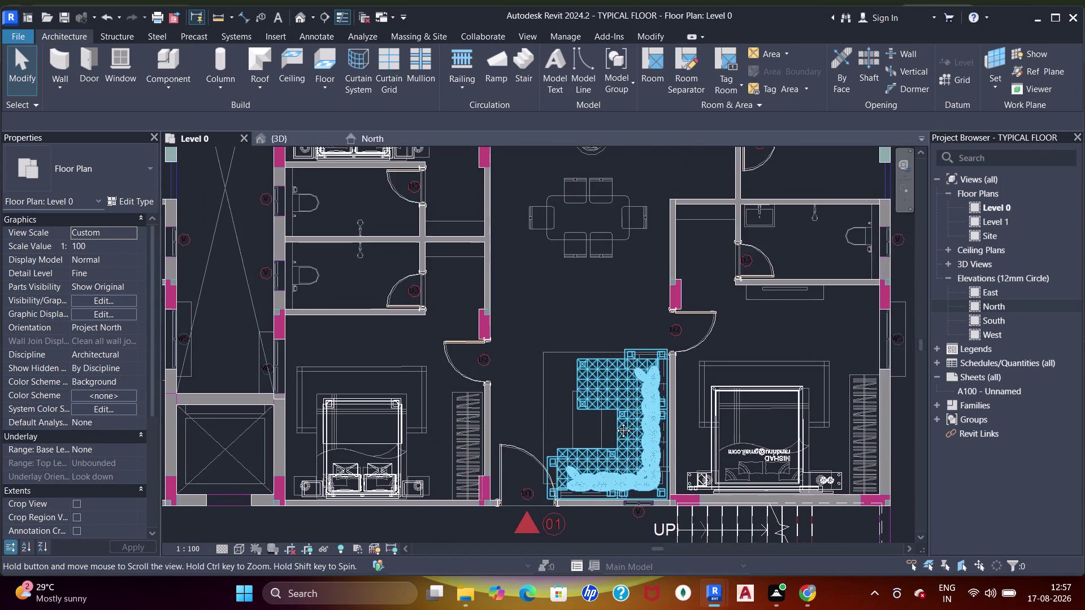
middle_drag(615, 419, 612, 495)
scroll(down, 3)
middle_drag(630, 349, 648, 247)
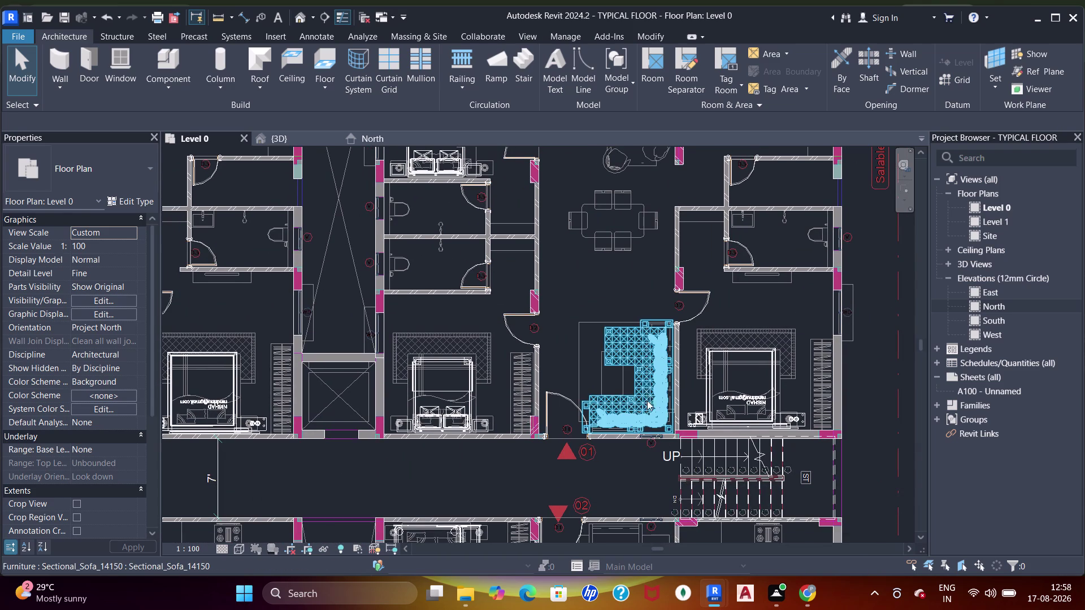
click(643, 348)
click(276, 128)
click(276, 138)
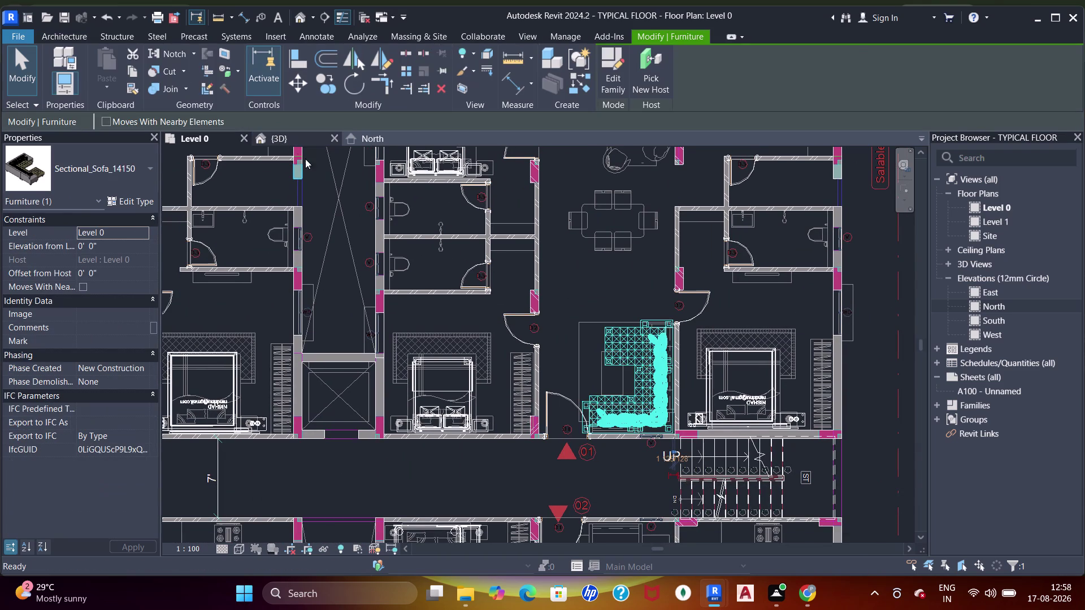
scroll(down, 3)
Orbit and zoom the 3D view to inspect the sectional sofa in its living room.
middle_drag(531, 359, 489, 437)
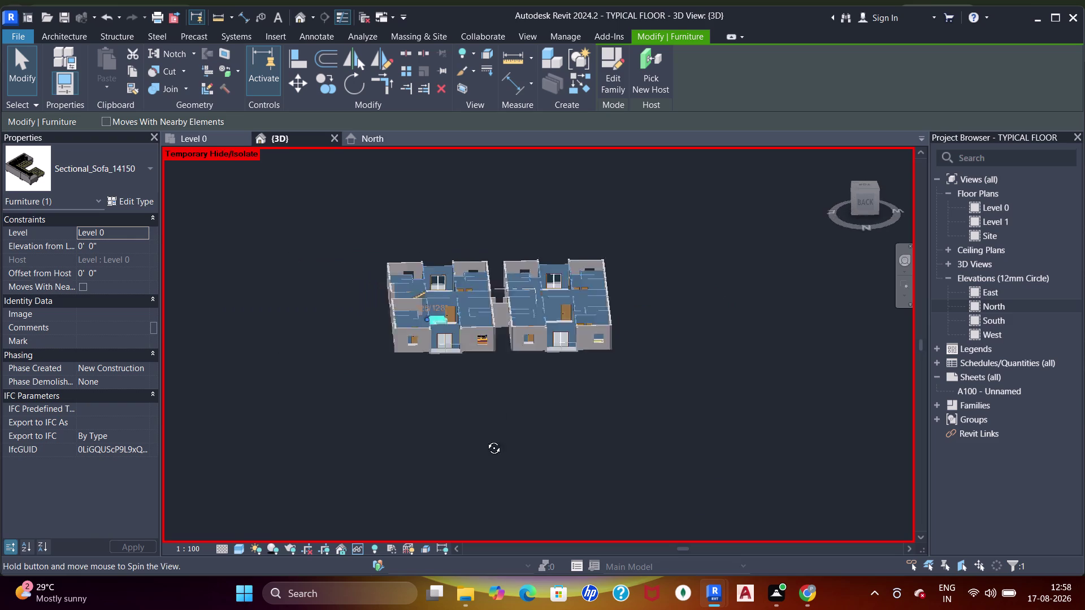
middle_drag(489, 438, 401, 462)
scroll(up, 3)
middle_drag(424, 345, 452, 409)
scroll(up, 3)
key(Escape)
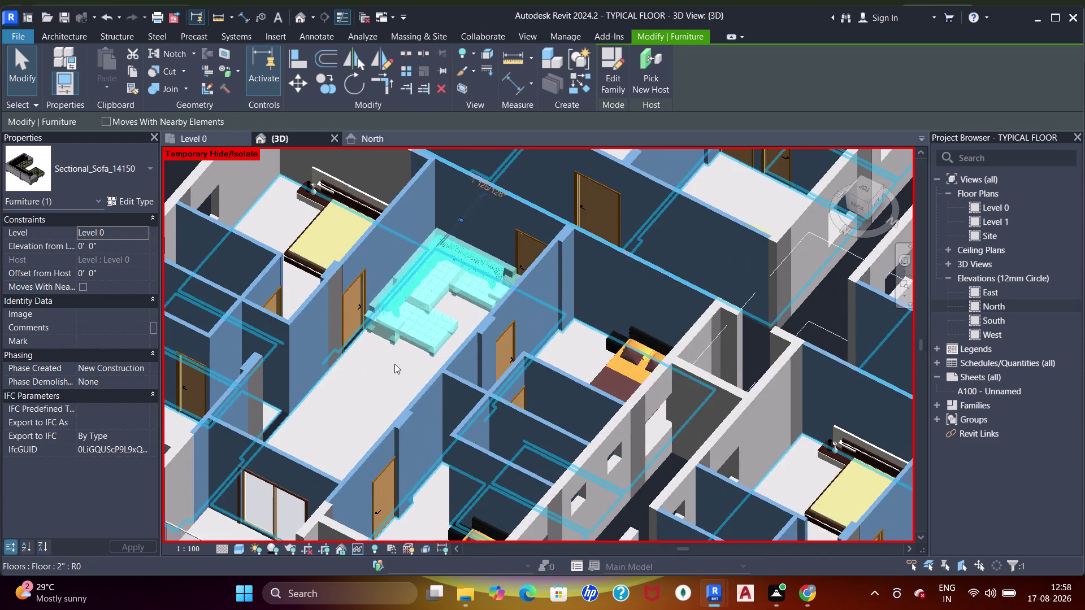
middle_drag(401, 369, 392, 379)
scroll(up, 3)
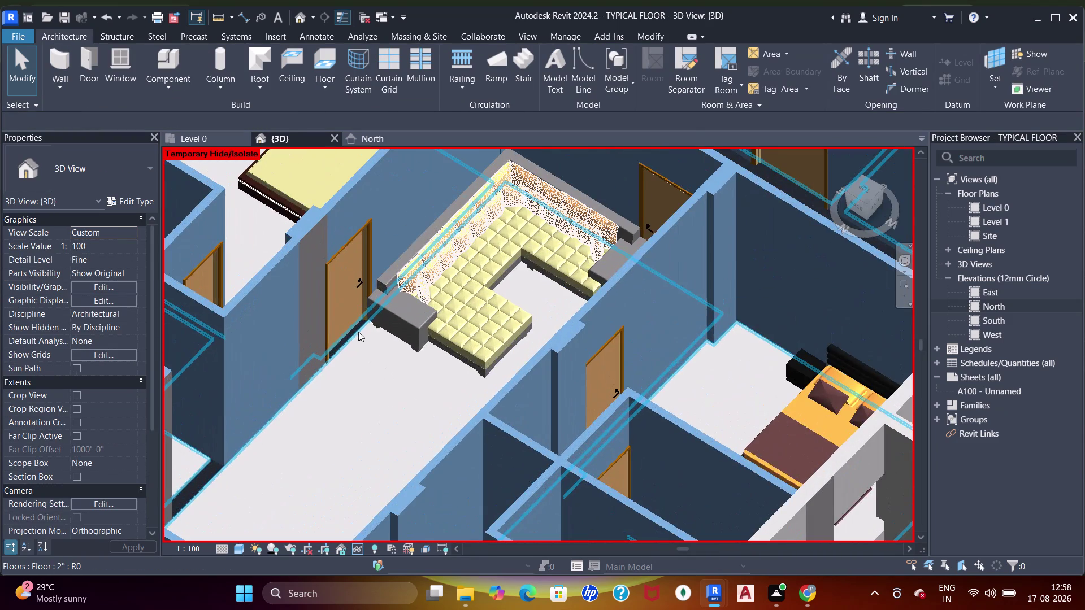
middle_drag(443, 340, 442, 385)
scroll(down, 3)
middle_drag(456, 345, 526, 363)
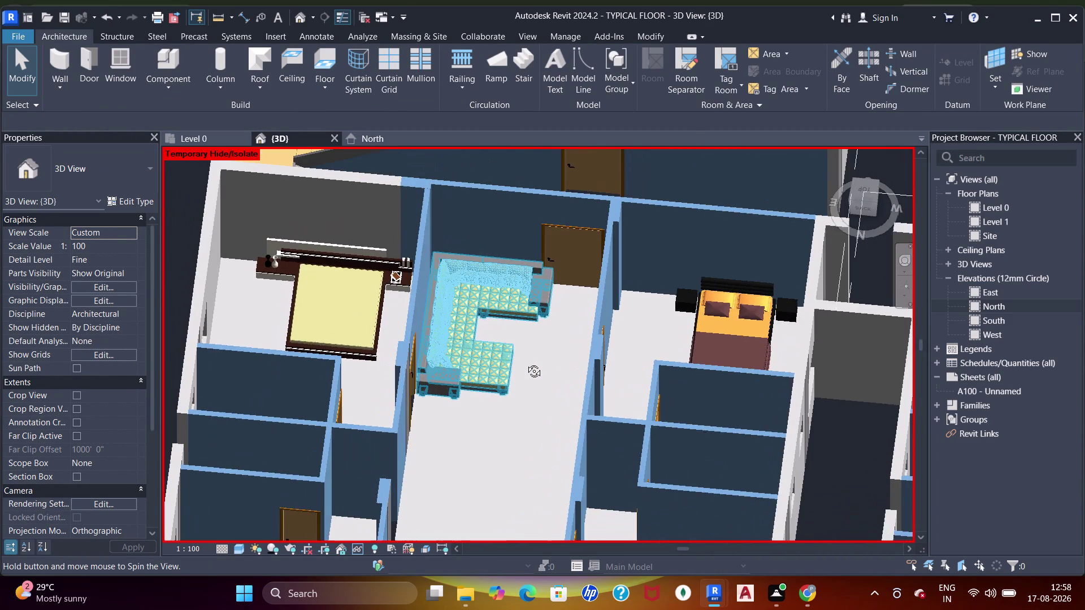
middle_drag(526, 363, 518, 375)
scroll(up, 3)
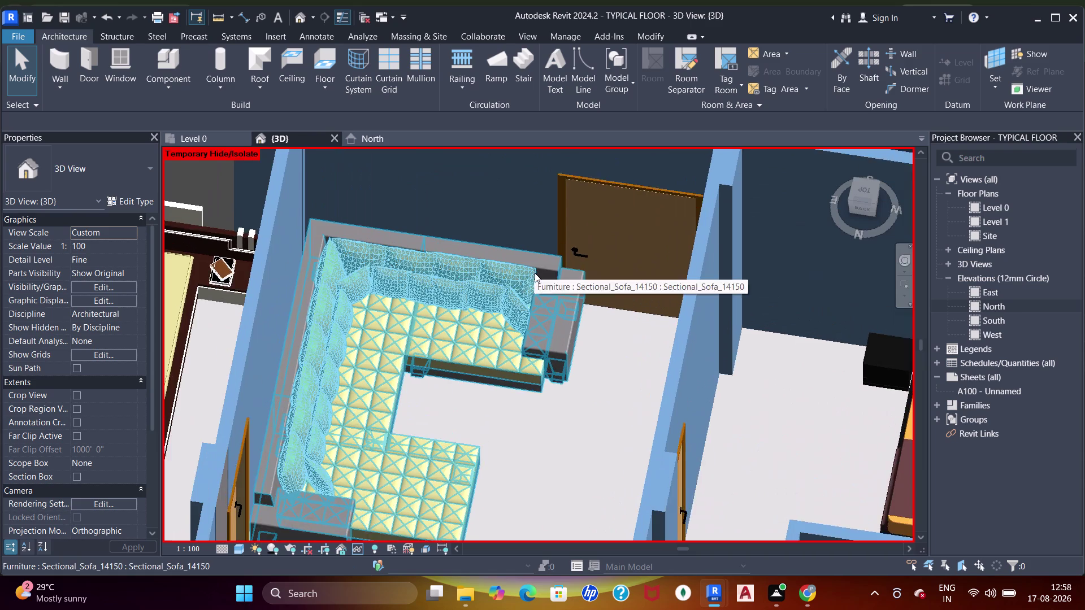
scroll(down, 3)
middle_drag(584, 324, 574, 317)
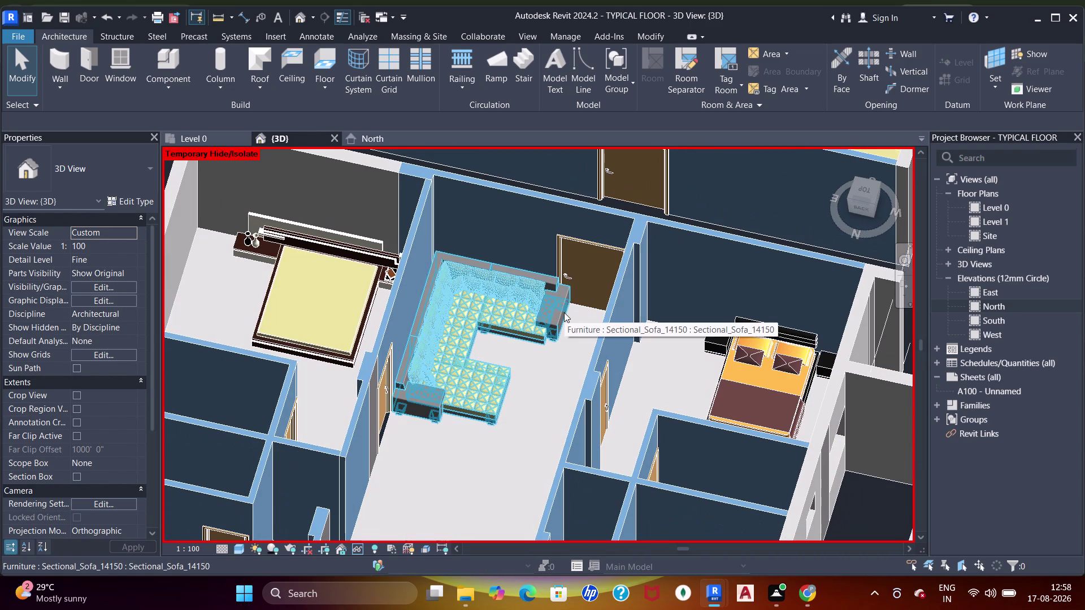
Return to the Level 0 plan and pan to the sofa's unit.
click(219, 139)
scroll(down, 3)
middle_drag(612, 293, 593, 361)
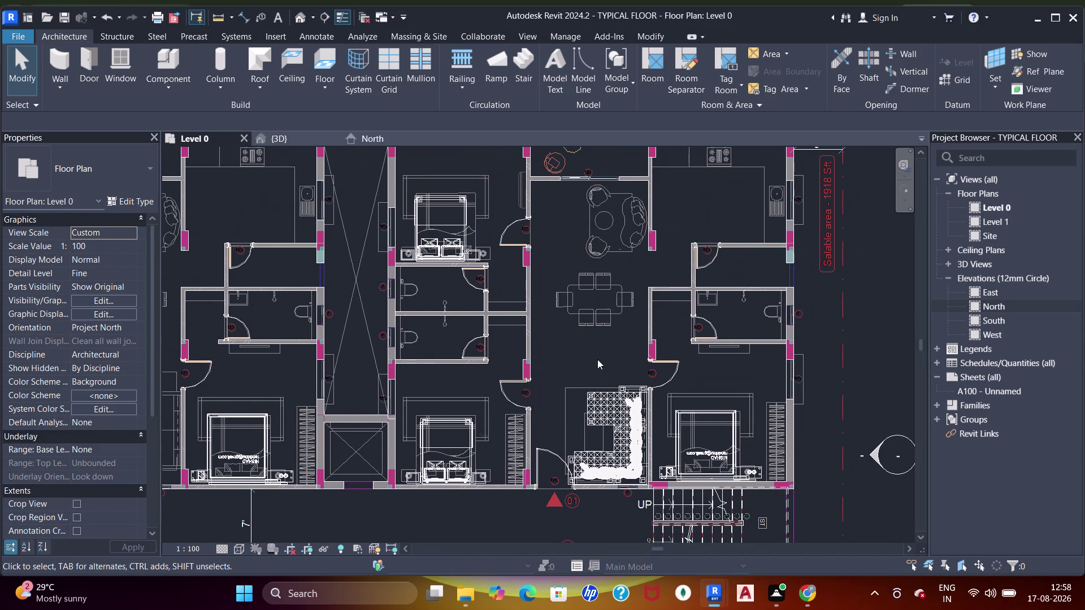
Select the sectional sofa and drag it up into the upper unit's living area.
middle_drag(624, 385, 632, 374)
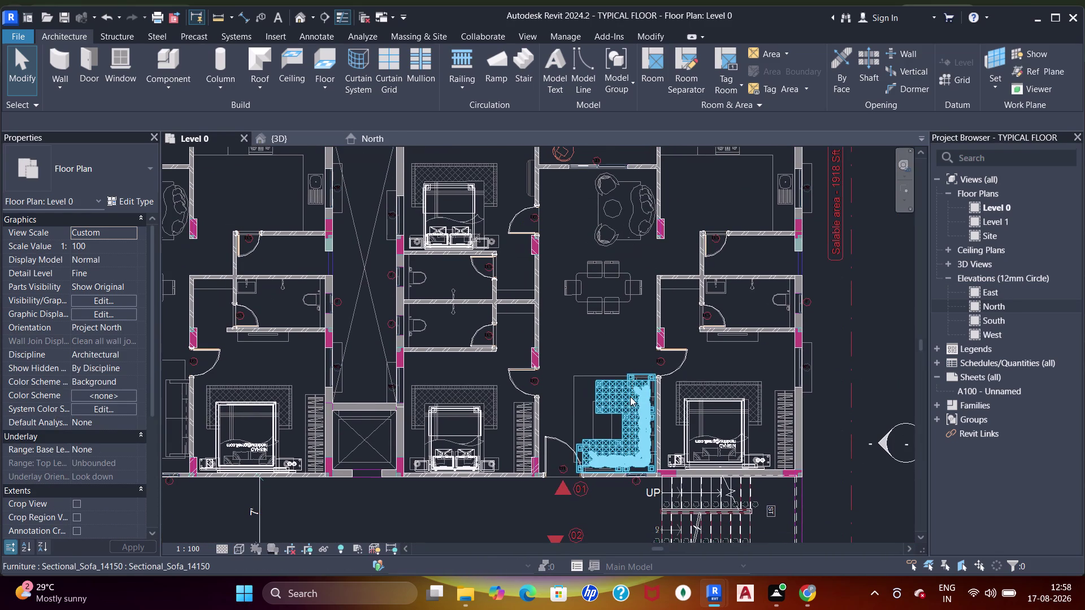
click(630, 403)
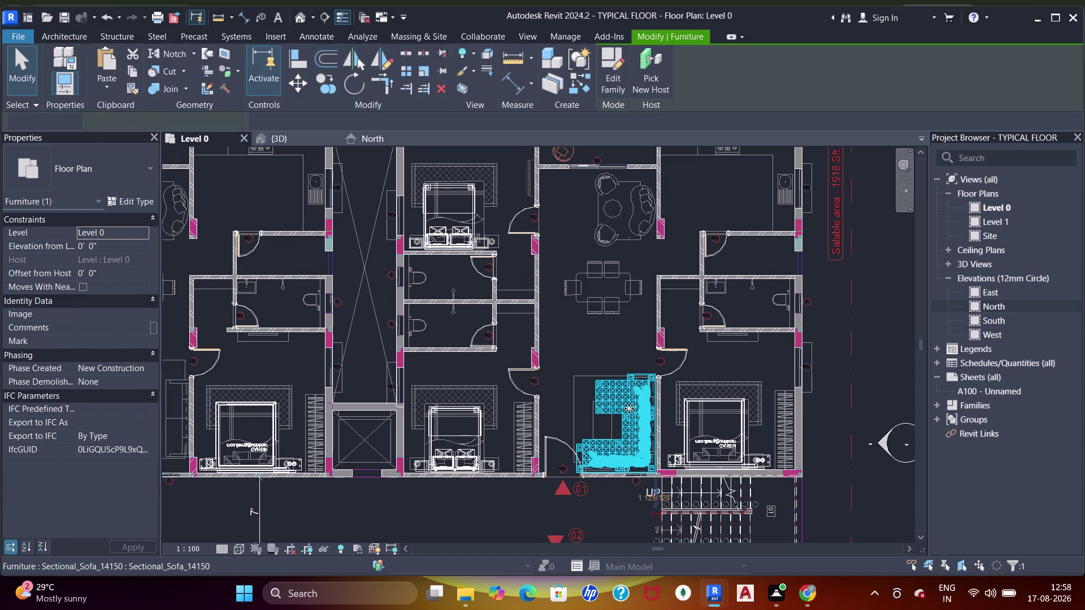
drag(635, 421, 626, 218)
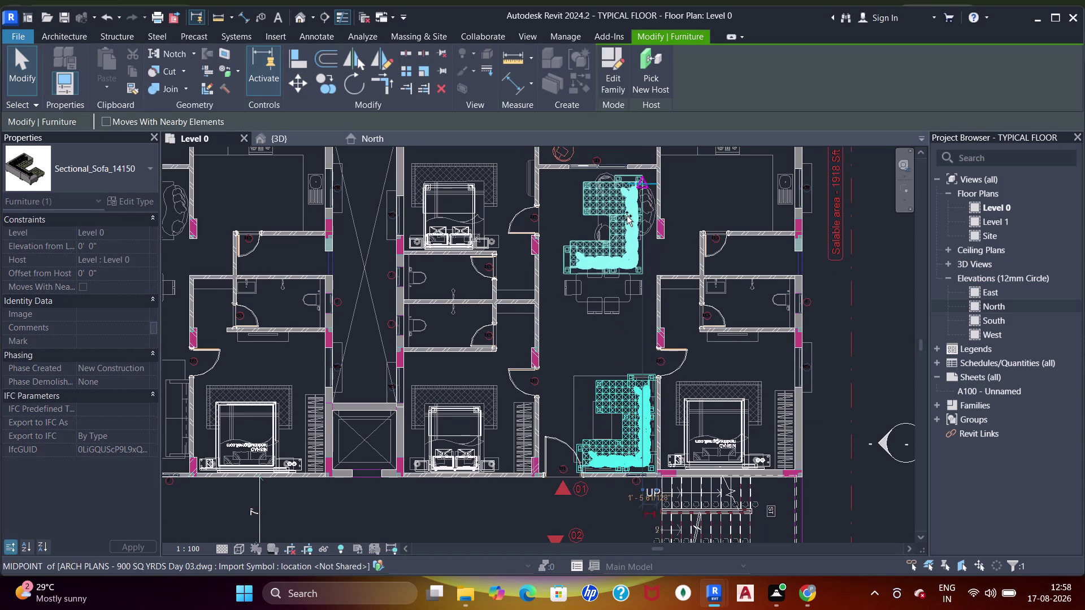
drag(626, 218, 627, 214)
key(space)
scroll(up, 3)
middle_drag(622, 223, 638, 304)
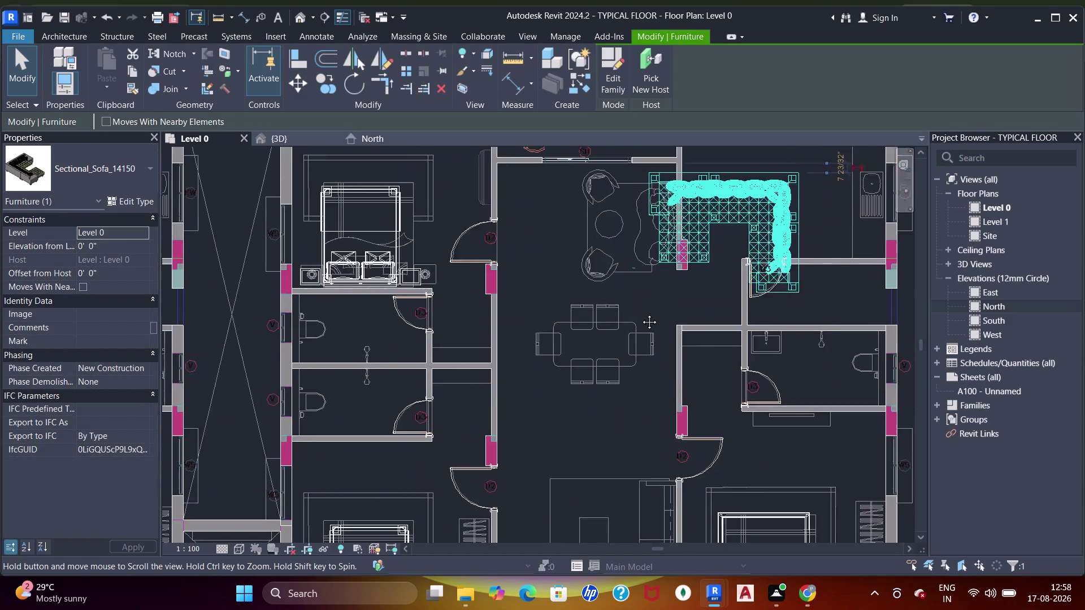
middle_drag(637, 304, 644, 327)
drag(734, 285, 621, 284)
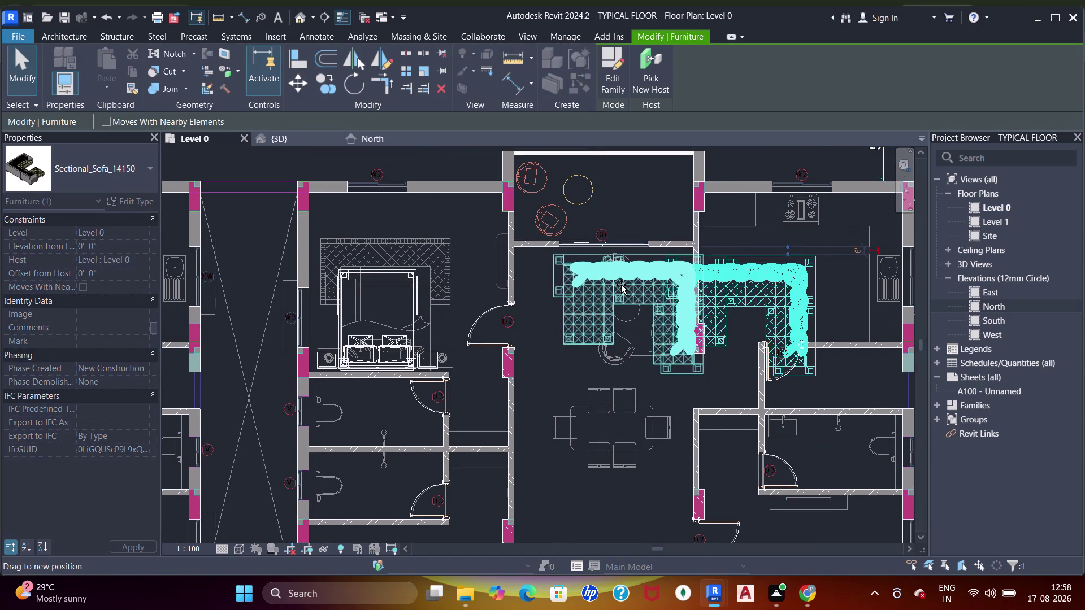
drag(621, 285, 607, 285)
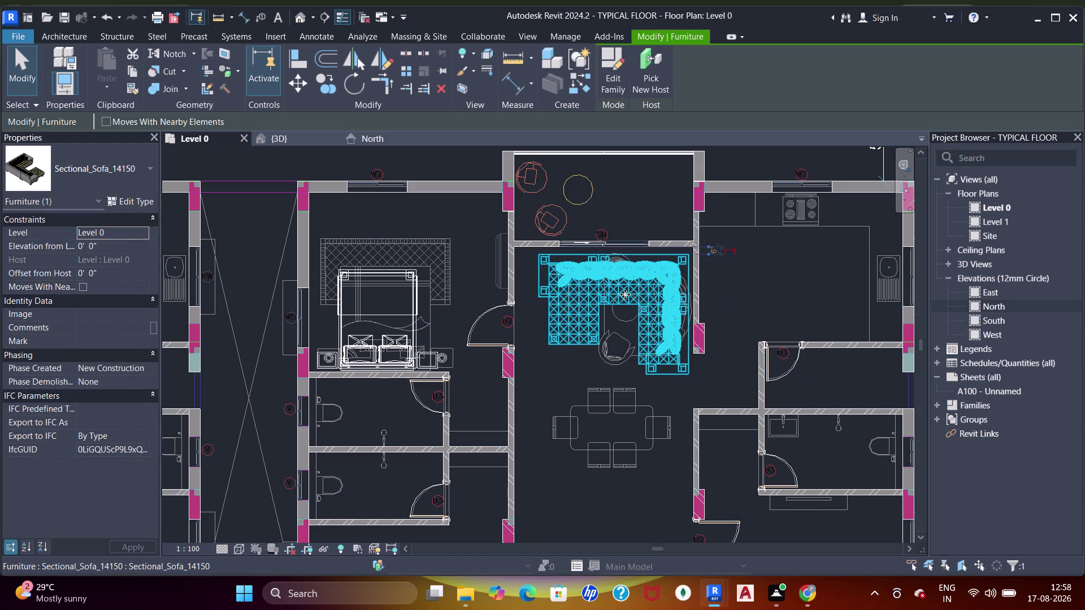
Rotate the sofa with Spacebar and fit it against the right wall above the dining table.
key(space)
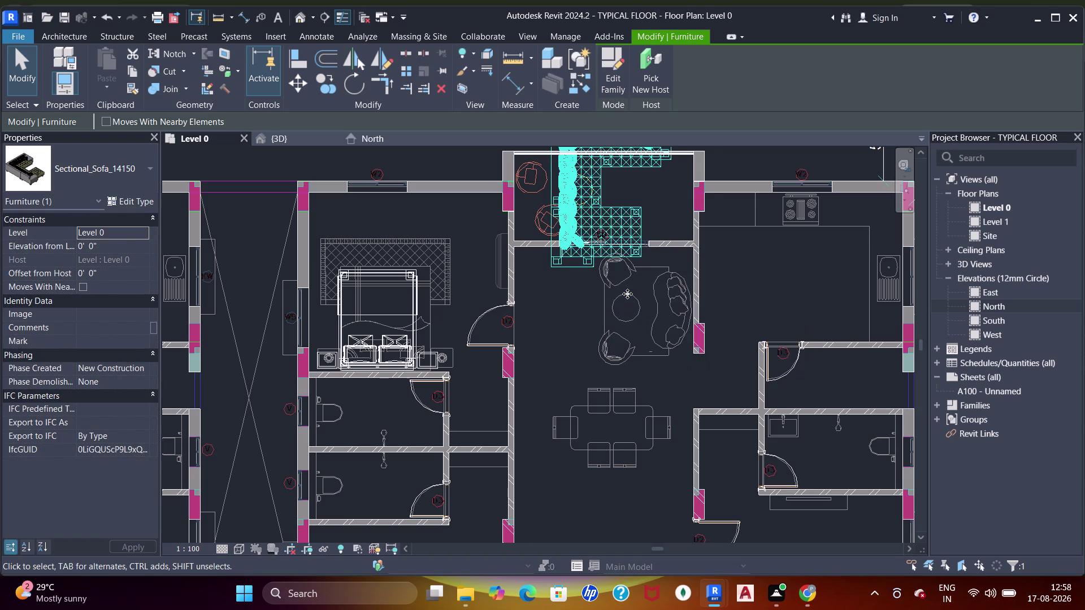
key(space)
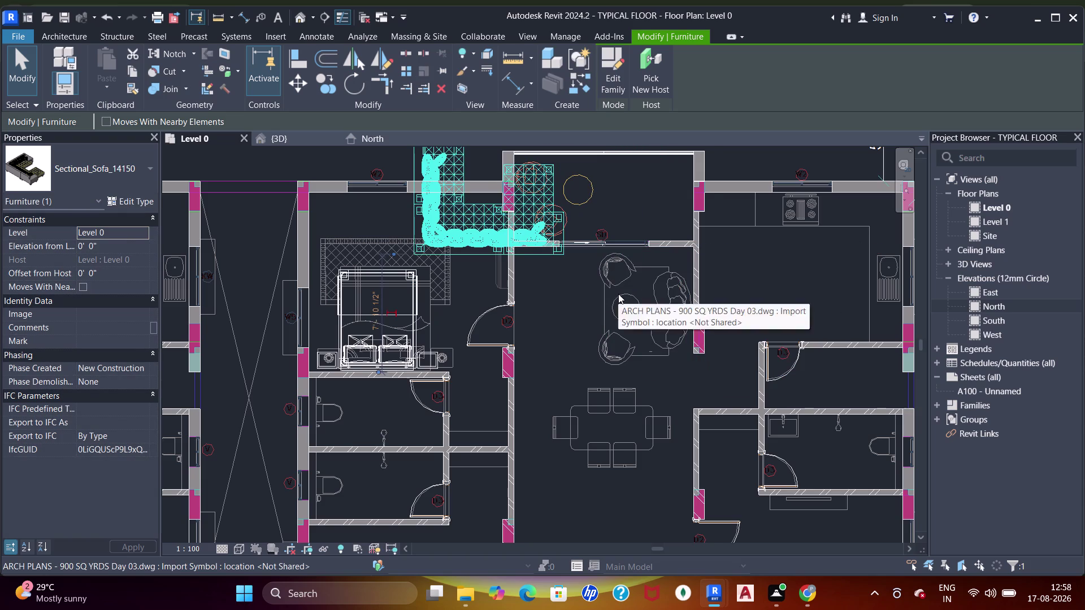
drag(485, 236, 625, 335)
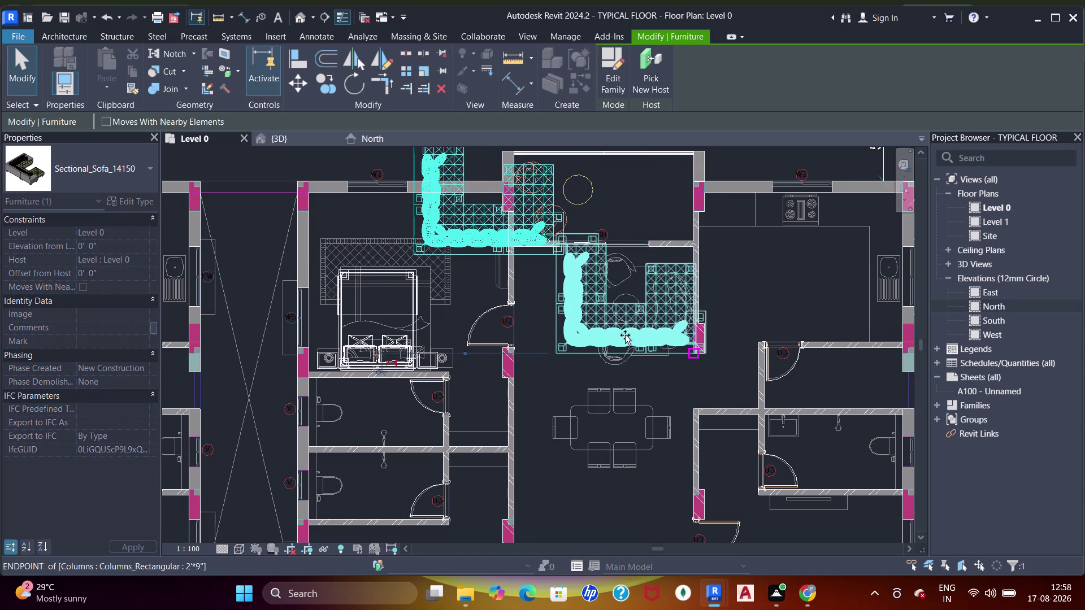
drag(625, 335, 621, 354)
key(space)
drag(654, 393, 650, 345)
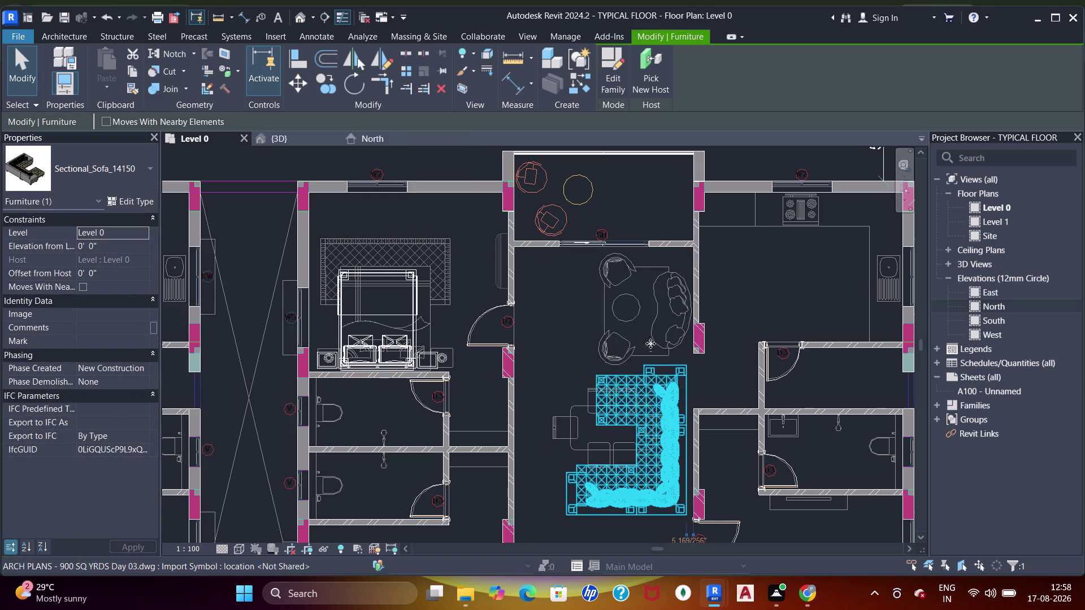
drag(651, 345, 656, 277)
Nudge the sofa upward with three Up-arrow presses and recentre the plan on it.
scroll(up, 3)
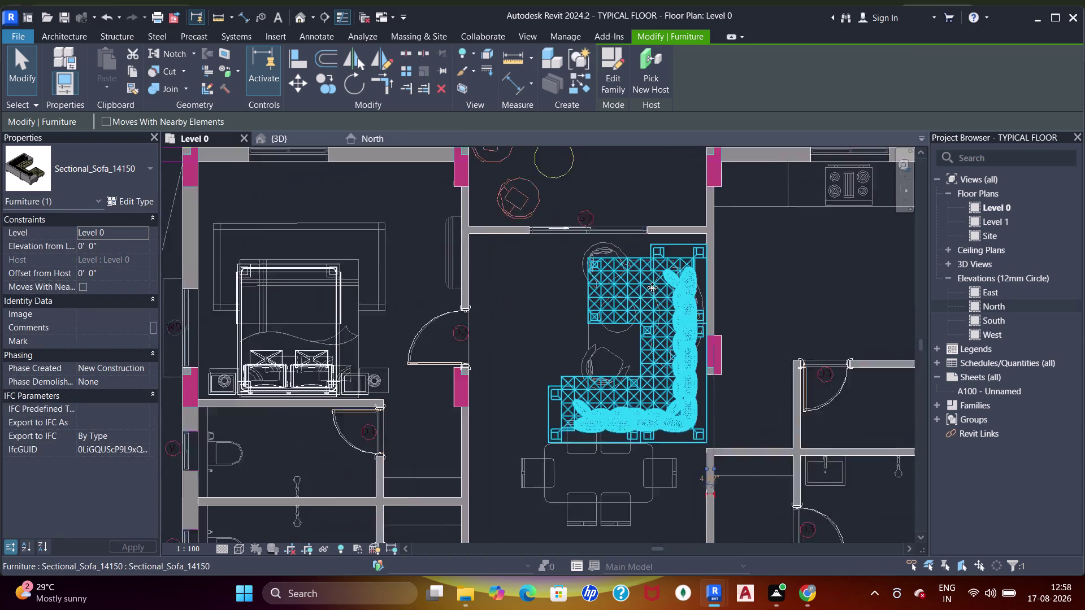
key(Up)
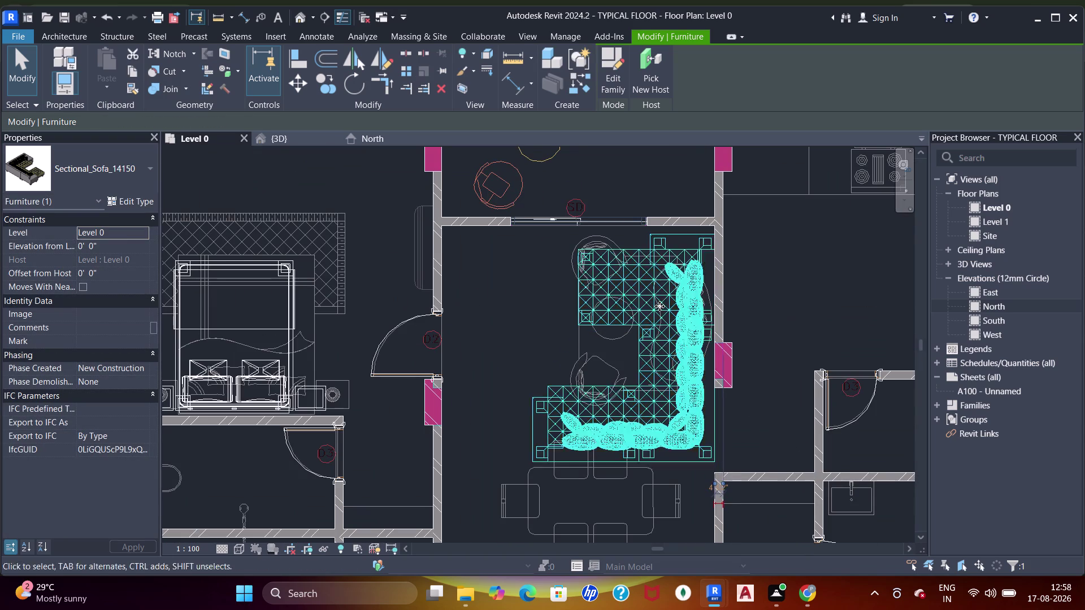
key(Up)
key(Up)
scroll(down, 3)
middle_drag(652, 314, 652, 302)
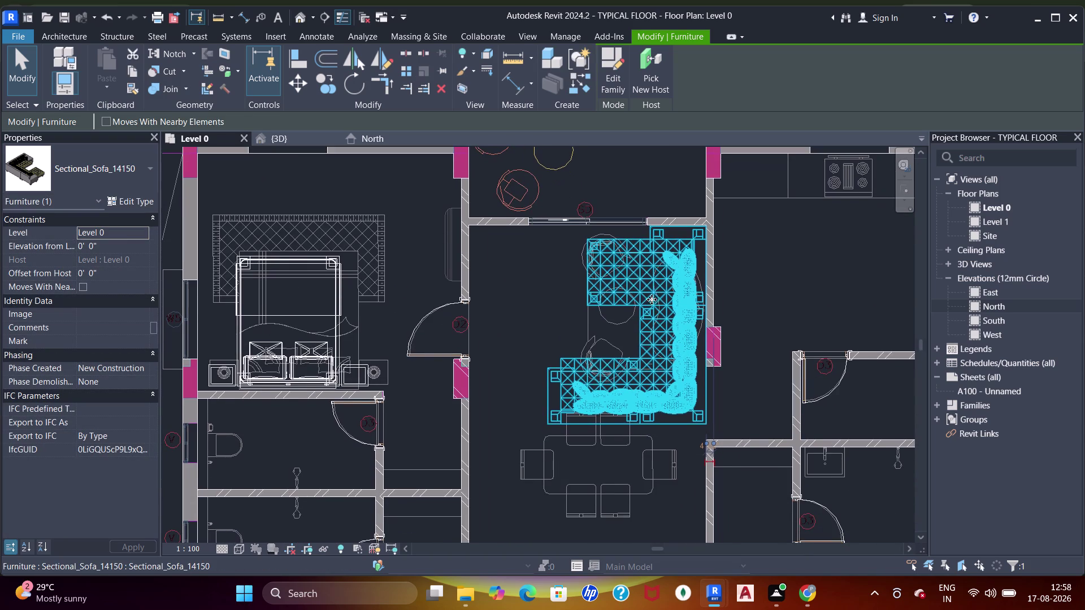
scroll(down, 3)
middle_drag(649, 307, 655, 296)
Switch to the 3D view and orbit to check the repositioned sofa's room.
click(278, 145)
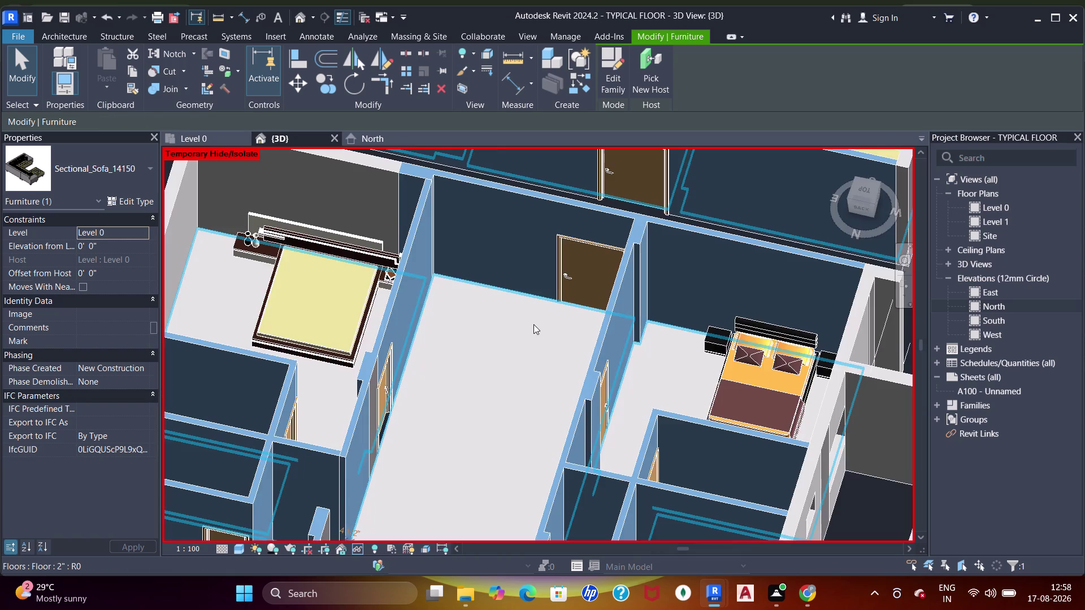
scroll(down, 3)
middle_drag(600, 365, 416, 414)
scroll(up, 3)
key(Escape)
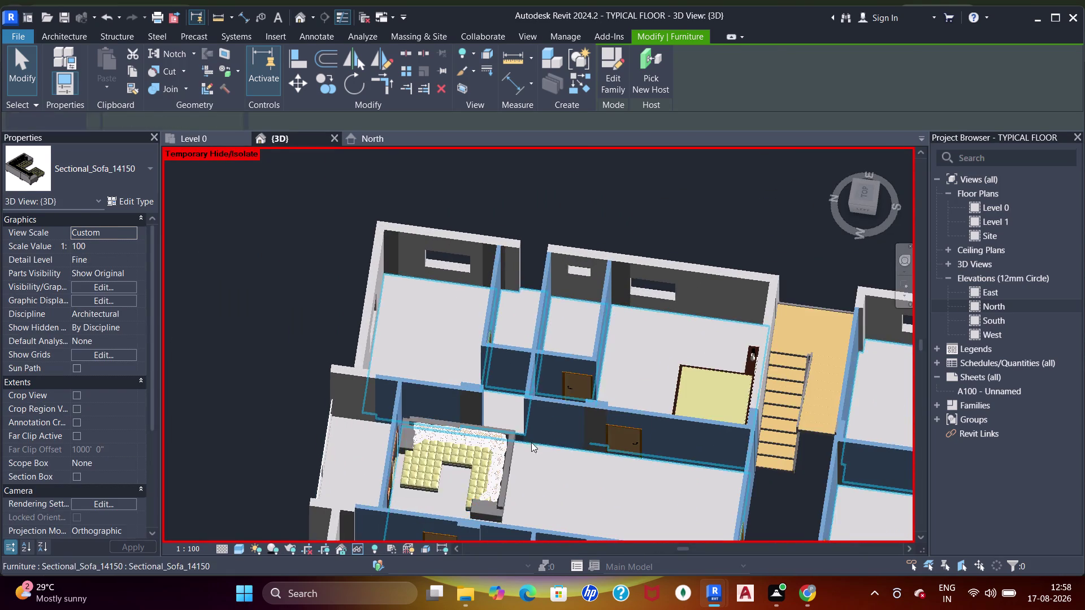
middle_drag(542, 457, 454, 379)
scroll(up, 3)
middle_drag(584, 457, 586, 428)
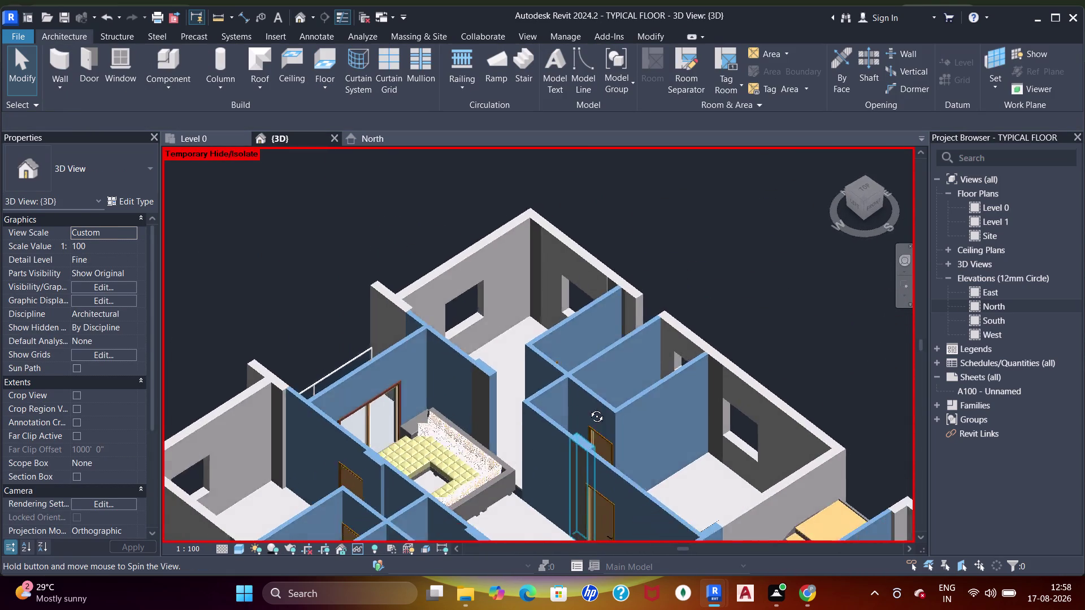
middle_drag(587, 429, 623, 505)
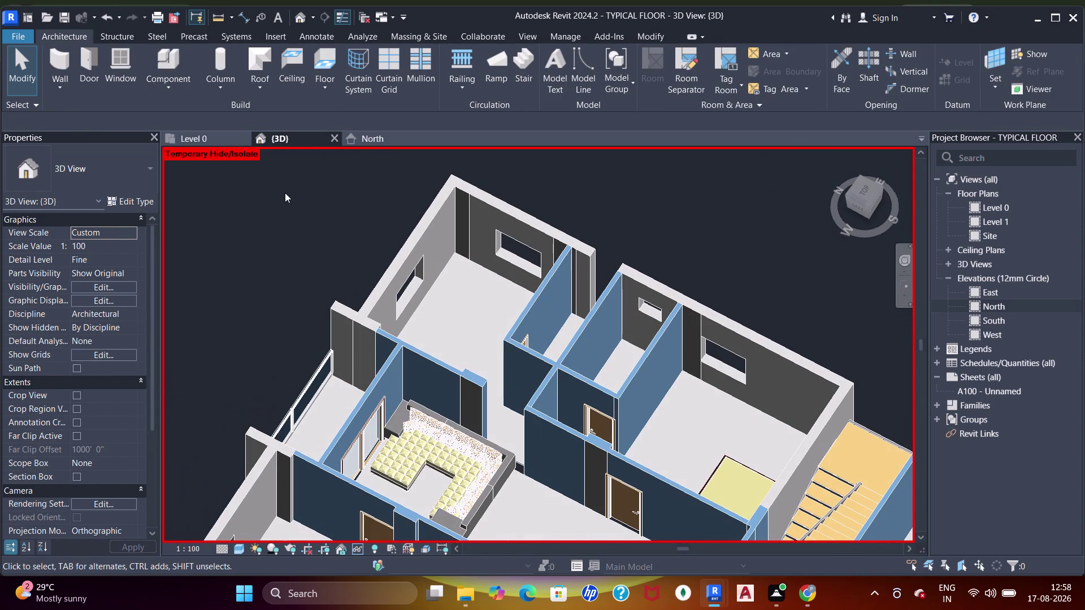
Open the North elevation, then return to the Level 0 plan.
click(365, 144)
scroll(down, 3)
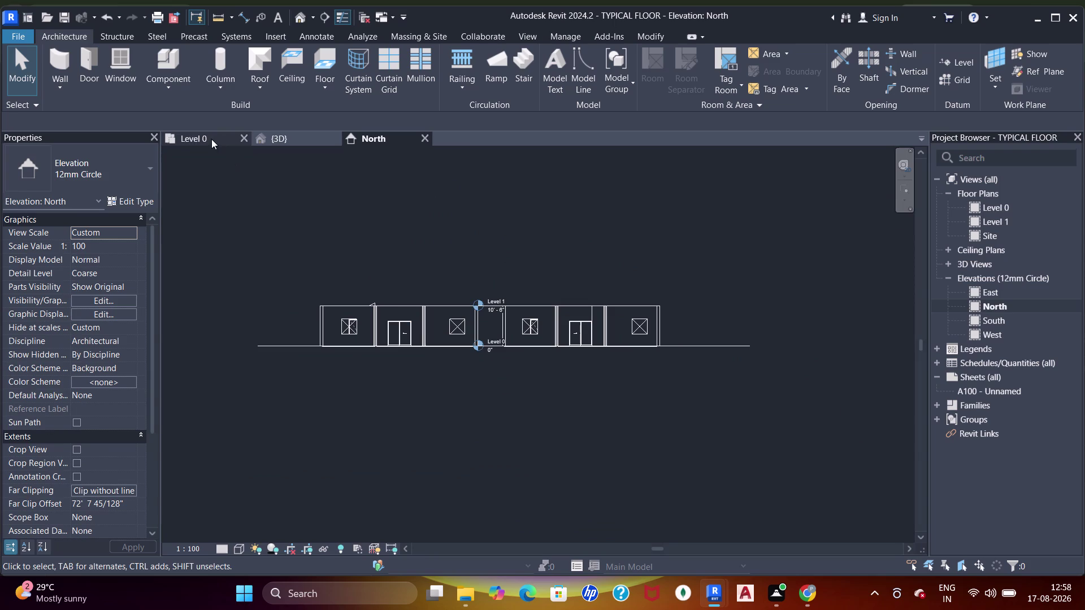
click(208, 137)
middle_drag(672, 311, 619, 293)
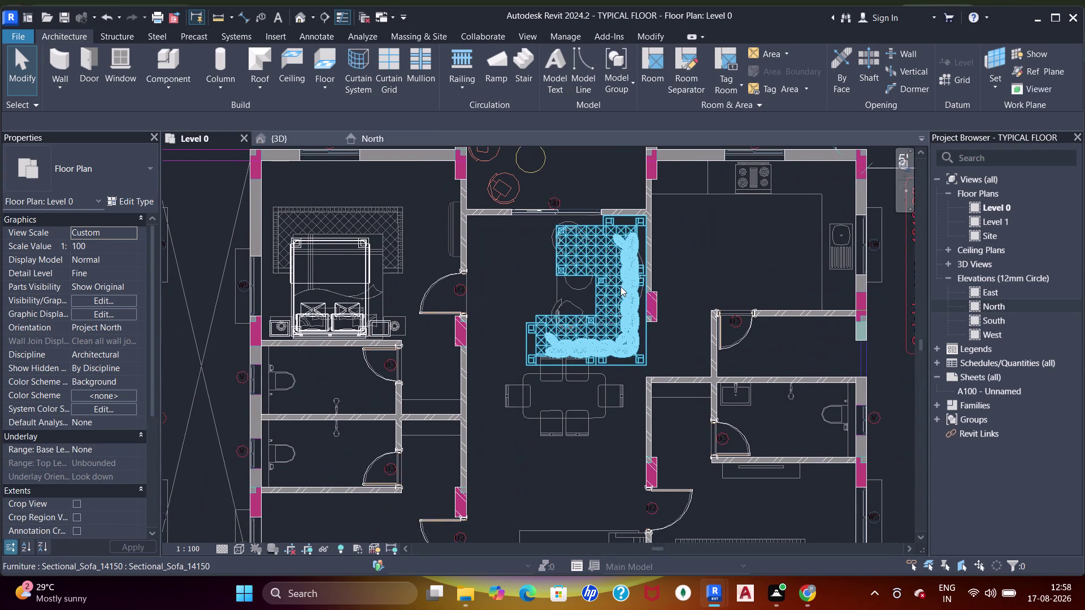
scroll(down, 3)
scroll(down, 3)
middle_drag(596, 320, 663, 276)
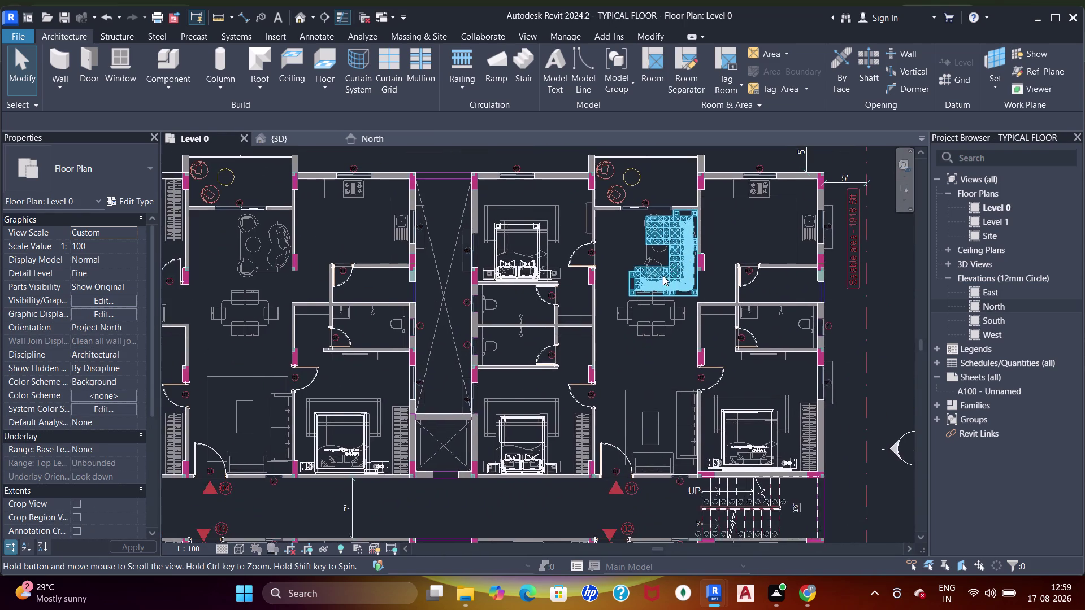
scroll(down, 3)
middle_drag(645, 296, 671, 213)
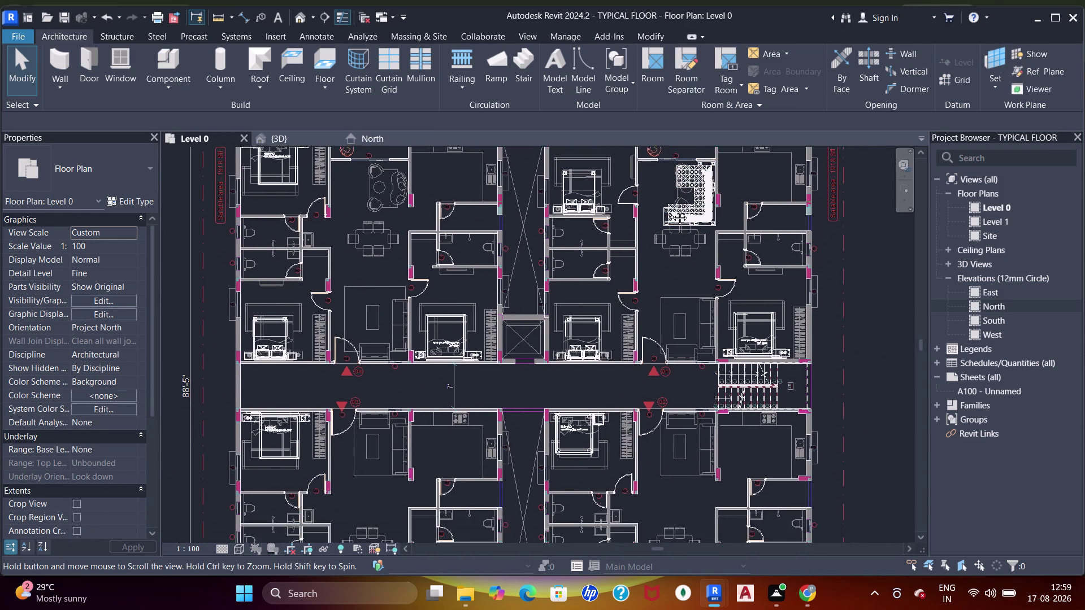
middle_drag(671, 212, 672, 188)
middle_drag(660, 310, 666, 221)
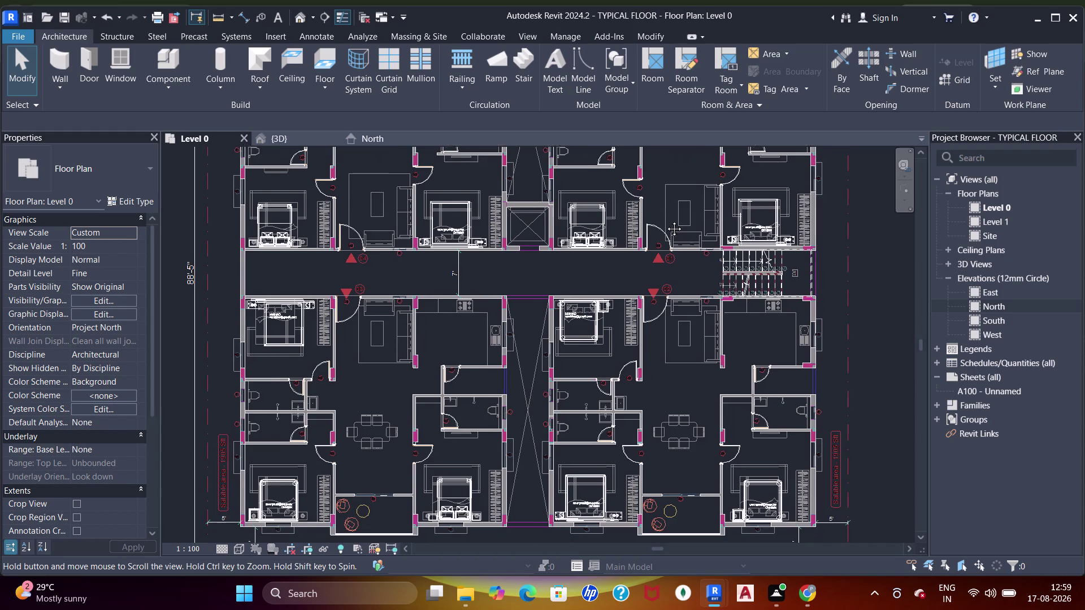
middle_drag(666, 221, 665, 221)
middle_click(666, 221)
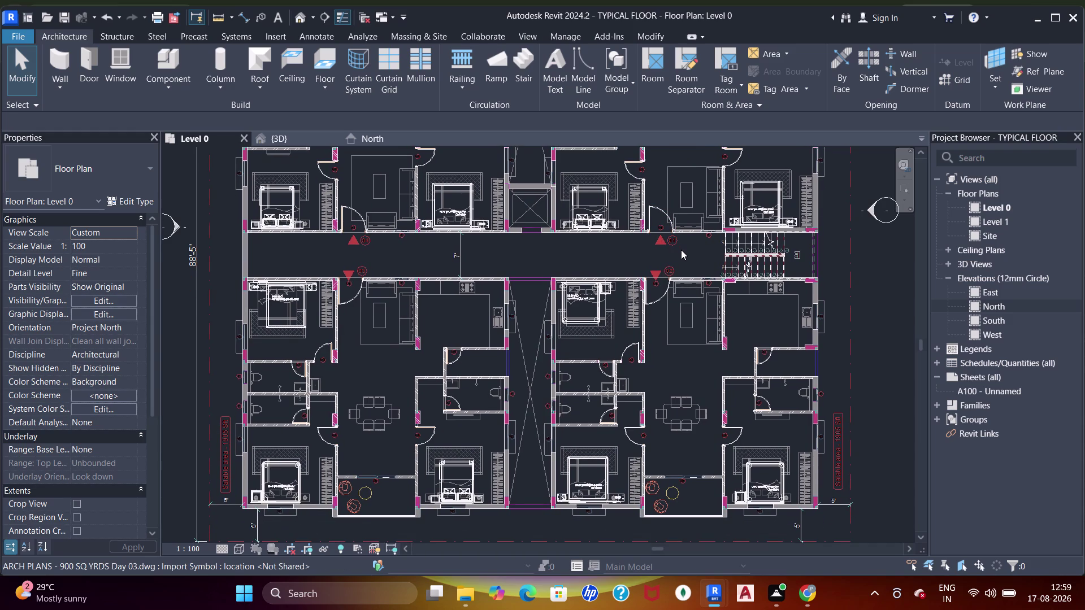
scroll(up, 3)
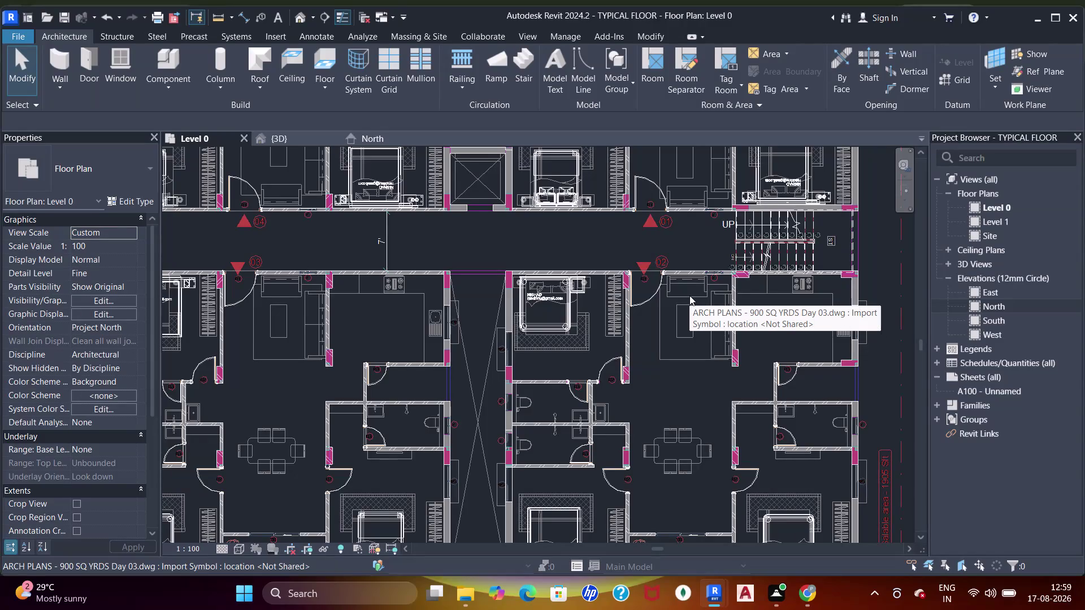
scroll(down, 3)
scroll(down, 3)
middle_drag(586, 306, 606, 356)
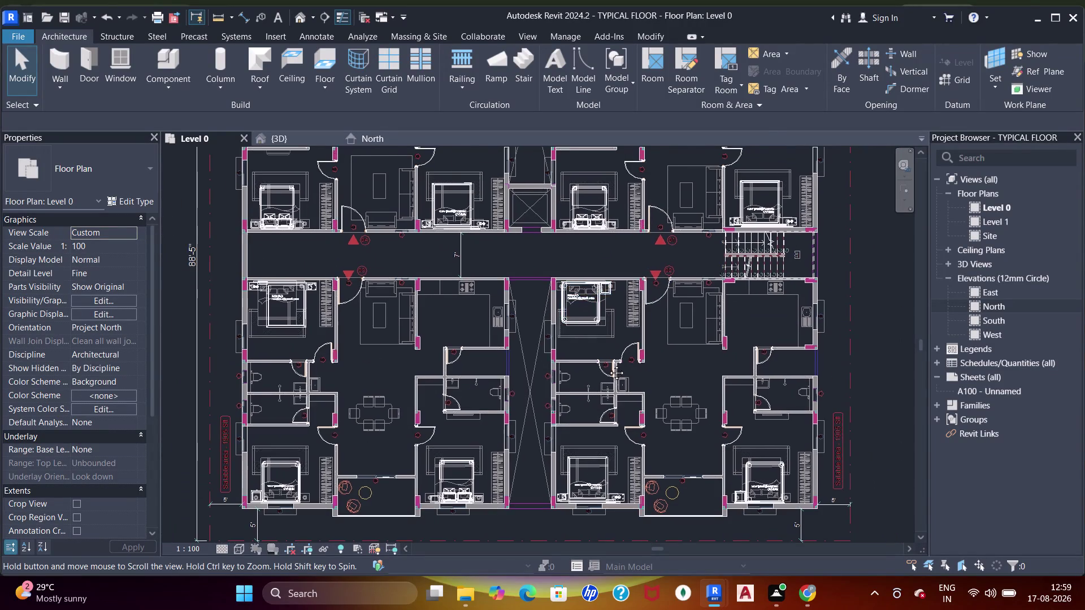
middle_drag(606, 356, 617, 391)
scroll(down, 3)
middle_drag(595, 309, 596, 313)
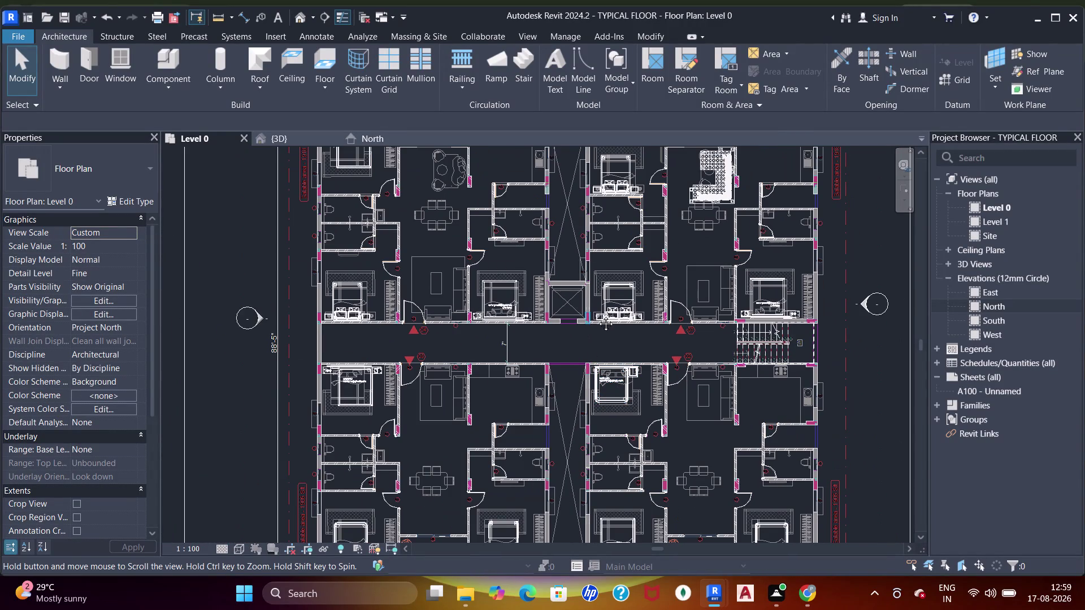
middle_drag(596, 313, 633, 249)
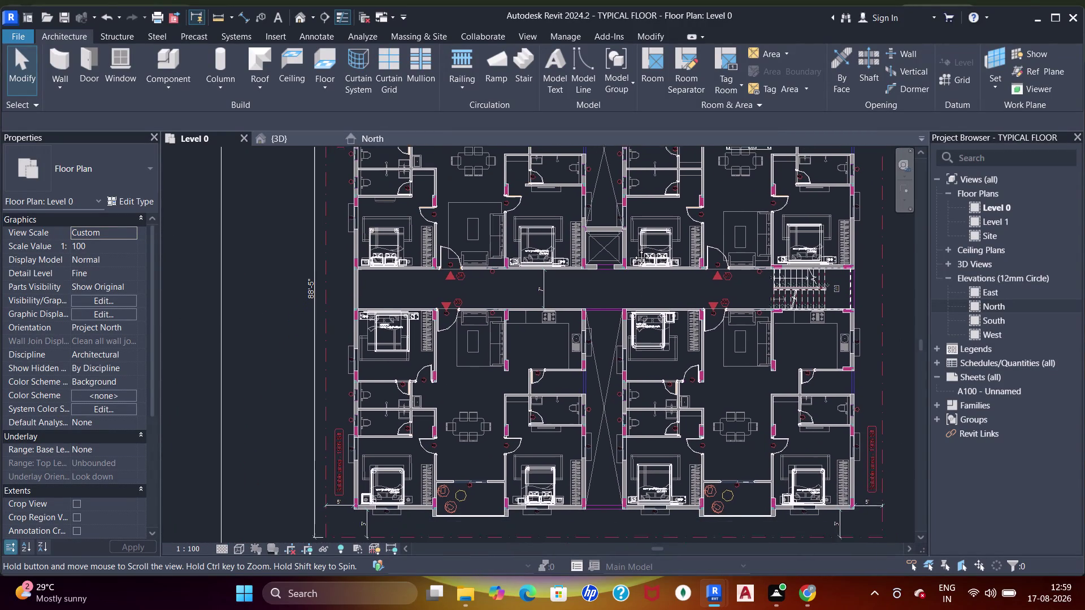
middle_drag(633, 249, 629, 265)
middle_click(629, 265)
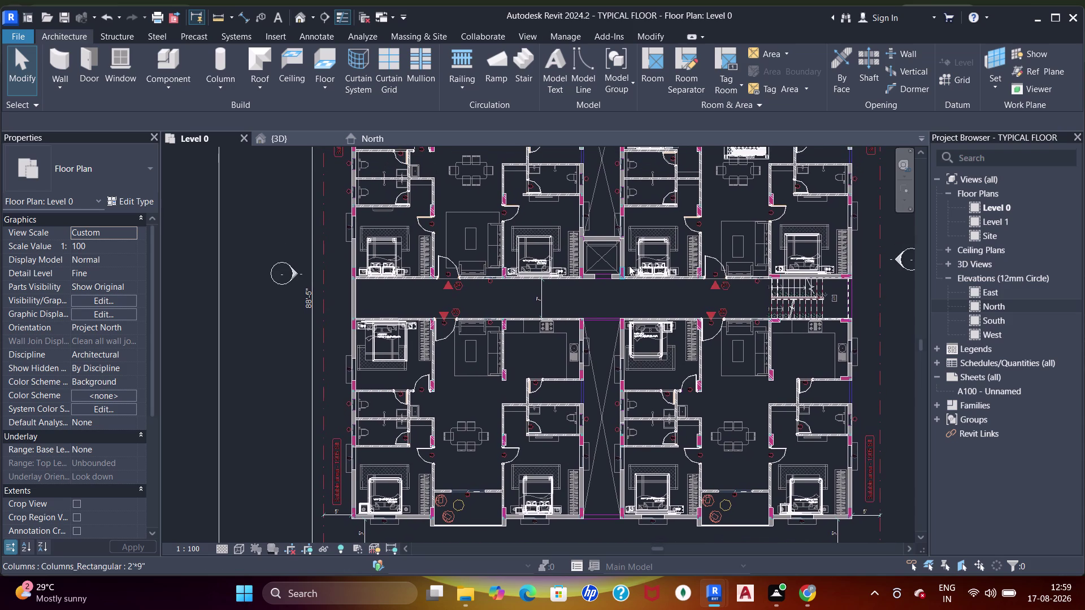
middle_drag(629, 266, 607, 383)
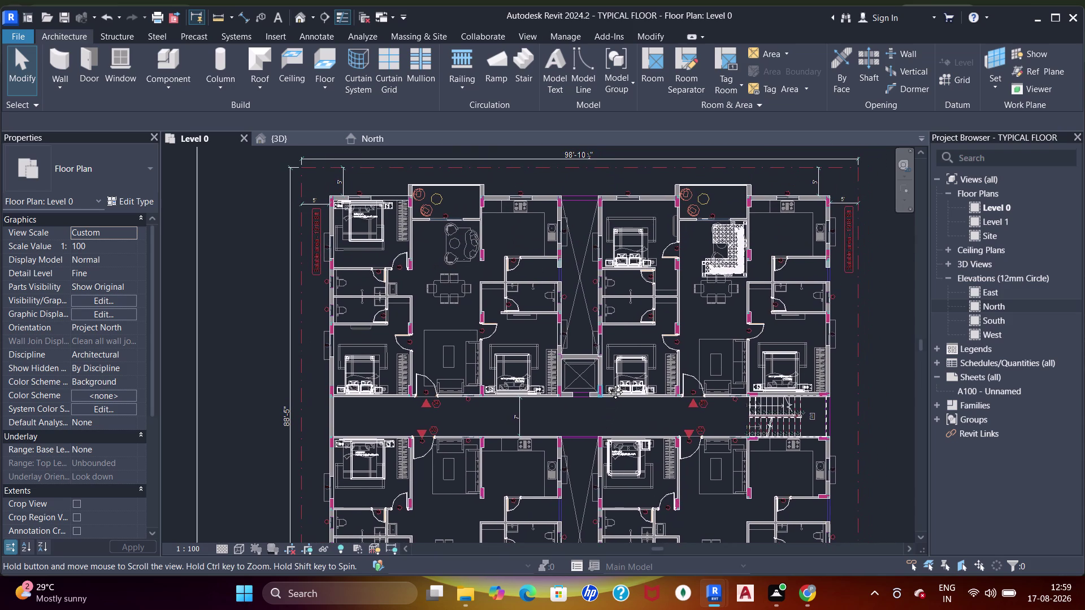
middle_drag(607, 384, 604, 385)
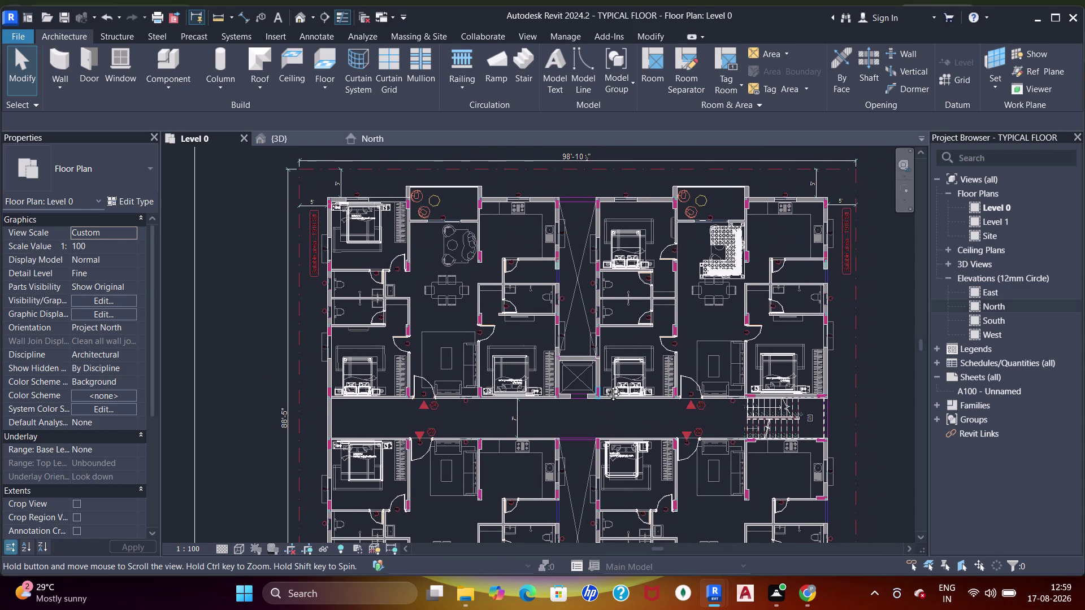
middle_drag(605, 386, 584, 248)
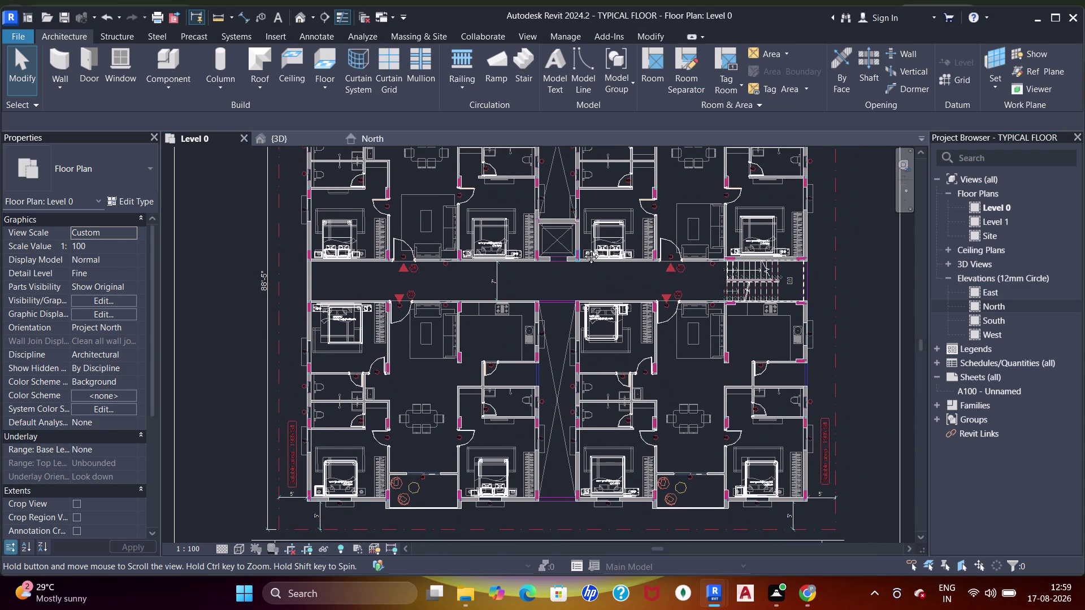
middle_drag(584, 248, 608, 370)
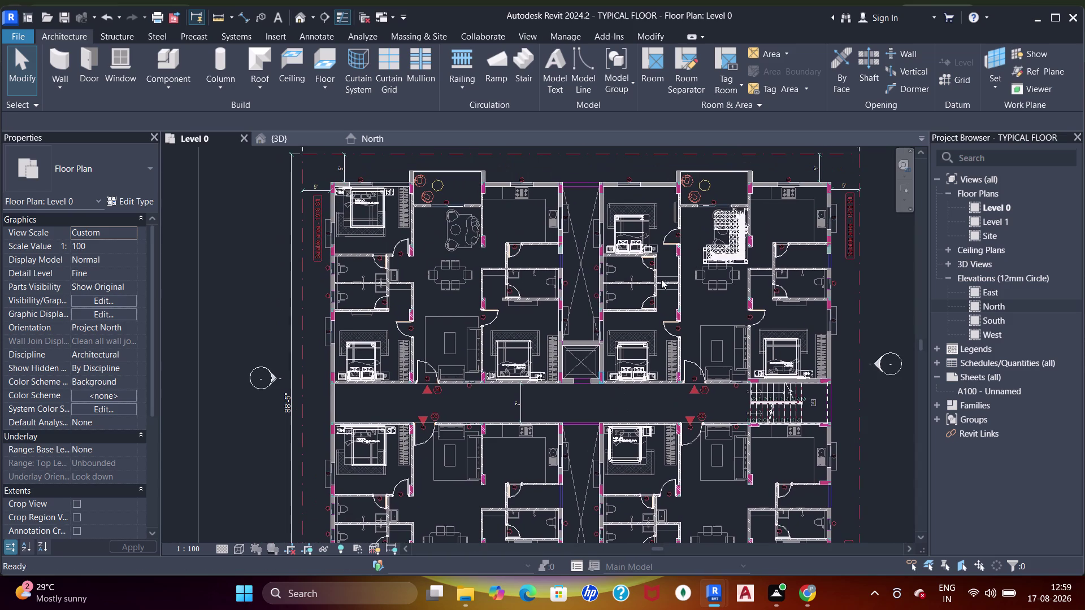
scroll(up, 3)
Copy the upper unit's sectional sofa down into the lower unit's living area.
click(725, 251)
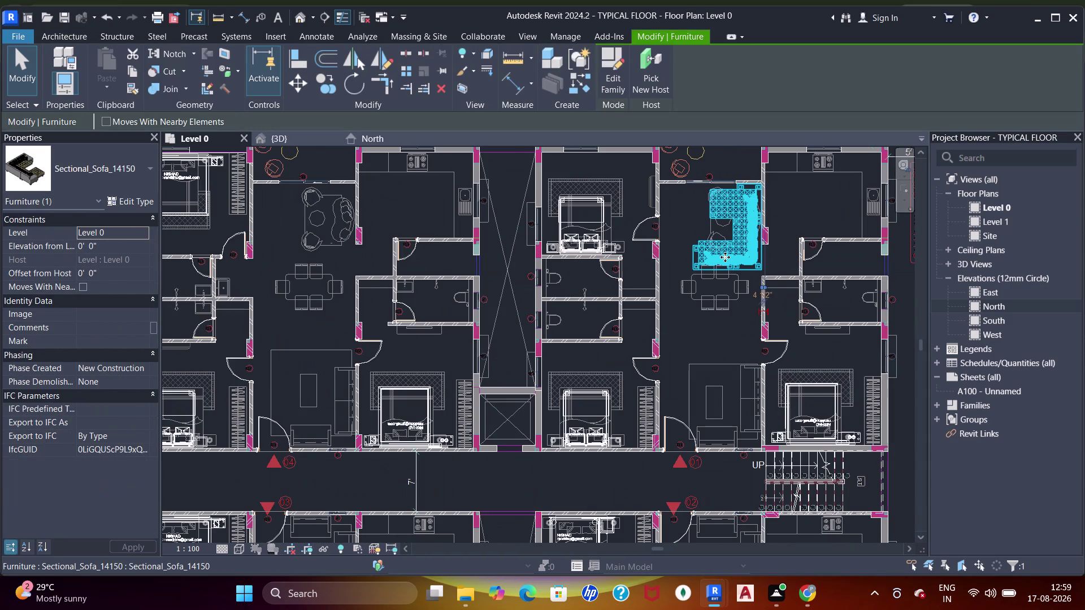
scroll(up, 3)
drag(732, 260, 732, 444)
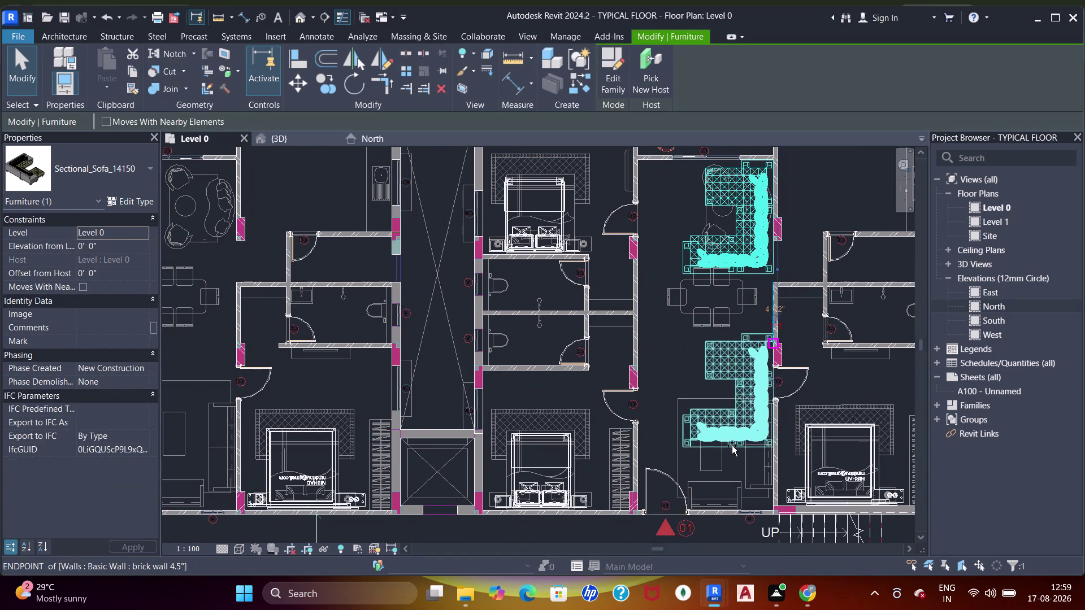
drag(732, 444, 735, 483)
Delete the trial sofa copy and start placing a new furniture component.
scroll(up, 3)
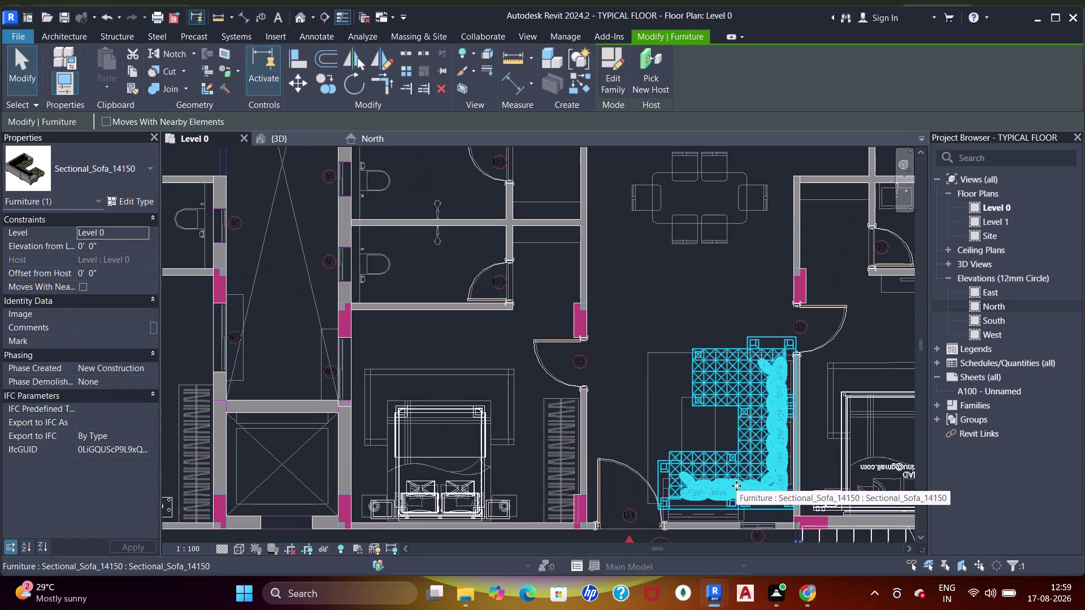
middle_drag(736, 486, 709, 436)
scroll(down, 3)
middle_drag(714, 343, 720, 391)
key(Delete)
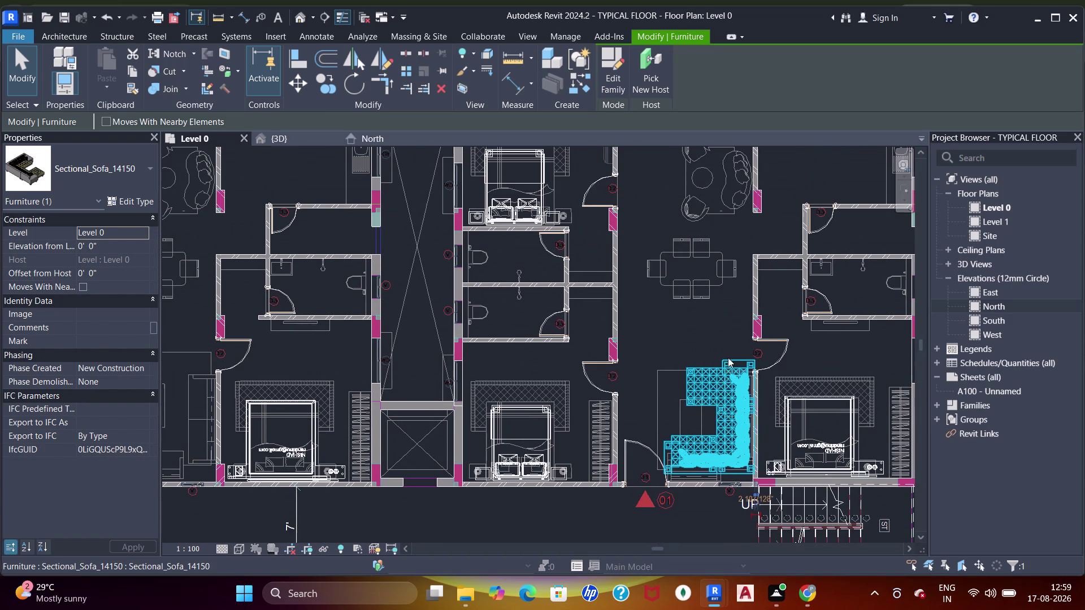
click(161, 62)
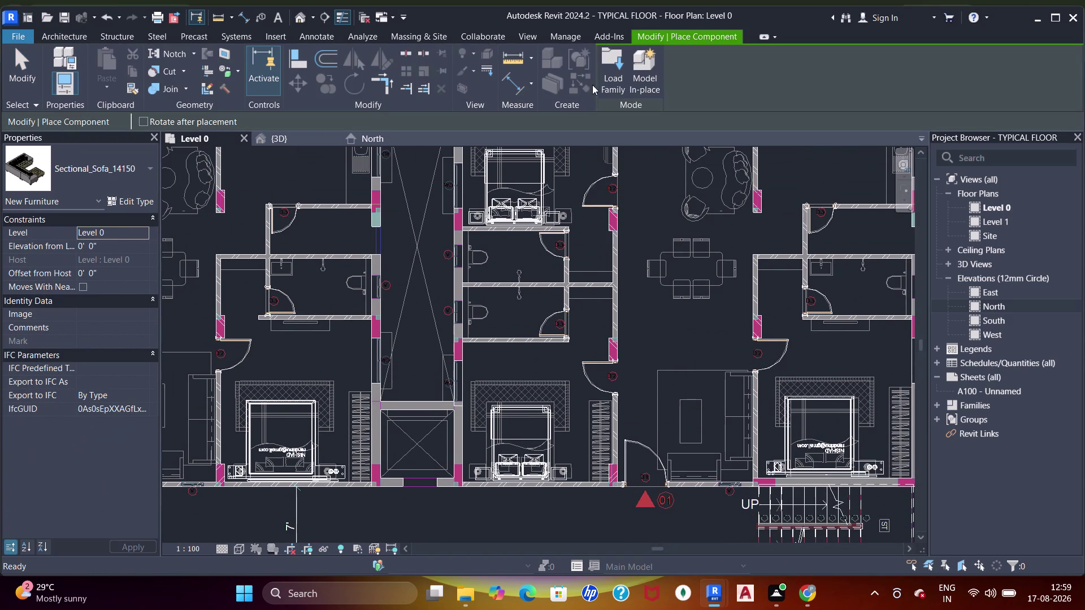
drag(608, 77, 615, 75)
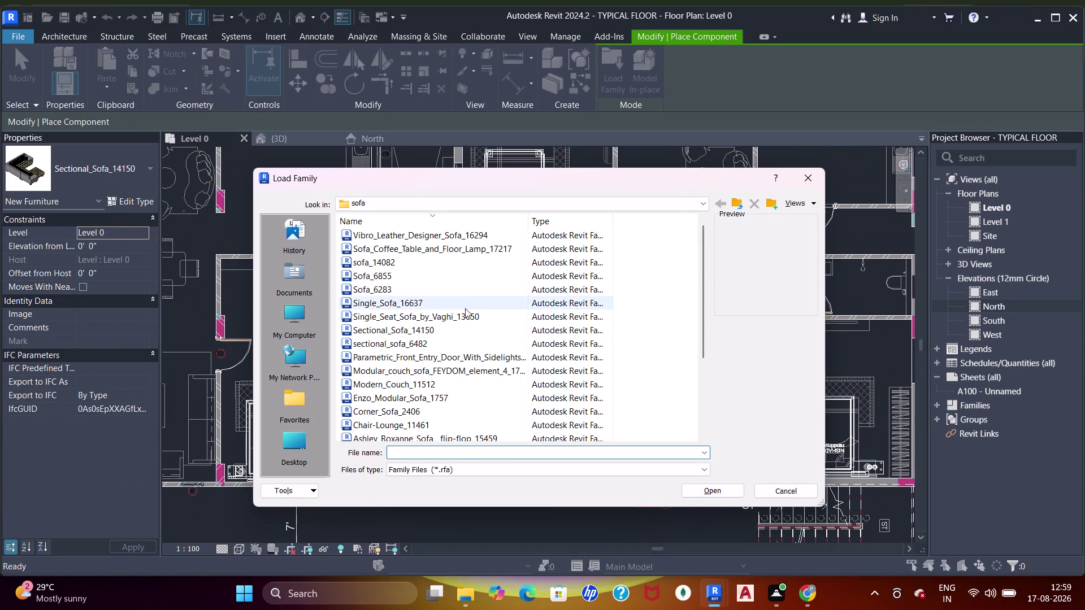
Preview Sectional_Sofa_14150, Sofa_6283, Vaghi and sofa_14082 families, then load Sofa_6855.
click(454, 315)
click(439, 329)
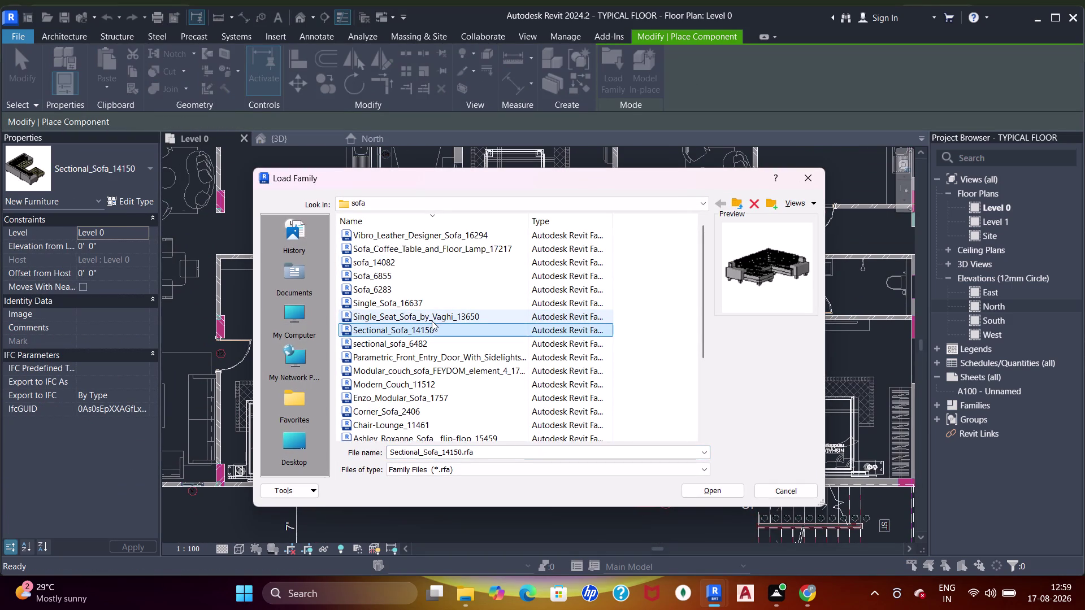
click(421, 307)
click(421, 289)
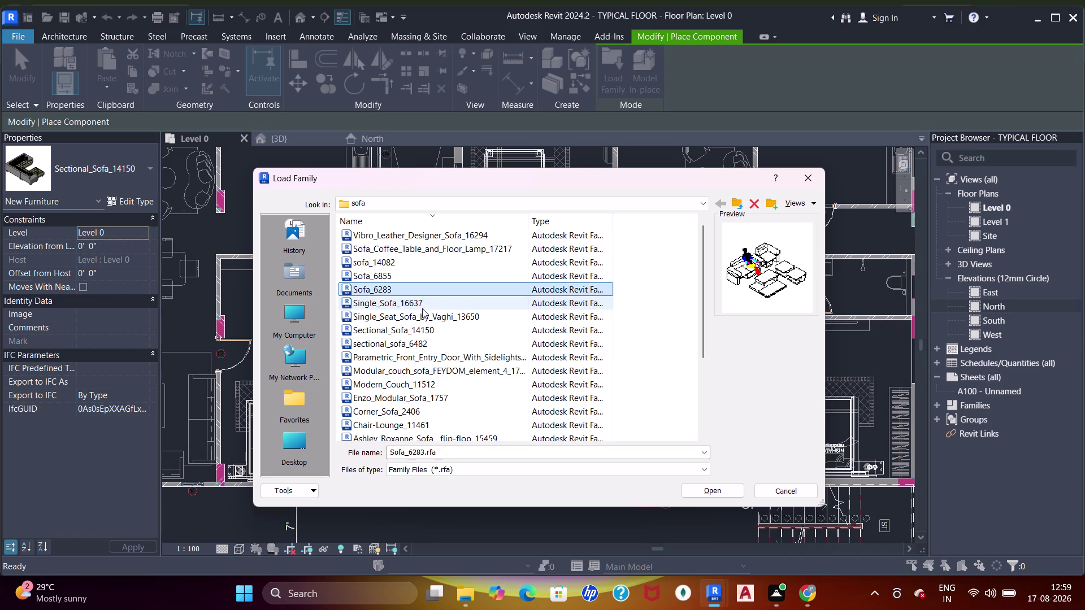
click(419, 309)
click(420, 316)
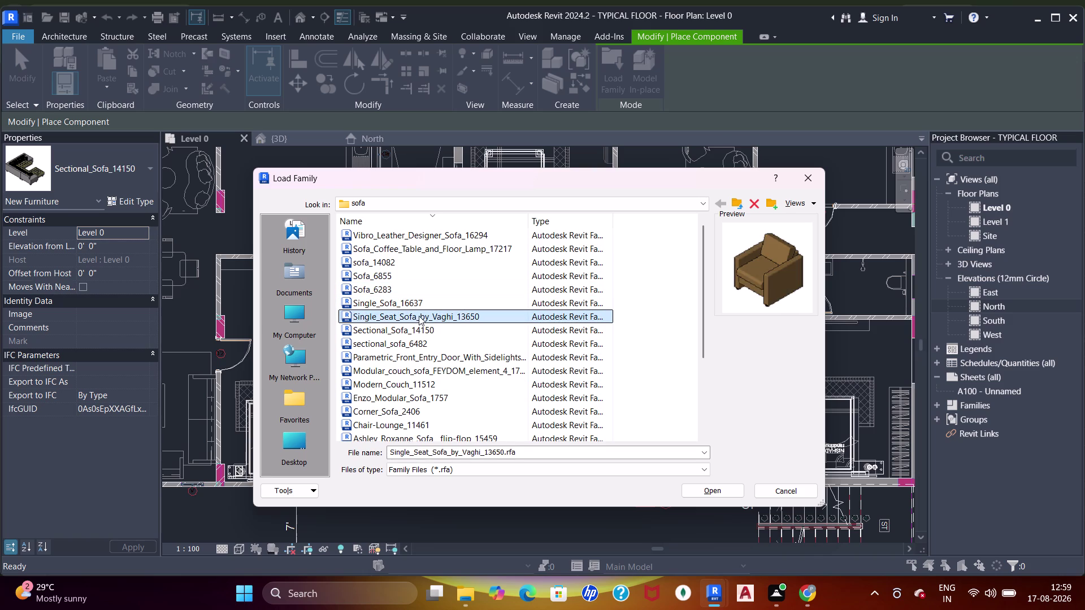
click(419, 333)
click(419, 289)
click(420, 273)
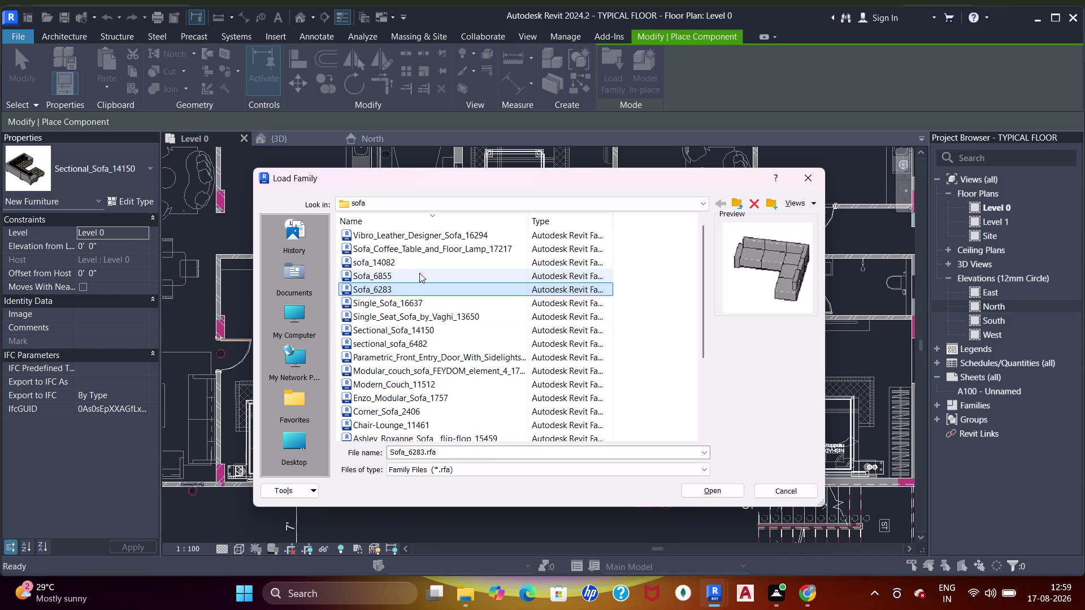
click(408, 261)
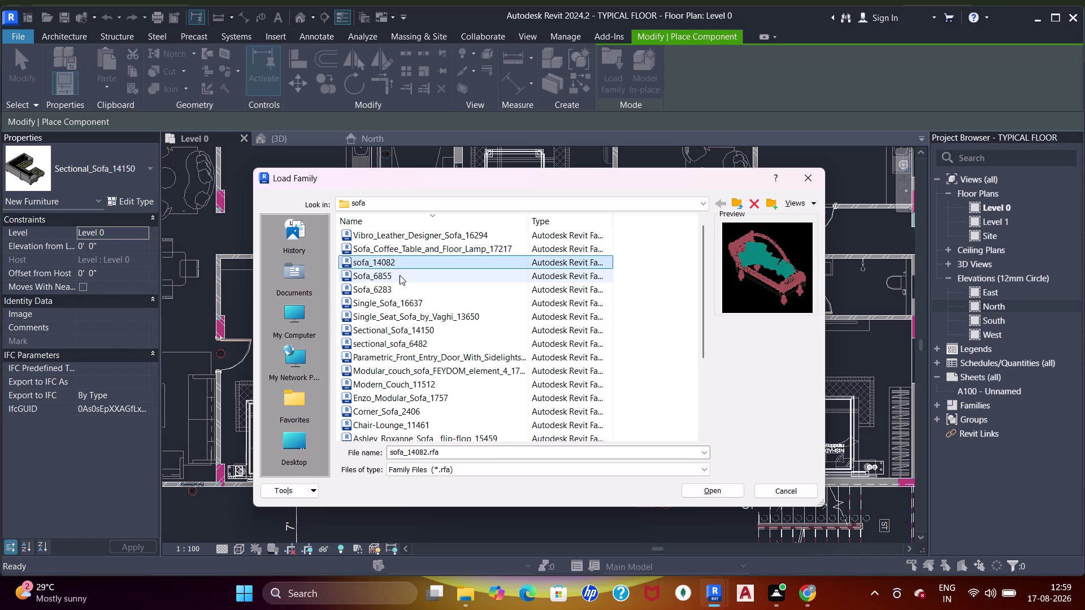
click(400, 275)
double_click(400, 276)
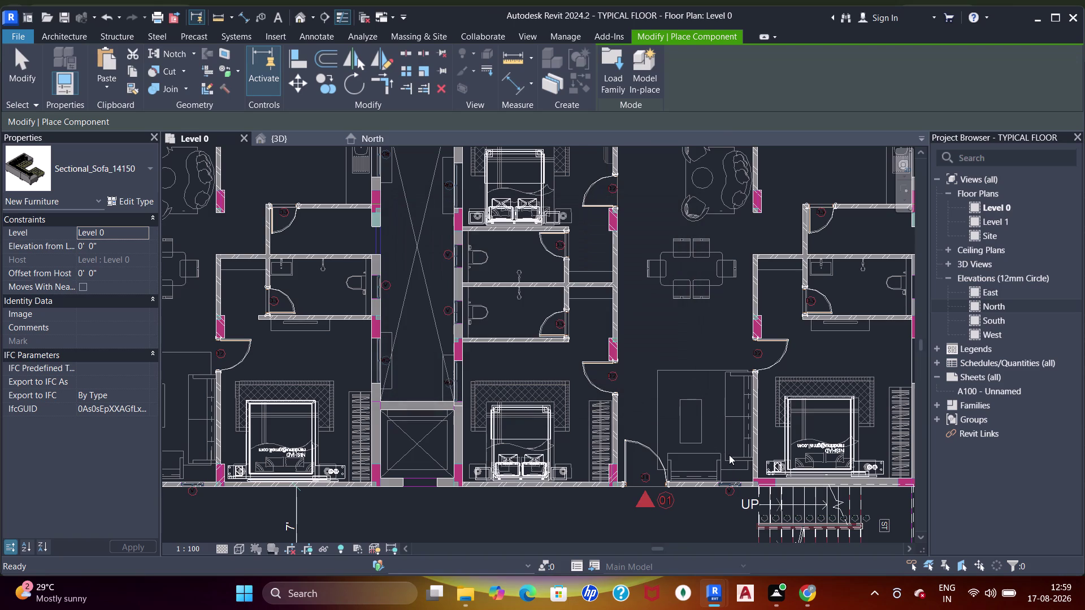
Rotate Sofa_6855 three times and place it in the living area beside the UP stair.
key(space)
key(space)
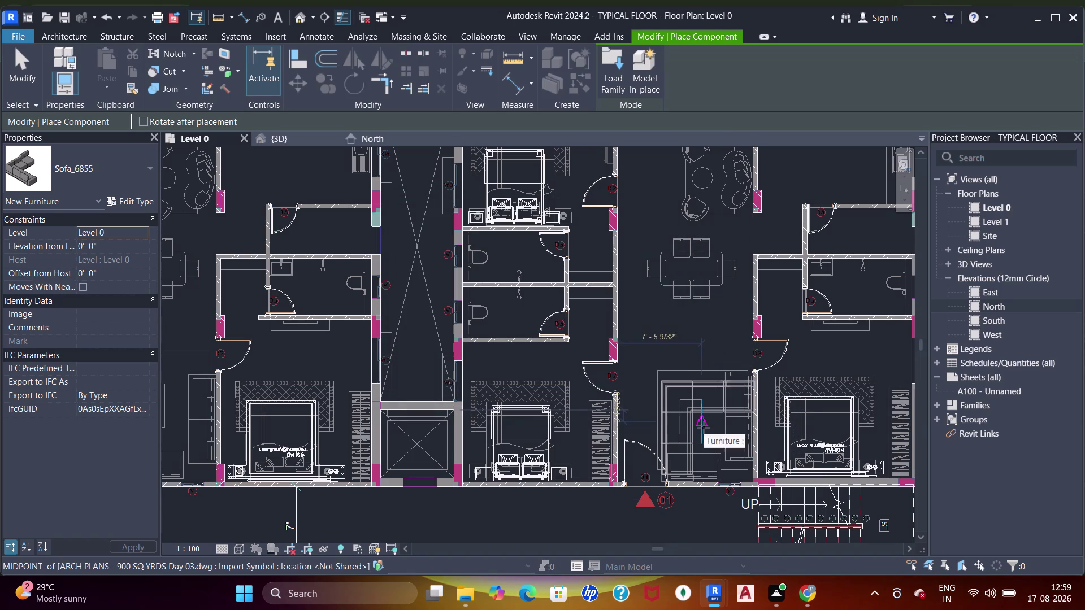
key(space)
scroll(up, 3)
middle_drag(715, 435, 727, 405)
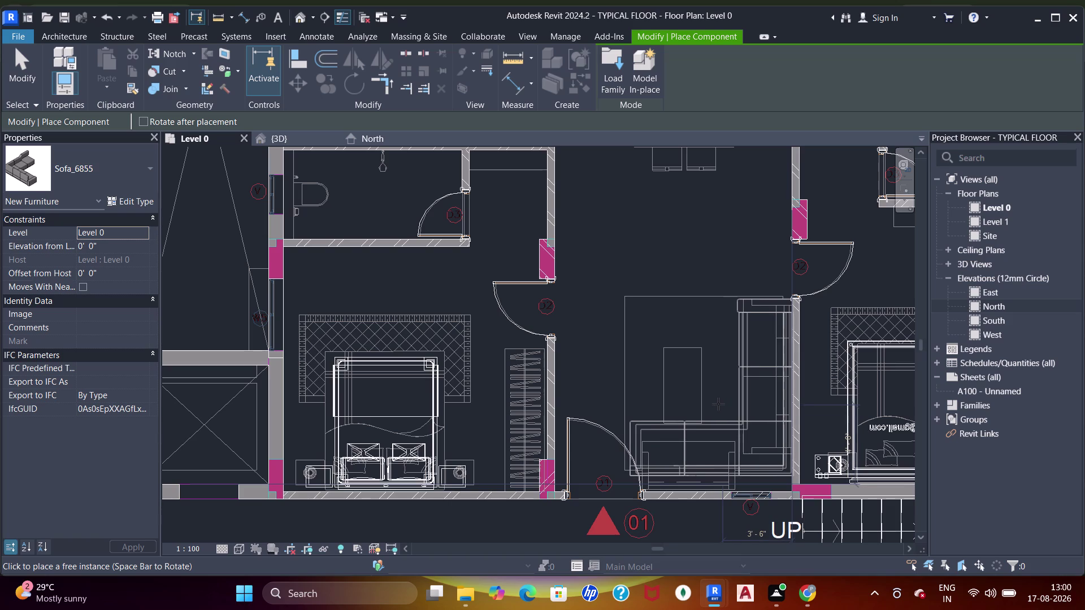
click(718, 405)
Switch to the 3D view and pan toward the new sofa.
scroll(up, 3)
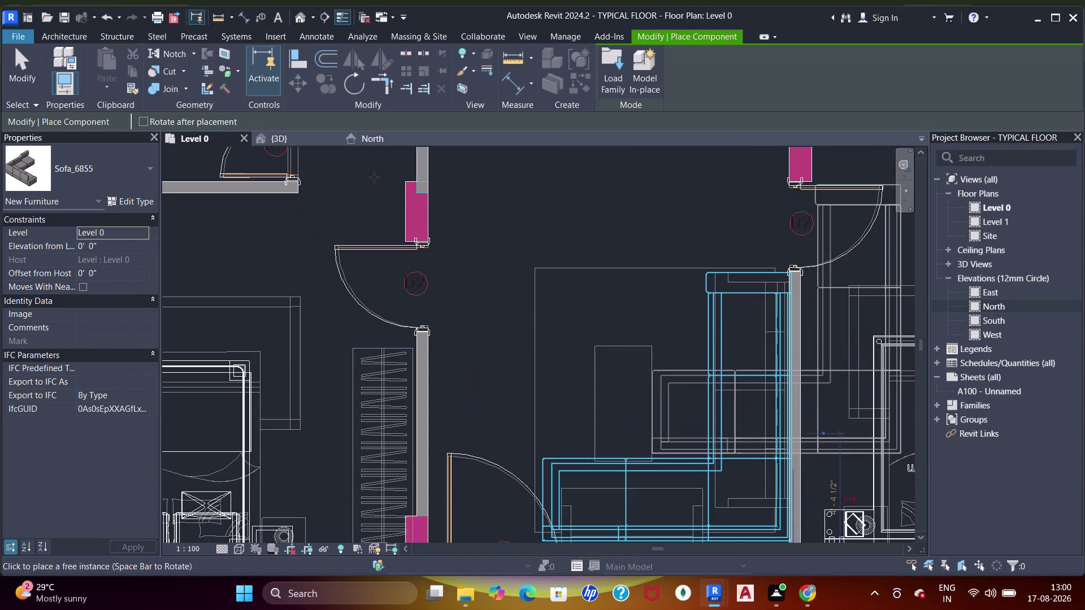
click(282, 142)
scroll(down, 3)
middle_drag(492, 370, 537, 221)
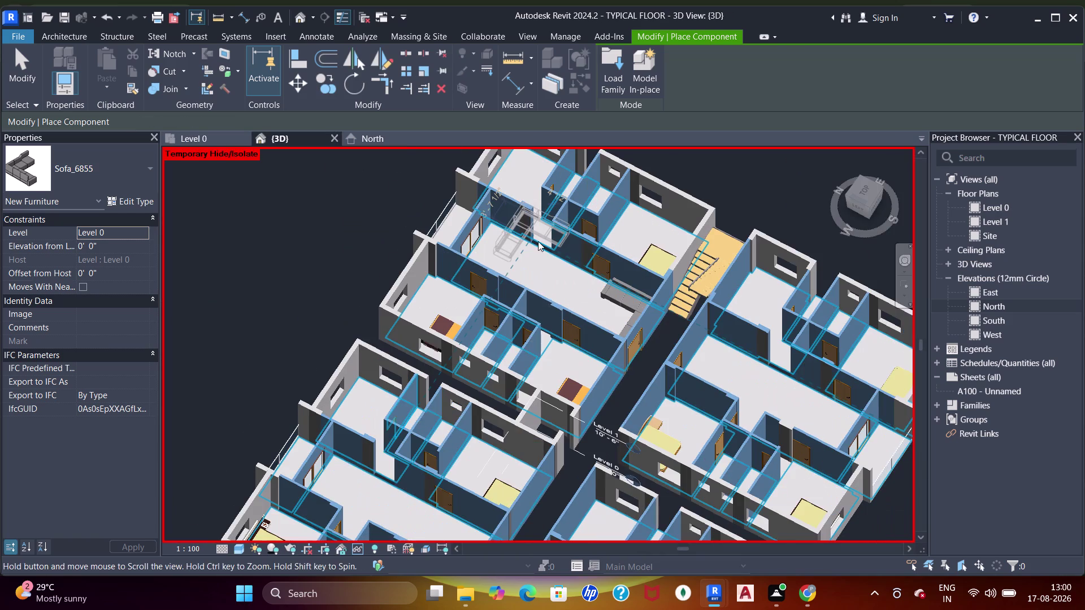
Exit sofa placement, then pan and zoom the 3D view to inspect the L-shaped Sofa_6855.
key(Escape)
key(Escape)
key(Escape)
middle_drag(649, 388, 652, 270)
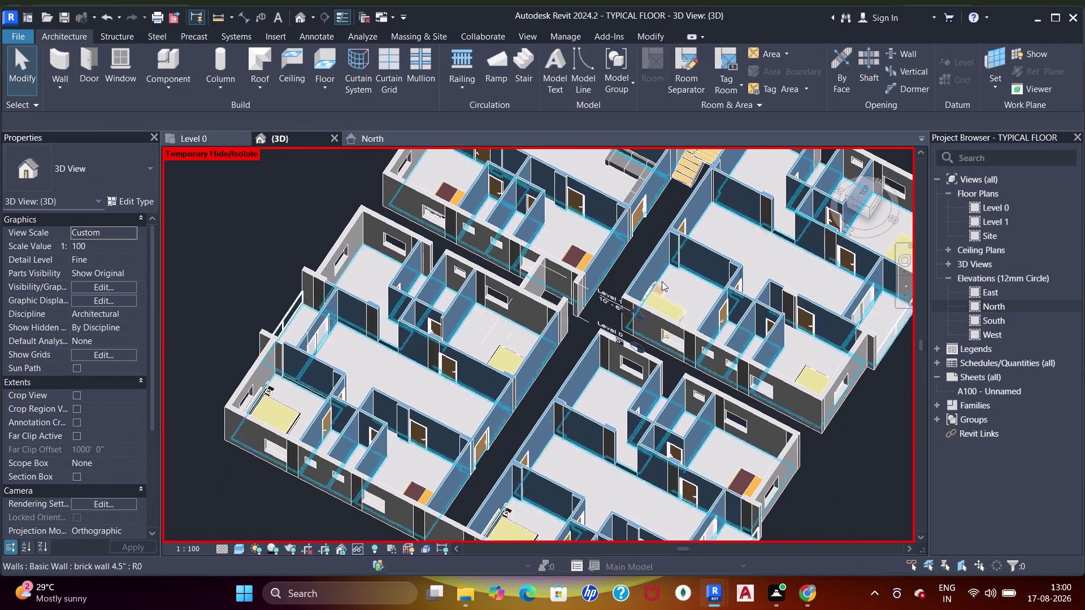
scroll(down, 3)
middle_drag(710, 348, 783, 332)
middle_drag(579, 259, 653, 260)
middle_drag(616, 182, 692, 334)
scroll(up, 3)
middle_drag(697, 317, 501, 346)
middle_drag(572, 351, 631, 326)
scroll(up, 3)
middle_drag(537, 302, 653, 346)
middle_drag(647, 345, 649, 388)
scroll(up, 3)
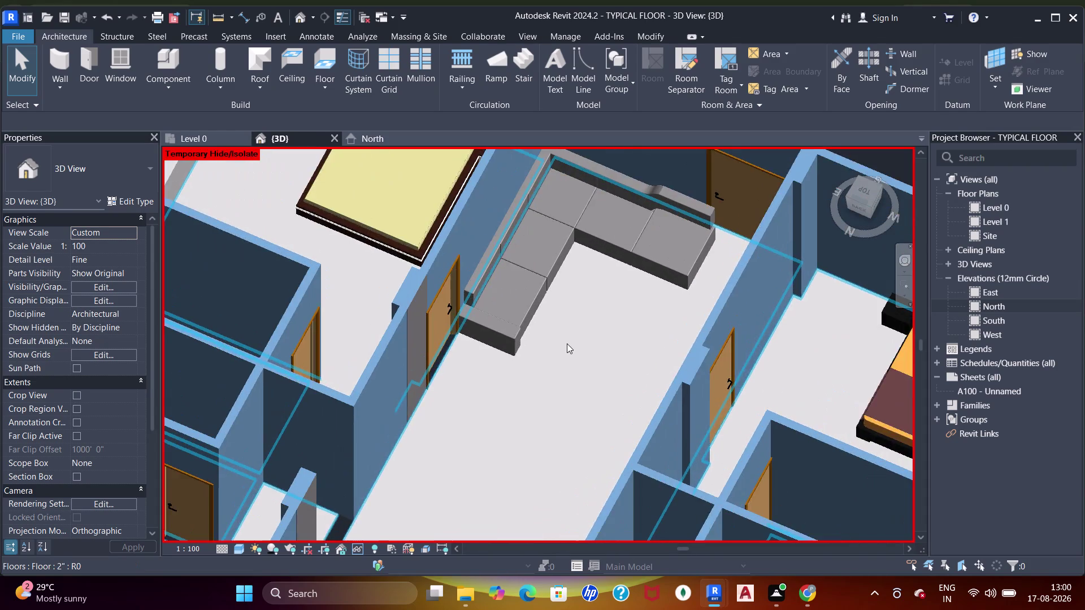
scroll(down, 3)
middle_drag(559, 311, 563, 333)
scroll(up, 3)
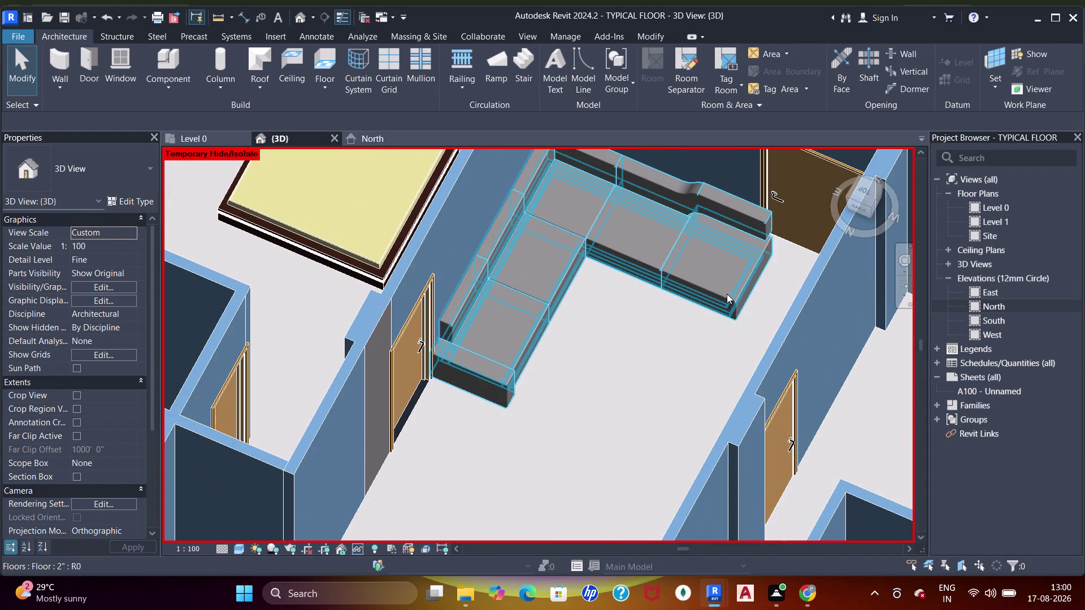
Return to the Level 0 plan and start placing another component.
click(203, 143)
scroll(down, 3)
middle_drag(580, 300, 586, 254)
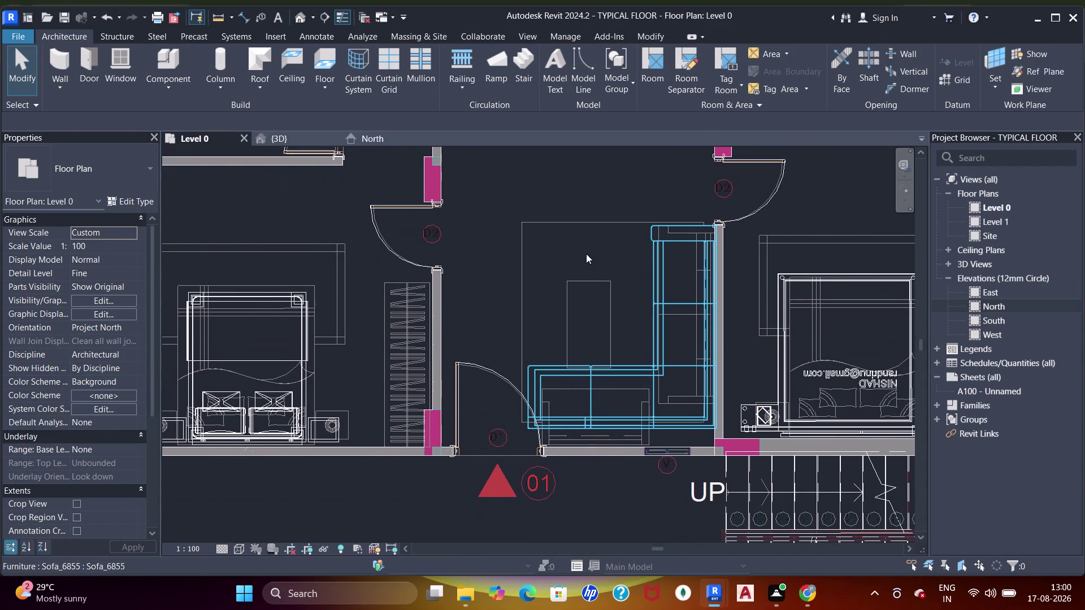
click(177, 66)
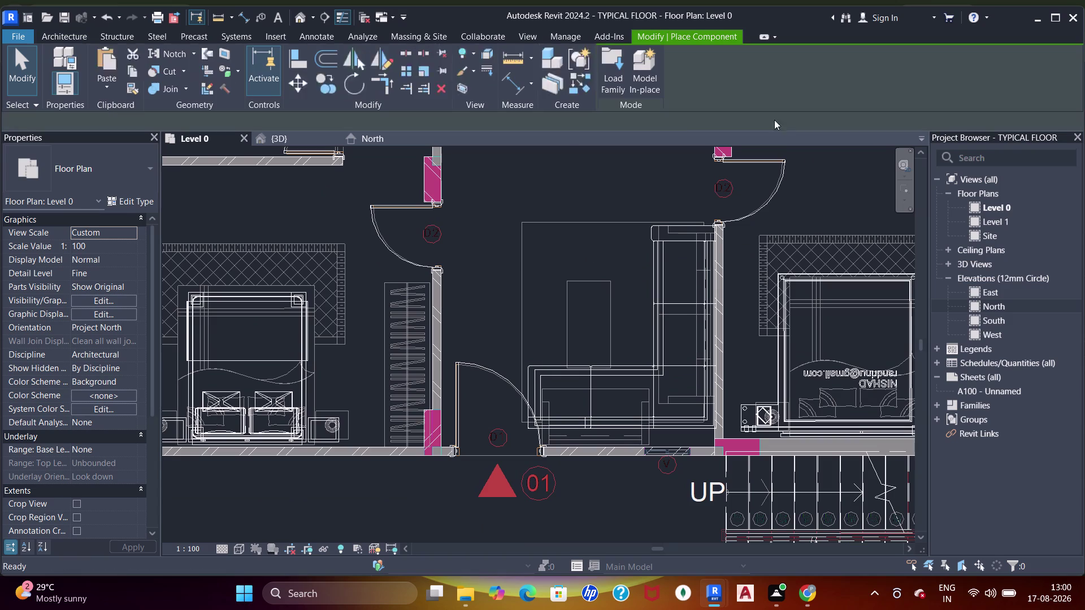
Load the Single_Seat_Sofa_by_Vaghi_13650 family into the project.
click(616, 79)
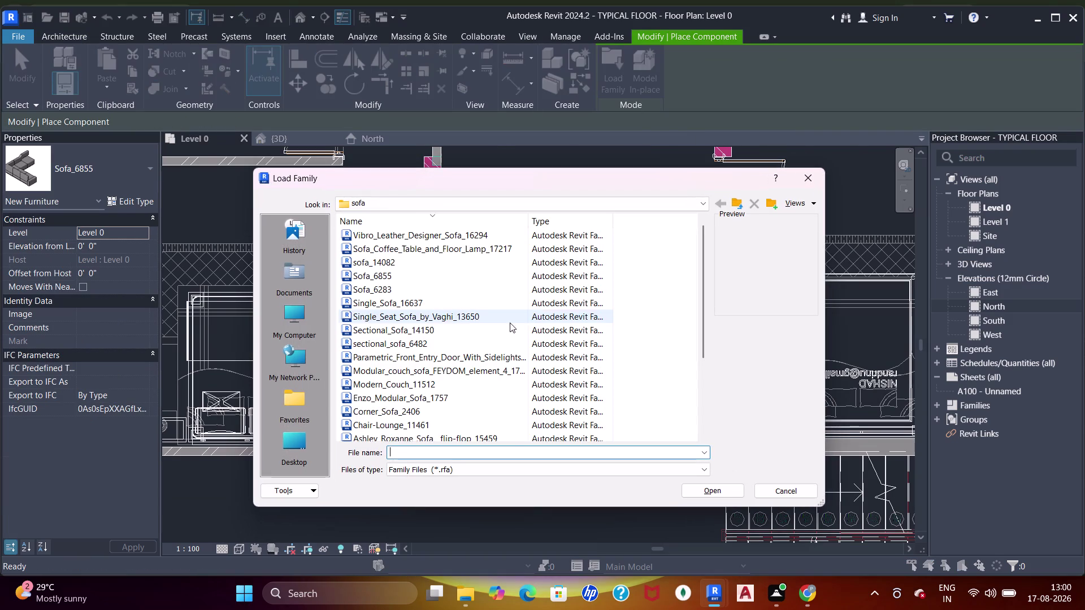
click(445, 317)
double_click(435, 314)
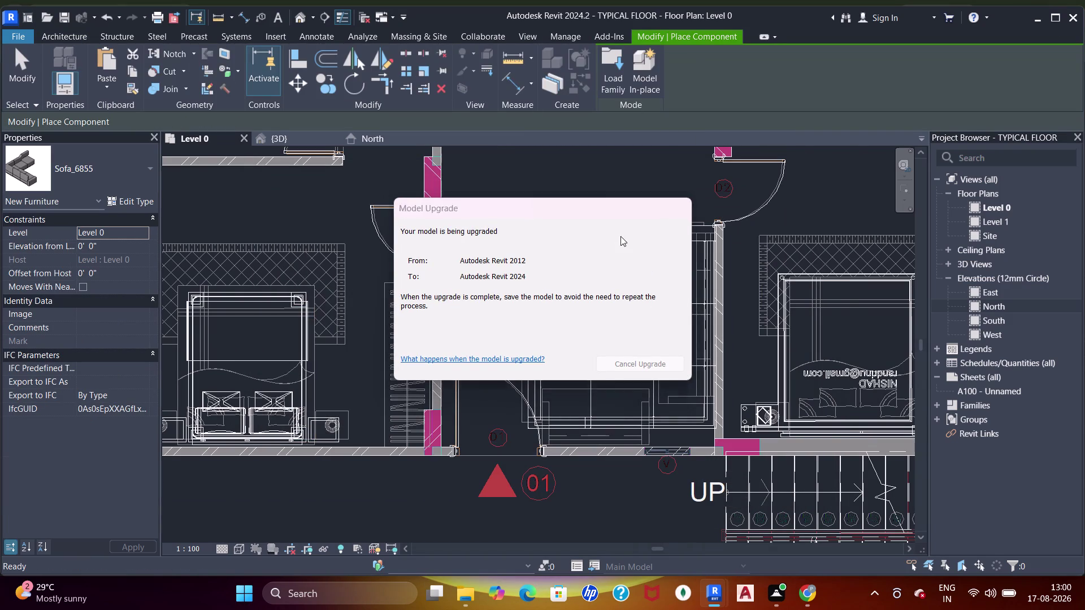
Pan the Level 0 plan to the next unit's living area.
scroll(down, 3)
middle_drag(616, 231, 635, 337)
middle_drag(625, 273, 633, 423)
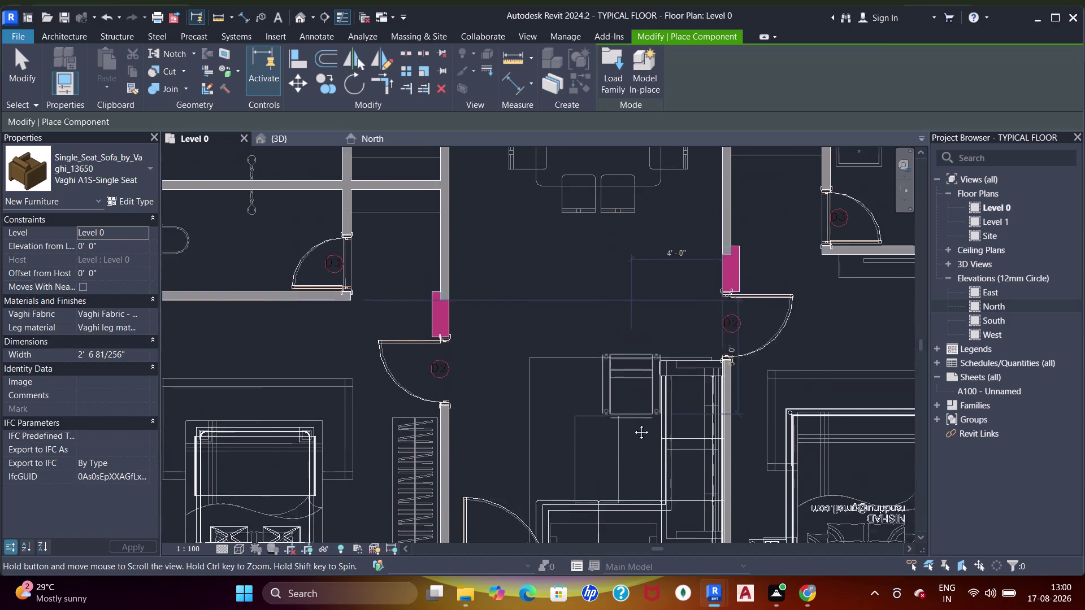
middle_drag(634, 422, 633, 424)
middle_drag(615, 283, 628, 444)
middle_drag(641, 280, 633, 480)
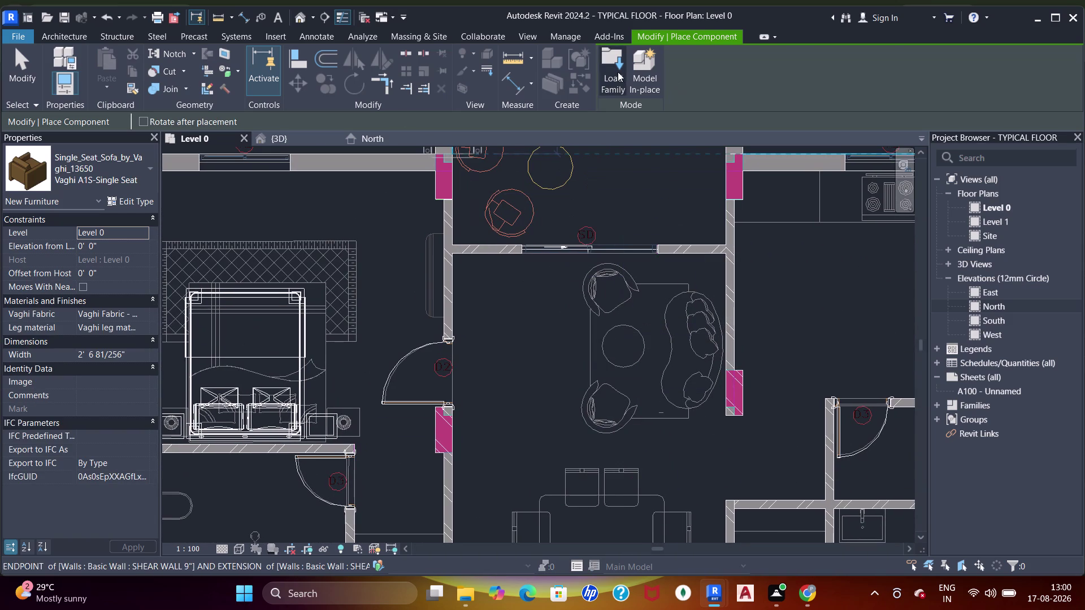
Preview sofa families and load 3_Seater_Sofa_15877 into the project.
click(617, 72)
scroll(down, 3)
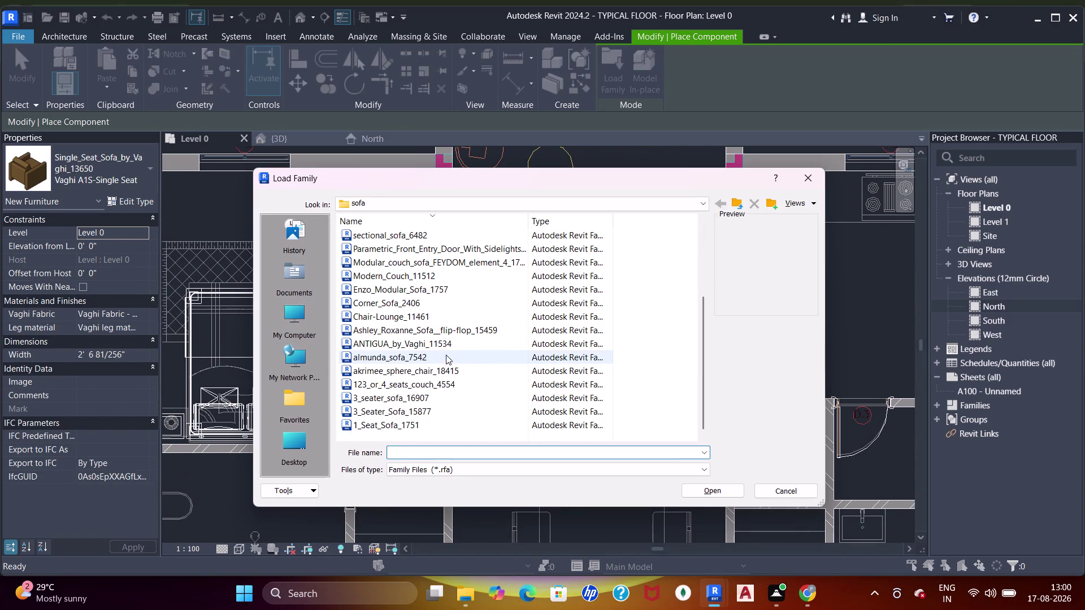
click(439, 365)
click(438, 379)
click(420, 398)
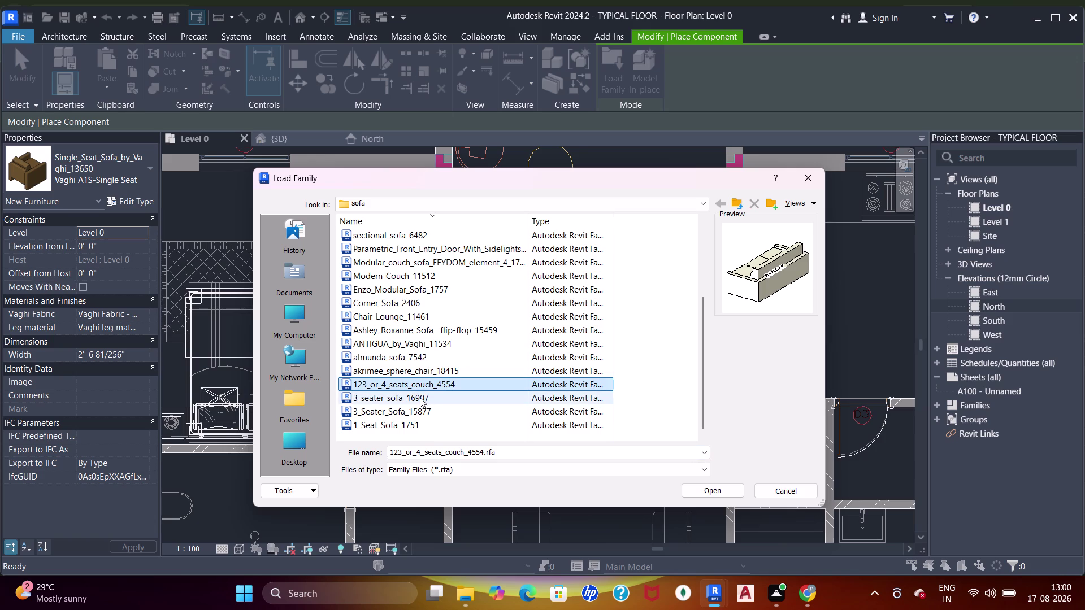
click(417, 414)
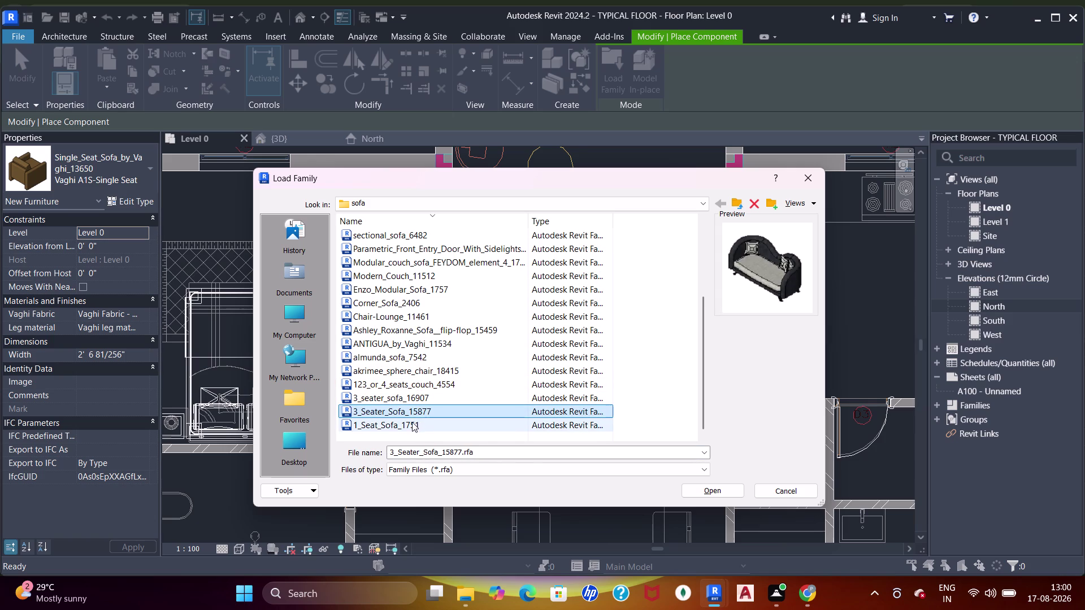
double_click(433, 416)
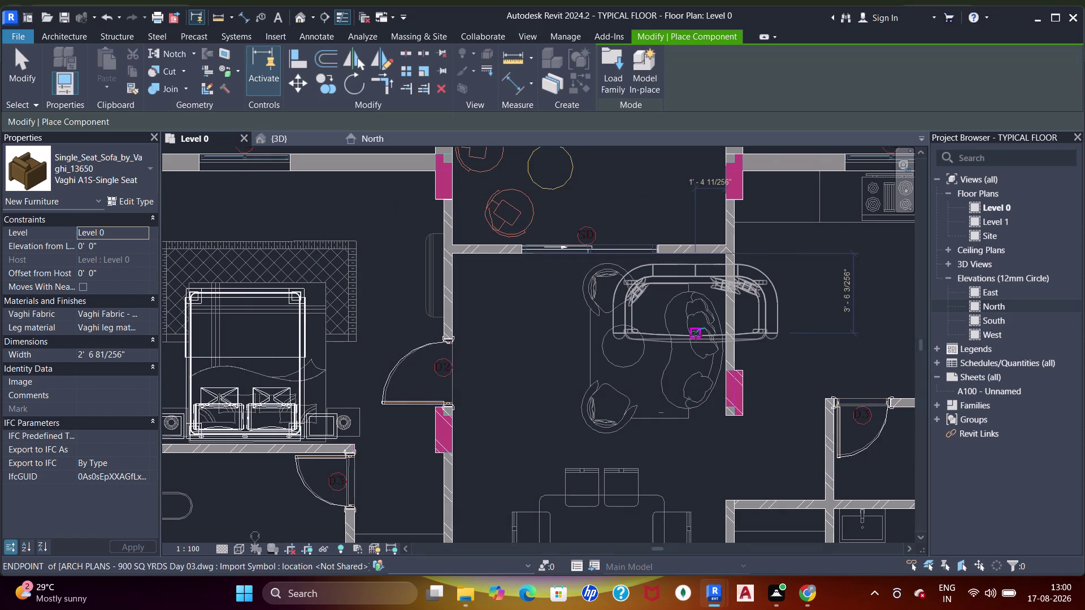
Rotate the three-seater sofa to face the living room and place it against the right wall.
key(space)
key(space)
key(space)
key(space)
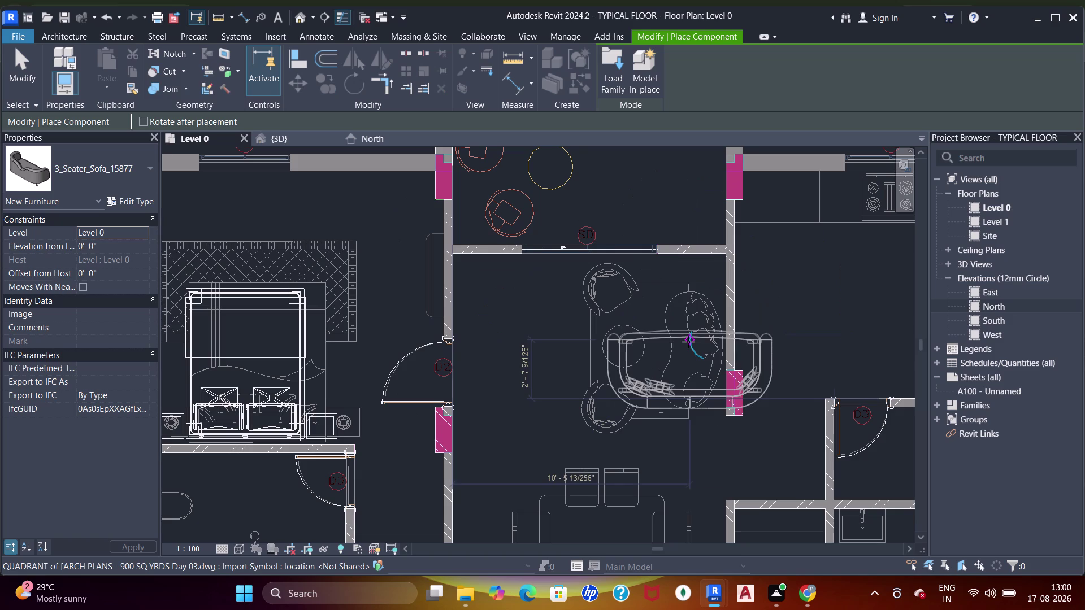
key(space)
key(space)
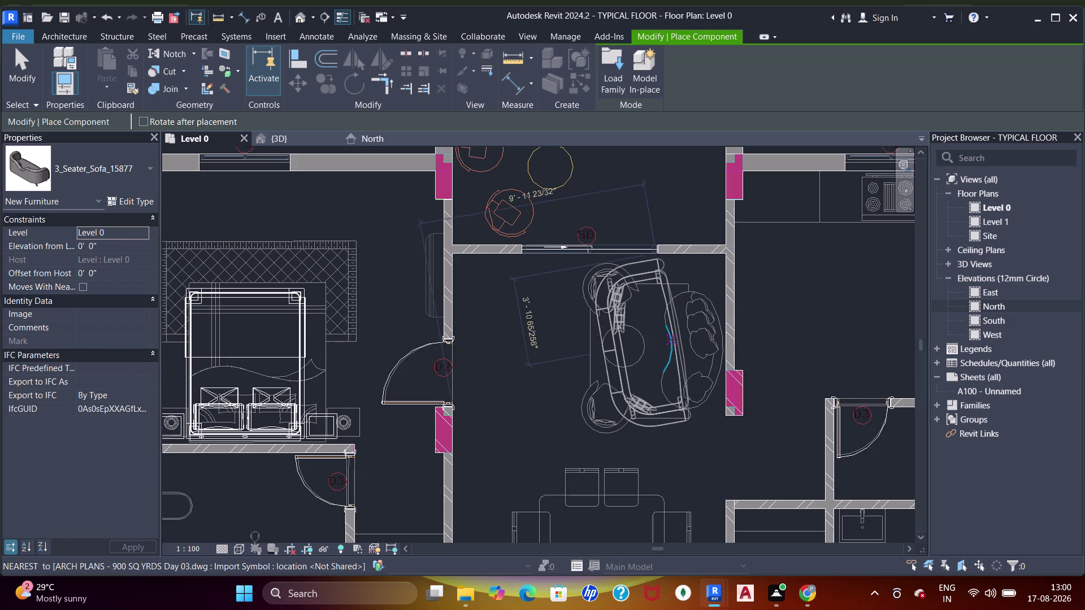
key(space)
key(space)
key(space)
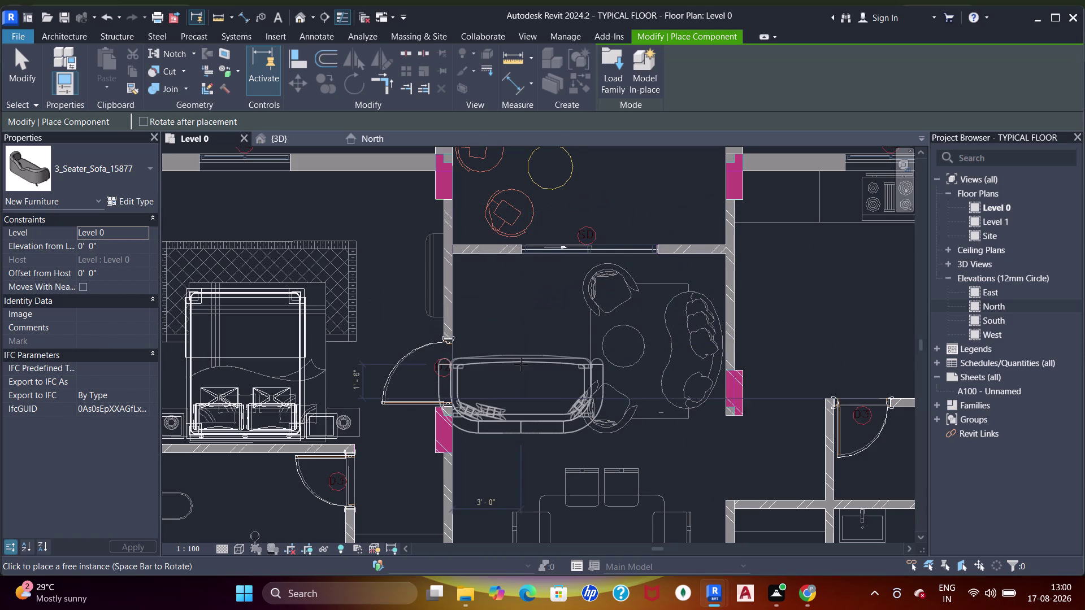
key(space)
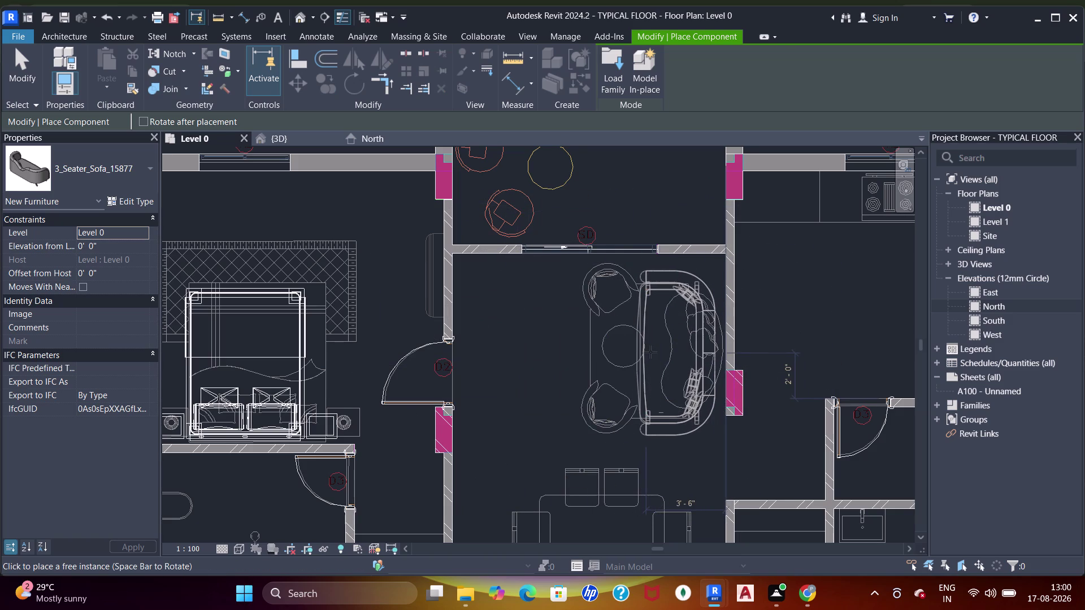
click(654, 348)
Stop placing sofas, then select the placed sofa and nudge it into position.
key(Escape)
key(Escape)
key(Escape)
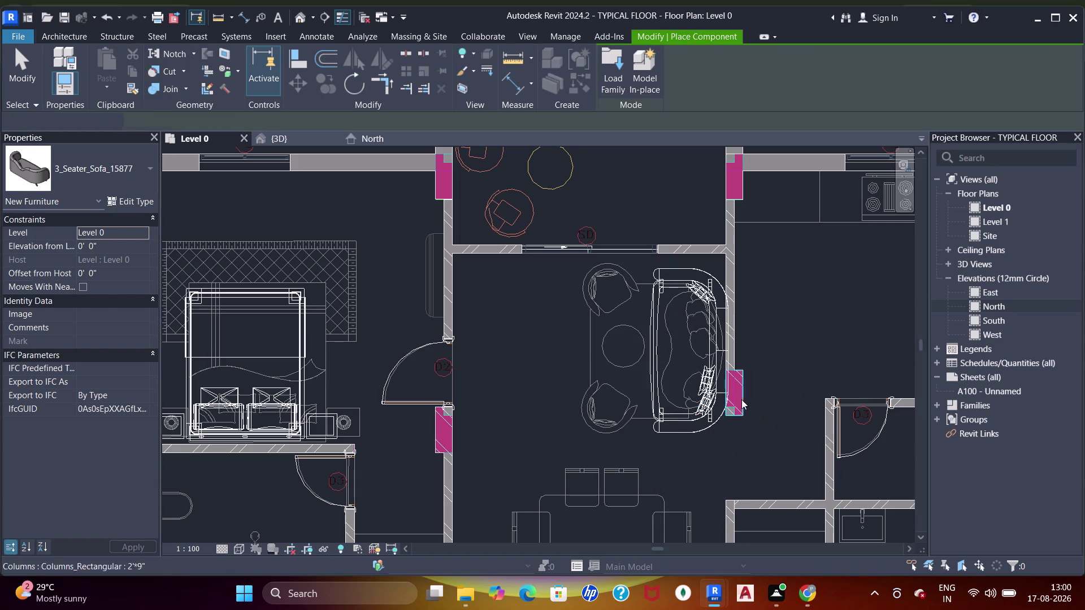
key(Escape)
key(Escape)
click(711, 421)
key(Left)
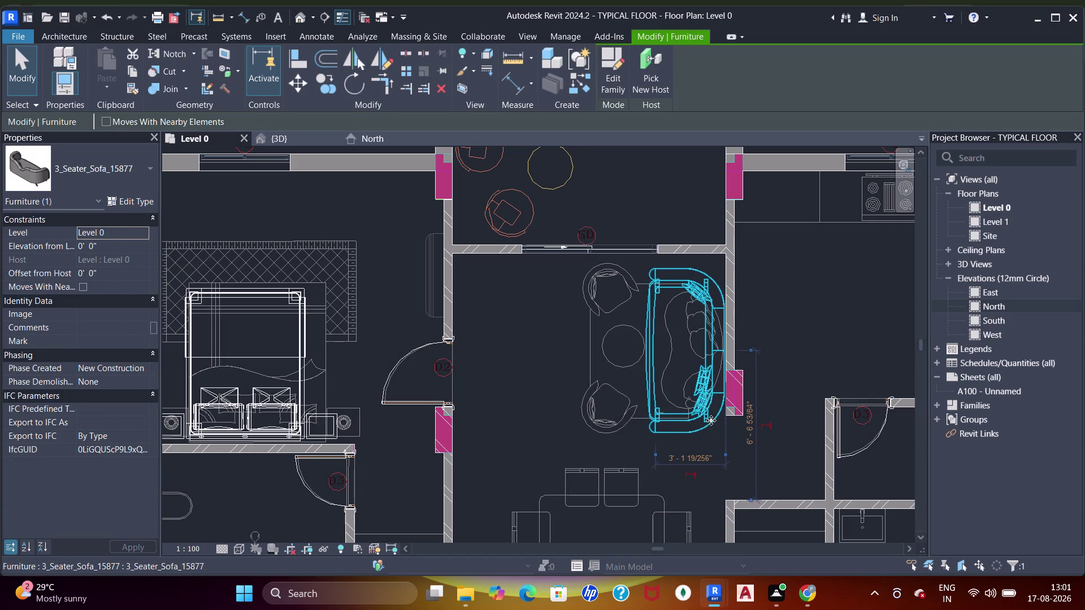
key(Up)
key(Left)
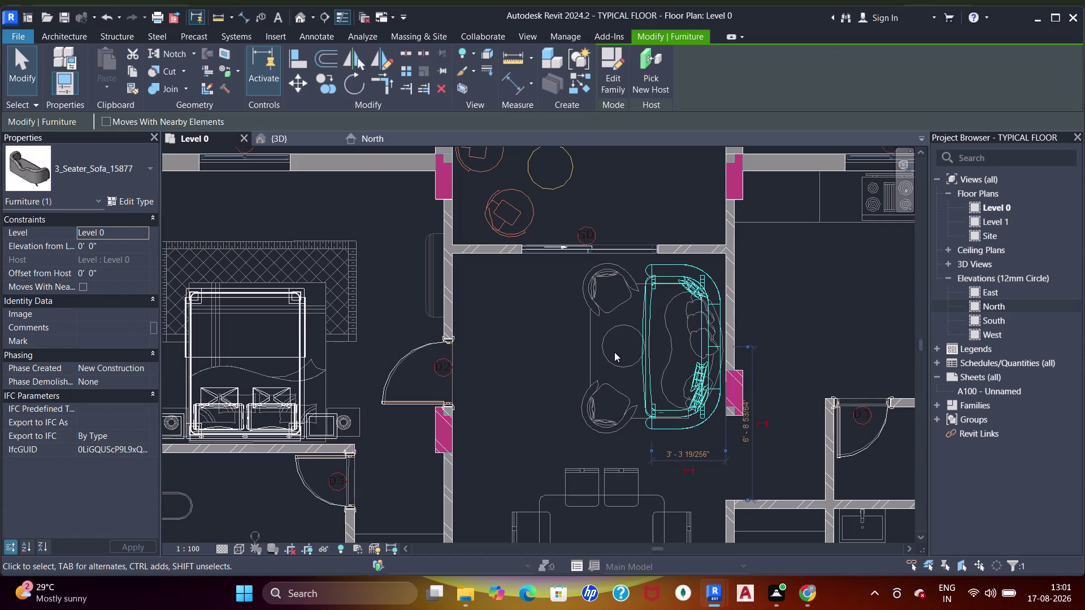
key(Escape)
middle_drag(623, 374, 635, 363)
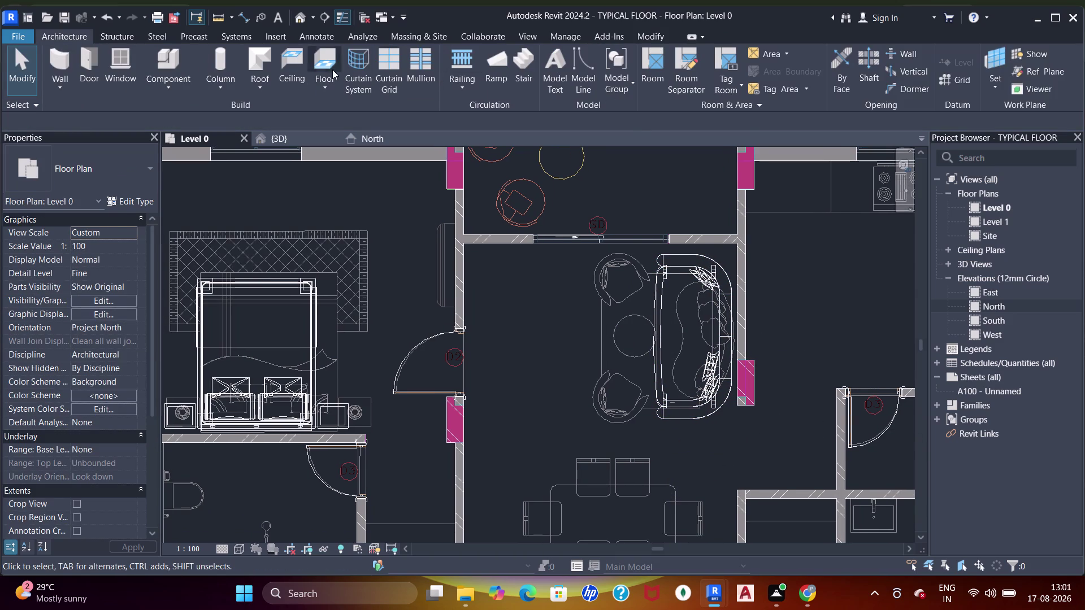
click(171, 68)
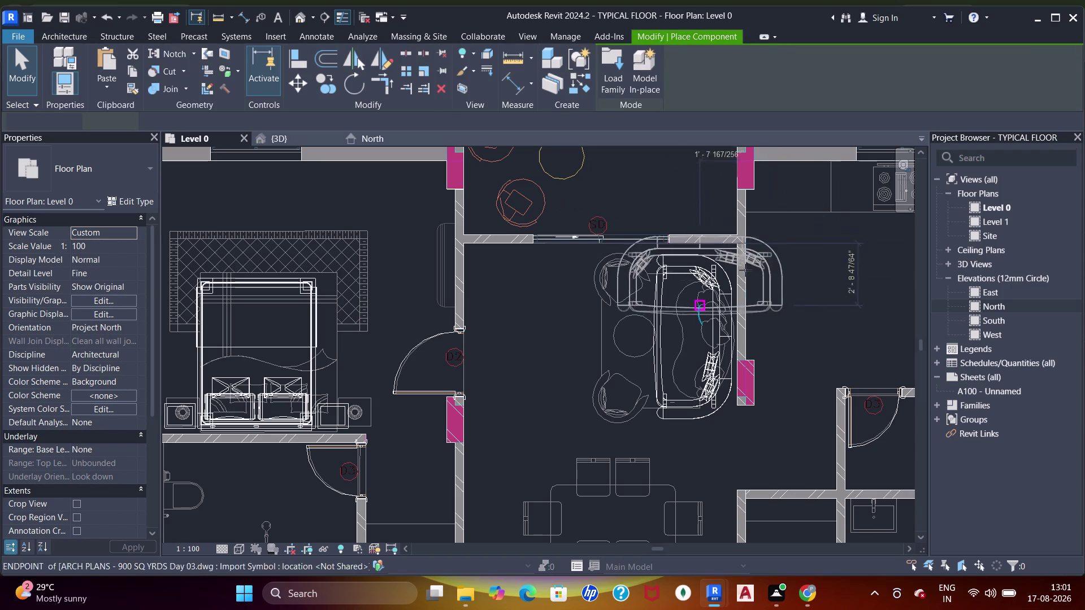
Pan and zoom the floor plan toward another unit's living room.
click(613, 79)
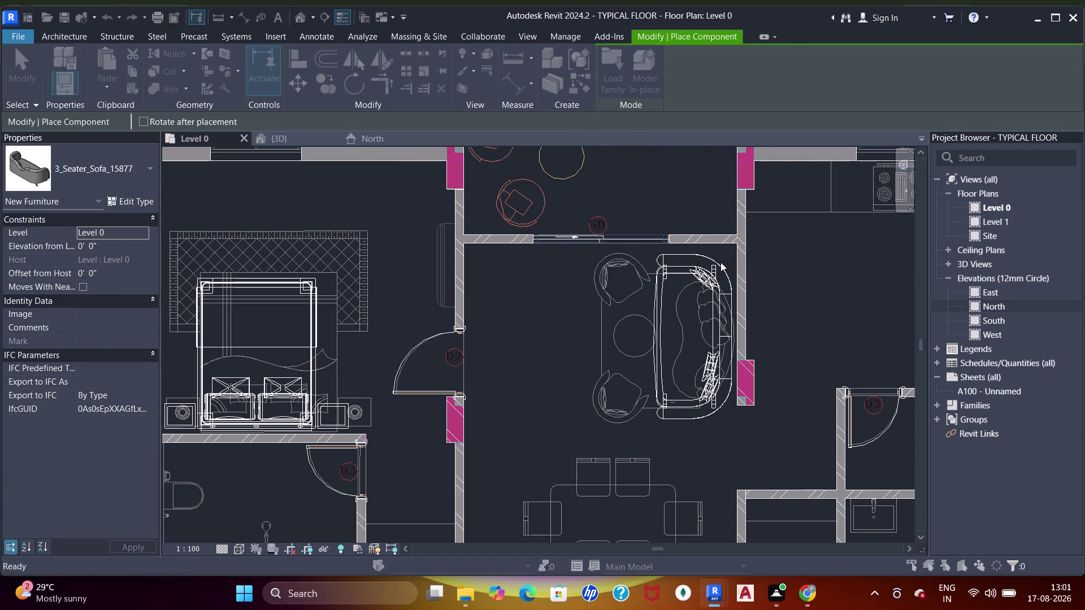
key(Escape)
scroll(down, 3)
middle_drag(657, 288, 715, 248)
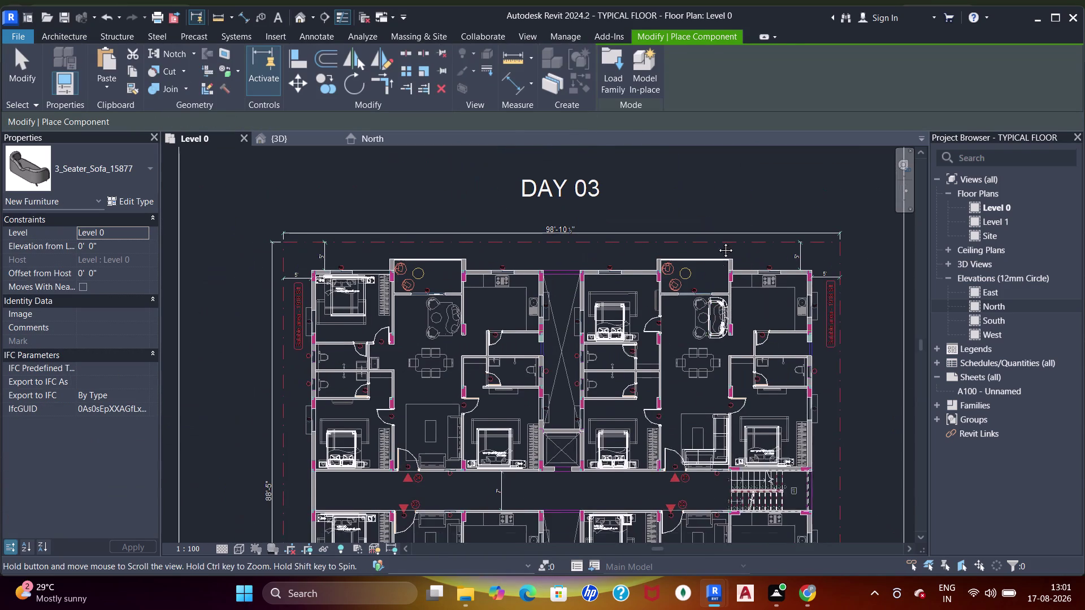
middle_drag(715, 248, 719, 237)
scroll(up, 3)
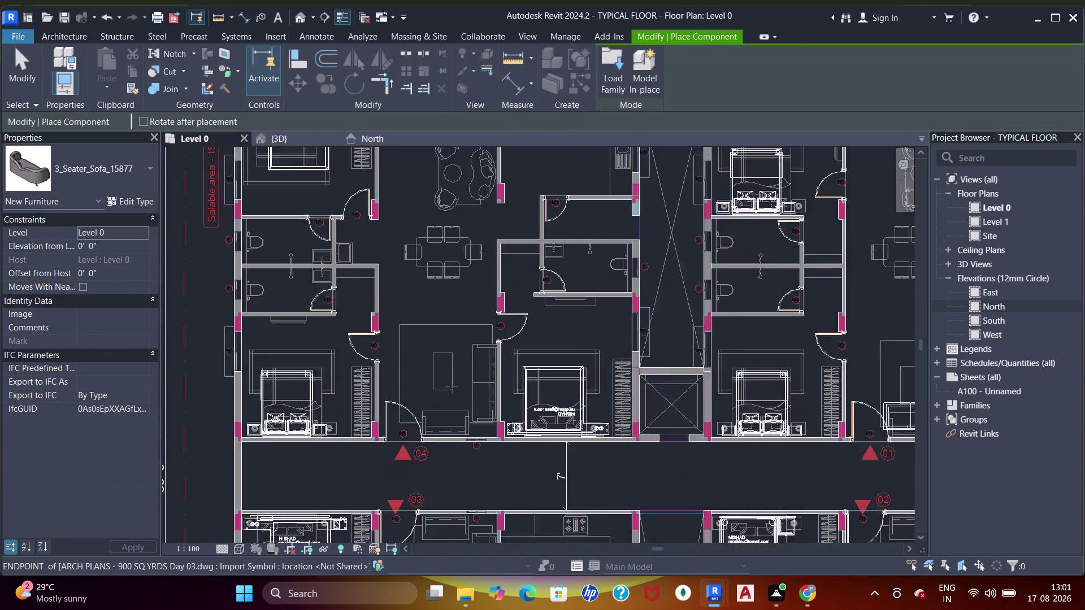
middle_drag(462, 356, 494, 499)
scroll(up, 3)
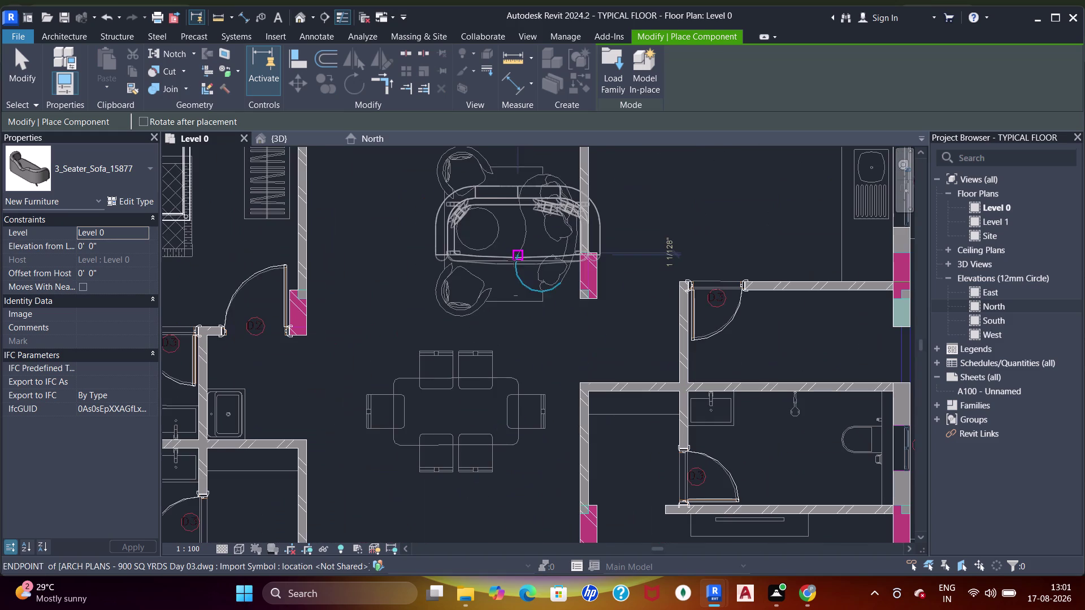
Rotate the three-seater sofa being placed so it faces the room.
key(space)
key(space)
key(space)
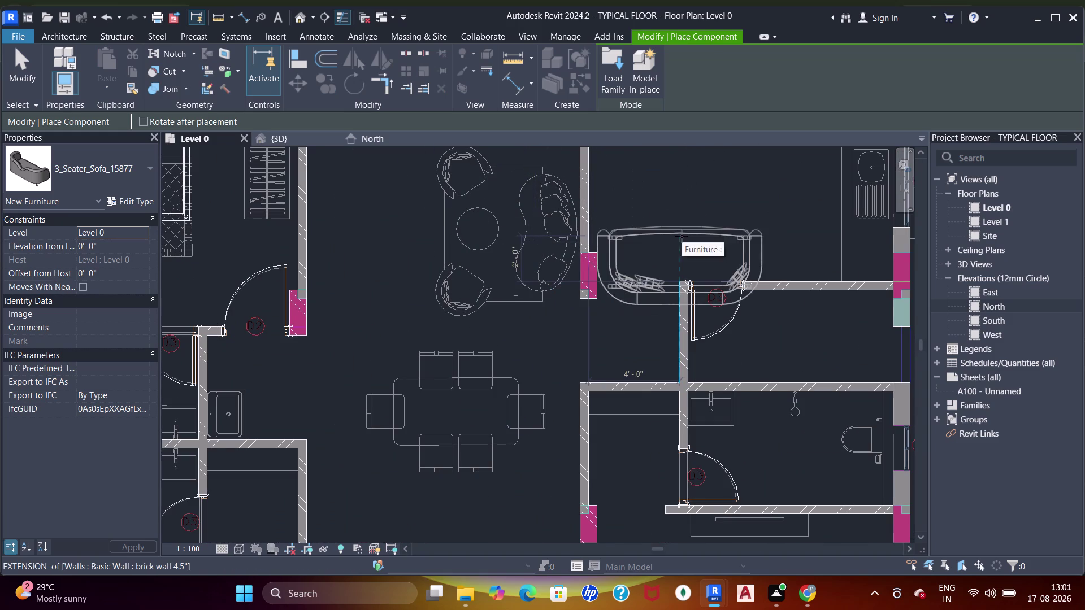
key(space)
click(520, 226)
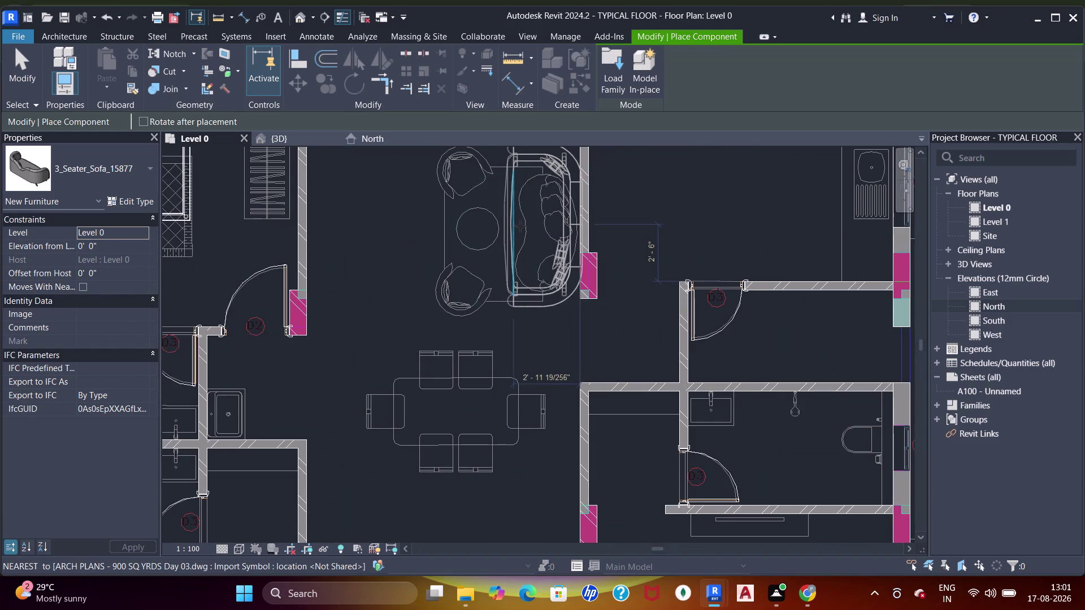
Navigate the plan to bring the other unit's living room into view.
scroll(down, 3)
middle_drag(615, 406, 634, 202)
scroll(down, 3)
middle_drag(649, 357, 652, 224)
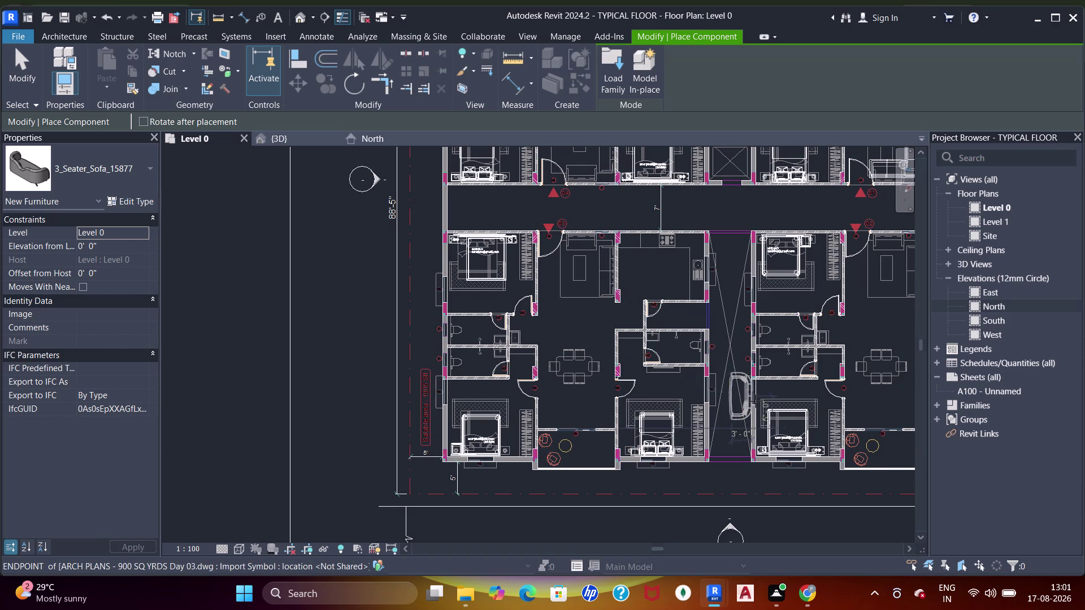
middle_drag(831, 447, 604, 450)
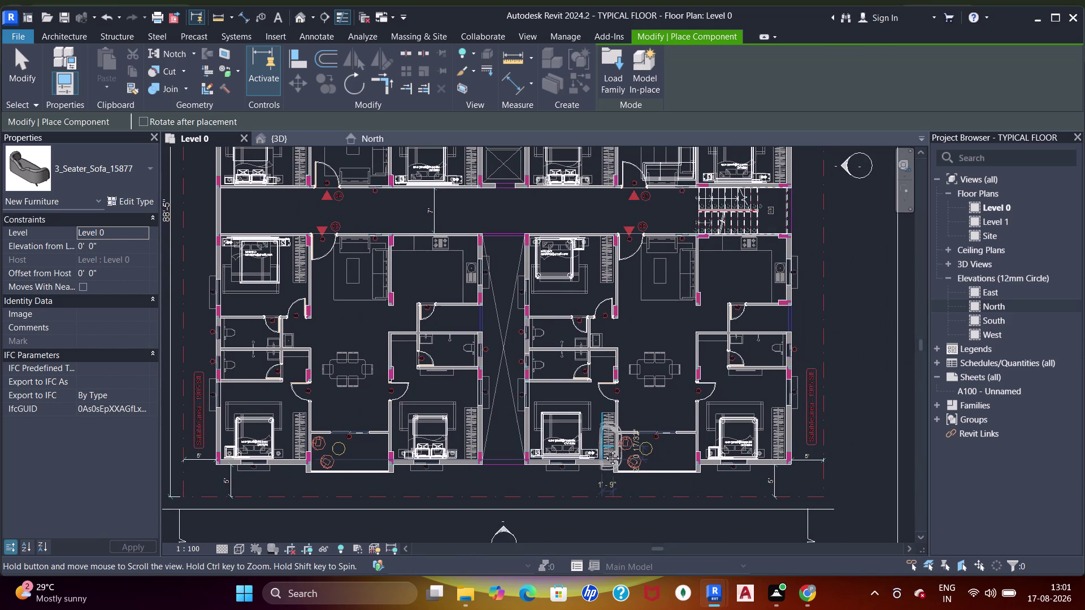
middle_drag(604, 450, 664, 500)
middle_drag(619, 303, 650, 411)
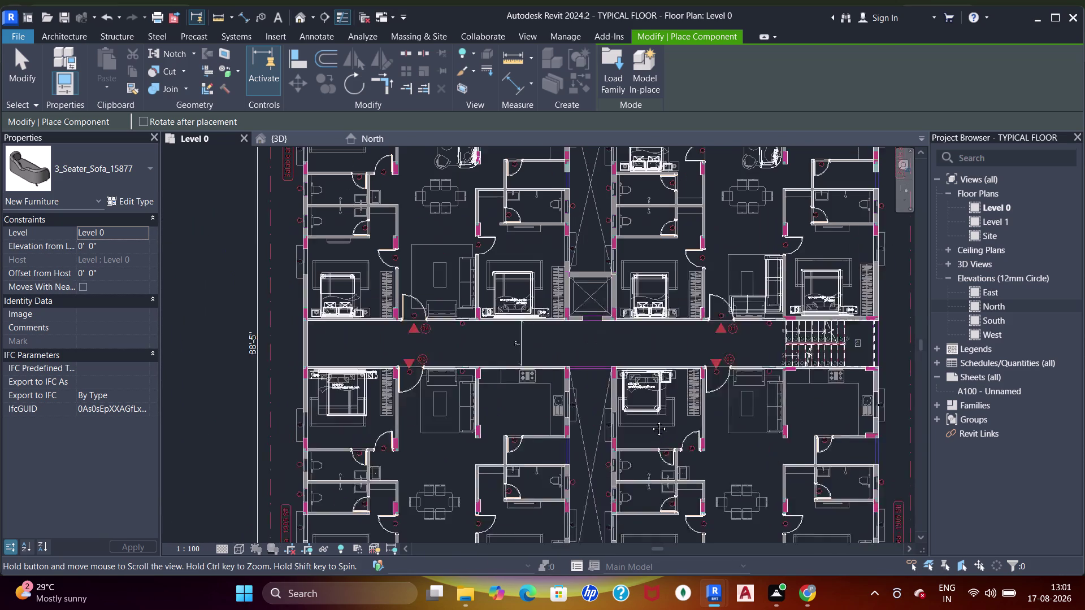
middle_drag(650, 410, 651, 452)
scroll(up, 3)
middle_drag(474, 227, 543, 334)
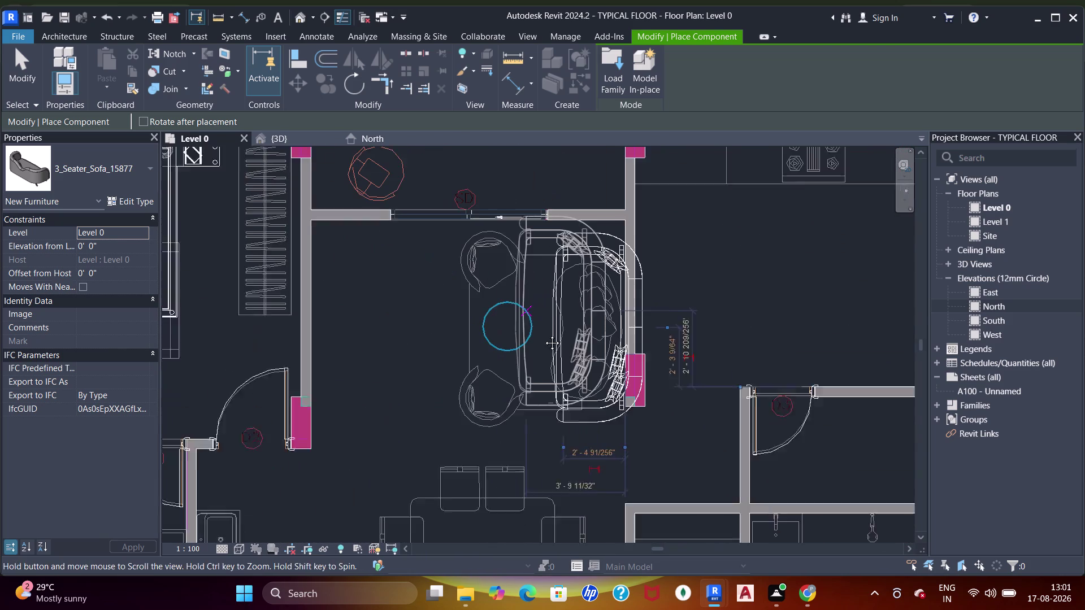
Place the three-seater sofa beside that unit's coffee table.
key(Escape)
key(Escape)
key(Escape)
key(Escape)
key(Escape)
click(600, 422)
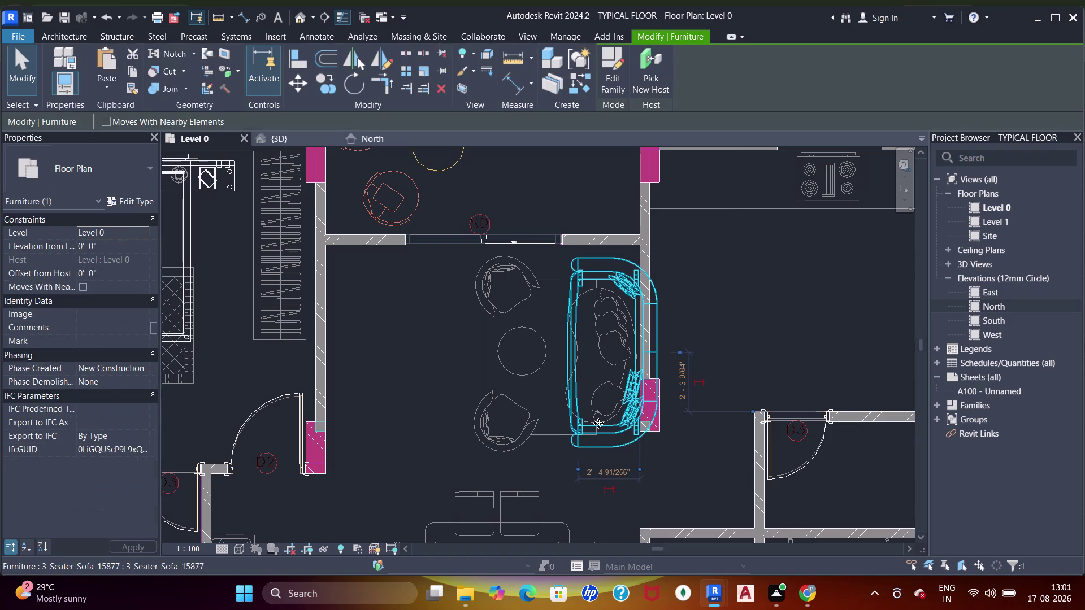
Nudge the sofa left and up closer to the coffee table, then finish editing.
key(Left)
key(Left)
key(Left)
key(Left)
key(Left)
key(Left)
key(Left)
key(Left)
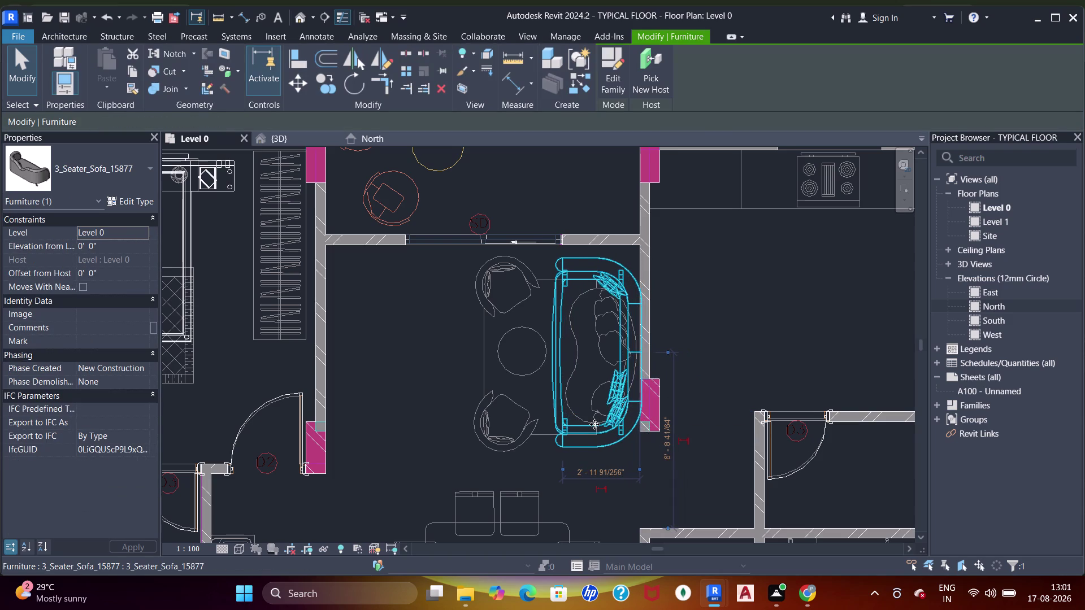
key(Left)
key(Up)
key(Up)
key(Up)
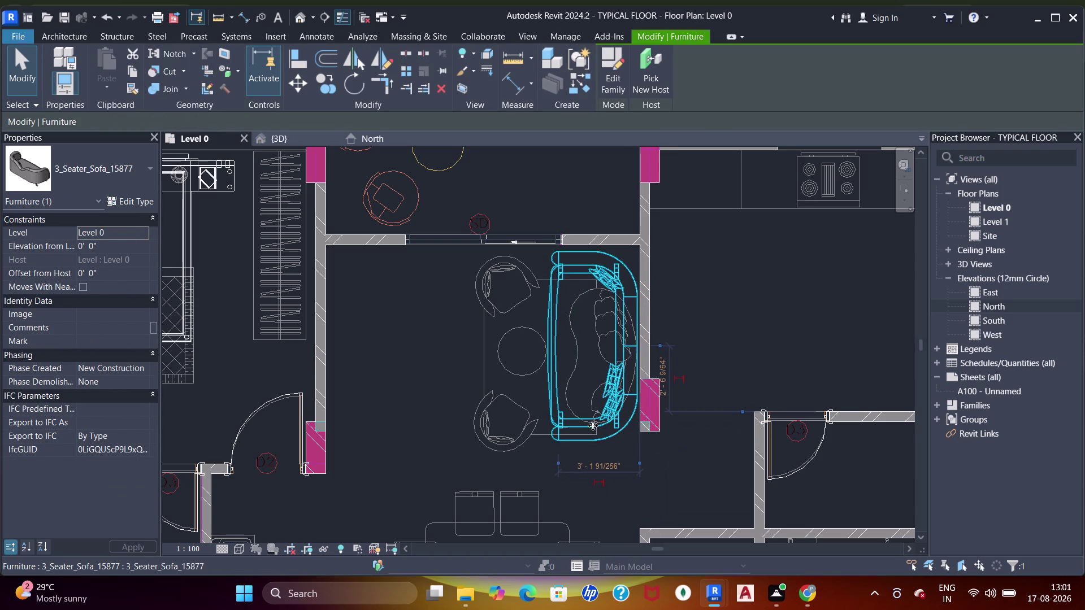
key(Escape)
key(Escape)
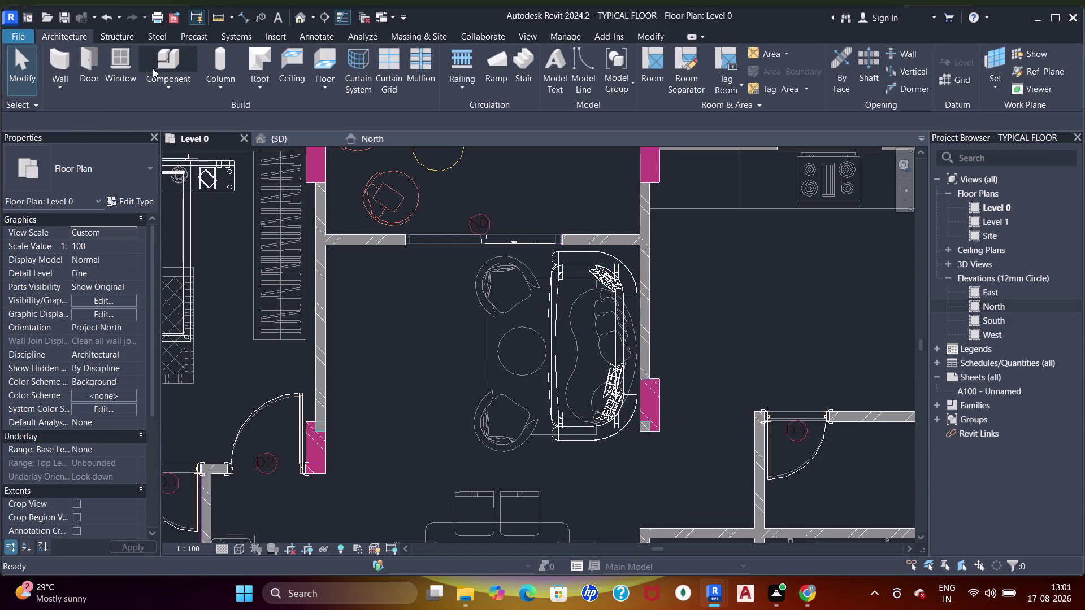
click(157, 62)
In Load Family, go up to the SHUBHAM CITY folder and open the sofa folder.
click(615, 68)
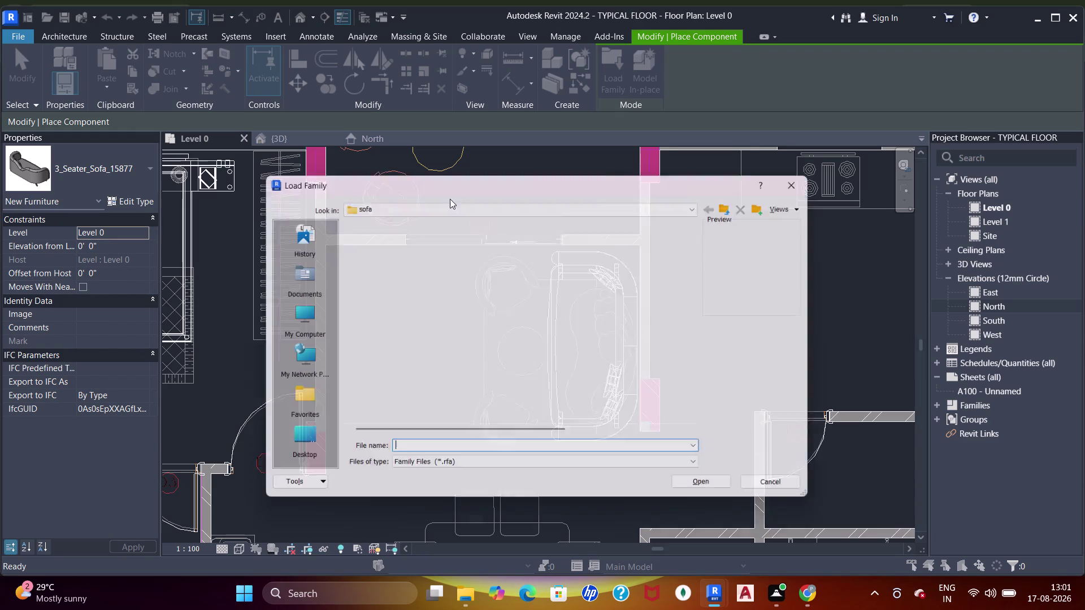
scroll(down, 3)
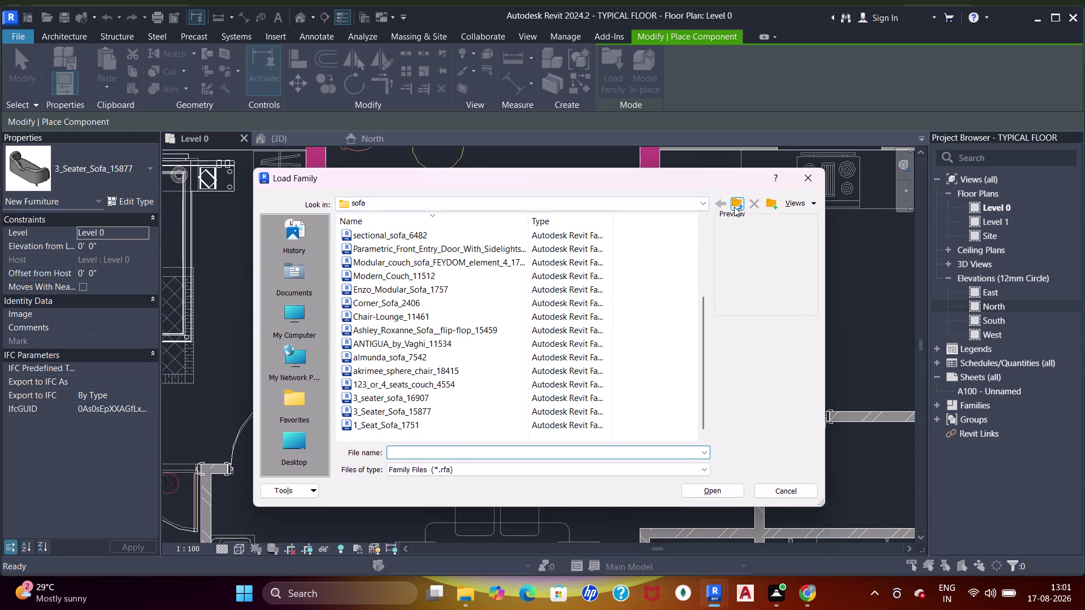
click(734, 207)
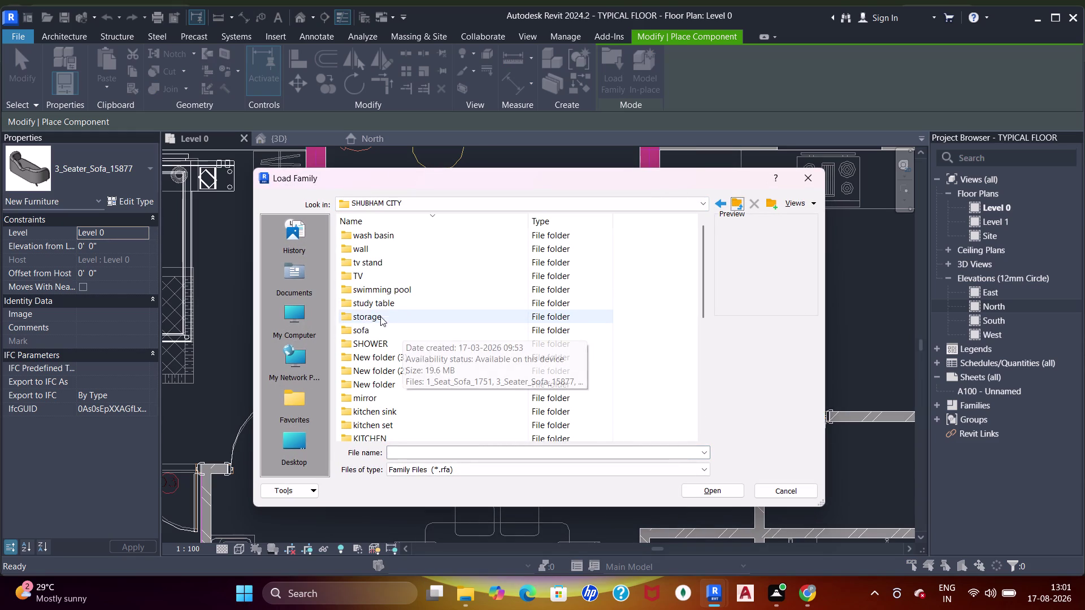
scroll(down, 3)
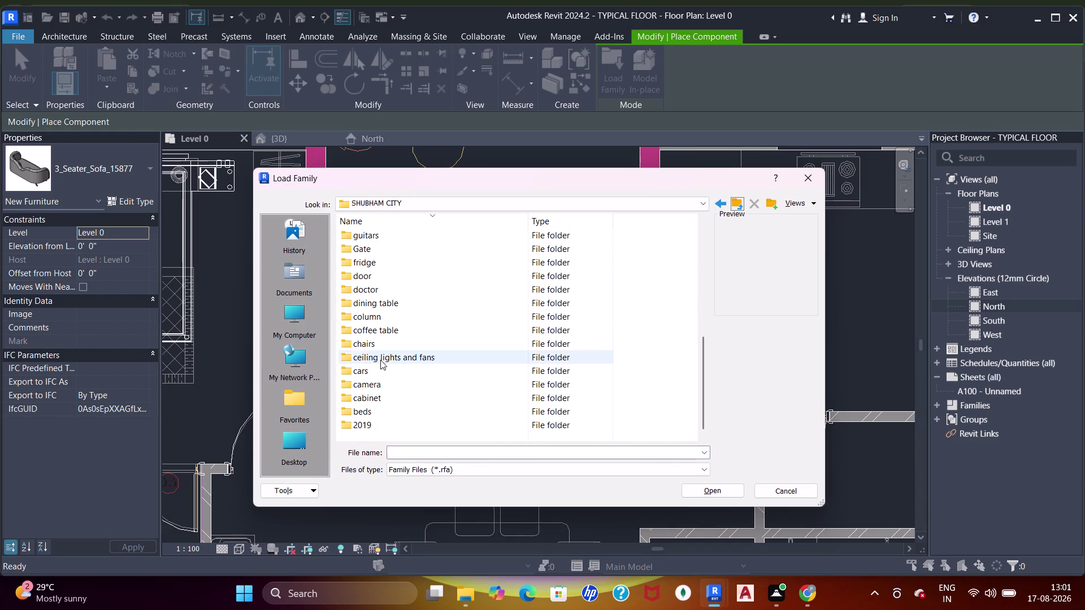
scroll(down, 3)
scroll(up, 3)
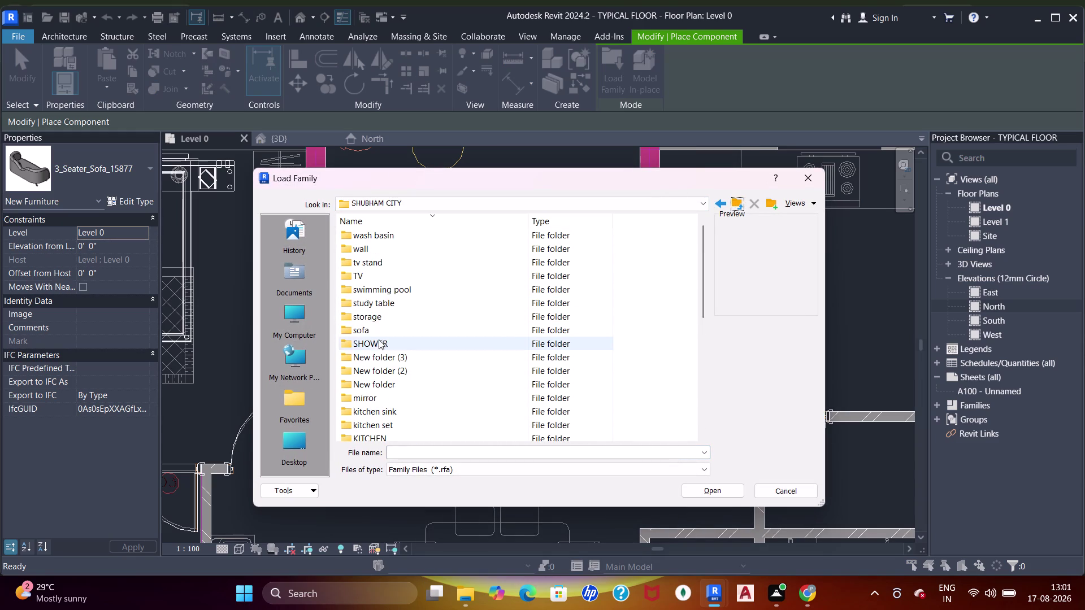
double_click(372, 330)
Preview sofa families including 3_seater_sofa_16907 and 123_or_4_seats_couch_4554.
click(431, 271)
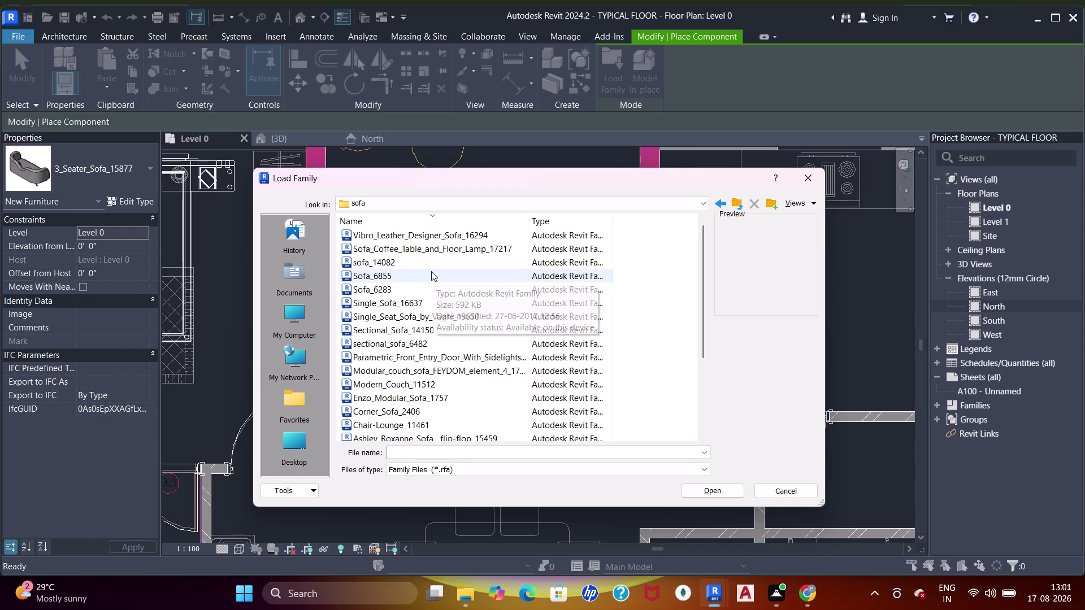
click(428, 264)
scroll(down, 3)
click(431, 372)
scroll(down, 3)
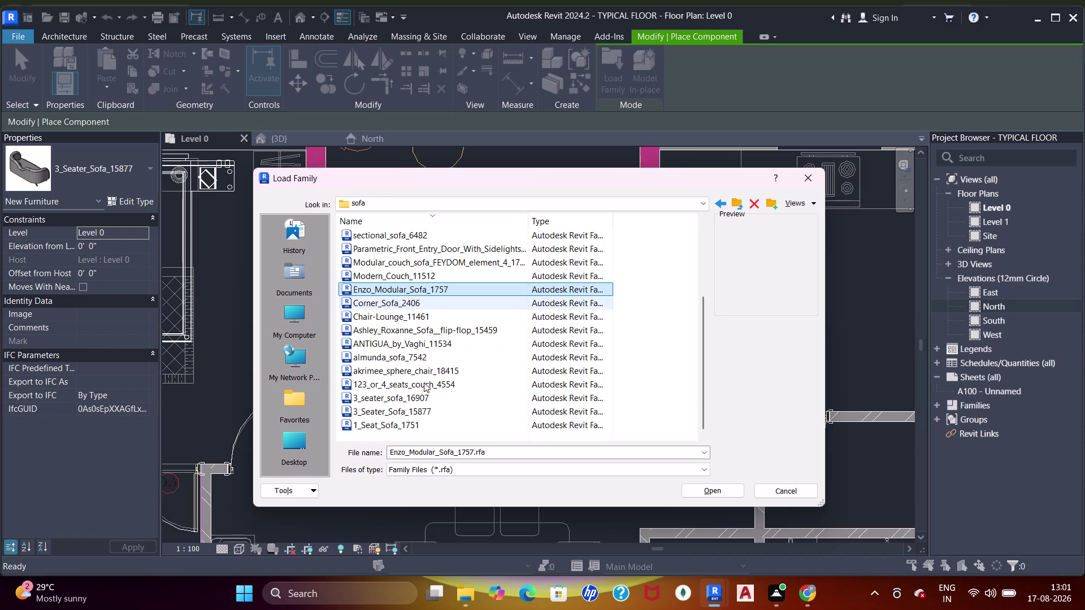
click(411, 405)
click(404, 391)
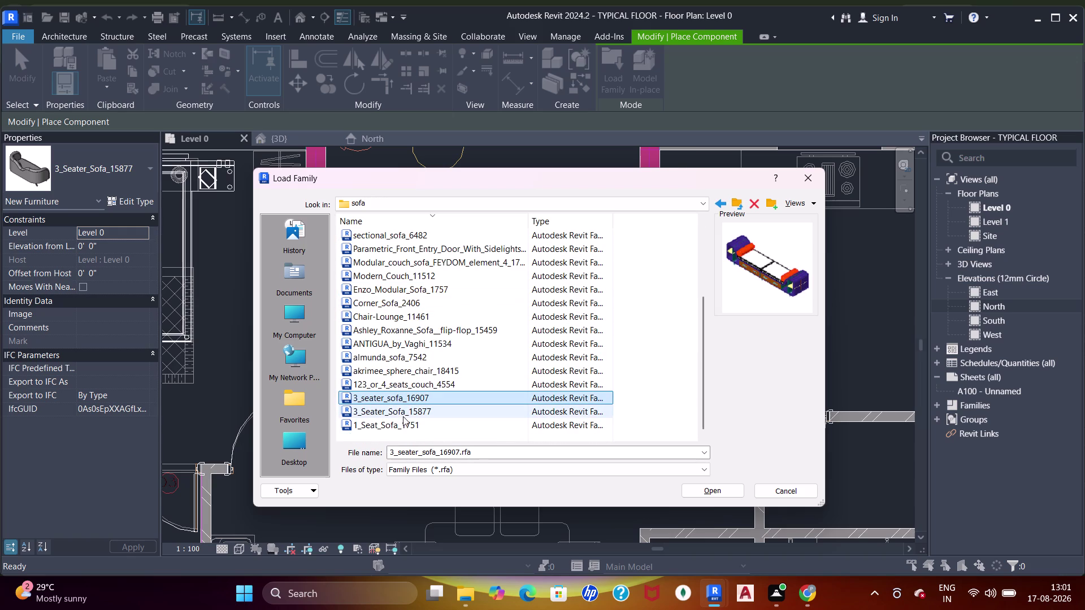
click(404, 423)
click(401, 386)
click(403, 369)
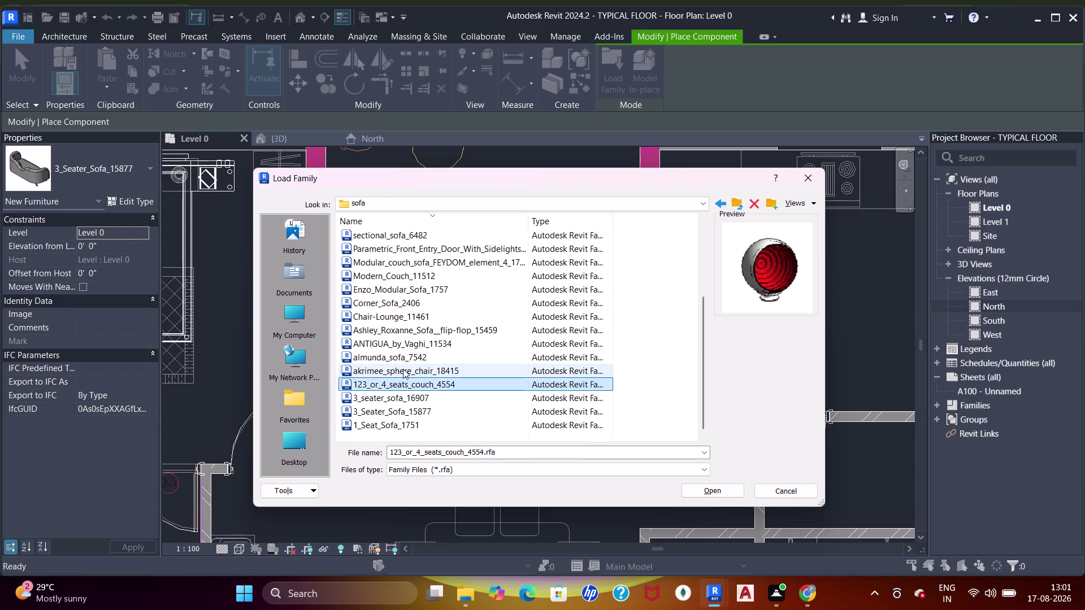
Preview almunda_sofa_7542, Ashley Roxanne and Corner_Sofa_2406, then load Modern_Couch_11512.
click(400, 360)
click(405, 348)
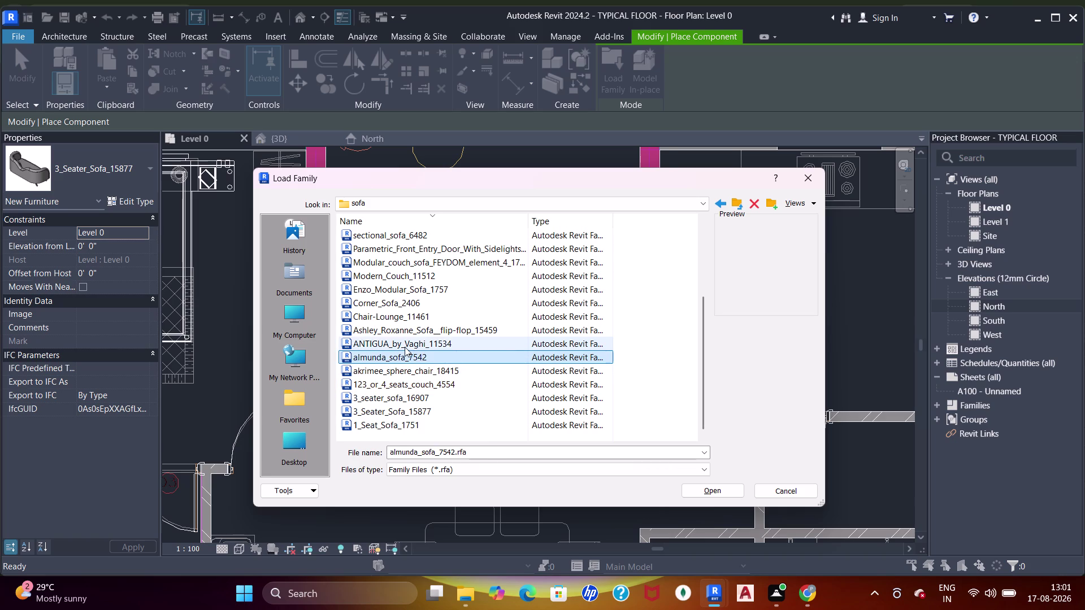
click(421, 331)
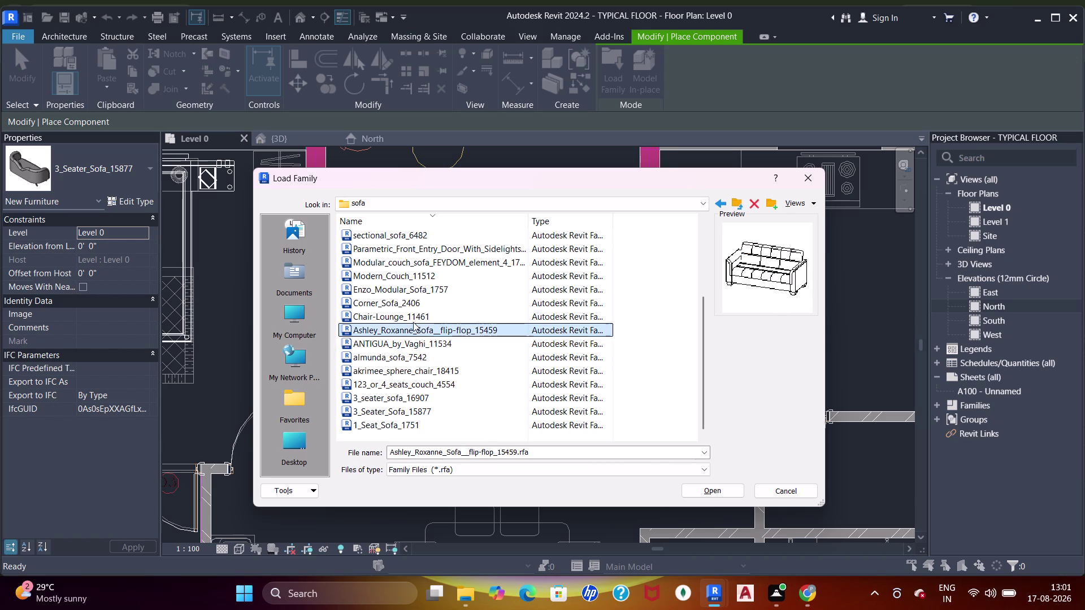
click(413, 314)
click(422, 304)
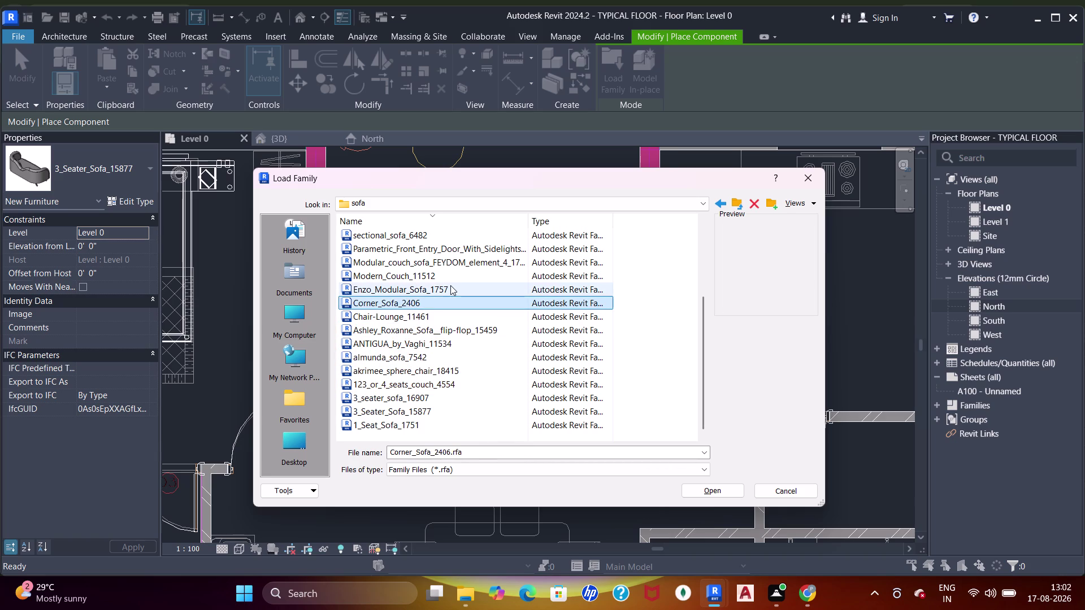
click(450, 285)
click(439, 278)
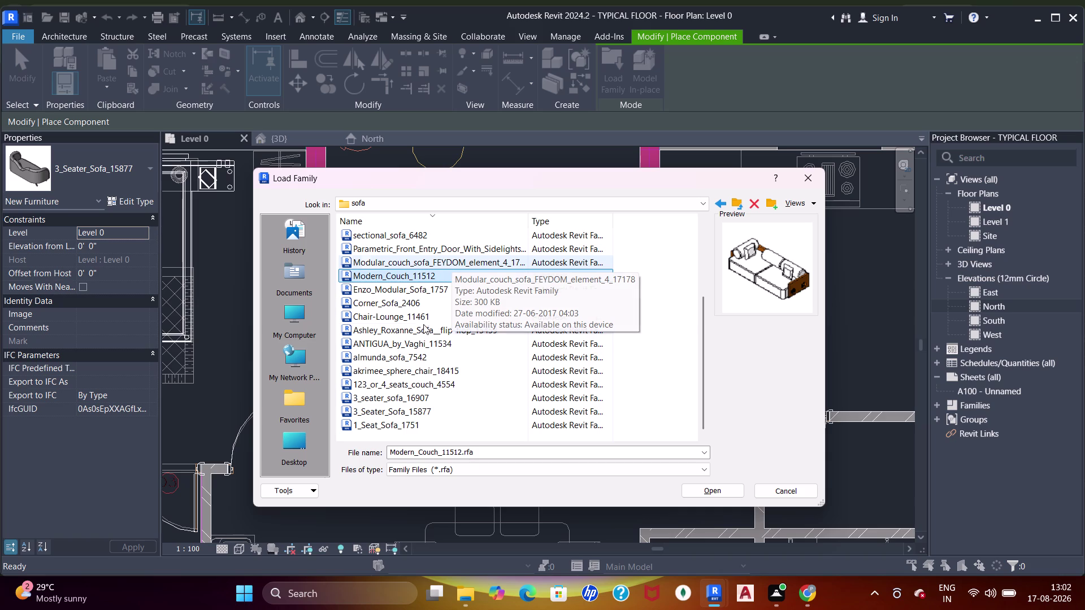
double_click(424, 278)
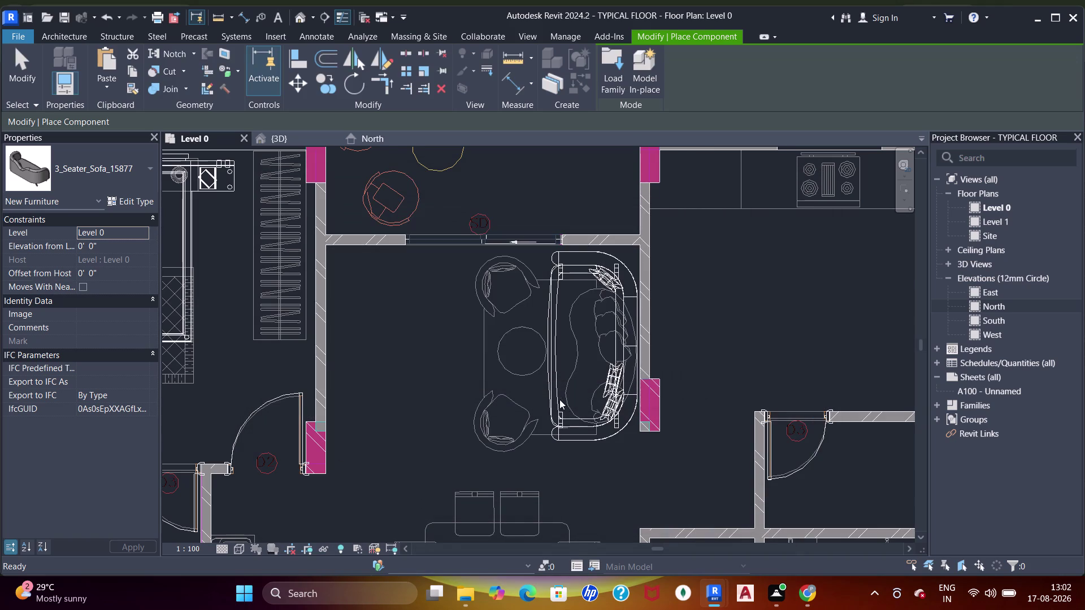
Rotate a Modern_Couch_11512 to run along the wall and place it in the upper unit's living room.
scroll(down, 3)
middle_drag(538, 391, 550, 328)
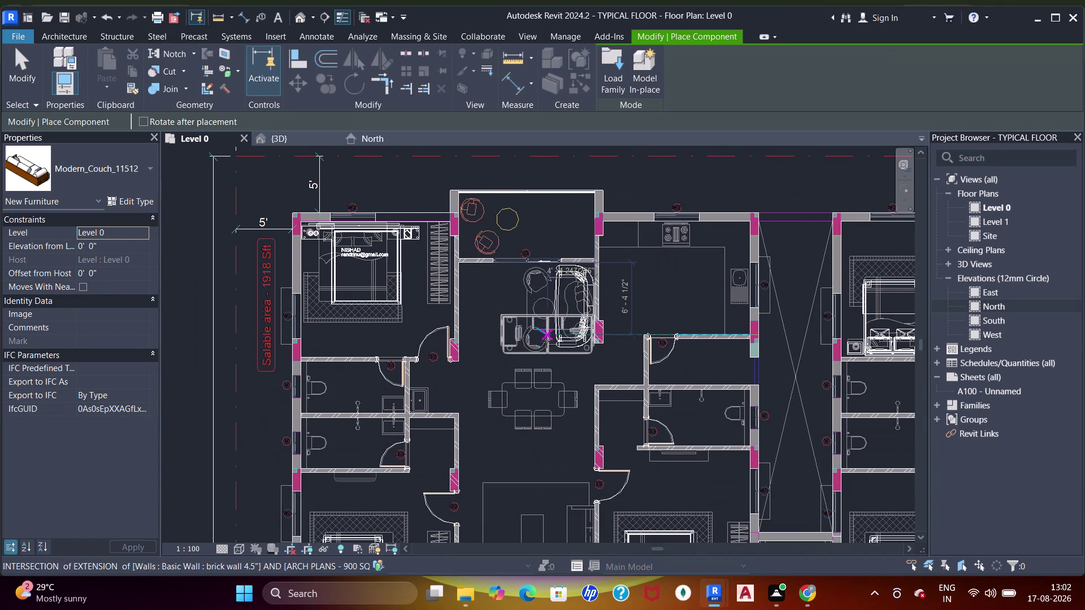
middle_drag(534, 425, 549, 311)
middle_drag(547, 398, 562, 326)
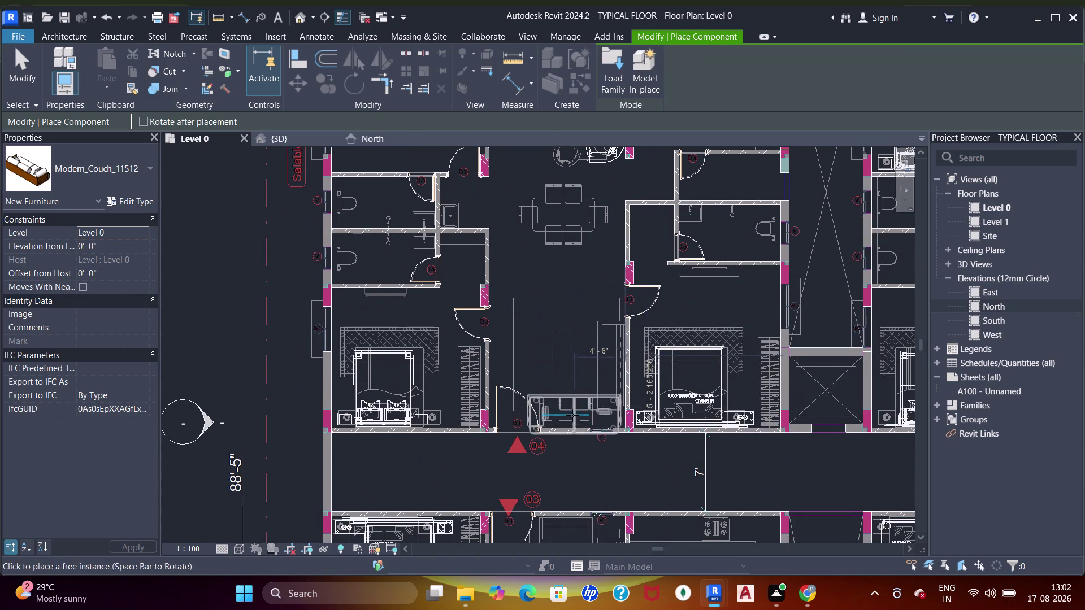
middle_drag(572, 415, 578, 286)
middle_drag(581, 440, 585, 240)
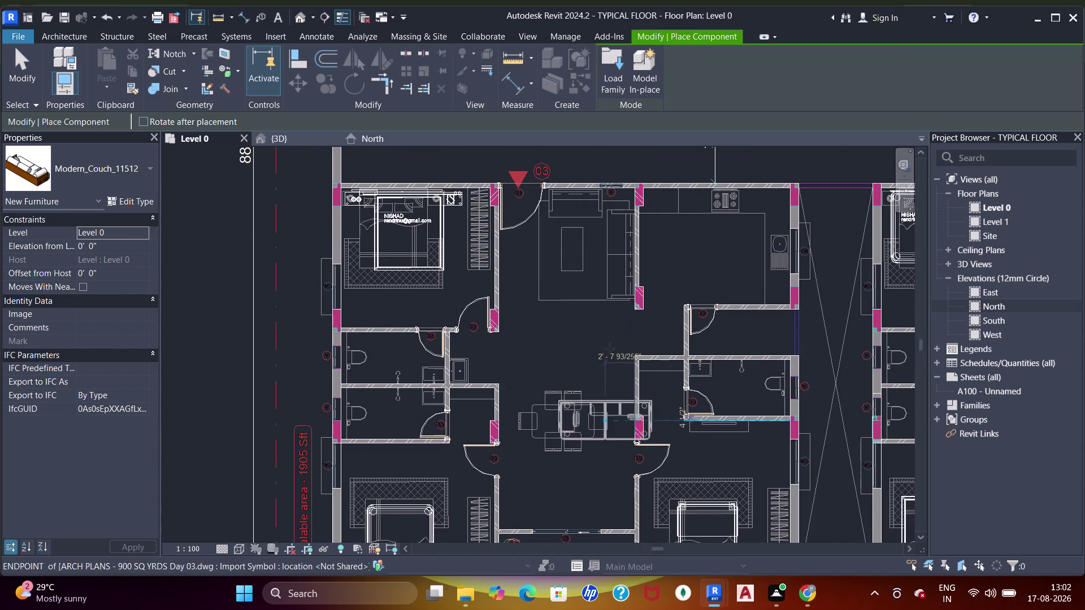
key(space)
key(space)
key(space)
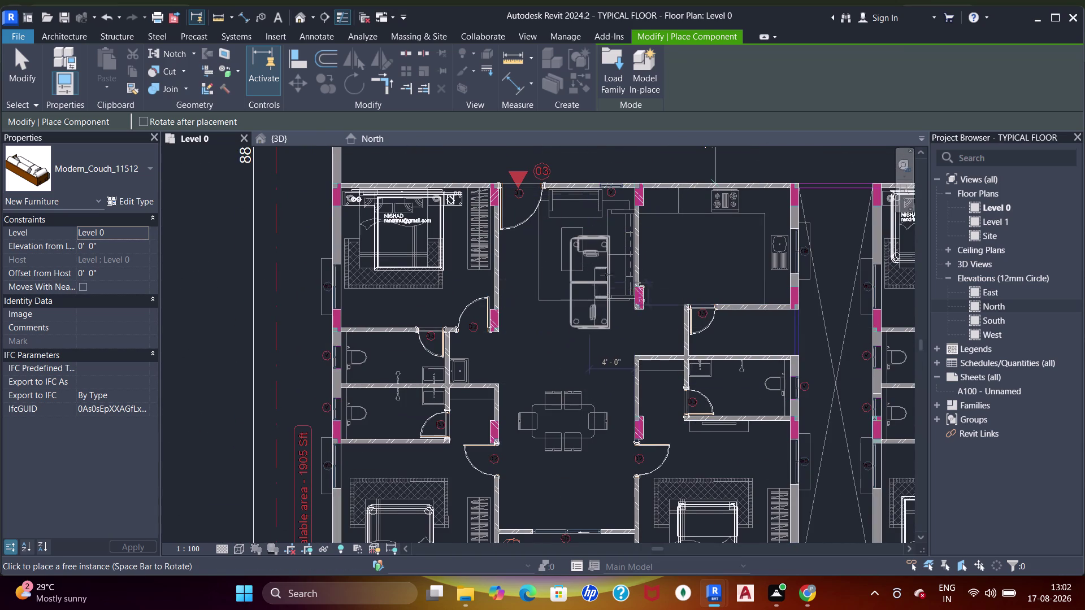
scroll(up, 3)
click(613, 244)
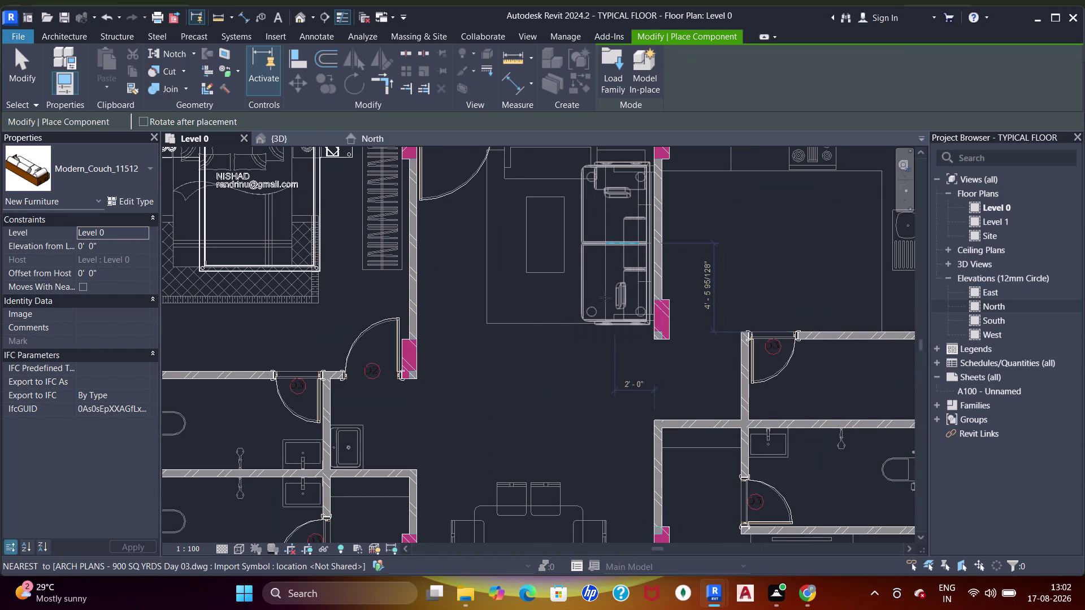
Place another couch against the next unit's living room wall.
scroll(down, 3)
middle_drag(586, 279, 576, 341)
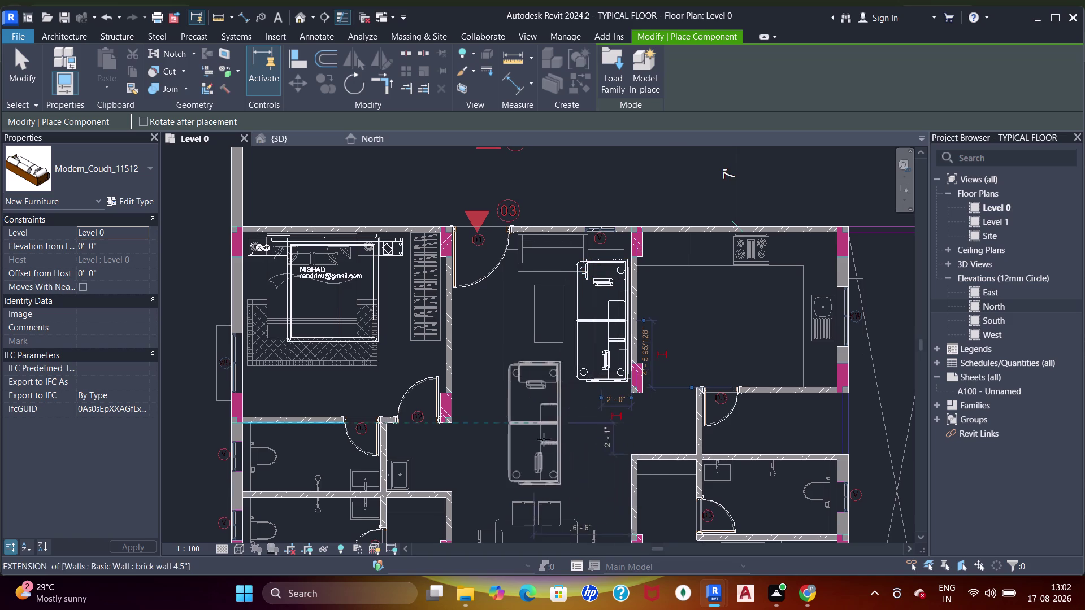
middle_drag(543, 441, 521, 281)
scroll(down, 3)
middle_drag(558, 319, 558, 313)
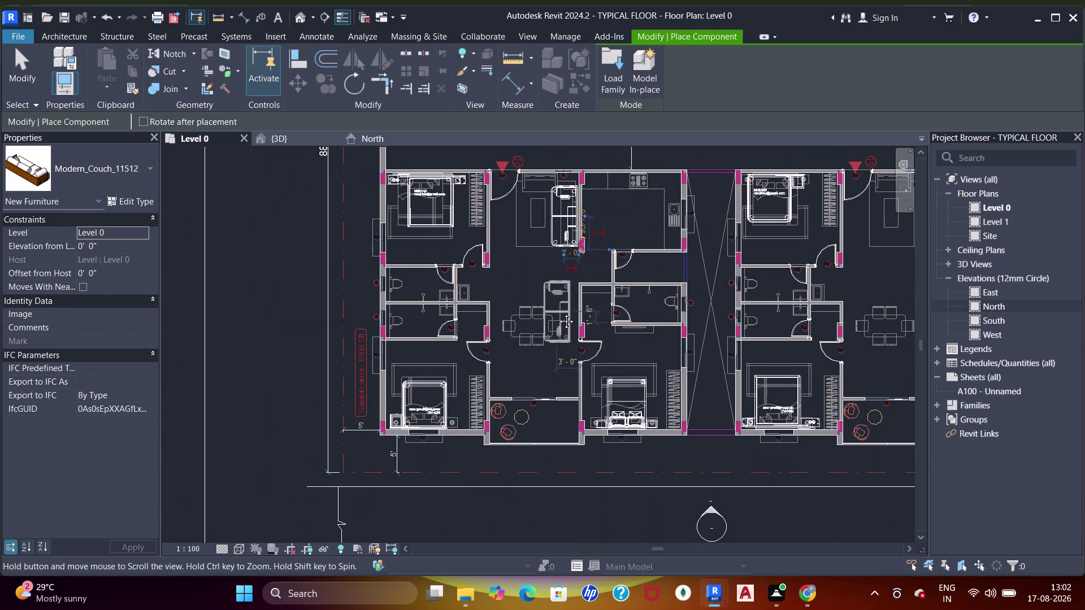
middle_drag(557, 313, 412, 376)
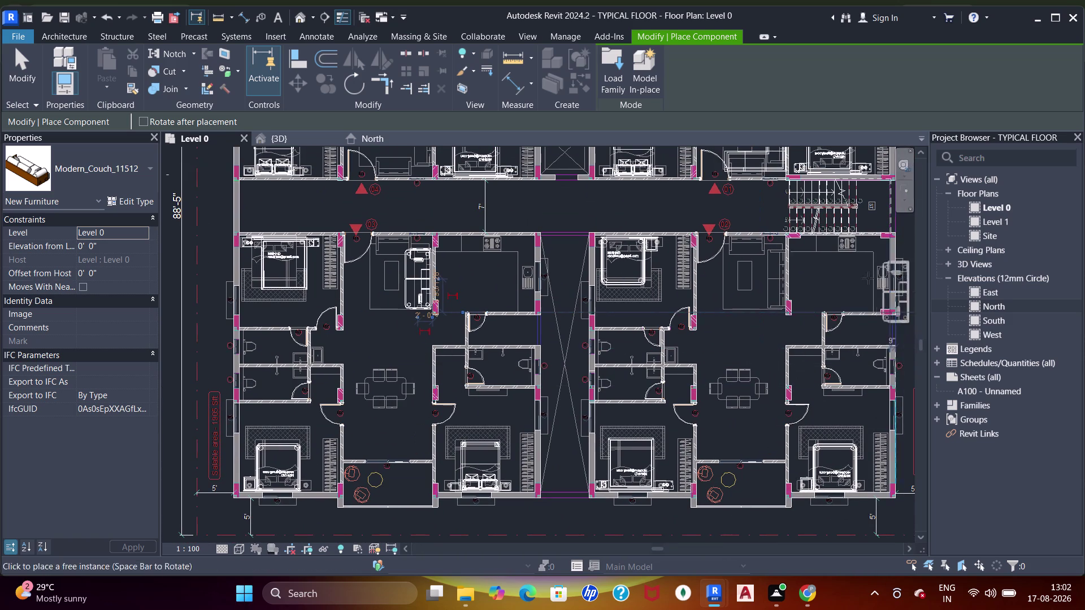
scroll(up, 3)
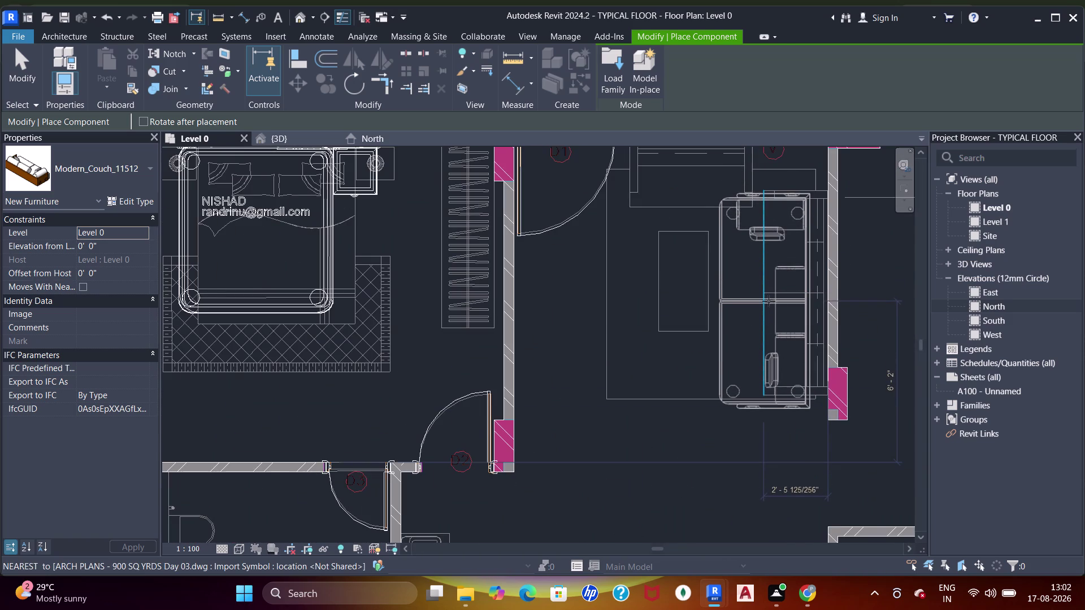
click(774, 300)
Place a couch in the unit near the stairs.
scroll(down, 3)
middle_drag(771, 279, 763, 414)
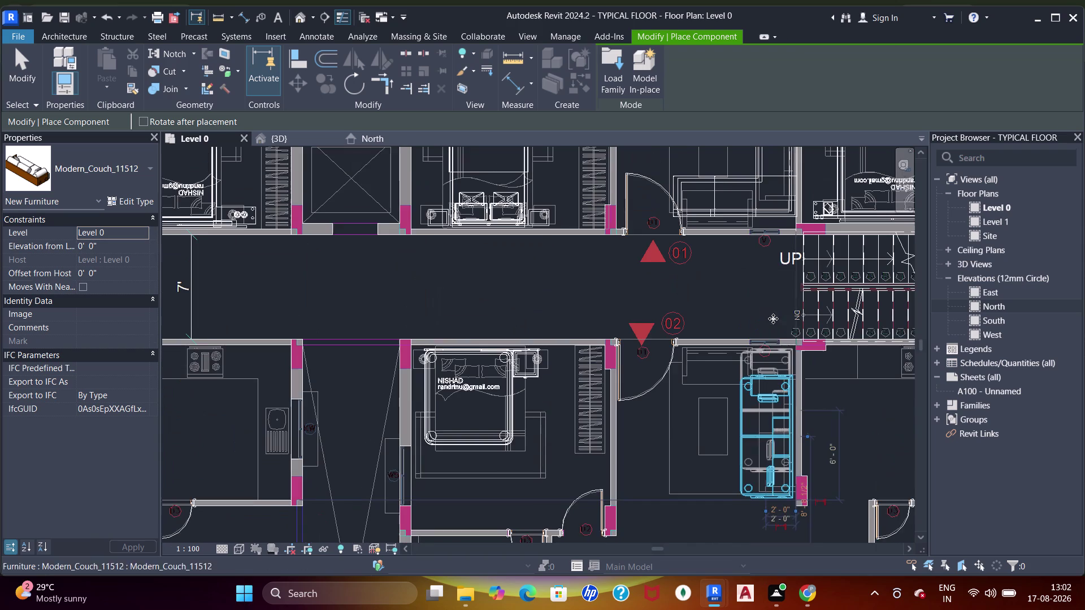
scroll(down, 3)
middle_drag(774, 277, 727, 426)
middle_drag(747, 238, 737, 352)
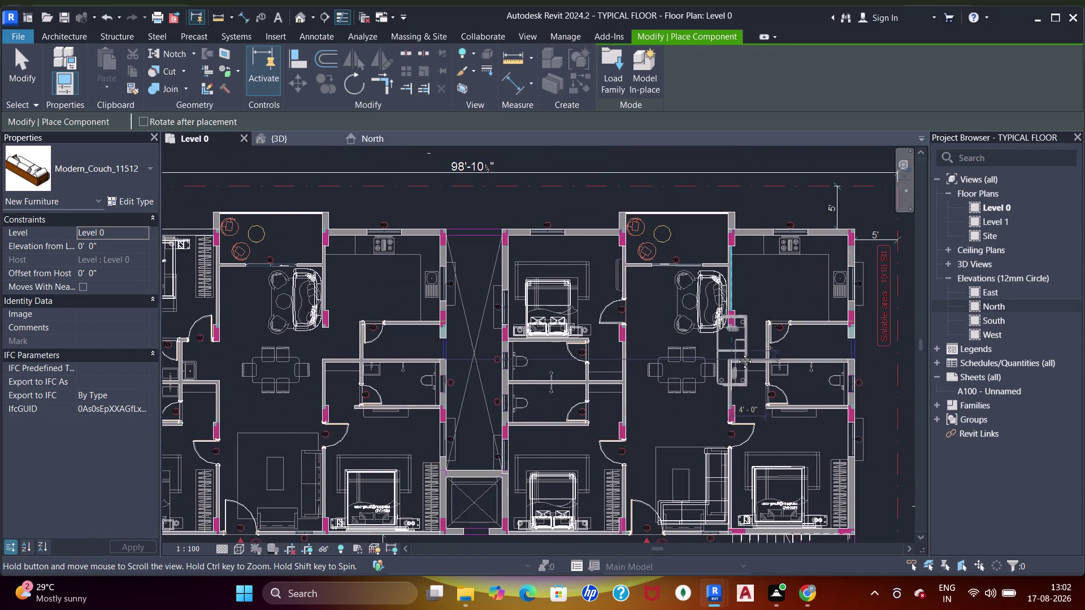
middle_drag(737, 353, 764, 210)
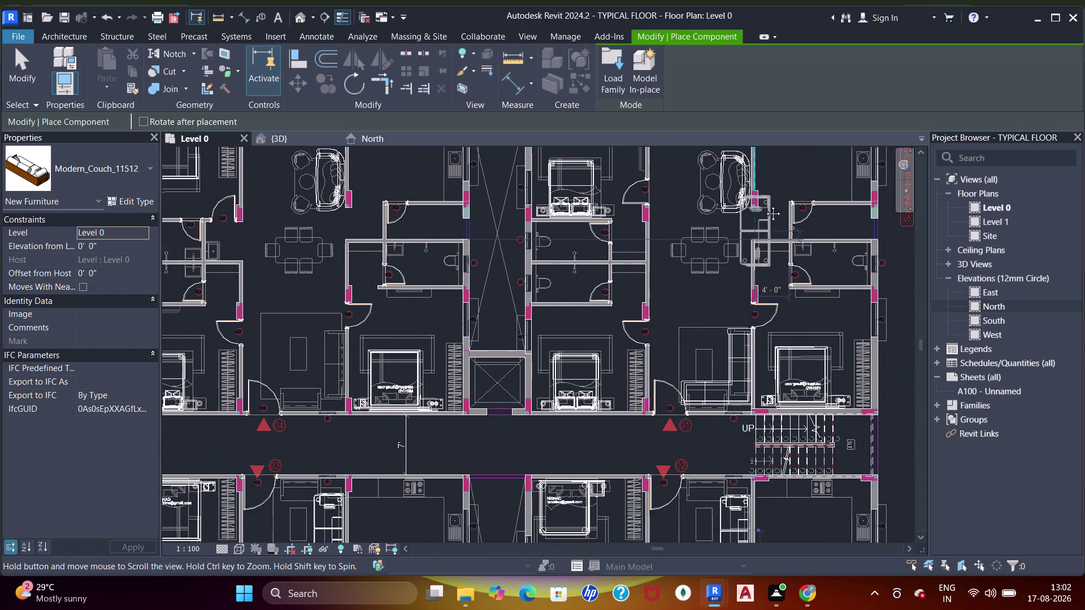
middle_drag(764, 210, 766, 170)
middle_click(765, 170)
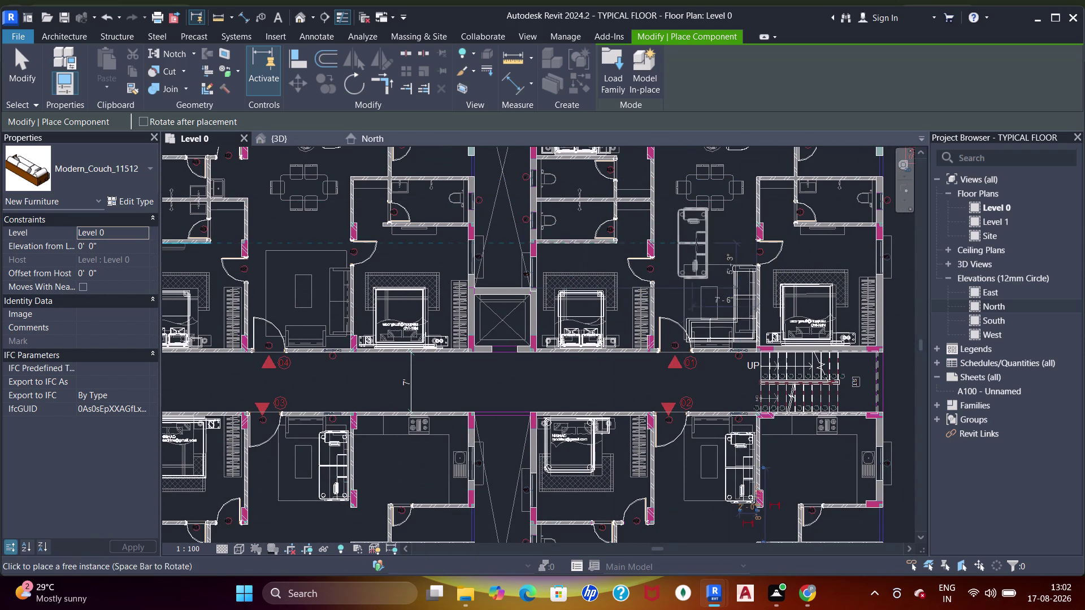
click(704, 253)
Place a couch beside another unit's bedroom wall and stop placing couches.
middle_drag(534, 284, 689, 281)
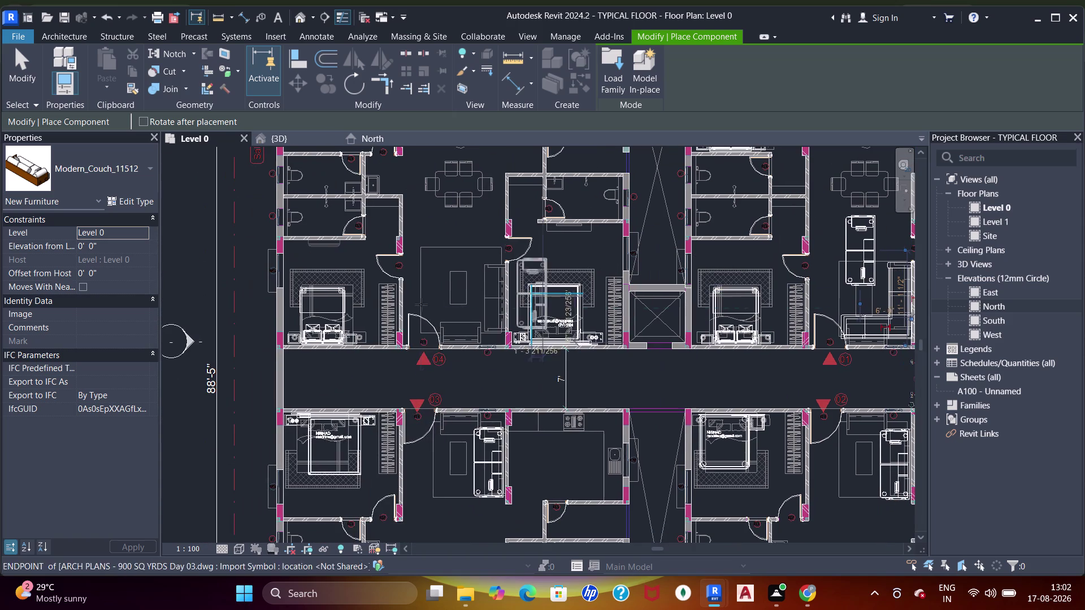
scroll(up, 3)
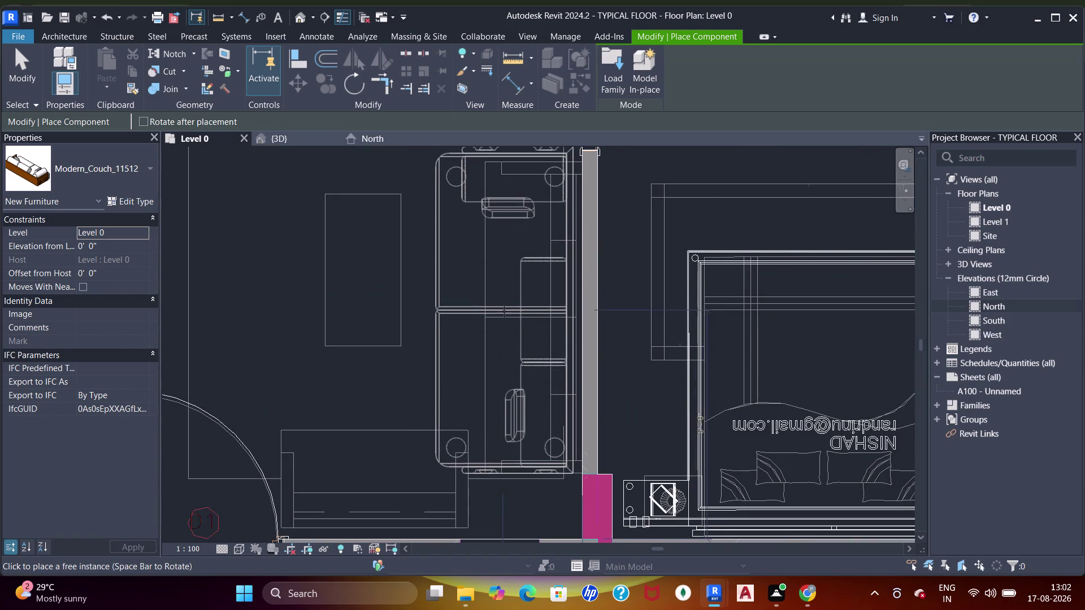
click(509, 315)
scroll(down, 3)
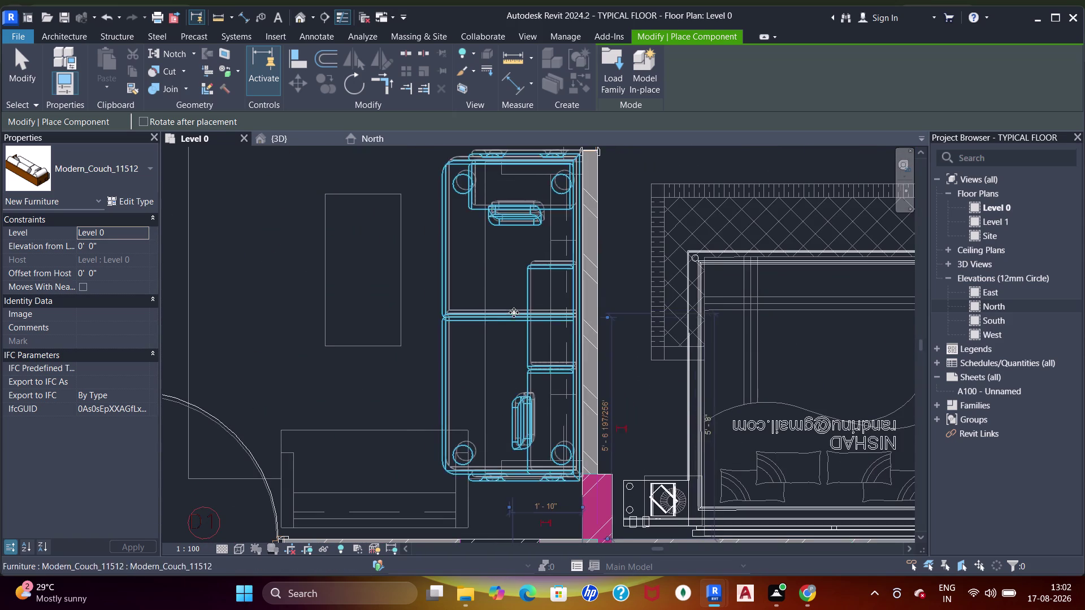
middle_drag(665, 310, 489, 313)
middle_drag(621, 297, 427, 299)
key(Escape)
key(Escape)
key(Escape)
key(Escape)
Delete an unwanted couch in the unit near the stairs.
scroll(down, 3)
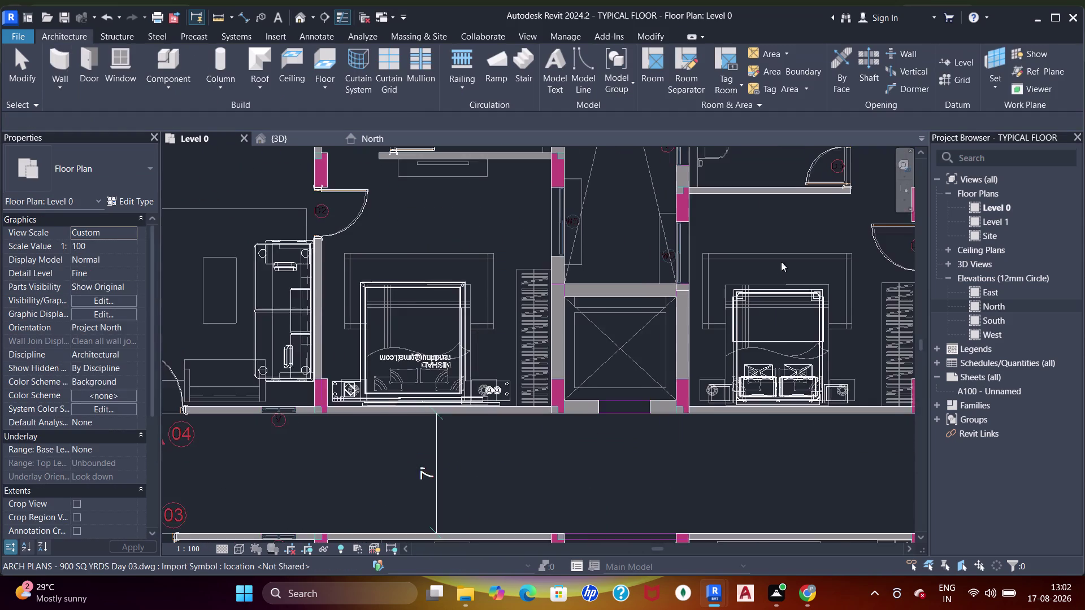
middle_drag(772, 268, 598, 280)
scroll(down, 3)
middle_drag(659, 256, 608, 288)
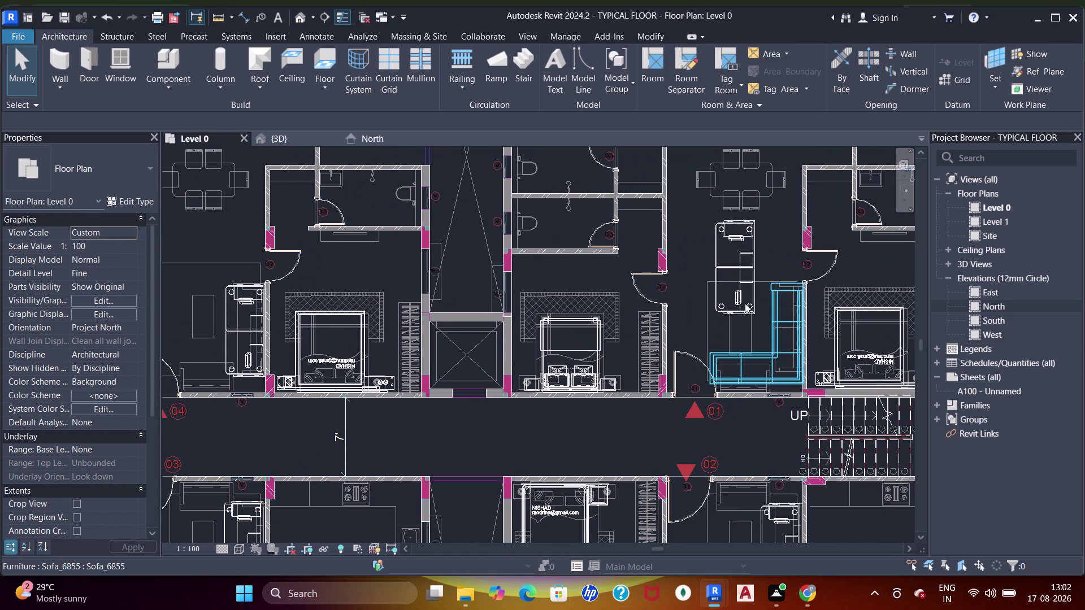
click(786, 316)
key(Delete)
Drag the couch near the stairs into position and nudge it with arrow keys.
click(739, 309)
drag(740, 308, 778, 369)
scroll(up, 3)
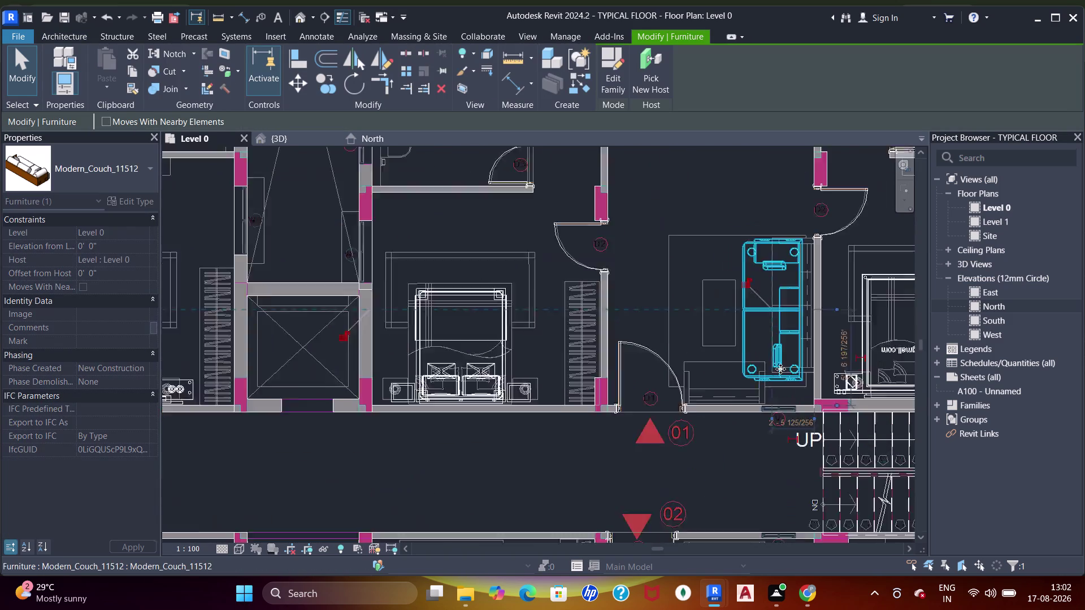
middle_drag(775, 369, 719, 384)
key(Up)
key(Right)
key(Right)
key(Right)
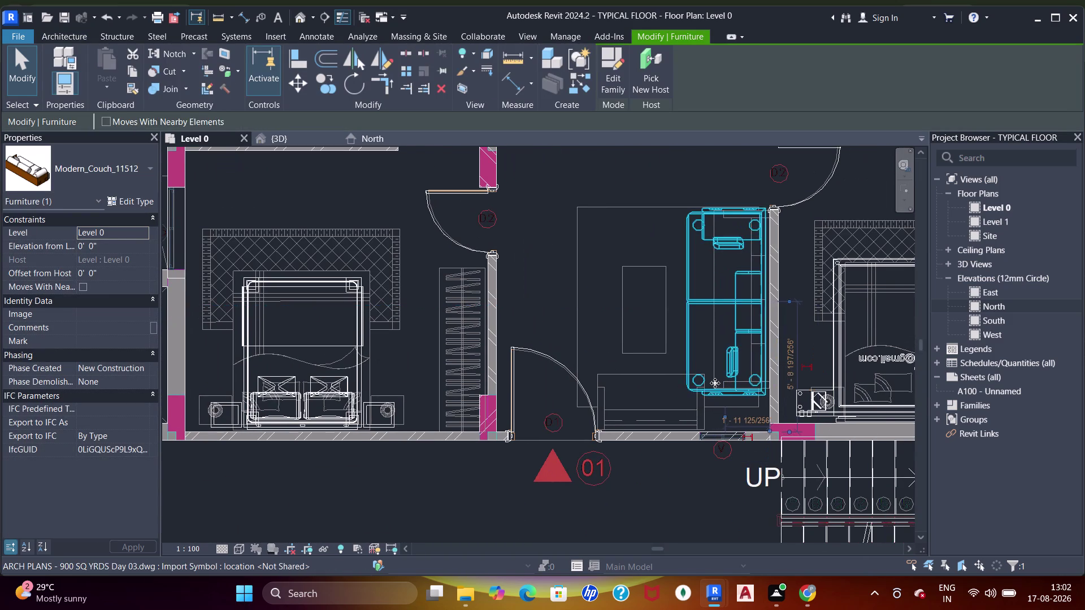
key(Right)
key(Left)
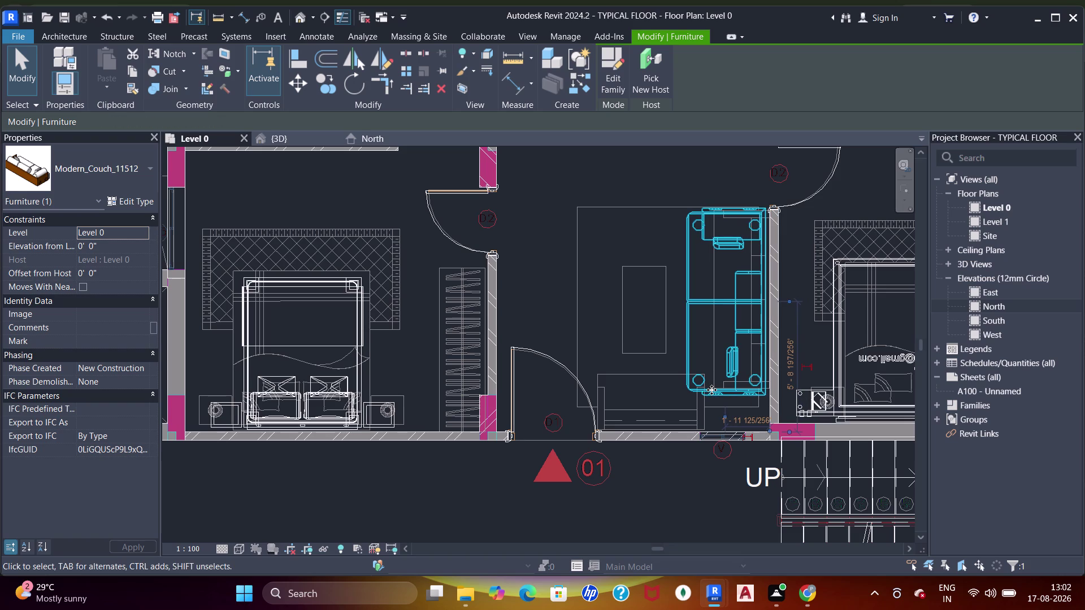
key(Down)
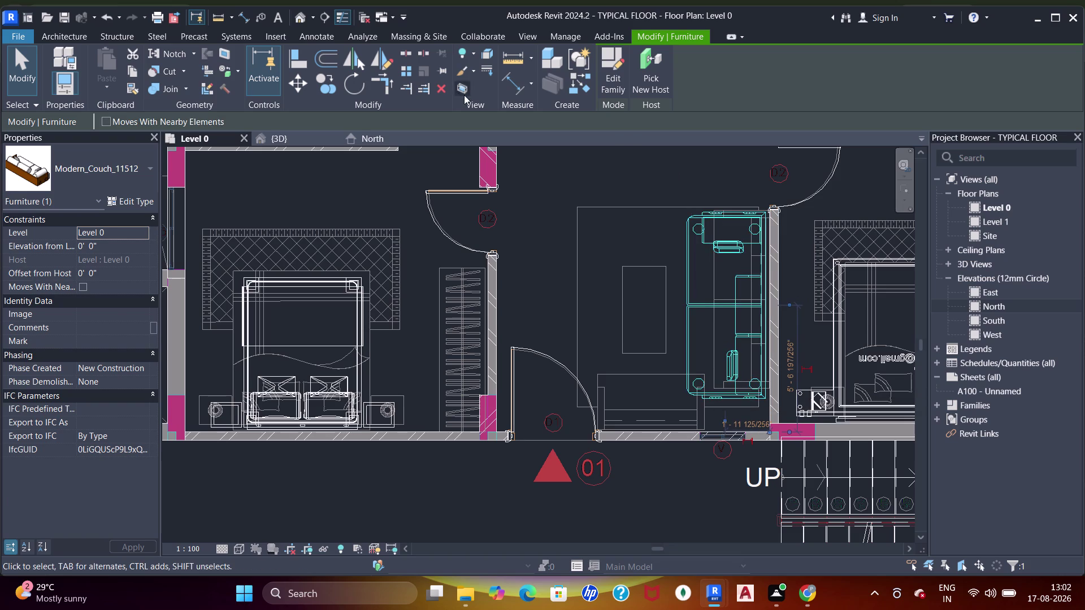
Exit the selection and open Load Family to browse the sofa folder.
key(Escape)
key(Escape)
key(Escape)
drag(180, 62, 176, 62)
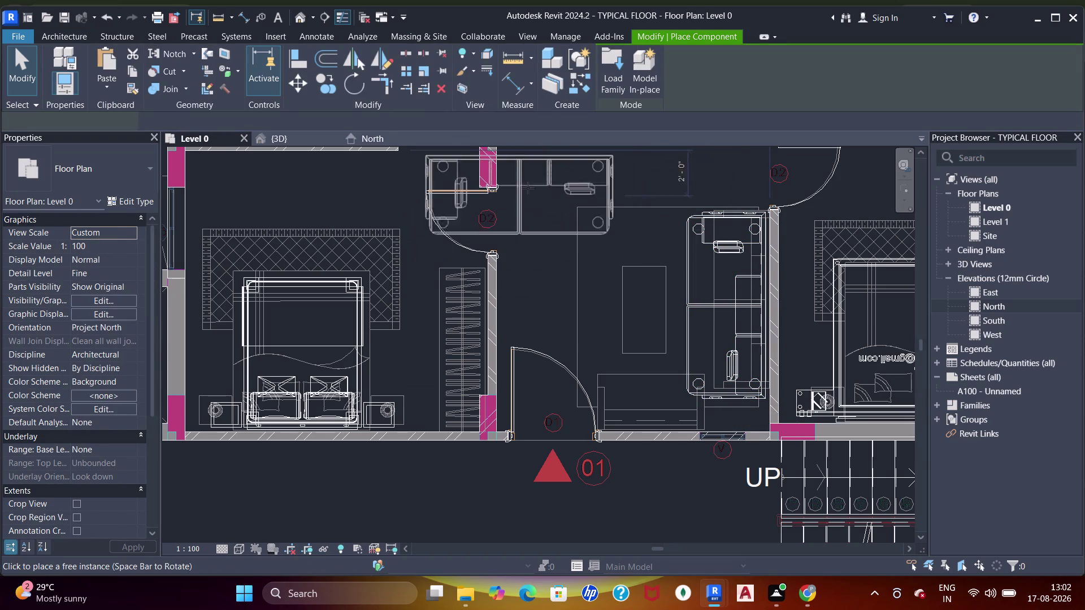
click(608, 75)
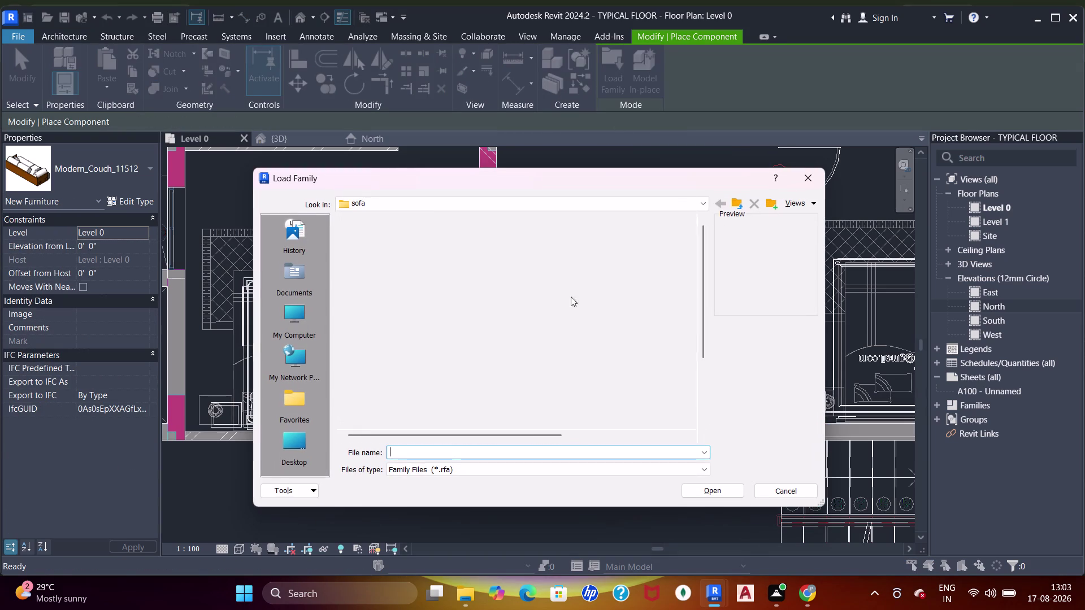
Preview the sofa families and load Single_Sofa_16637.
click(412, 294)
click(413, 277)
click(420, 313)
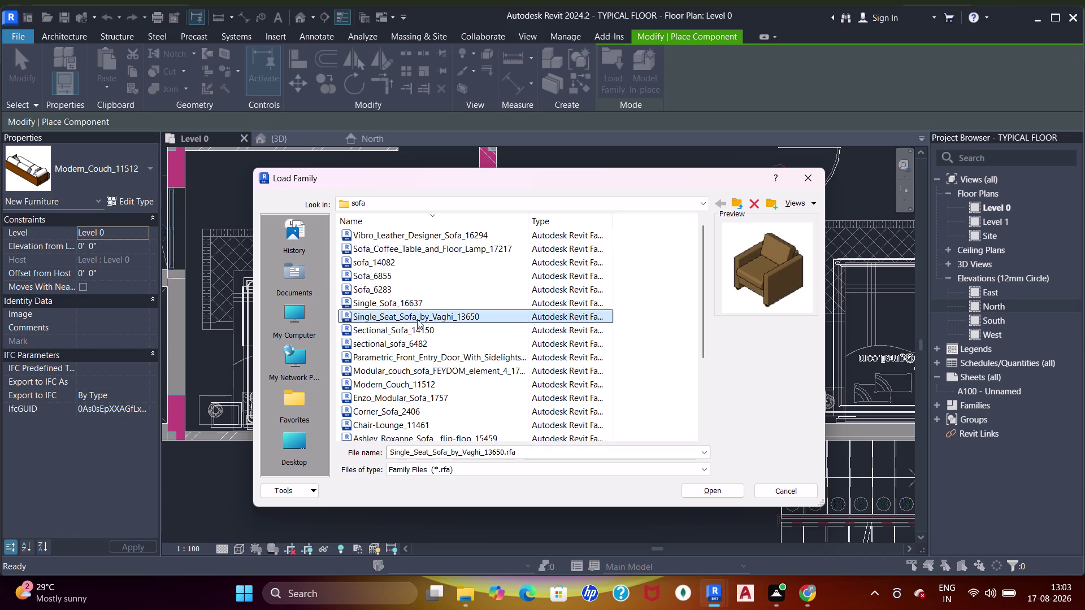
click(415, 329)
click(413, 307)
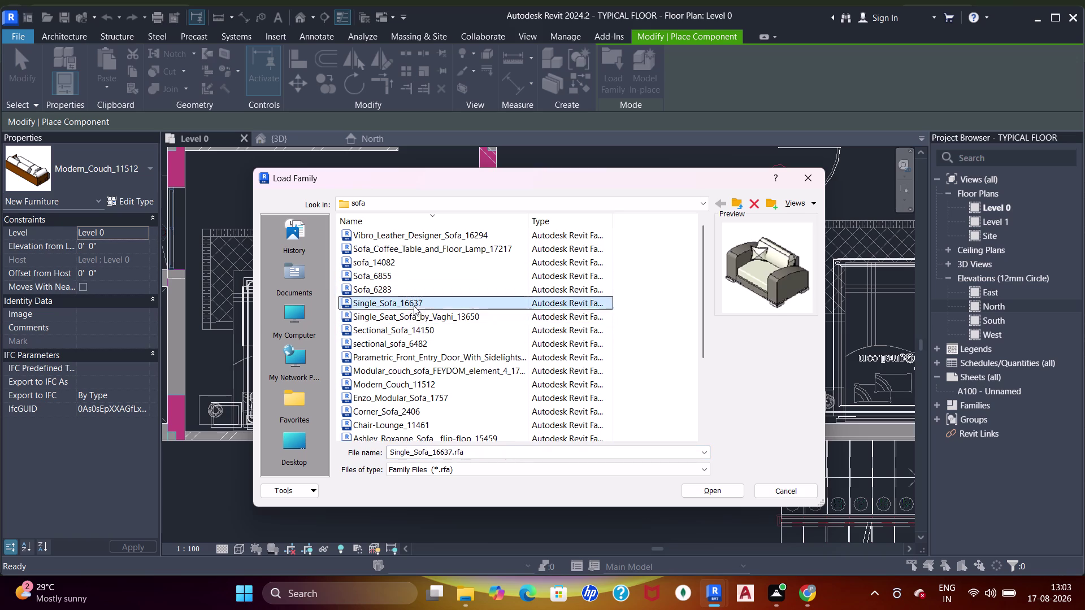
double_click(413, 303)
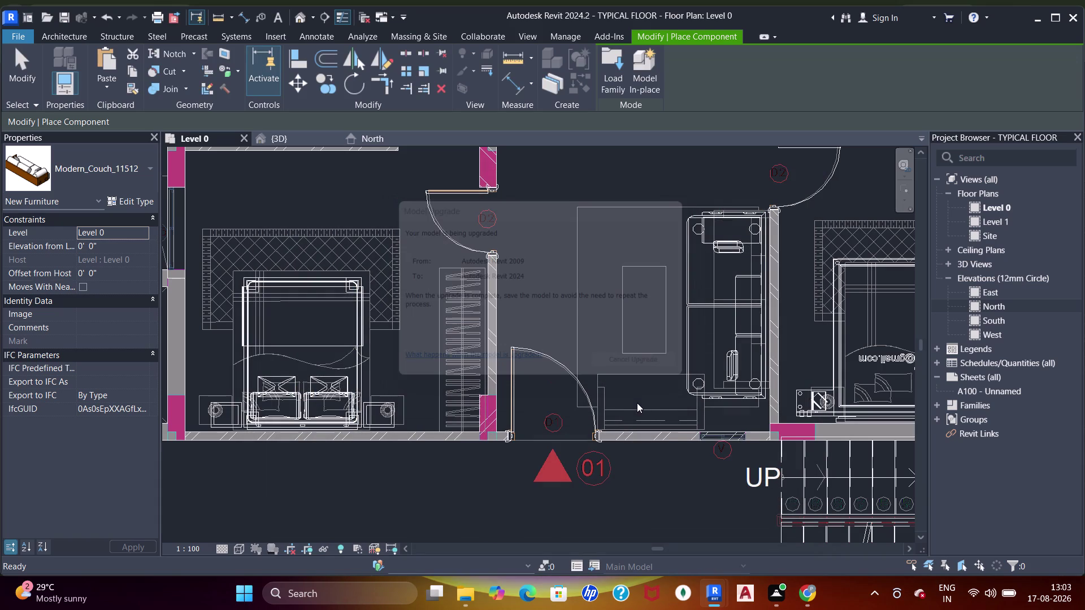
Rotate the single sofa to face the room, place it, and stop placing.
scroll(up, 3)
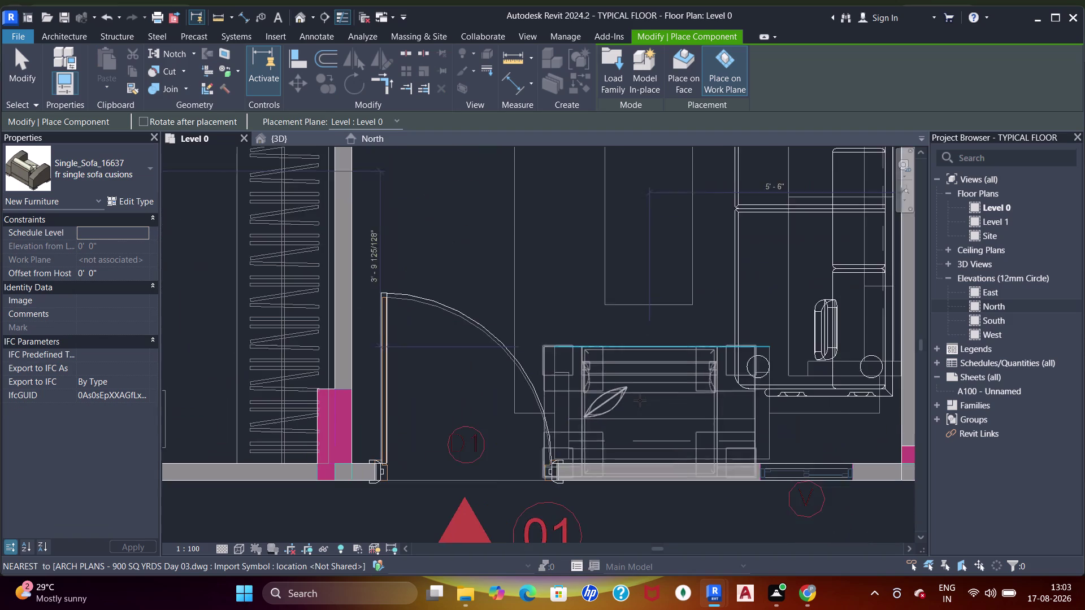
scroll(up, 3)
middle_click(638, 400)
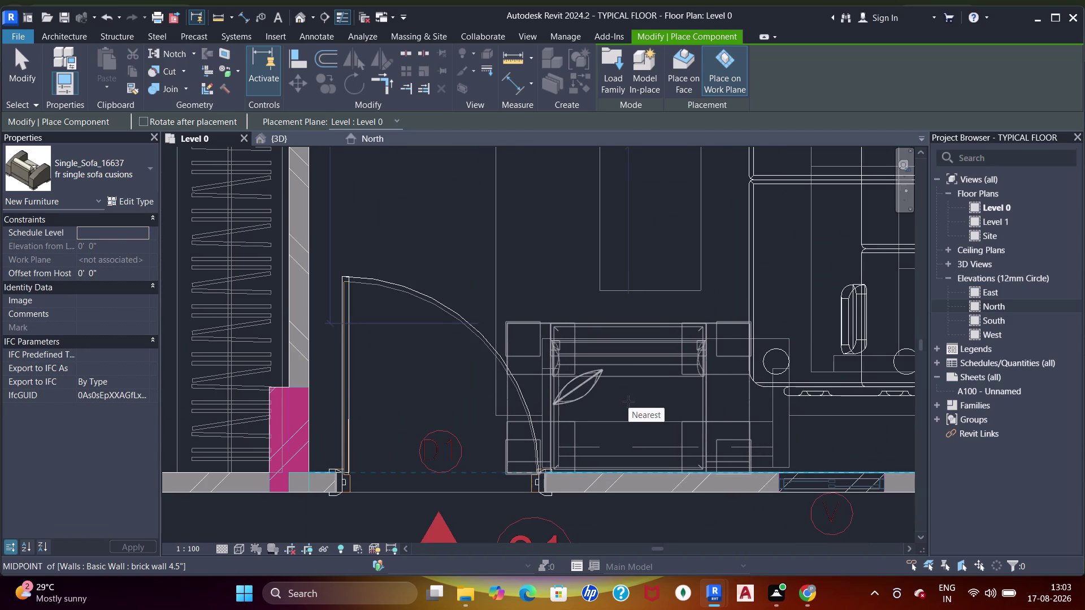
key(space)
key(space)
click(635, 399)
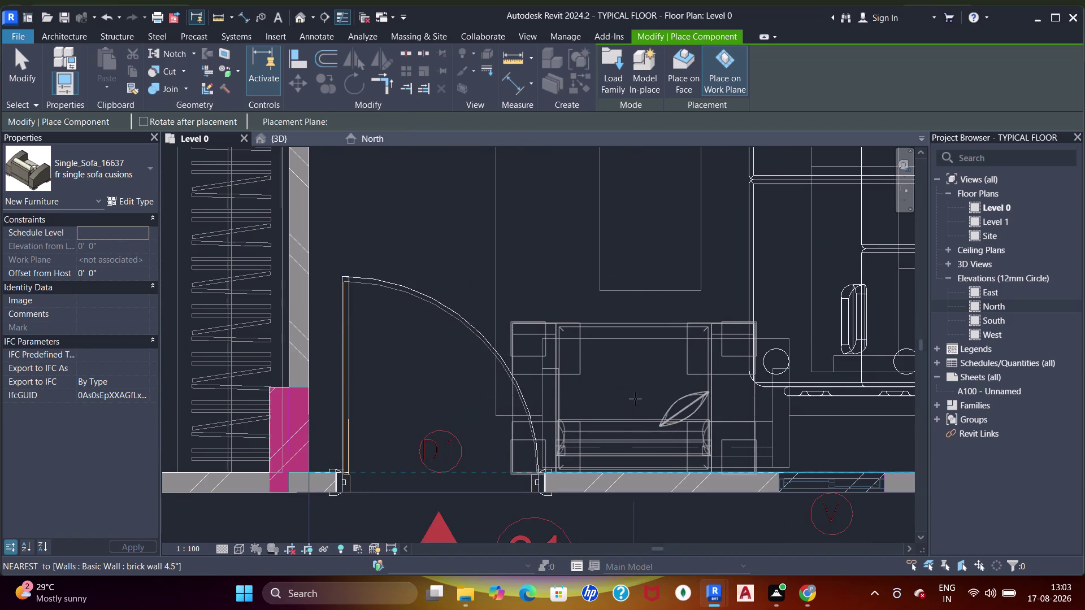
scroll(down, 3)
middle_drag(642, 352, 586, 388)
key(Escape)
key(Escape)
key(Escape)
Nudge the living room couch into position with arrow keys.
click(741, 377)
scroll(down, 3)
middle_drag(743, 355, 708, 408)
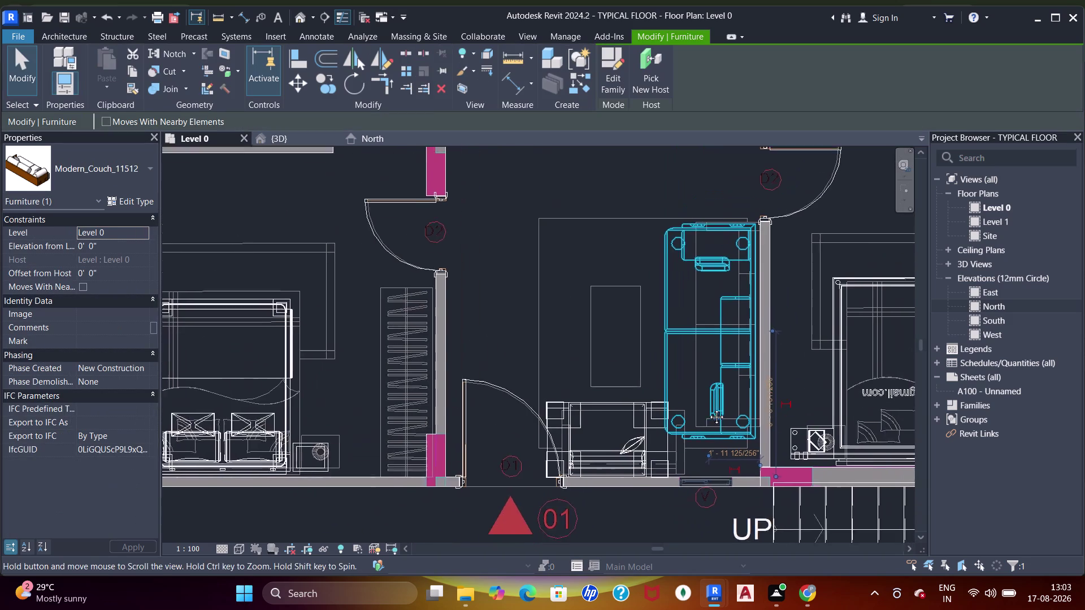
middle_drag(709, 408, 708, 408)
scroll(up, 3)
key(Right)
key(Right)
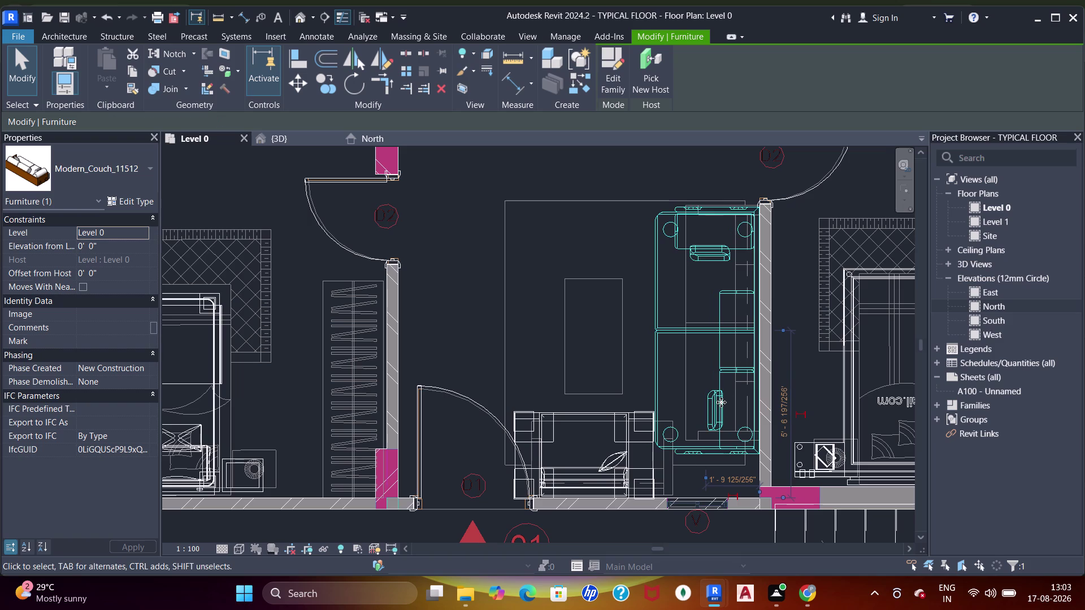
key(Up)
key(Up)
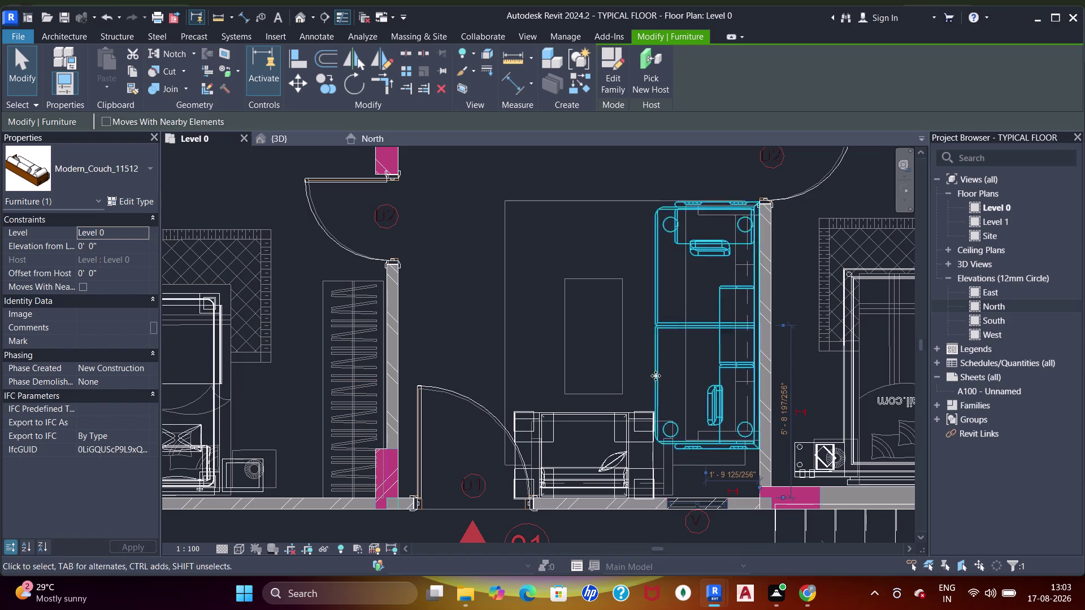
Drag the single sofa against the wall below marker 02 and rotate it to face the room.
click(625, 417)
middle_drag(581, 434, 620, 311)
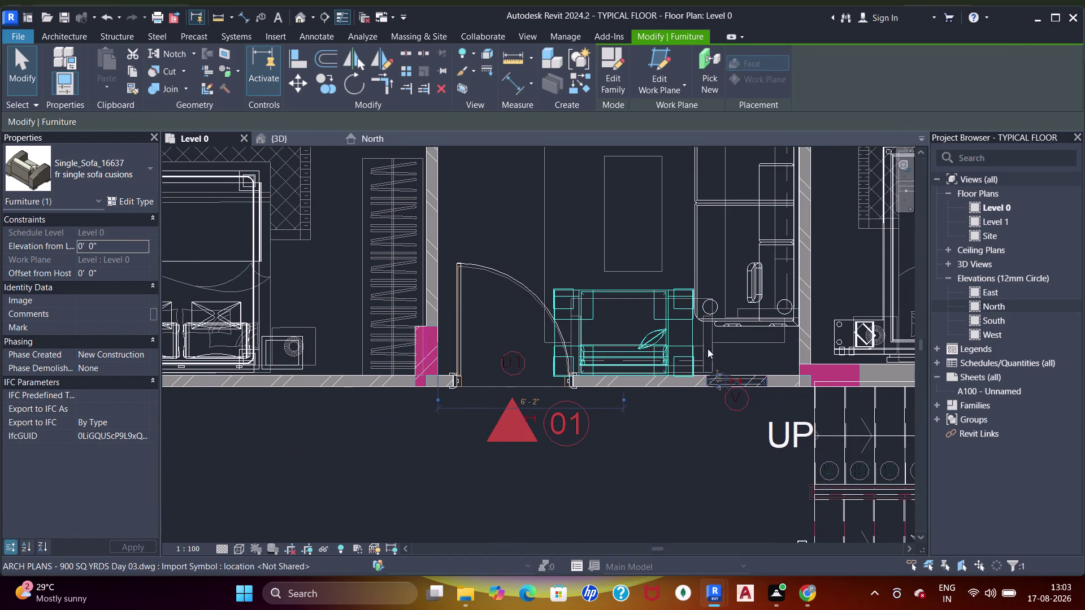
scroll(down, 3)
scroll(down, 3)
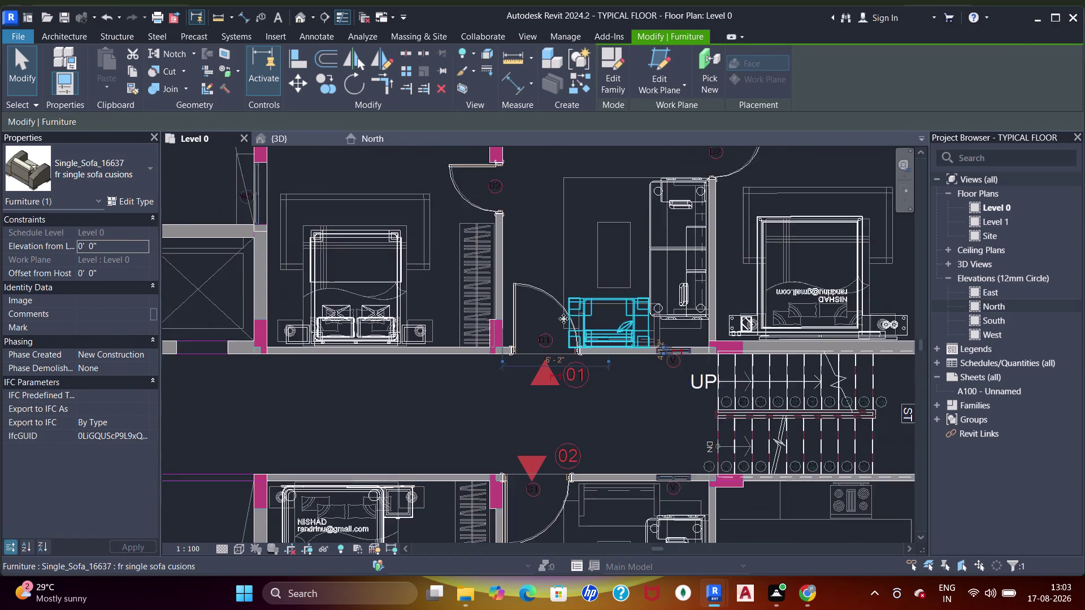
middle_drag(573, 381, 637, 238)
middle_drag(639, 286, 634, 296)
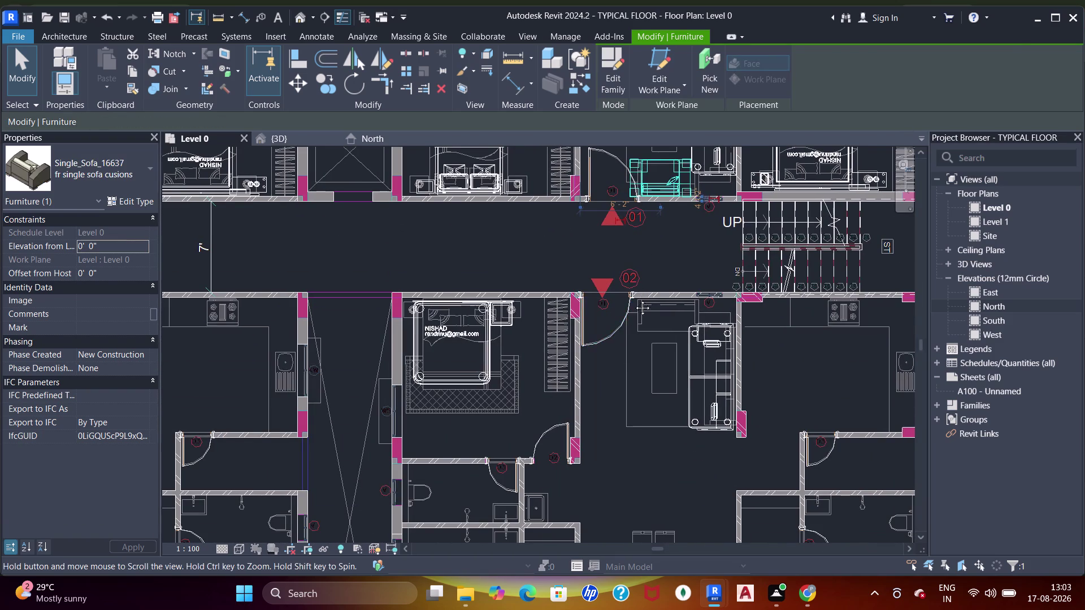
middle_drag(635, 296, 605, 365)
scroll(up, 3)
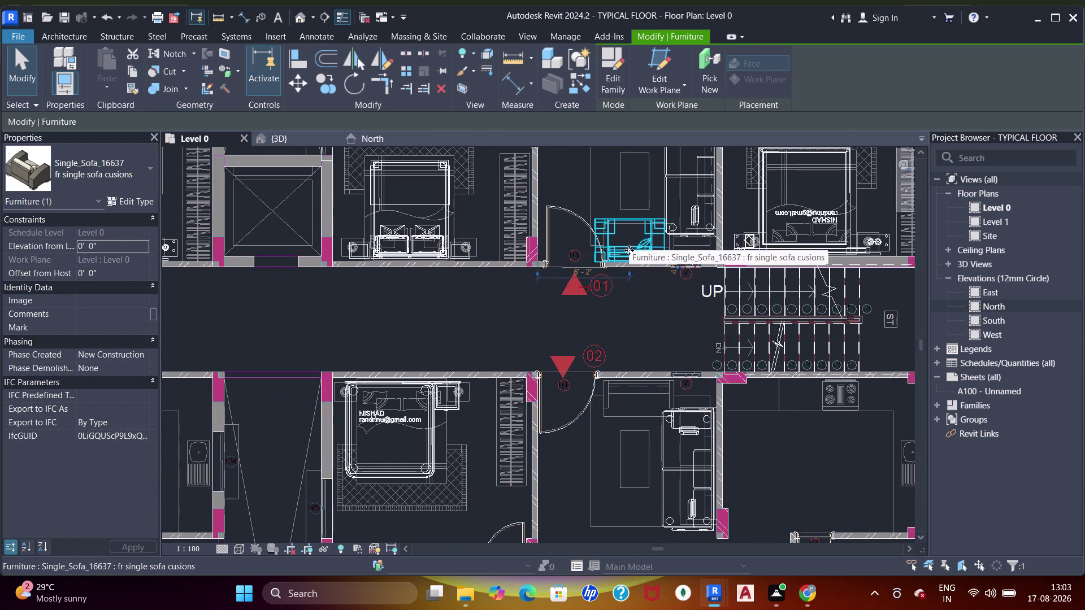
drag(629, 250, 623, 413)
scroll(up, 3)
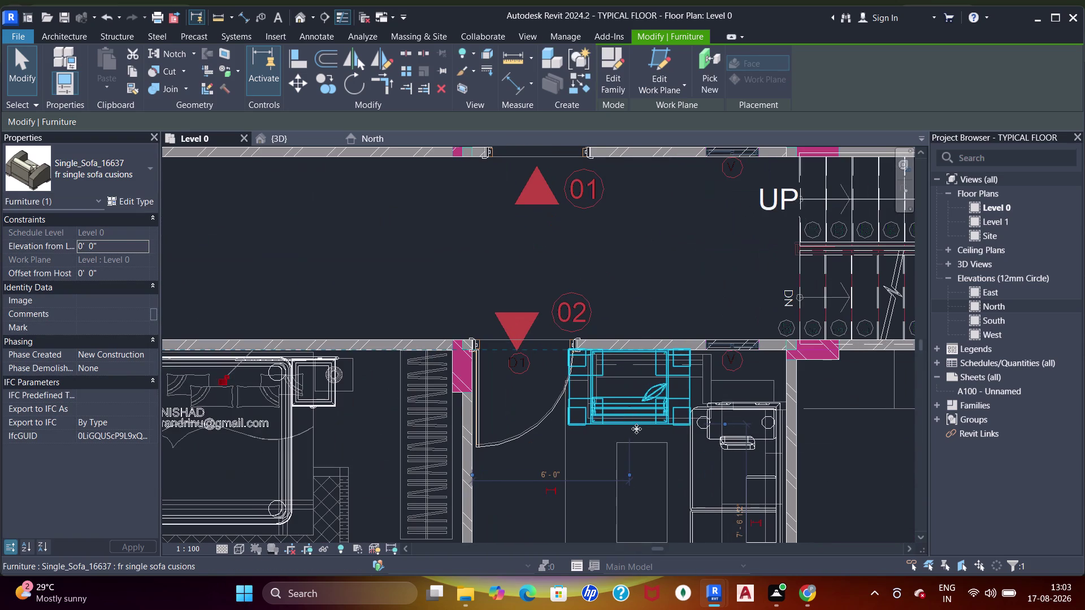
key(space)
key(space)
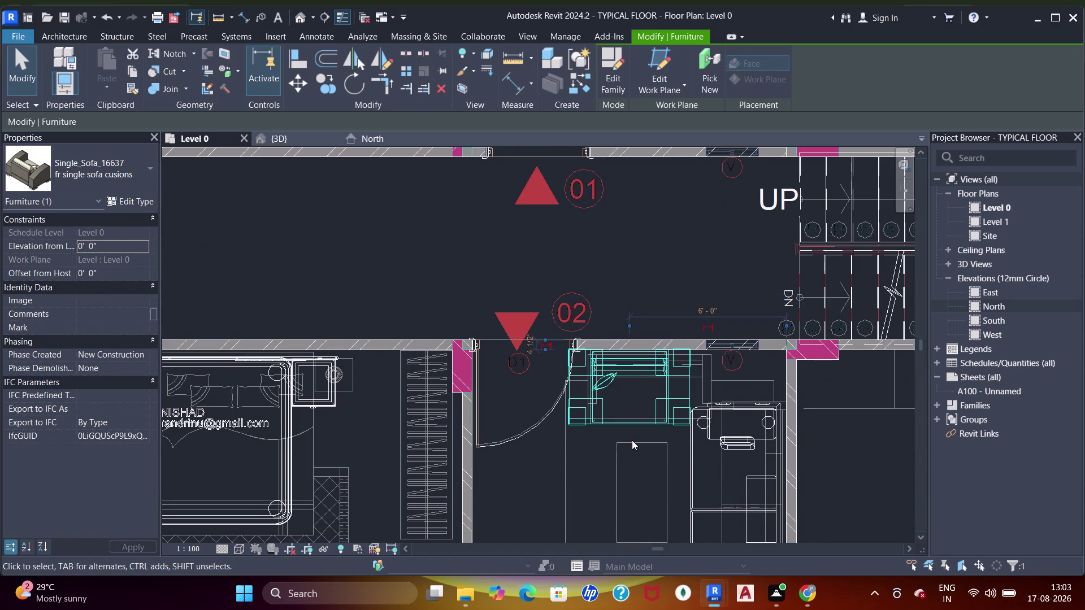
key(Right)
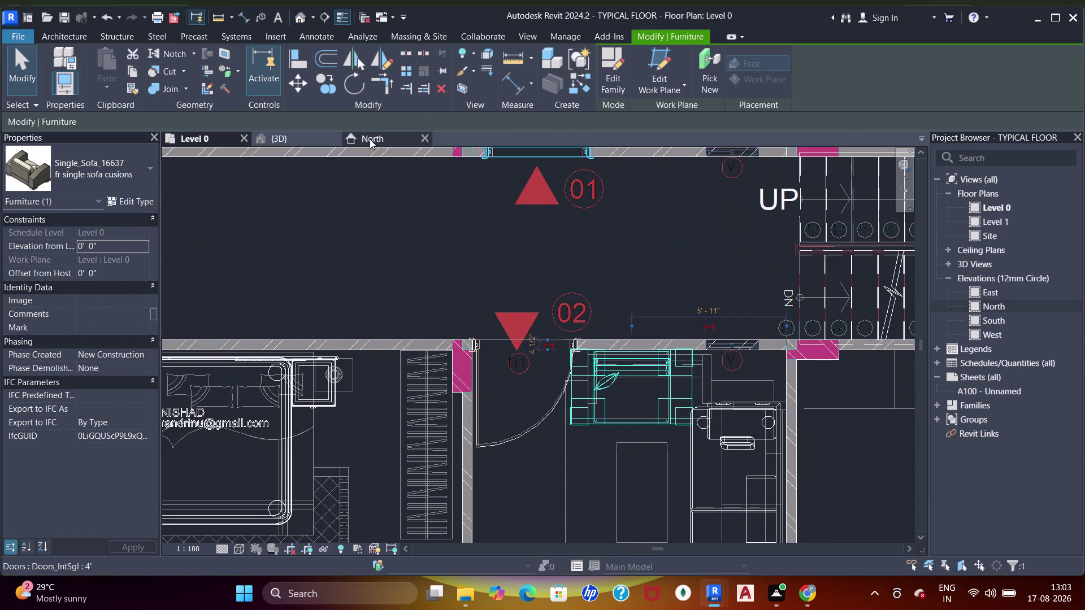
click(311, 134)
scroll(down, 3)
middle_drag(657, 333, 652, 331)
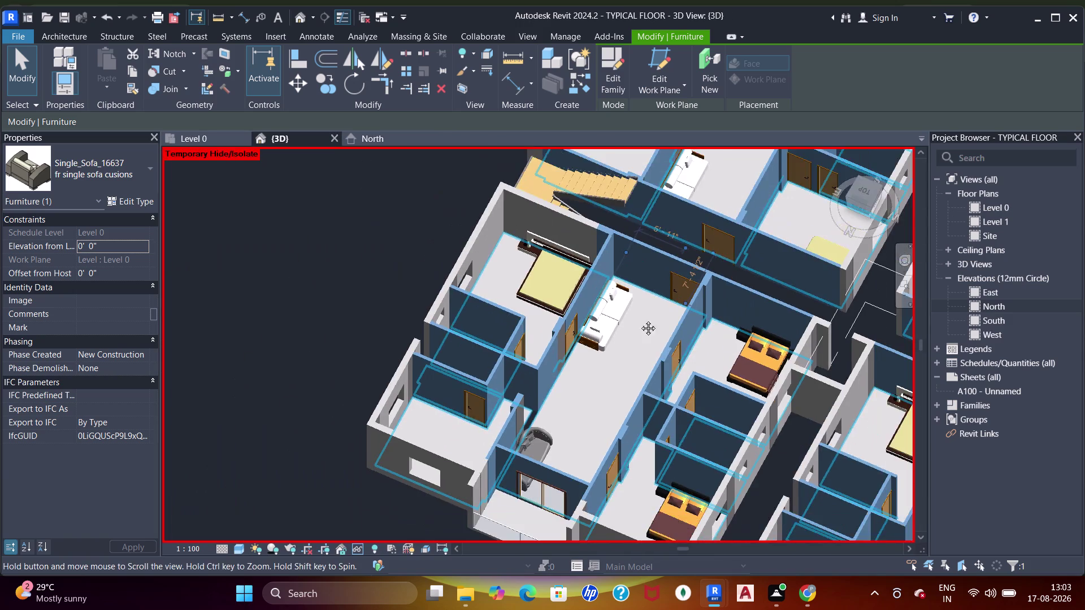
middle_drag(652, 331, 577, 276)
middle_drag(728, 358, 647, 305)
middle_drag(711, 370, 596, 344)
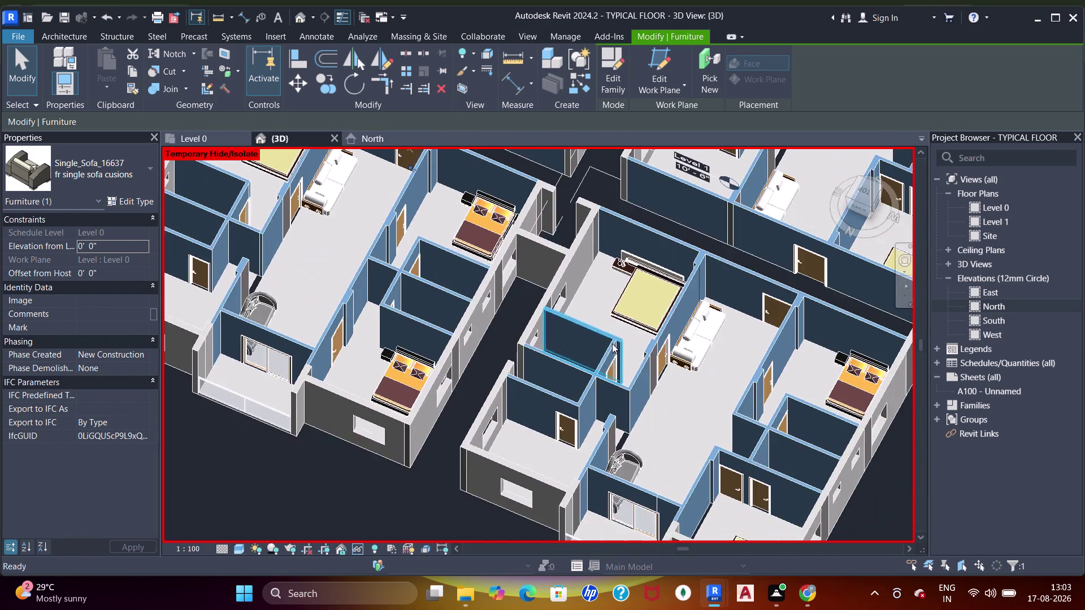
scroll(down, 3)
middle_drag(657, 331, 605, 467)
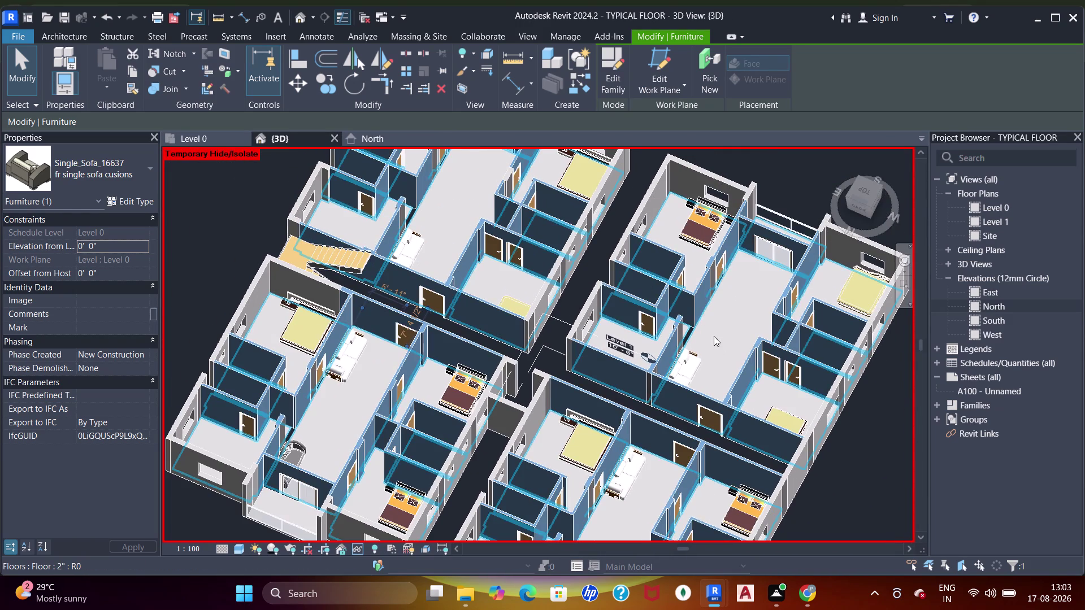
scroll(down, 3)
middle_drag(753, 388, 563, 382)
scroll(up, 3)
middle_drag(673, 342, 588, 404)
middle_drag(575, 391, 622, 337)
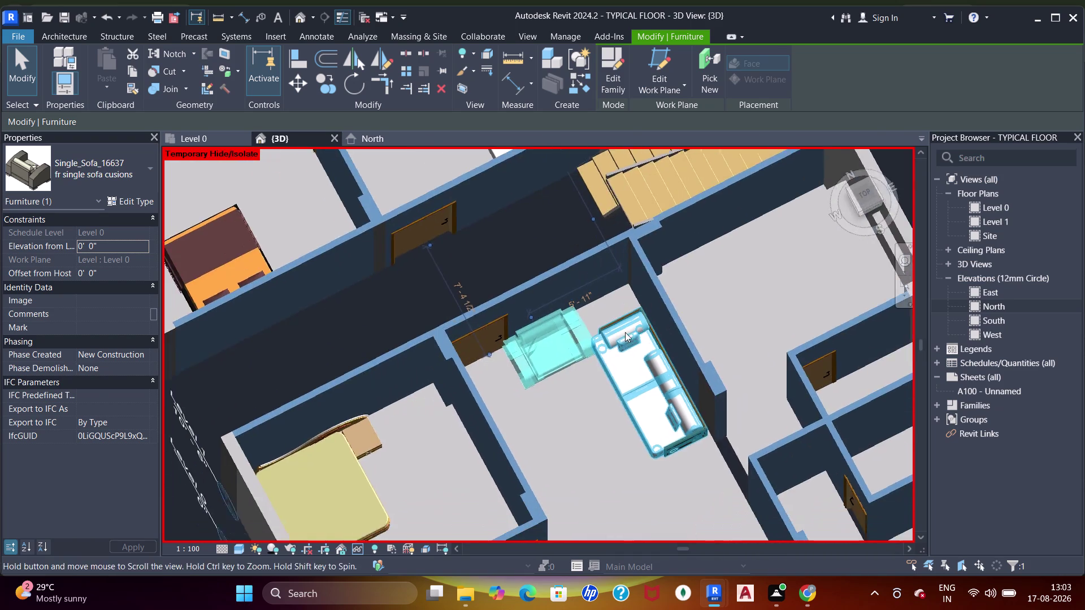
key(Escape)
scroll(up, 3)
key(Escape)
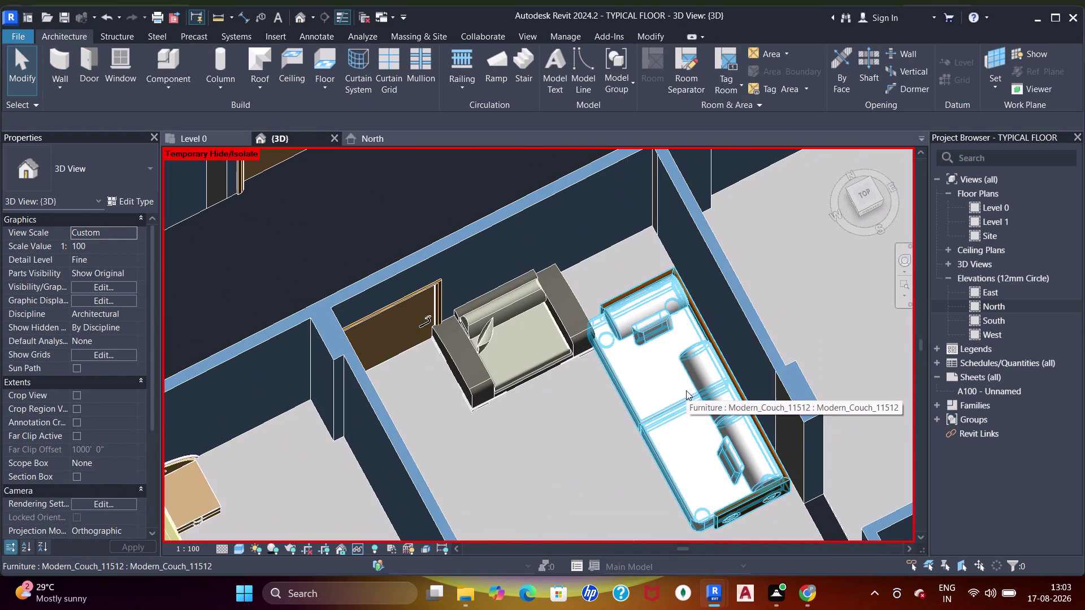
click(685, 390)
middle_drag(696, 390, 616, 286)
key(Escape)
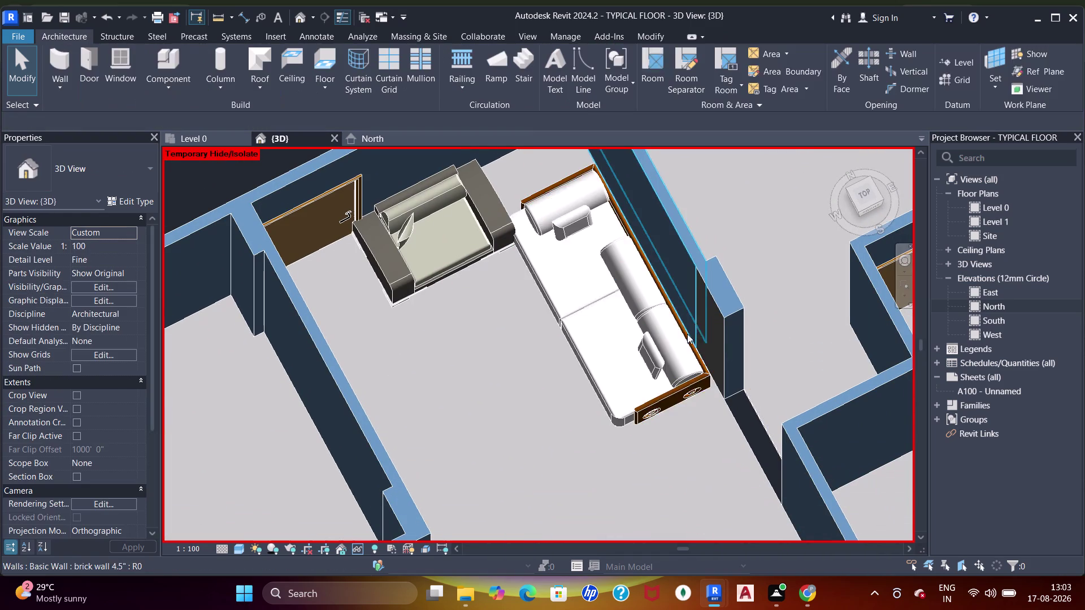
click(662, 341)
key(Down)
key(Down)
key(Down)
key(Down)
key(Down)
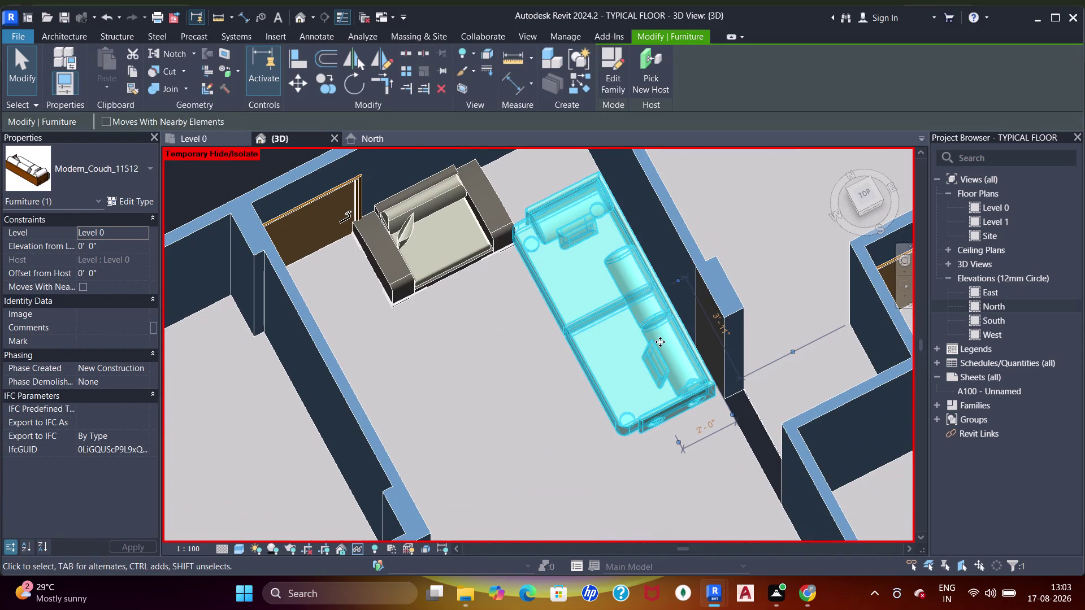
key(Down)
click(471, 234)
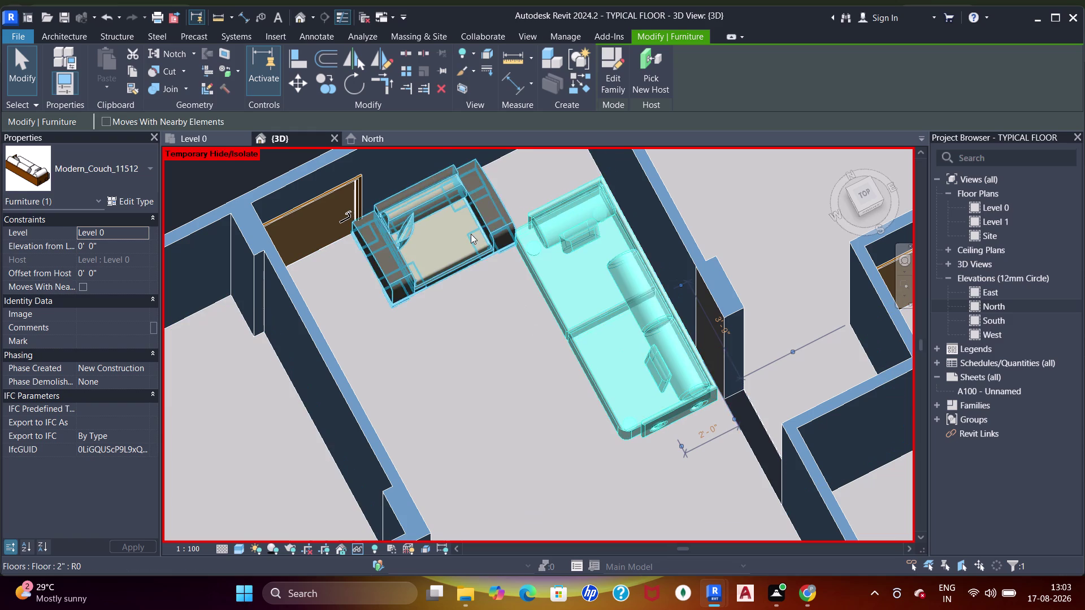
key(Right)
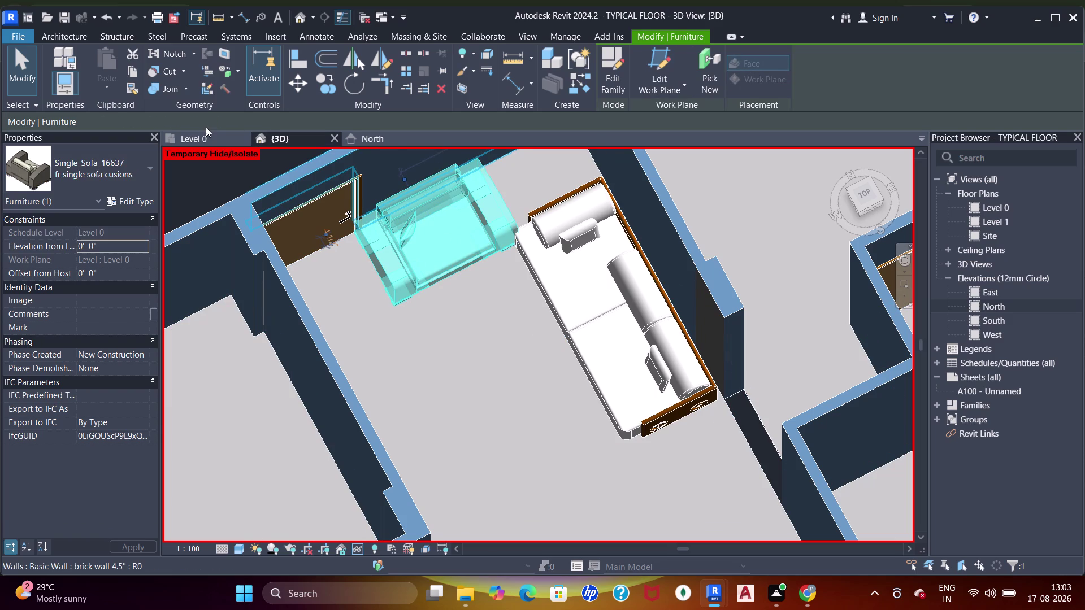
click(206, 127)
click(204, 135)
middle_drag(711, 369, 685, 264)
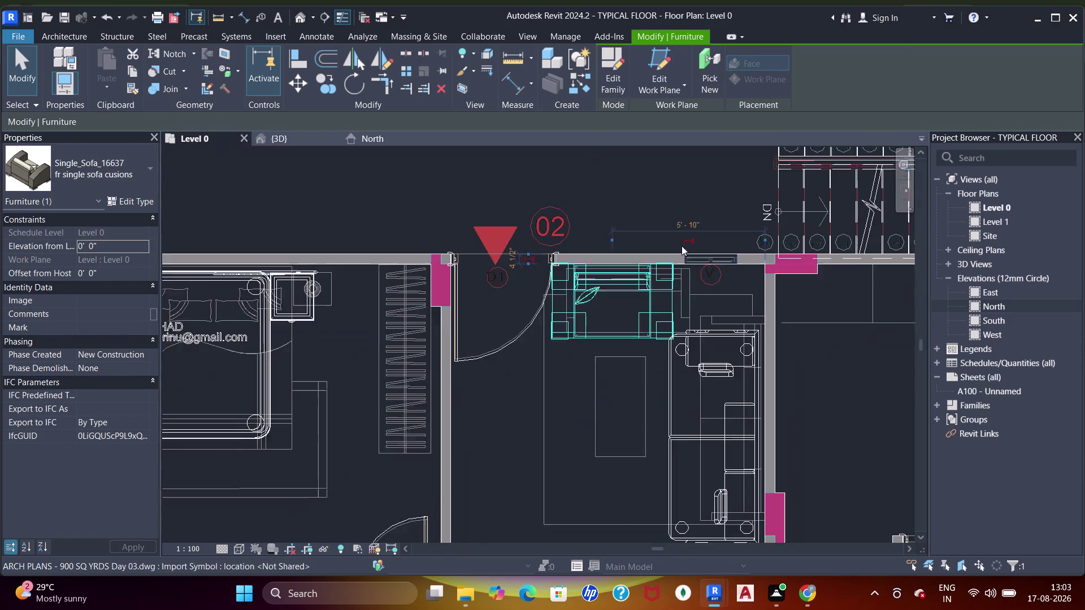
scroll(up, 3)
middle_drag(706, 296, 710, 211)
middle_drag(711, 239, 711, 312)
key(Escape)
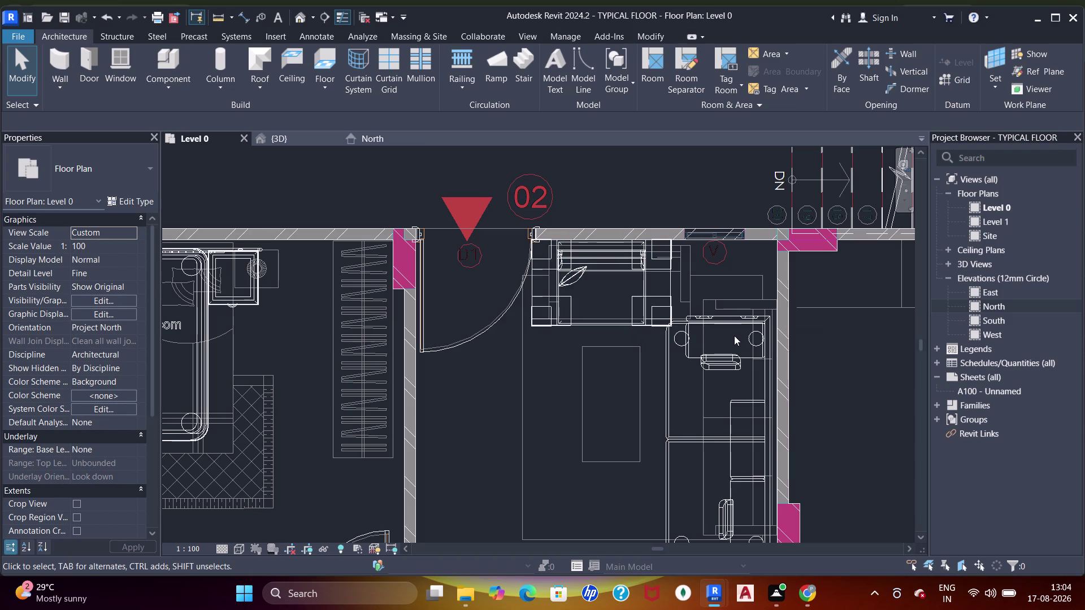
Nudge the single-cushion sofa along the wall with arrow keys in the 3D view.
click(599, 329)
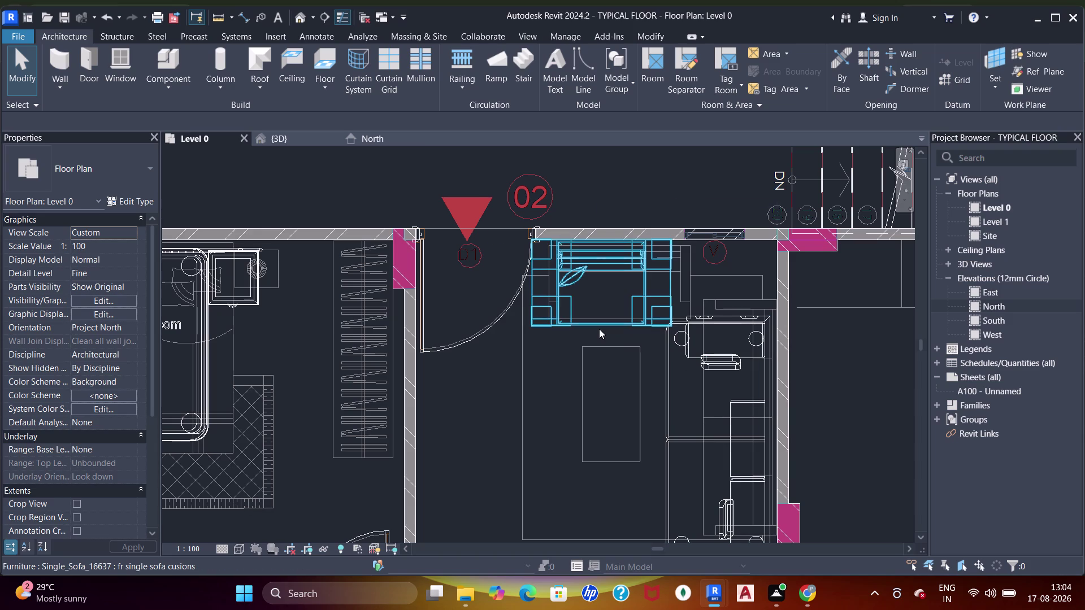
key(Down)
key(Left)
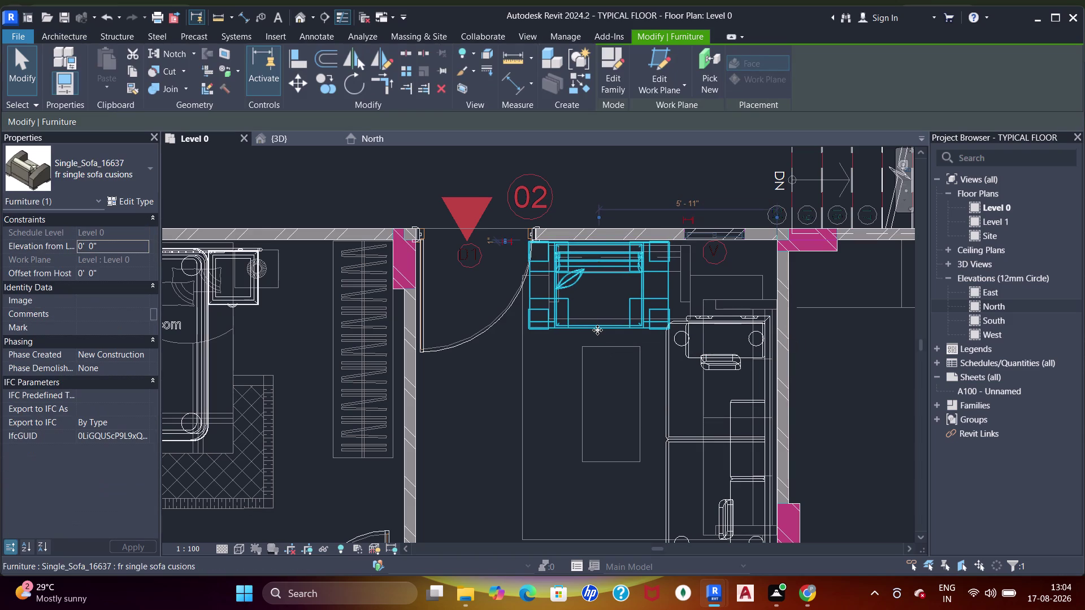
key(Right)
key(Down)
key(Down)
click(295, 137)
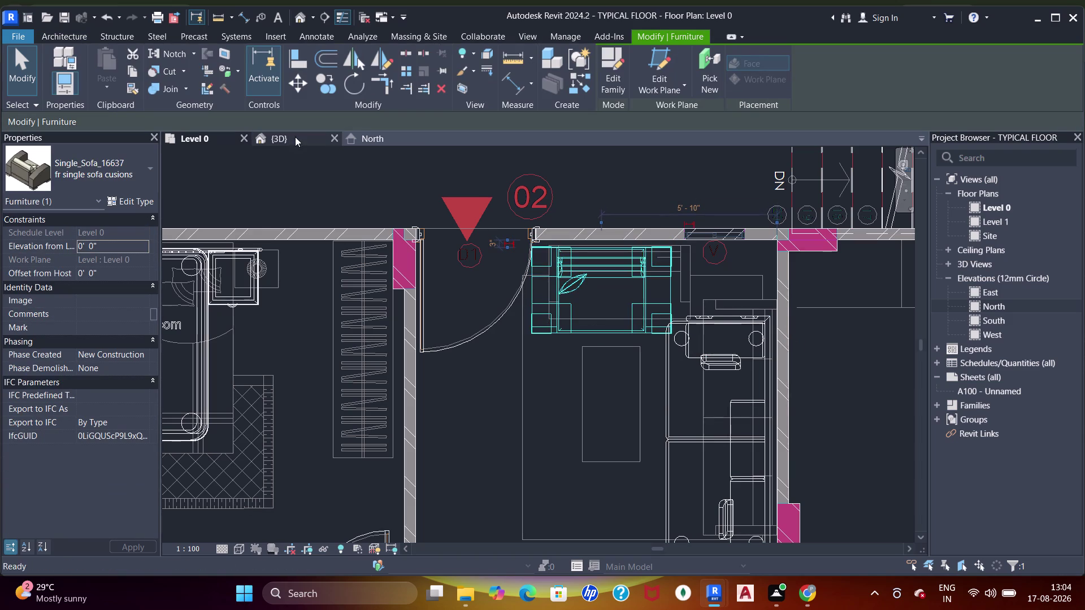
key(Escape)
Orbit around the living area and nudge the Modern_Couch down two steps.
scroll(down, 3)
middle_drag(570, 332, 585, 261)
scroll(down, 3)
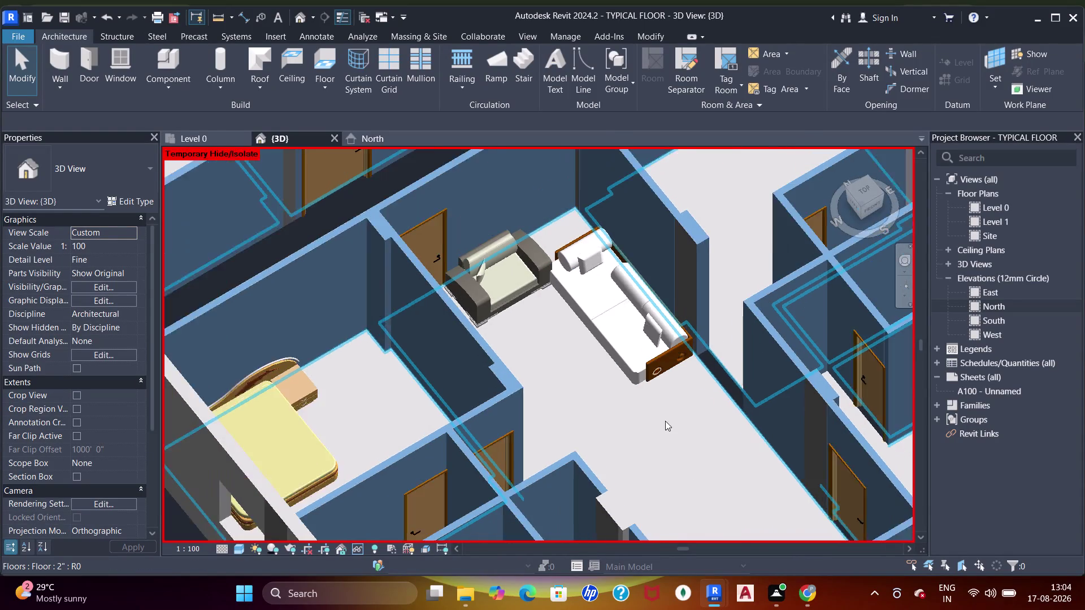
middle_drag(667, 429, 628, 427)
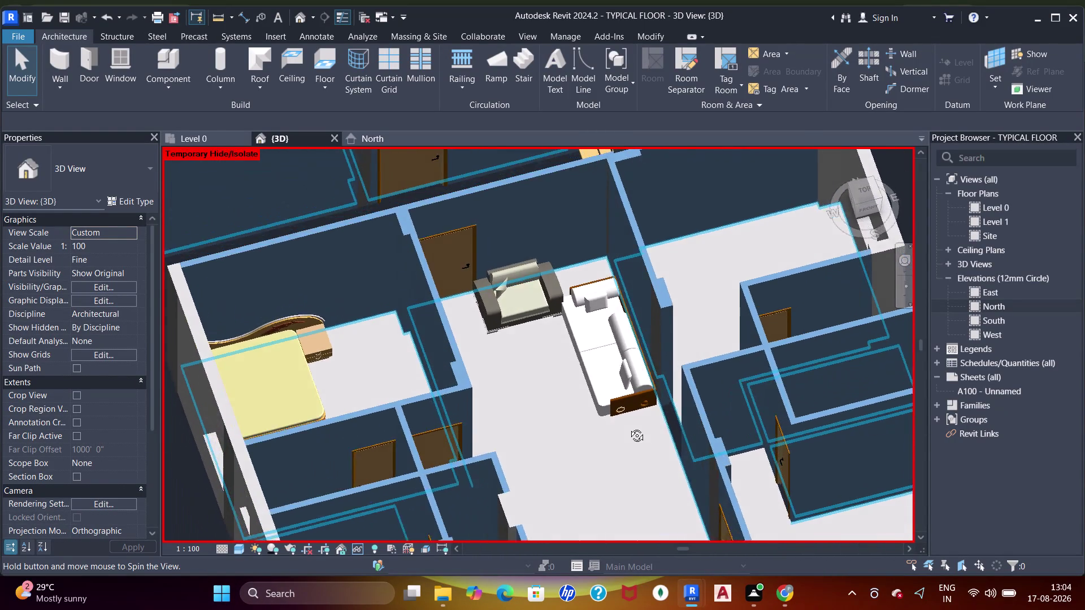
middle_drag(629, 427, 651, 416)
middle_drag(660, 445, 650, 481)
middle_drag(646, 477, 634, 468)
middle_click(632, 467)
middle_drag(629, 461, 627, 456)
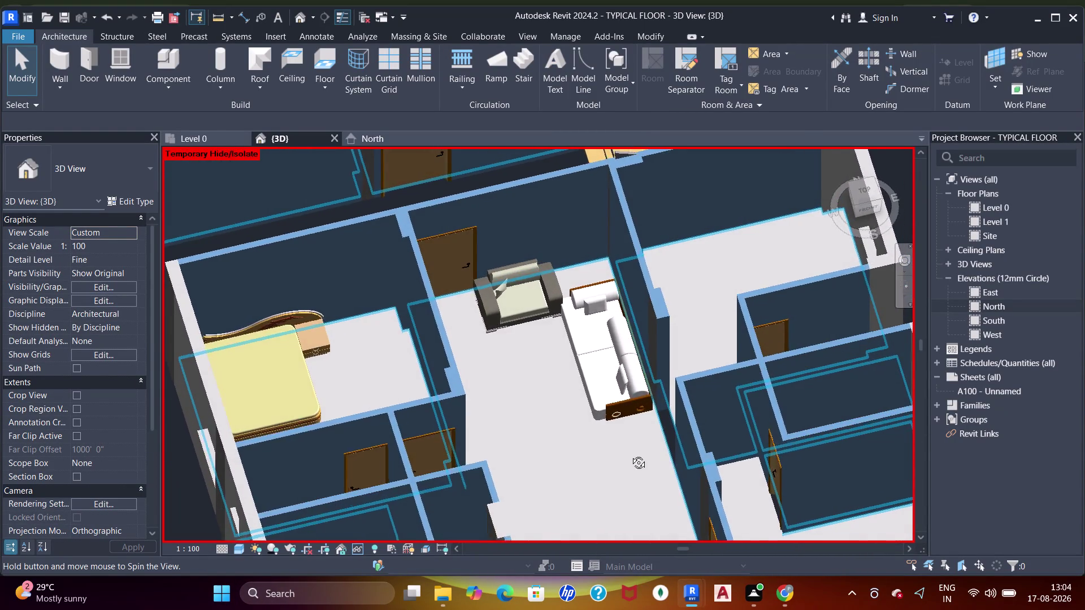
middle_drag(627, 456, 641, 454)
middle_drag(613, 439, 631, 480)
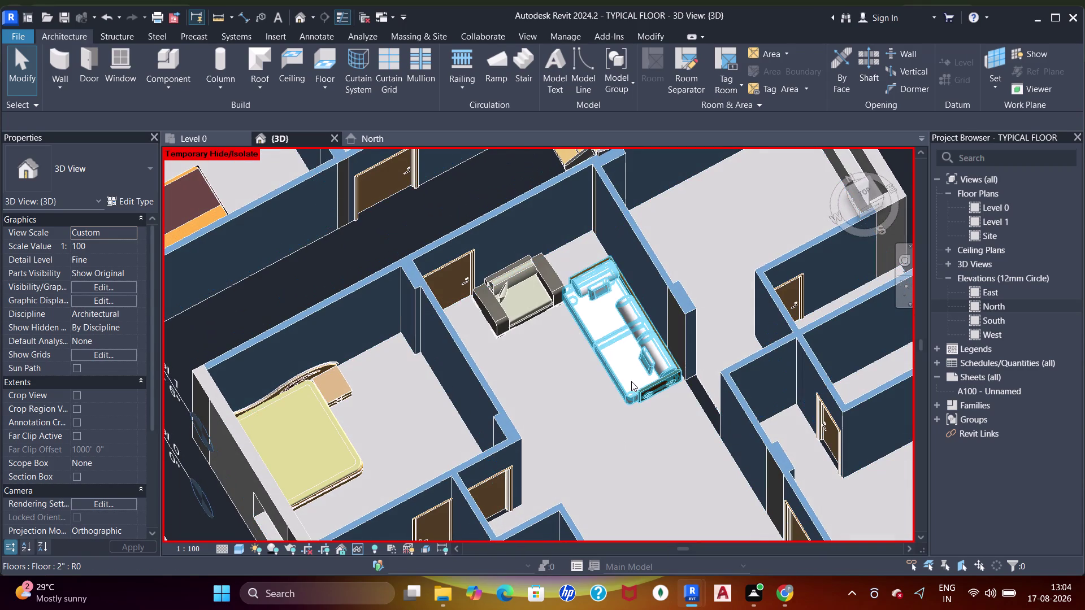
click(631, 382)
key(Down)
key(Down)
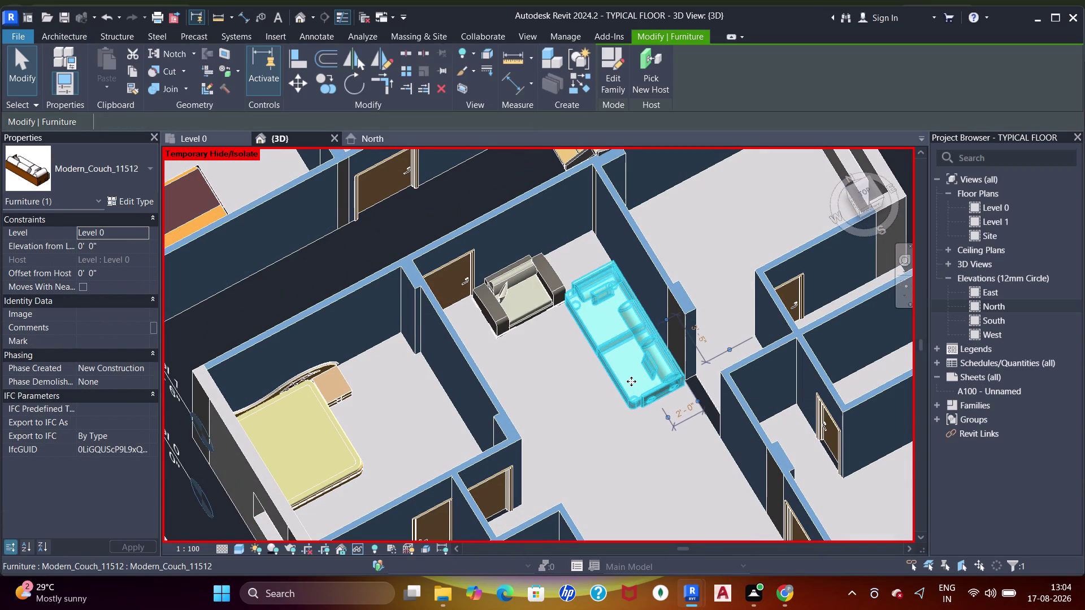
key(Escape)
Adjust the single sofa's position with arrow keys from a top-down 3D view.
middle_drag(539, 310, 537, 302)
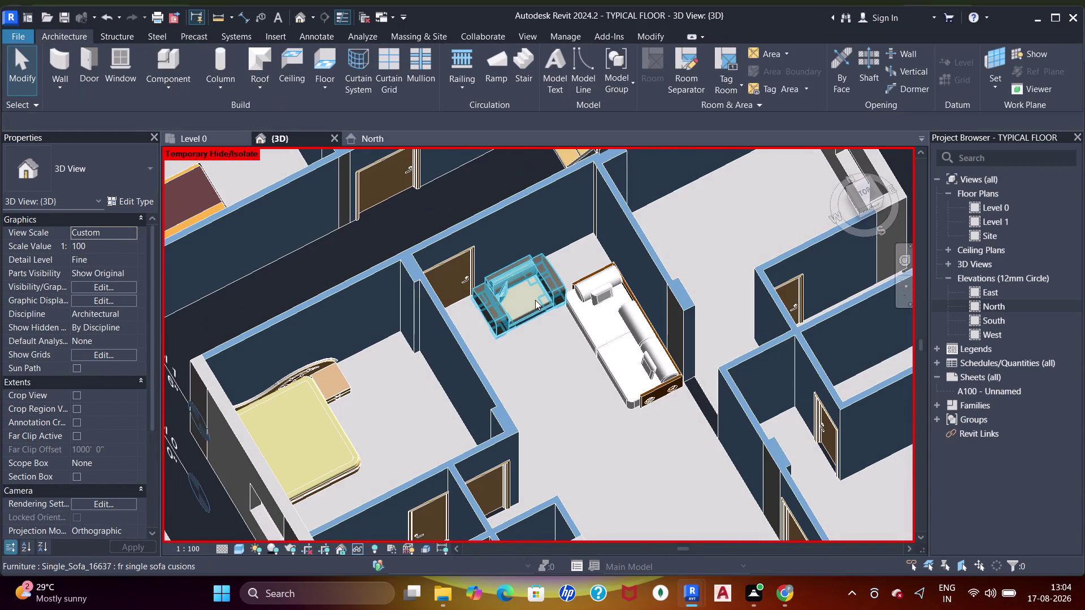
click(535, 300)
key(Down)
key(Escape)
middle_drag(558, 317, 548, 282)
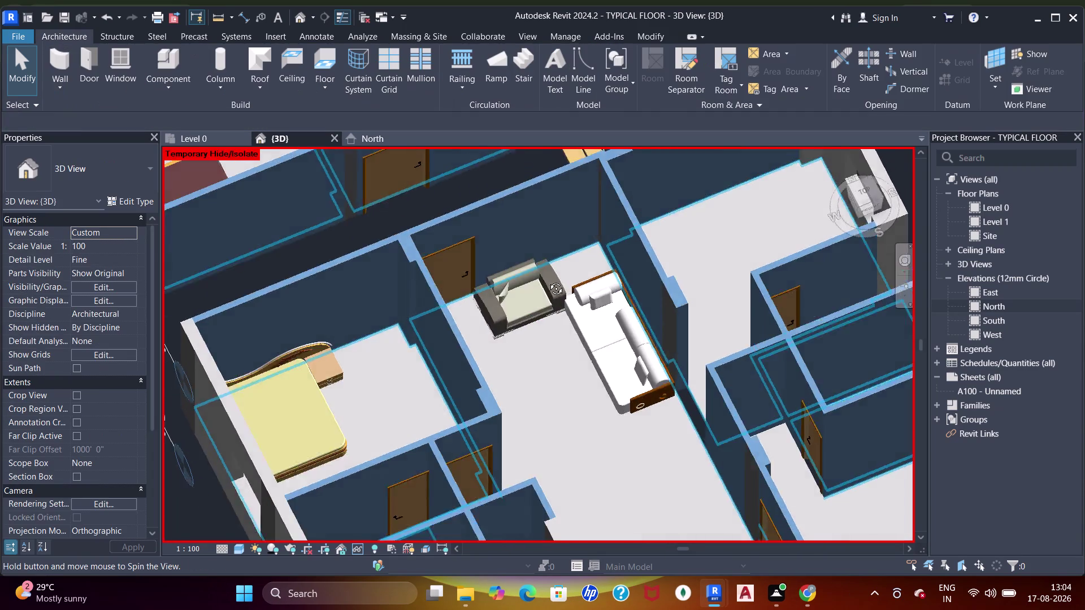
middle_drag(548, 282, 495, 360)
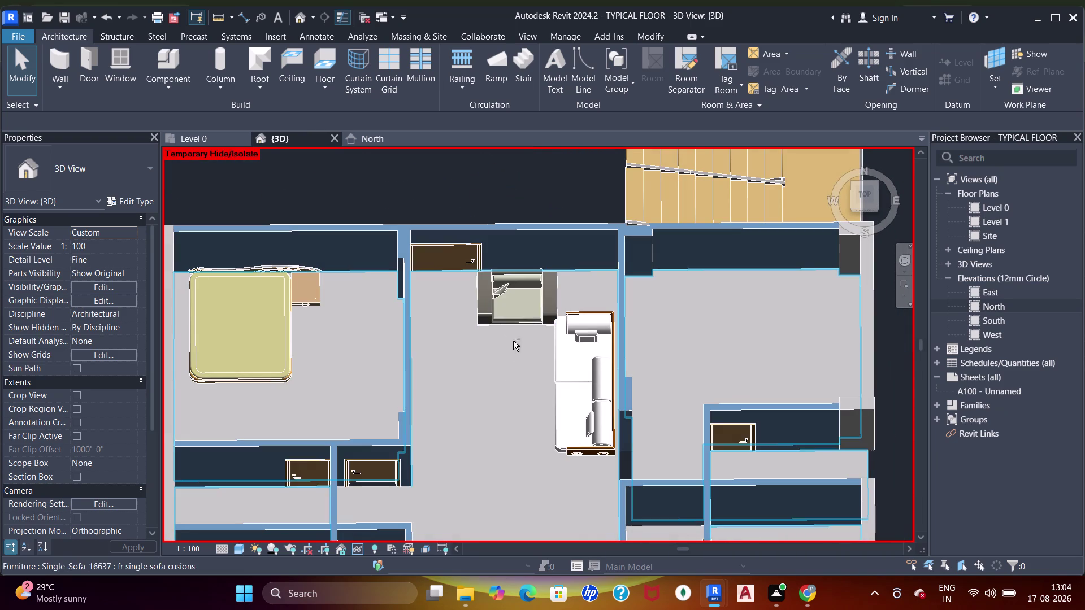
middle_drag(532, 356, 528, 385)
click(524, 324)
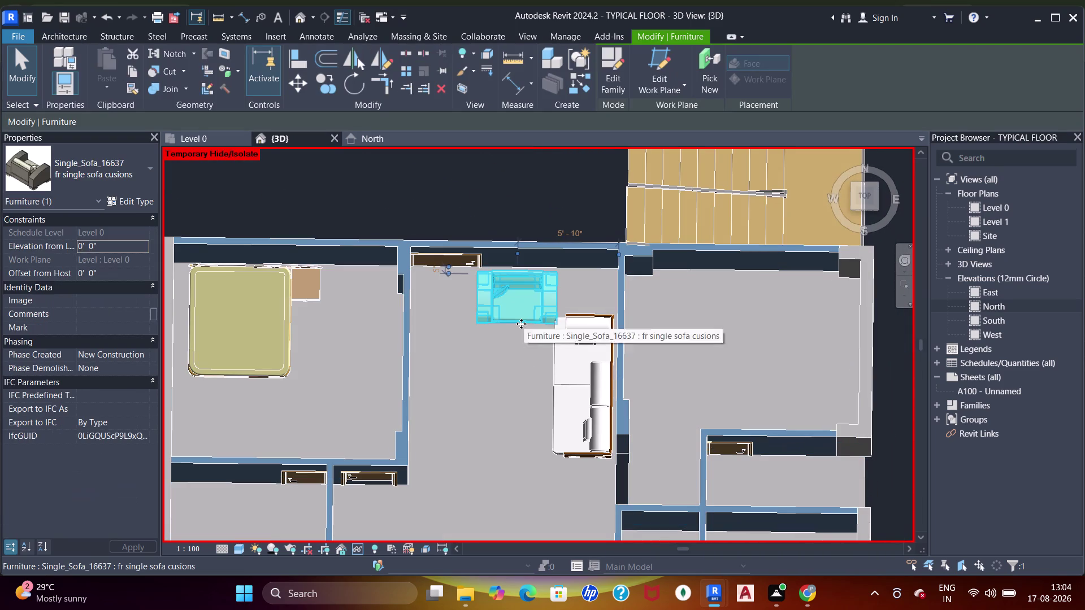
key(Up)
key(Up)
key(Right)
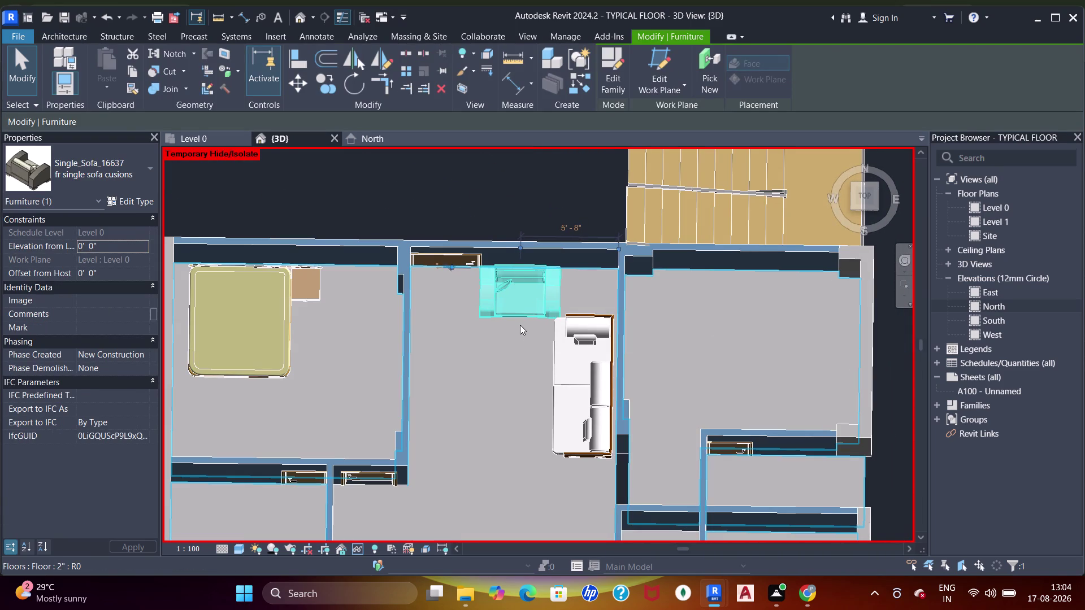
key(Escape)
Nudge the Modern_Couch toward the wall, then return to the Level 0 plan.
middle_drag(548, 373, 612, 258)
click(603, 299)
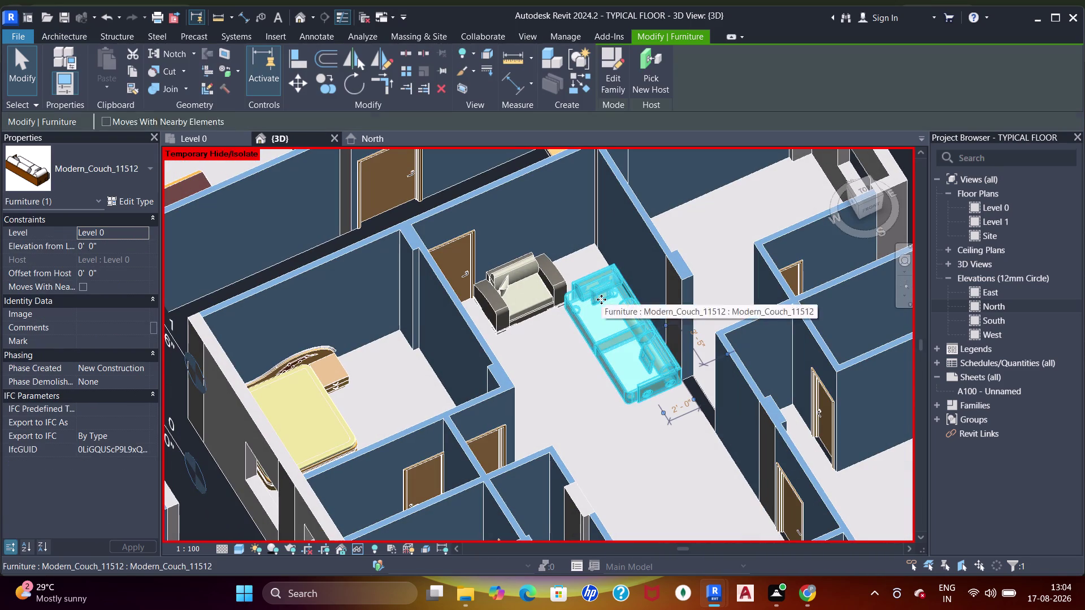
key(Left)
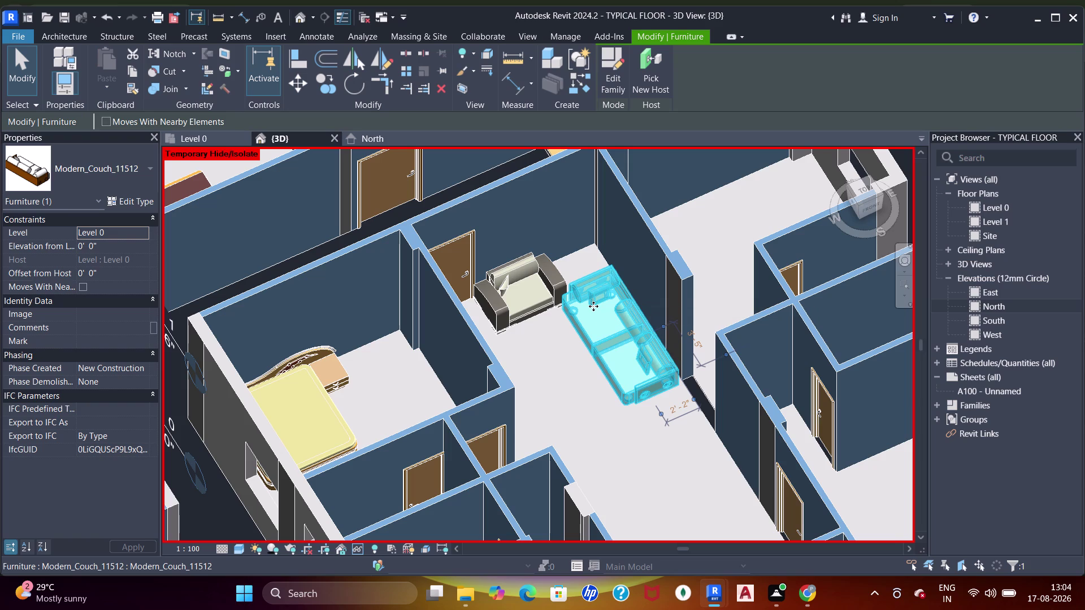
key(Right)
key(Up)
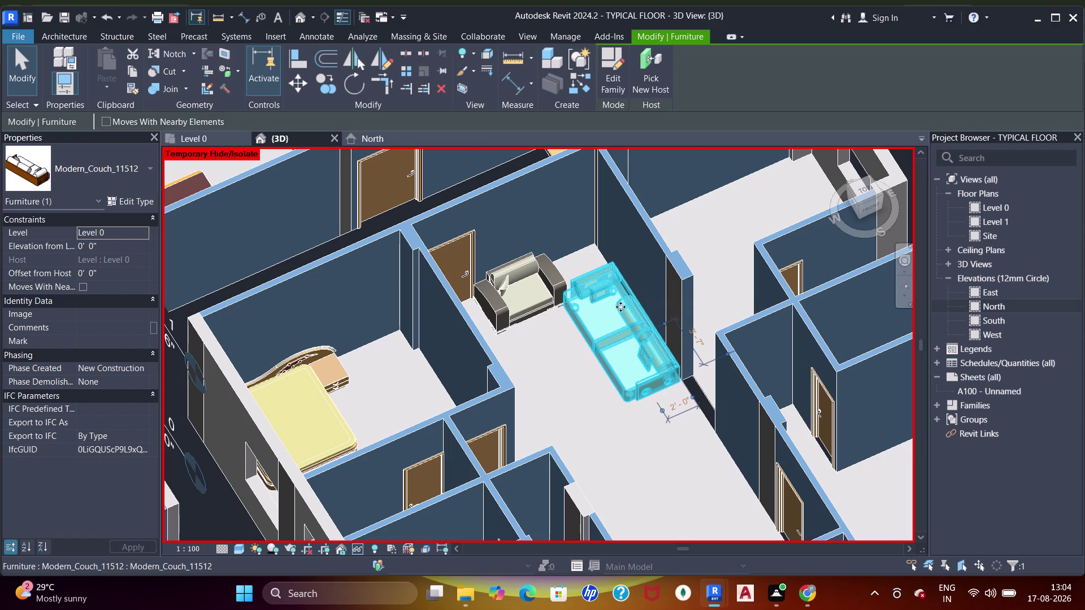
key(Escape)
middle_drag(659, 393, 630, 440)
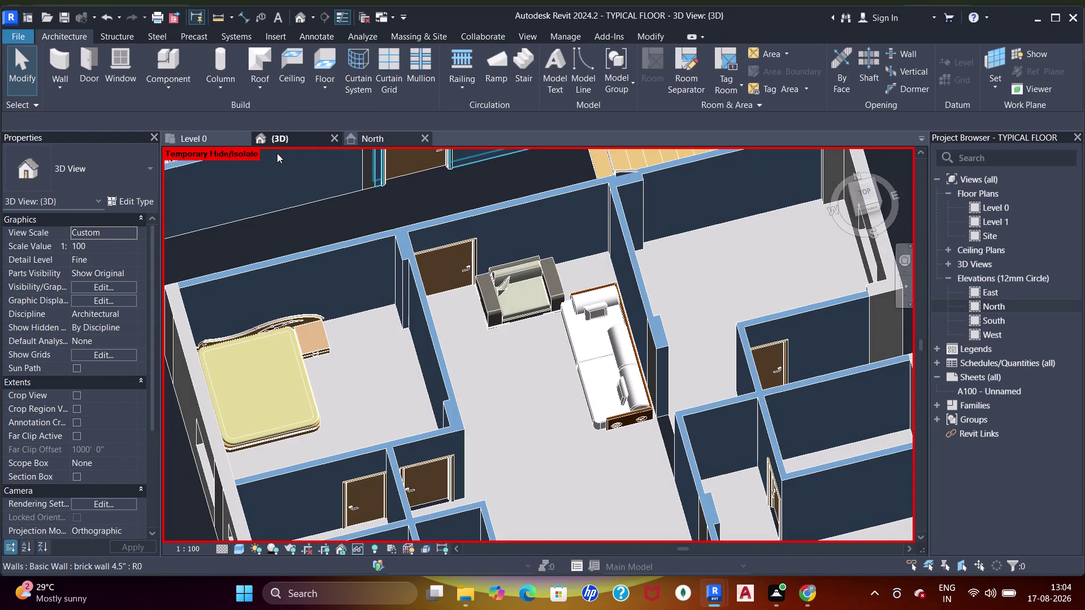
click(204, 139)
scroll(down, 3)
Pan across the Level 0 plan and start placing a furniture component.
middle_drag(717, 322, 711, 322)
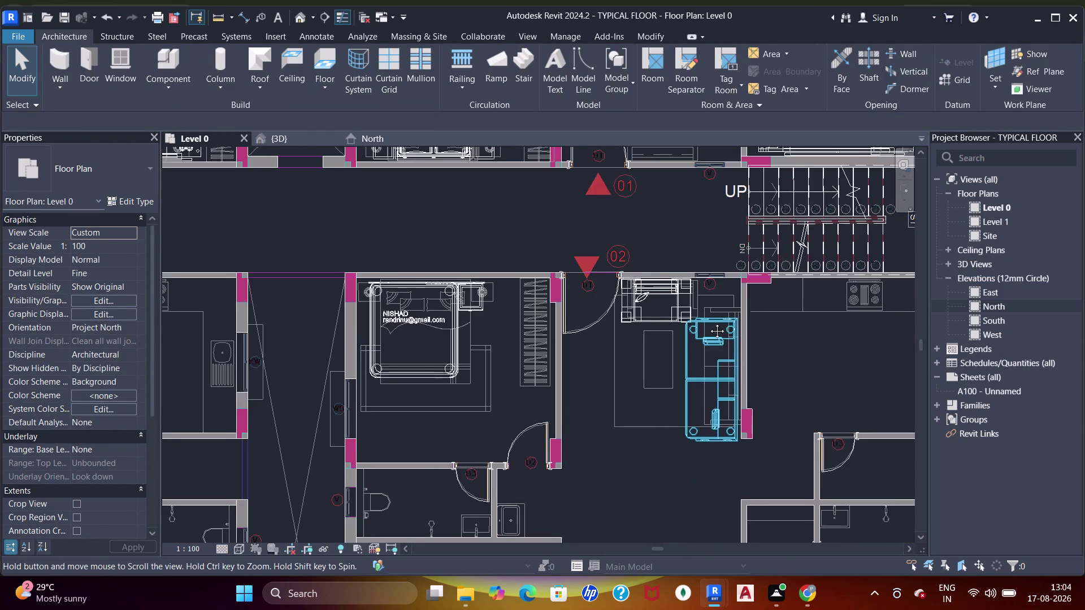
scroll(down, 3)
middle_drag(706, 285, 683, 414)
scroll(down, 3)
scroll(up, 3)
middle_drag(698, 341, 688, 252)
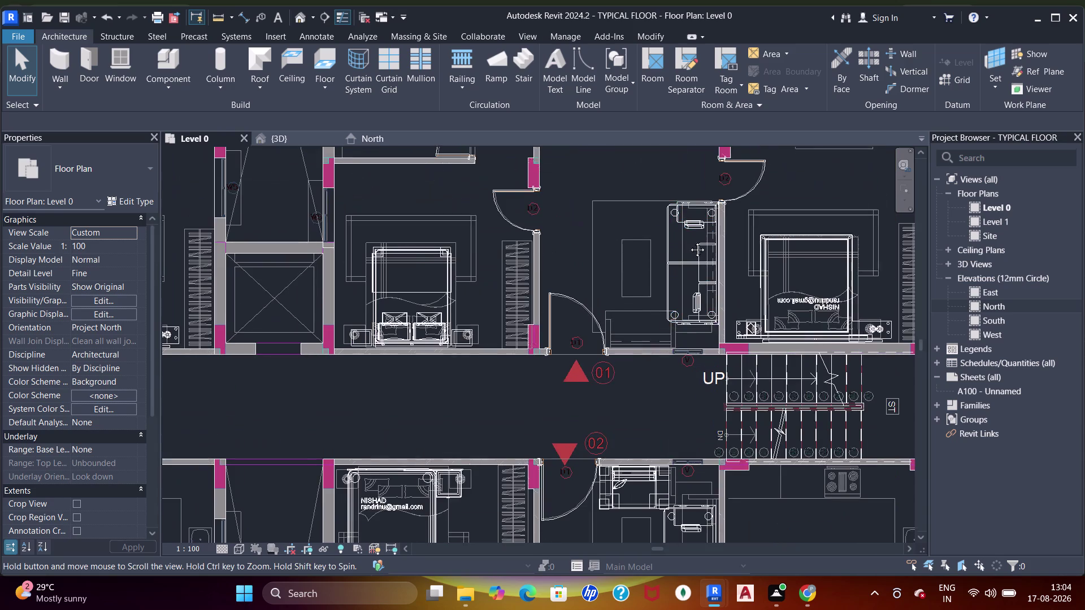
middle_drag(689, 252, 661, 437)
scroll(up, 3)
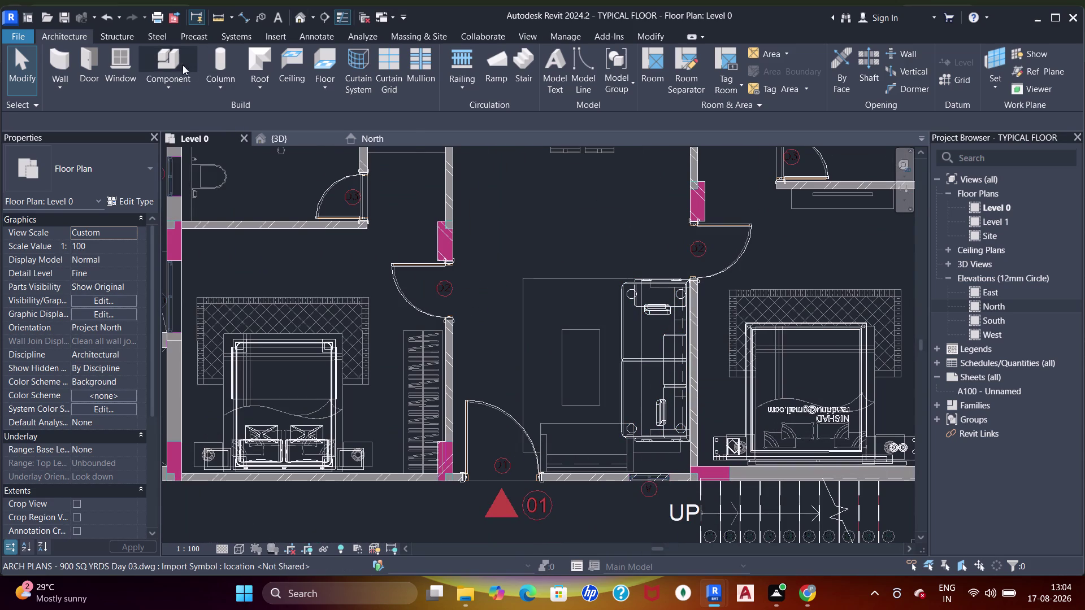
click(161, 64)
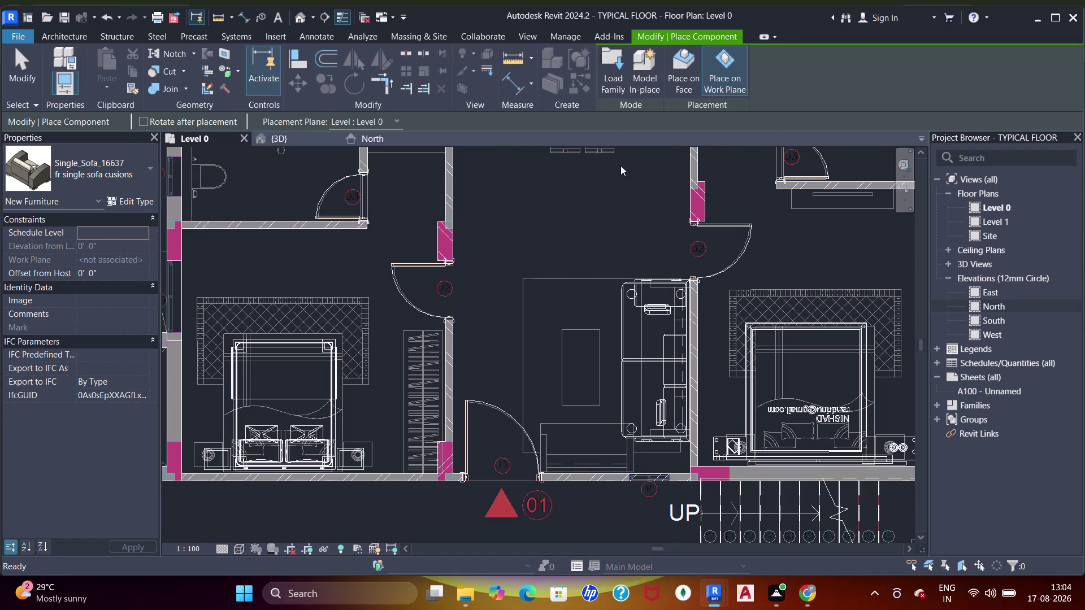
scroll(down, 3)
middle_drag(581, 257, 626, 366)
scroll(down, 3)
middle_drag(613, 383, 664, 212)
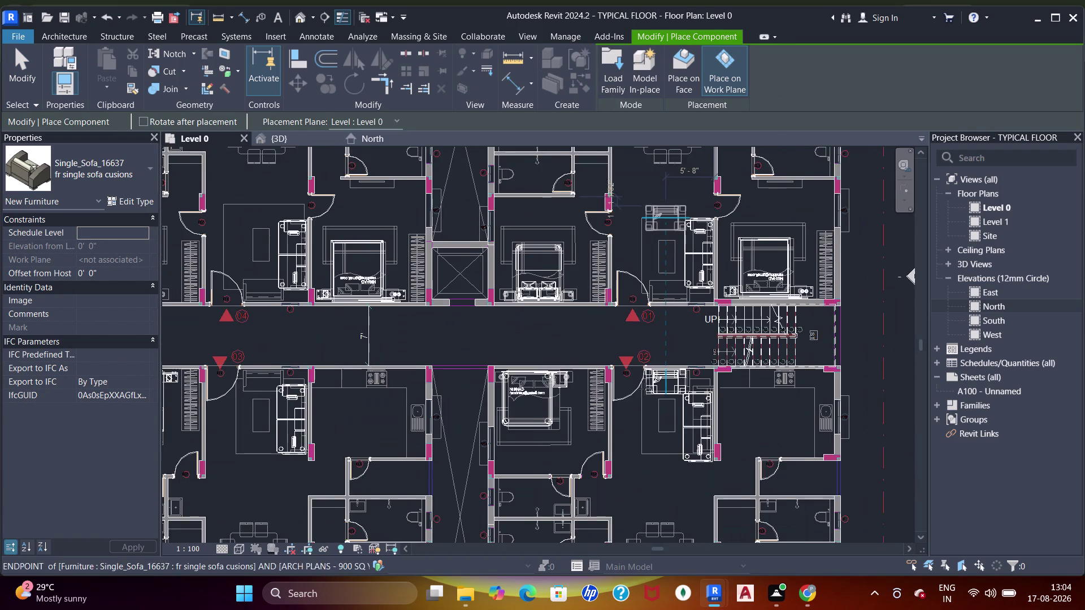
middle_drag(645, 389, 686, 315)
middle_drag(314, 309, 429, 349)
scroll(up, 3)
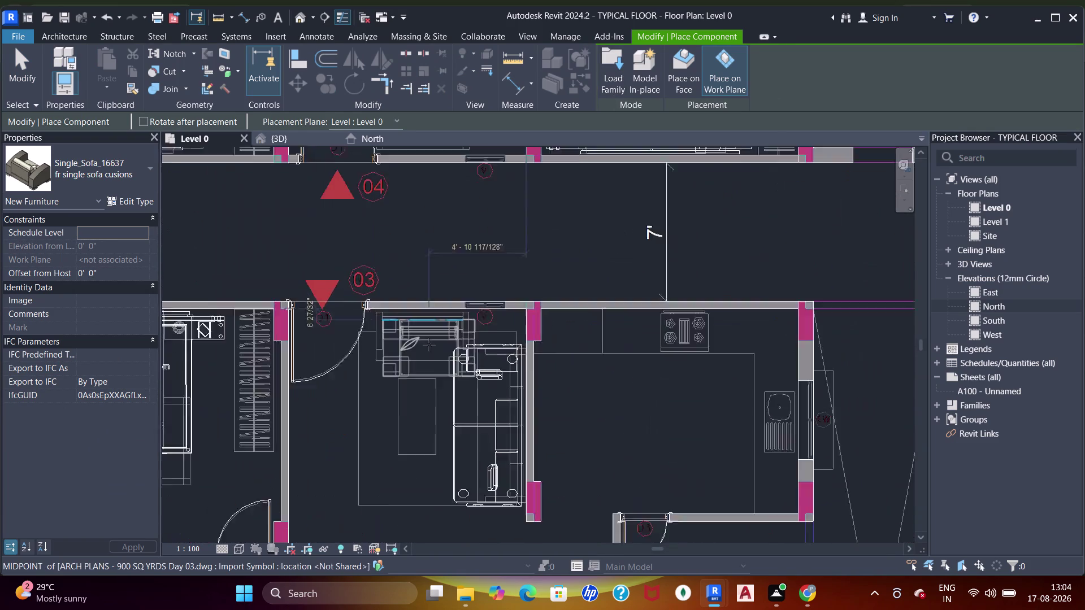
scroll(up, 3)
Pan to the next unit's living room and open the furniture Type Selector list.
click(397, 360)
scroll(down, 3)
middle_drag(495, 266, 497, 290)
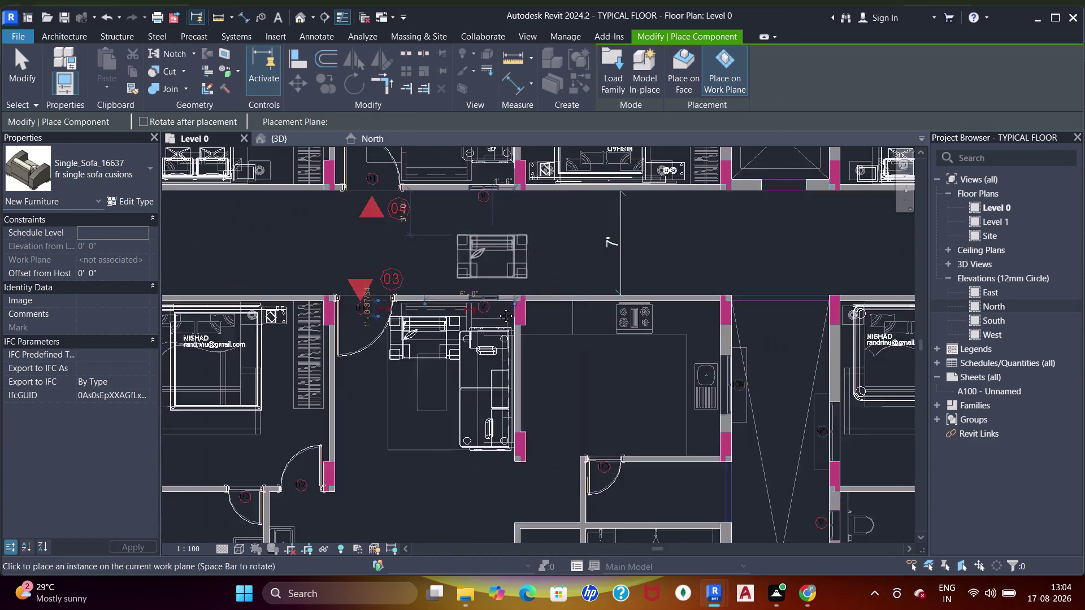
middle_drag(498, 290, 501, 360)
scroll(down, 3)
middle_drag(513, 281, 520, 307)
scroll(up, 3)
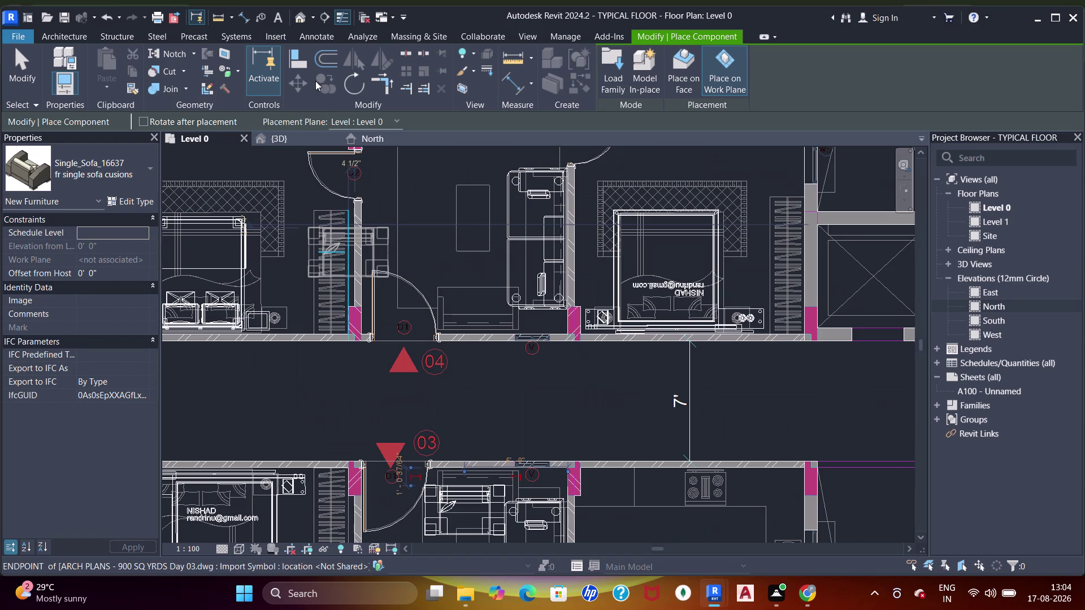
click(612, 76)
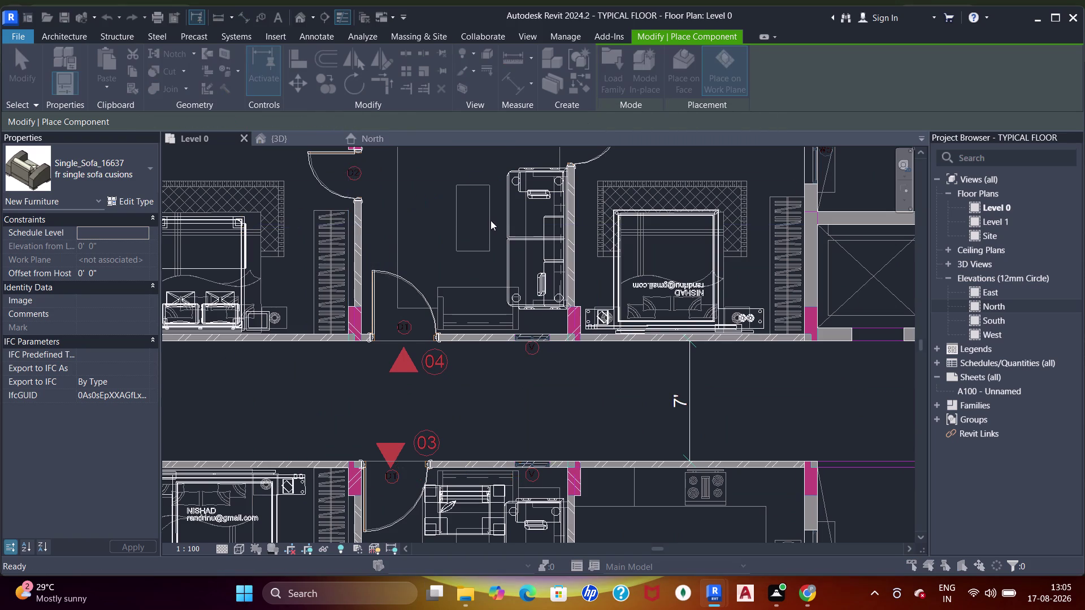
click(394, 316)
double_click(402, 318)
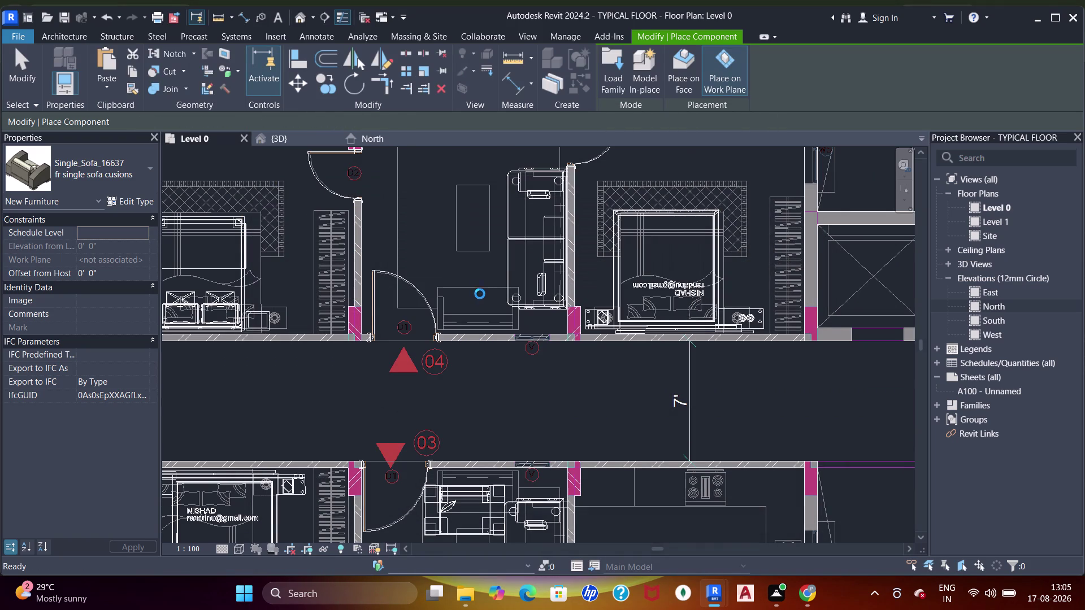
scroll(up, 3)
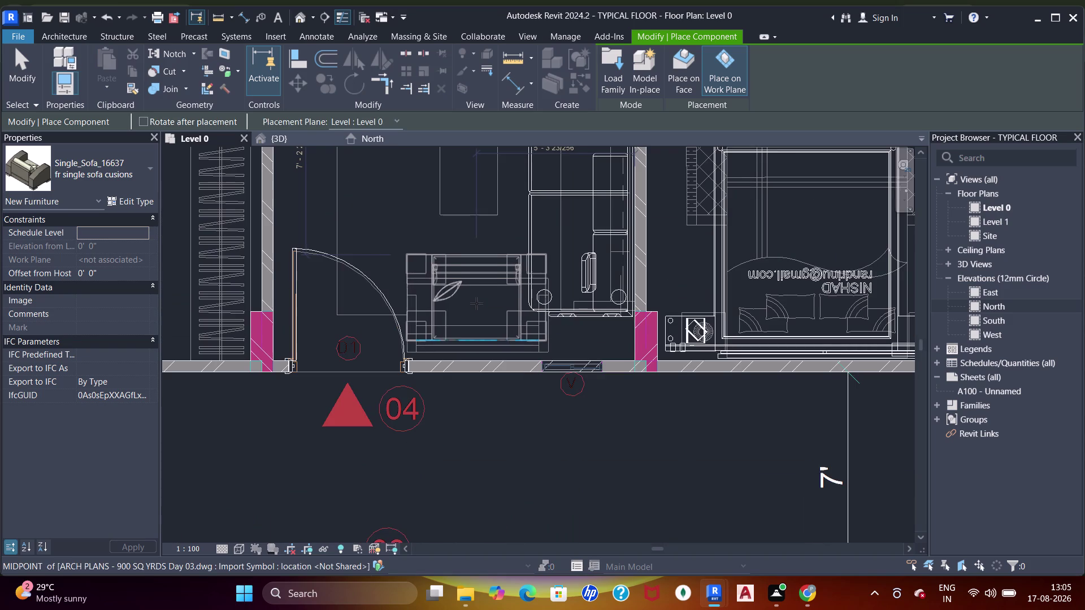
click(141, 179)
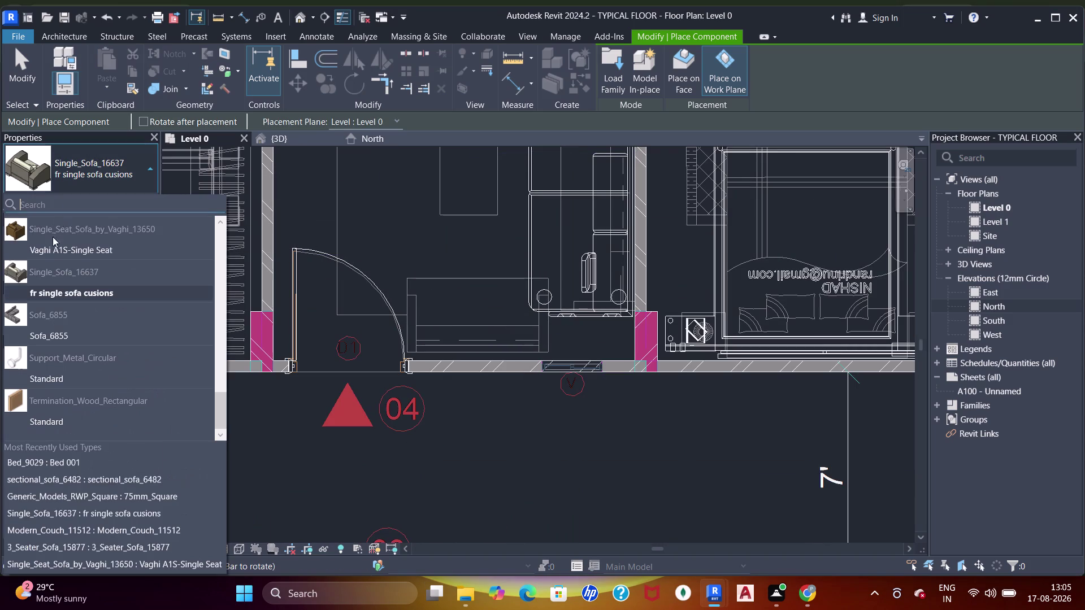
Choose the Vaghi single-seat sofa type and place one beside the couch.
click(42, 249)
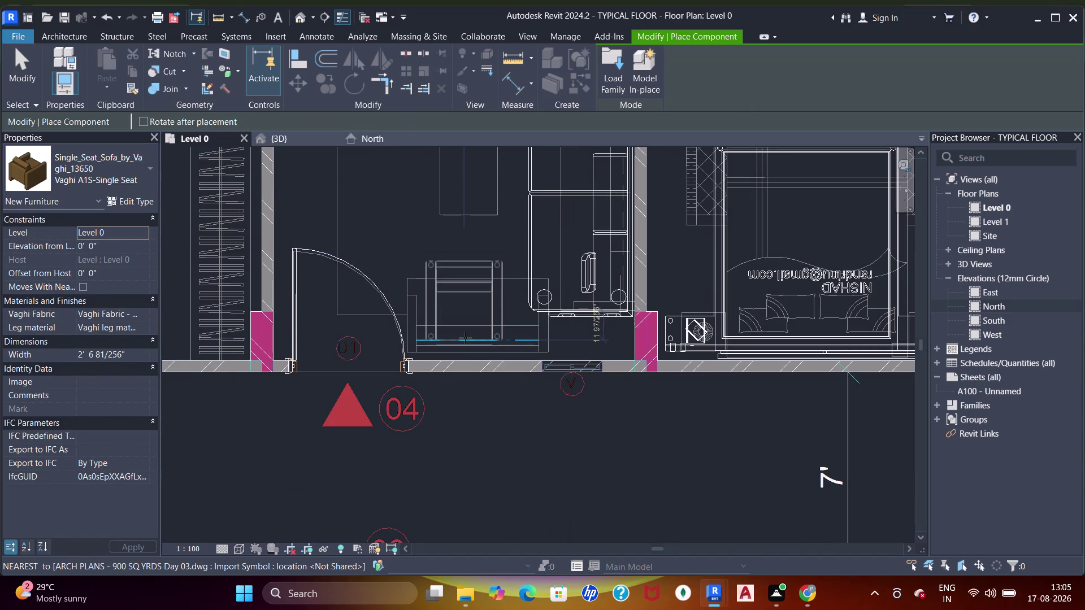
click(464, 339)
scroll(down, 3)
middle_drag(629, 329, 479, 355)
middle_drag(626, 327, 415, 345)
scroll(down, 3)
middle_drag(607, 343, 477, 344)
middle_drag(700, 351, 460, 338)
scroll(up, 3)
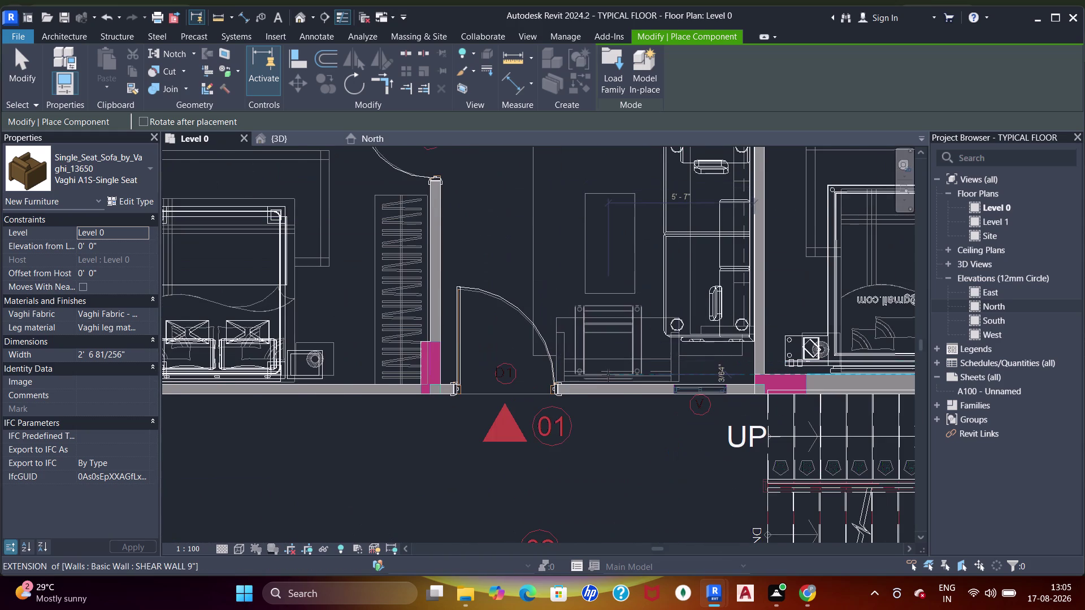
Place another single-seat sofa in a second unit, then finish placement.
click(608, 376)
scroll(down, 3)
middle_drag(586, 295, 620, 447)
scroll(down, 3)
middle_drag(634, 344, 630, 377)
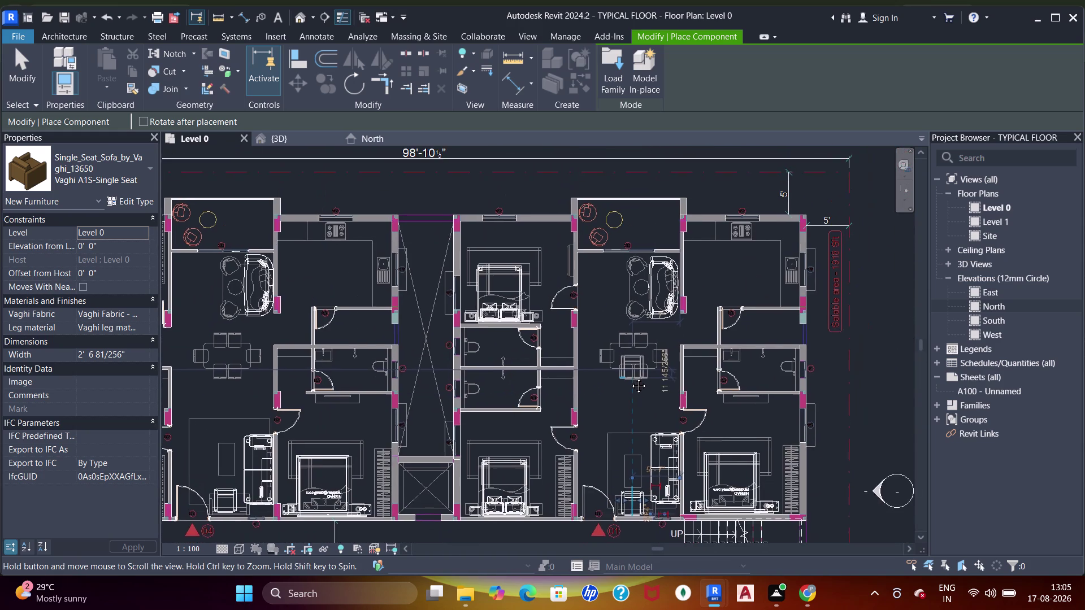
middle_drag(630, 377, 761, 267)
middle_drag(450, 331, 535, 285)
middle_drag(472, 332, 470, 372)
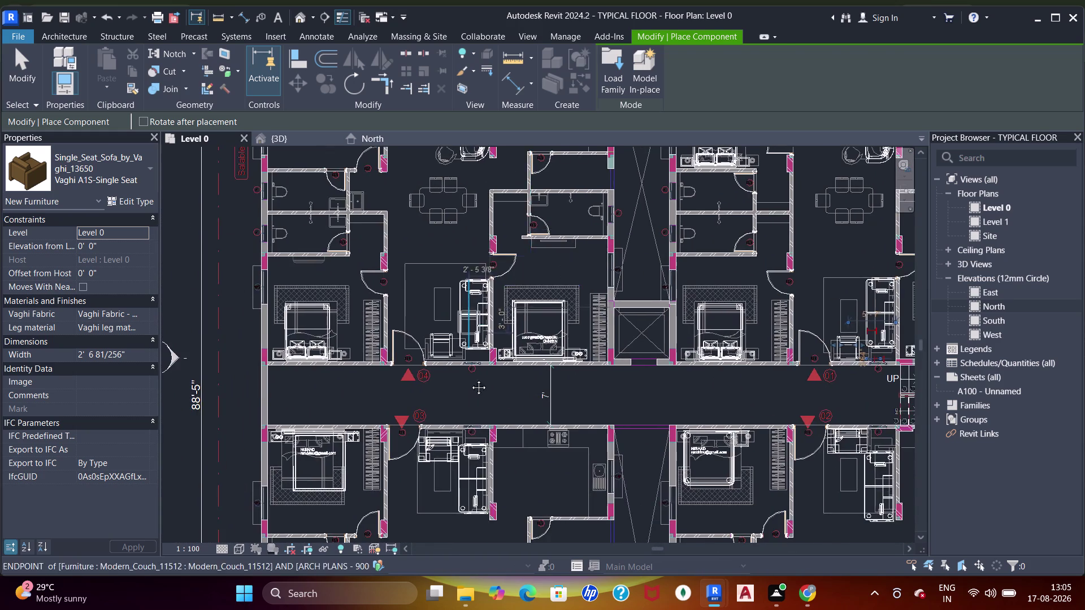
middle_drag(471, 372, 472, 410)
scroll(up, 3)
key(Escape)
key(Escape)
key(Escape)
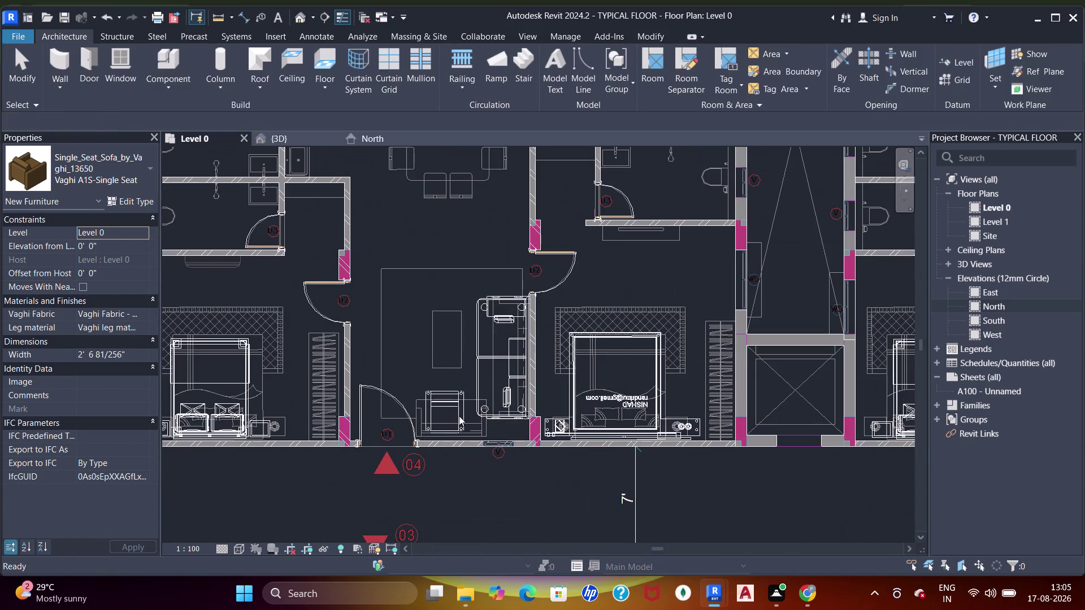
key(Escape)
Inspect the placed single-seat sofa in the 3D view.
click(459, 415)
scroll(up, 3)
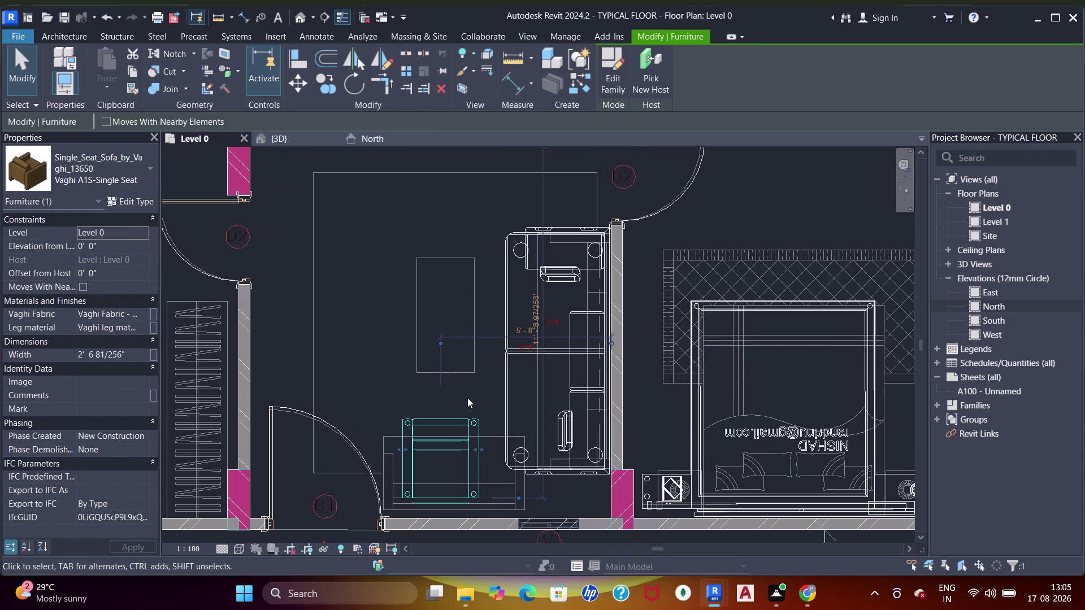
click(285, 137)
scroll(down, 3)
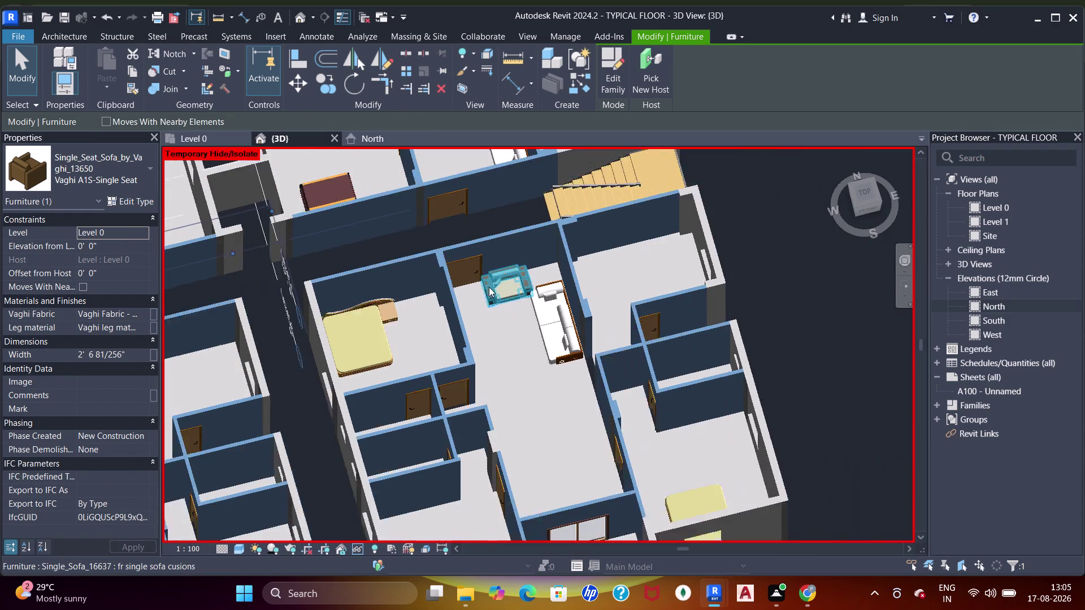
scroll(down, 3)
middle_drag(358, 331, 555, 297)
middle_drag(342, 290, 453, 307)
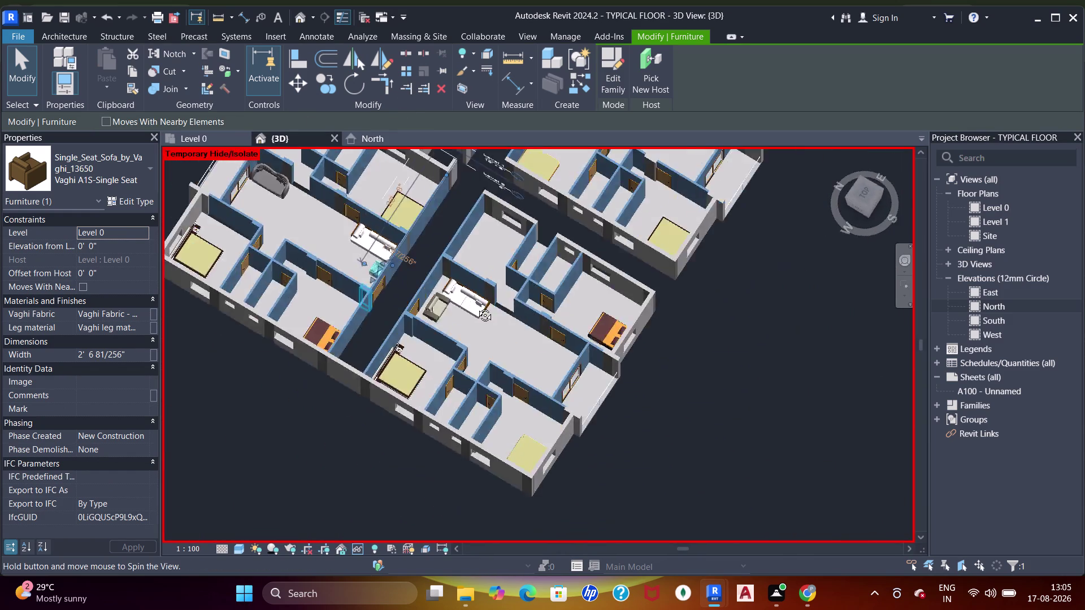
middle_drag(453, 308, 607, 264)
scroll(up, 3)
middle_drag(382, 311, 548, 409)
key(Escape)
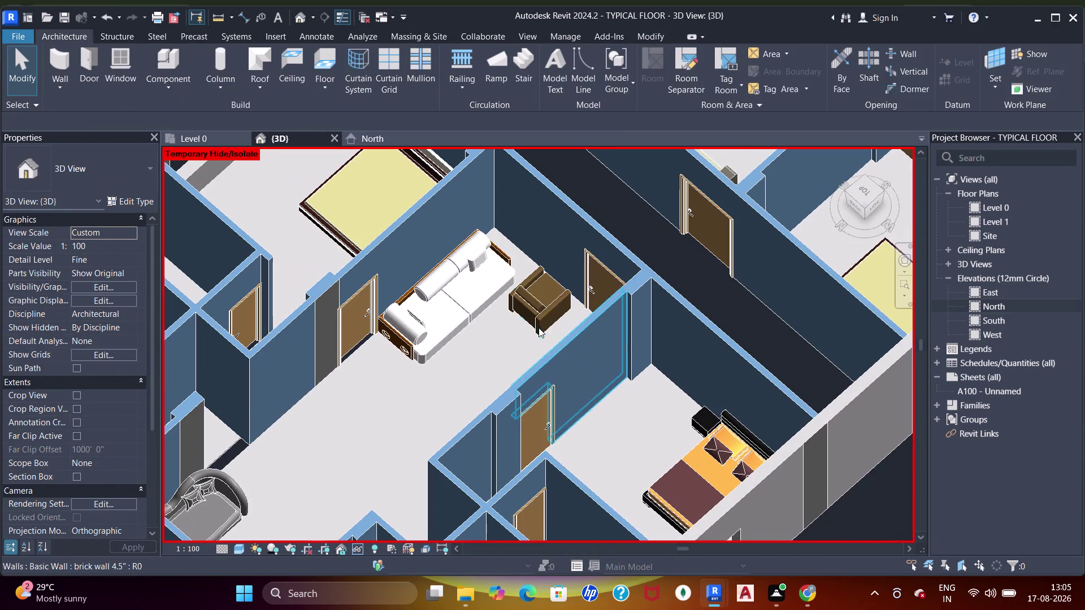
click(536, 323)
key(space)
key(space)
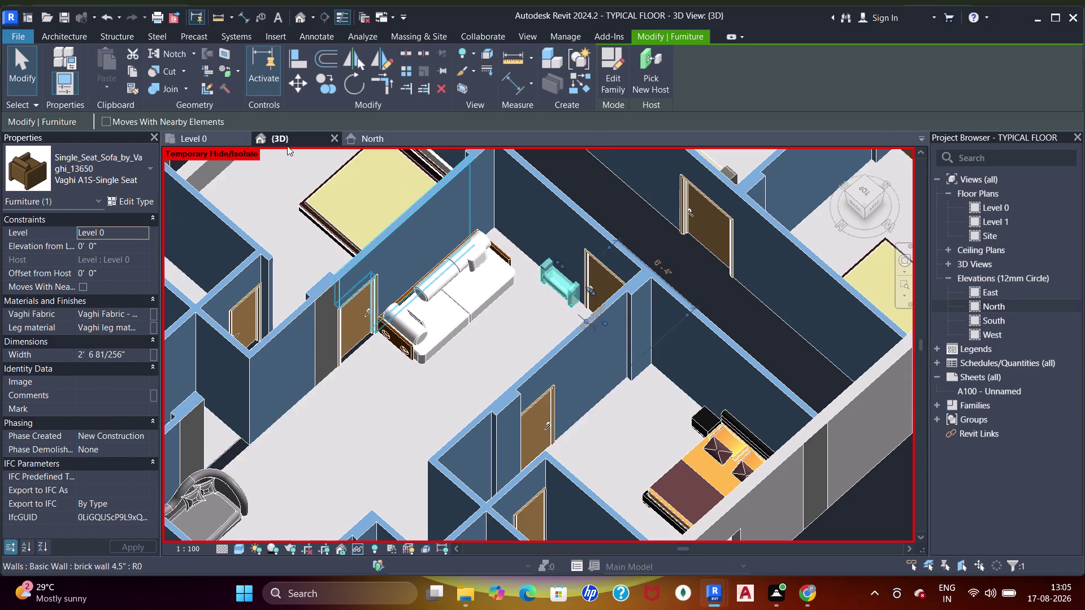
In the Level 0 plan, drag the single-seat sofa toward the wall and nudge the couch down.
click(194, 142)
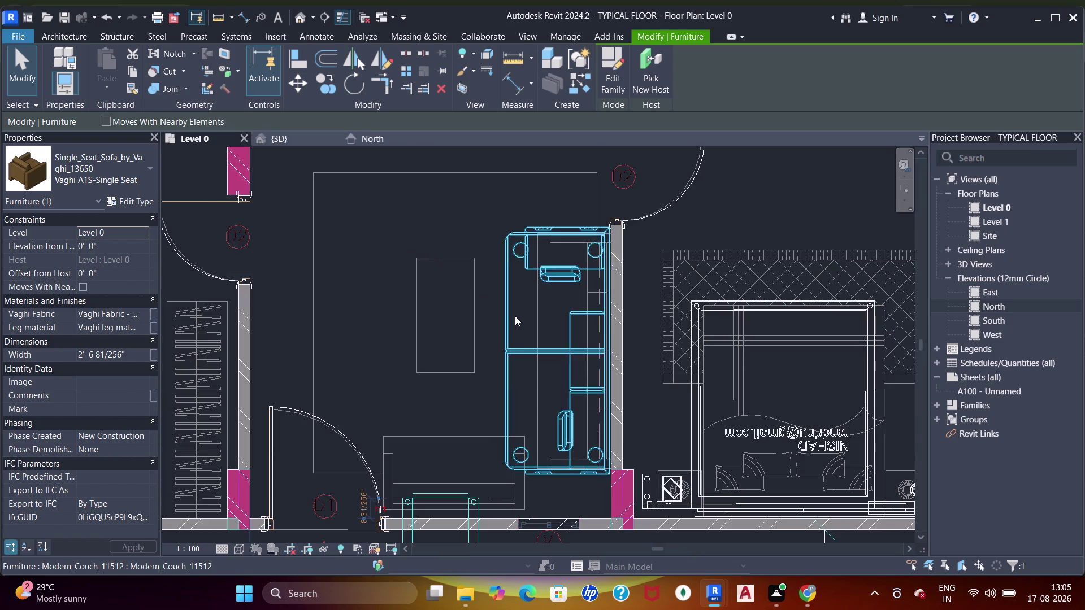
scroll(down, 3)
middle_drag(518, 327, 516, 267)
scroll(up, 3)
drag(462, 422, 480, 371)
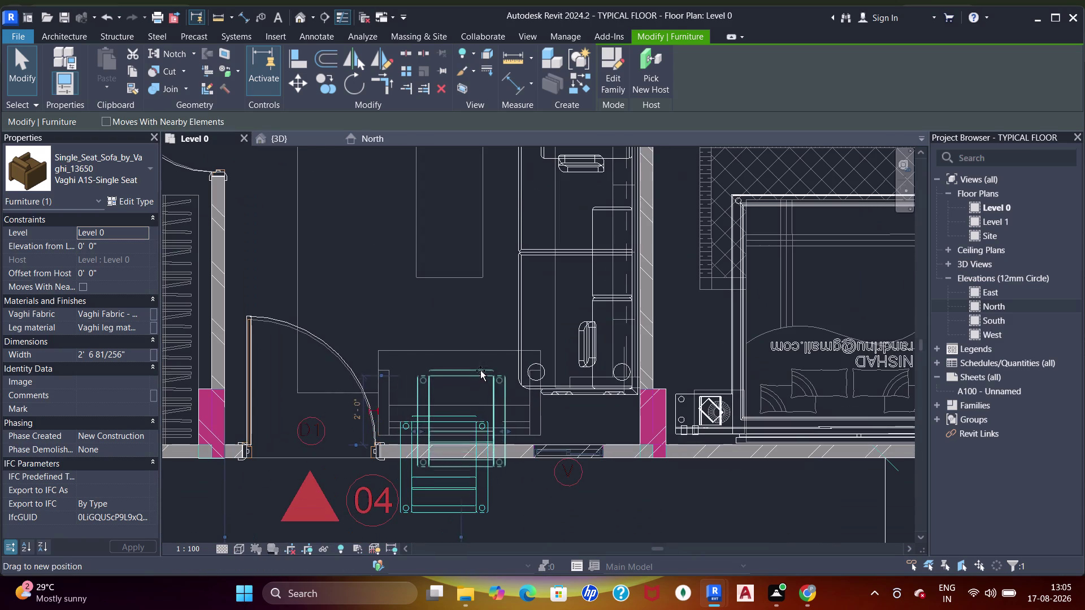
drag(480, 371, 482, 355)
click(553, 394)
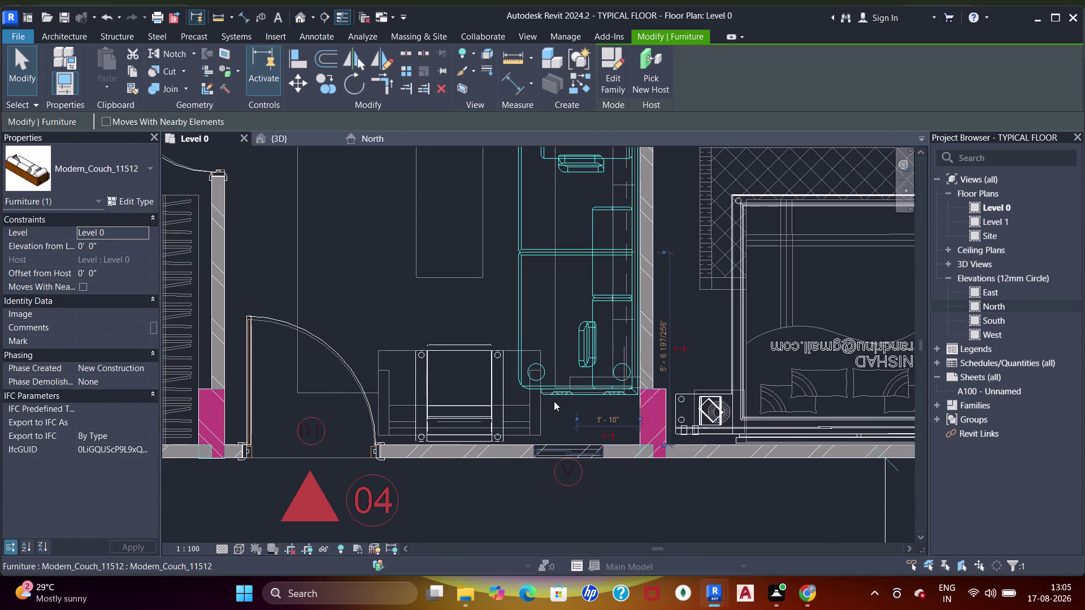
key(Down)
key(Down)
middle_drag(540, 379, 525, 422)
key(Down)
key(Down)
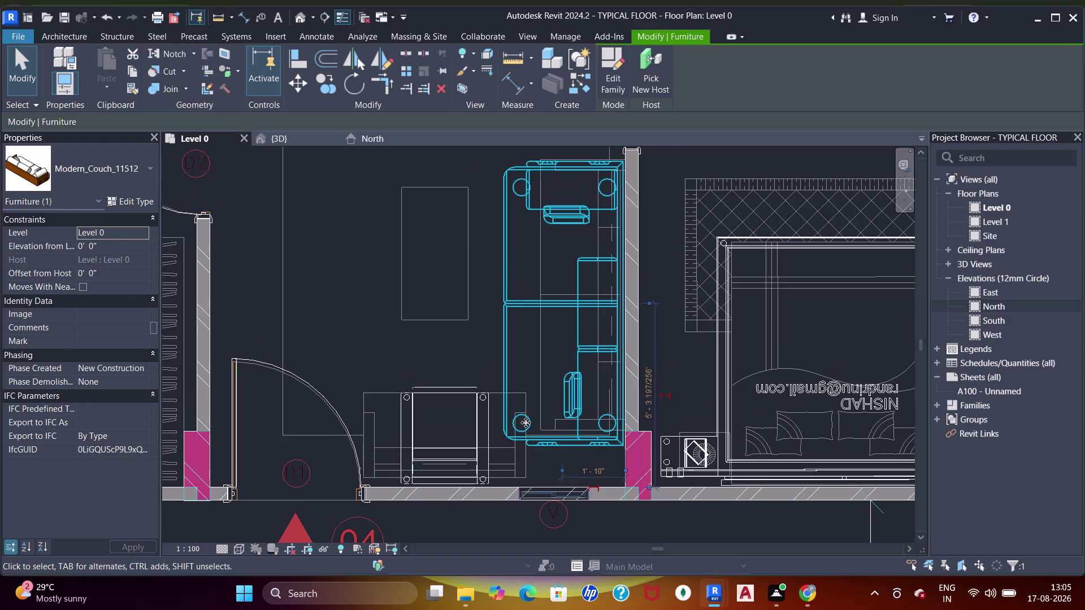
Check the armchair and Modern_Couch in 3D, nudging the couch down once.
click(460, 455)
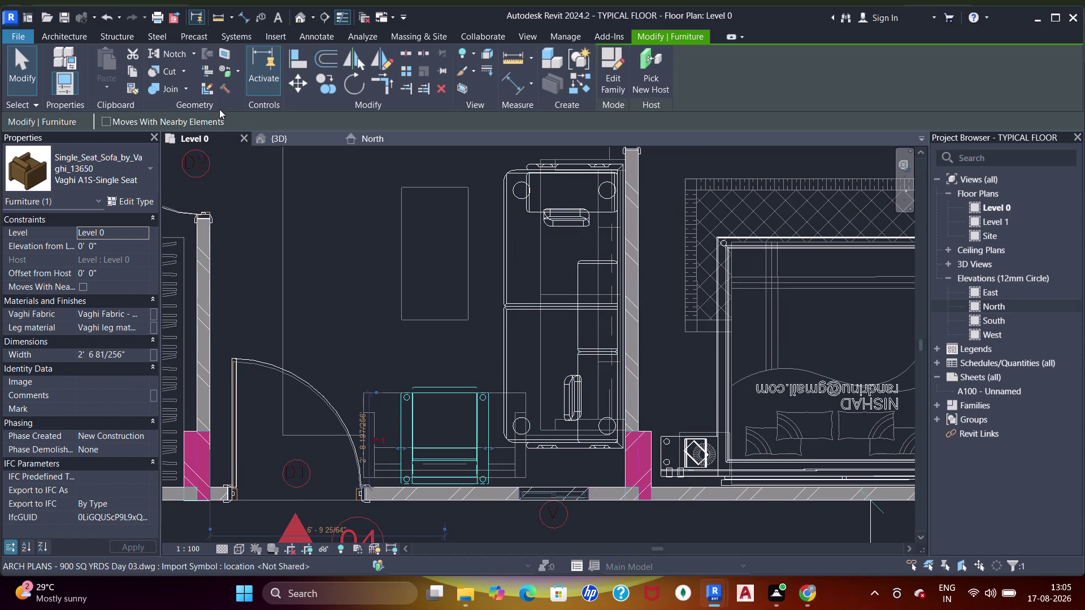
click(262, 138)
key(Escape)
scroll(down, 3)
middle_drag(495, 325, 601, 302)
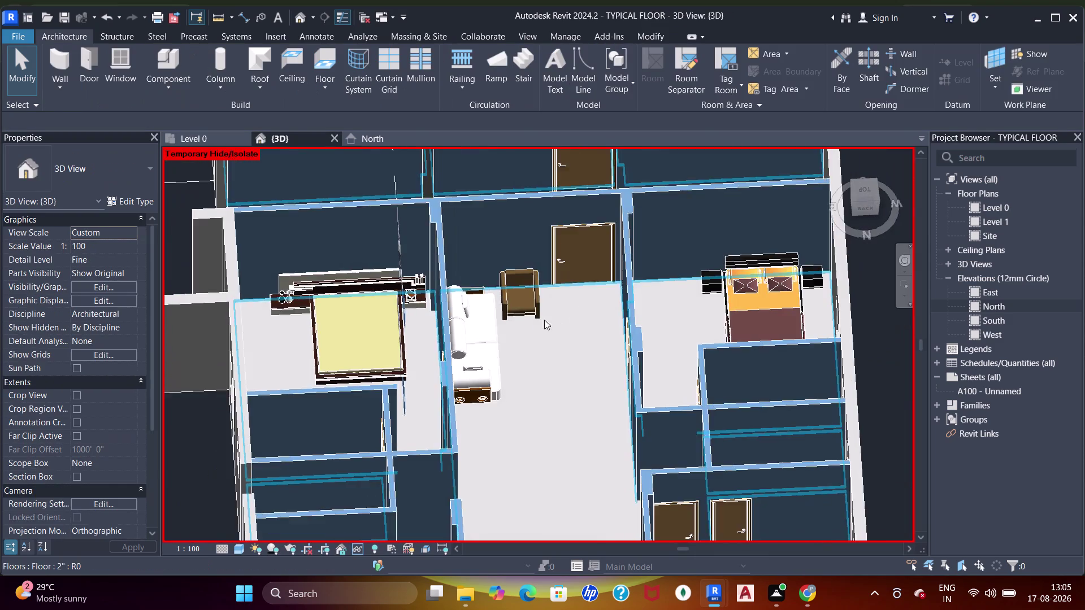
scroll(up, 3)
middle_drag(553, 324, 519, 369)
scroll(up, 3)
click(420, 366)
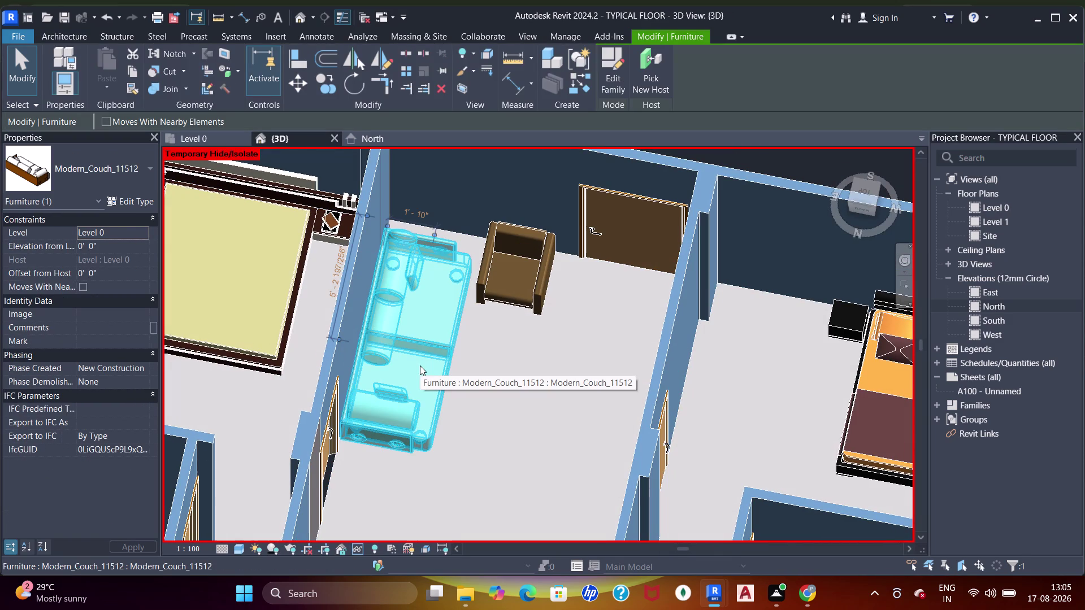
key(Down)
middle_drag(517, 384, 488, 404)
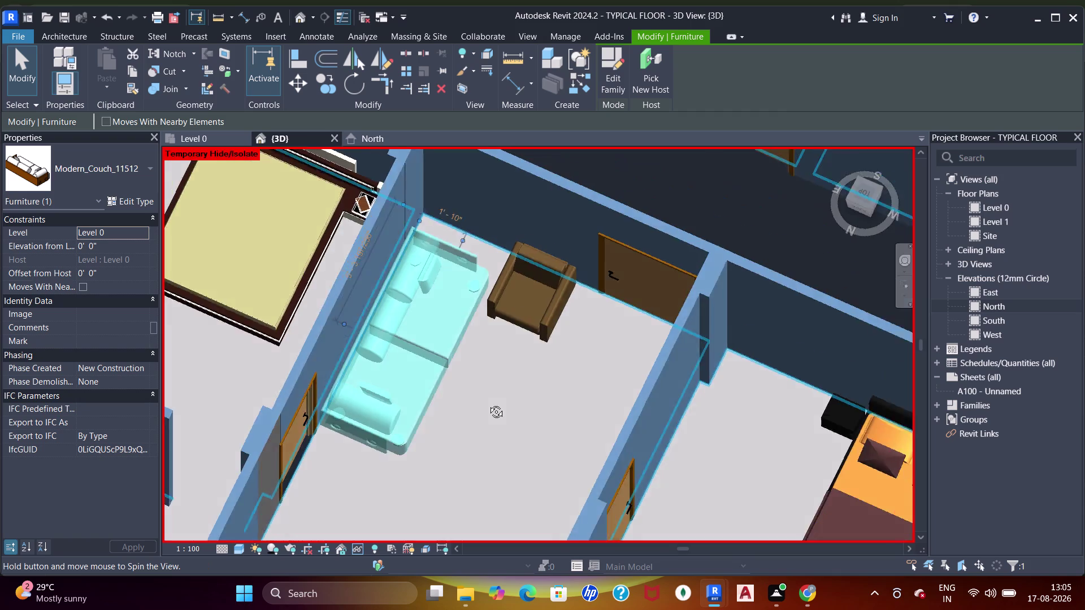
middle_drag(487, 403, 477, 400)
Back on the Level 0 plan, drag the single-seat armchair beside the couch.
middle_click(480, 397)
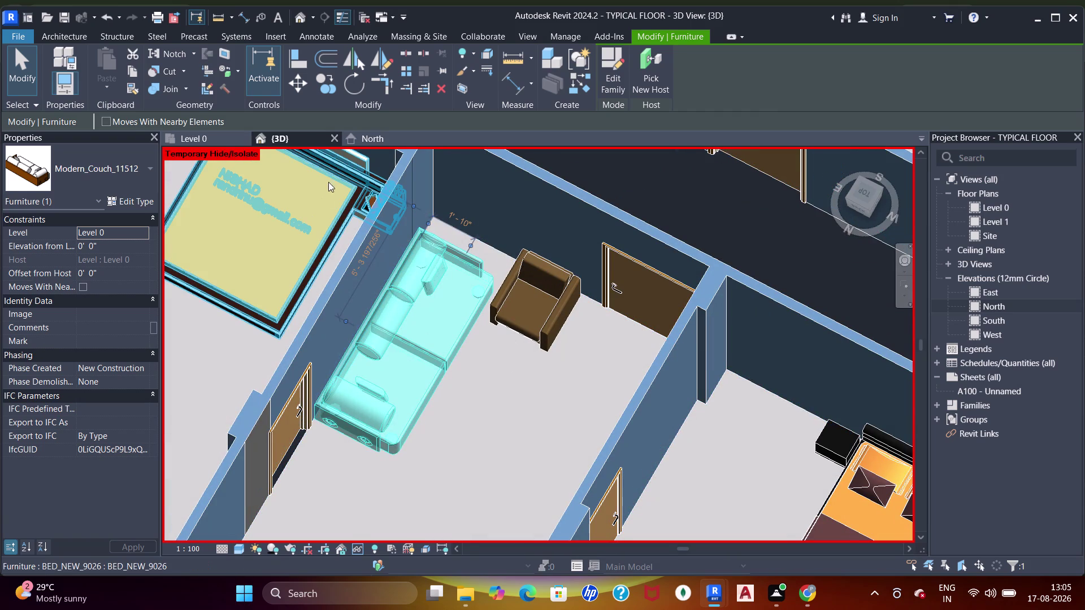
click(197, 143)
scroll(down, 3)
middle_drag(586, 326, 381, 300)
key(Escape)
middle_drag(685, 365, 547, 363)
middle_drag(807, 374, 438, 338)
click(682, 328)
scroll(up, 3)
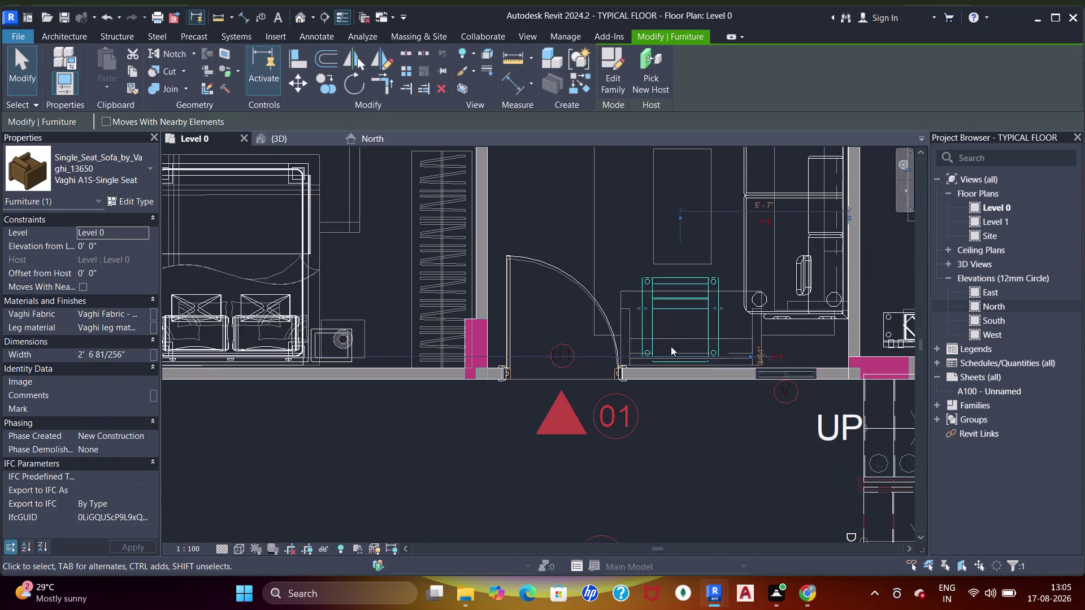
key(space)
key(space)
drag(669, 357, 683, 279)
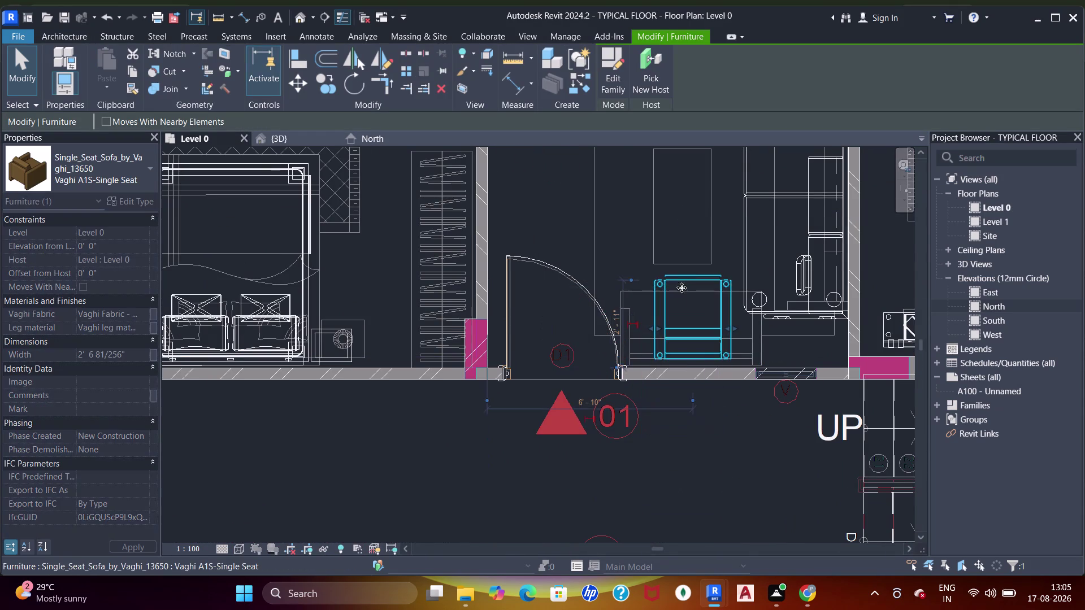
Nudge the Single_Seat_Sofa into position with the arrow keys.
scroll(up, 3)
middle_drag(675, 307, 620, 331)
scroll(down, 3)
middle_drag(651, 322, 628, 336)
click(701, 348)
scroll(down, 3)
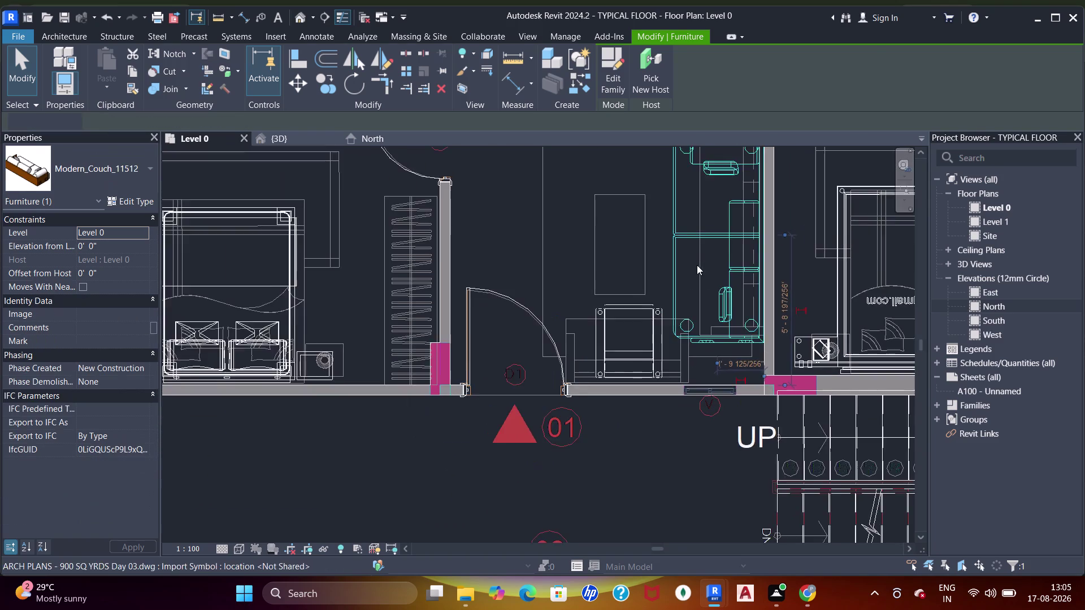
middle_drag(689, 281, 671, 361)
key(Down)
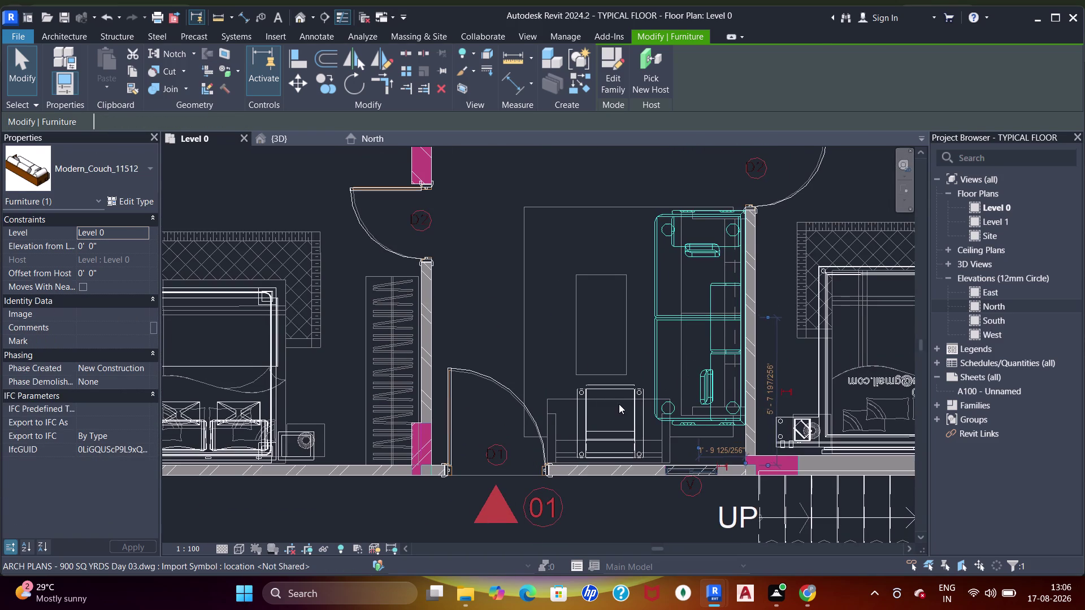
click(619, 404)
drag(630, 435, 637, 435)
click(640, 442)
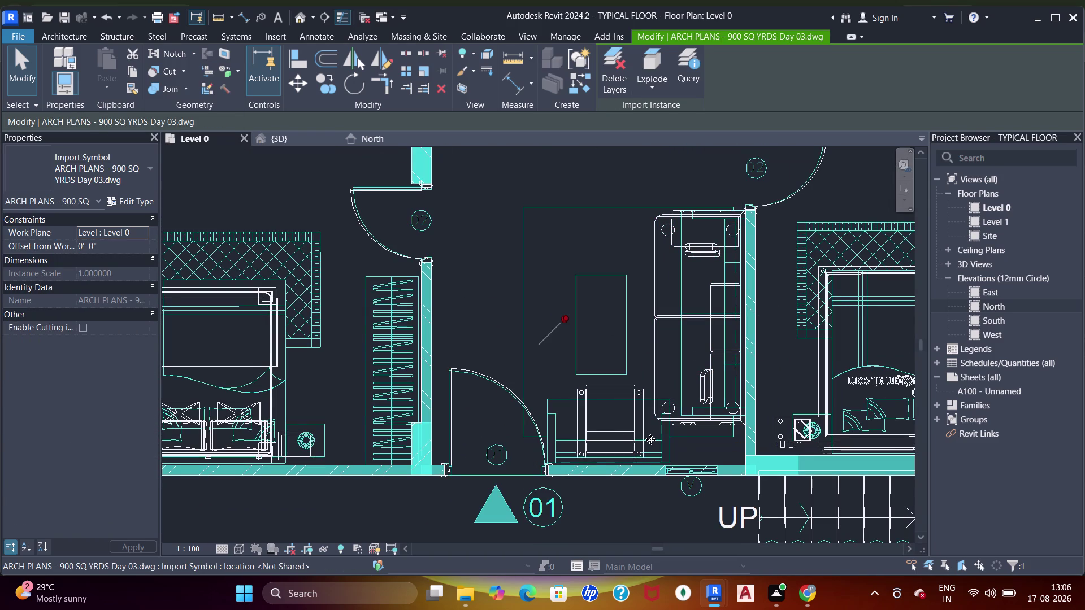
key(Escape)
click(636, 437)
key(Down)
key(Down)
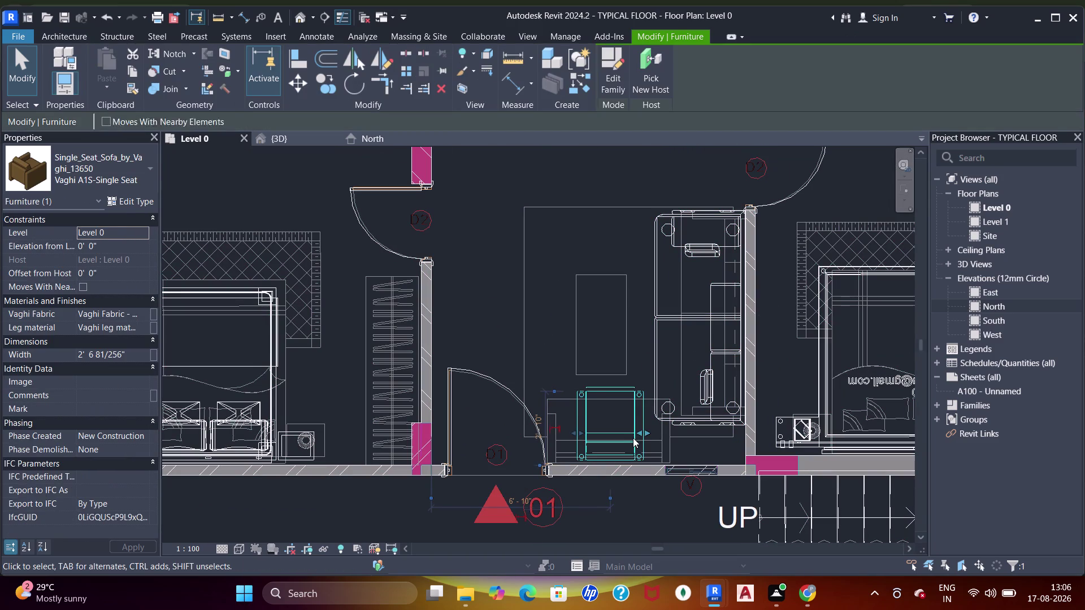
key(Left)
Check the armchair placement around the living room in the 3D view.
click(291, 139)
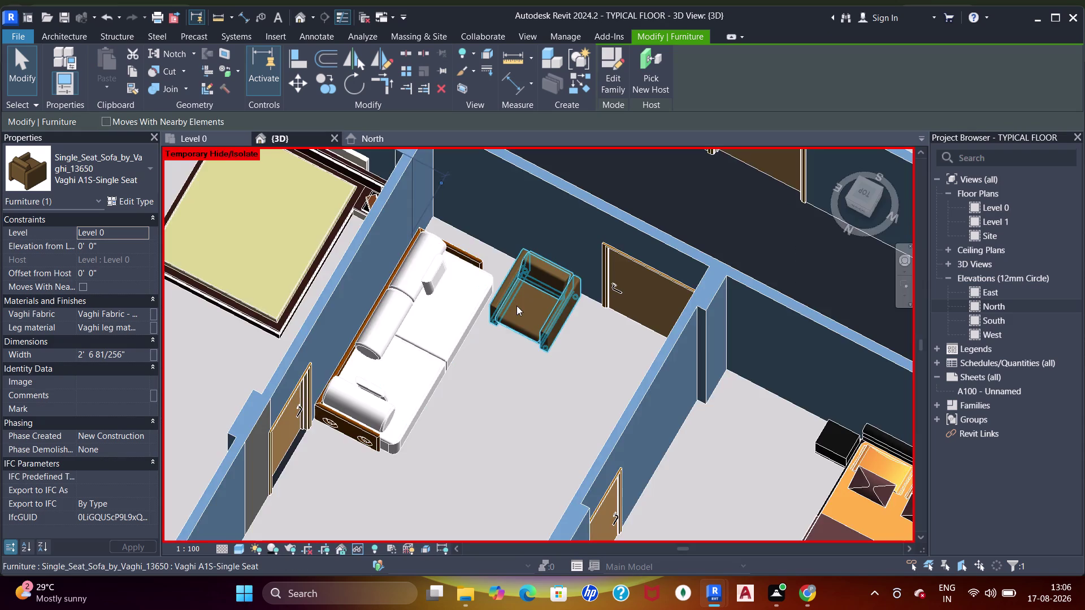
scroll(down, 3)
middle_drag(432, 294, 626, 392)
scroll(up, 3)
key(Escape)
scroll(up, 3)
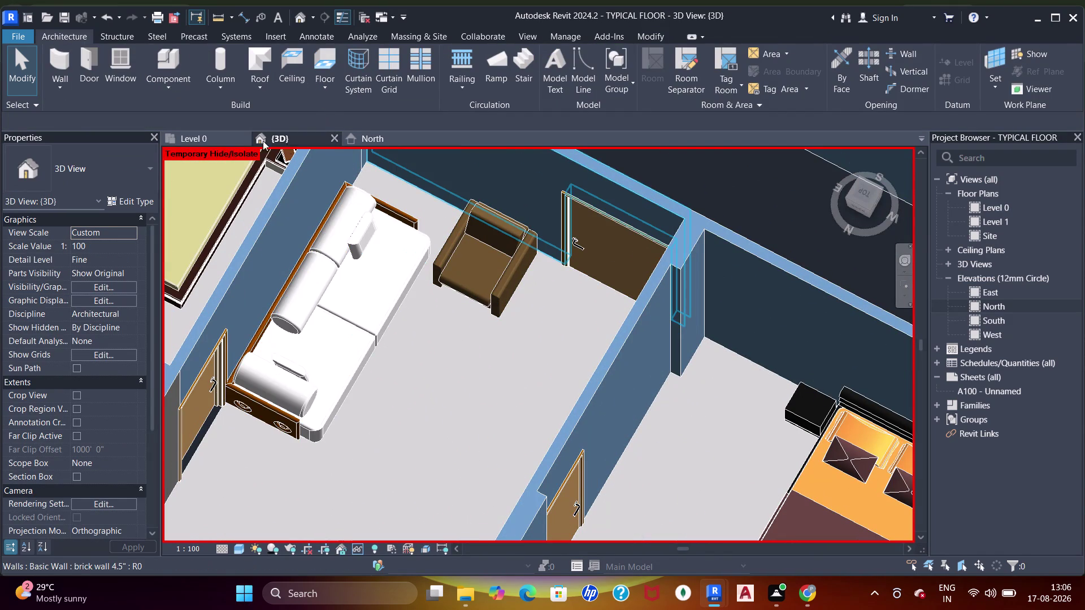
Return to Level 0 and pan to the unit at elevation marker 03.
click(210, 141)
scroll(down, 3)
middle_drag(595, 343, 586, 349)
scroll(up, 3)
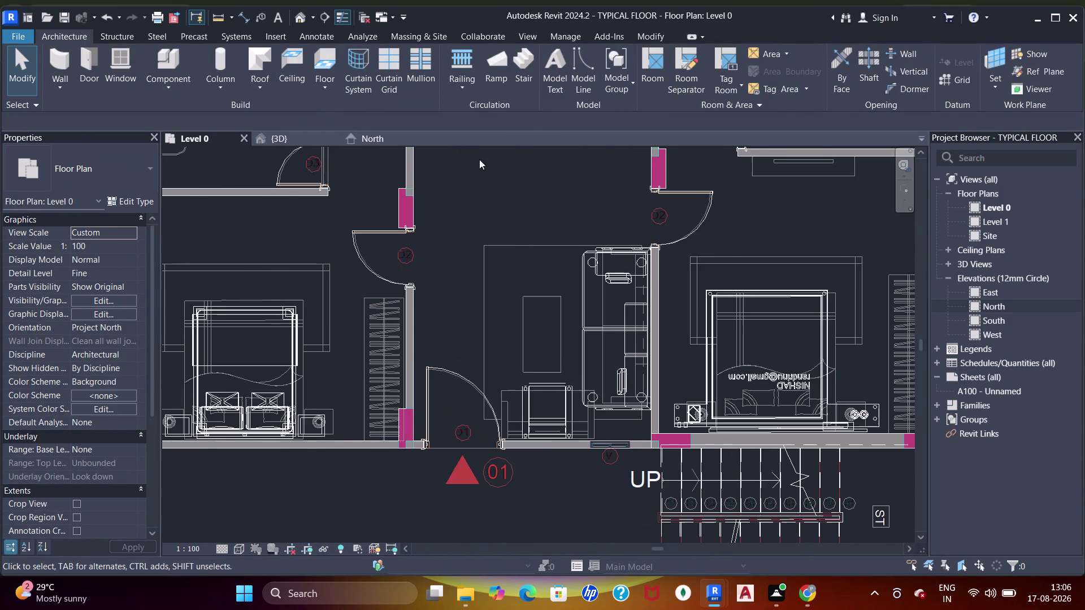
scroll(down, 3)
middle_drag(567, 303, 706, 312)
middle_drag(663, 301, 656, 342)
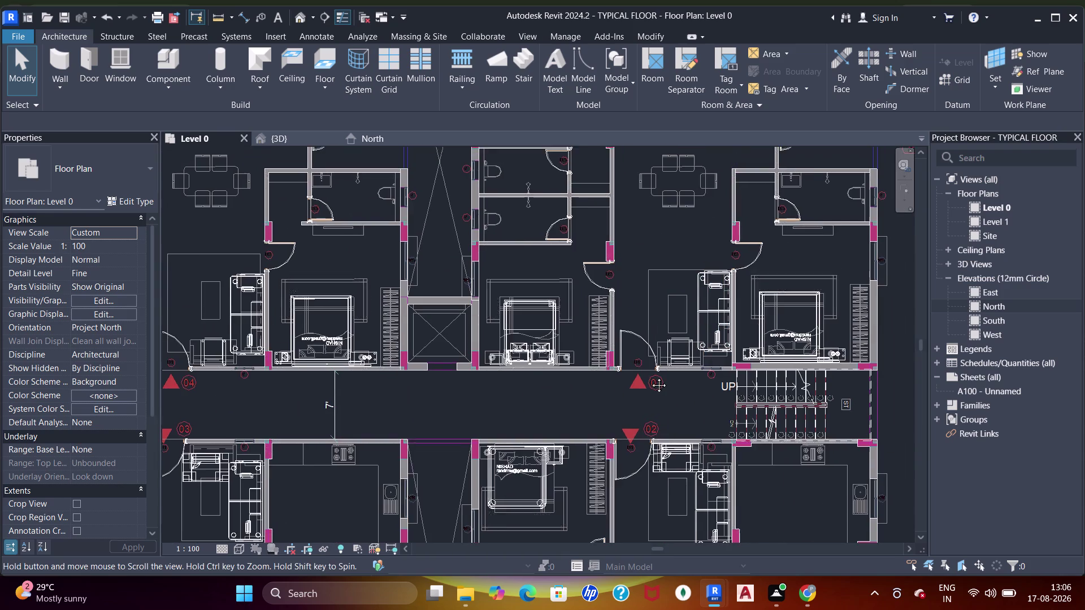
middle_drag(657, 342, 642, 412)
middle_drag(667, 230, 745, 268)
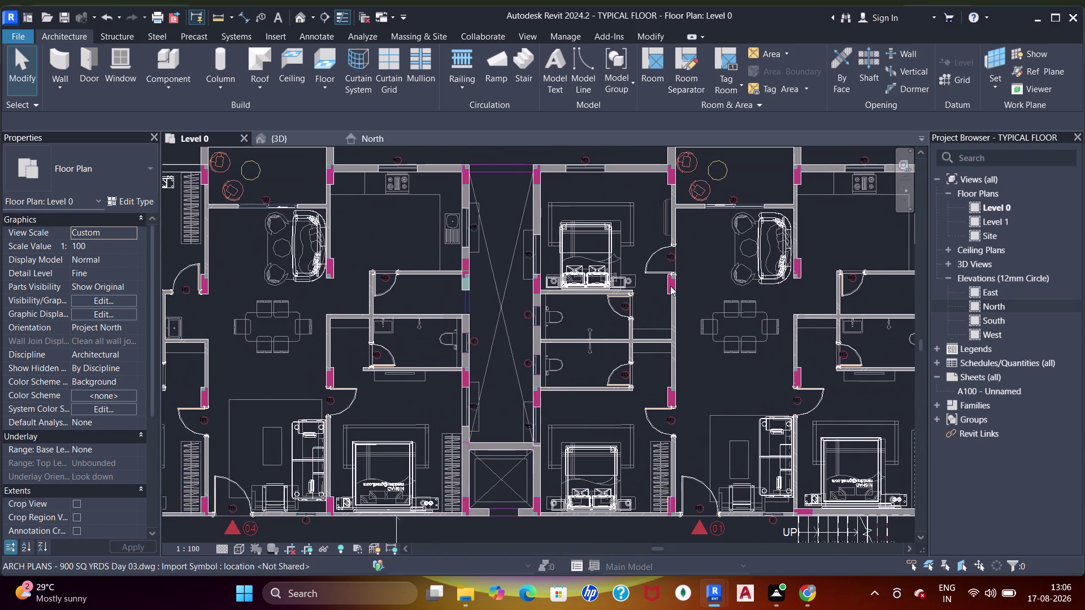
middle_drag(451, 357, 500, 203)
middle_drag(524, 367, 567, 240)
middle_drag(575, 376, 584, 329)
scroll(up, 3)
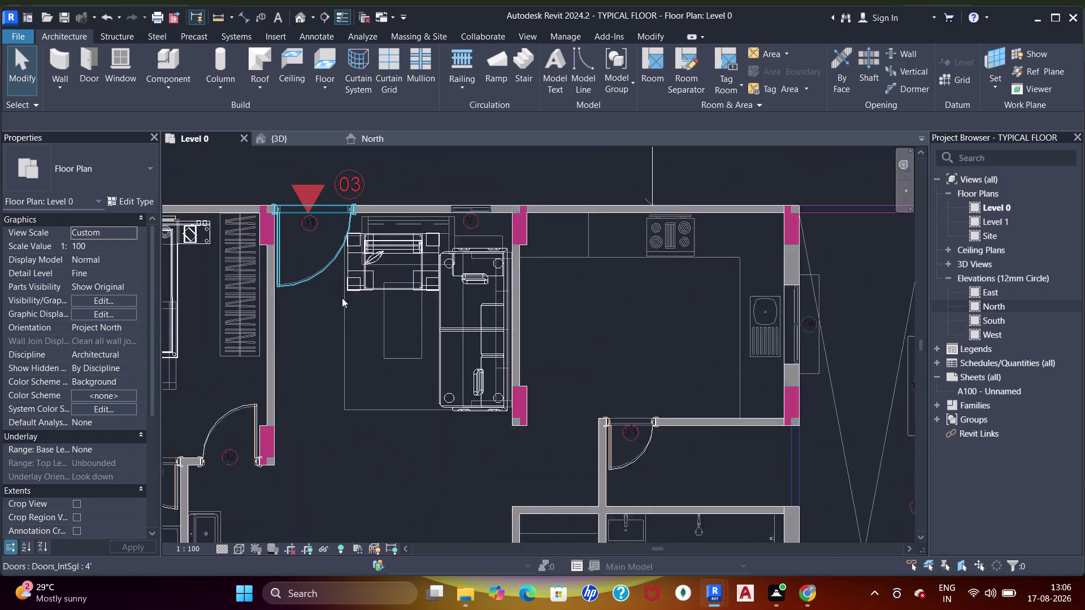
Nudge the Modern_Couch down along the wall and slightly right.
scroll(up, 3)
click(539, 367)
key(Down)
key(Down)
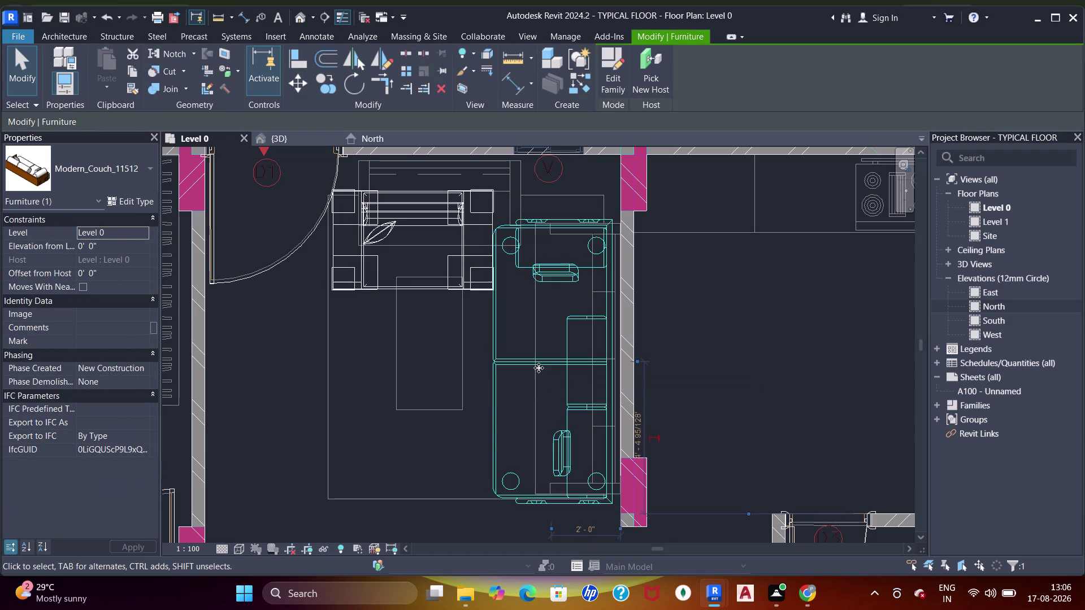
key(Down)
key(Down)
key(Down)
key(Down)
key(Down)
key(Down)
key(Down)
key(Right)
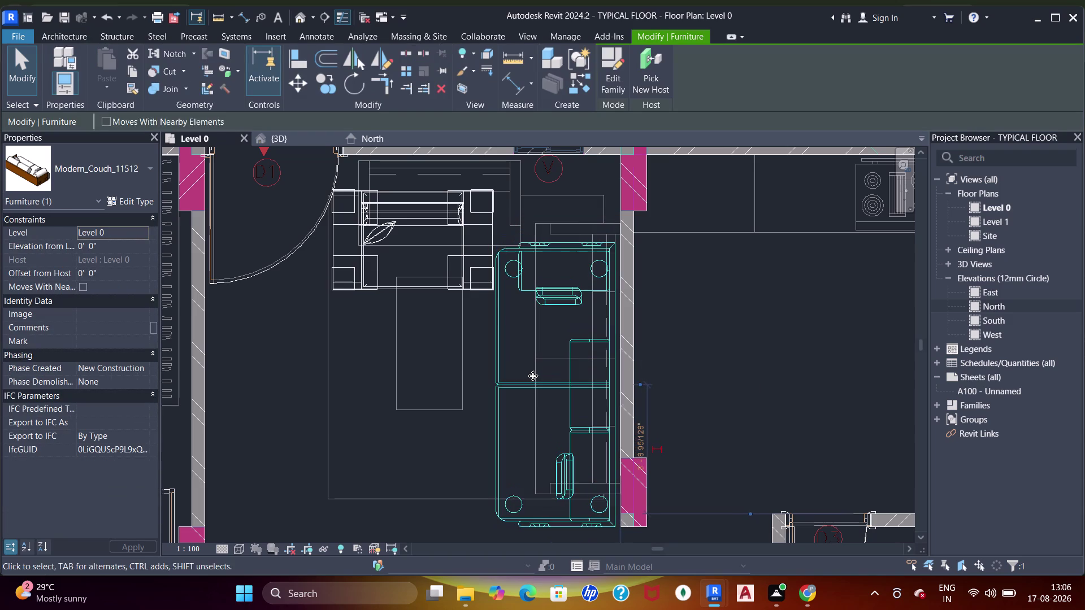
key(Right)
Select the Single_Sofa and nudge it up and to the right.
middle_drag(419, 248, 448, 317)
click(457, 311)
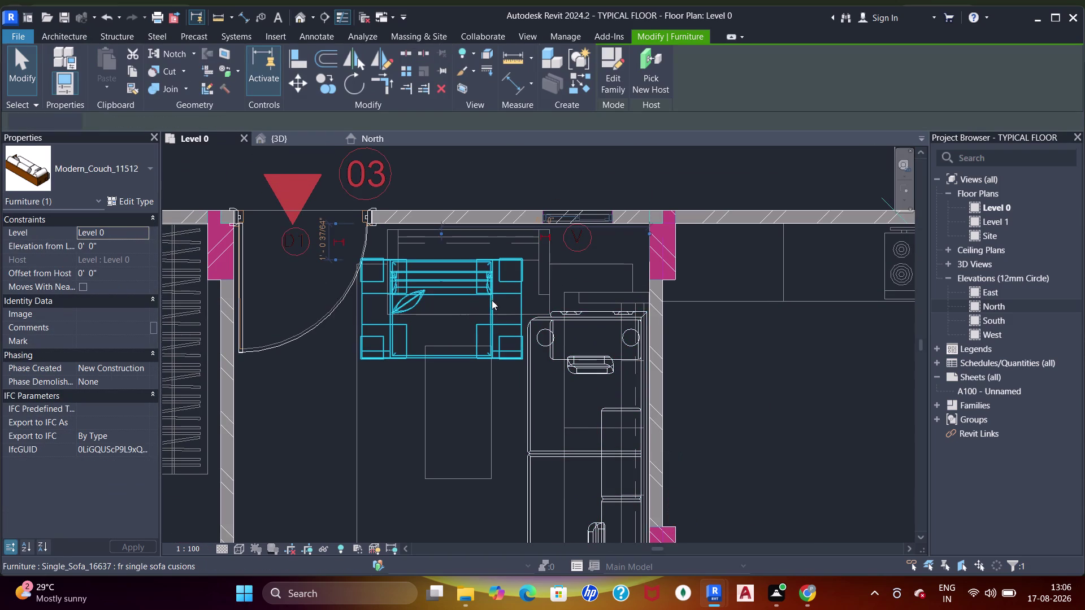
key(Up)
key(Up)
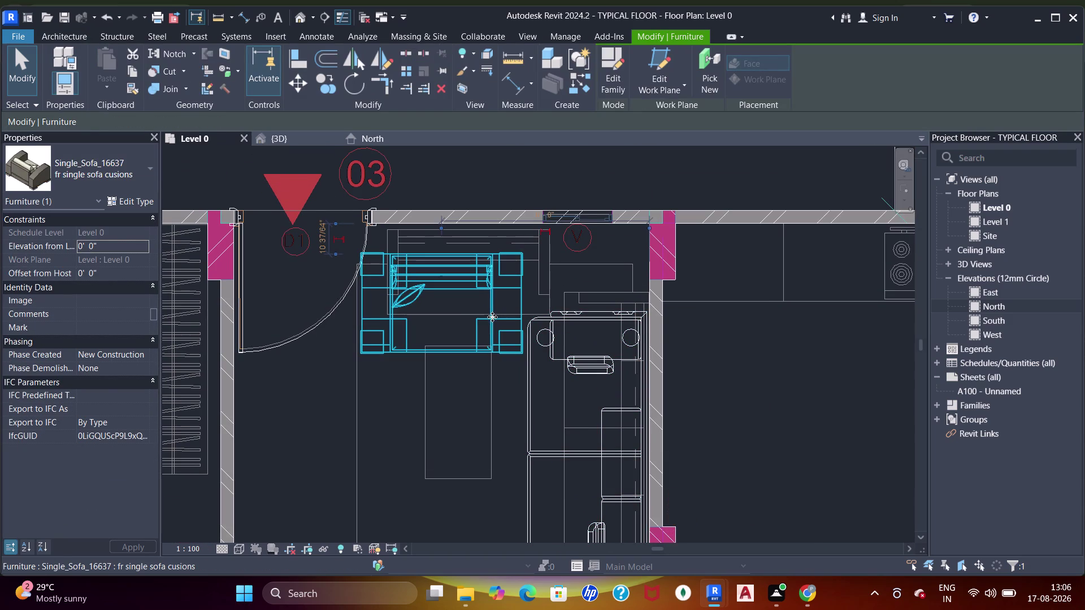
key(Right)
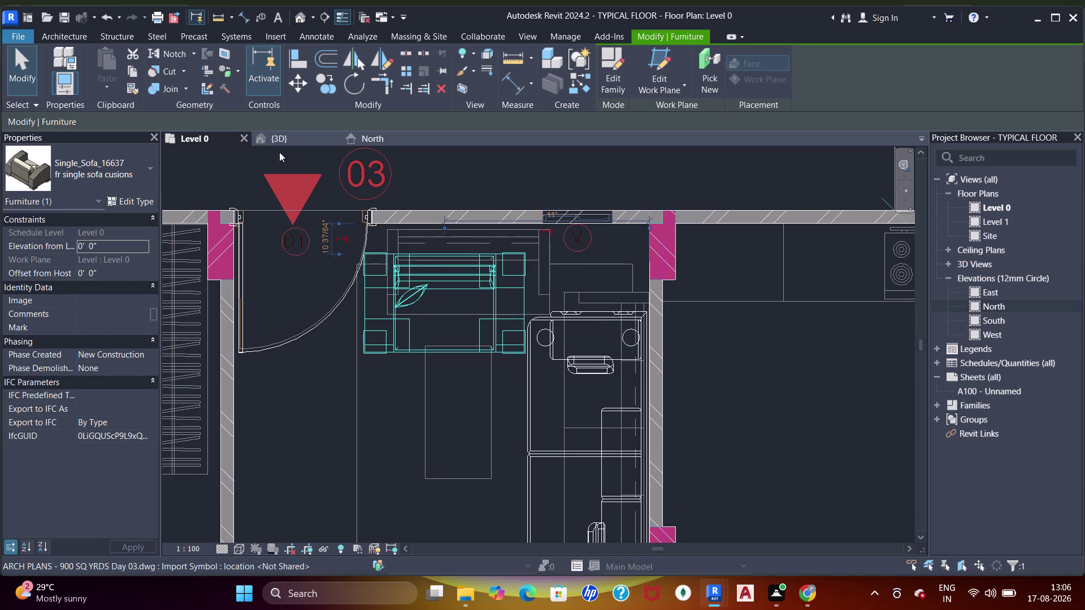
Switch to the 3D view and orbit over the floor.
click(282, 139)
scroll(down, 3)
middle_drag(542, 372, 584, 283)
middle_drag(654, 320, 561, 395)
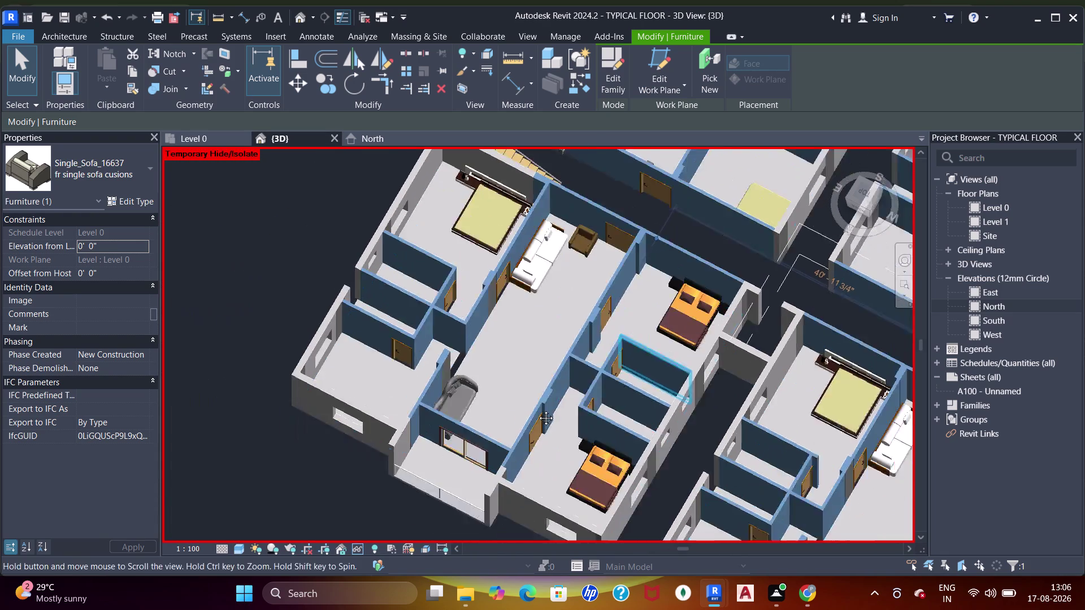
Orbit the 3D view in close on the couch and Single_Sofa.
middle_drag(561, 395, 478, 441)
middle_drag(656, 290, 463, 358)
middle_drag(781, 378, 615, 410)
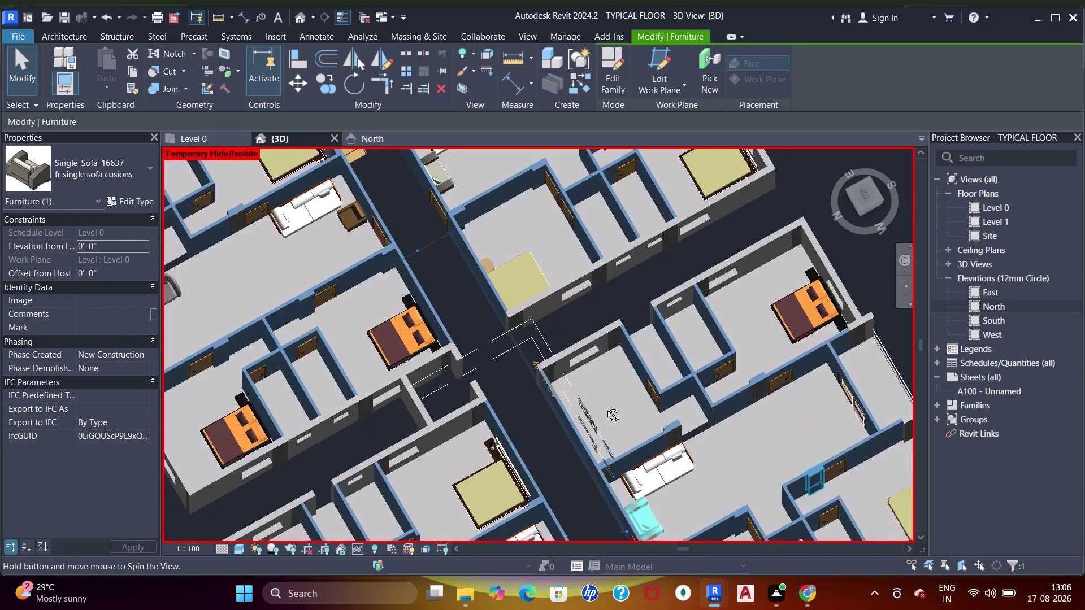
middle_drag(615, 410, 456, 309)
middle_drag(679, 439, 654, 296)
scroll(up, 3)
middle_drag(651, 375, 713, 386)
scroll(up, 3)
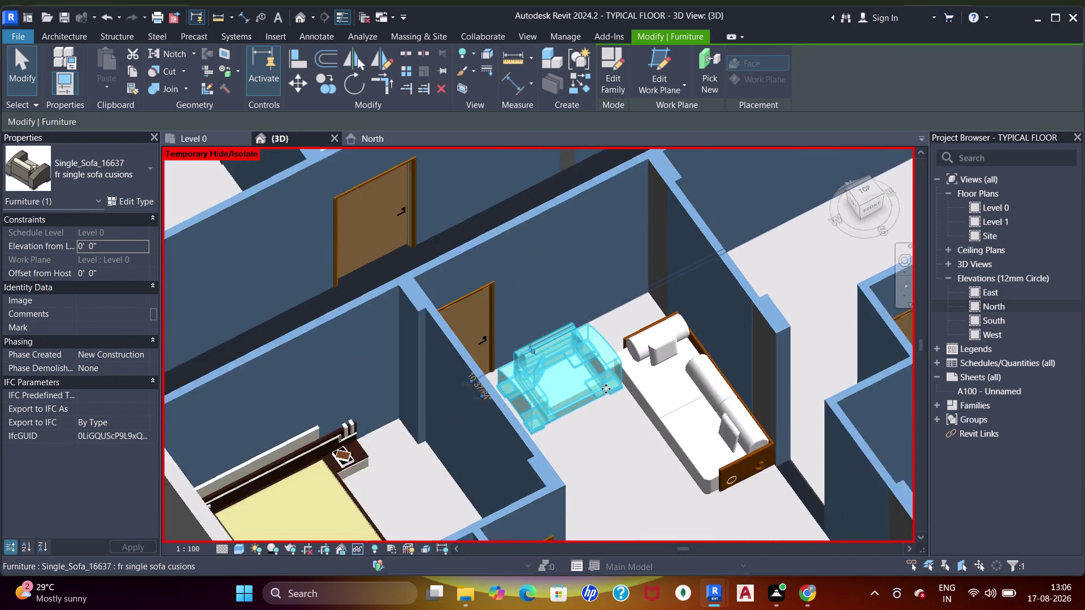
key(Escape)
middle_drag(671, 407, 642, 447)
middle_drag(691, 434, 634, 317)
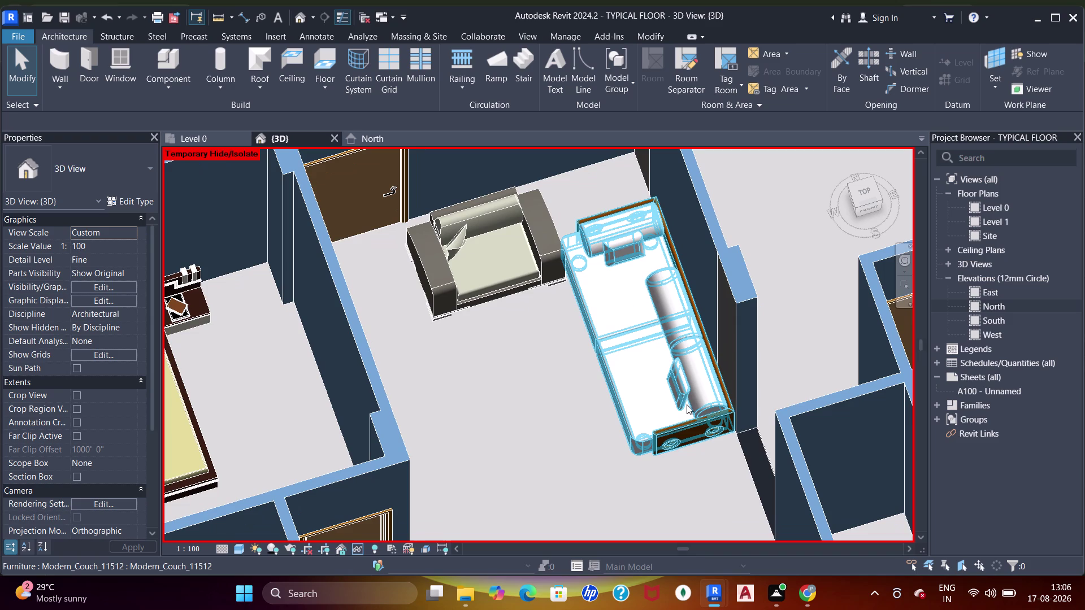
Nudge the Single_Sofa toward the wall using the arrow keys.
click(529, 293)
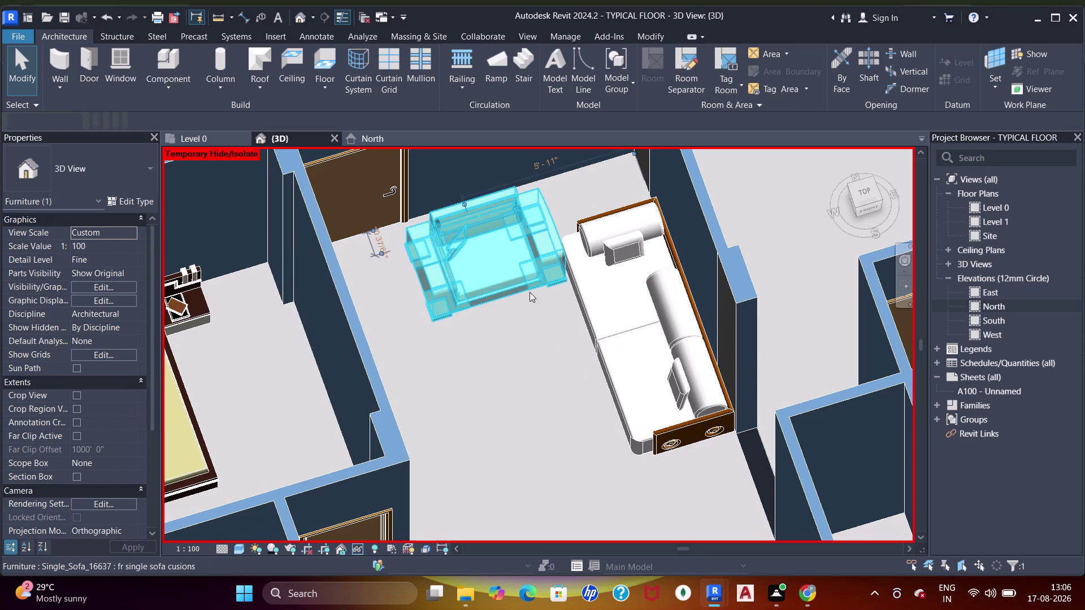
key(Up)
key(Up)
key(Up)
key(Up)
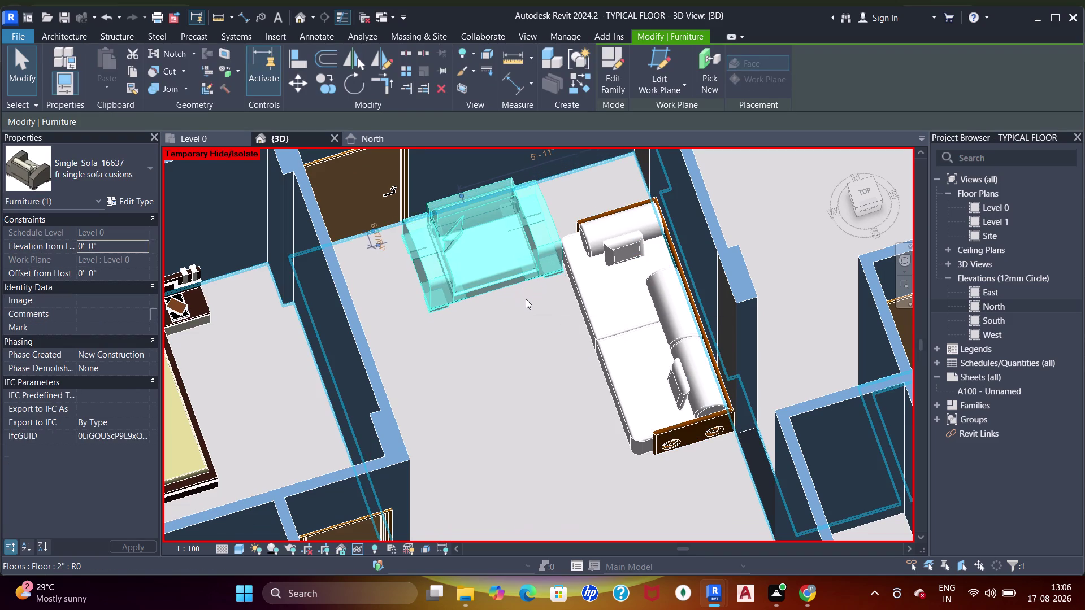
key(Up)
key(Up)
key(Up)
key(Up)
key(Up)
key(Up)
key(Up)
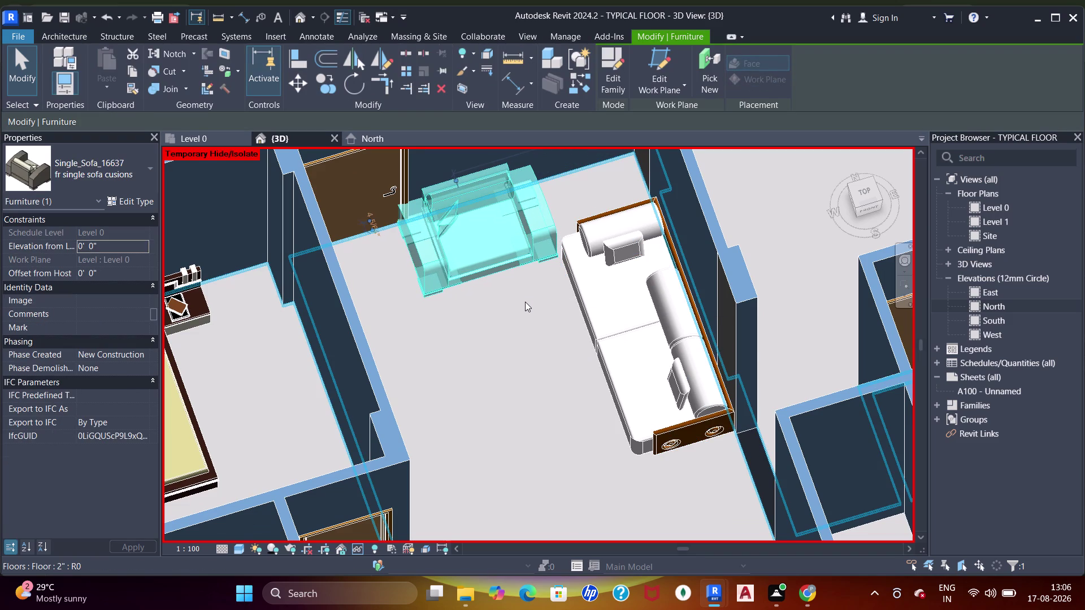
key(Right)
key(Right)
key(Down)
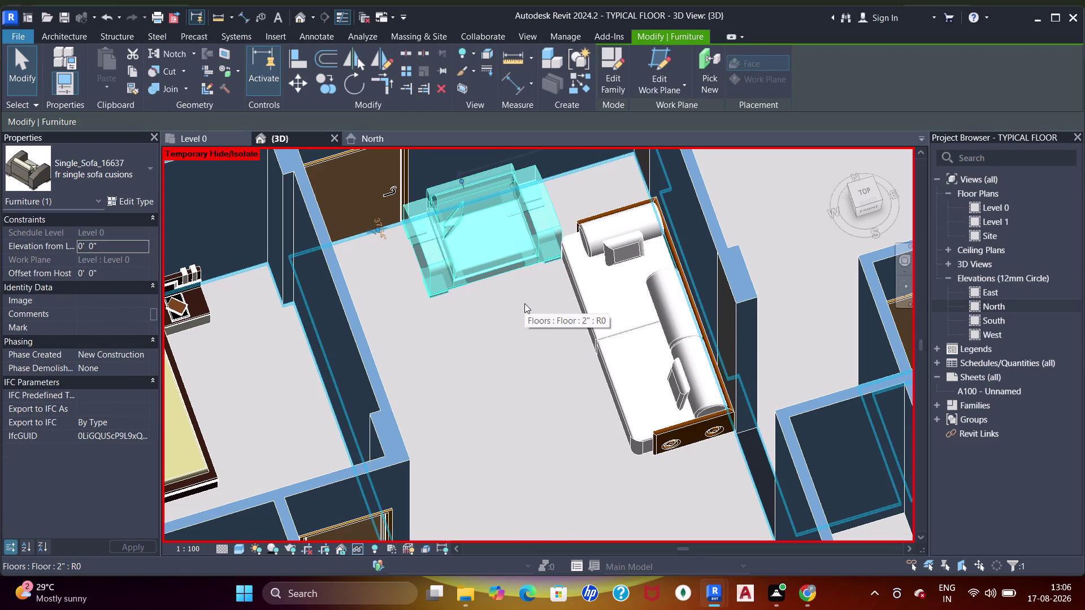
key(Escape)
key(Escape)
Orbit to inspect the unit's furniture and bedroom, then return to Level 0.
scroll(down, 3)
middle_drag(499, 320, 638, 391)
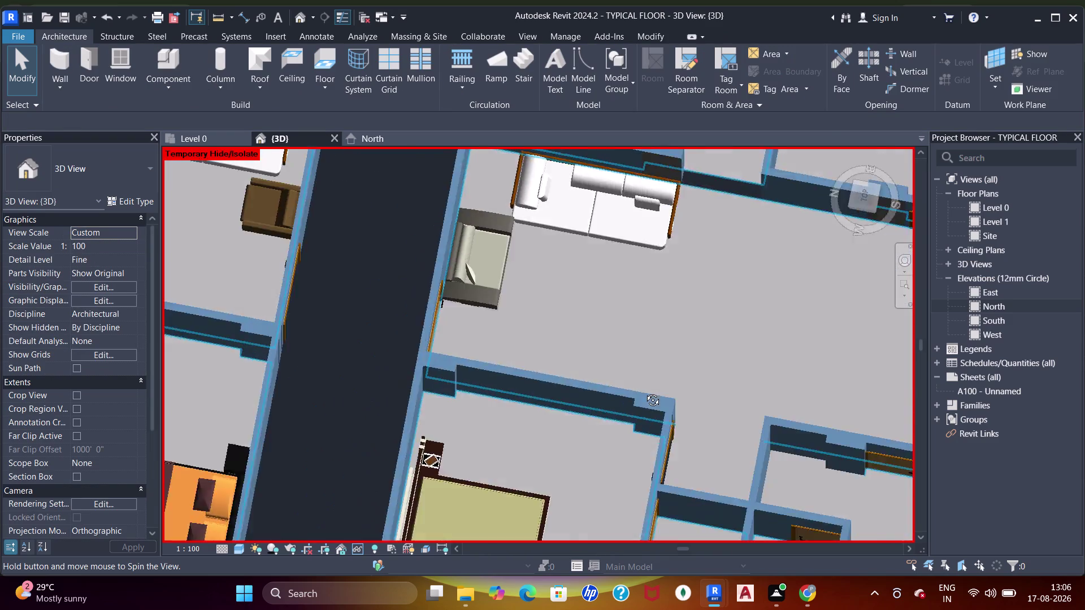
middle_drag(638, 391, 527, 304)
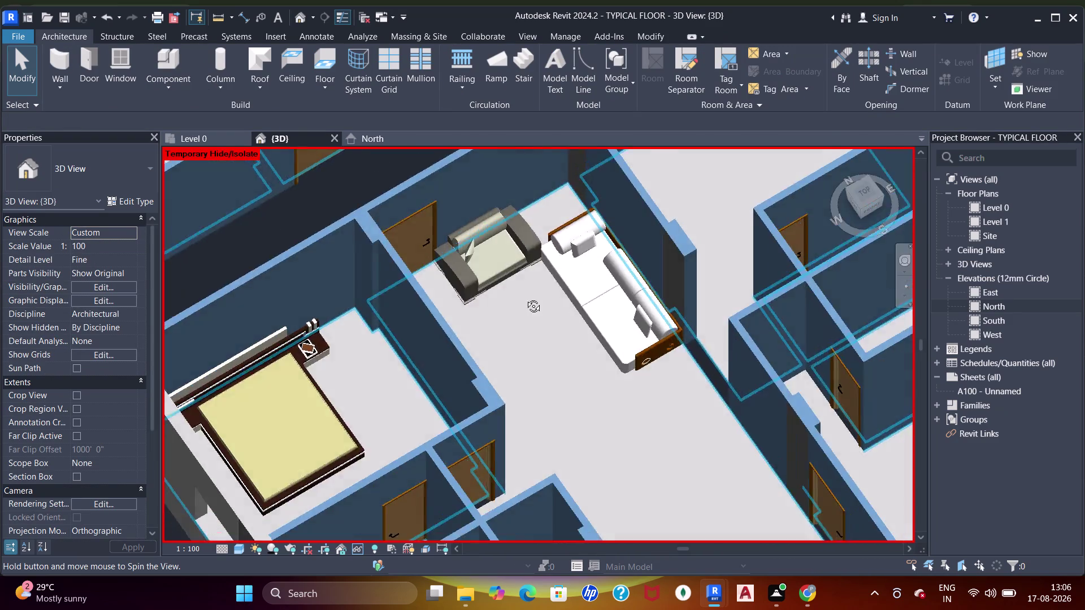
middle_drag(527, 304, 512, 270)
scroll(down, 3)
middle_drag(677, 307, 652, 329)
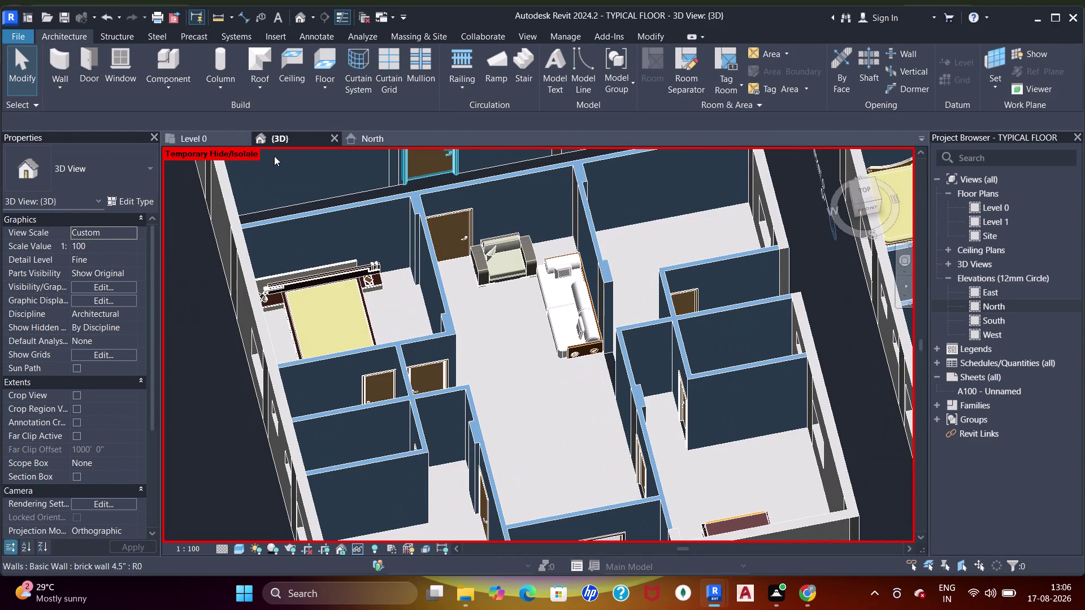
click(204, 144)
scroll(down, 3)
middle_drag(674, 293, 637, 248)
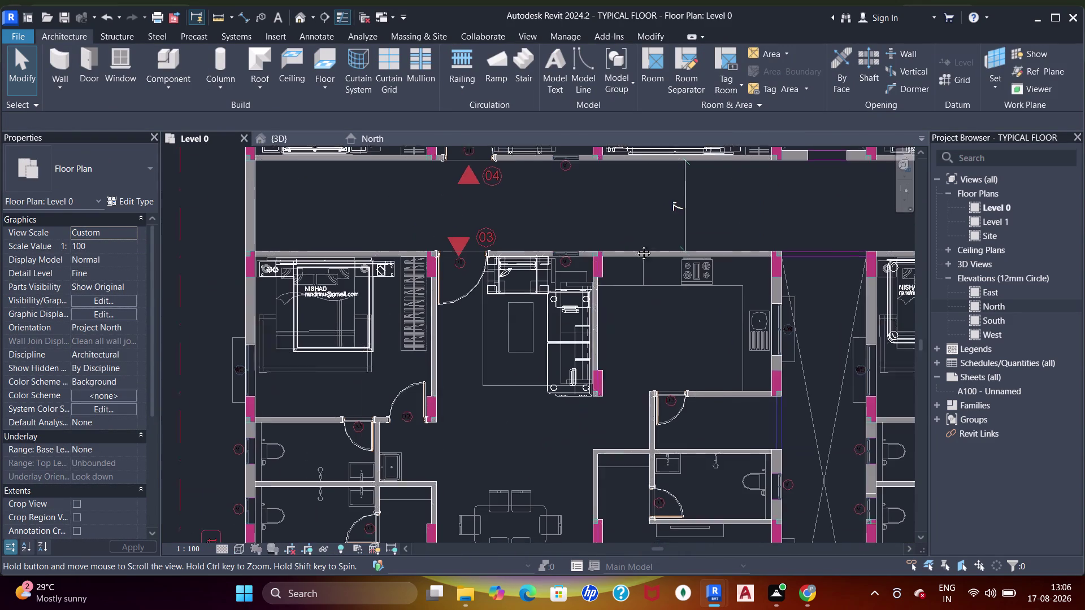
Pan the Level 0 plan to bring the upper and corridor-side units into view.
middle_drag(637, 248, 632, 203)
scroll(down, 3)
middle_drag(609, 234, 614, 207)
middle_drag(688, 233, 661, 233)
middle_drag(719, 357, 513, 360)
middle_drag(681, 302, 674, 313)
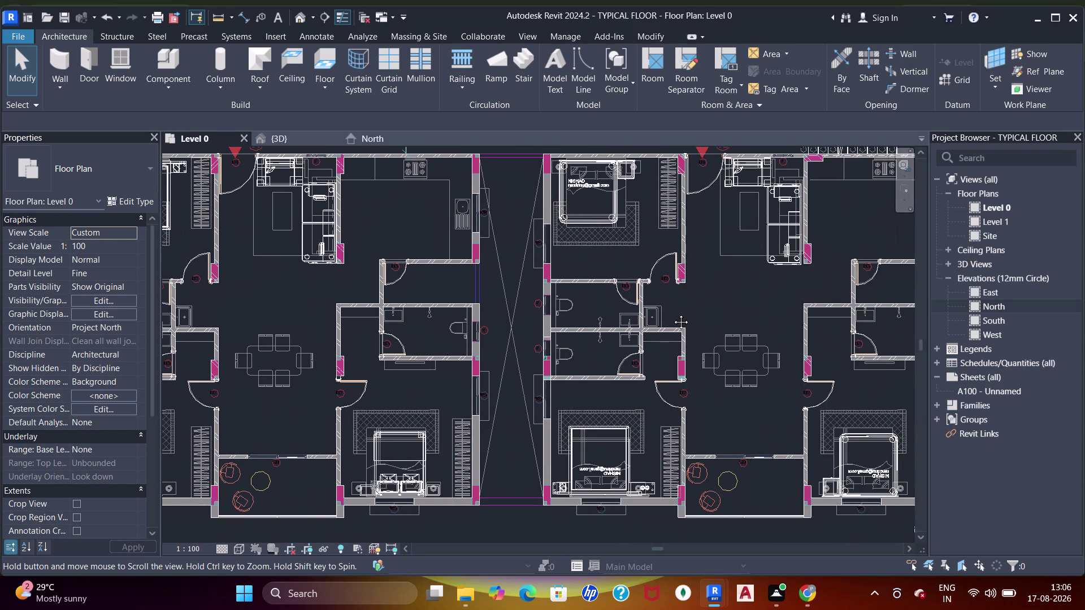
middle_drag(674, 313, 639, 429)
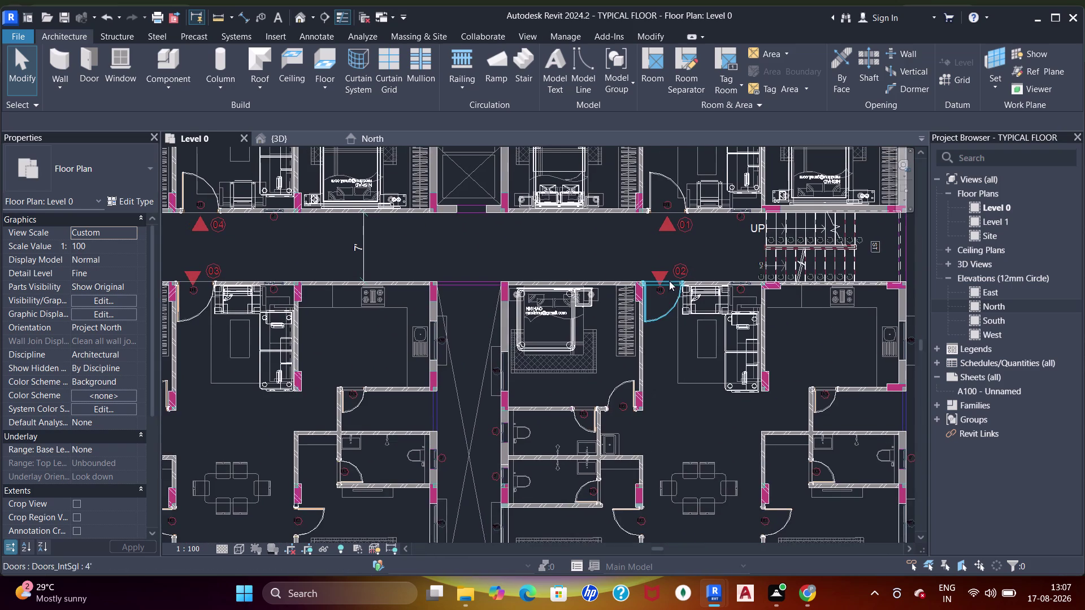
middle_drag(669, 286, 747, 256)
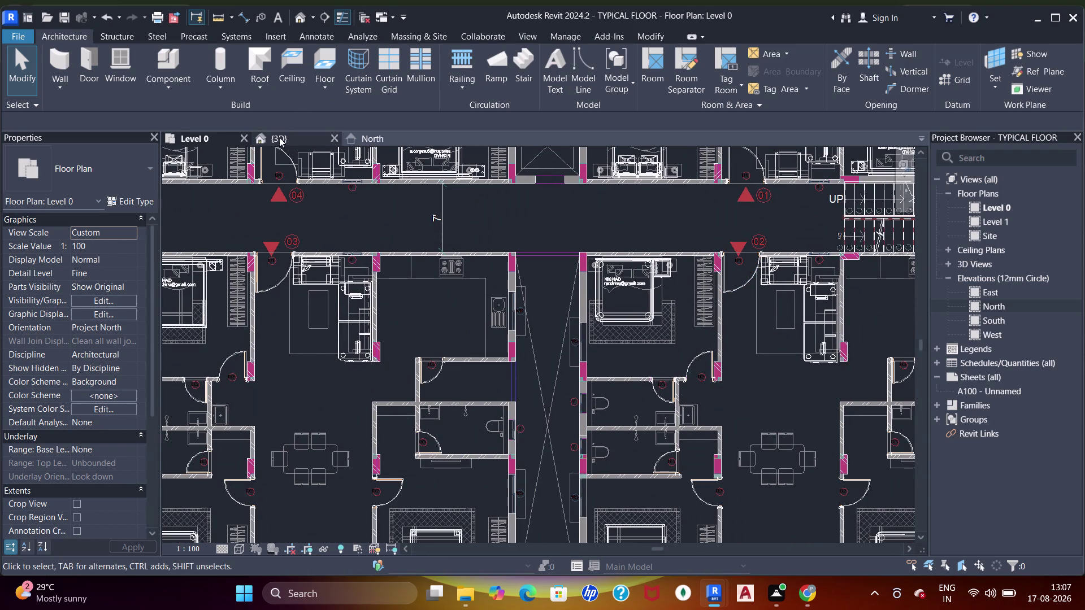
Start placing a component and browse Load Family up to the furniture library.
click(172, 57)
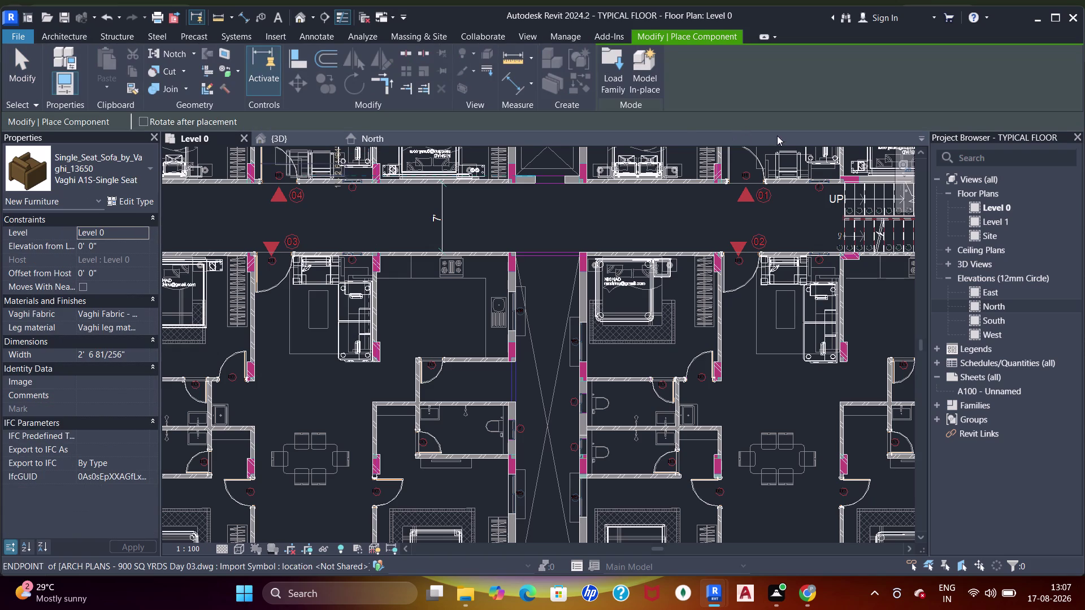
click(618, 76)
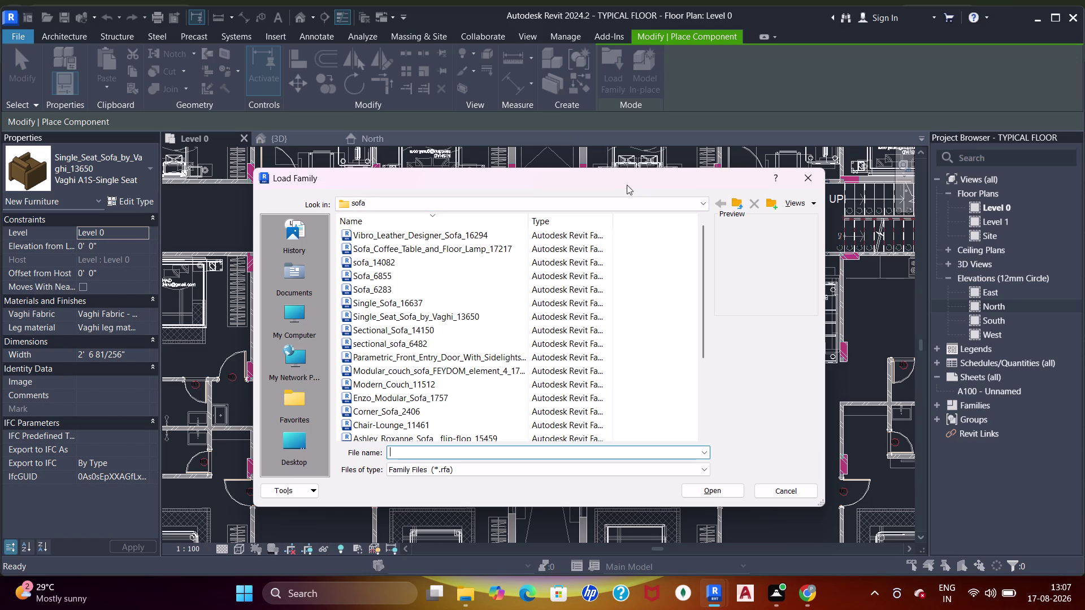
click(740, 203)
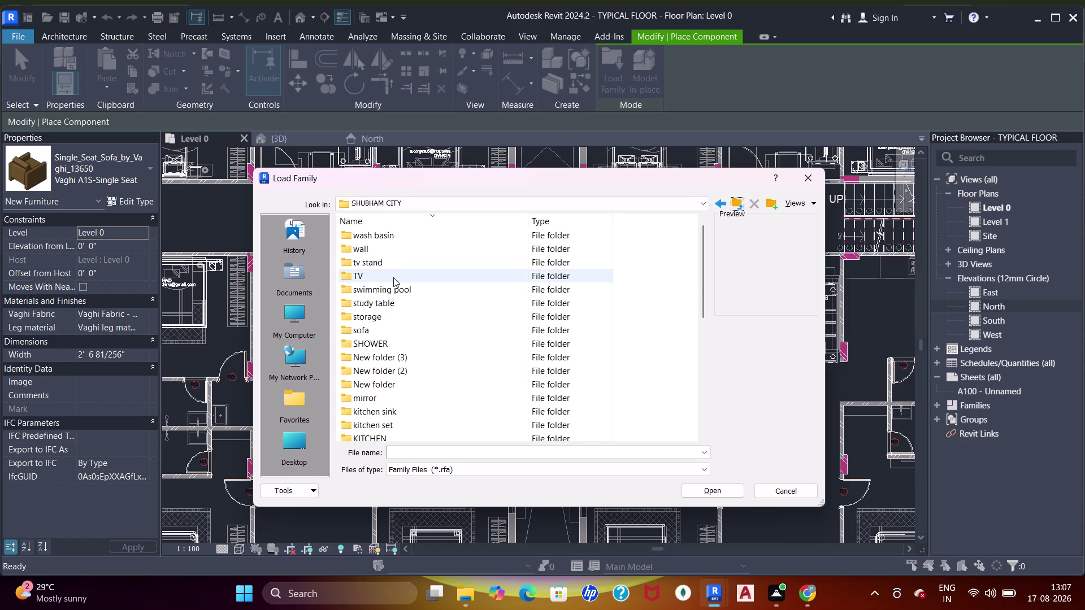
Load Wood_and_Glass_Coffee_Table_17065 from the SHUBHAM CITY dining table folder.
scroll(down, 3)
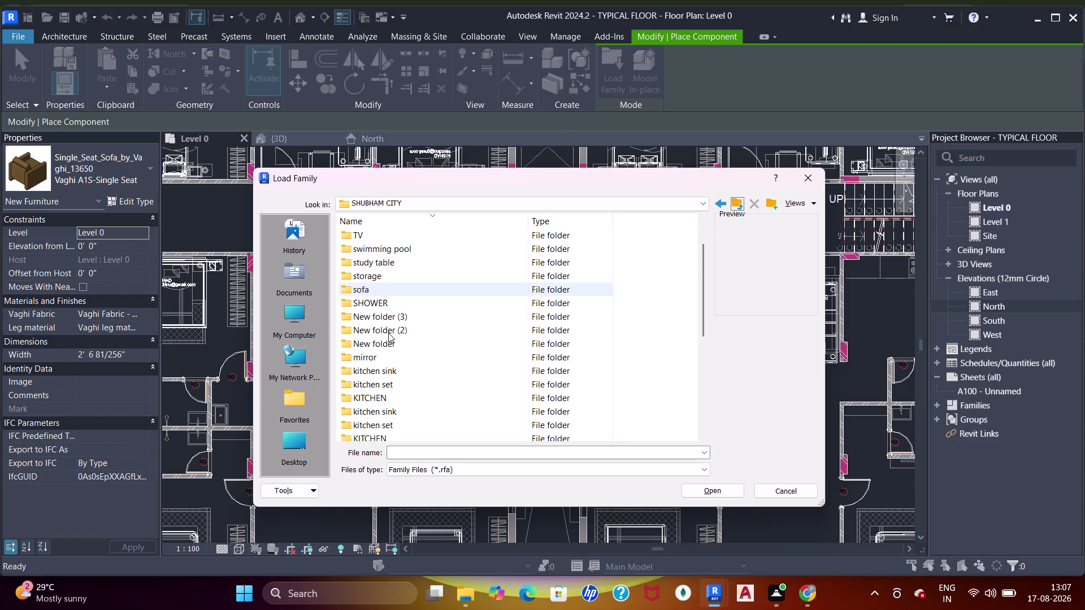
scroll(down, 3)
scroll(up, 3)
scroll(down, 3)
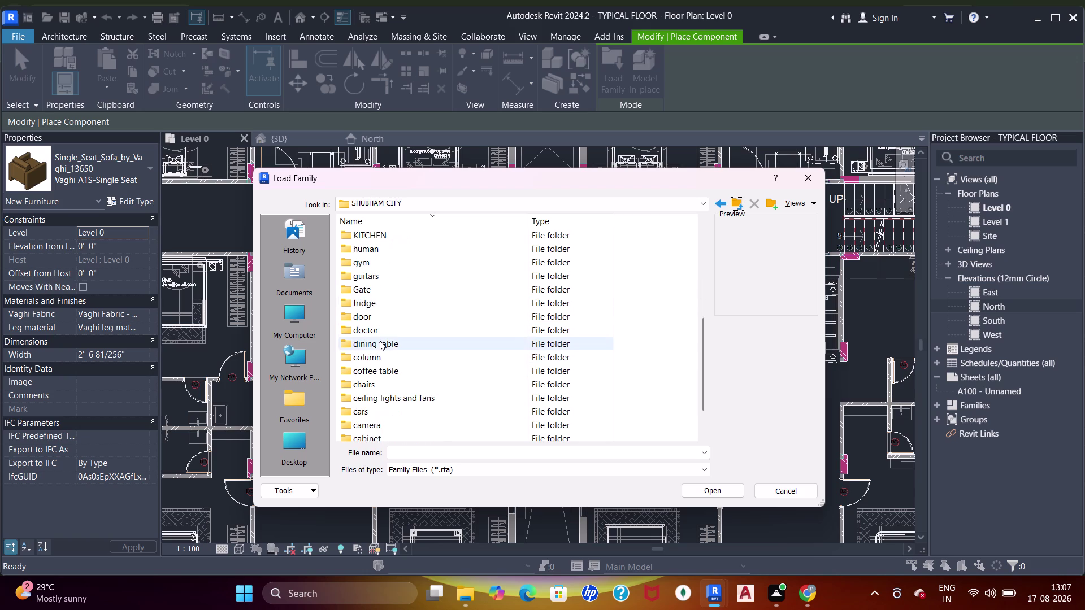
scroll(down, 3)
scroll(down, 3)
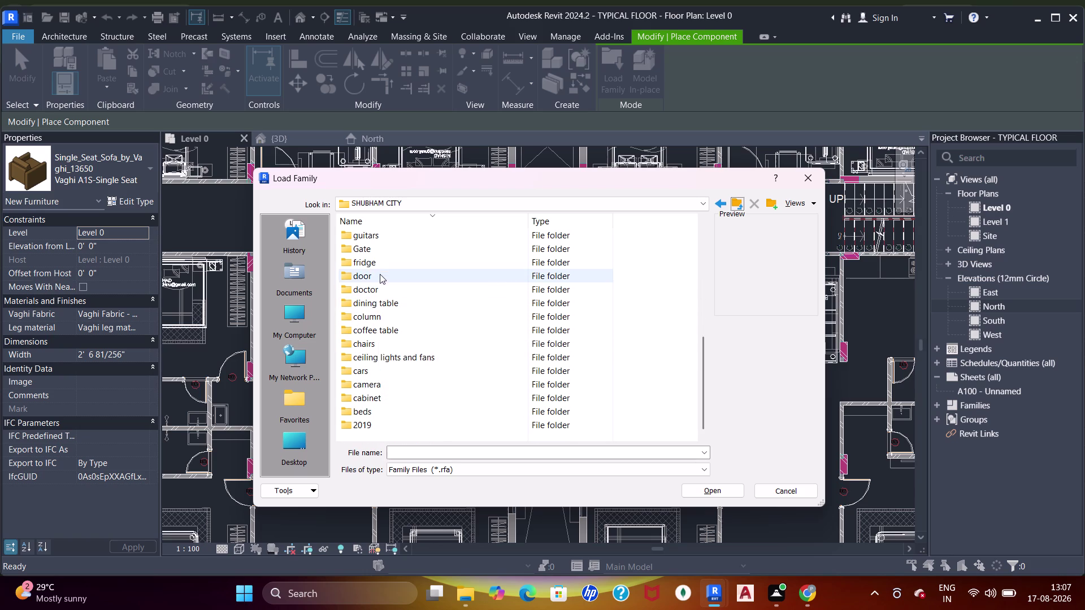
double_click(374, 304)
click(388, 237)
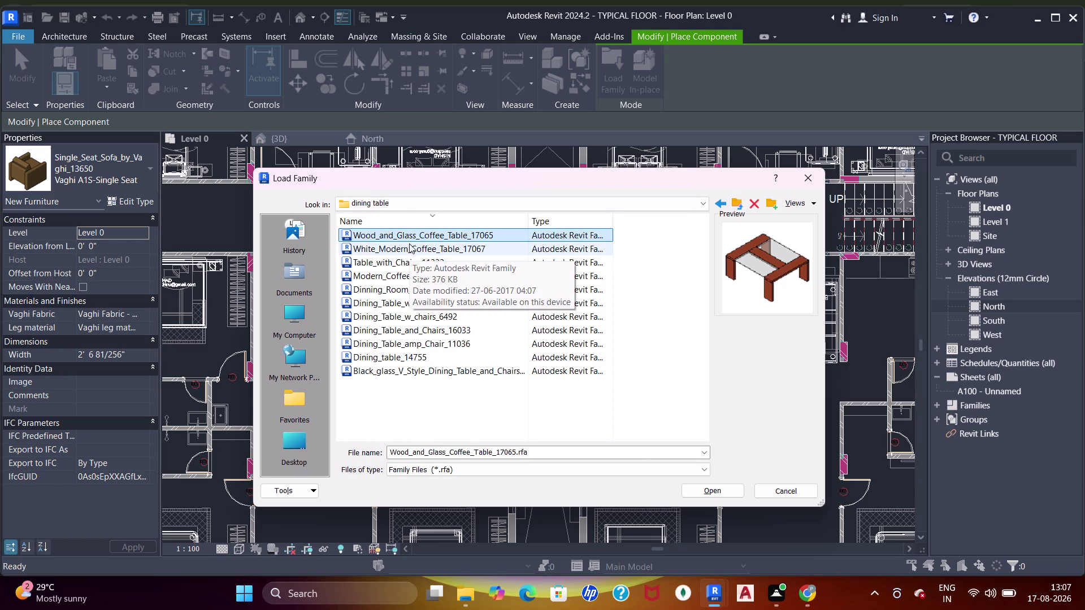
double_click(411, 239)
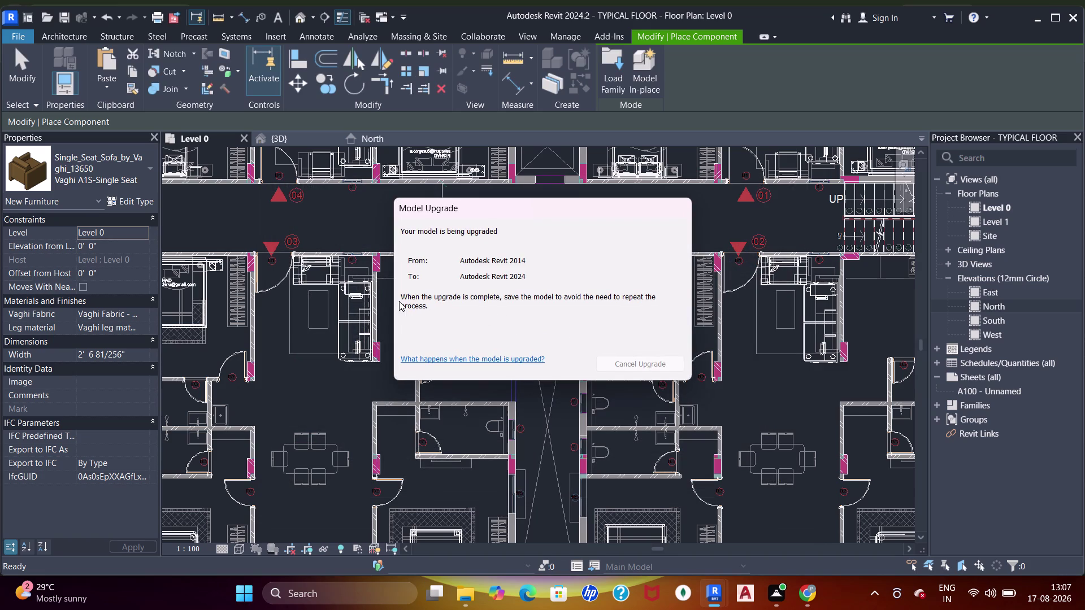
middle_drag(320, 310, 351, 349)
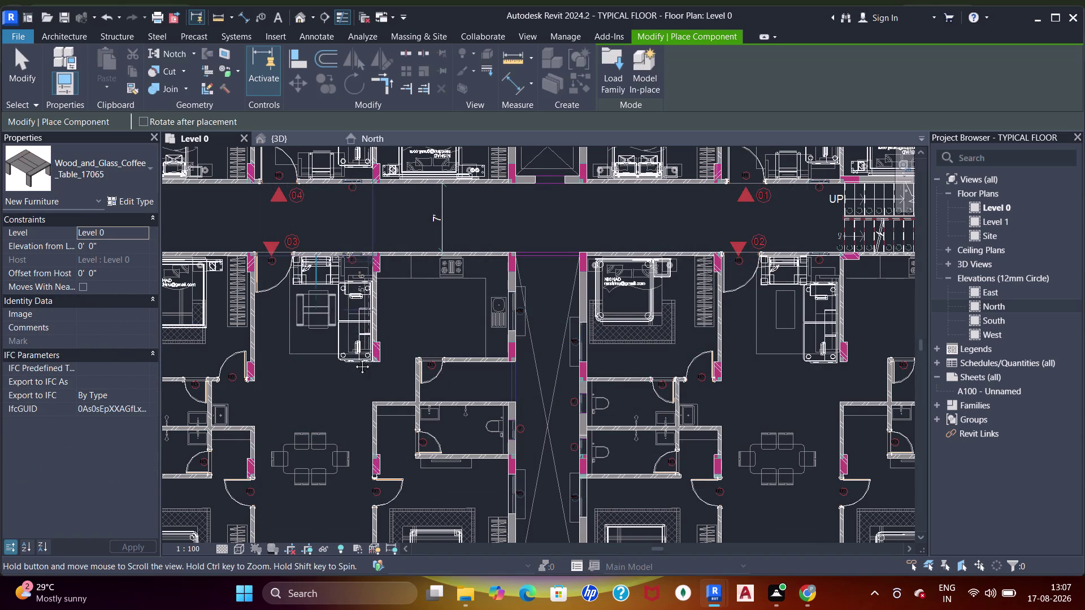
Pan and zoom the Level 0 plan onto the unit's living area.
middle_drag(350, 349, 376, 418)
middle_drag(449, 283, 449, 420)
middle_drag(443, 248, 453, 324)
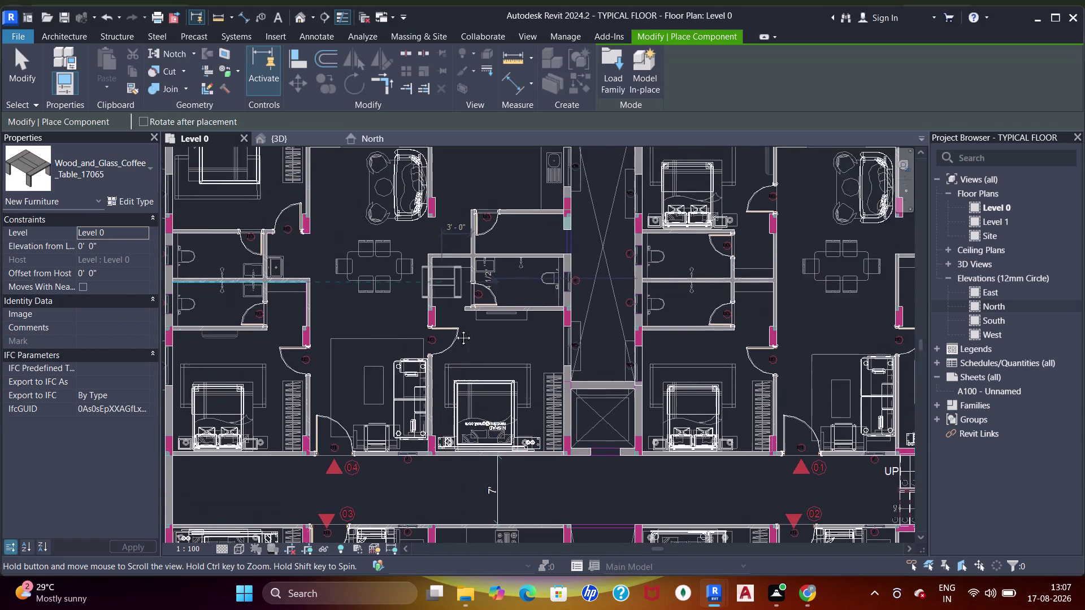
middle_drag(453, 324, 482, 416)
middle_drag(457, 413, 456, 349)
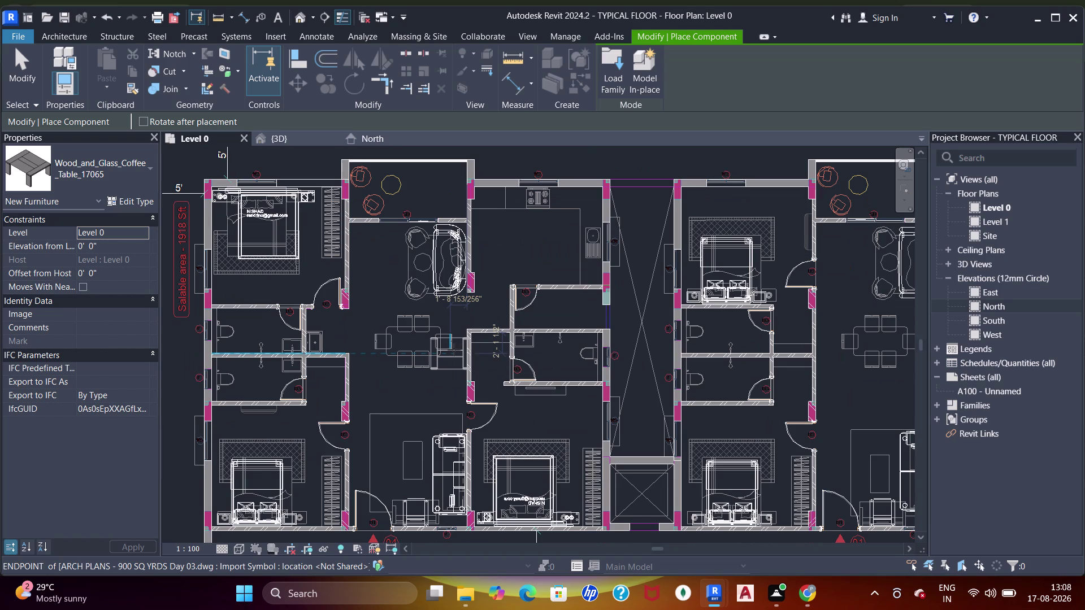
middle_drag(452, 416, 467, 315)
scroll(up, 3)
scroll(up, 3)
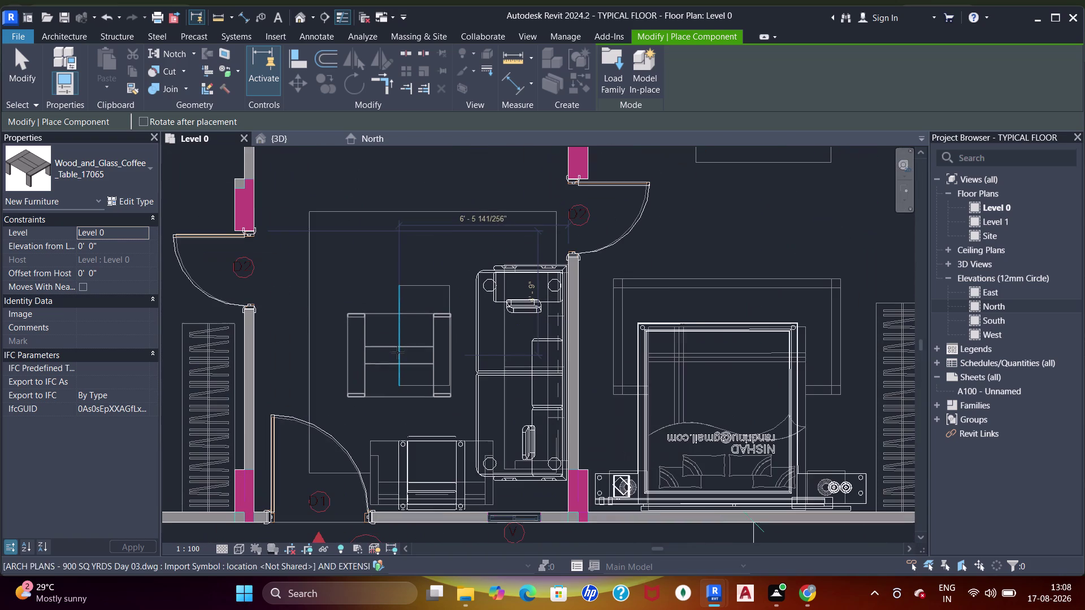
Load White_Modern_Coffee_Table_17067 from the dining table folder.
click(614, 74)
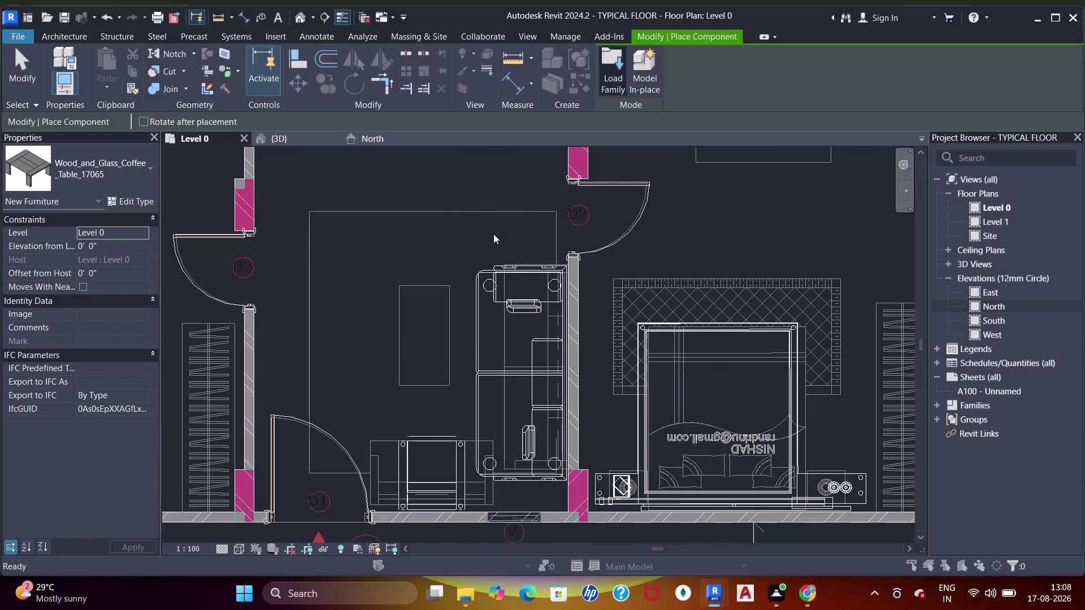
click(407, 256)
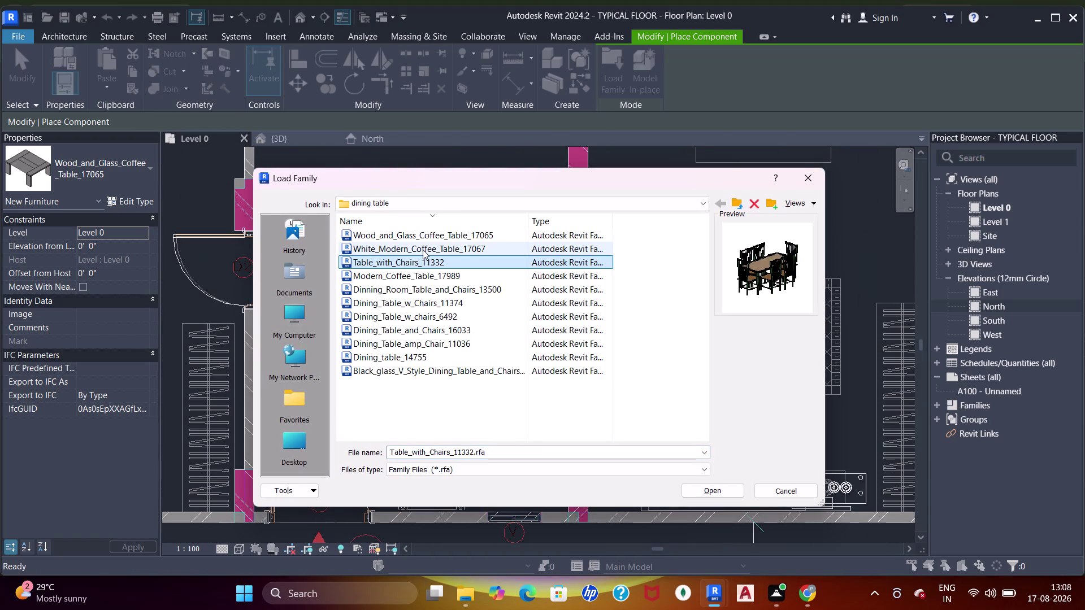
click(423, 249)
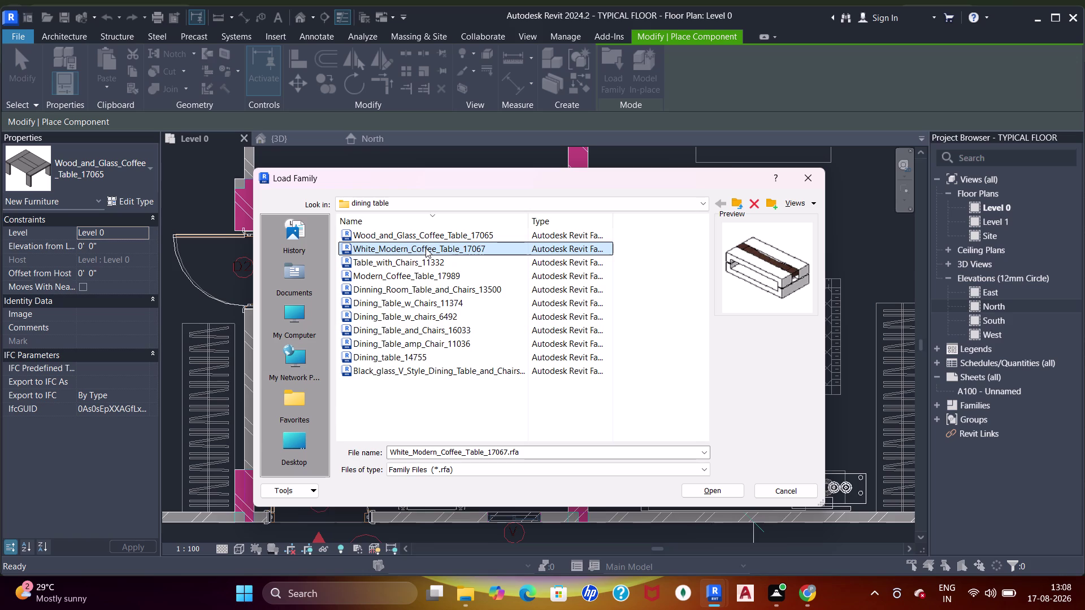
double_click(426, 248)
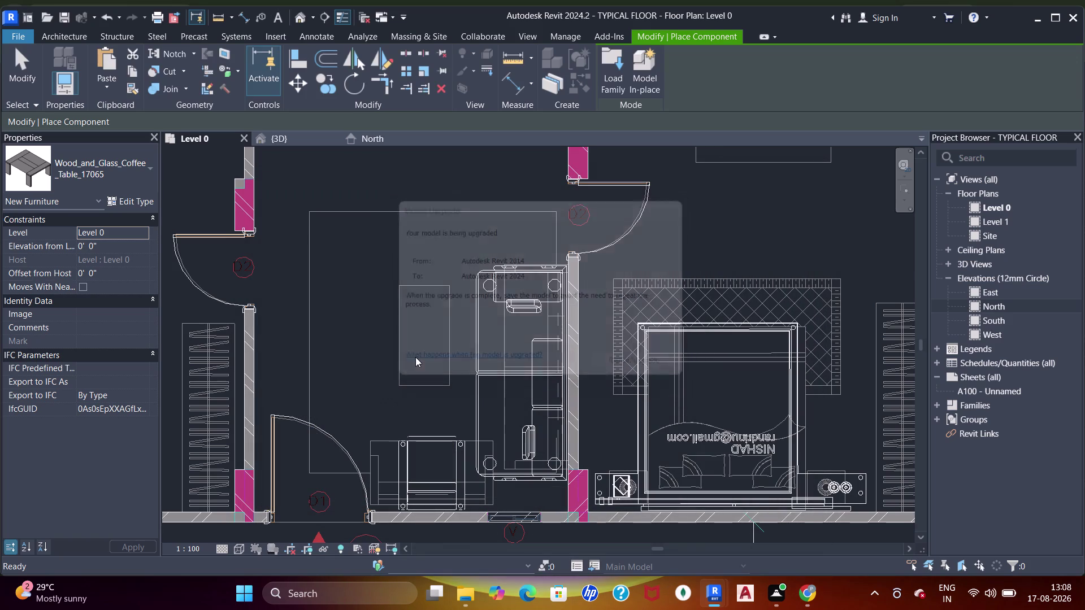
Rotate the white modern coffee table and place it beside the sofa.
scroll(up, 3)
key(space)
key(space)
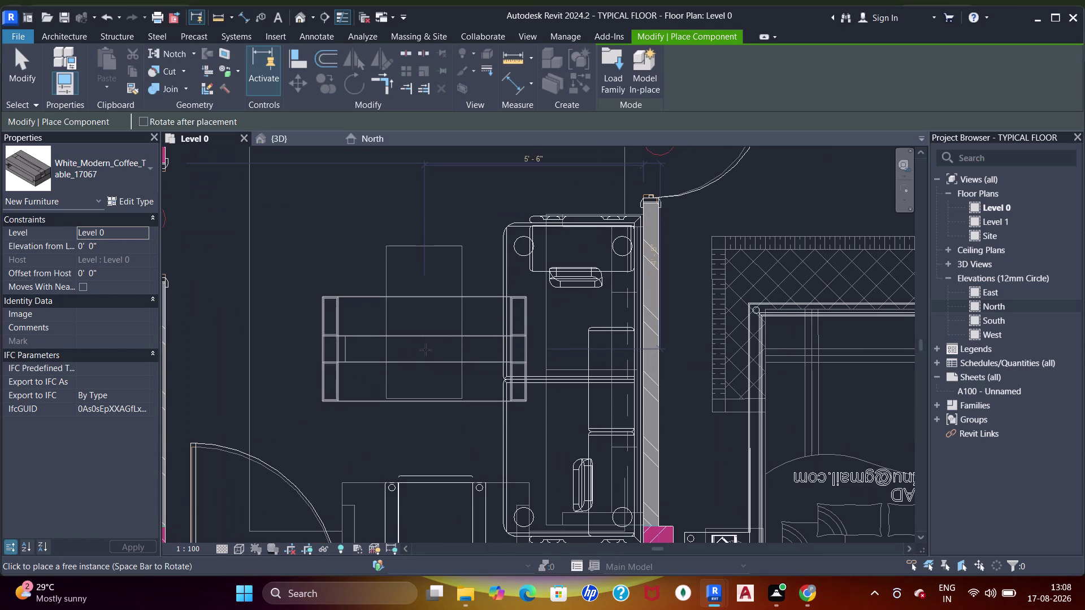
key(space)
key(space)
click(391, 324)
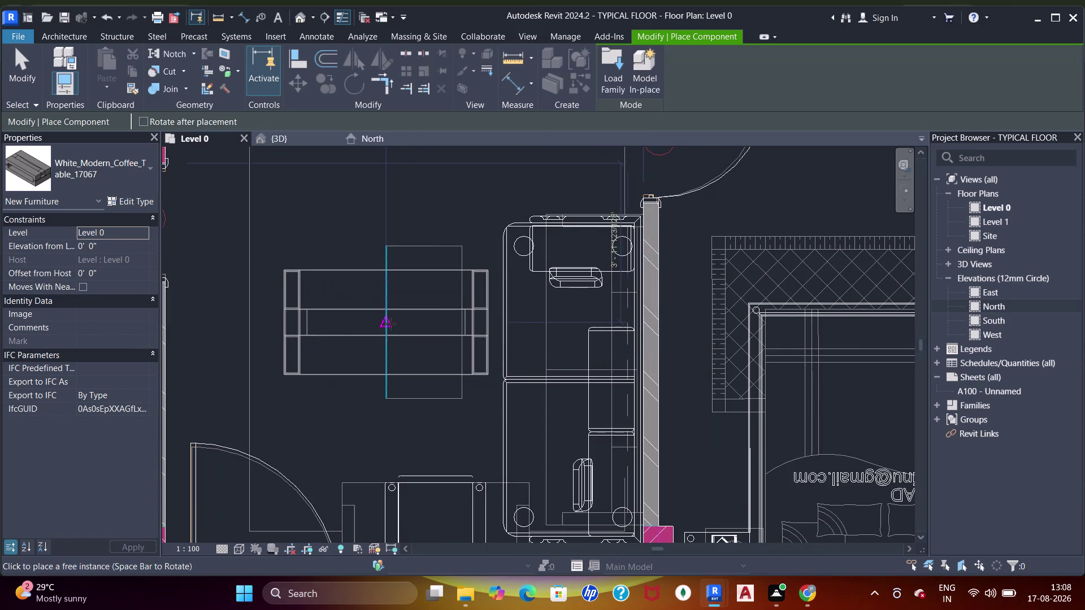
key(Escape)
key(Escape)
key(Escape)
key(Escape)
click(417, 319)
Nudge the coffee table nine steps right and five down, then view it in 3D.
key(space)
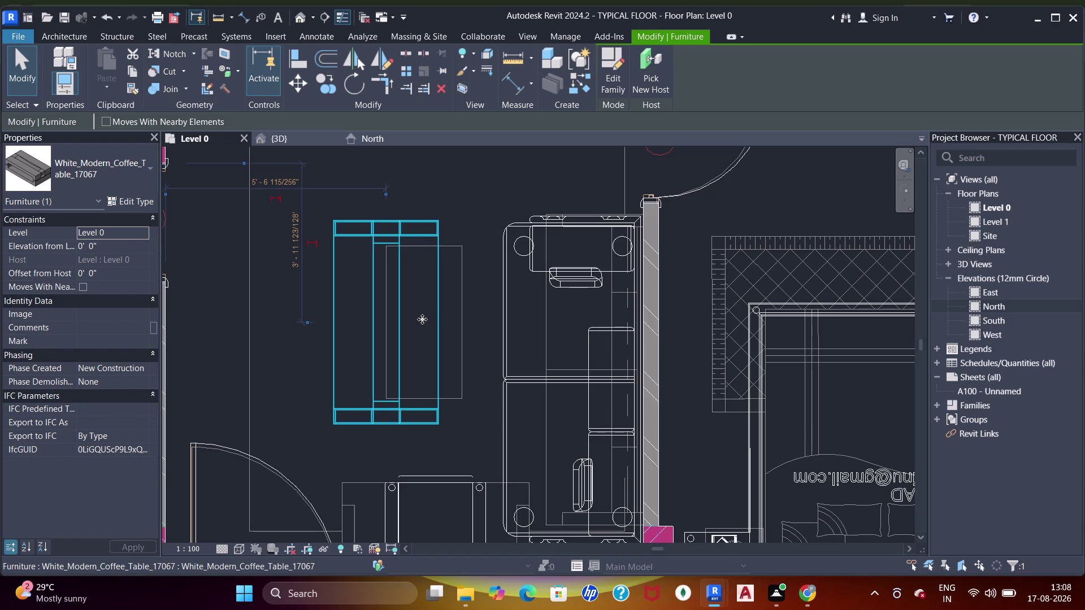
key(Right)
key(Right)
key(Right)
key(Right)
key(Right)
key(Right)
key(Right)
key(Right)
key(Right)
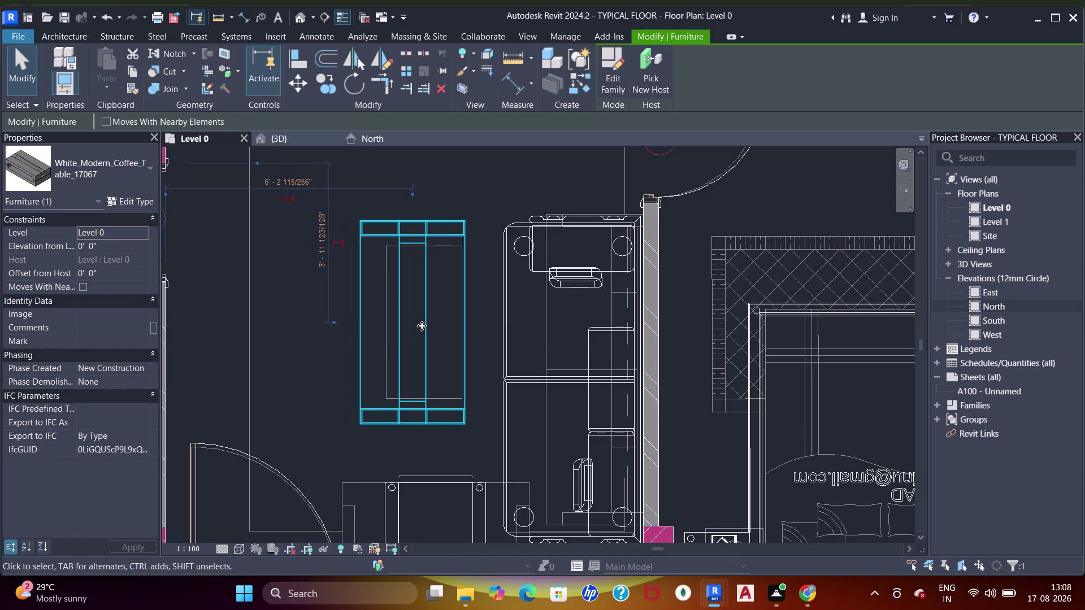
key(Down)
key(Down)
key(Down)
key(Down)
key(Down)
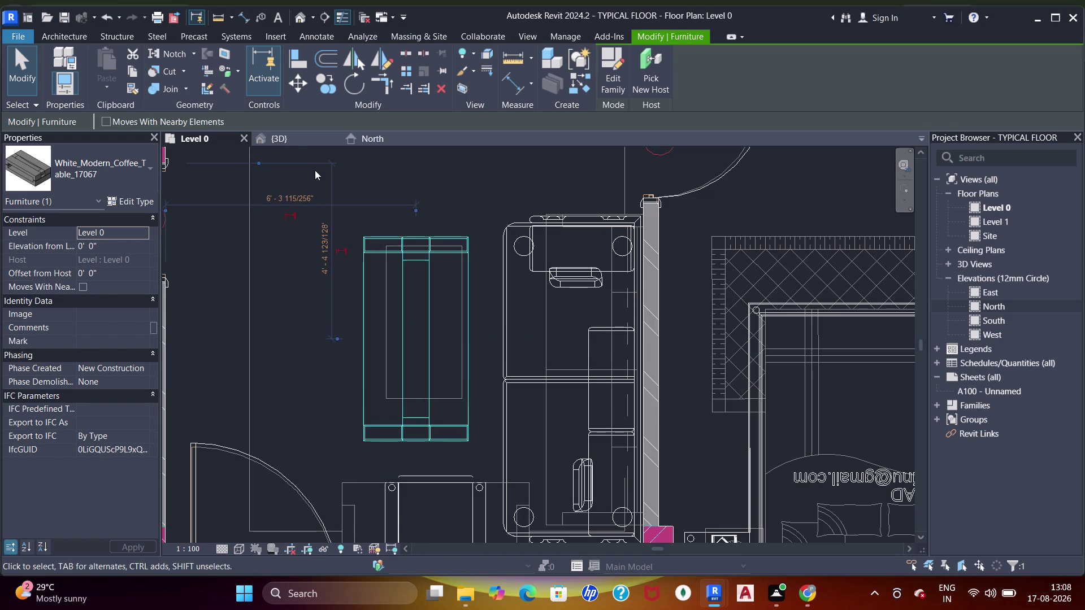
click(289, 141)
Orbit the 3D view to the living area and inspect the white coffee table.
scroll(down, 3)
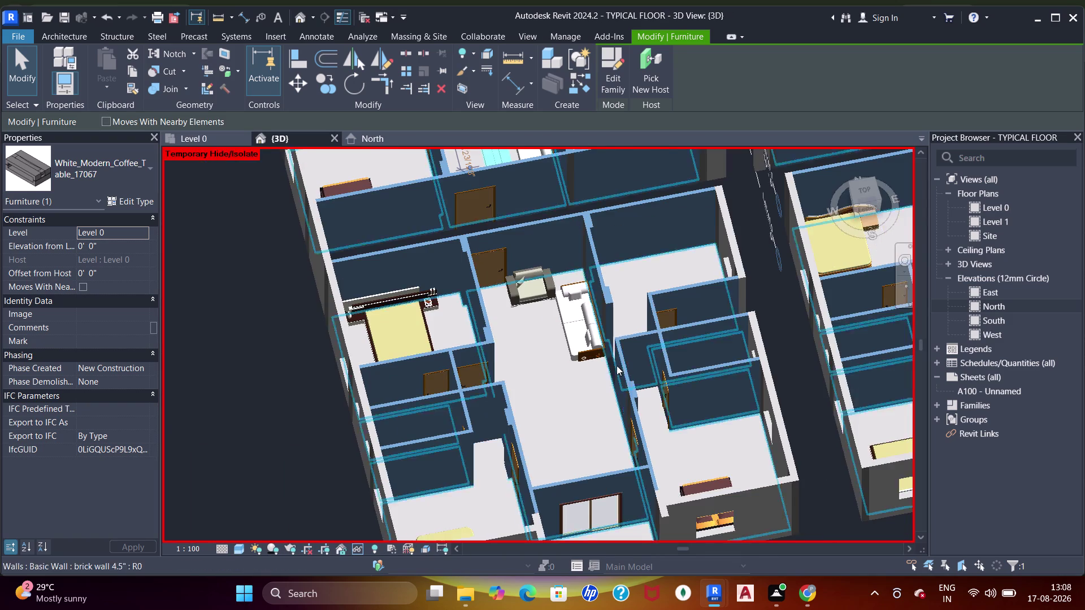
middle_drag(617, 366, 441, 389)
middle_drag(635, 334, 559, 372)
scroll(down, 3)
middle_drag(448, 321, 450, 323)
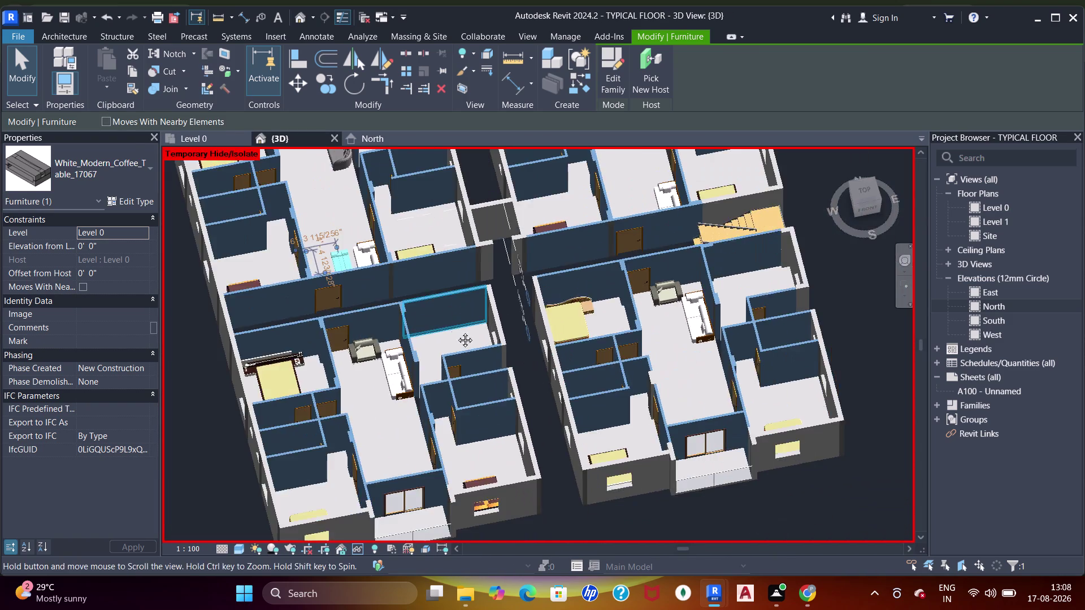
middle_drag(449, 323, 645, 387)
middle_drag(522, 383, 594, 391)
scroll(up, 3)
middle_drag(560, 369, 745, 393)
scroll(up, 3)
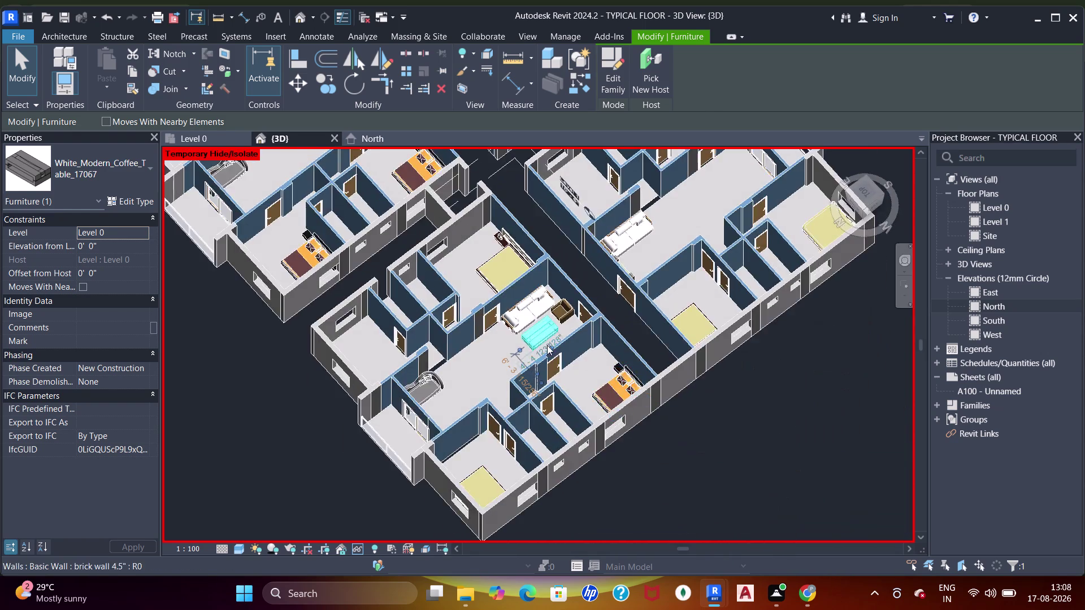
scroll(up, 3)
key(Escape)
middle_drag(534, 357, 643, 294)
middle_drag(604, 317, 564, 318)
scroll(up, 3)
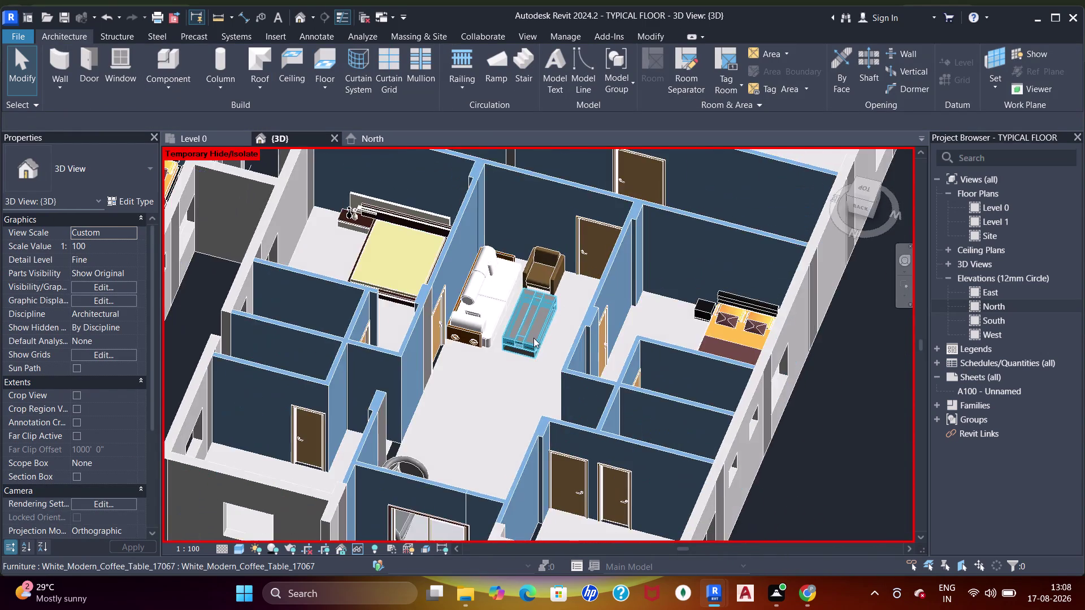
scroll(up, 3)
middle_drag(558, 377, 527, 447)
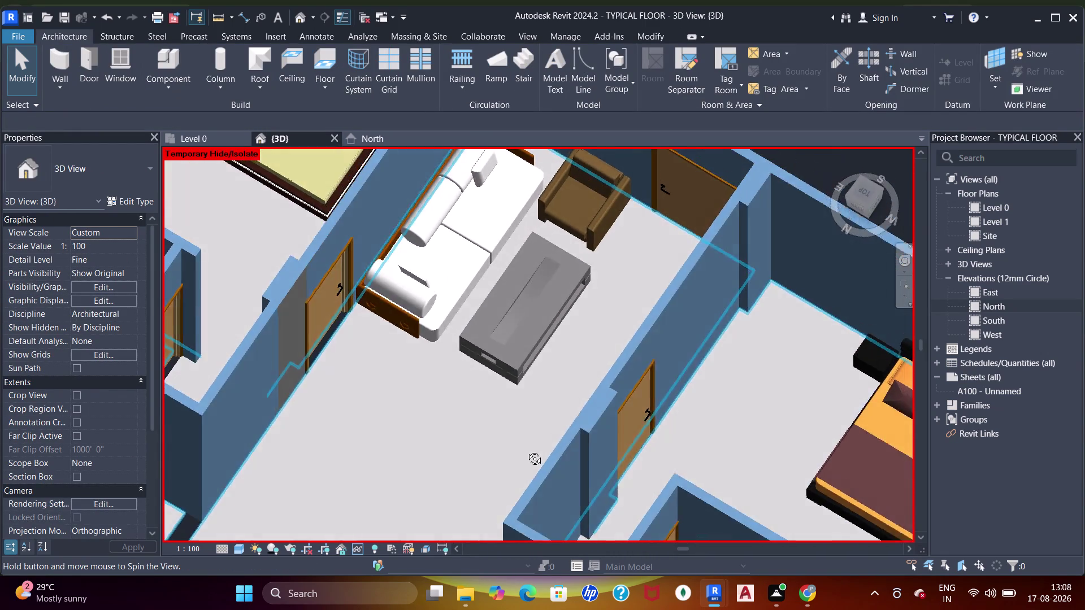
middle_drag(526, 448, 588, 302)
middle_drag(572, 339, 548, 373)
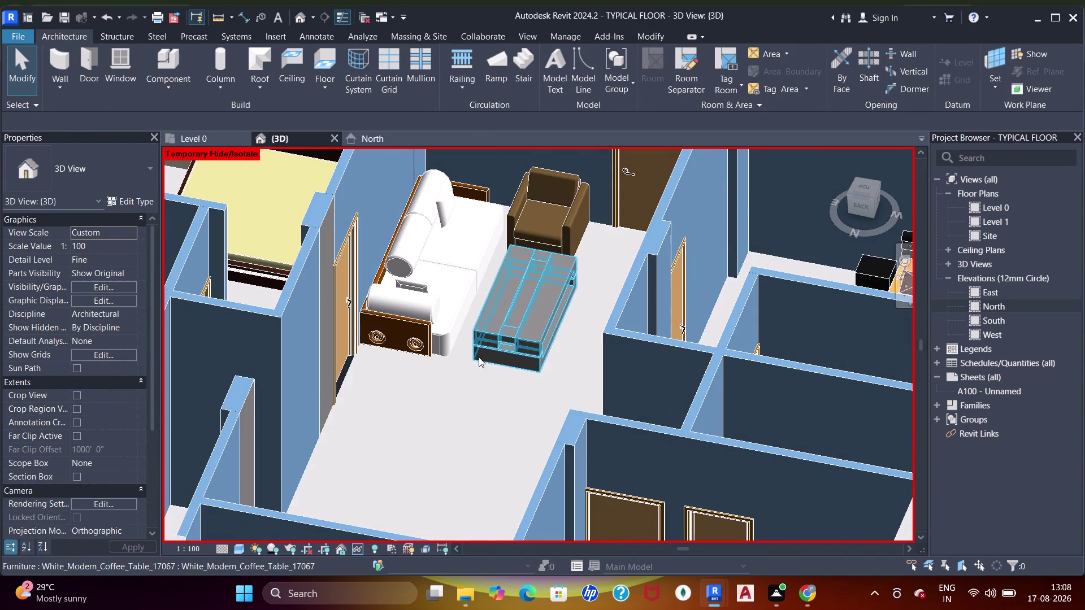
click(232, 552)
click(245, 533)
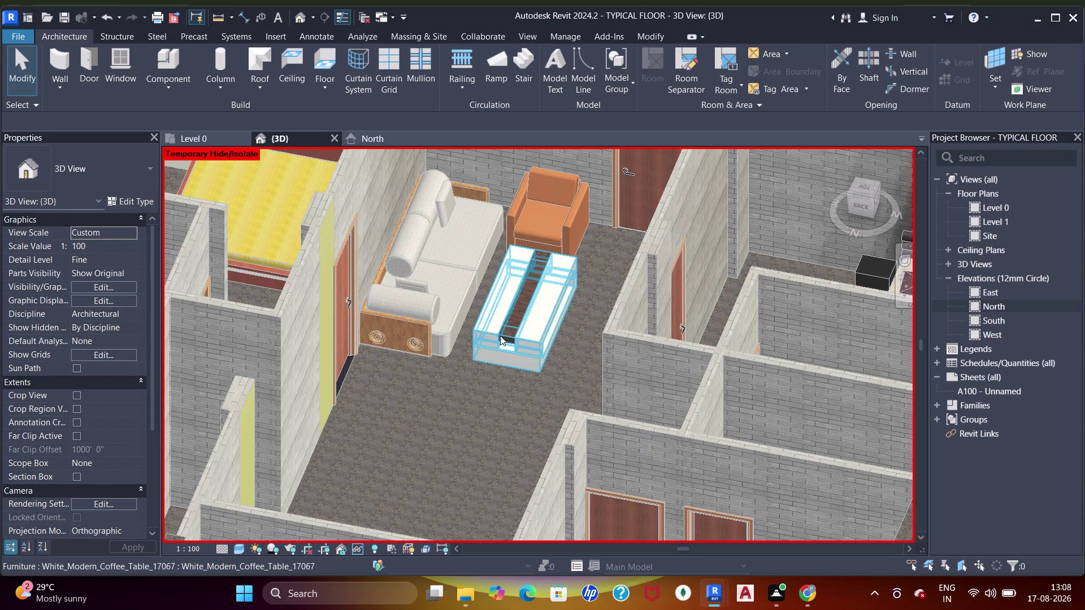
key(Escape)
Switch the 3D visual style to Realistic and return to the Level 0 plan.
middle_drag(544, 386, 547, 343)
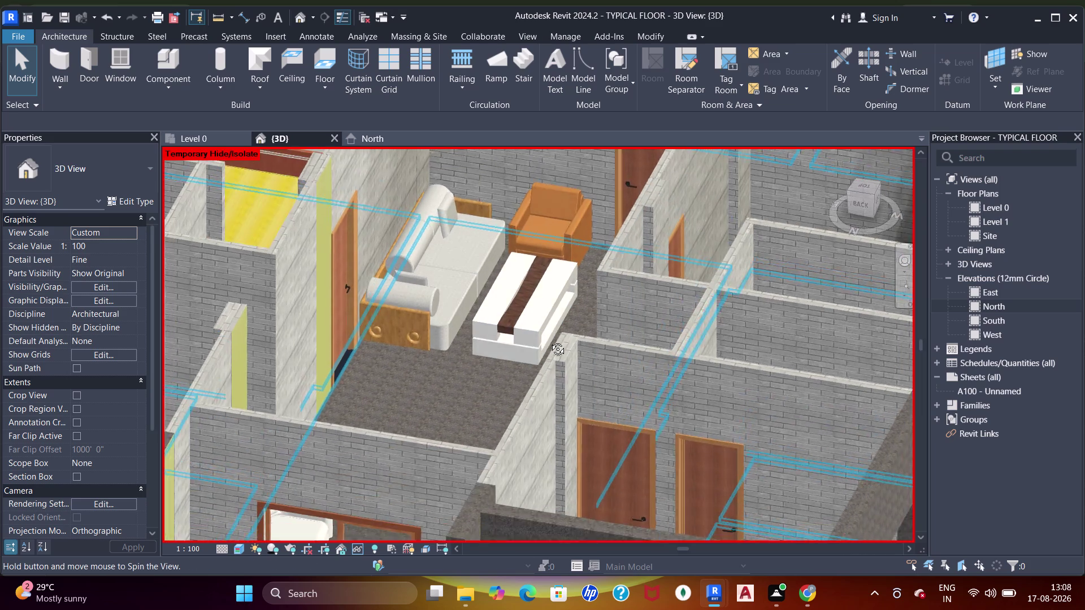
middle_drag(547, 343, 562, 361)
scroll(down, 3)
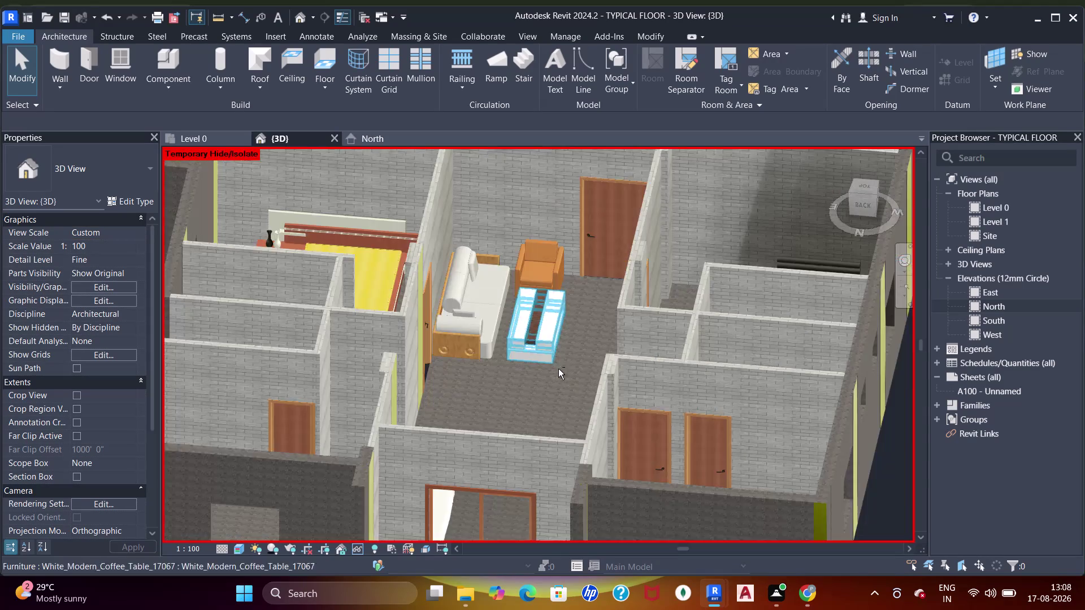
middle_drag(558, 372, 436, 449)
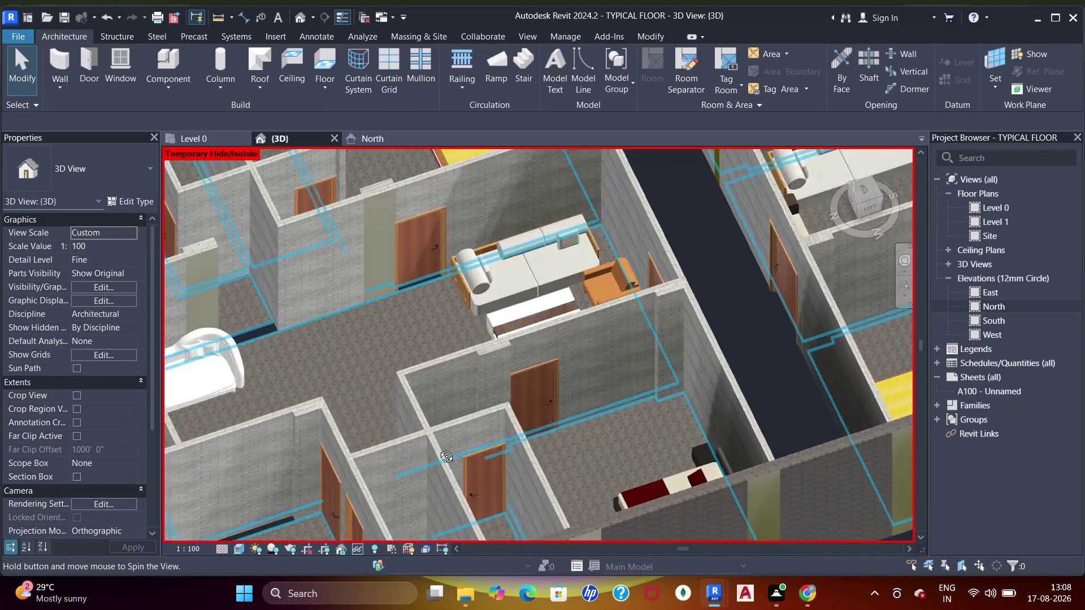
middle_drag(437, 449, 569, 481)
middle_drag(570, 481, 516, 431)
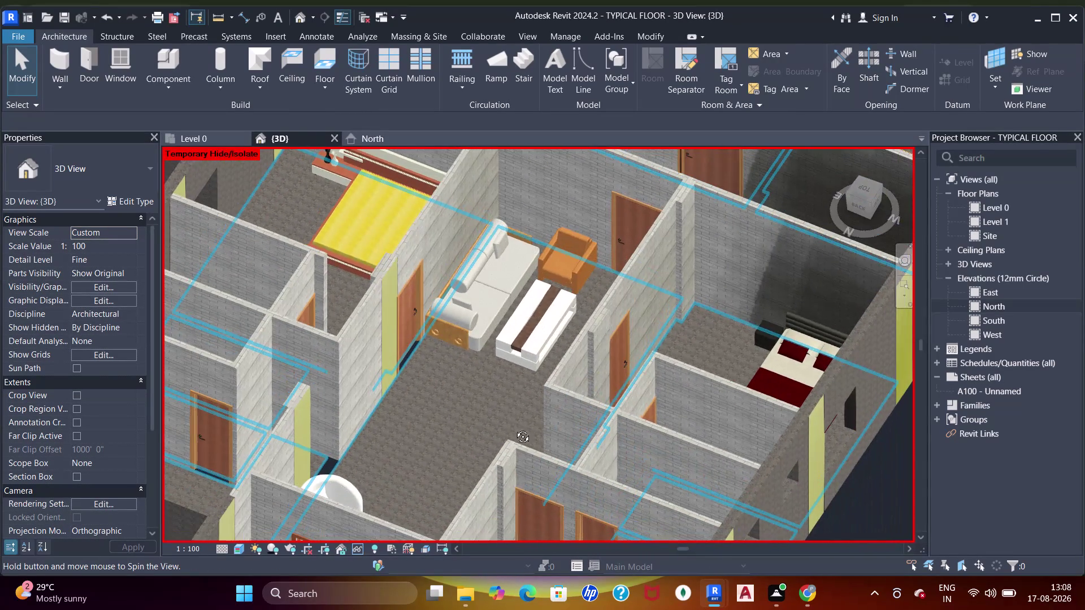
middle_drag(516, 431, 511, 422)
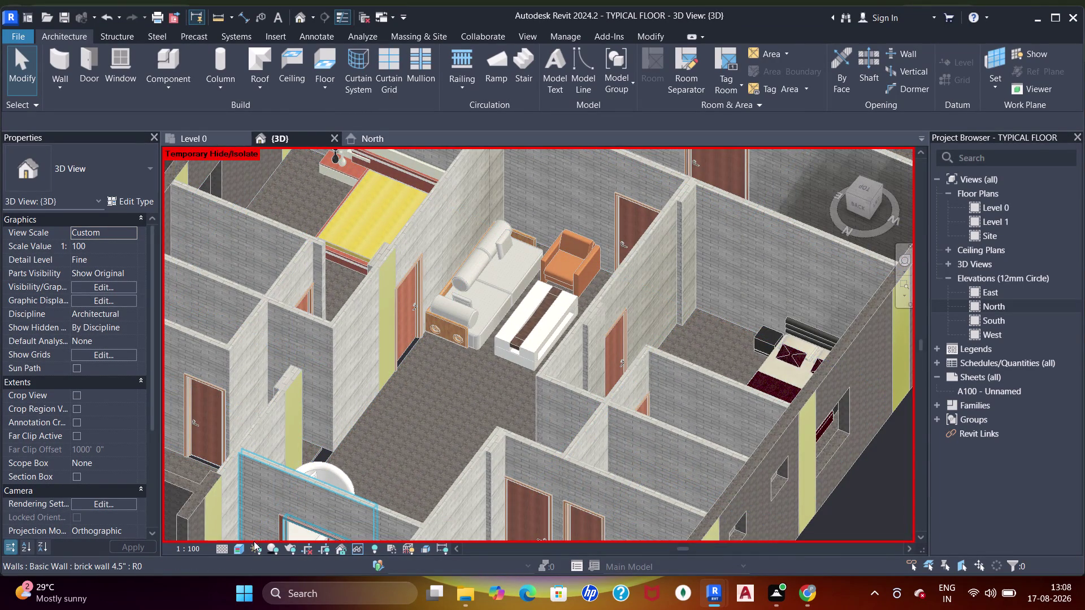
click(236, 552)
click(265, 495)
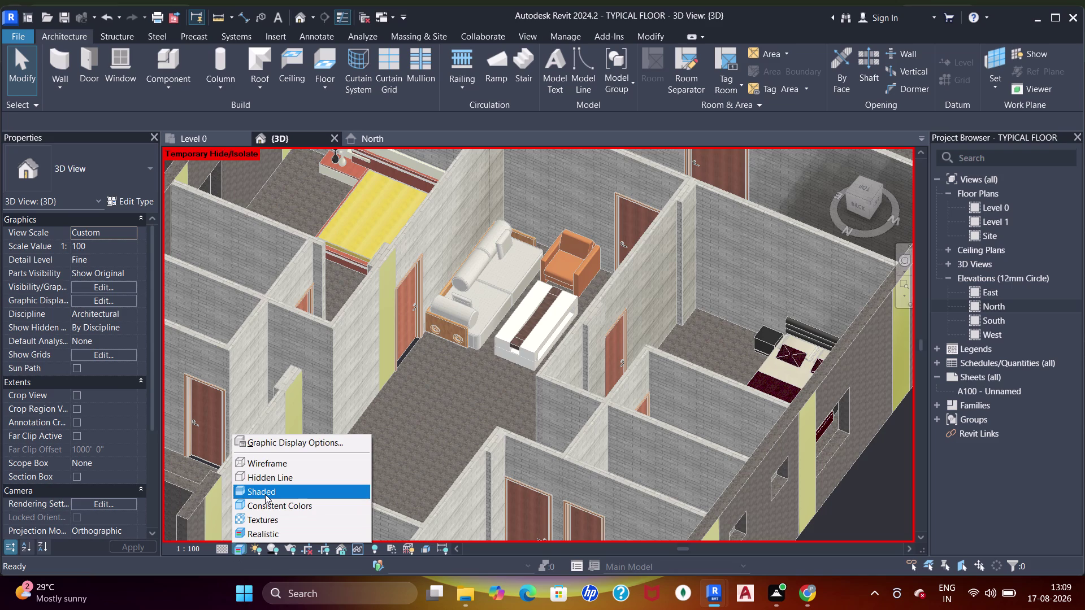
click(204, 143)
scroll(down, 3)
Copy the white coffee table into the unit 01 living area beside its couch.
middle_drag(463, 294, 414, 294)
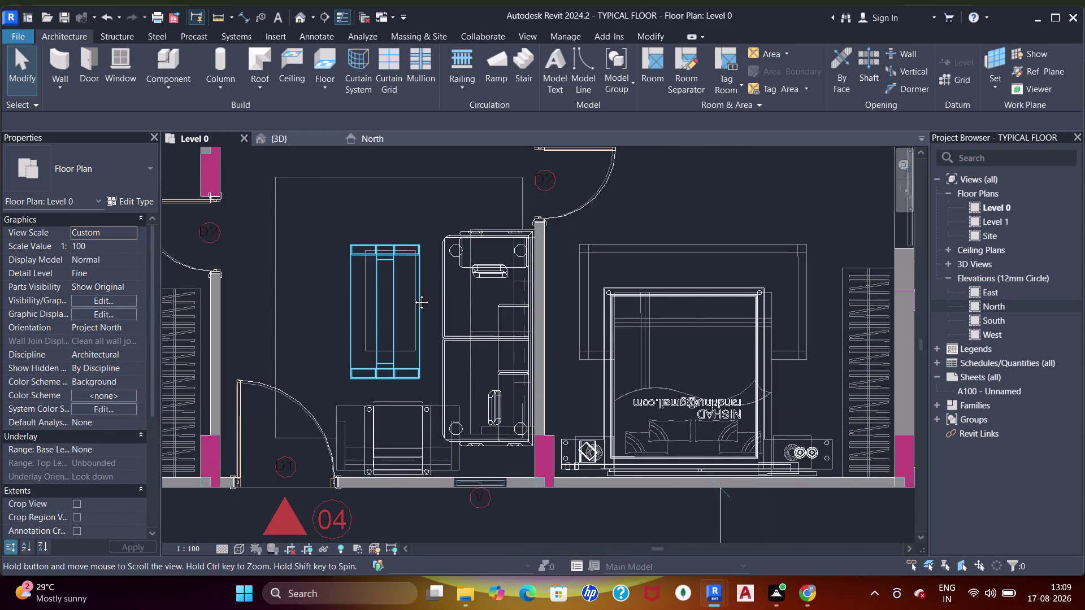
middle_drag(414, 293, 413, 294)
scroll(down, 3)
click(397, 322)
click(330, 89)
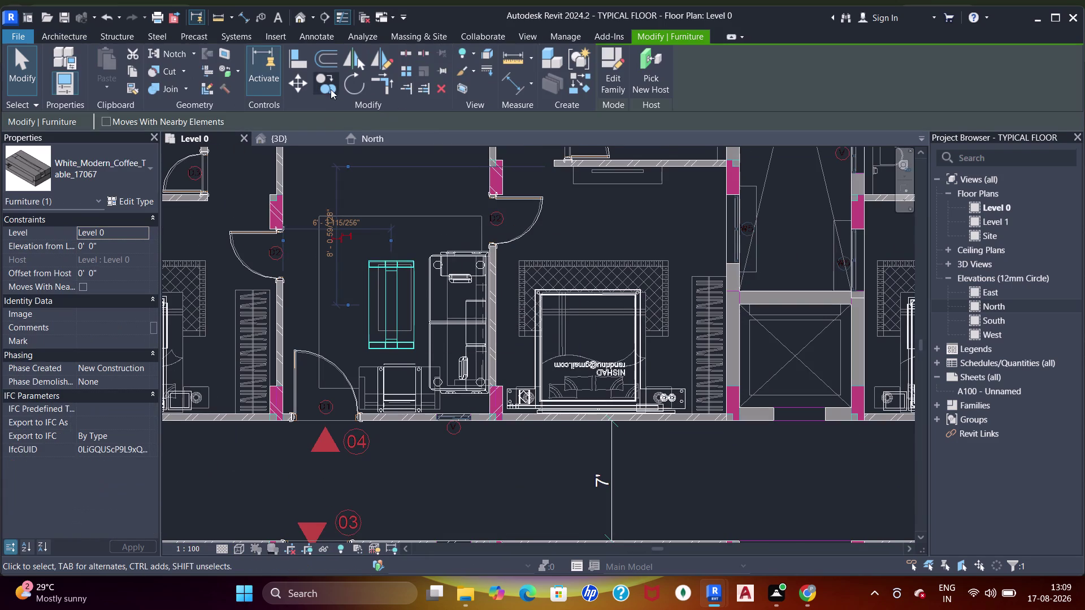
click(405, 273)
scroll(down, 3)
middle_drag(640, 294, 466, 272)
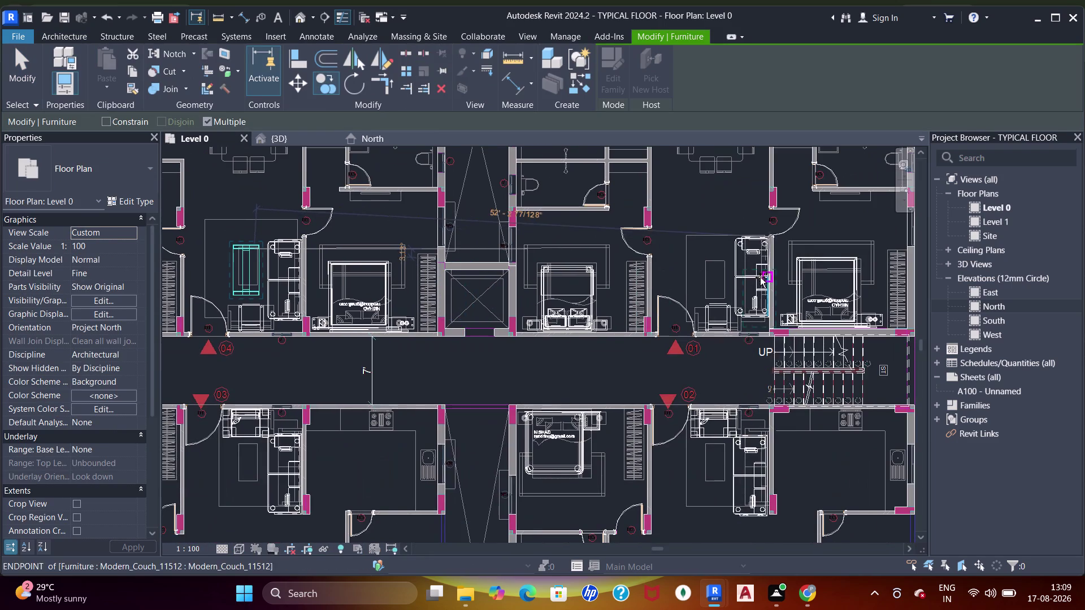
scroll(up, 3)
middle_drag(714, 276, 667, 265)
click(693, 202)
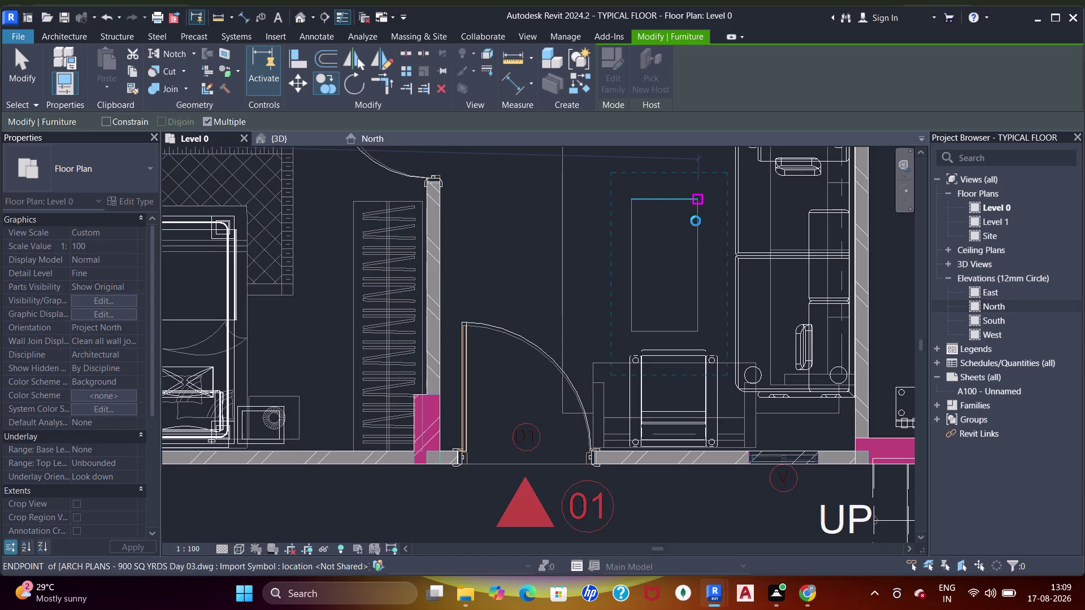
key(Escape)
key(Escape)
key(Escape)
key(Escape)
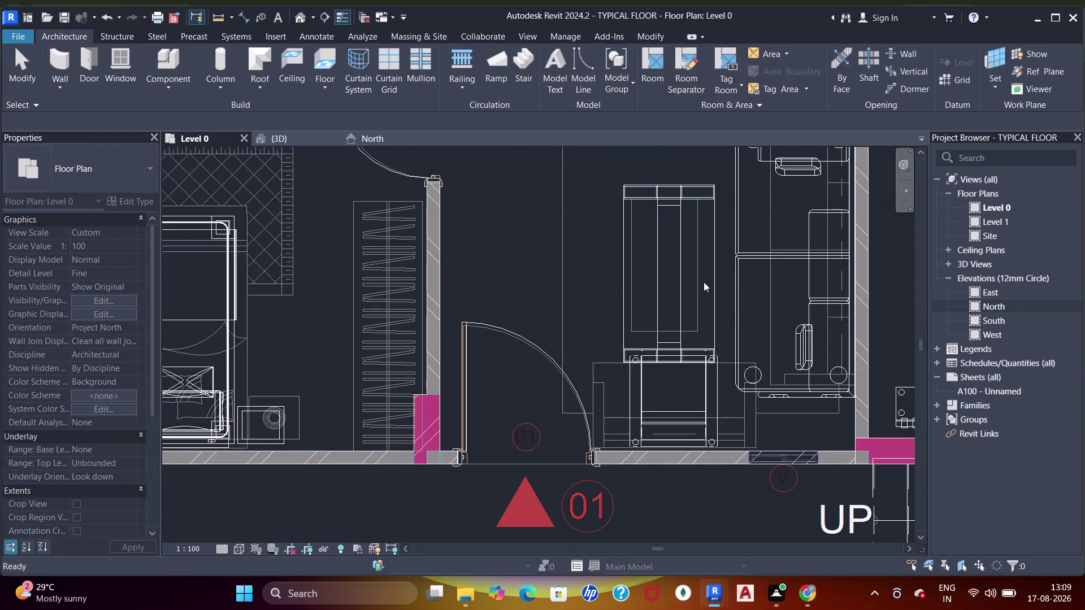
Nudge the copied coffee table six steps up and adjust the armchair's position.
click(699, 285)
key(Up)
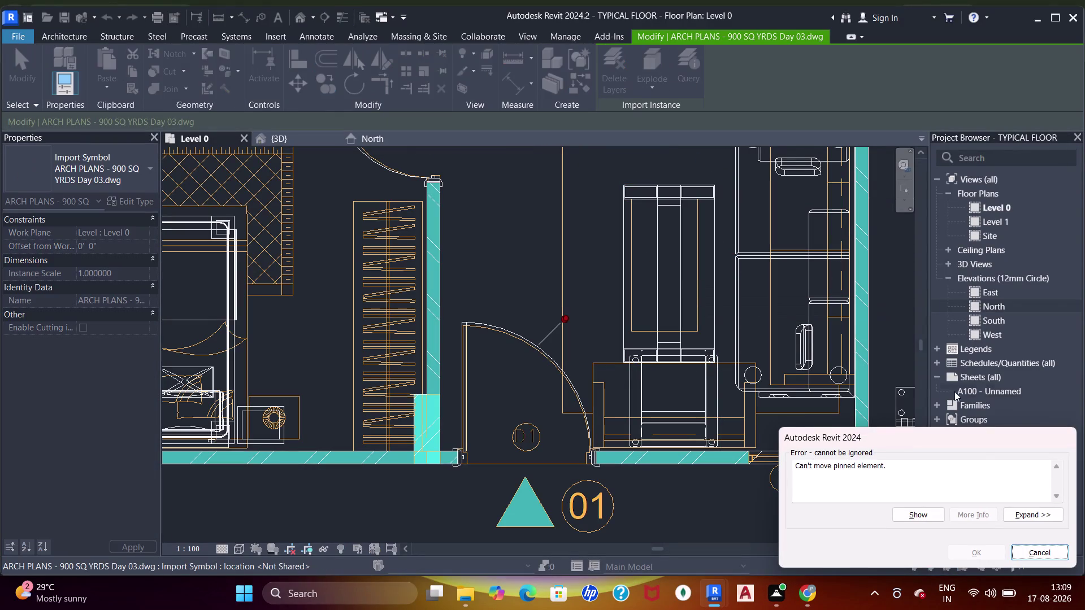
key(Escape)
key(Escape)
key(Escape)
click(660, 185)
key(Up)
key(Up)
key(Up)
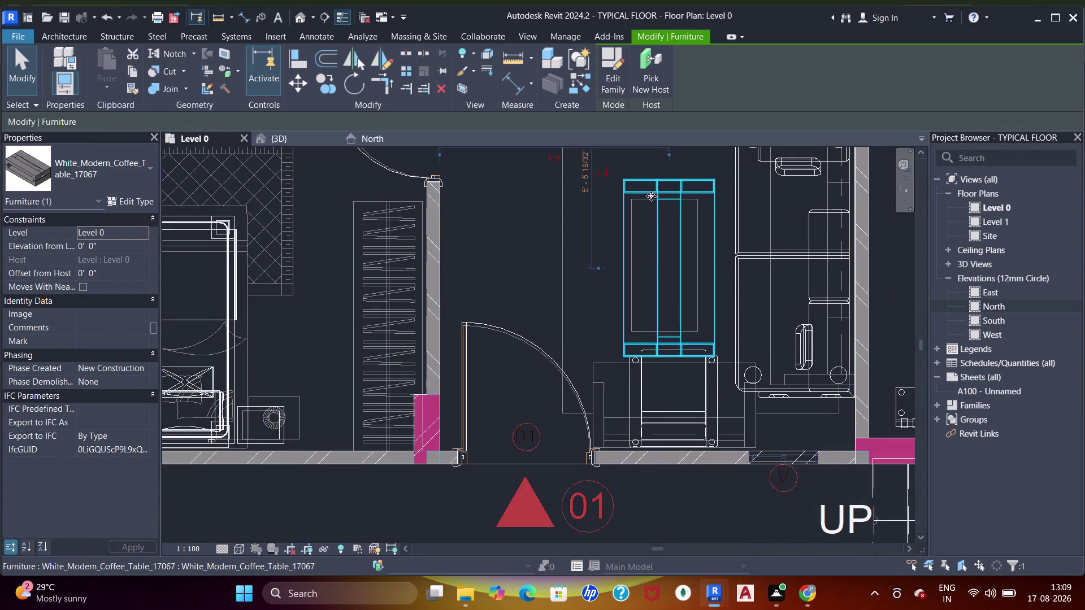
key(Up)
key(Up)
key(Up)
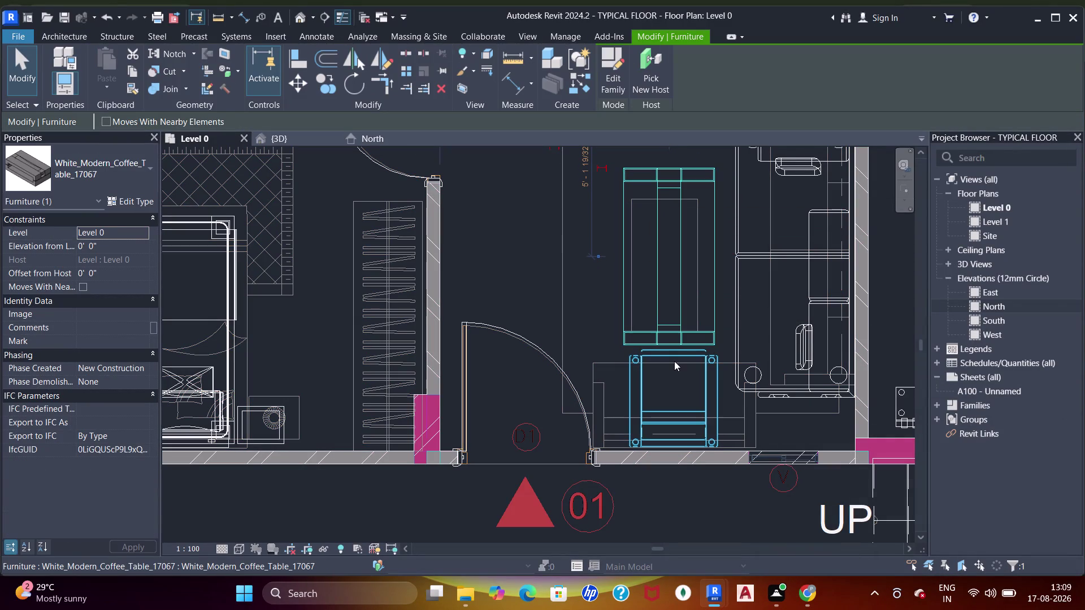
click(674, 361)
key(Down)
key(Up)
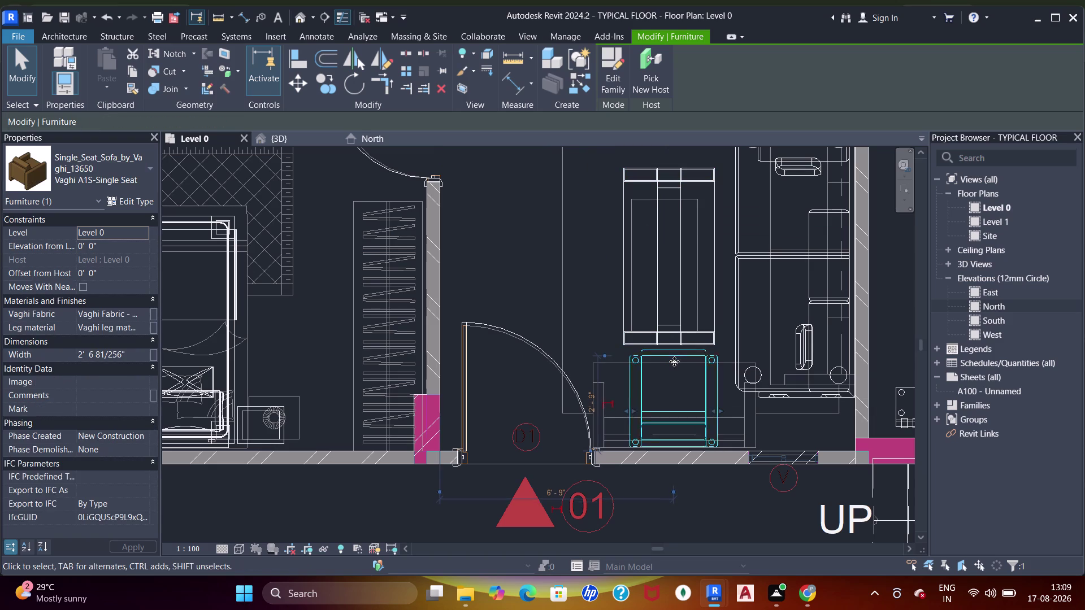
key(Escape)
Pan the plan across the upper units toward the living areas.
scroll(down, 3)
middle_drag(698, 276, 595, 274)
scroll(down, 3)
middle_drag(644, 291, 636, 278)
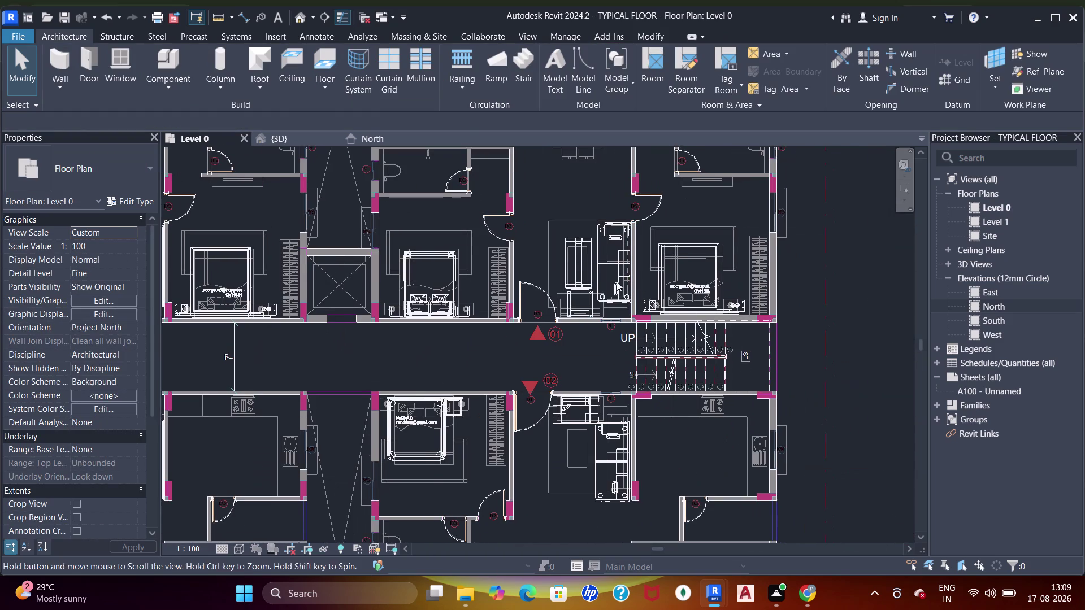
middle_drag(572, 303, 701, 434)
middle_drag(657, 316, 664, 382)
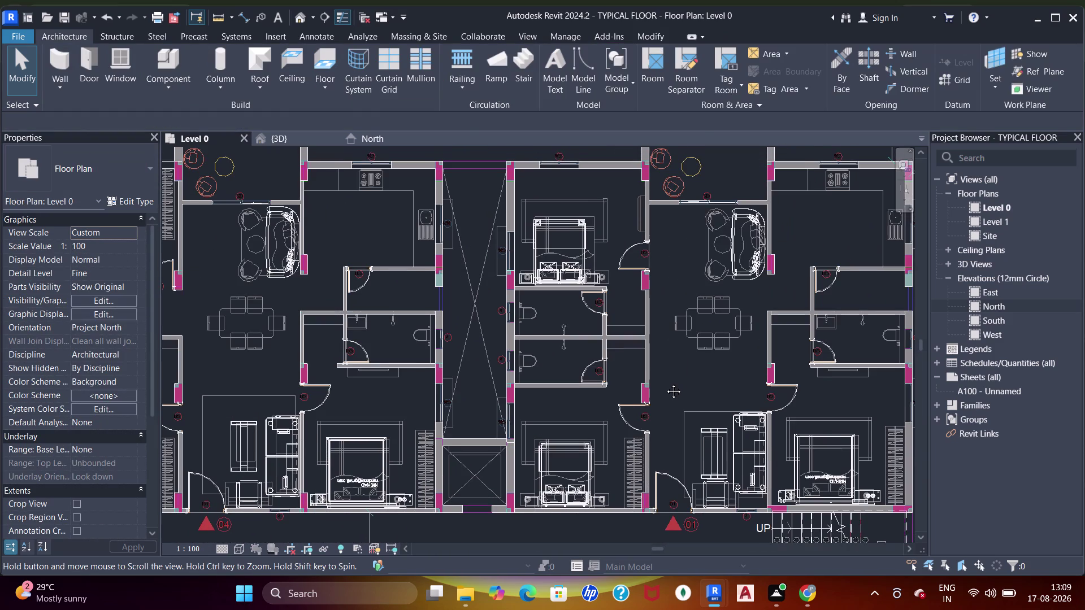
middle_drag(664, 382, 695, 337)
Start placing a component and open the Load Family window.
click(174, 58)
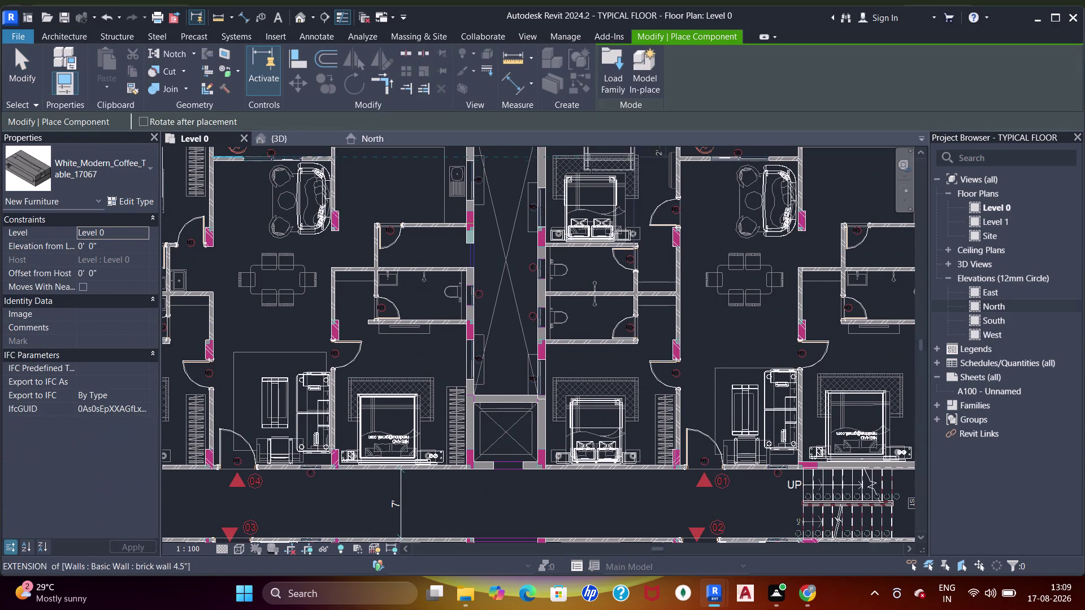
click(609, 66)
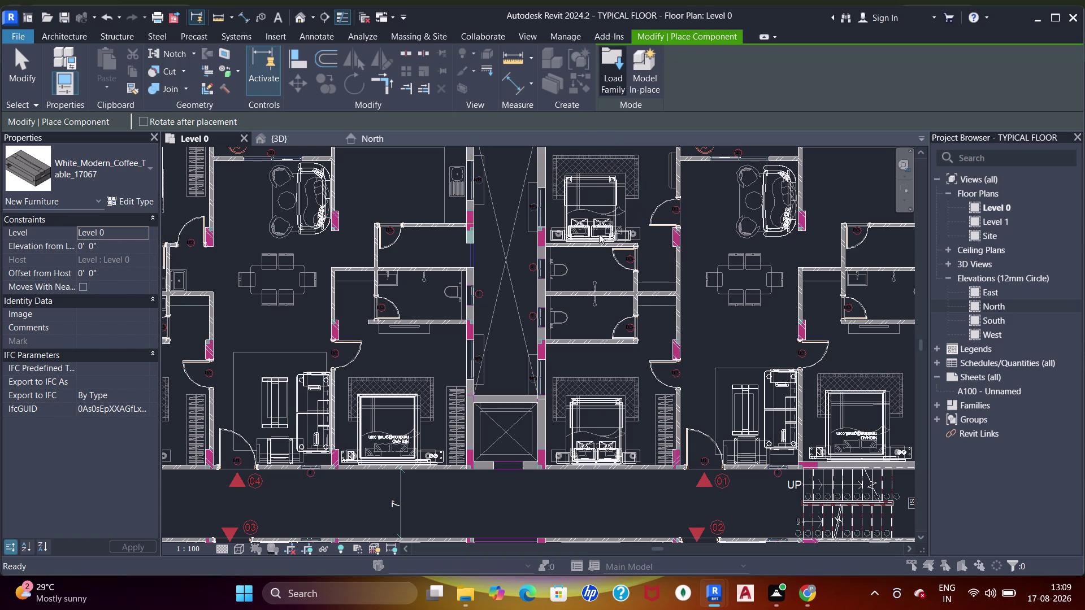
click(448, 273)
Preview dining table families, ending on Black_glass_V_Style_Dining_Table_and_Chairs_17295.
click(448, 289)
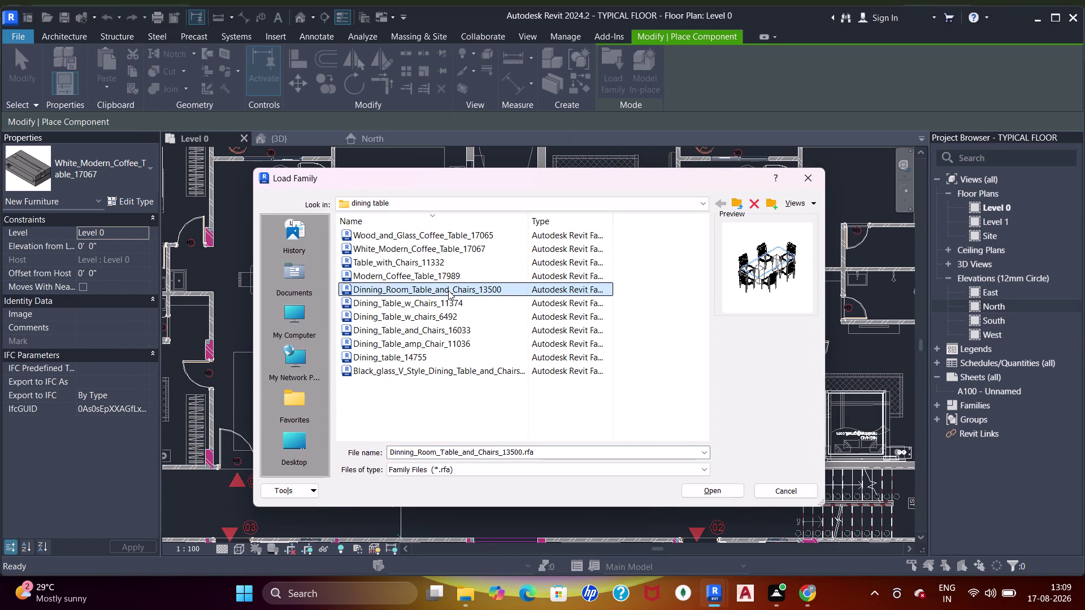
click(432, 309)
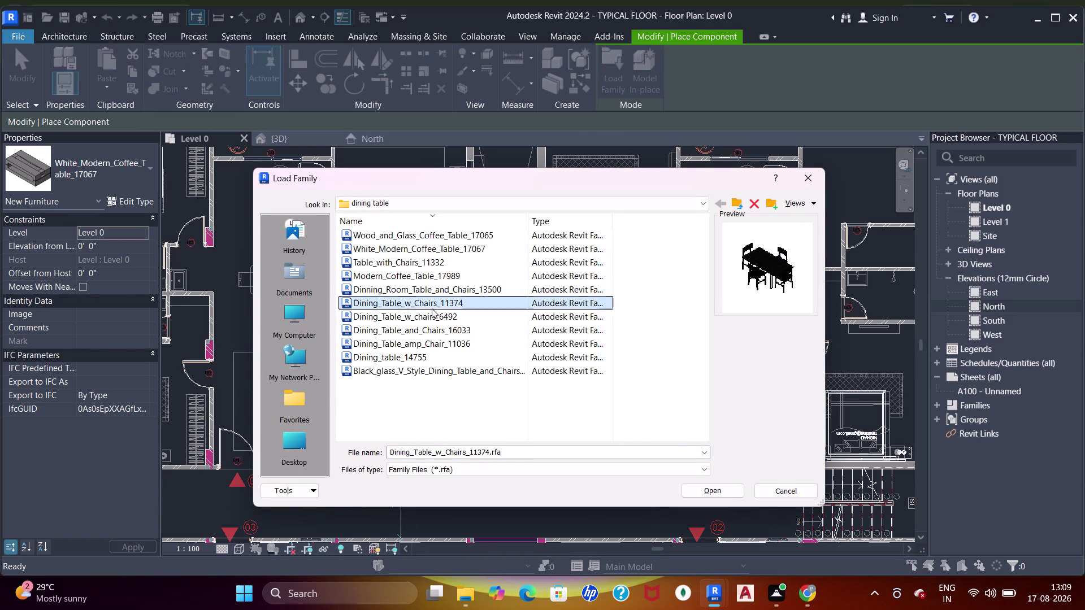
click(413, 317)
click(411, 335)
click(412, 344)
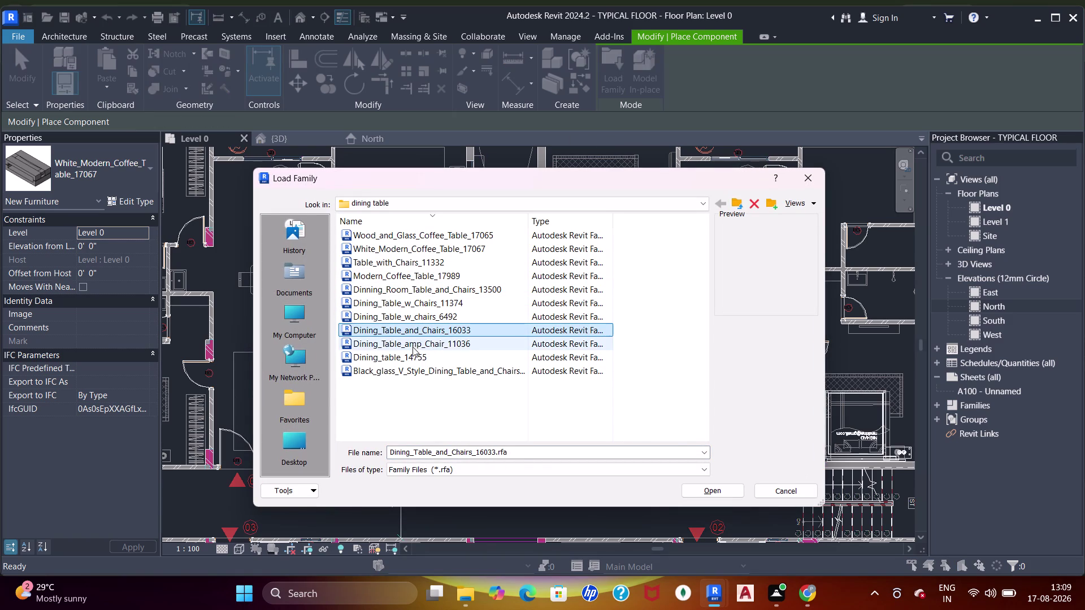
click(412, 355)
click(417, 344)
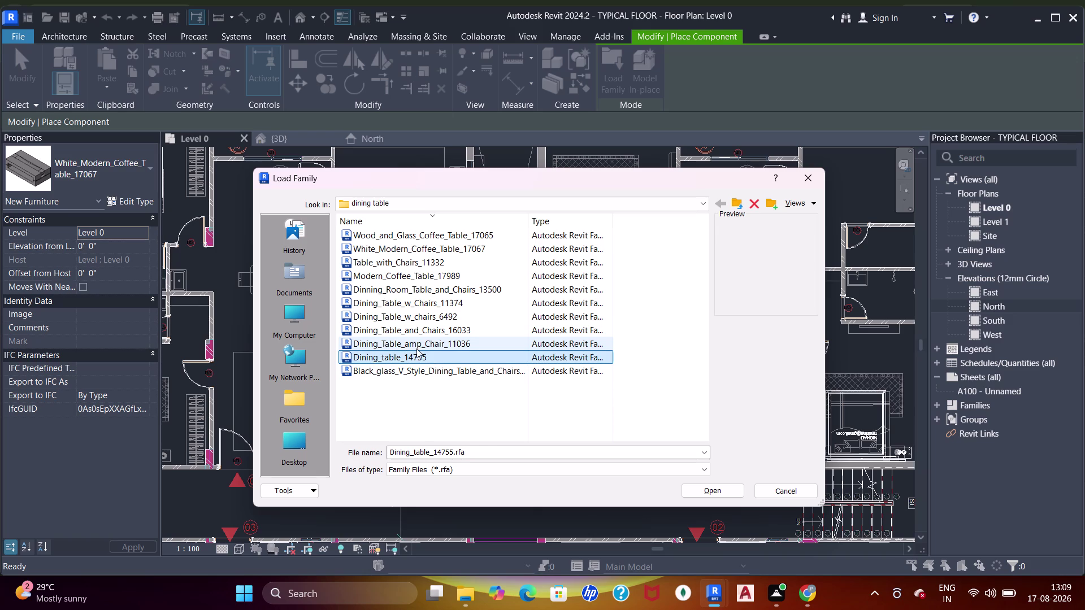
click(411, 374)
click(413, 362)
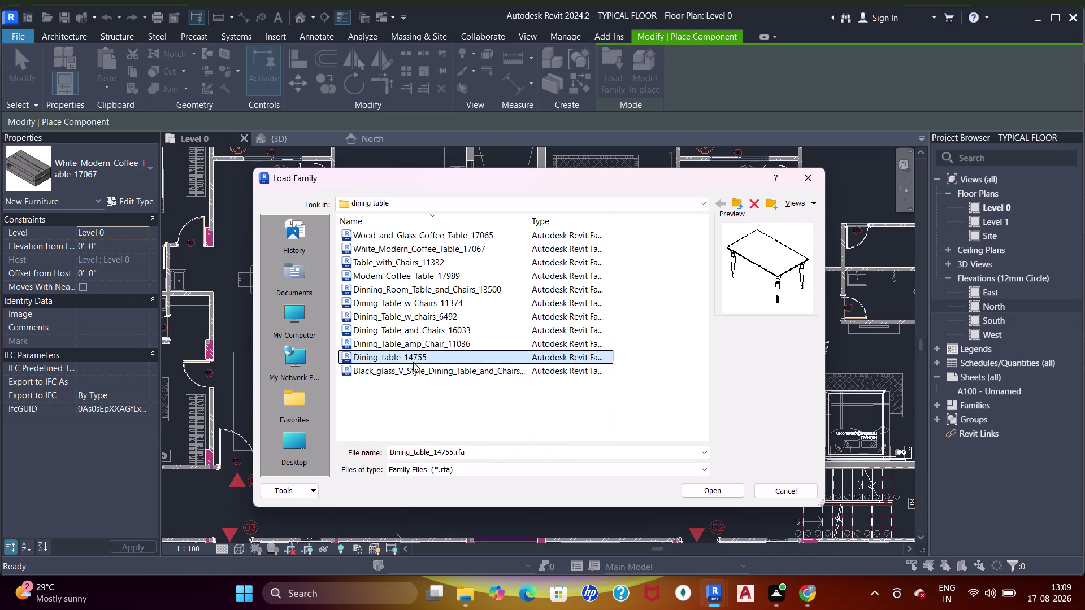
click(416, 366)
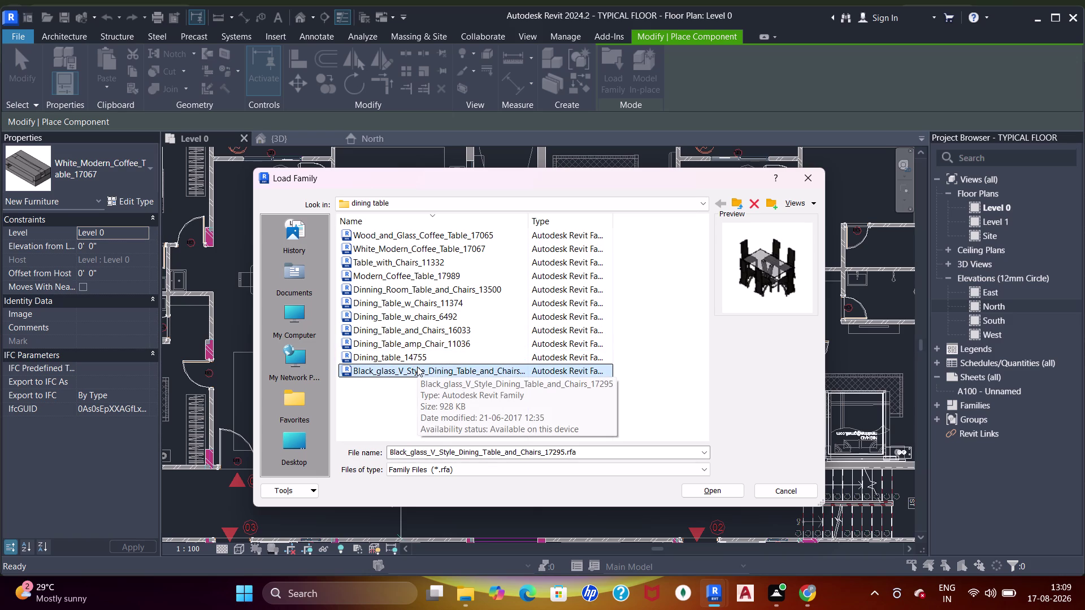